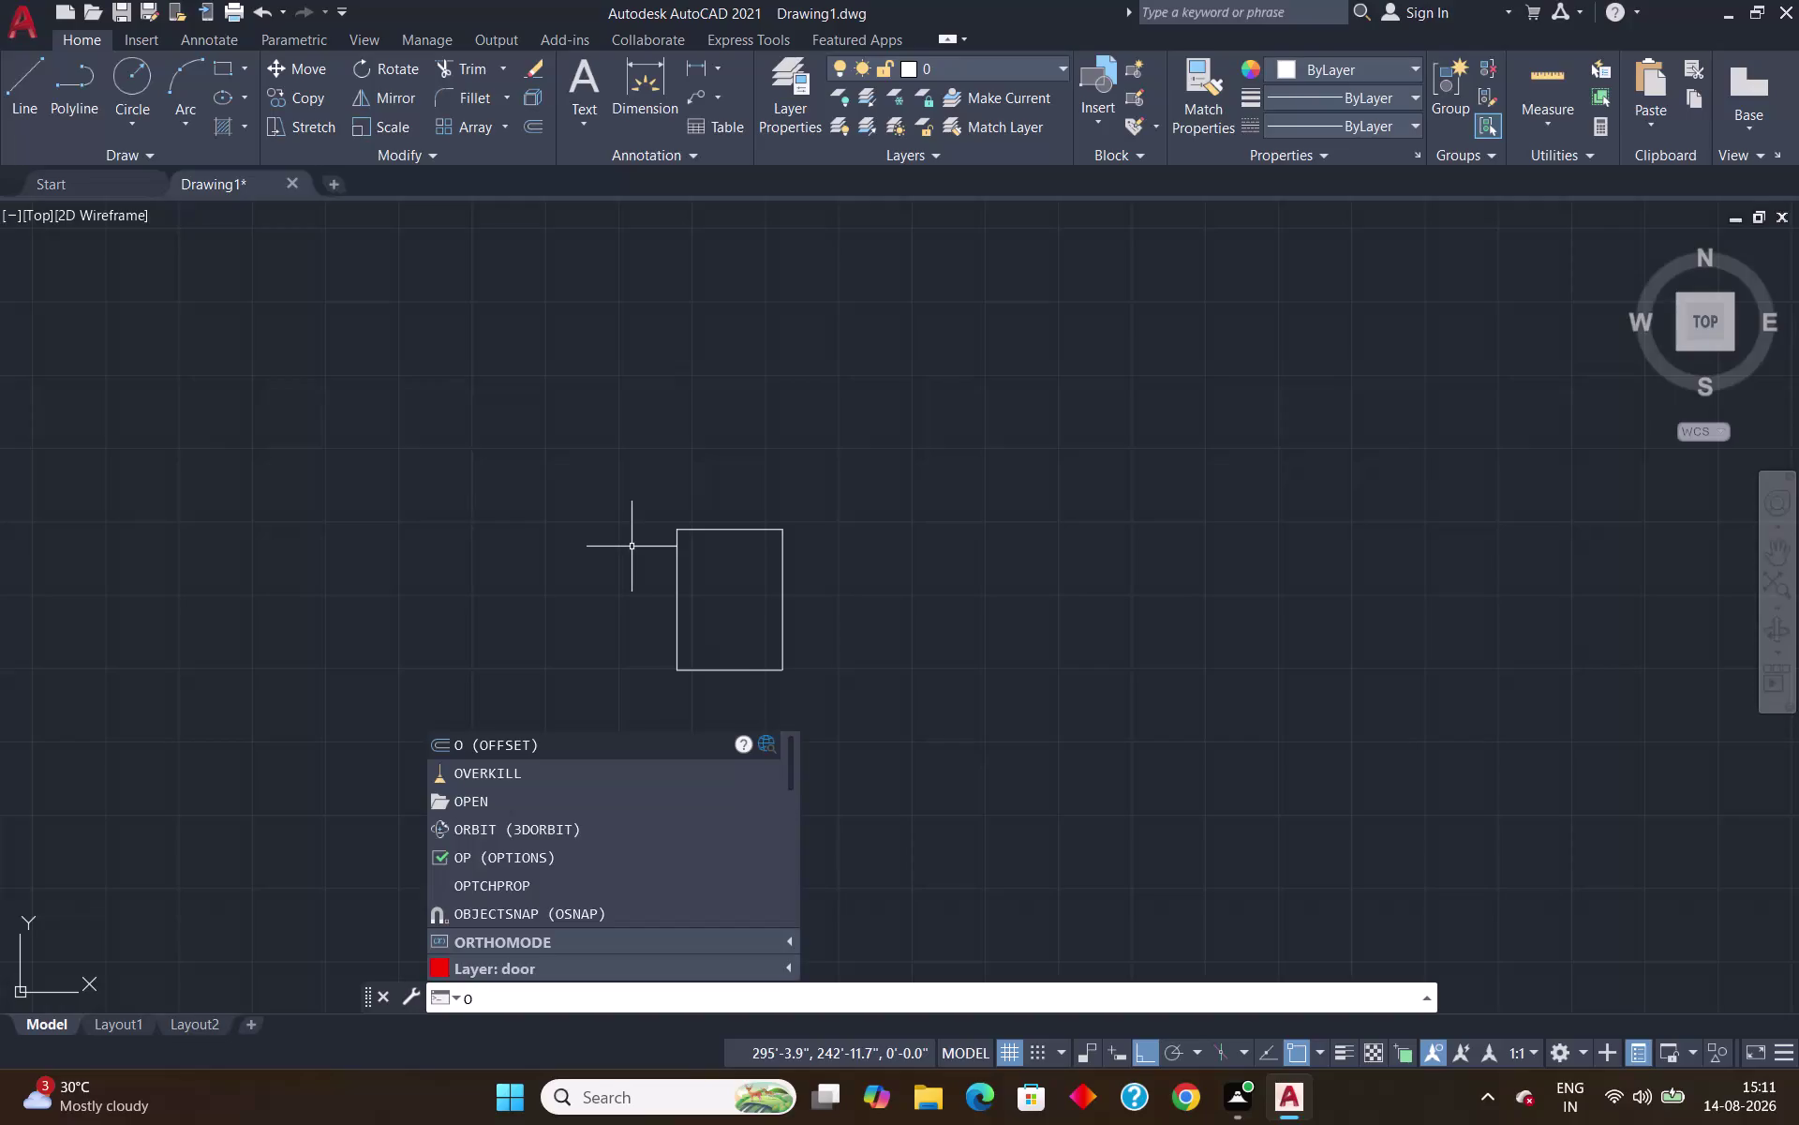
Offset the rectangle's left and top sides 9" inward.
key(Return)
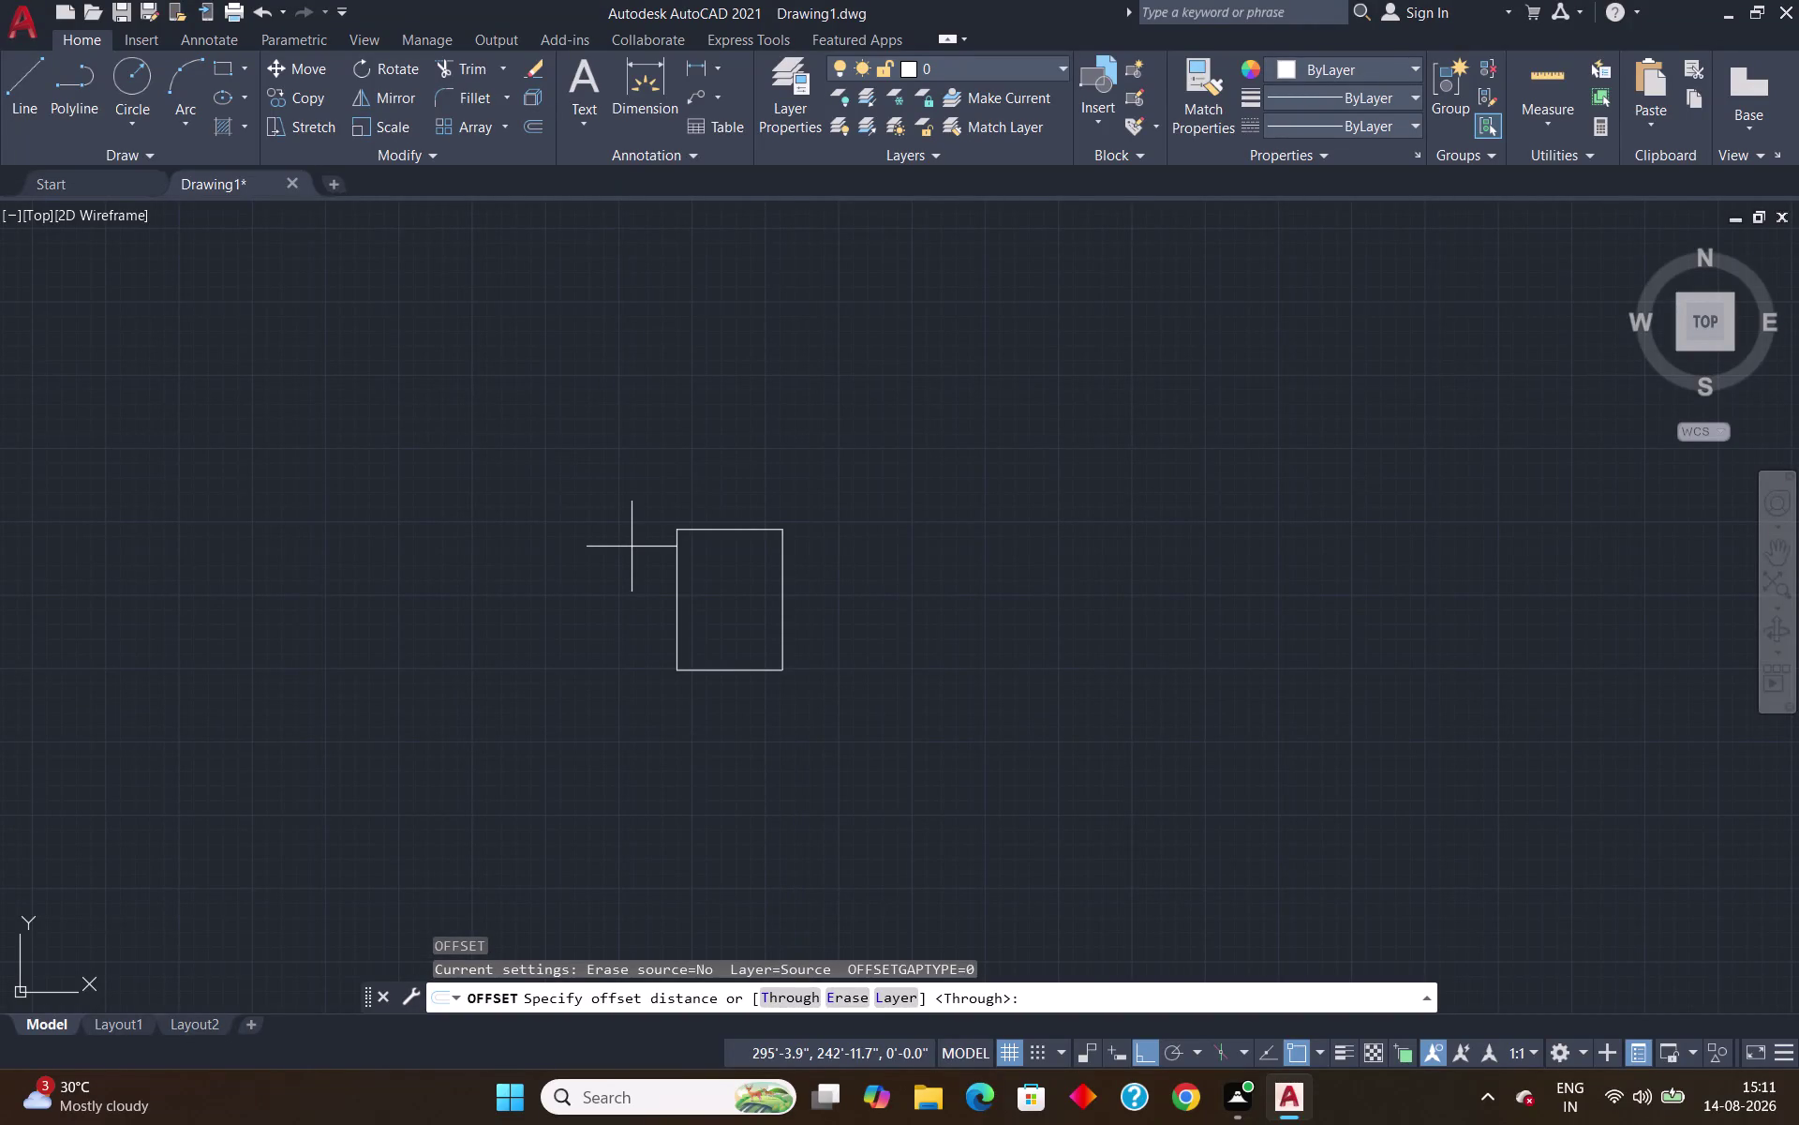
key(9)
key(shift+quotedbl)
key(Return)
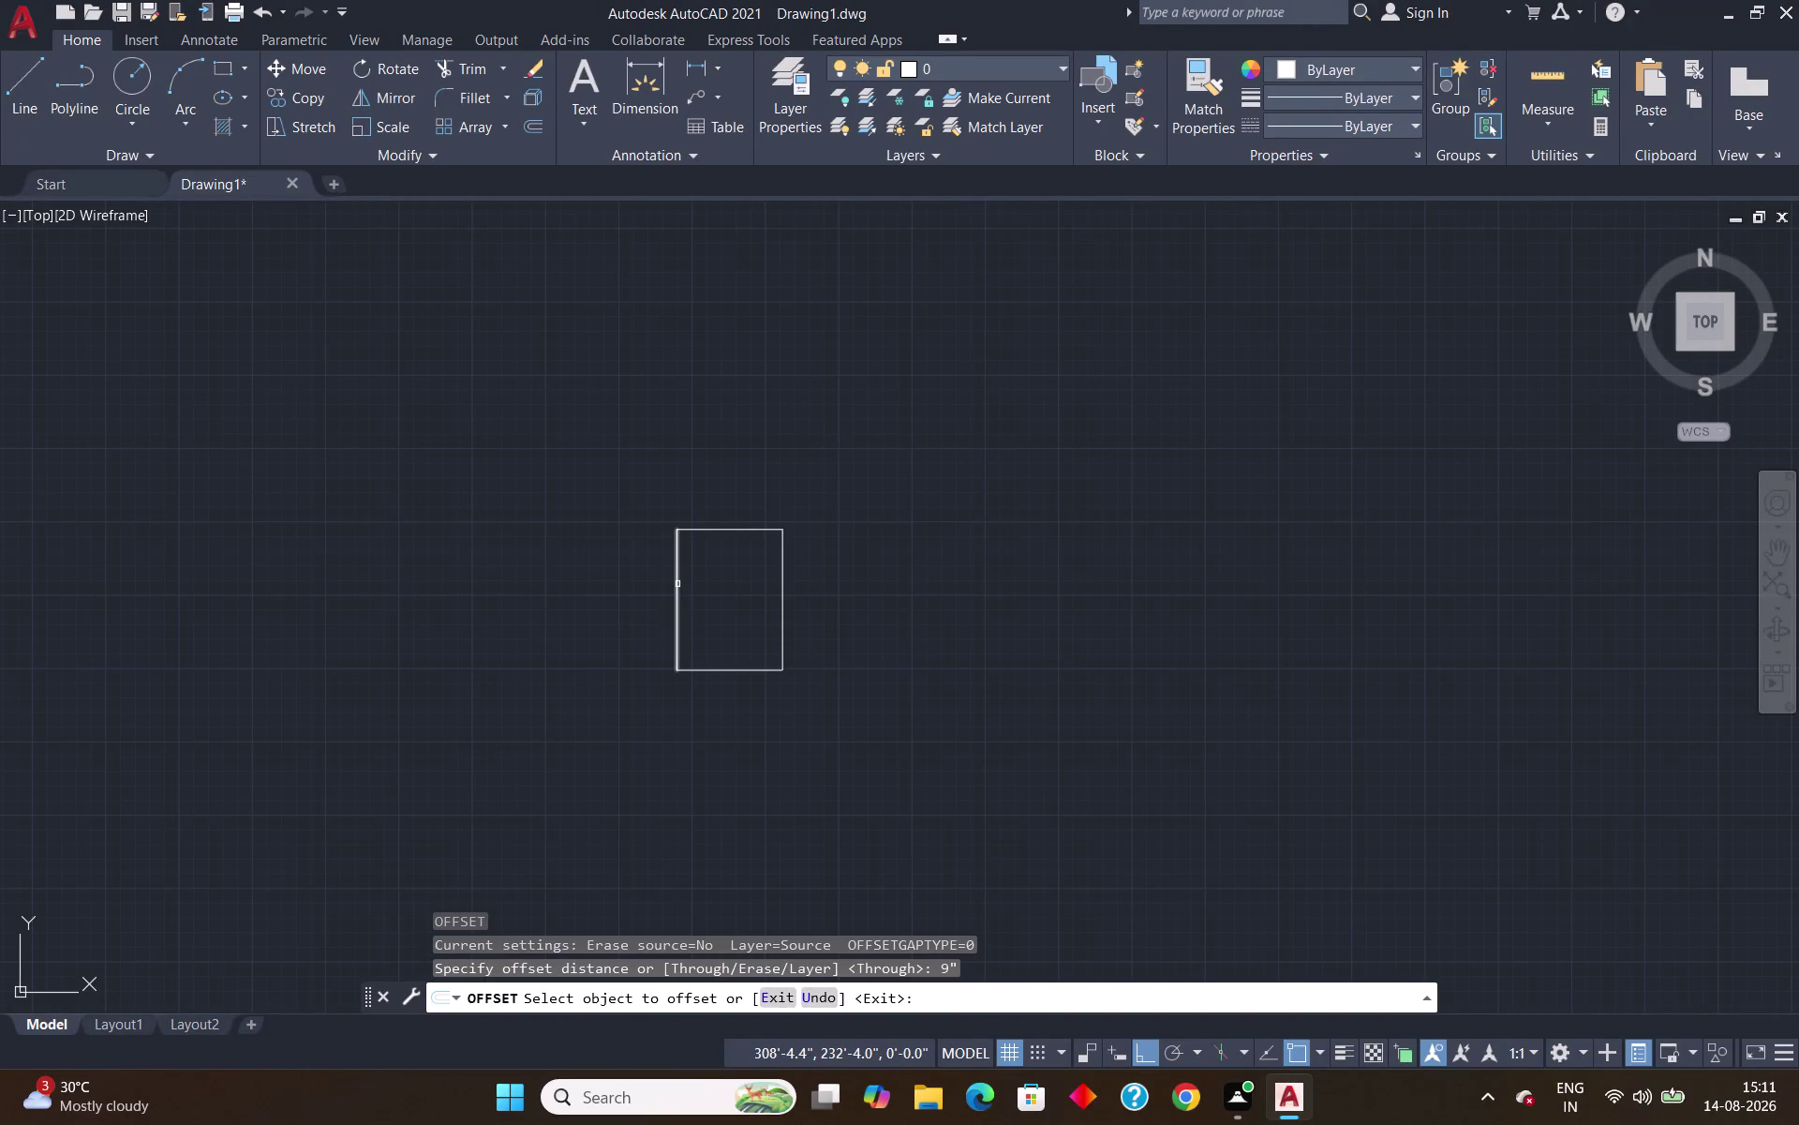
click(678, 584)
click(694, 590)
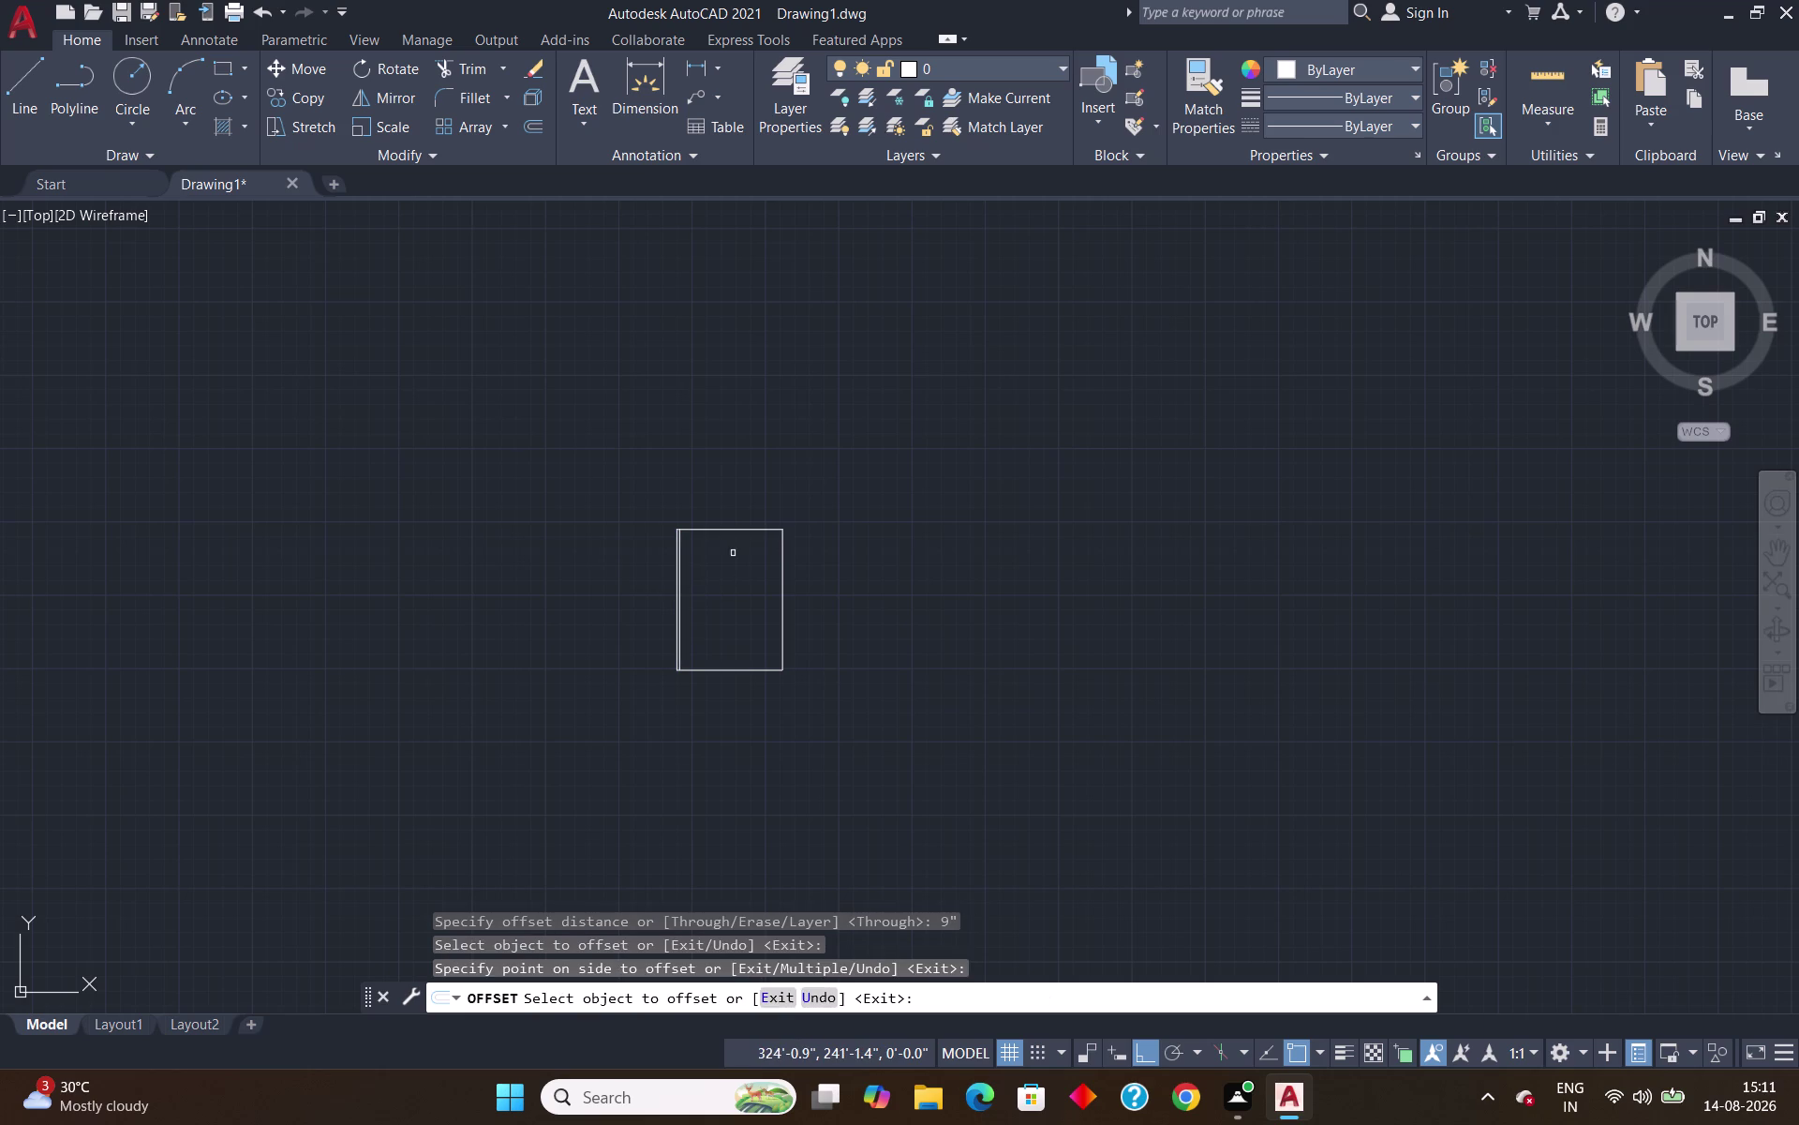
scroll(up, 3)
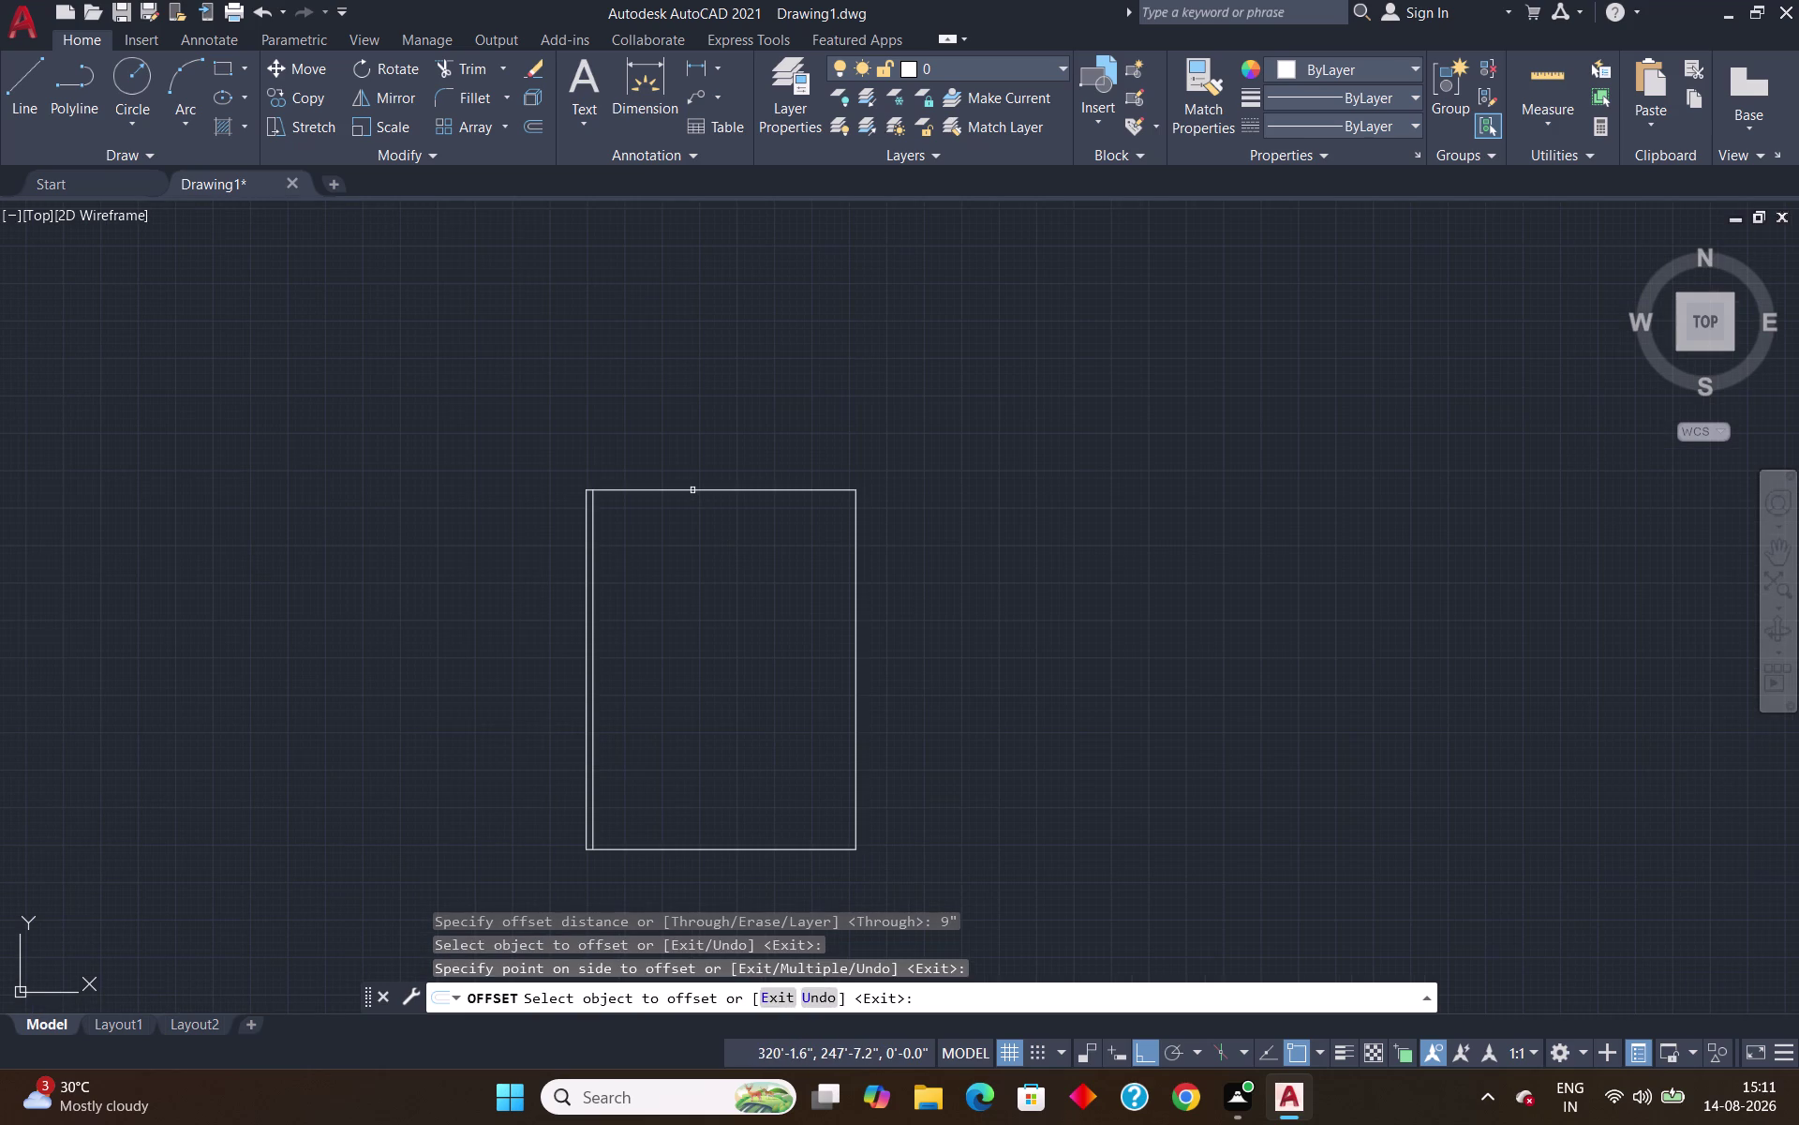
click(691, 489)
click(691, 502)
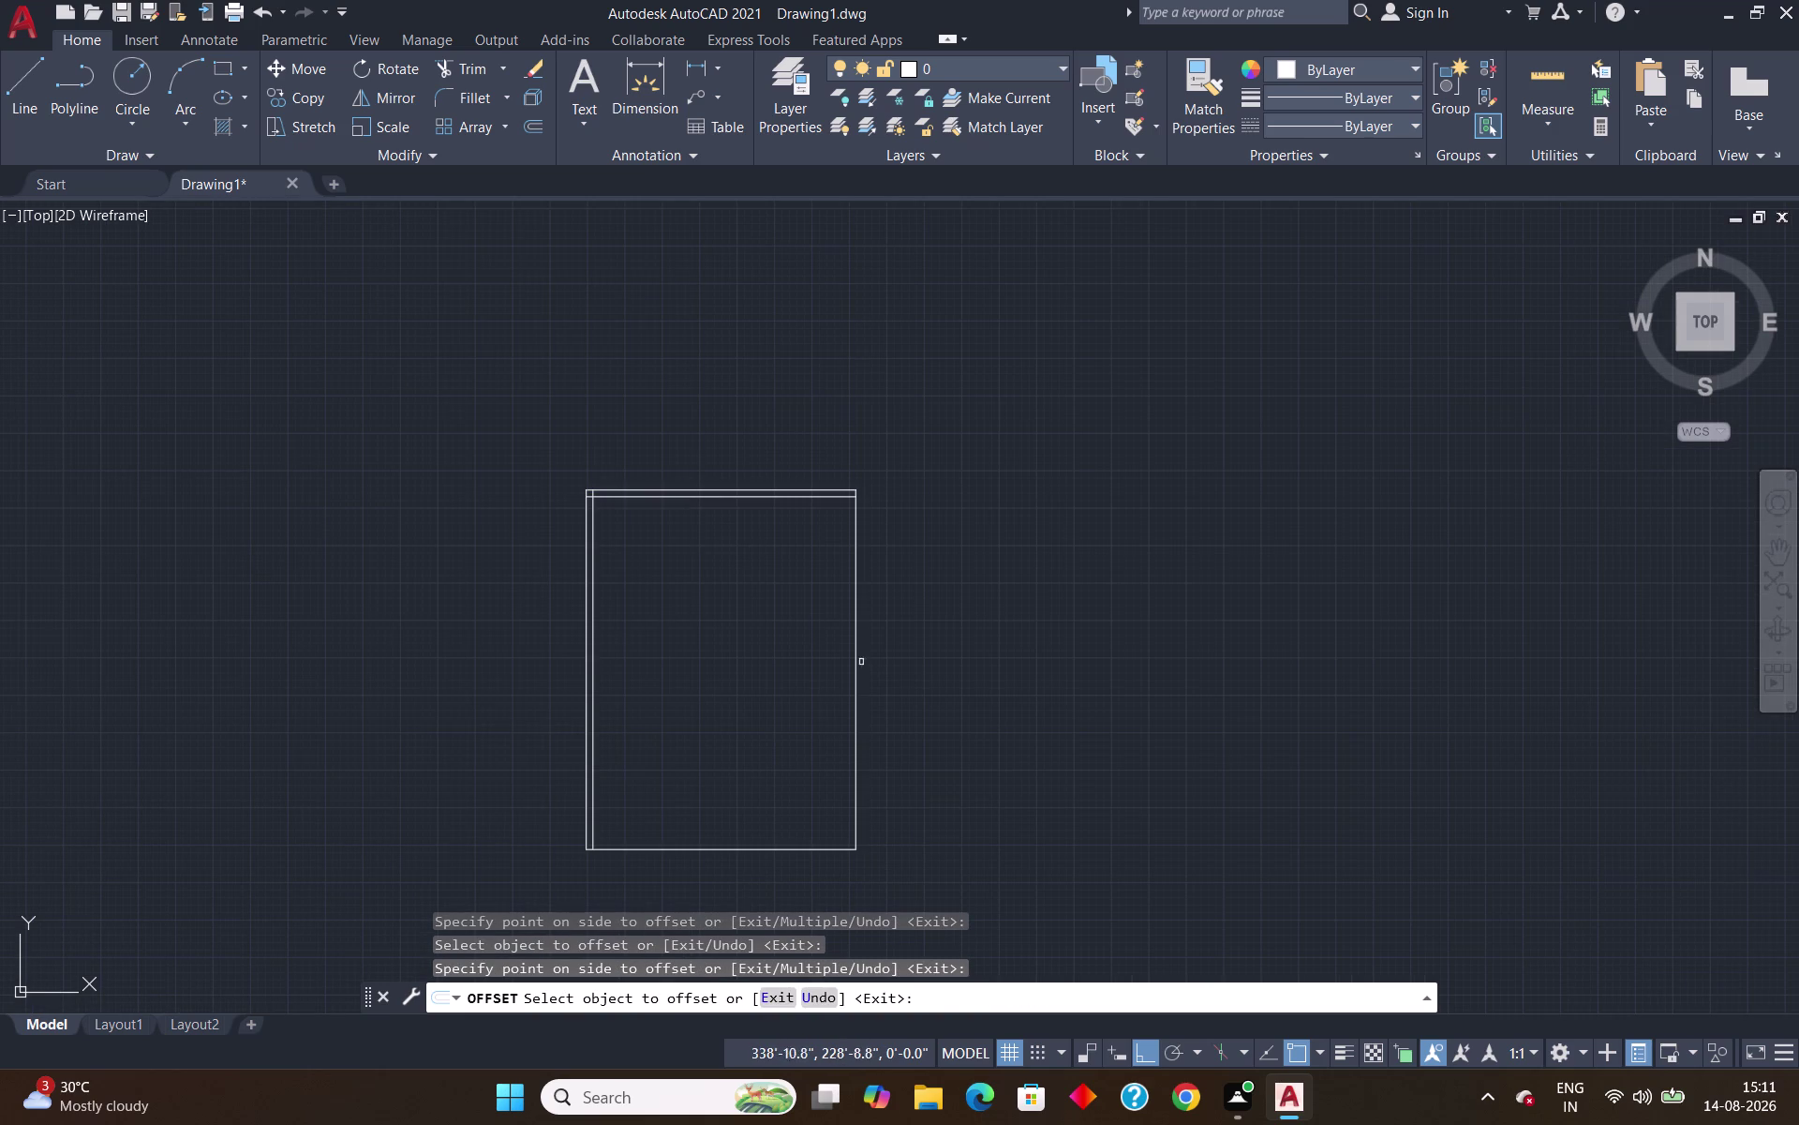
Offset the rectangle's right and bottom sides 9" inward as well.
click(855, 655)
click(811, 667)
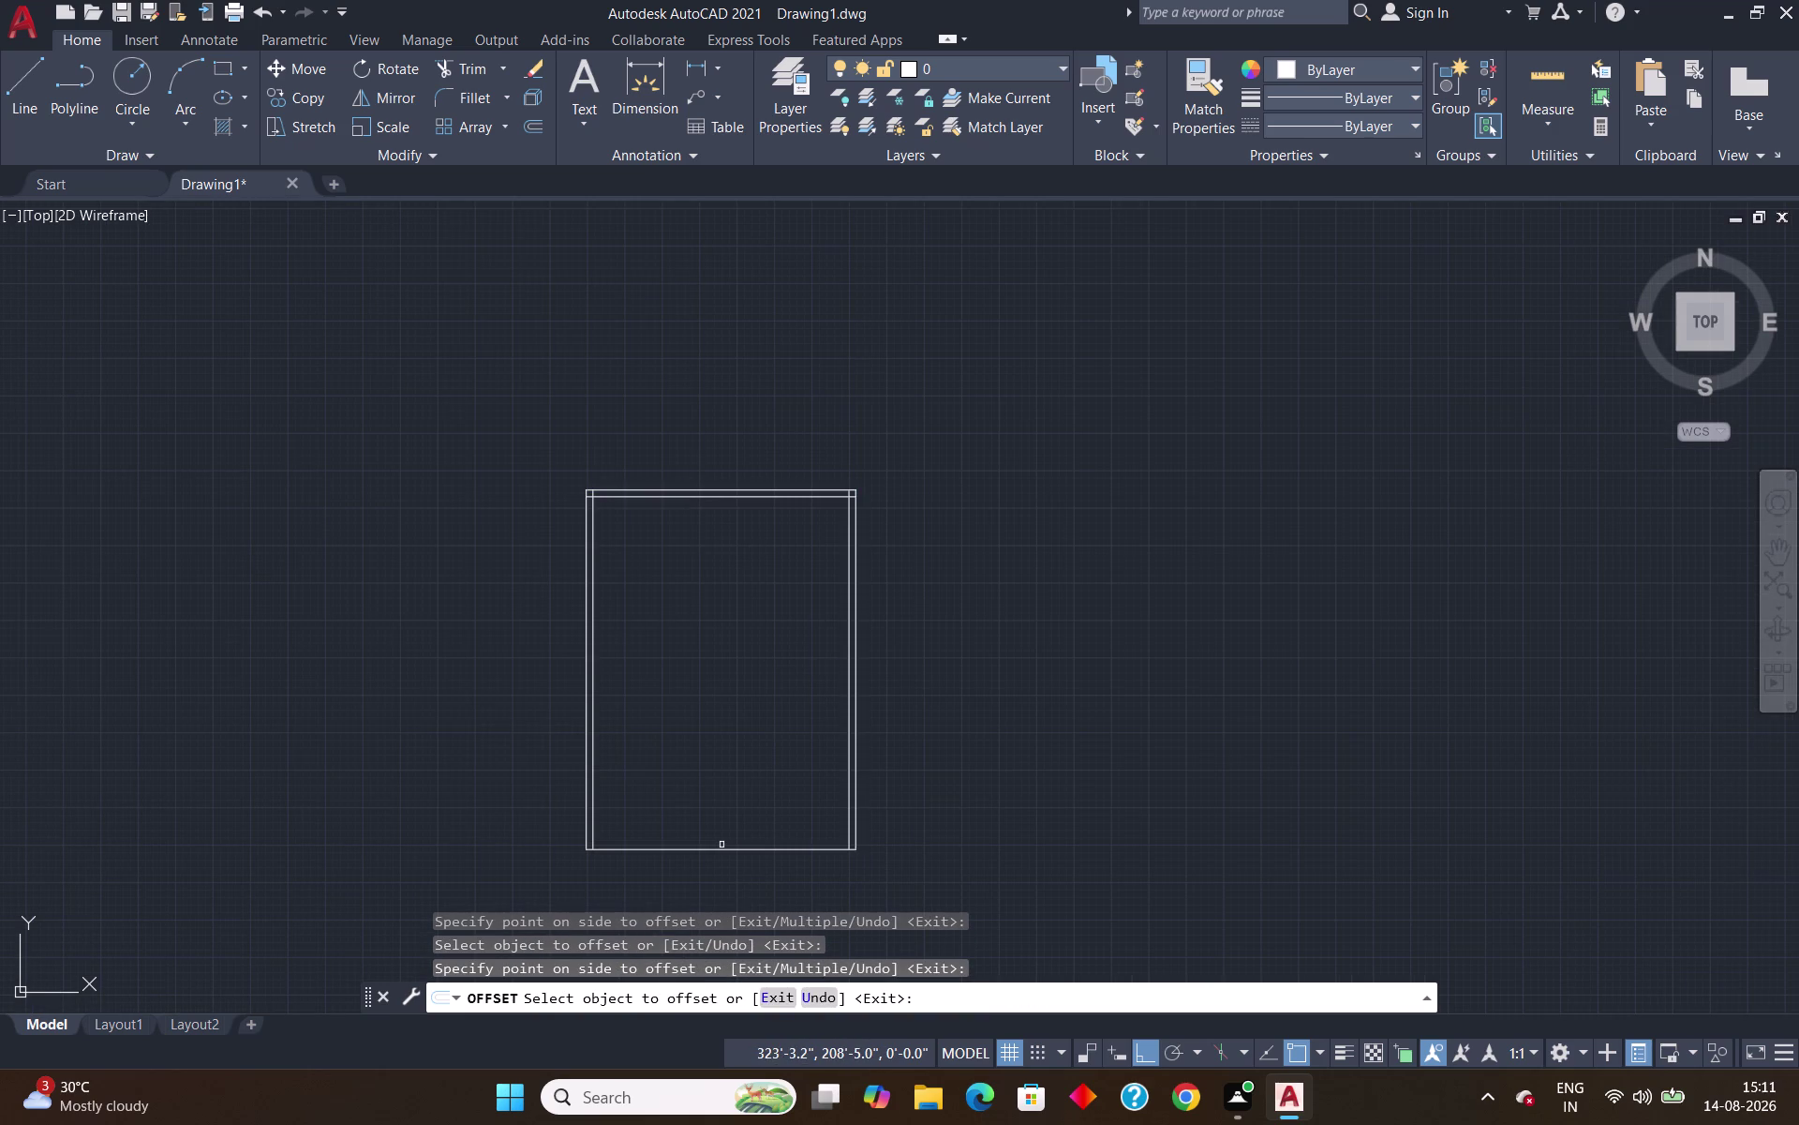
click(723, 849)
click(727, 802)
key(Escape)
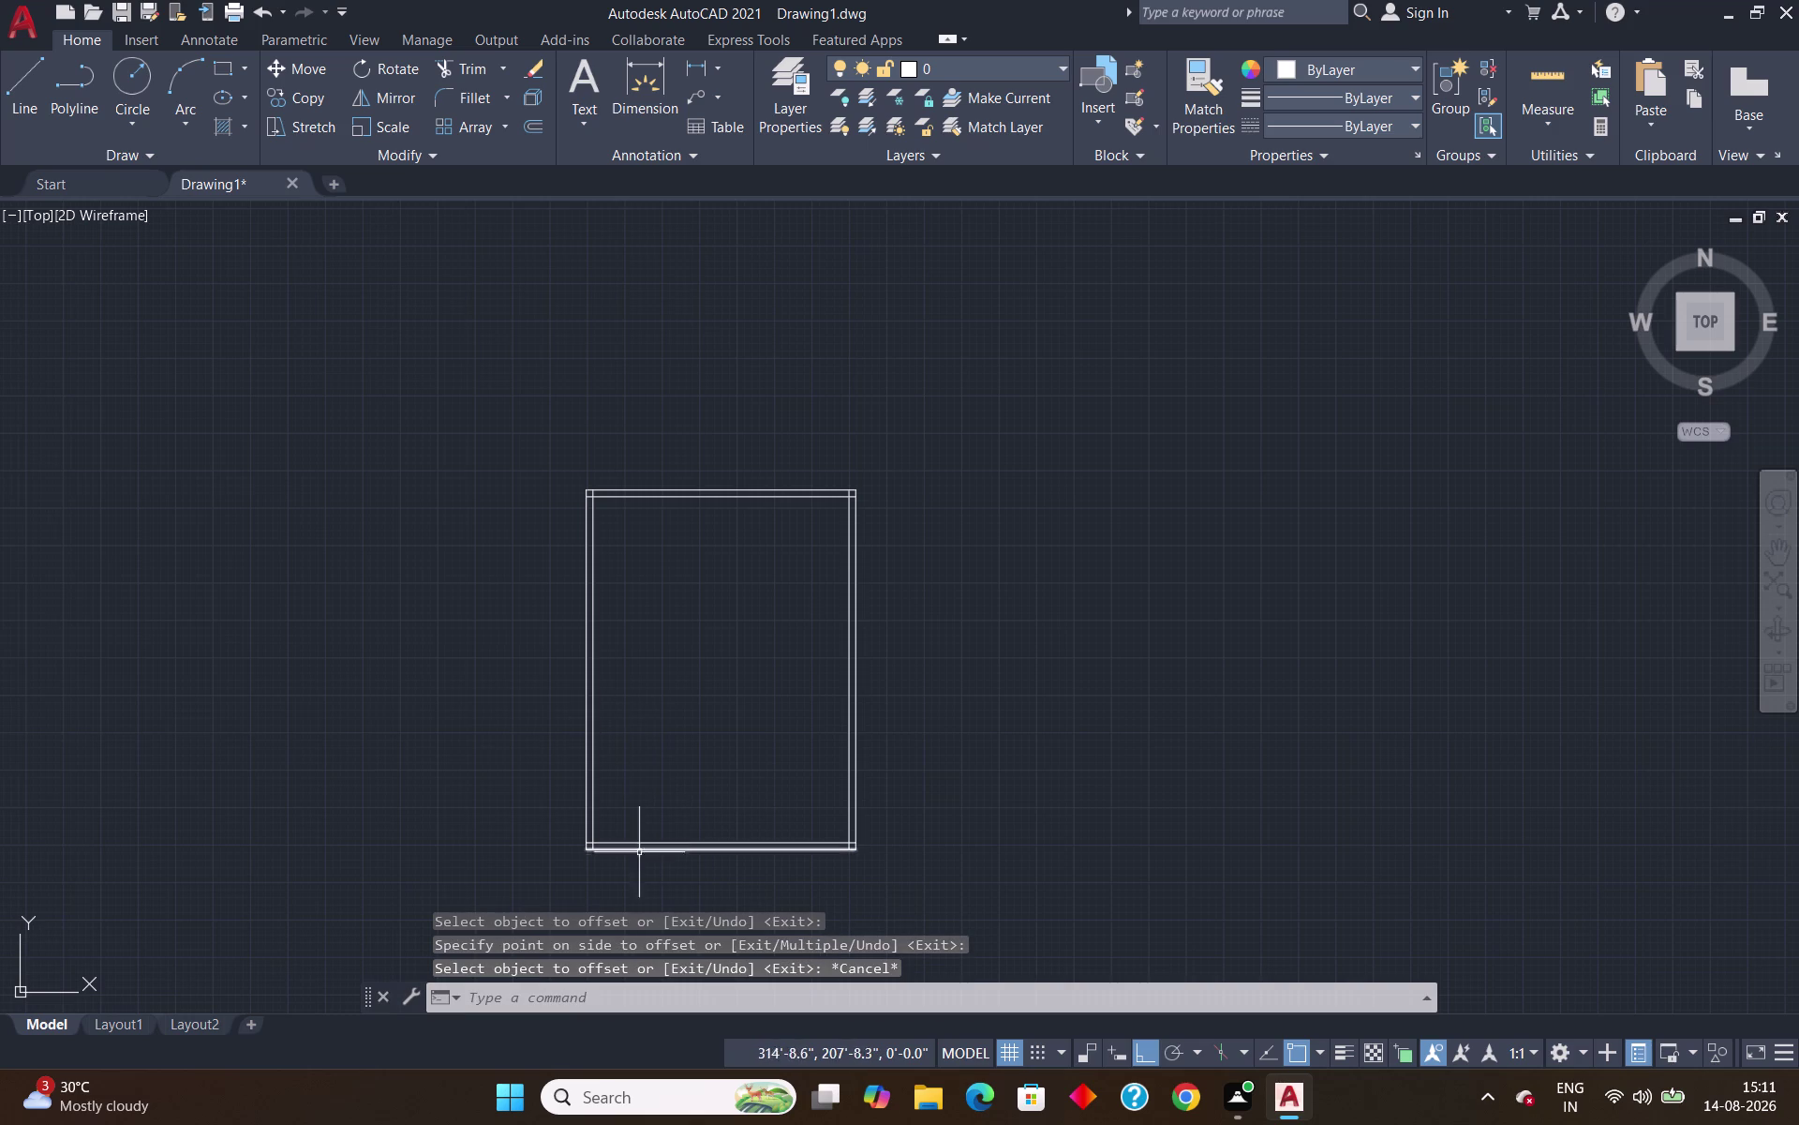
Trim the crossing inner line ends at the bottom-left and bottom-right corners.
scroll(up, 3)
text(tr)
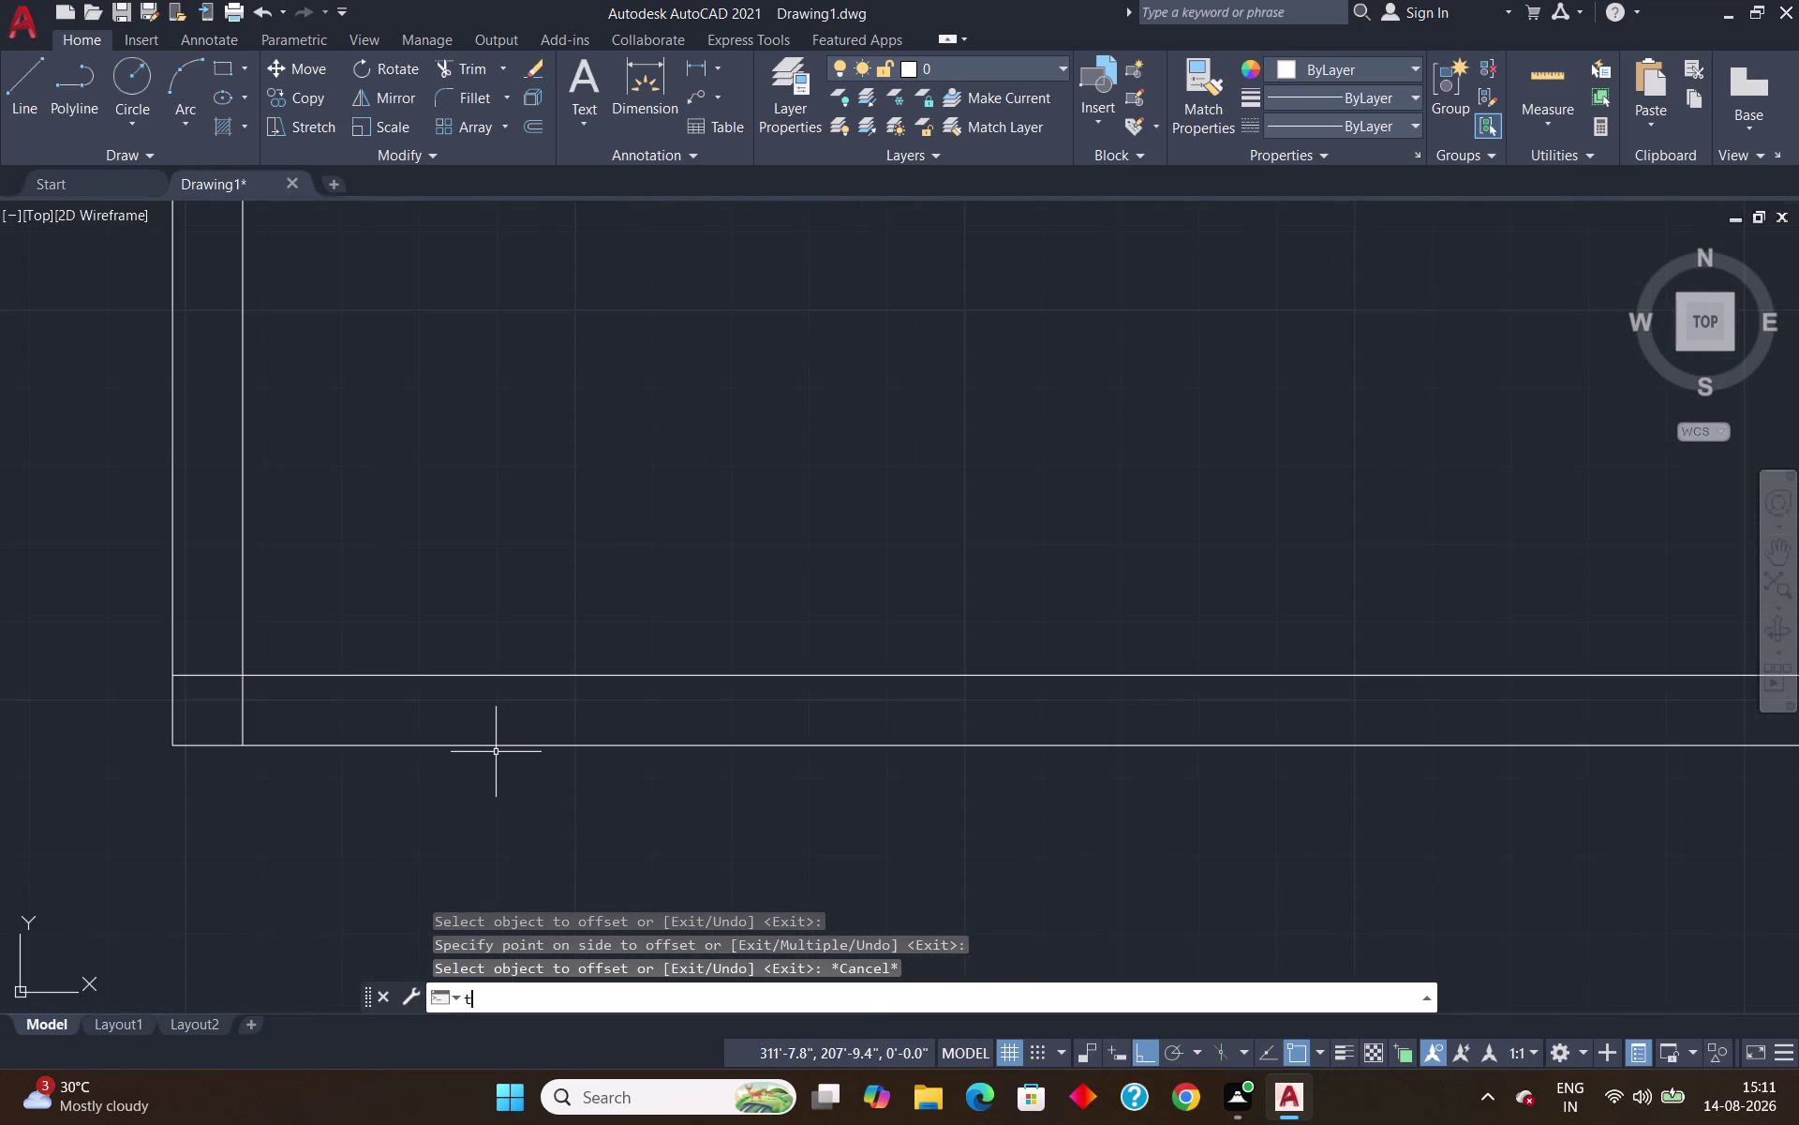
key(Return)
click(205, 673)
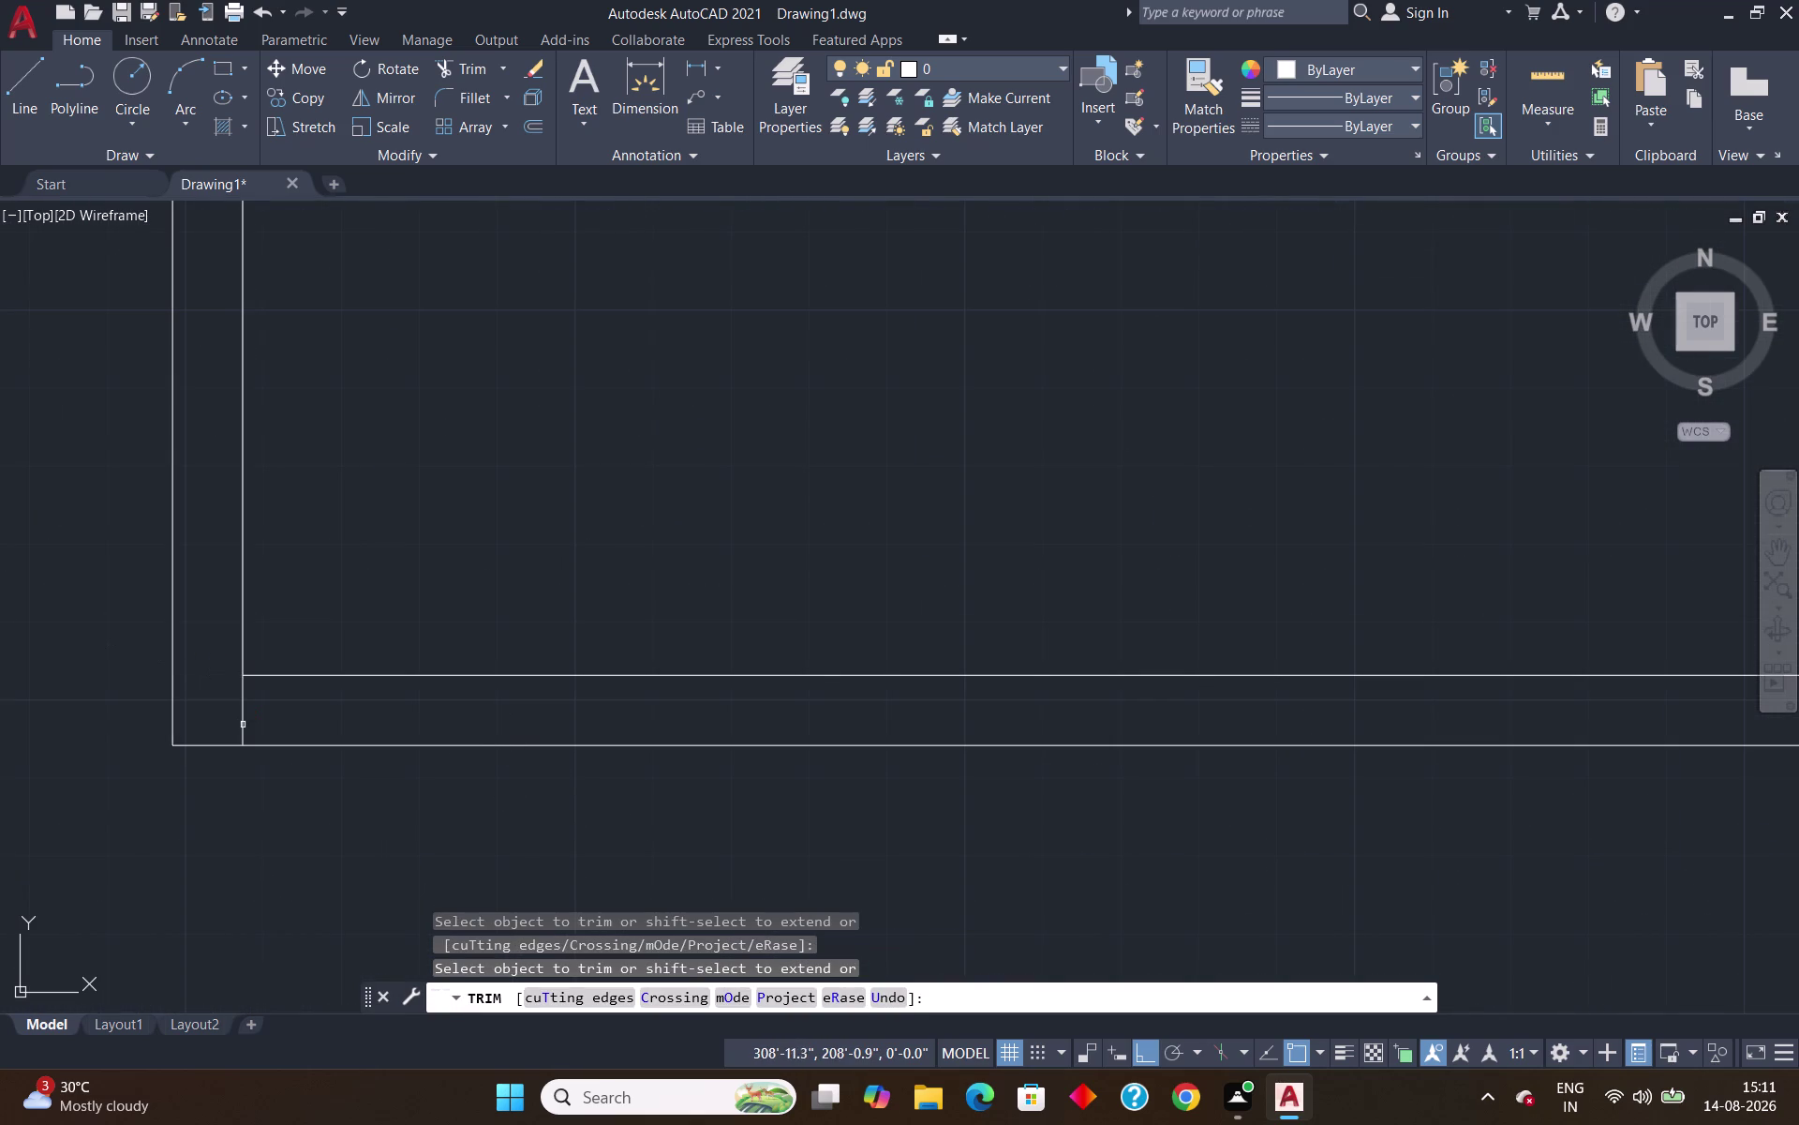
click(243, 724)
scroll(down, 3)
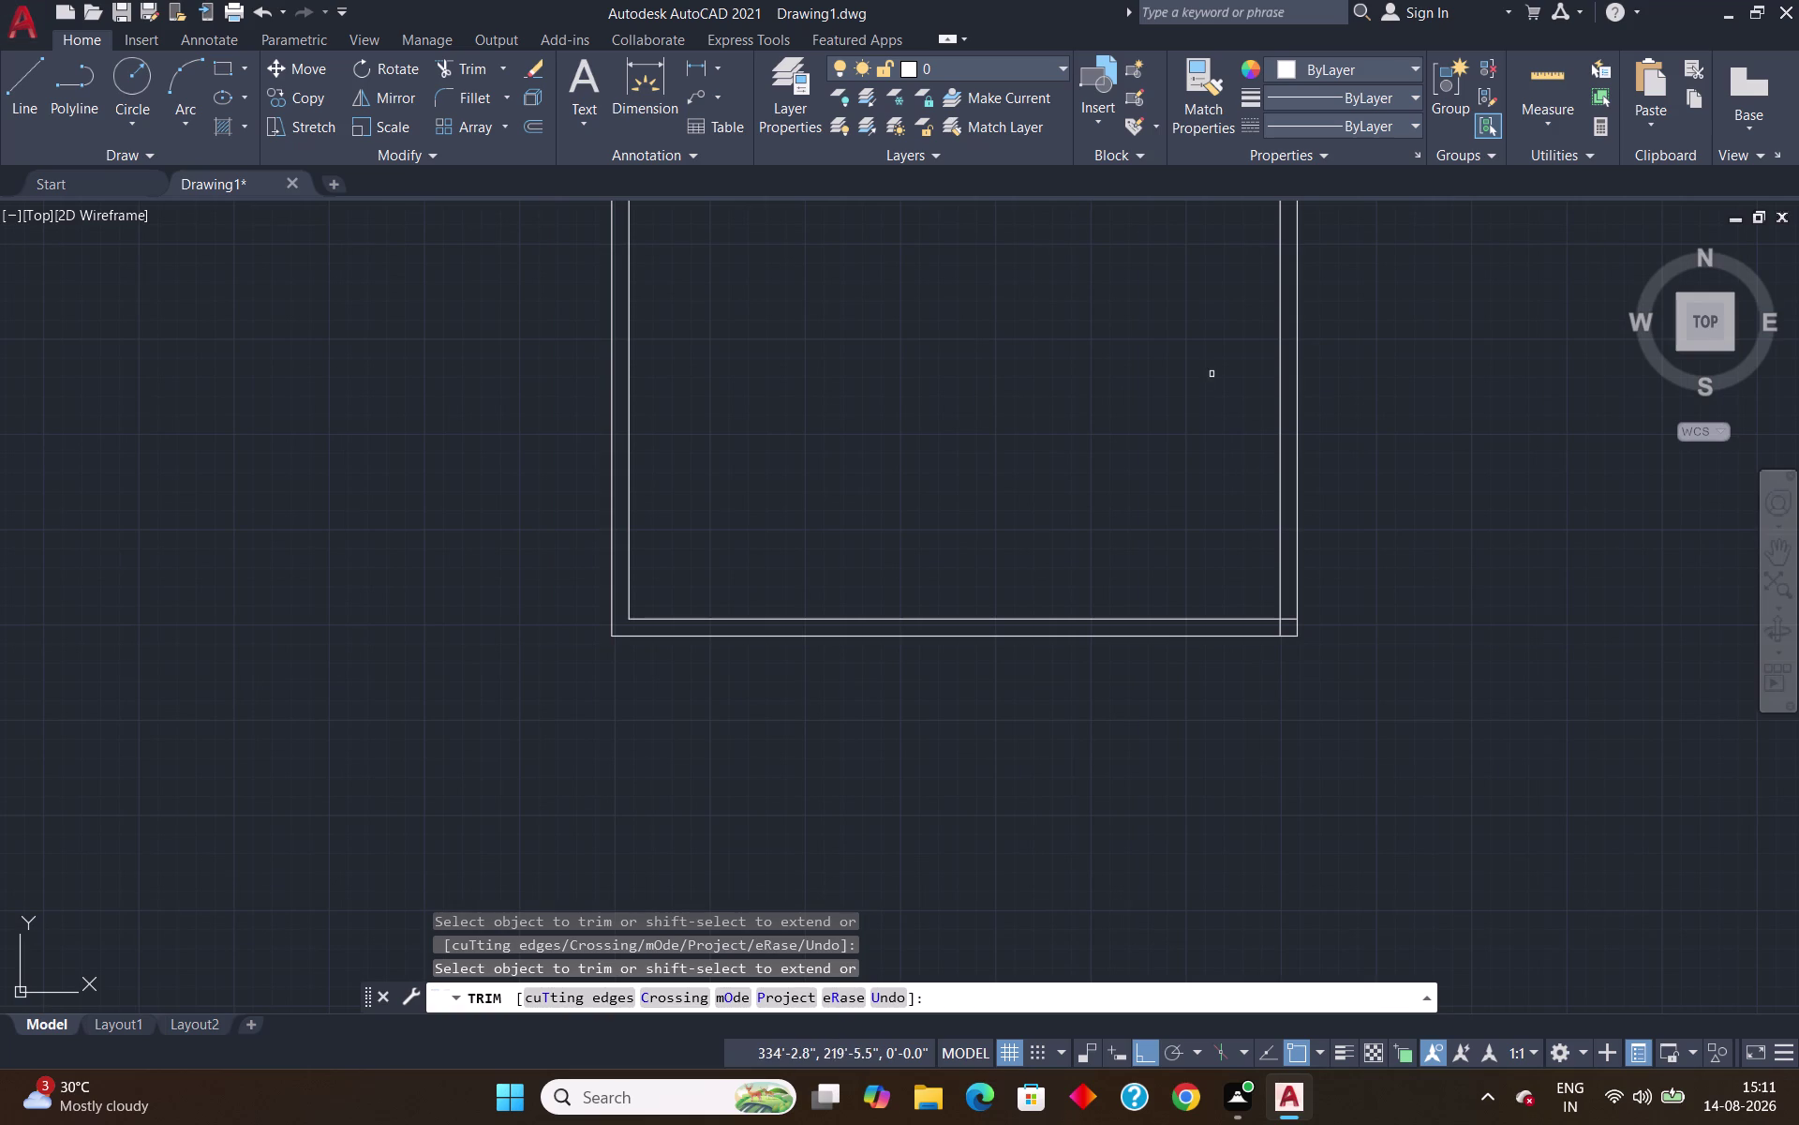
scroll(up, 3)
click(1263, 639)
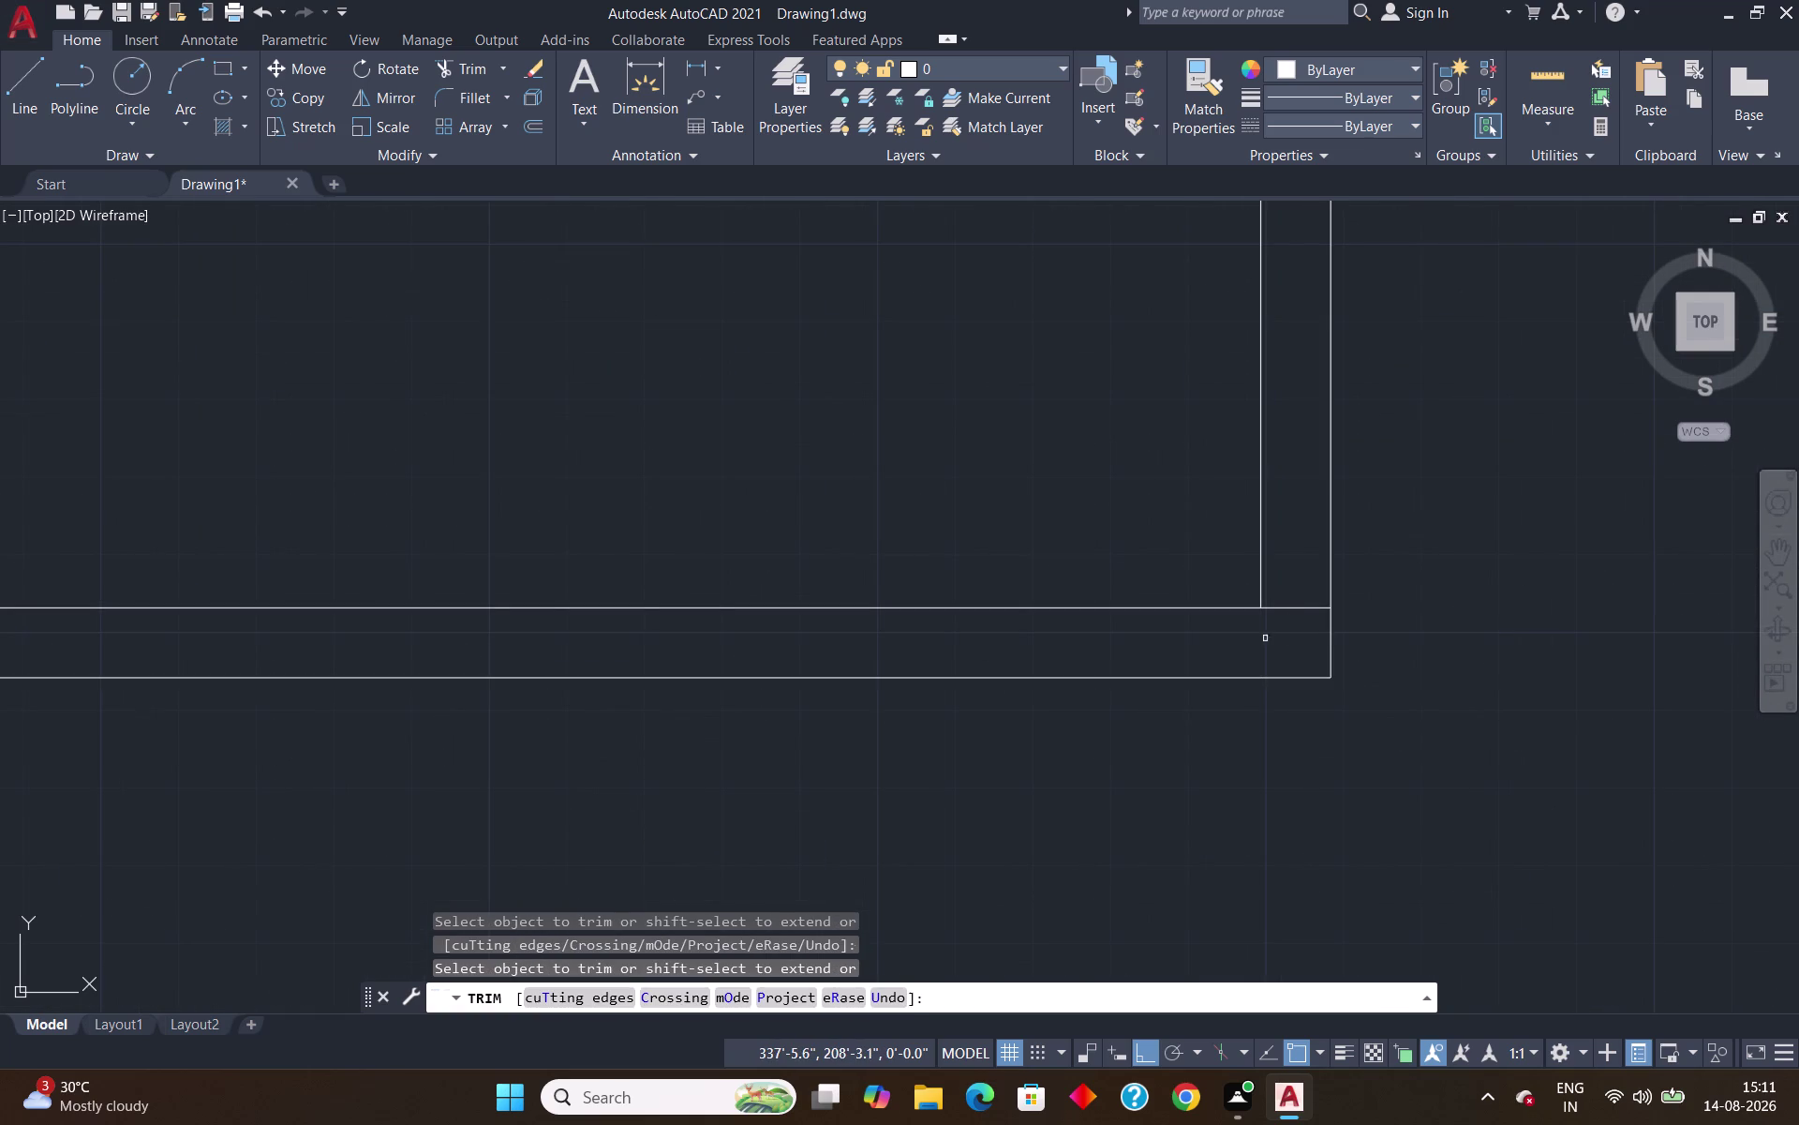
click(1290, 609)
Trim the top-left corner stubs and fence-trim the top-right corner stubs.
scroll(down, 3)
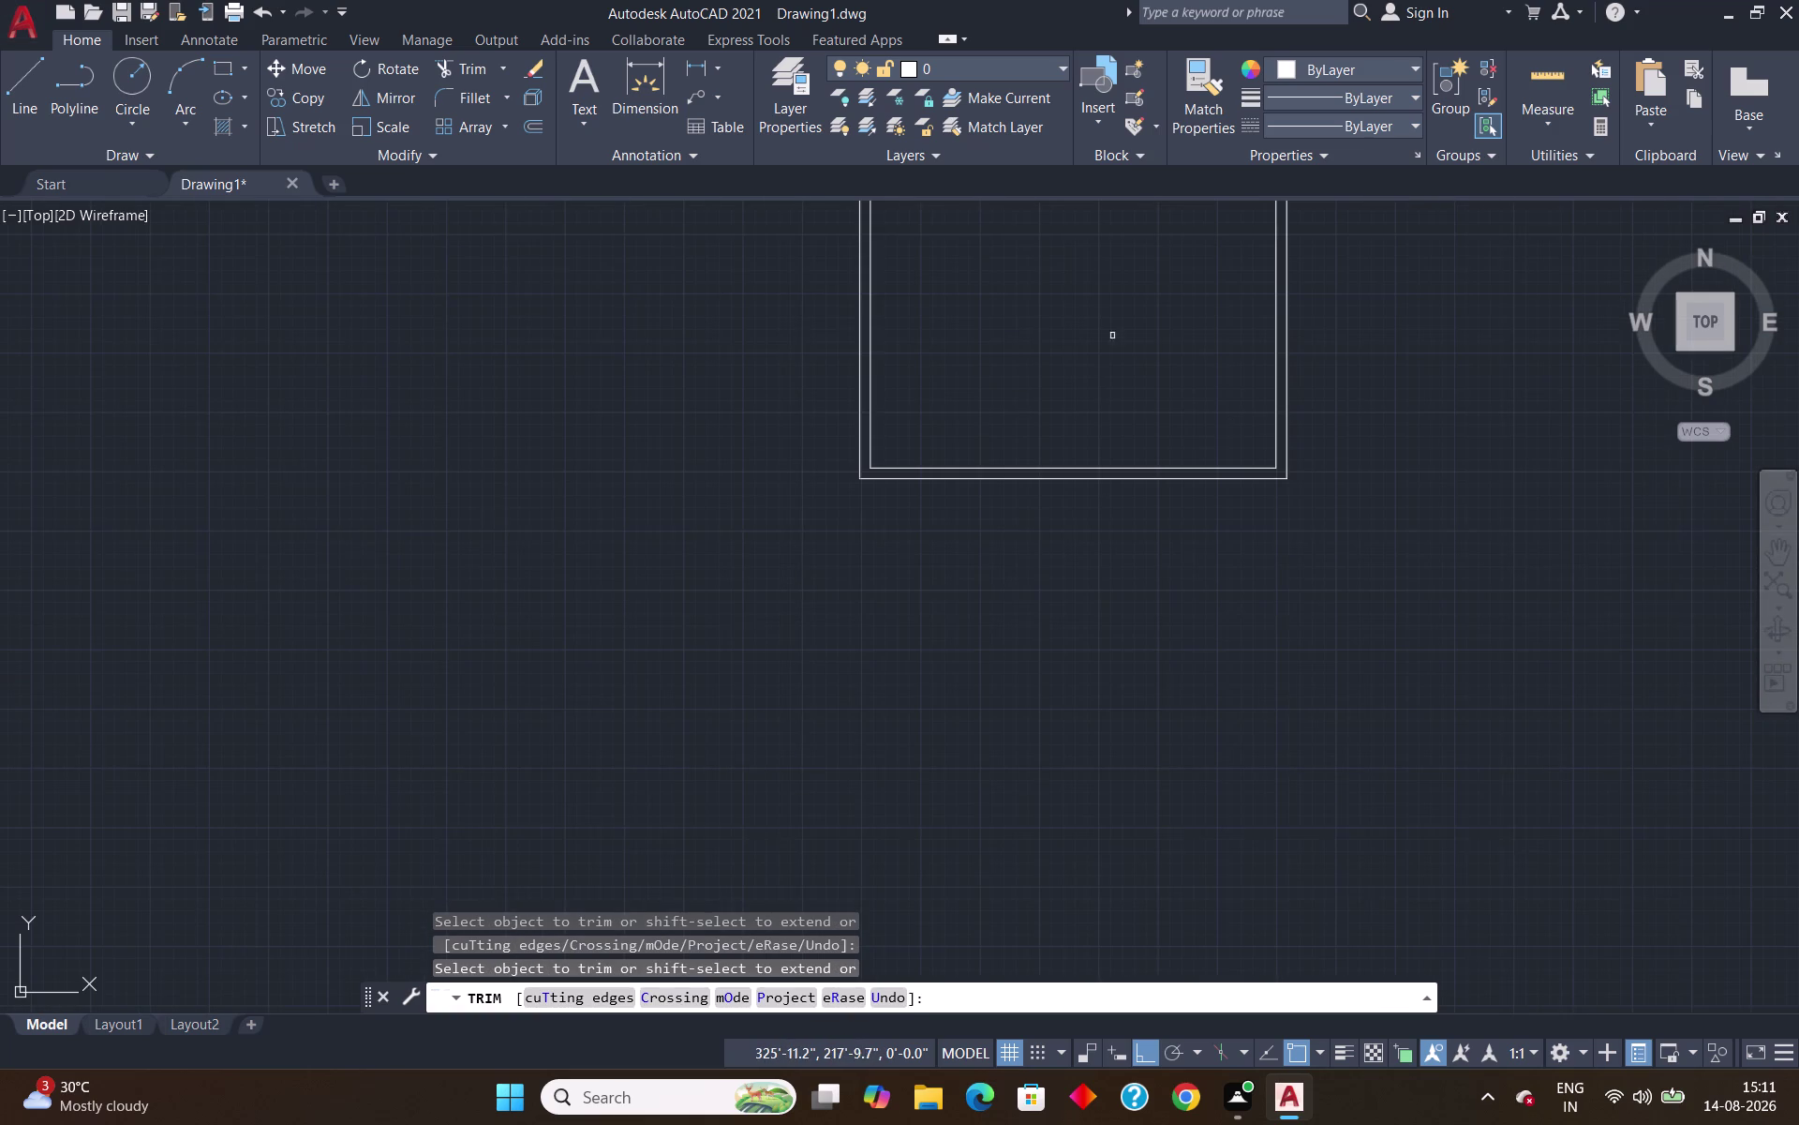
middle_drag(1111, 334, 1013, 887)
scroll(up, 3)
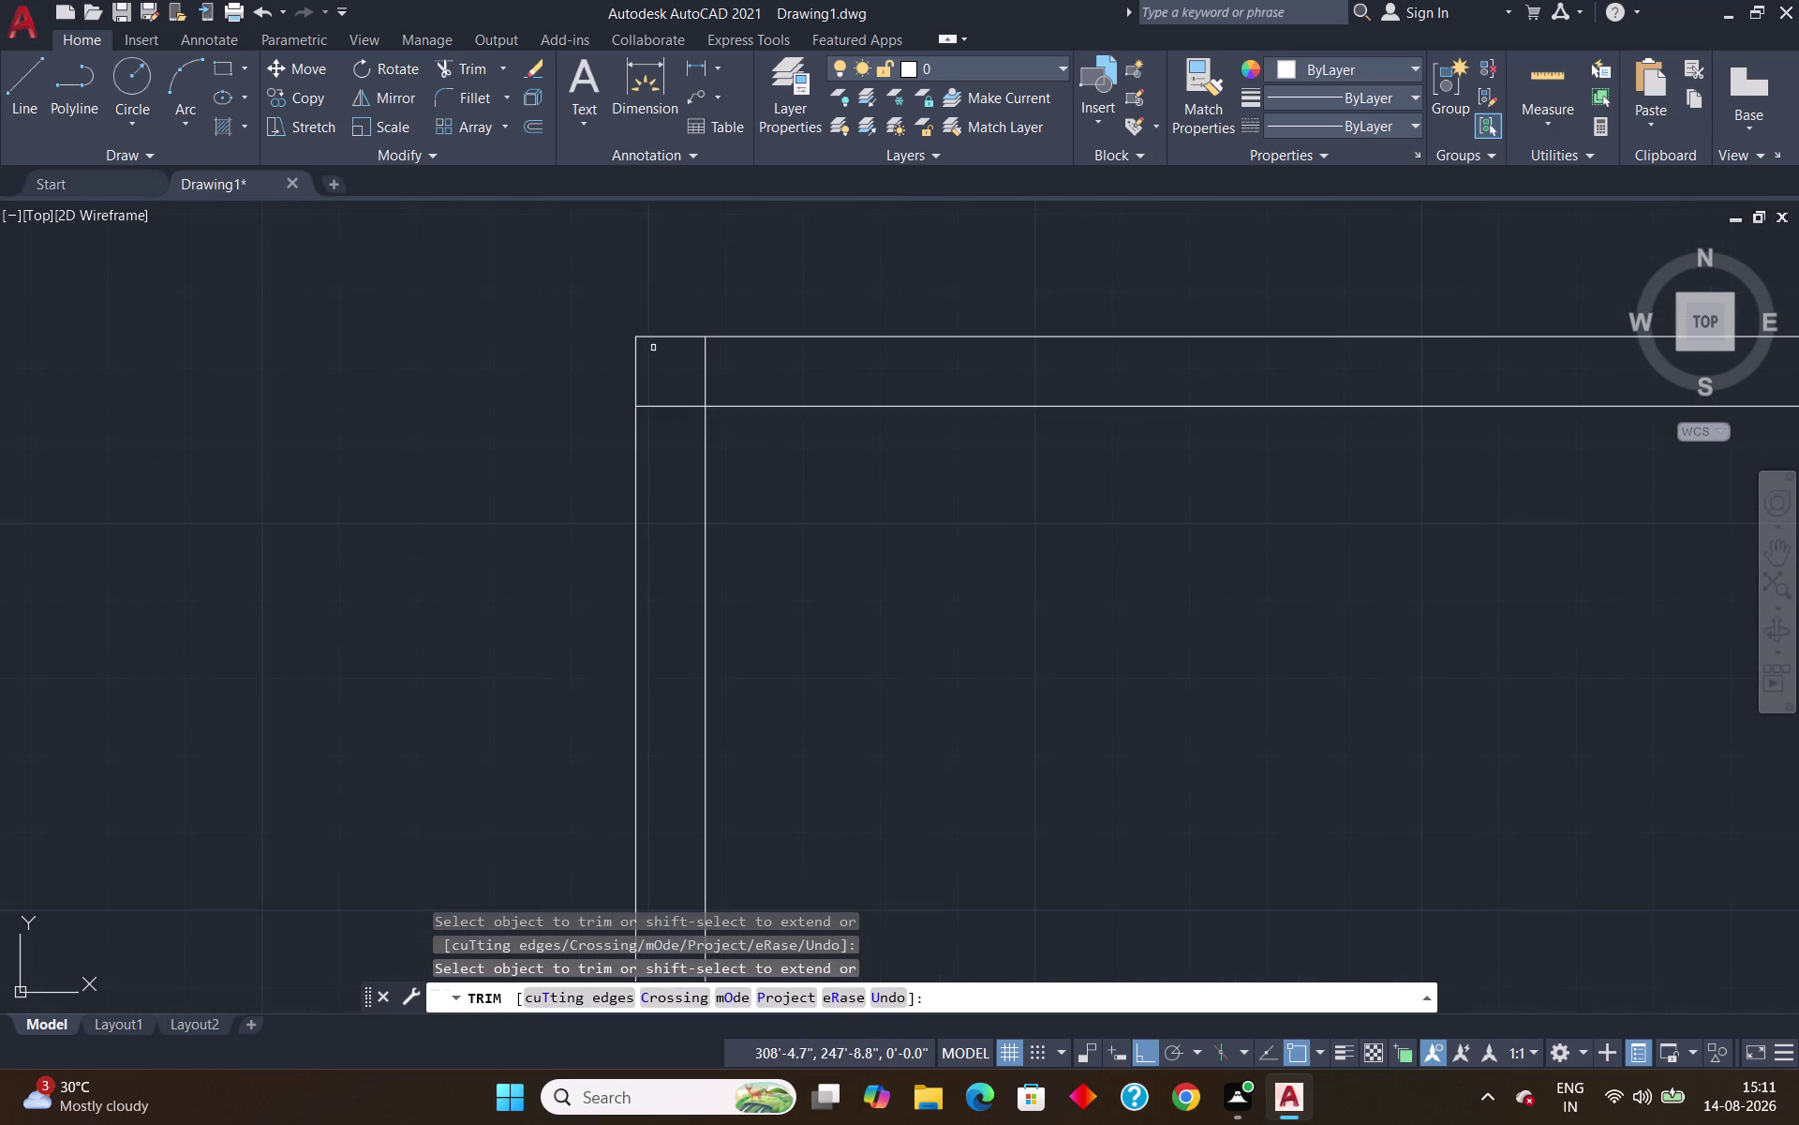
click(648, 408)
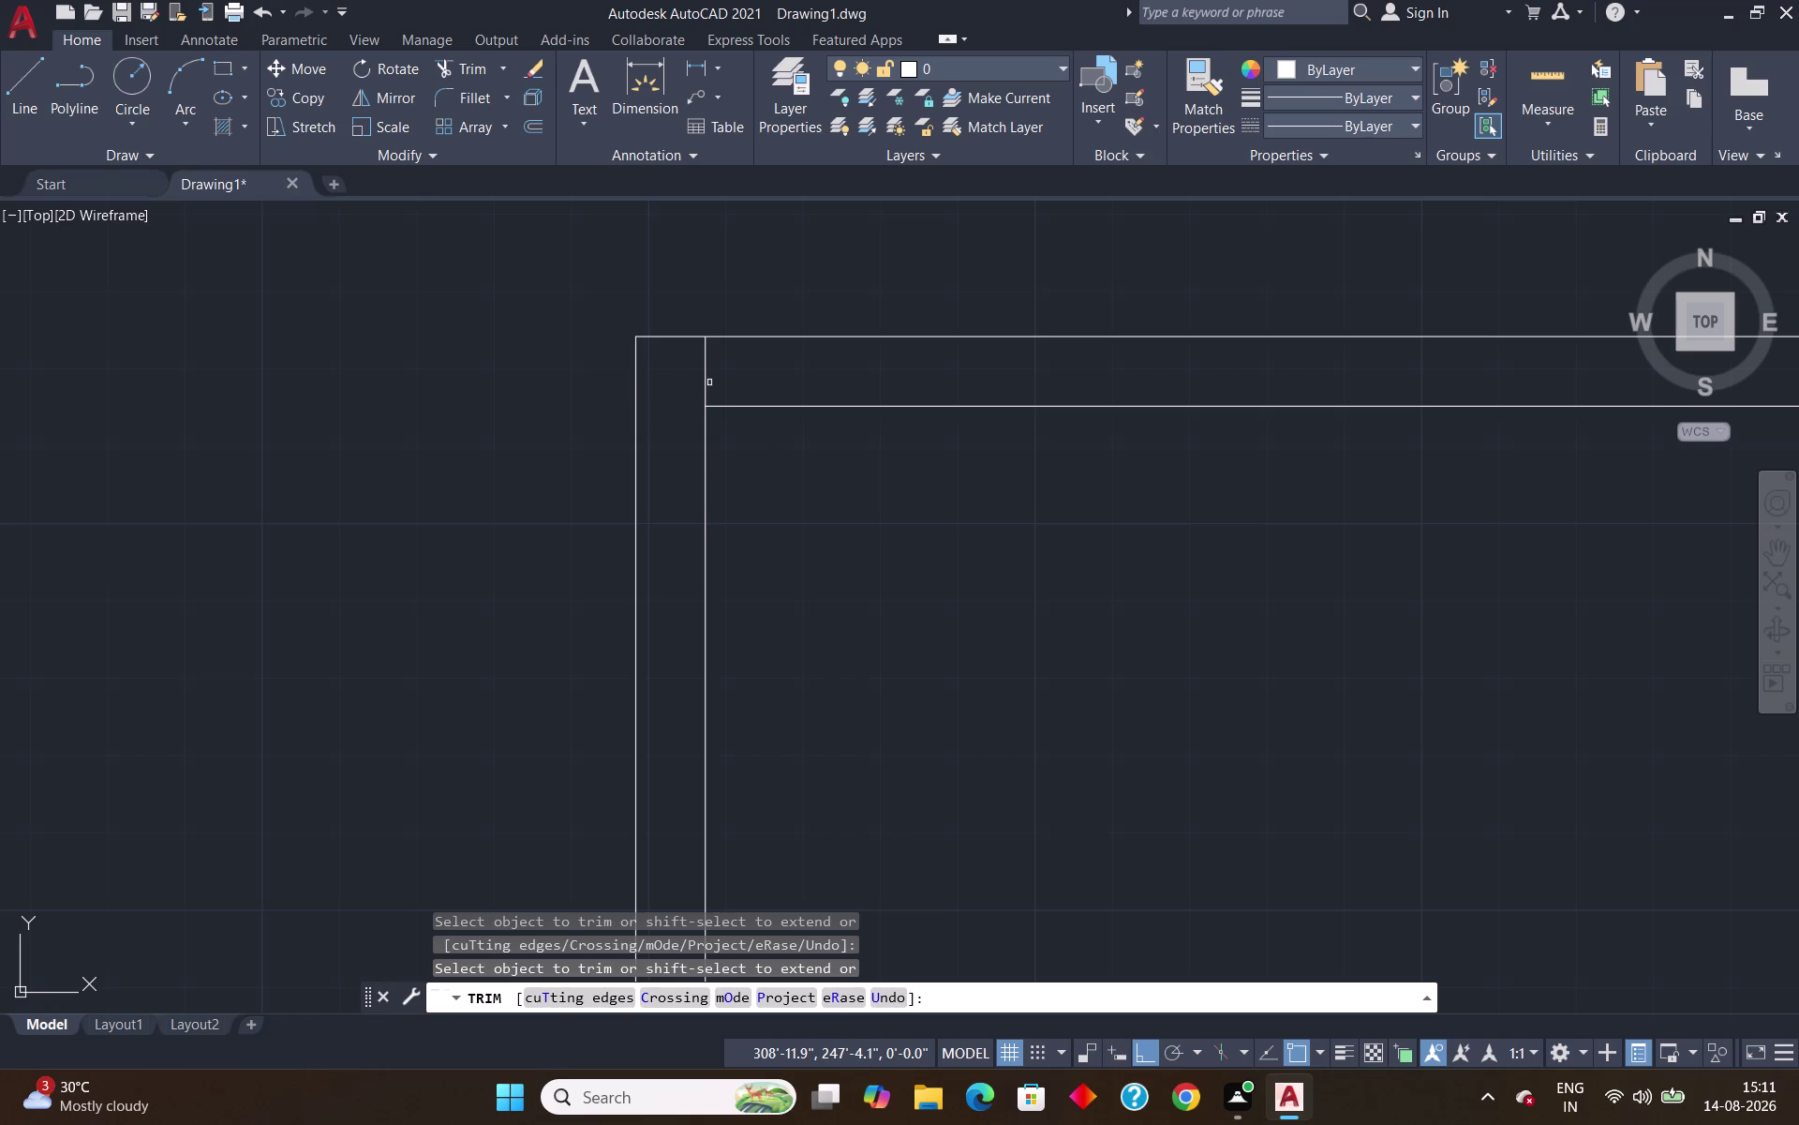
click(704, 381)
scroll(down, 3)
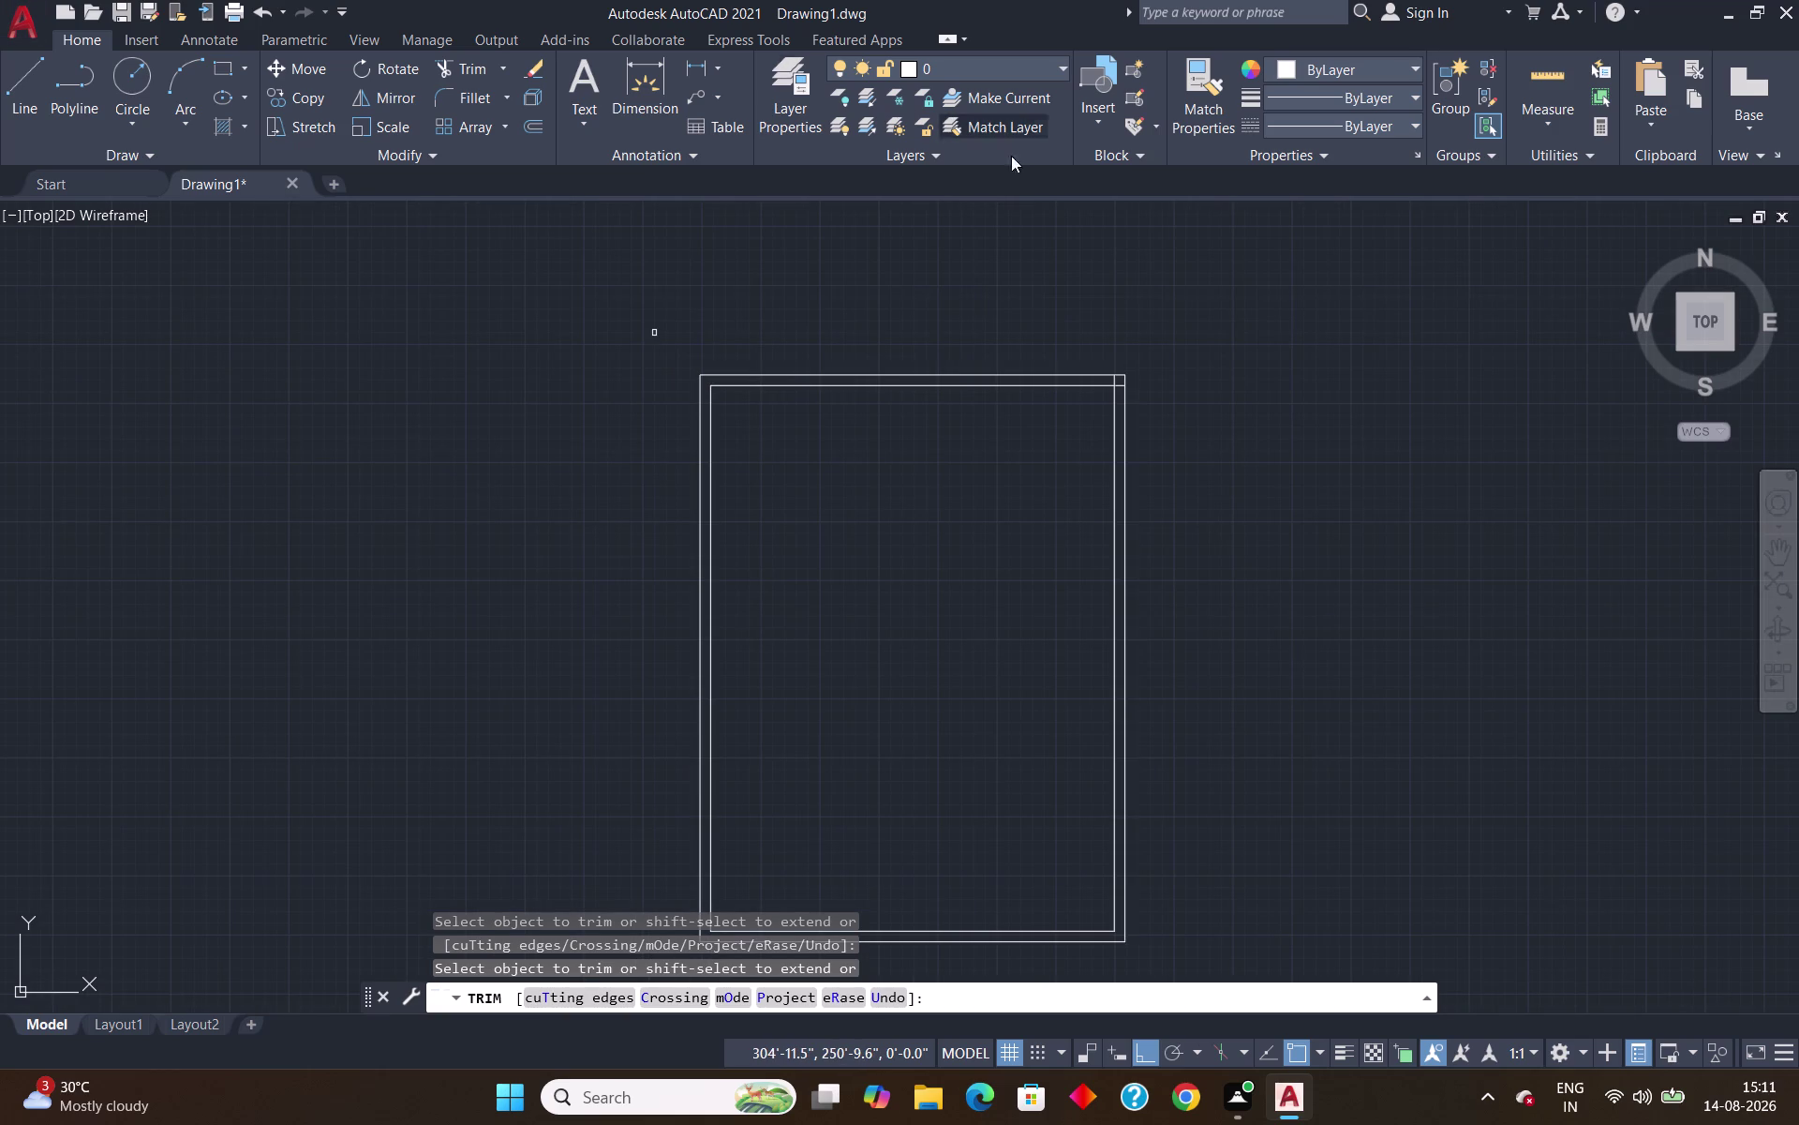
scroll(up, 3)
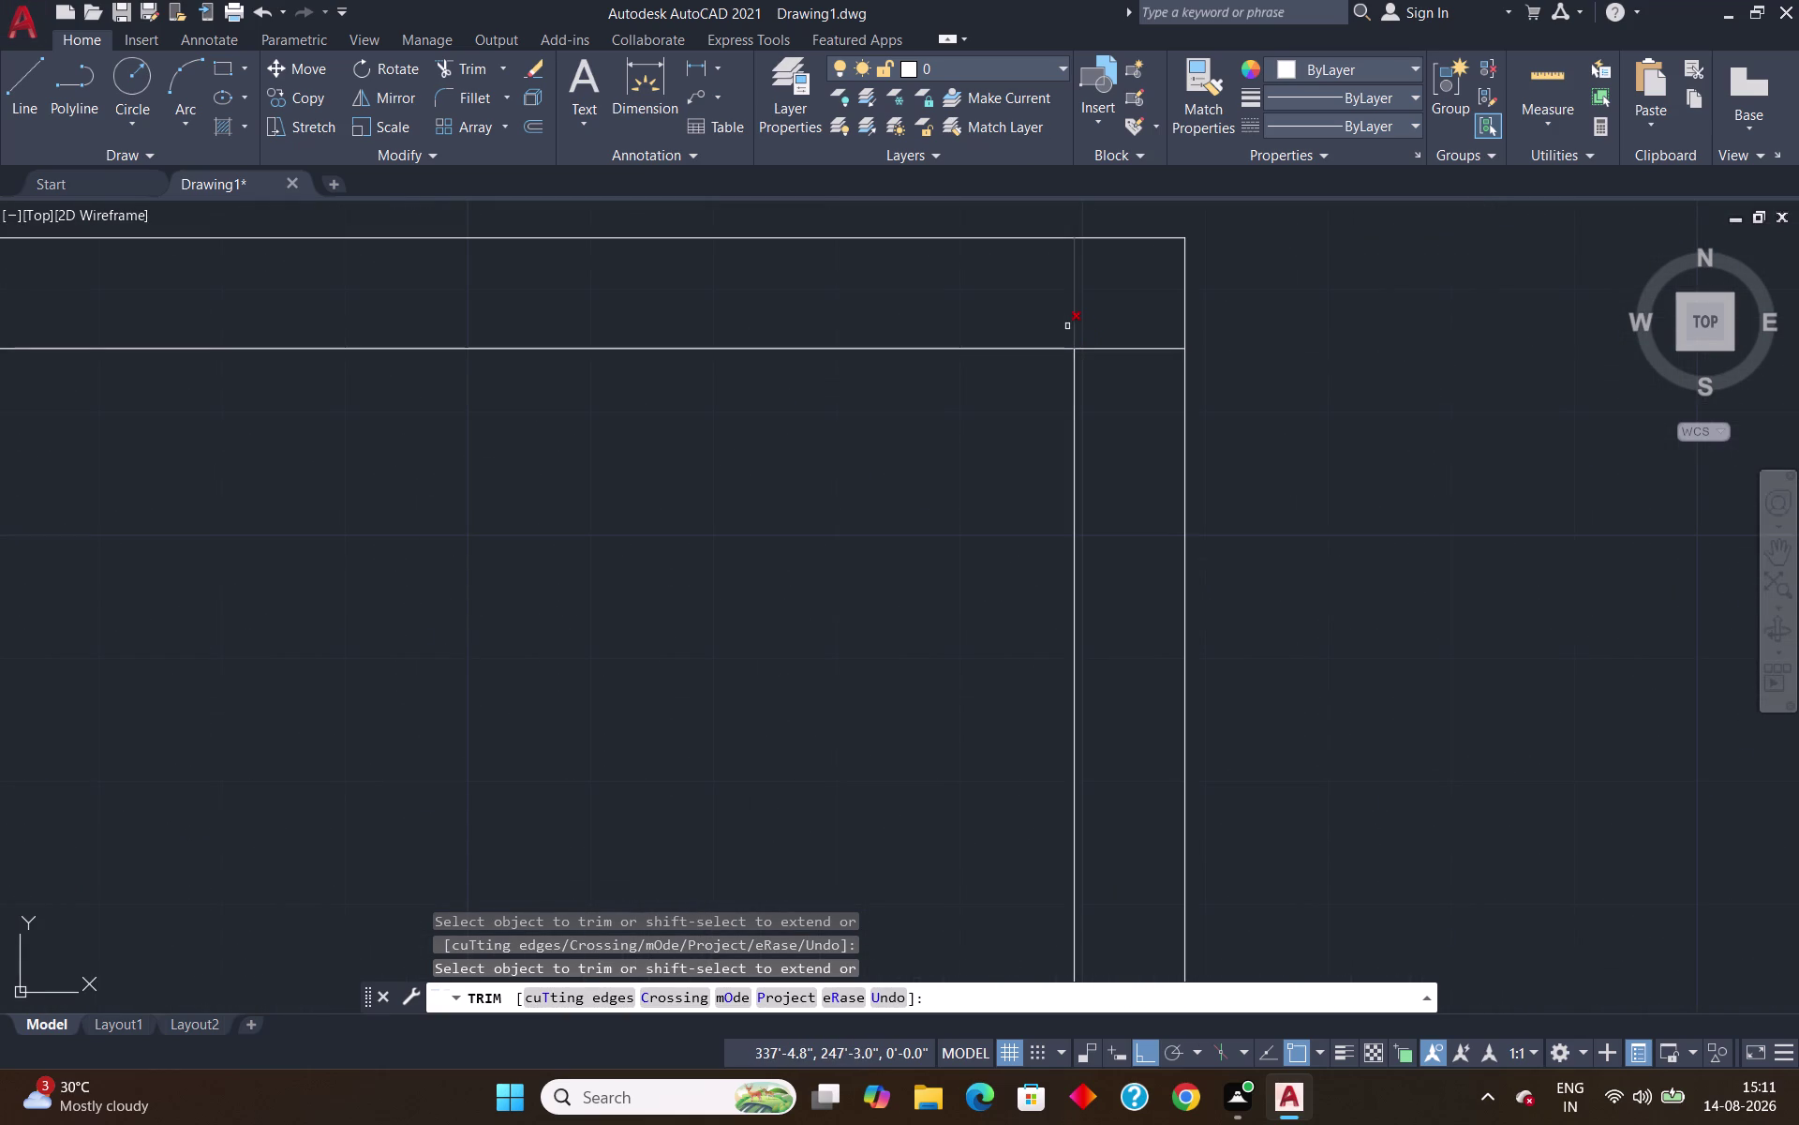
click(1067, 326)
click(1132, 358)
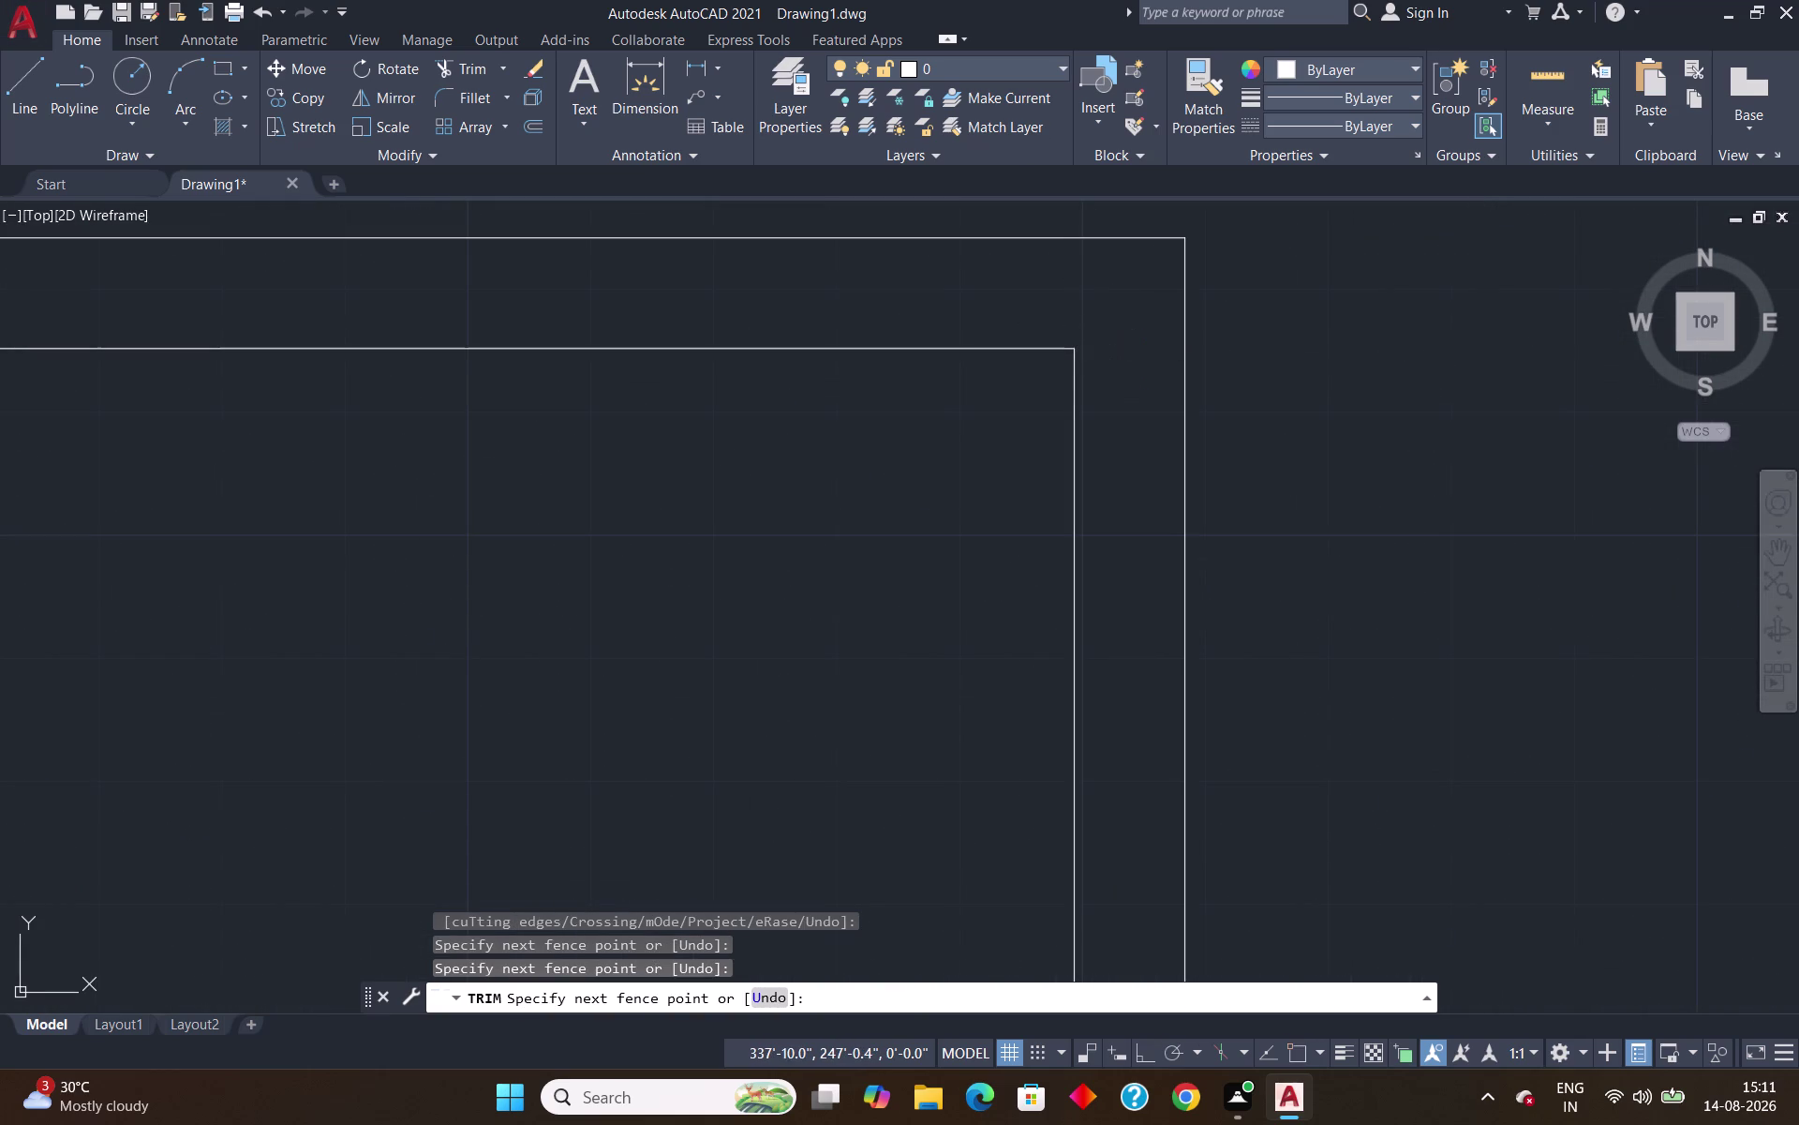
scroll(down, 3)
key(Escape)
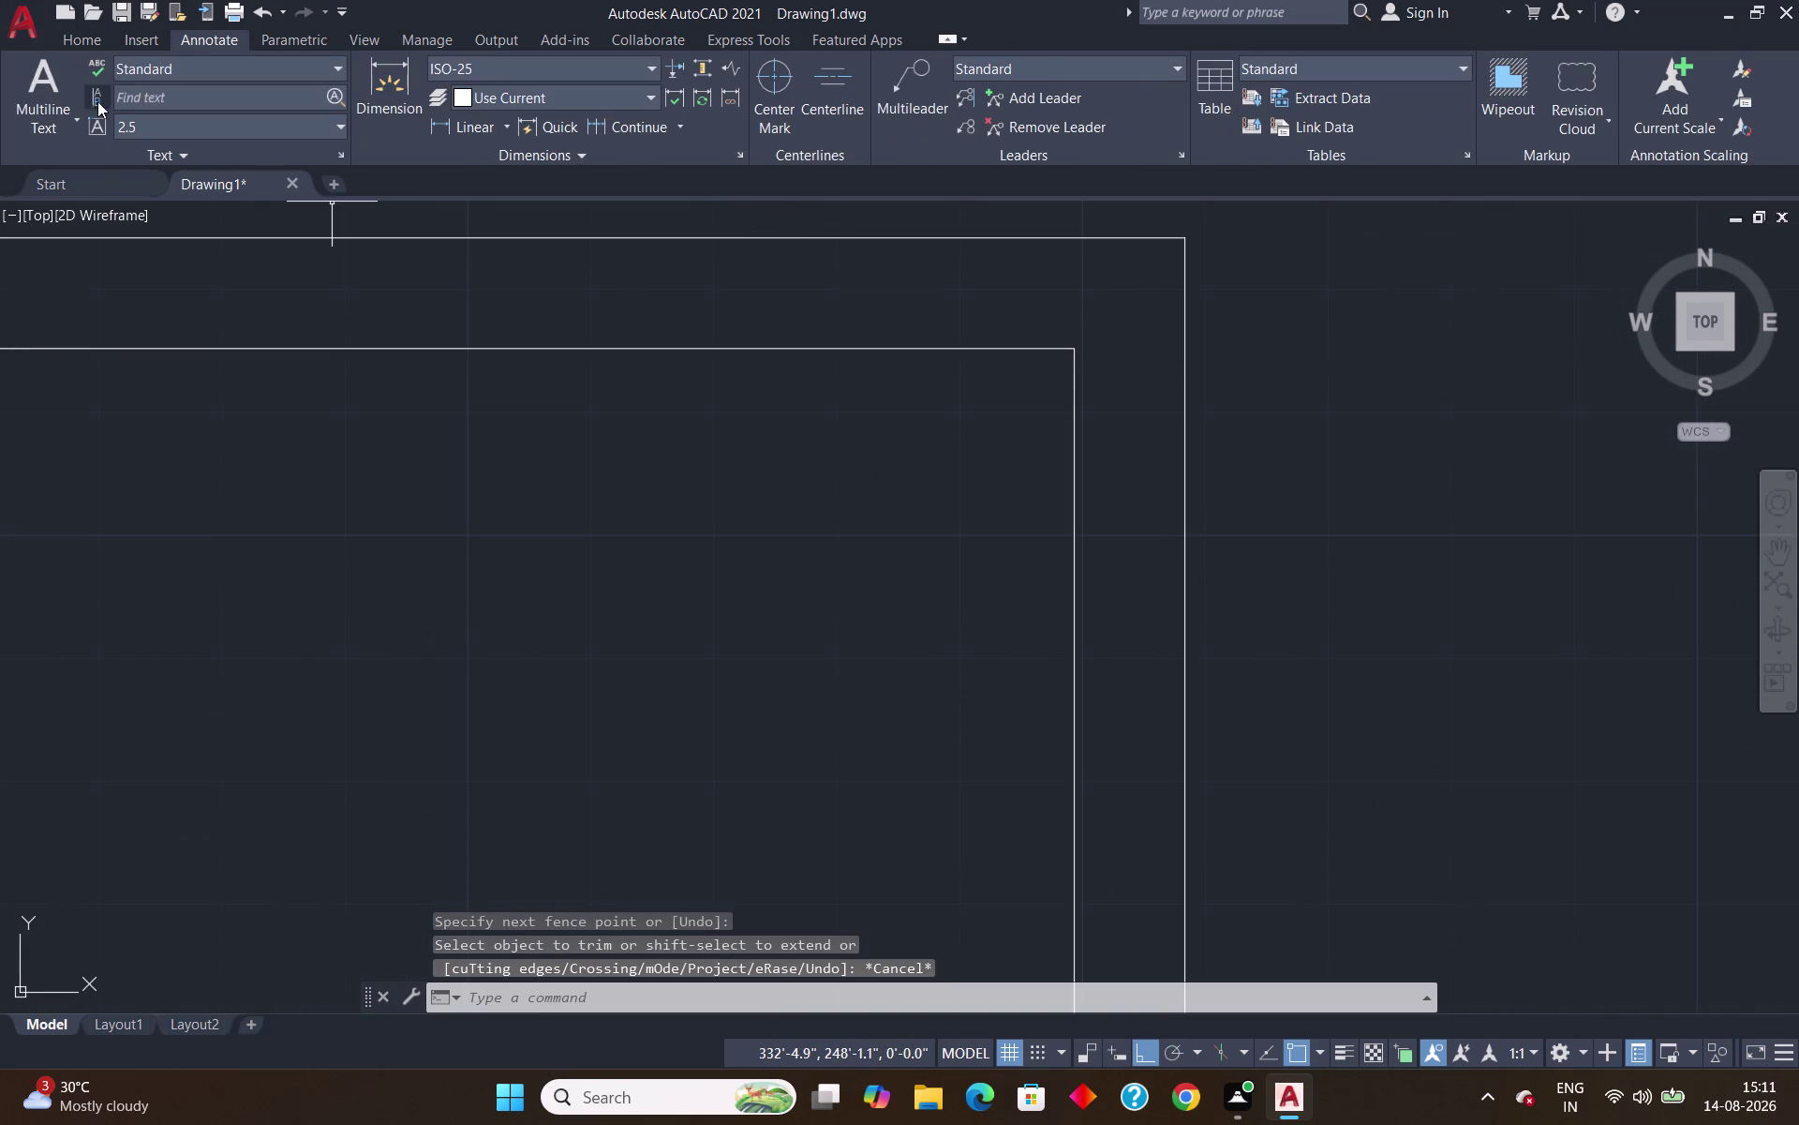
click(76, 34)
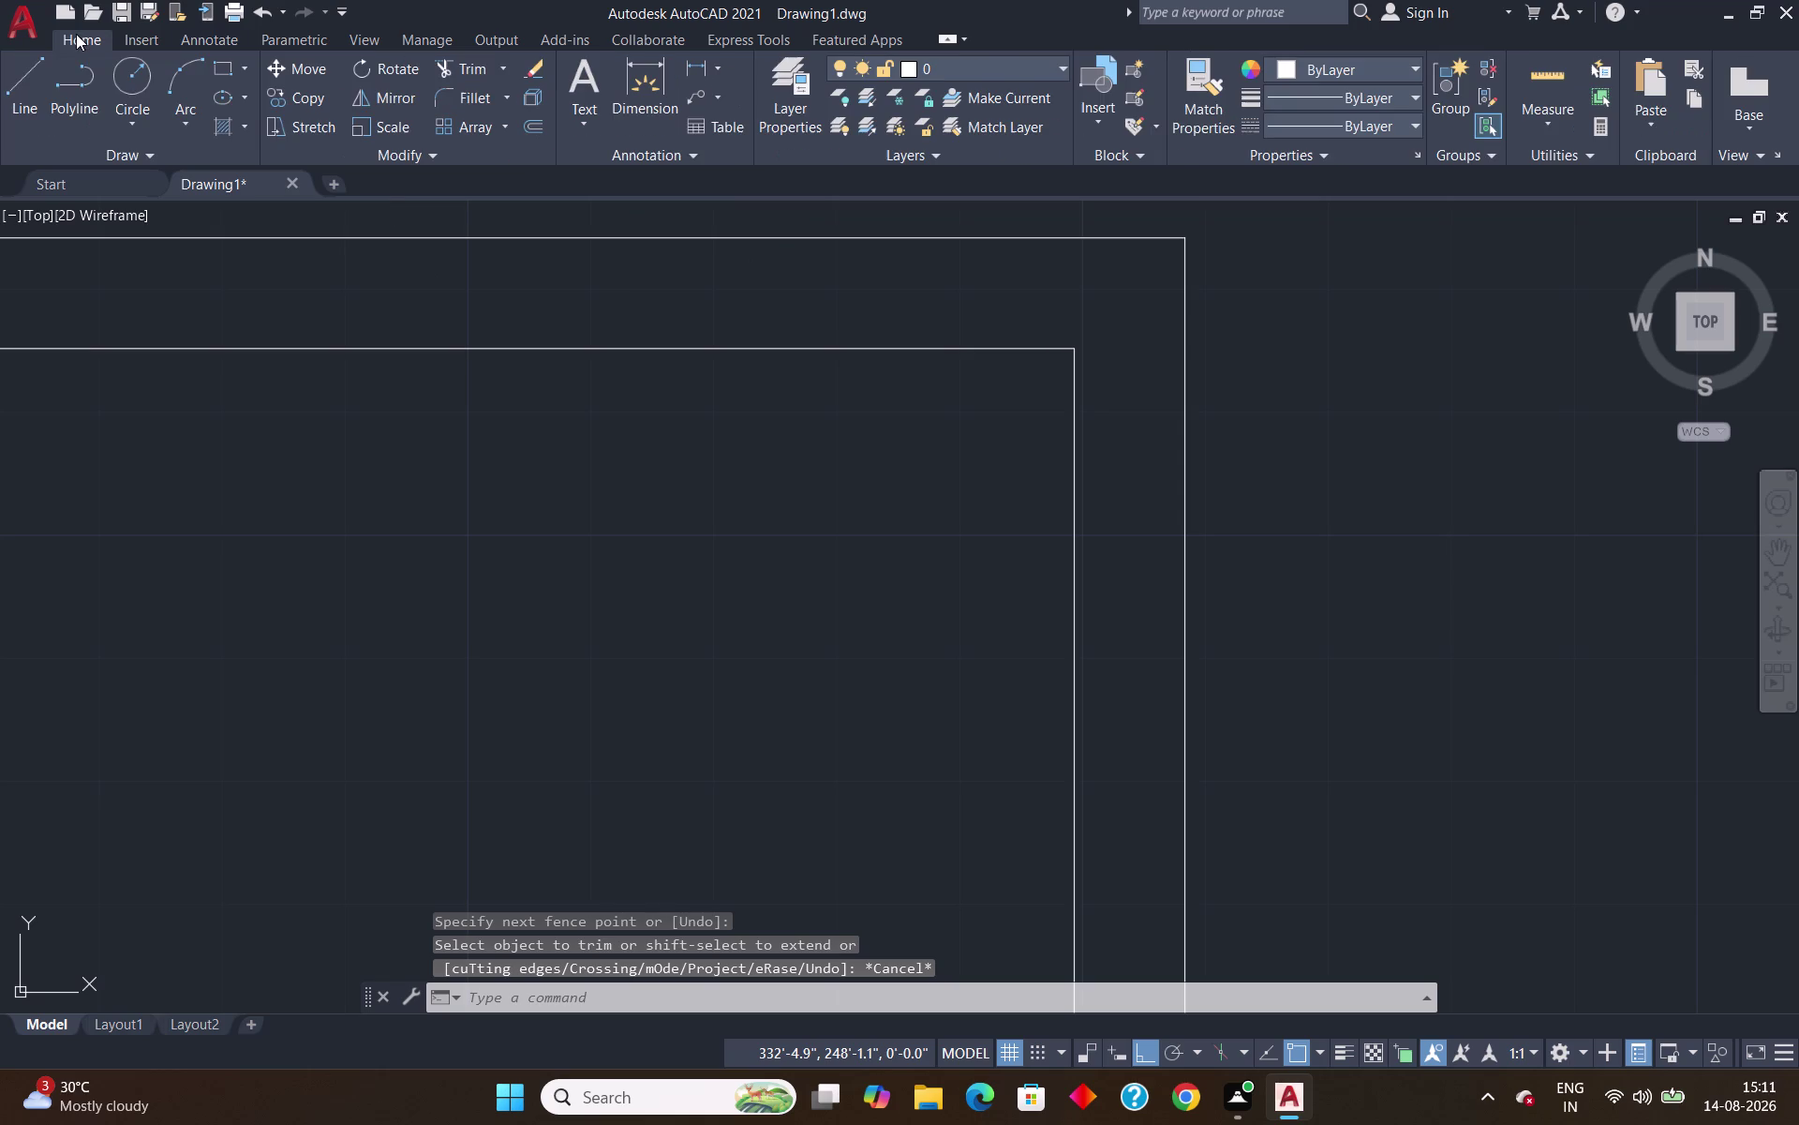
Pan and zoom to bring the whole floor plan into view.
scroll(down, 3)
scroll(down, 3)
scroll(down, 3)
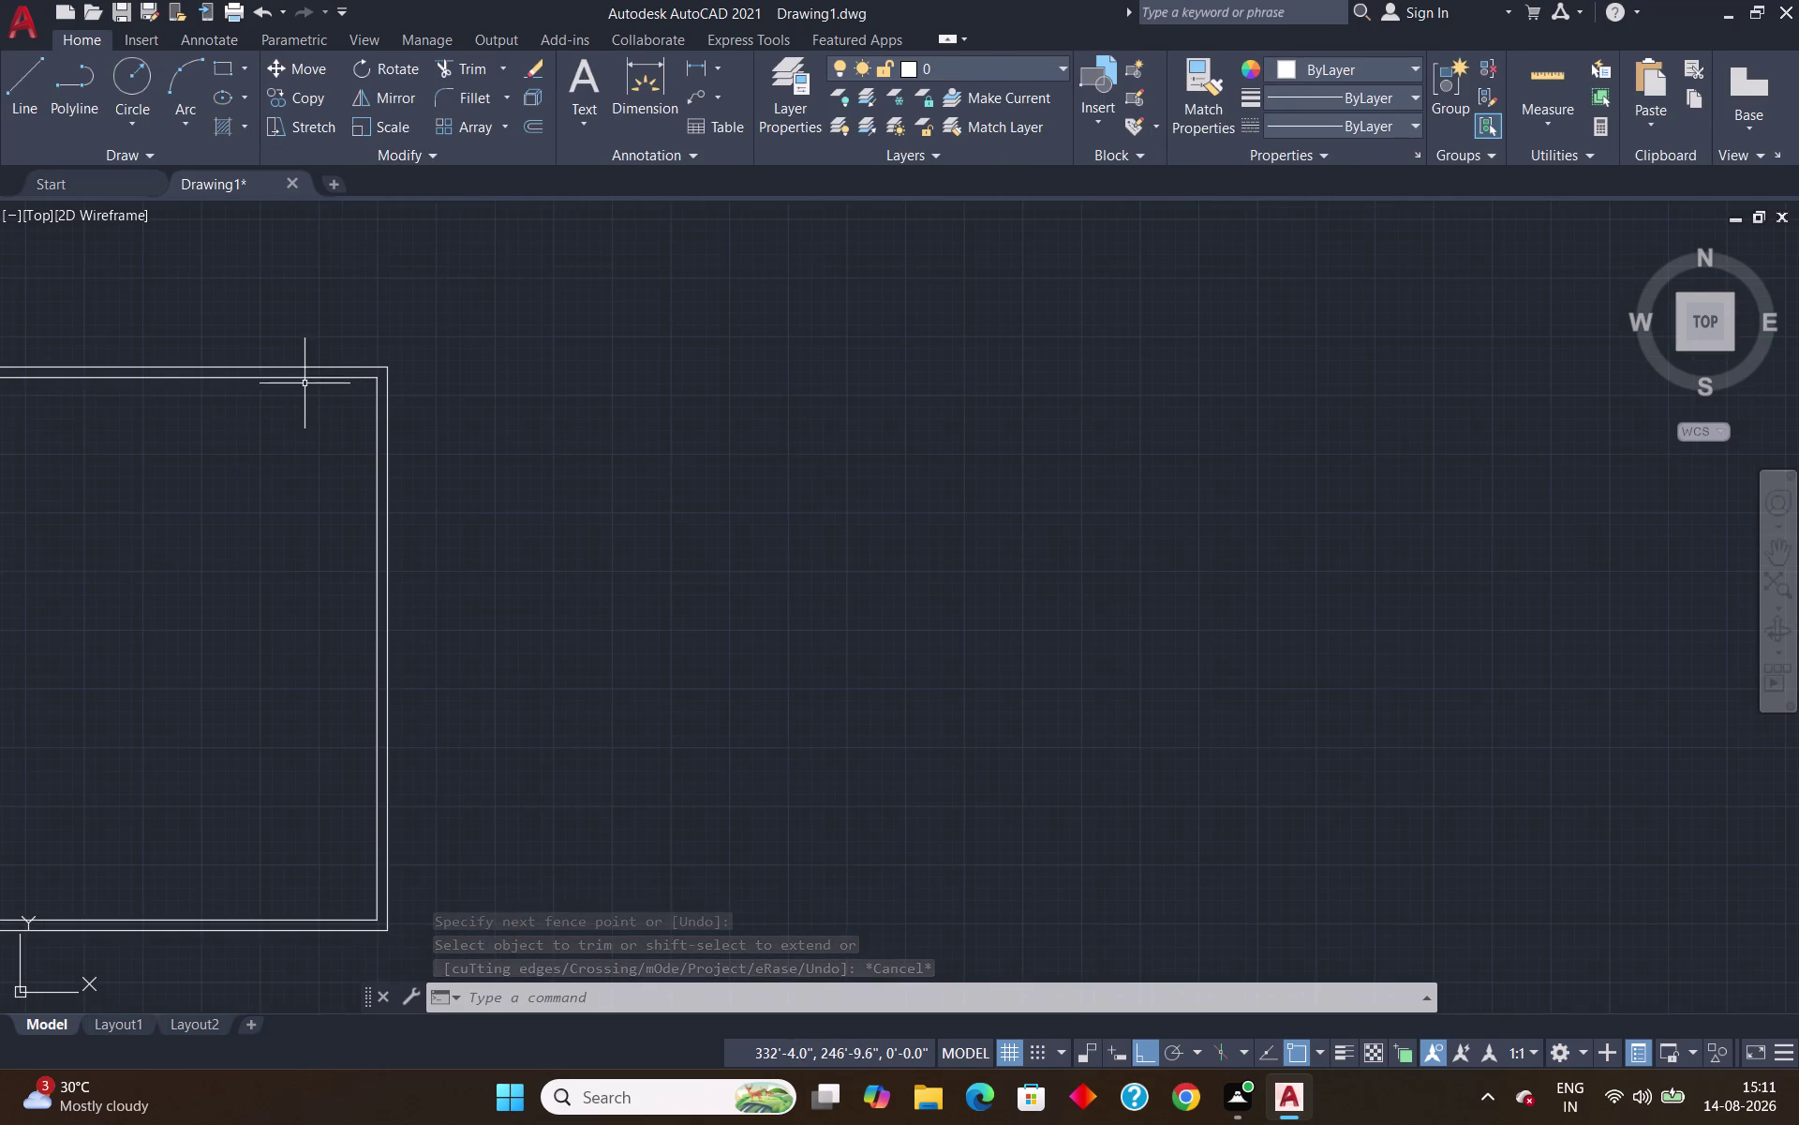
middle_drag(240, 462, 589, 287)
scroll(down, 3)
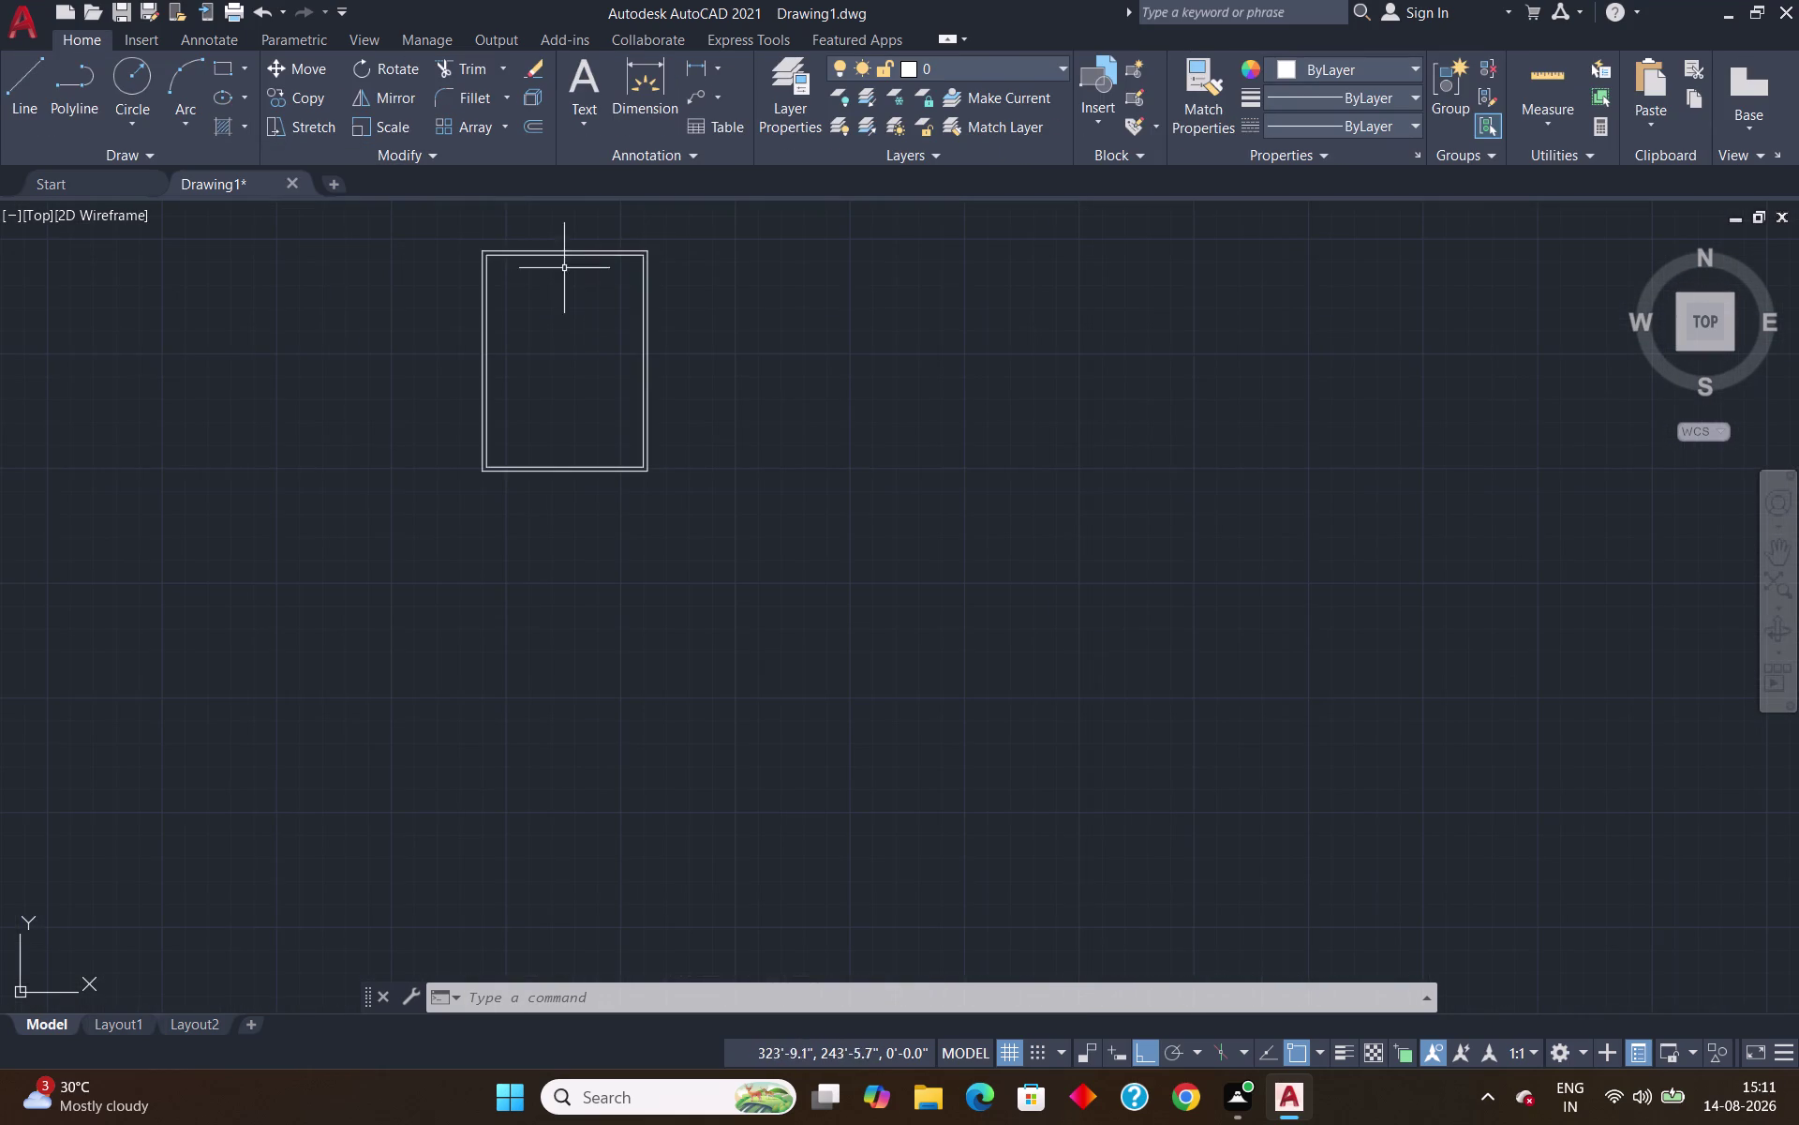
scroll(up, 3)
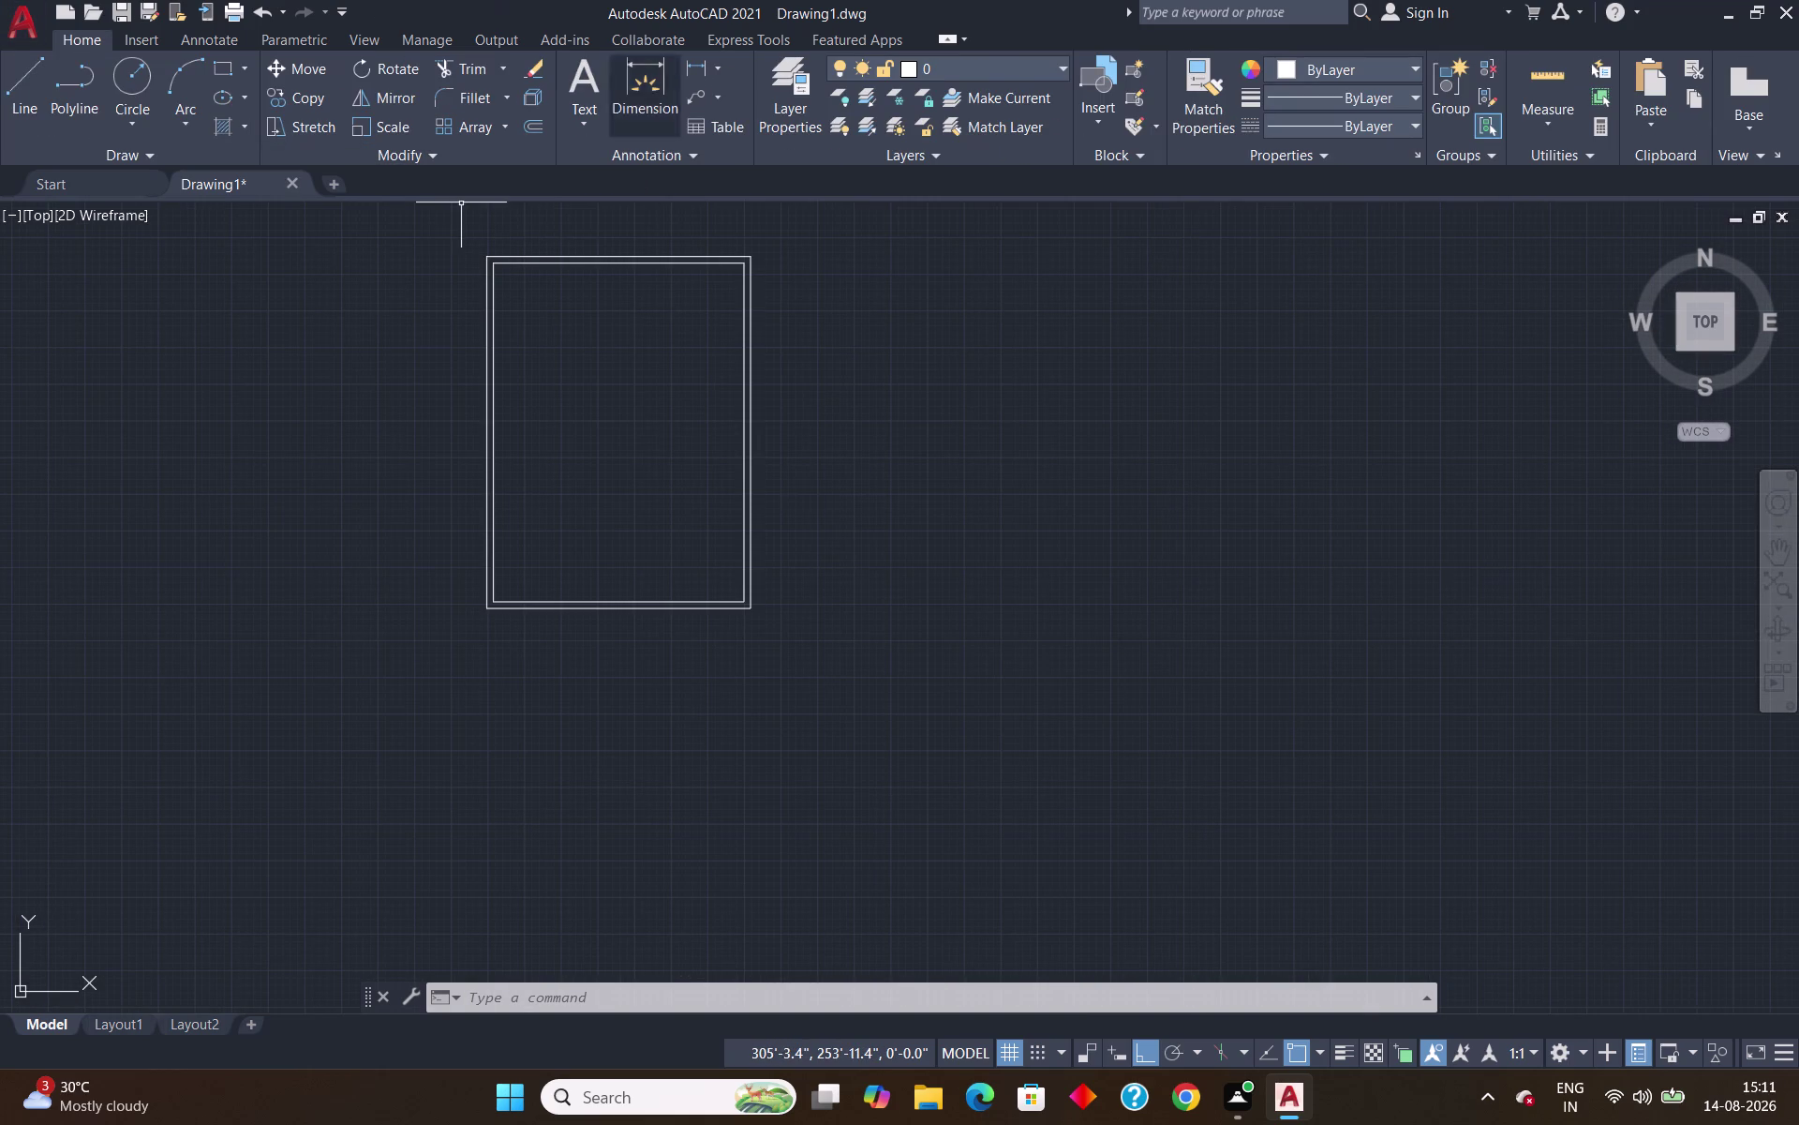
scroll(up, 3)
scroll(down, 3)
Offset the inner left wall line 3'6" to the right as a partition.
key(o)
key(Return)
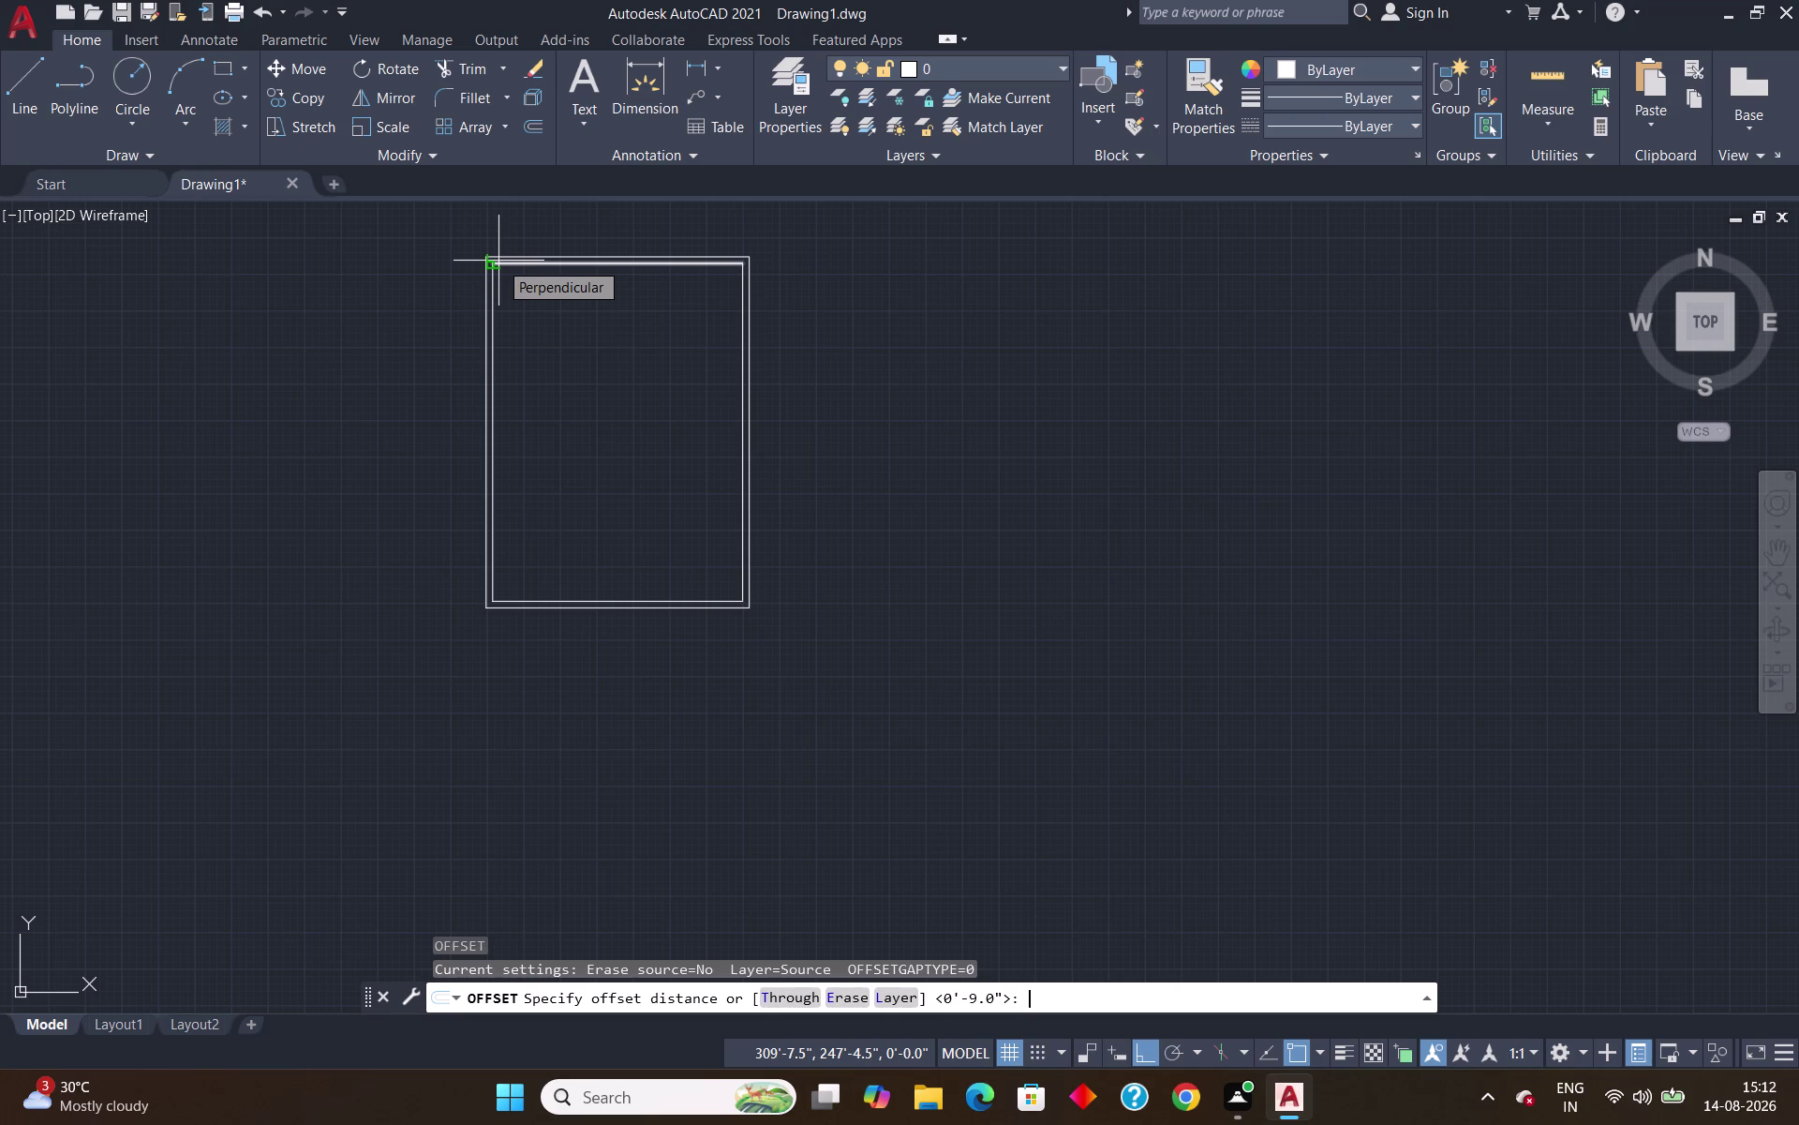
text(3')
text(6")
key(Return)
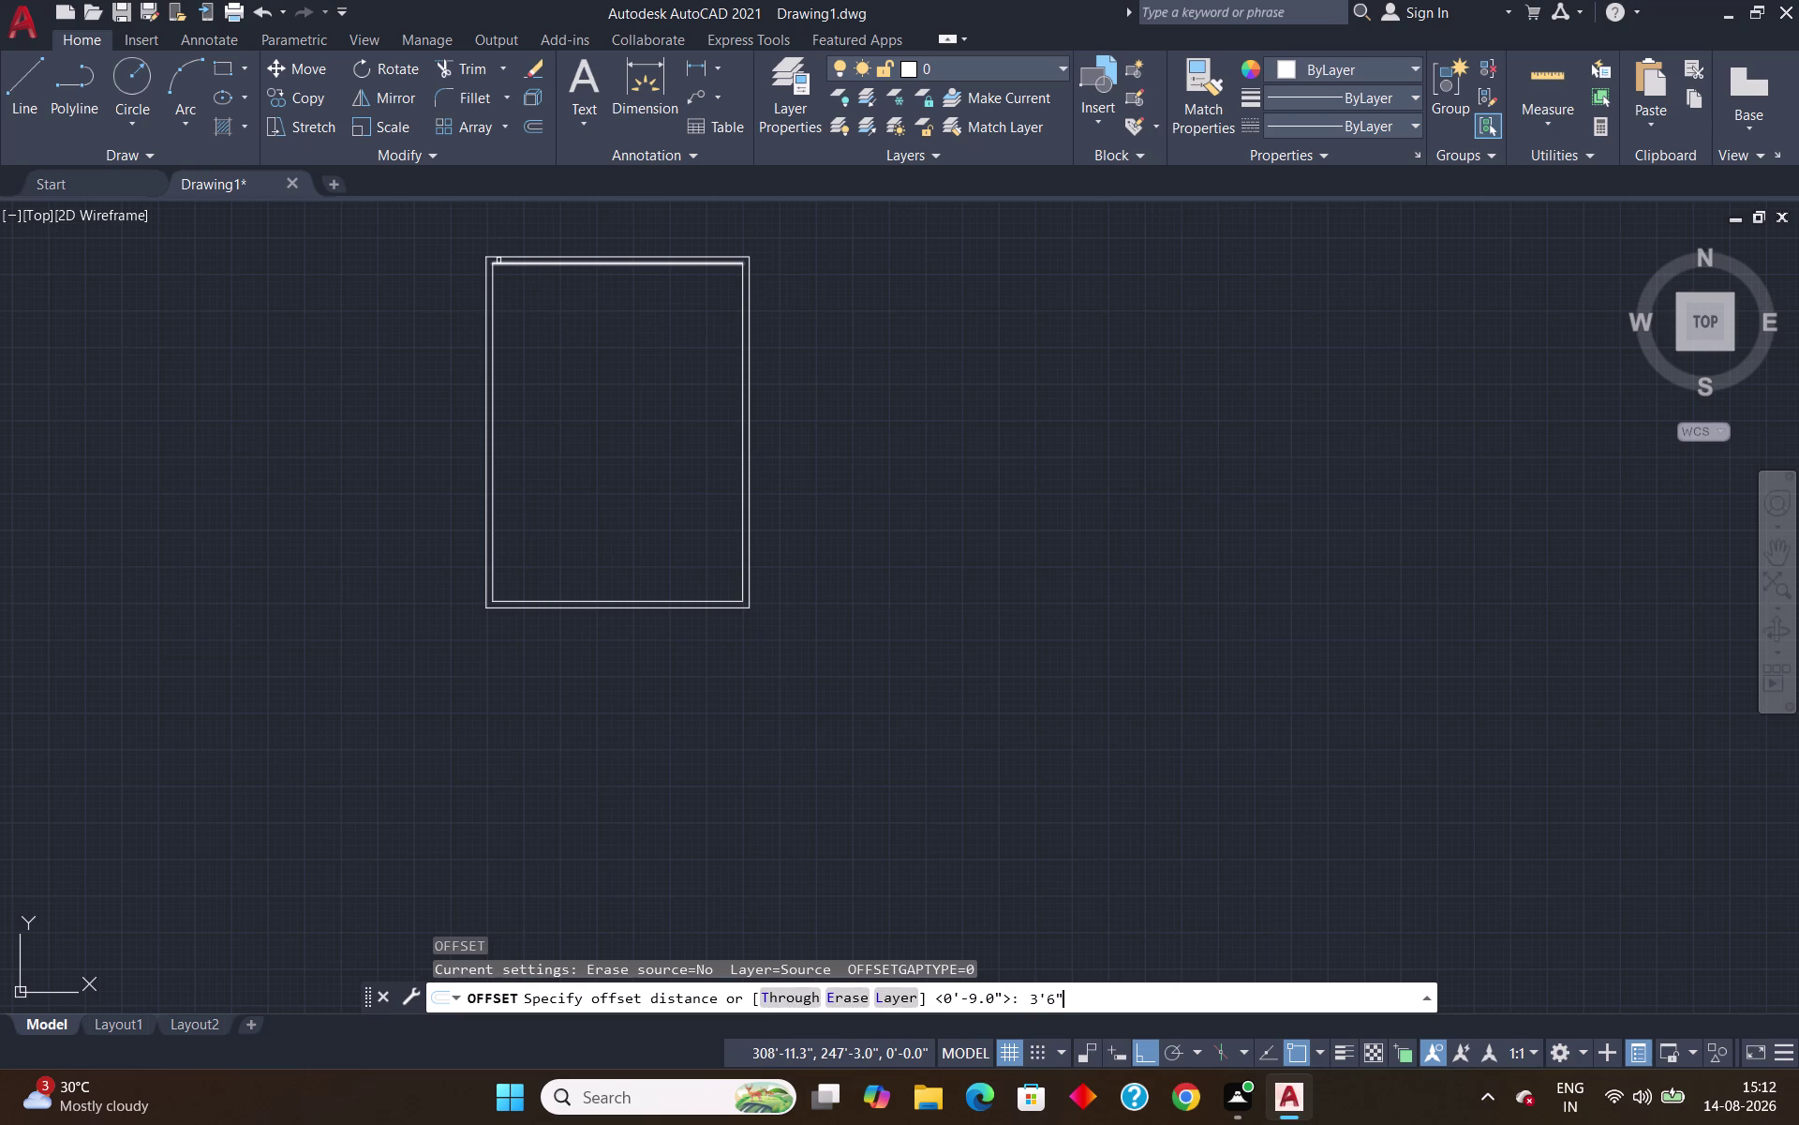
click(485, 350)
click(590, 377)
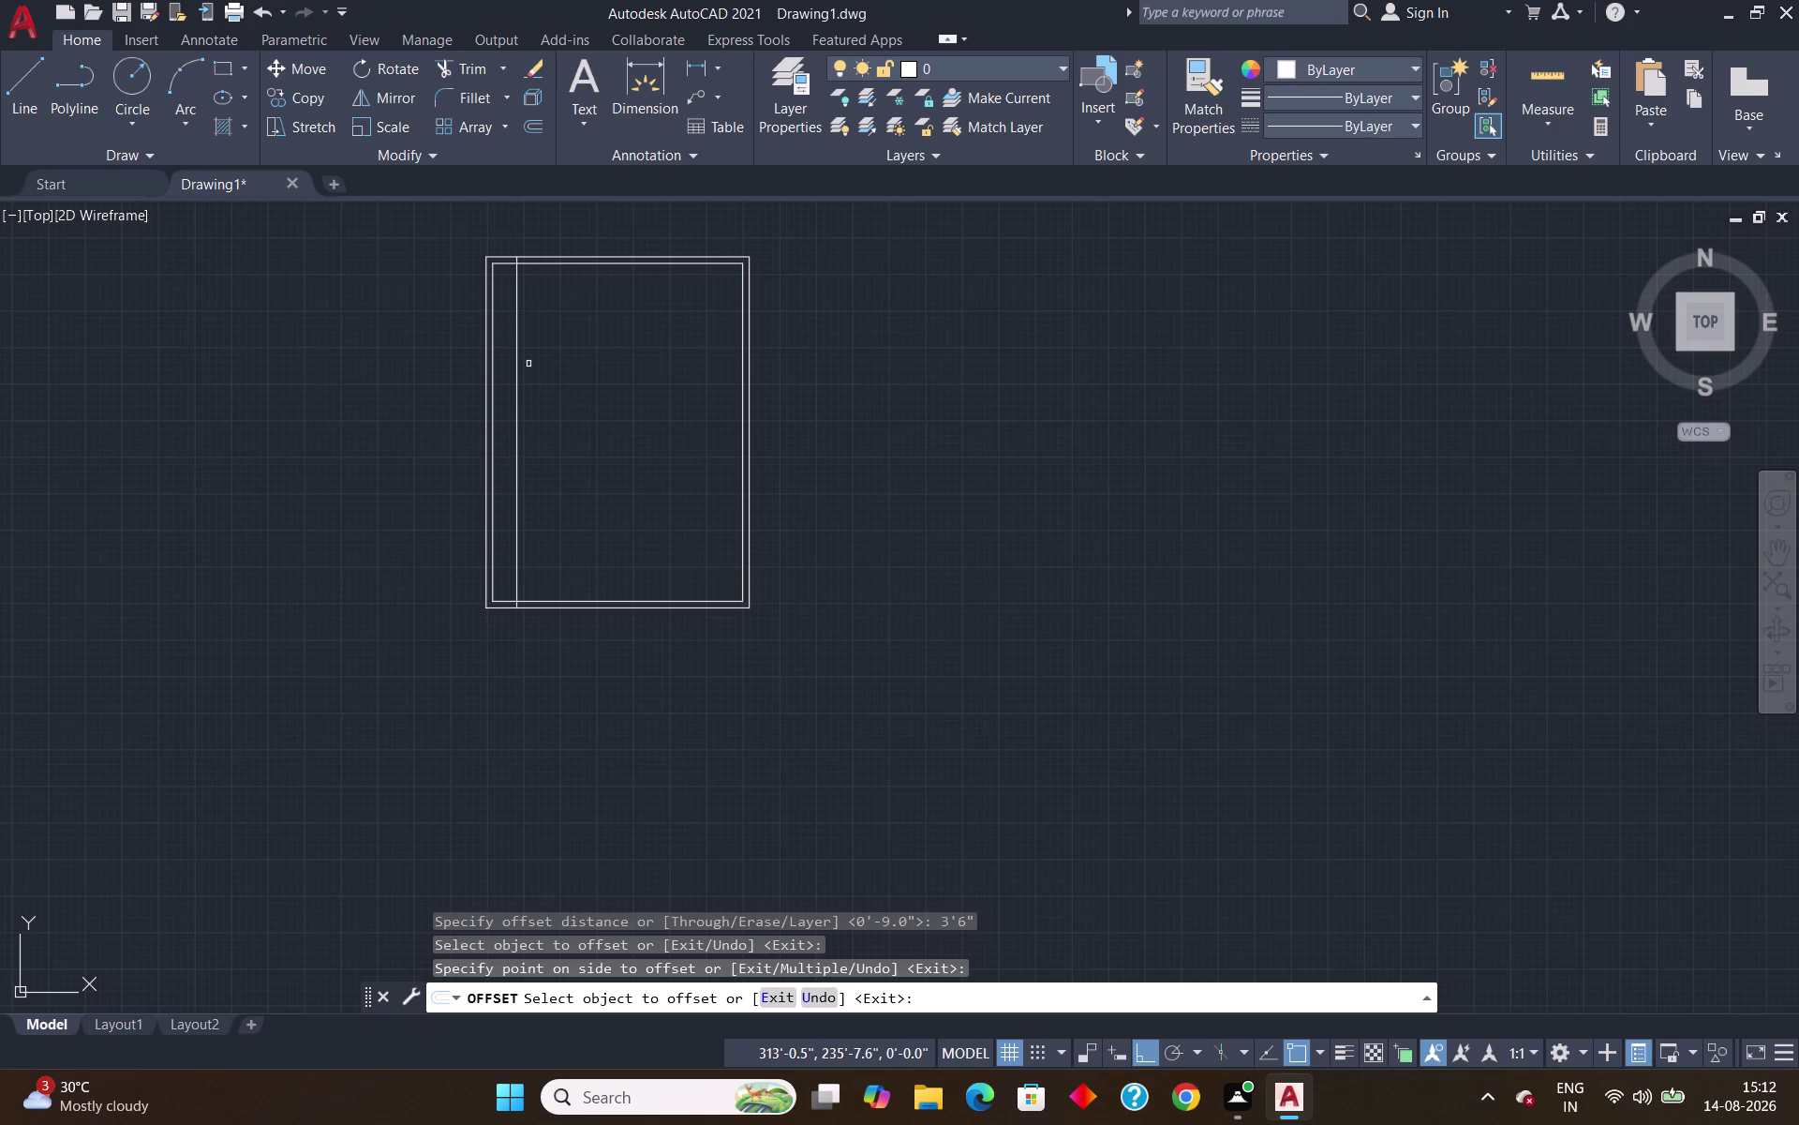
key(Escape)
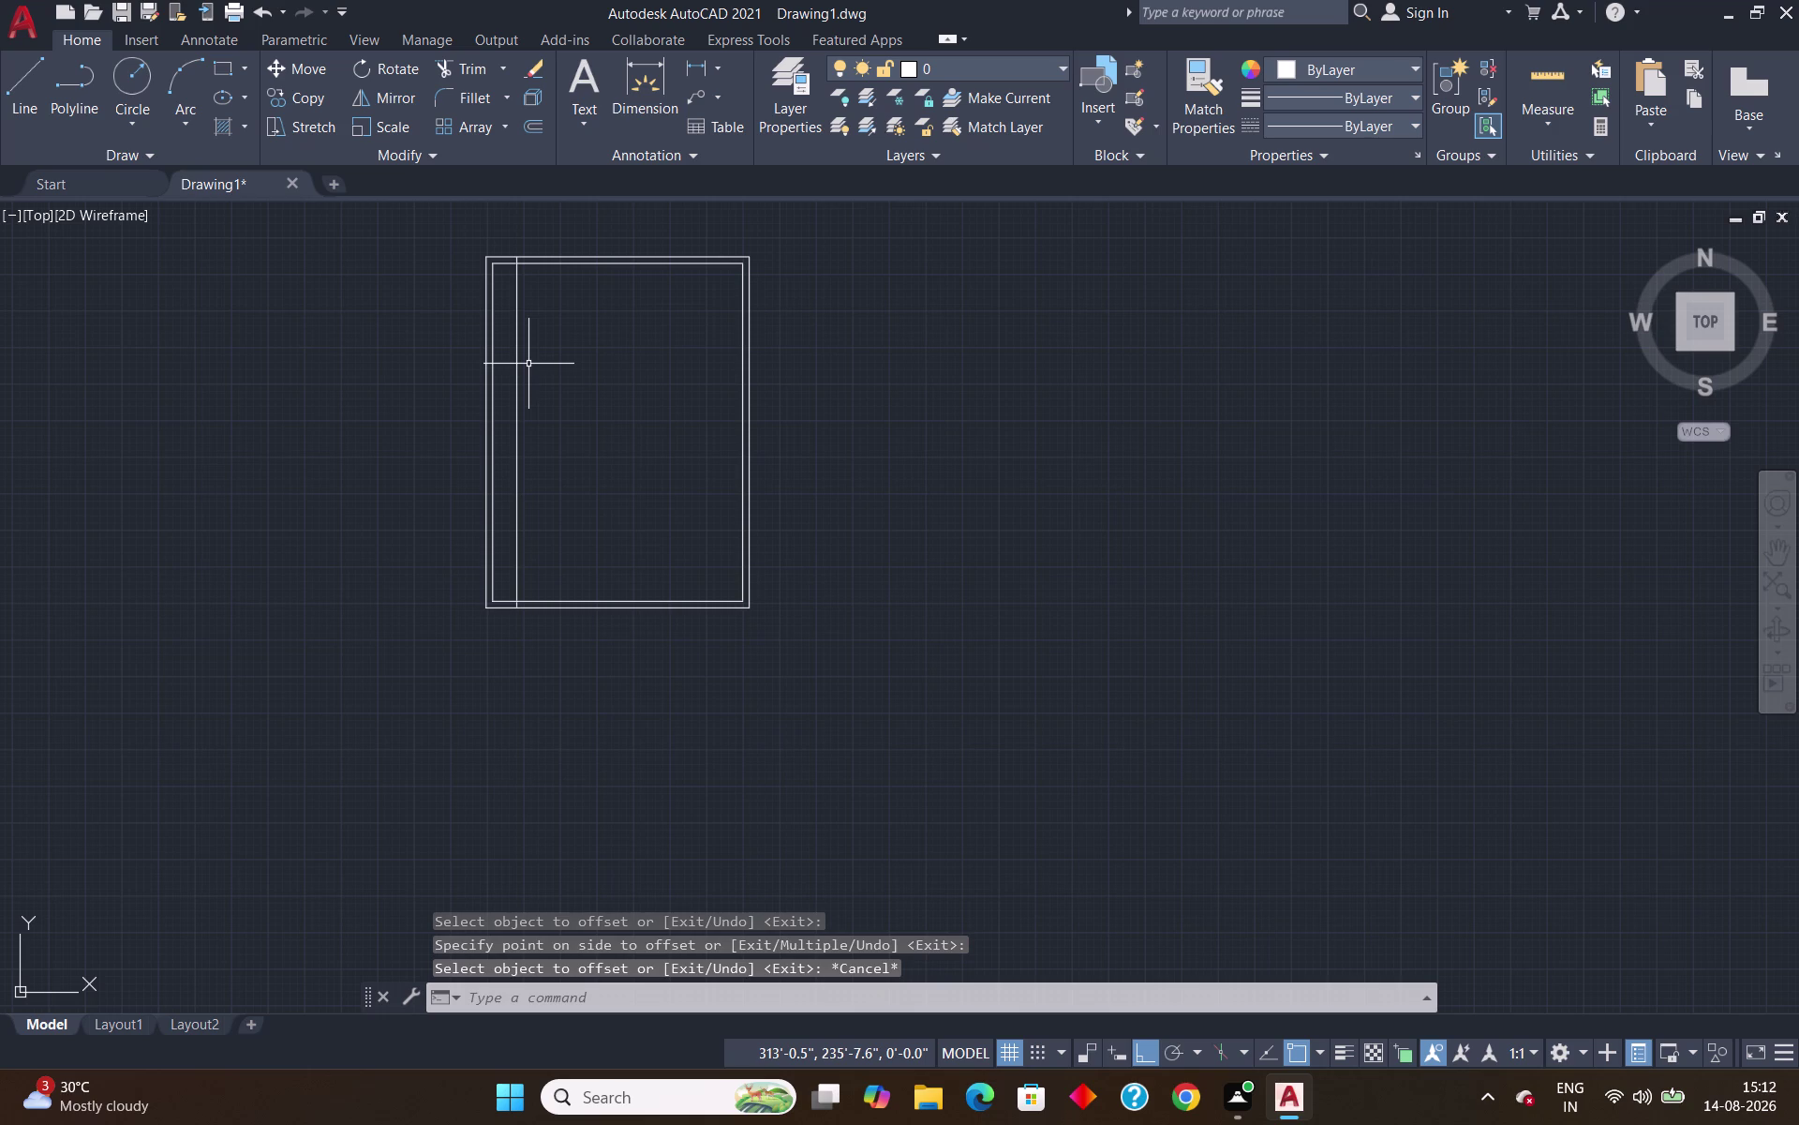
Offset a wall line 1'9" inward, creating a vertical line inside the right inner wall.
key(o)
key(Return)
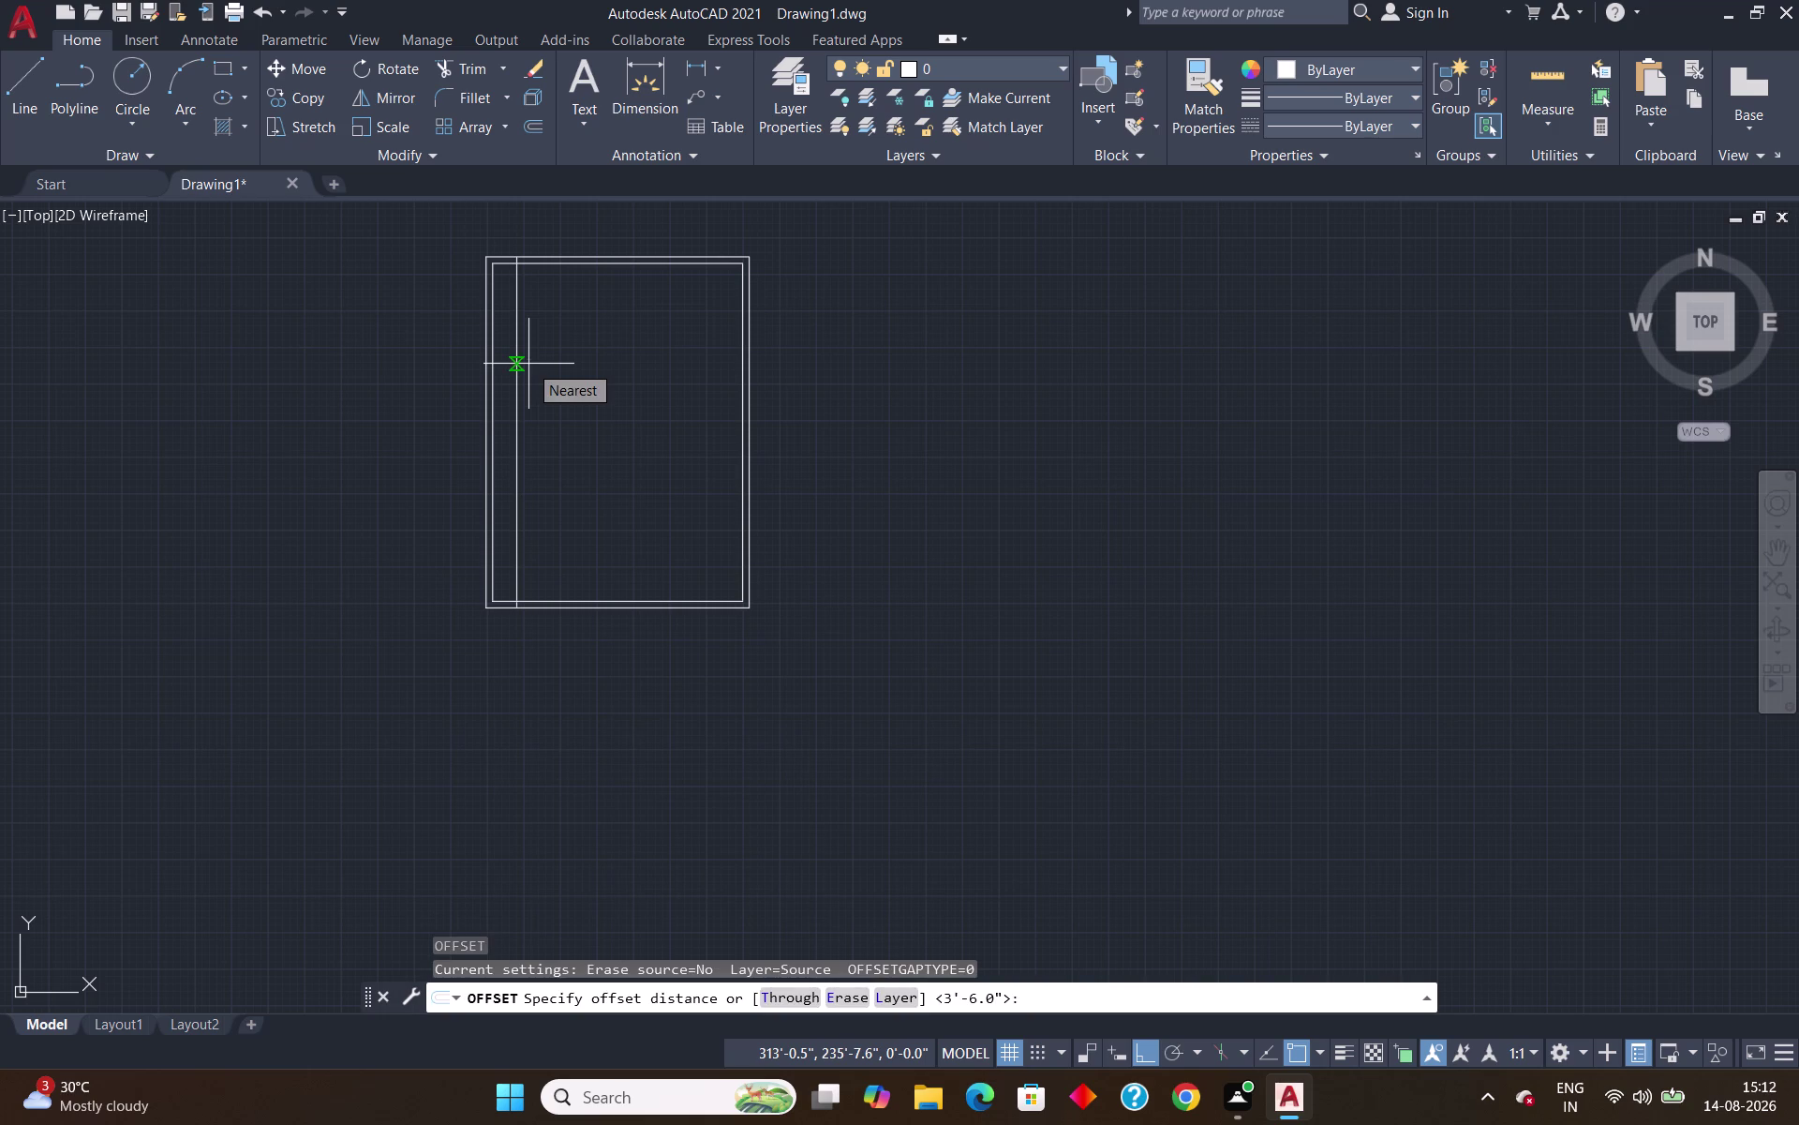
text(1')
text(9")
key(Return)
click(750, 412)
click(719, 417)
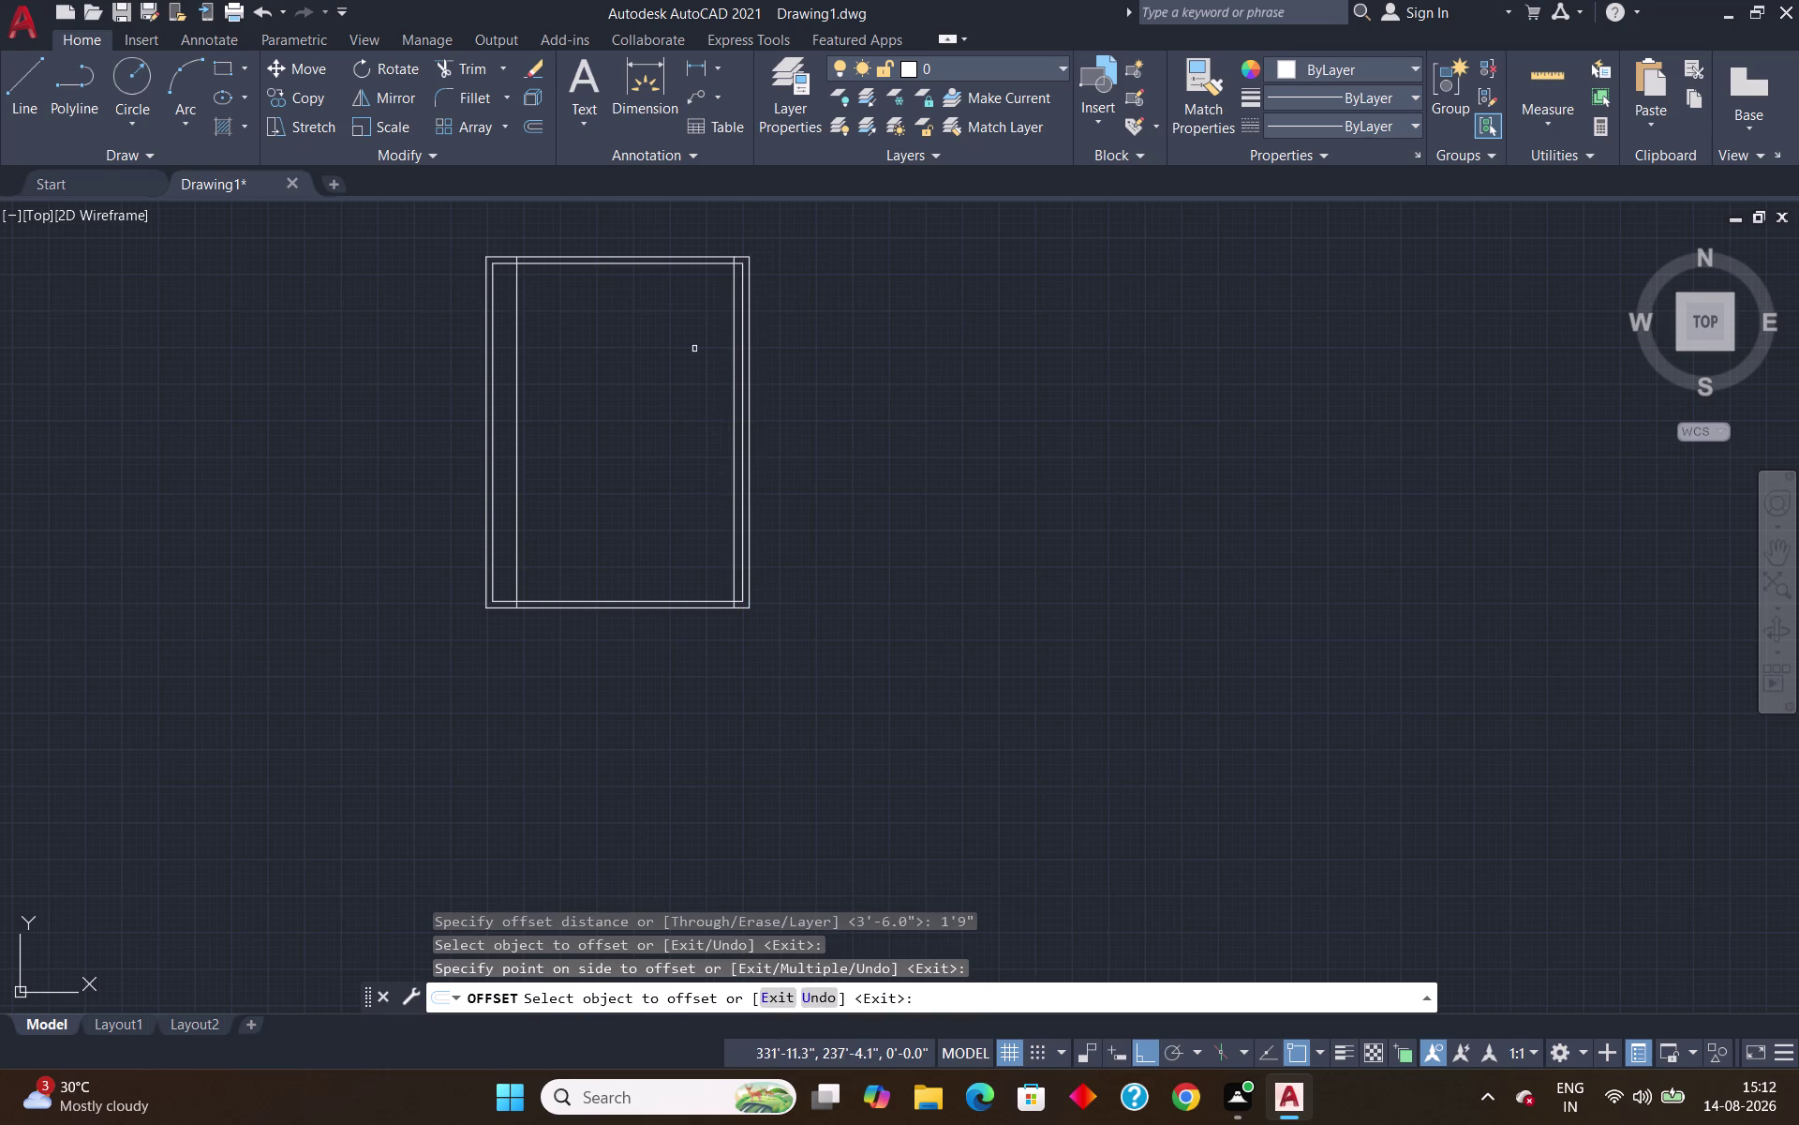
key(Escape)
Offset the top wall line 2'8" downward.
key(o)
key(Return)
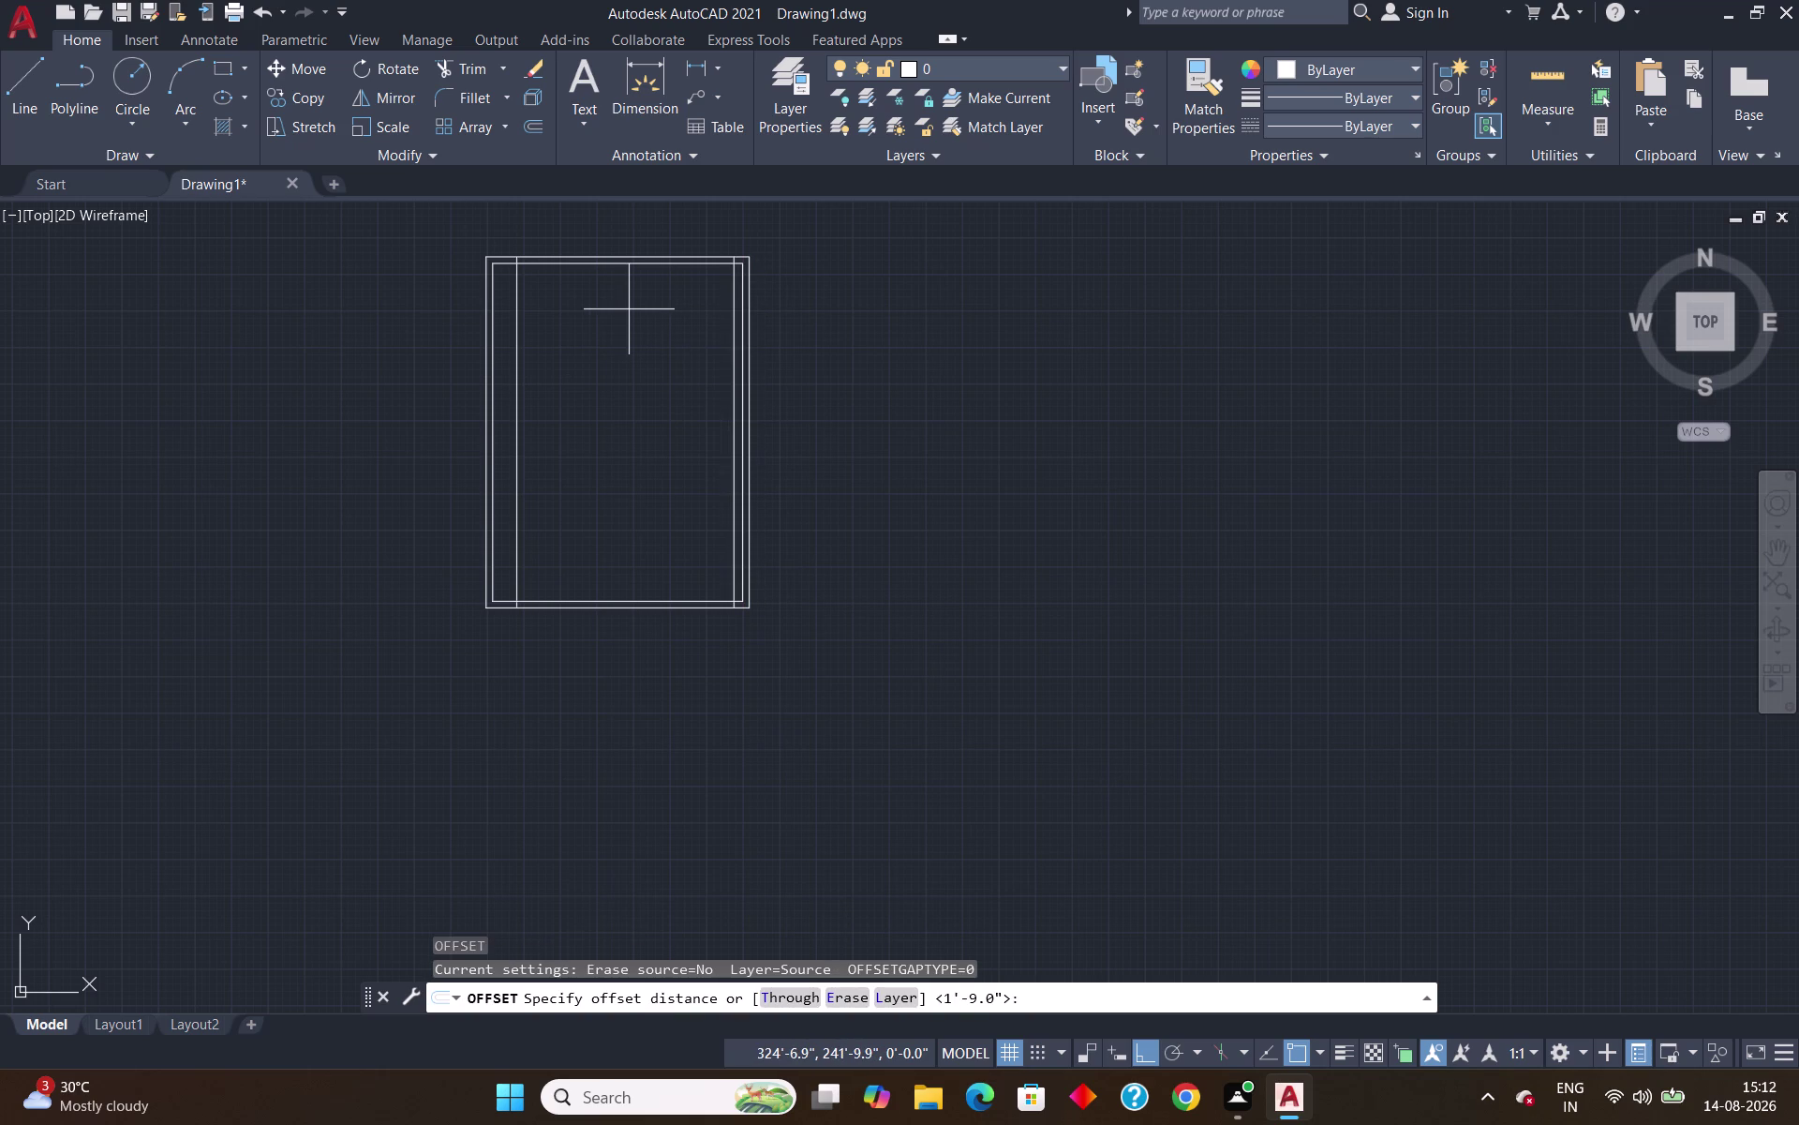
key(2)
text(')
text(8)
key(shift+quotedbl)
key(Return)
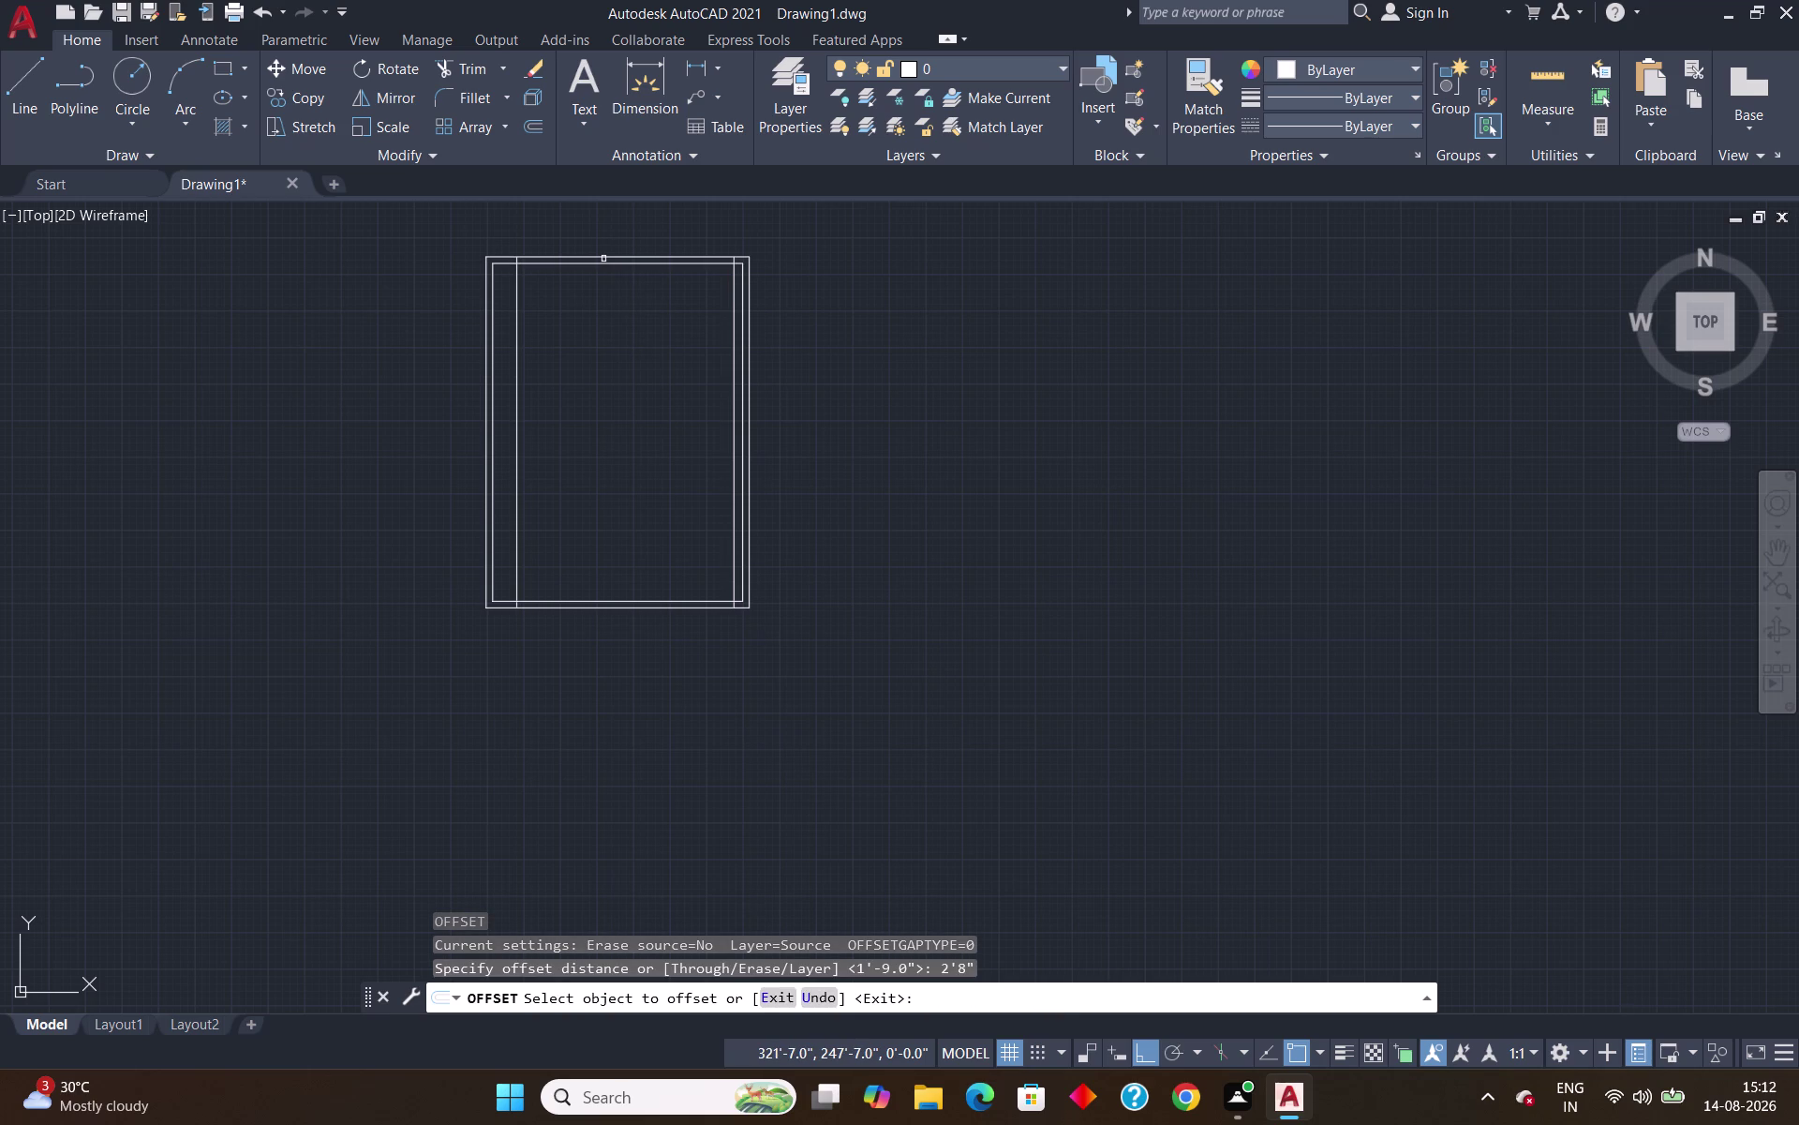
click(603, 255)
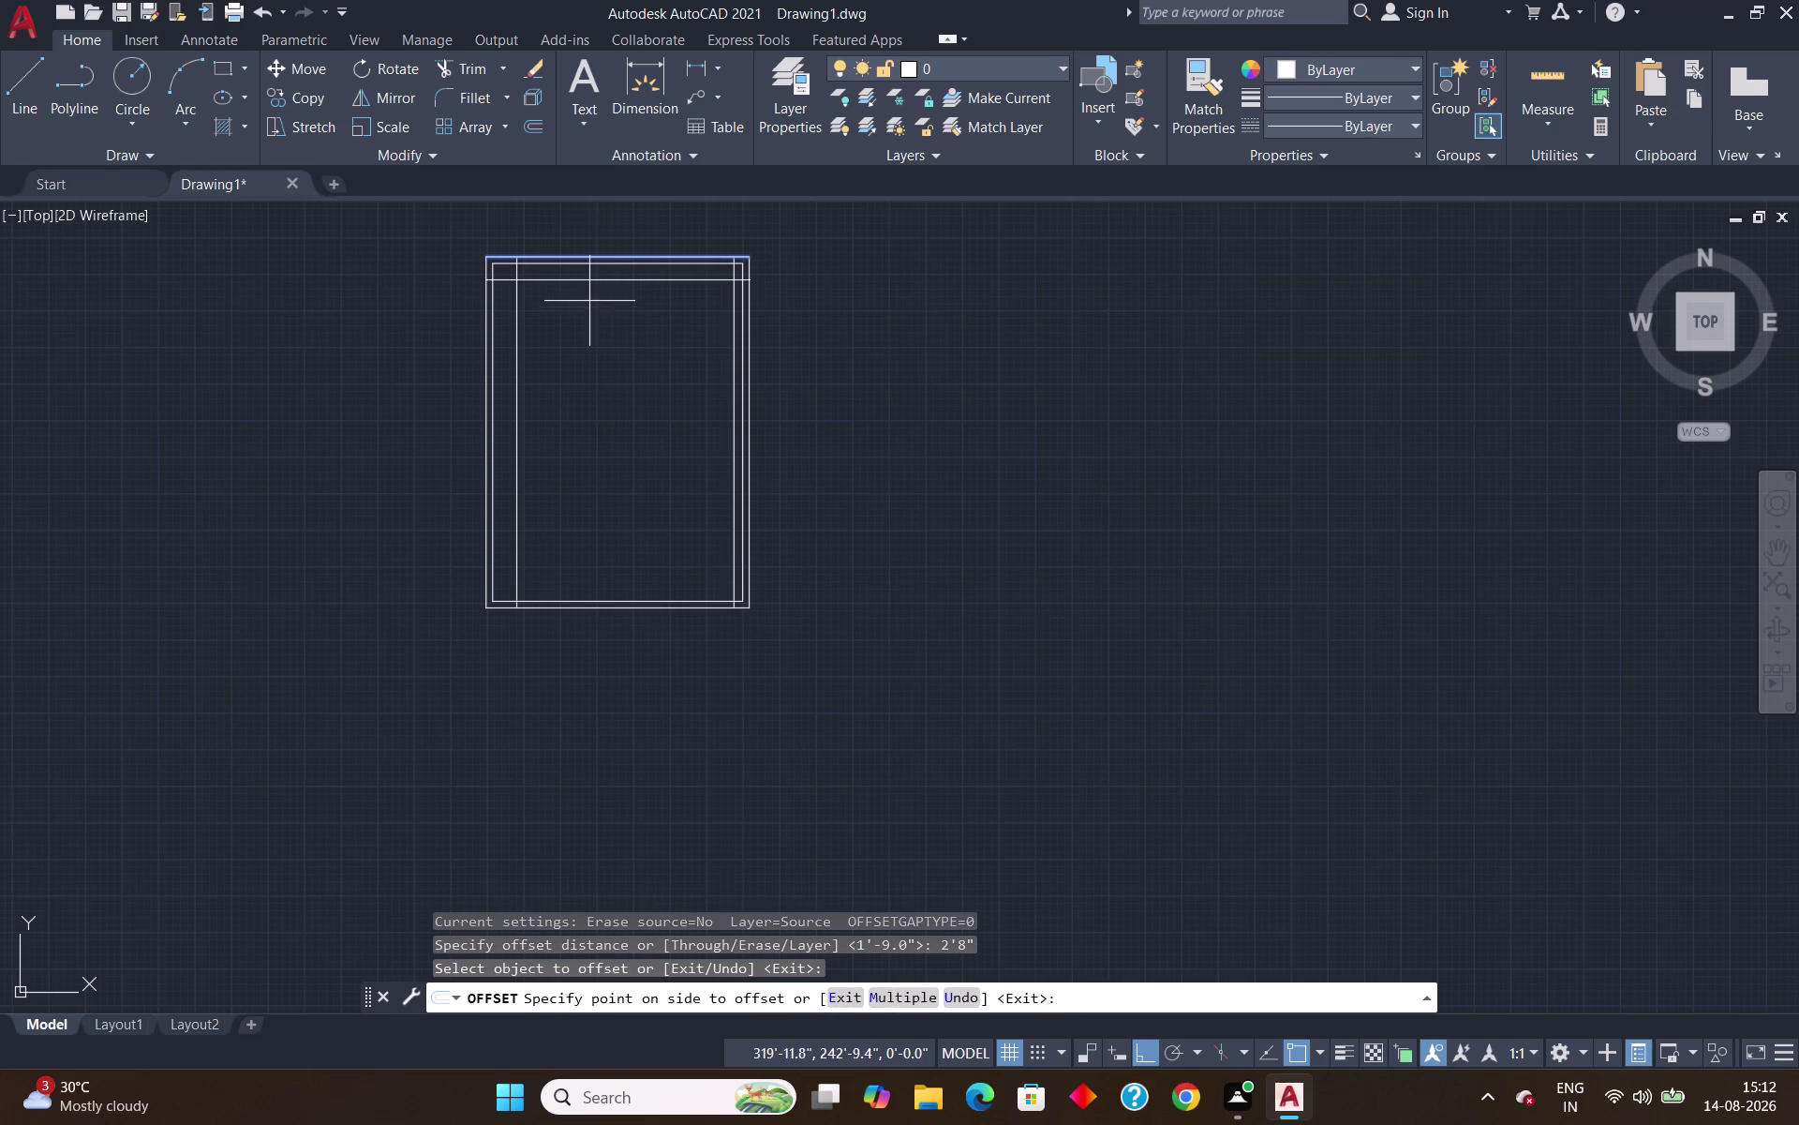
click(589, 305)
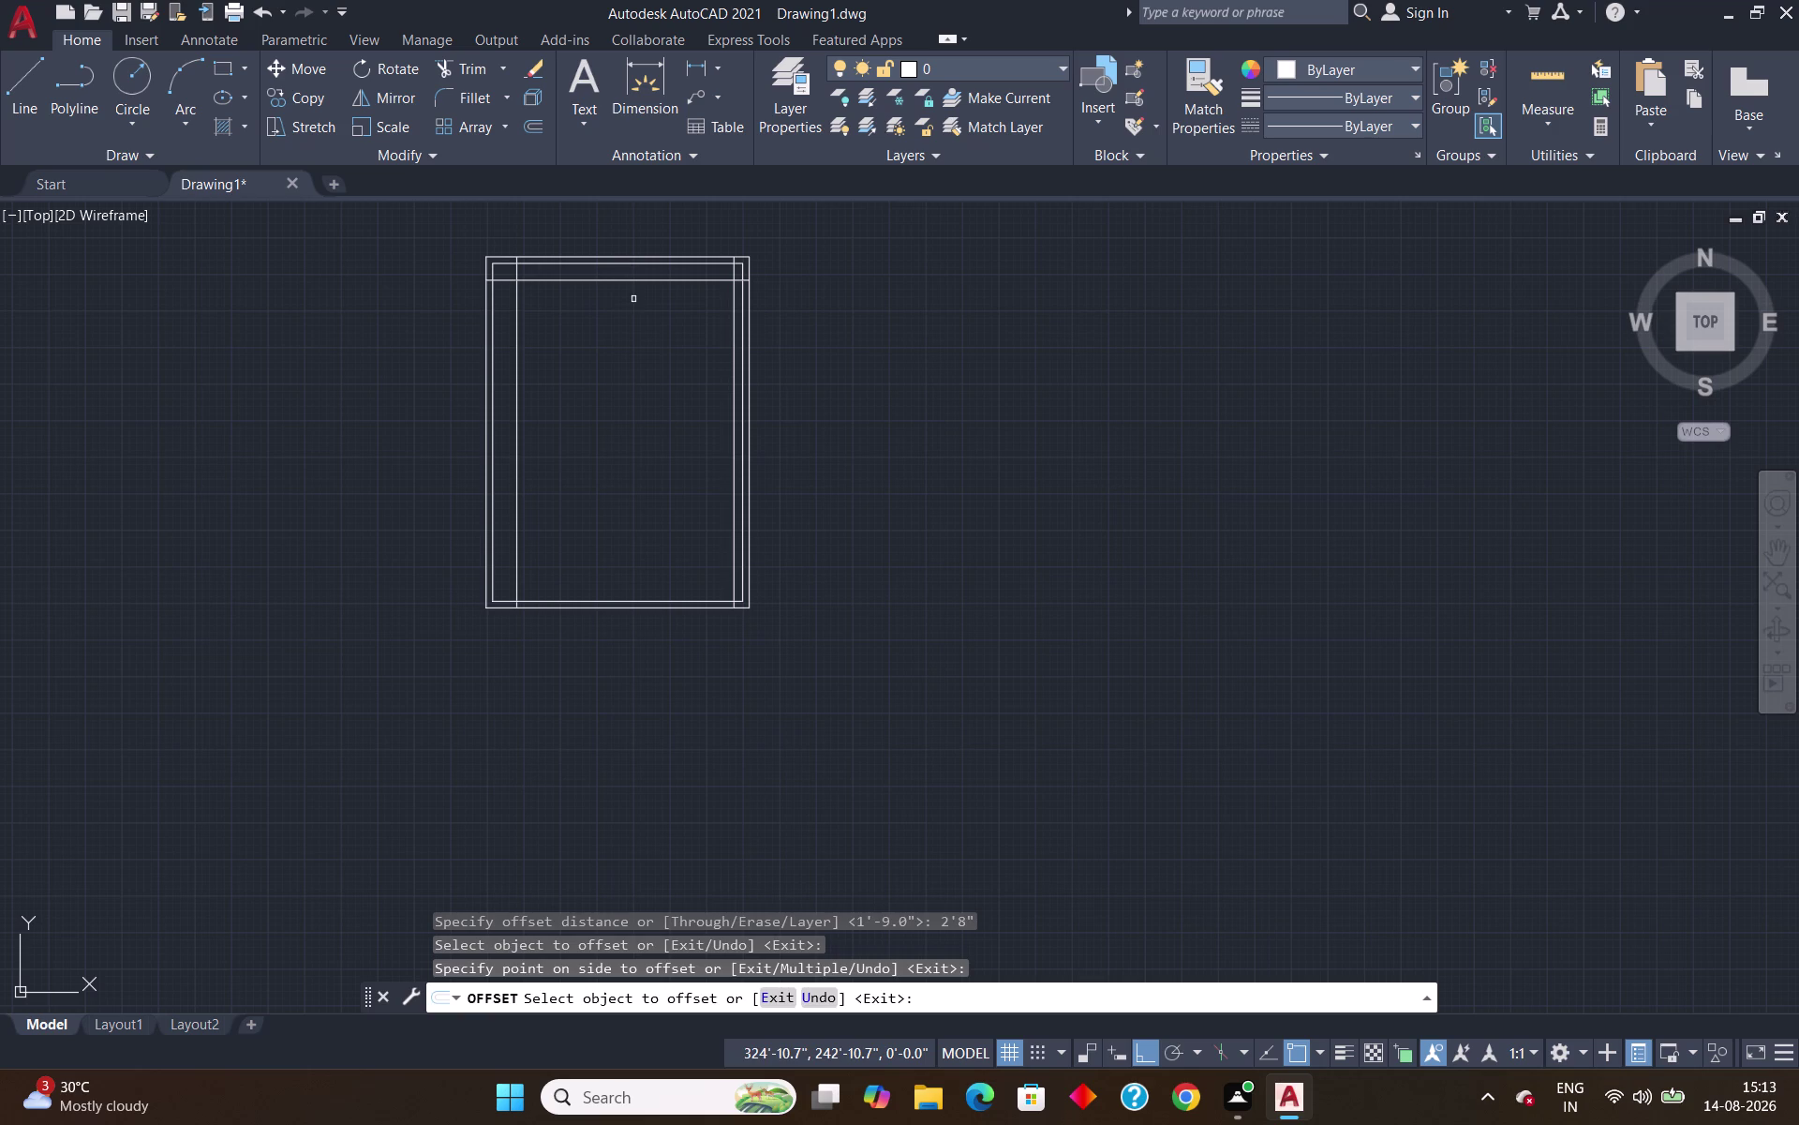
Trim two overhanging line ends at the first corner of the new lines.
key(Escape)
text(tr)
key(Return)
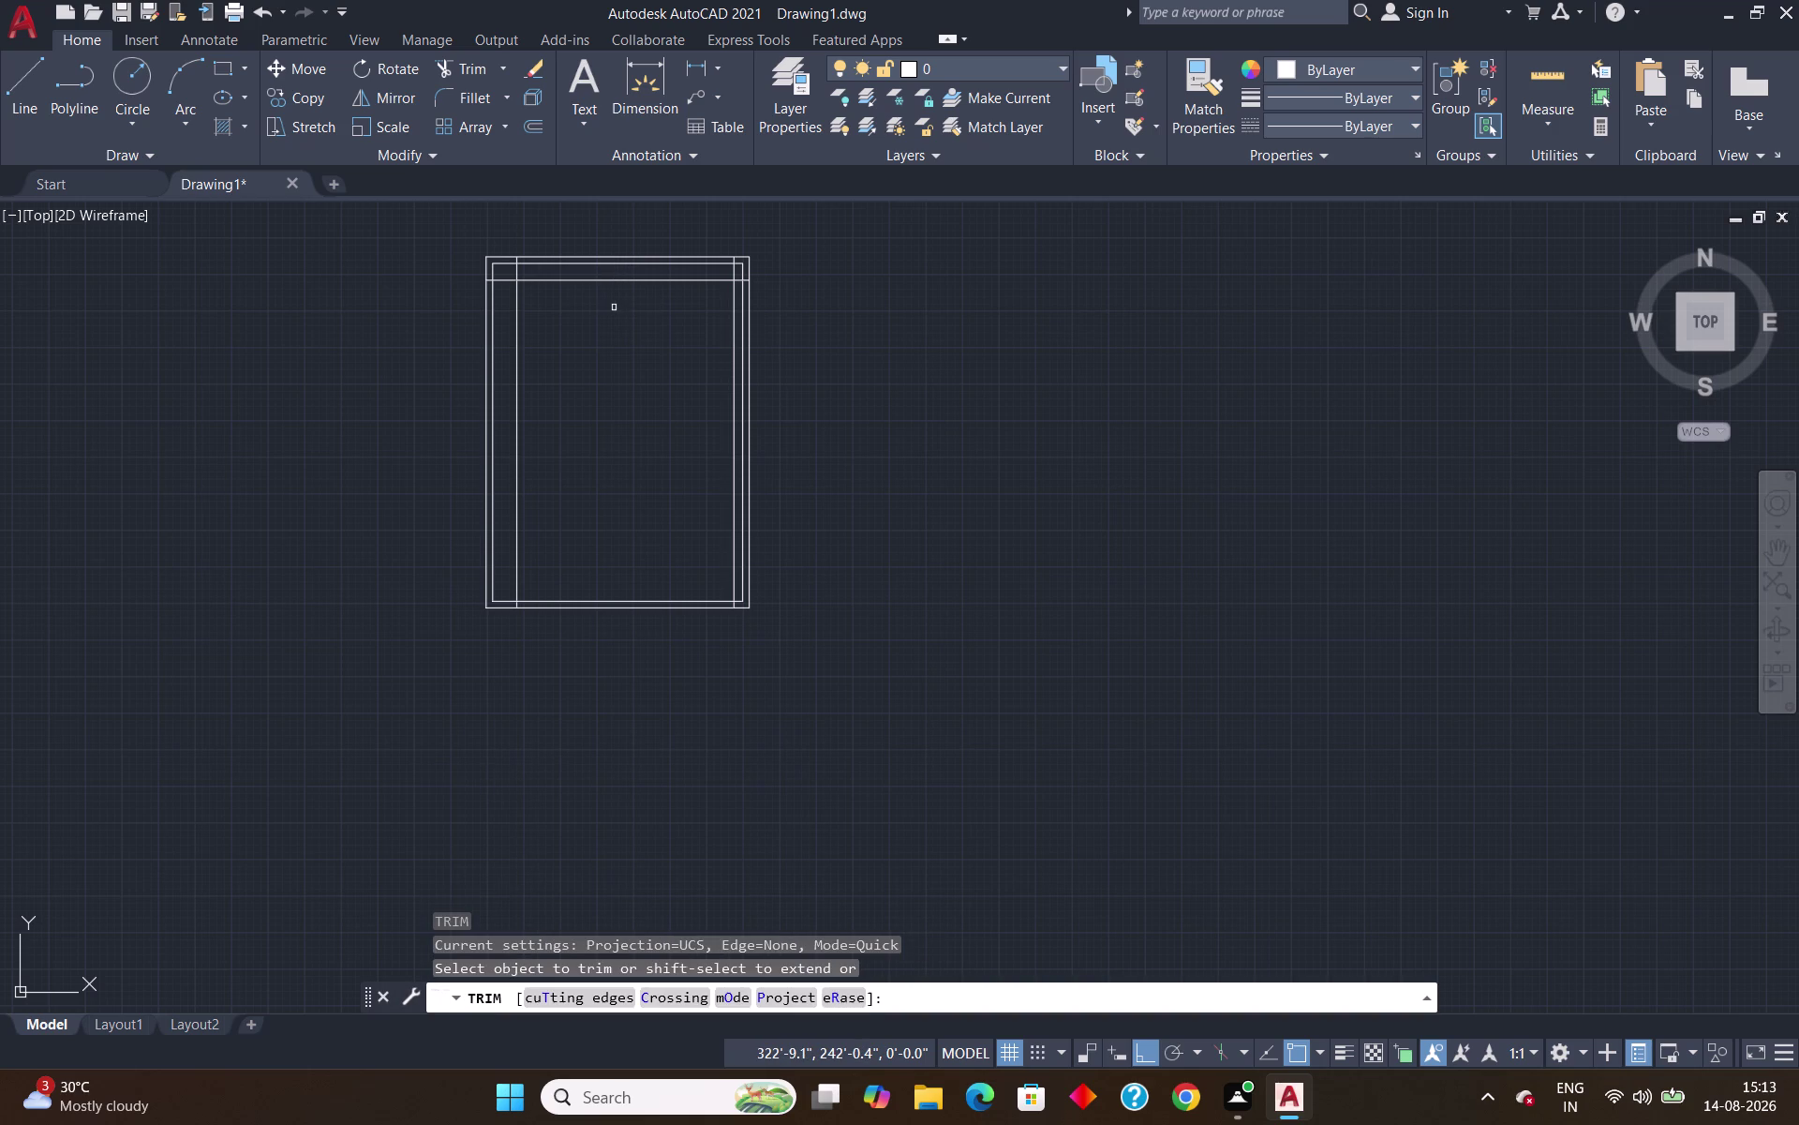
scroll(up, 3)
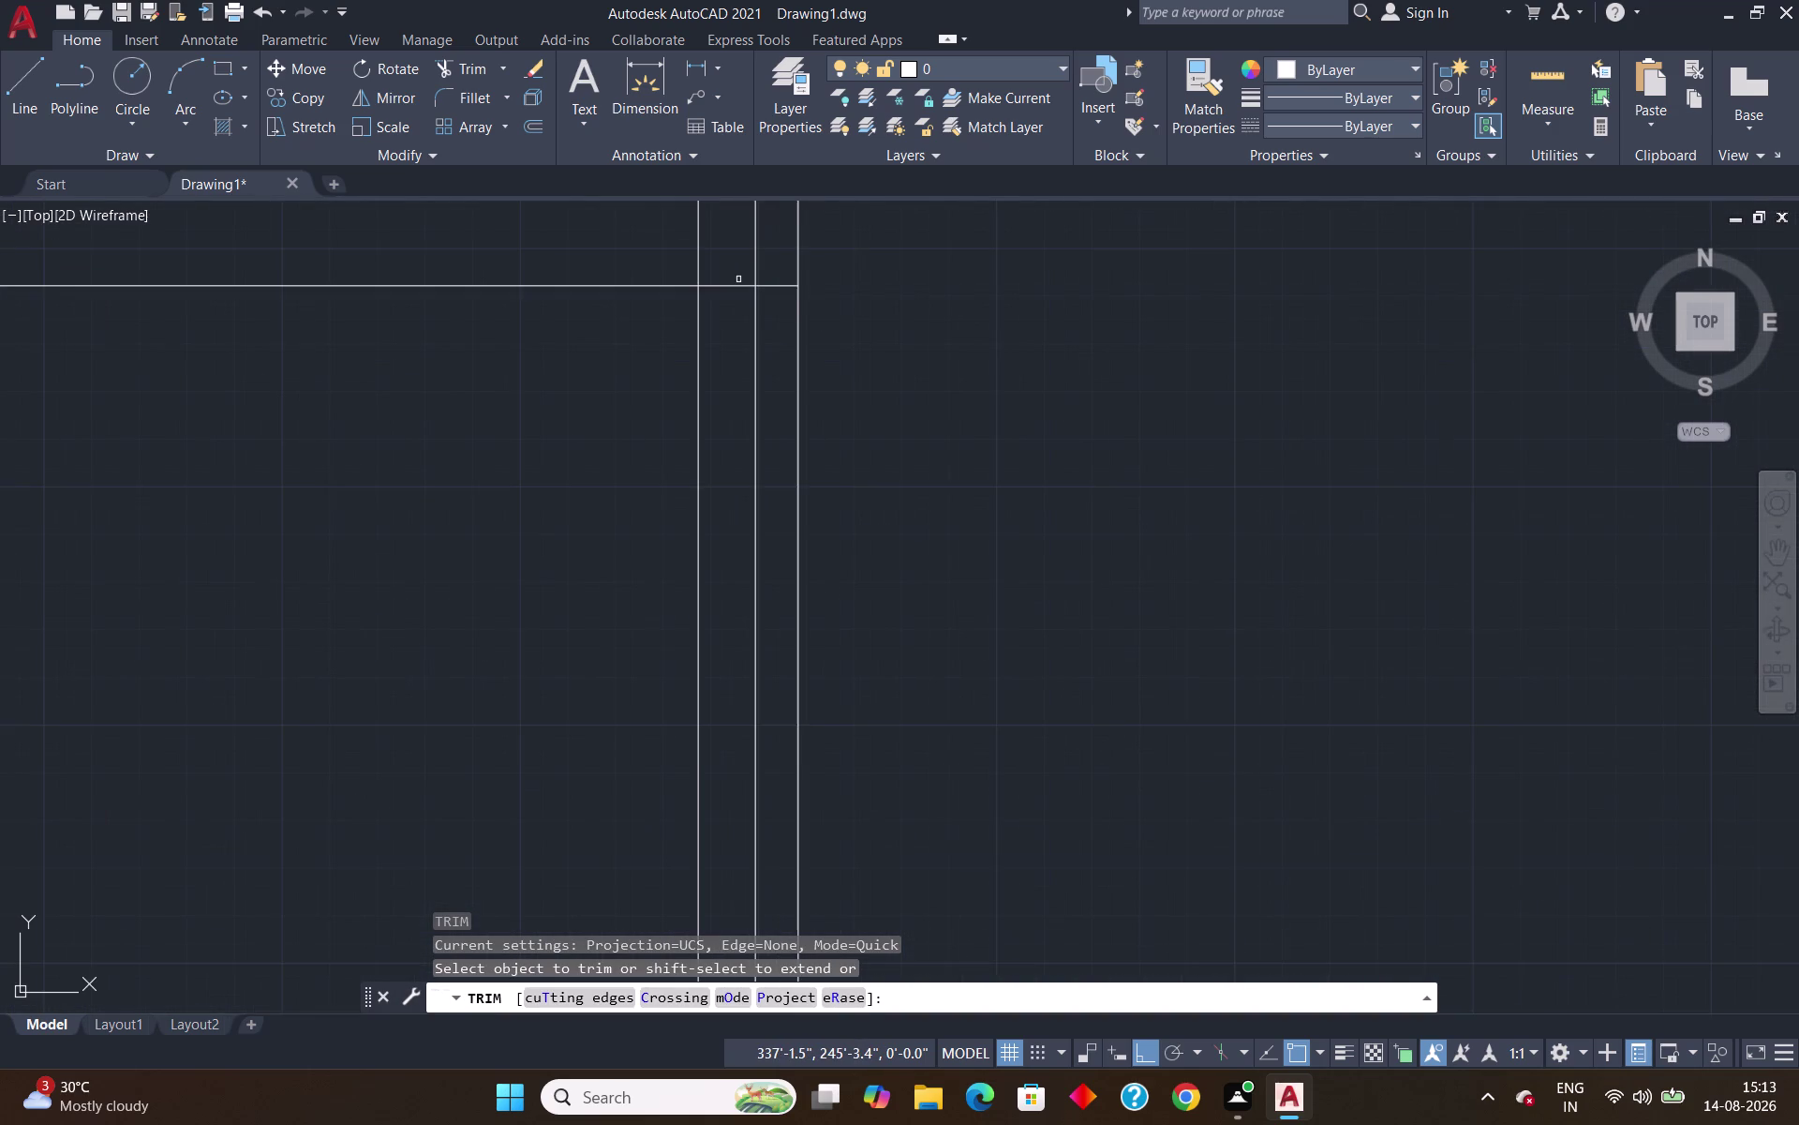
click(725, 288)
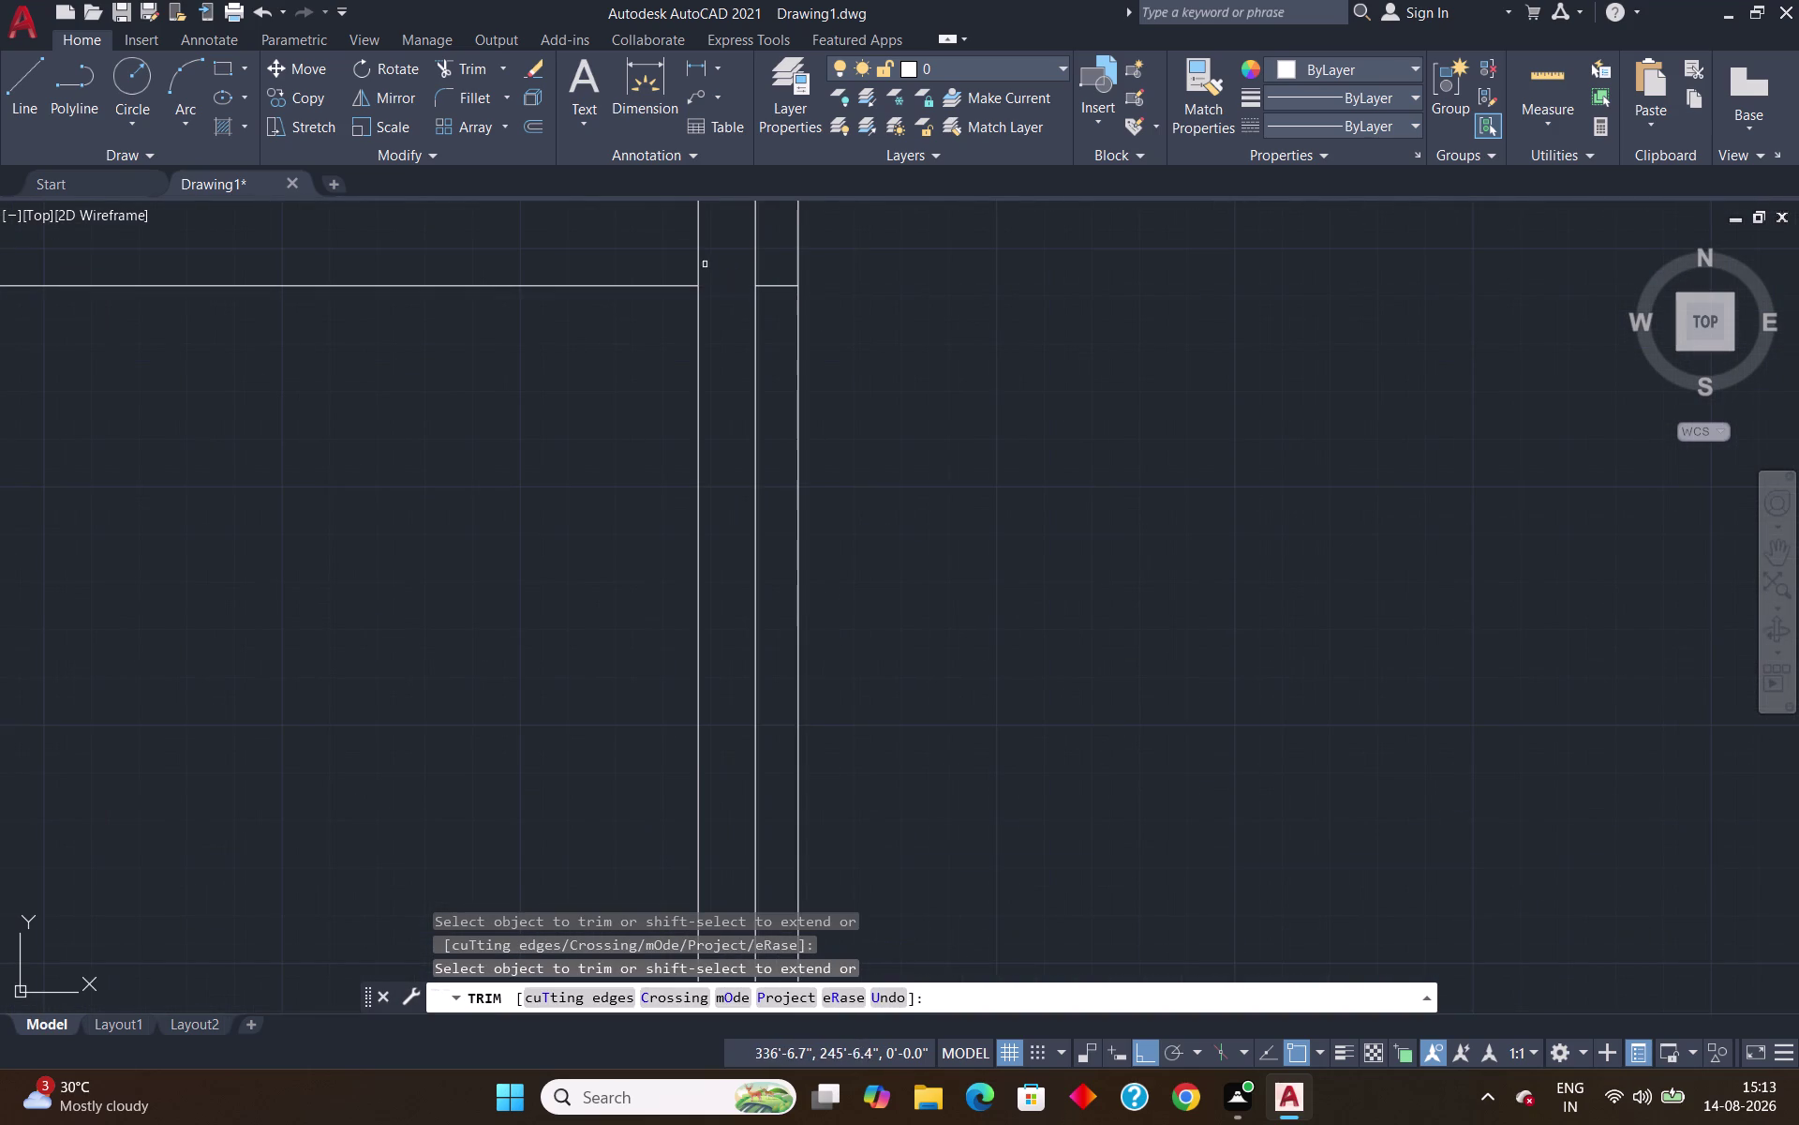
click(698, 259)
scroll(down, 3)
scroll(up, 3)
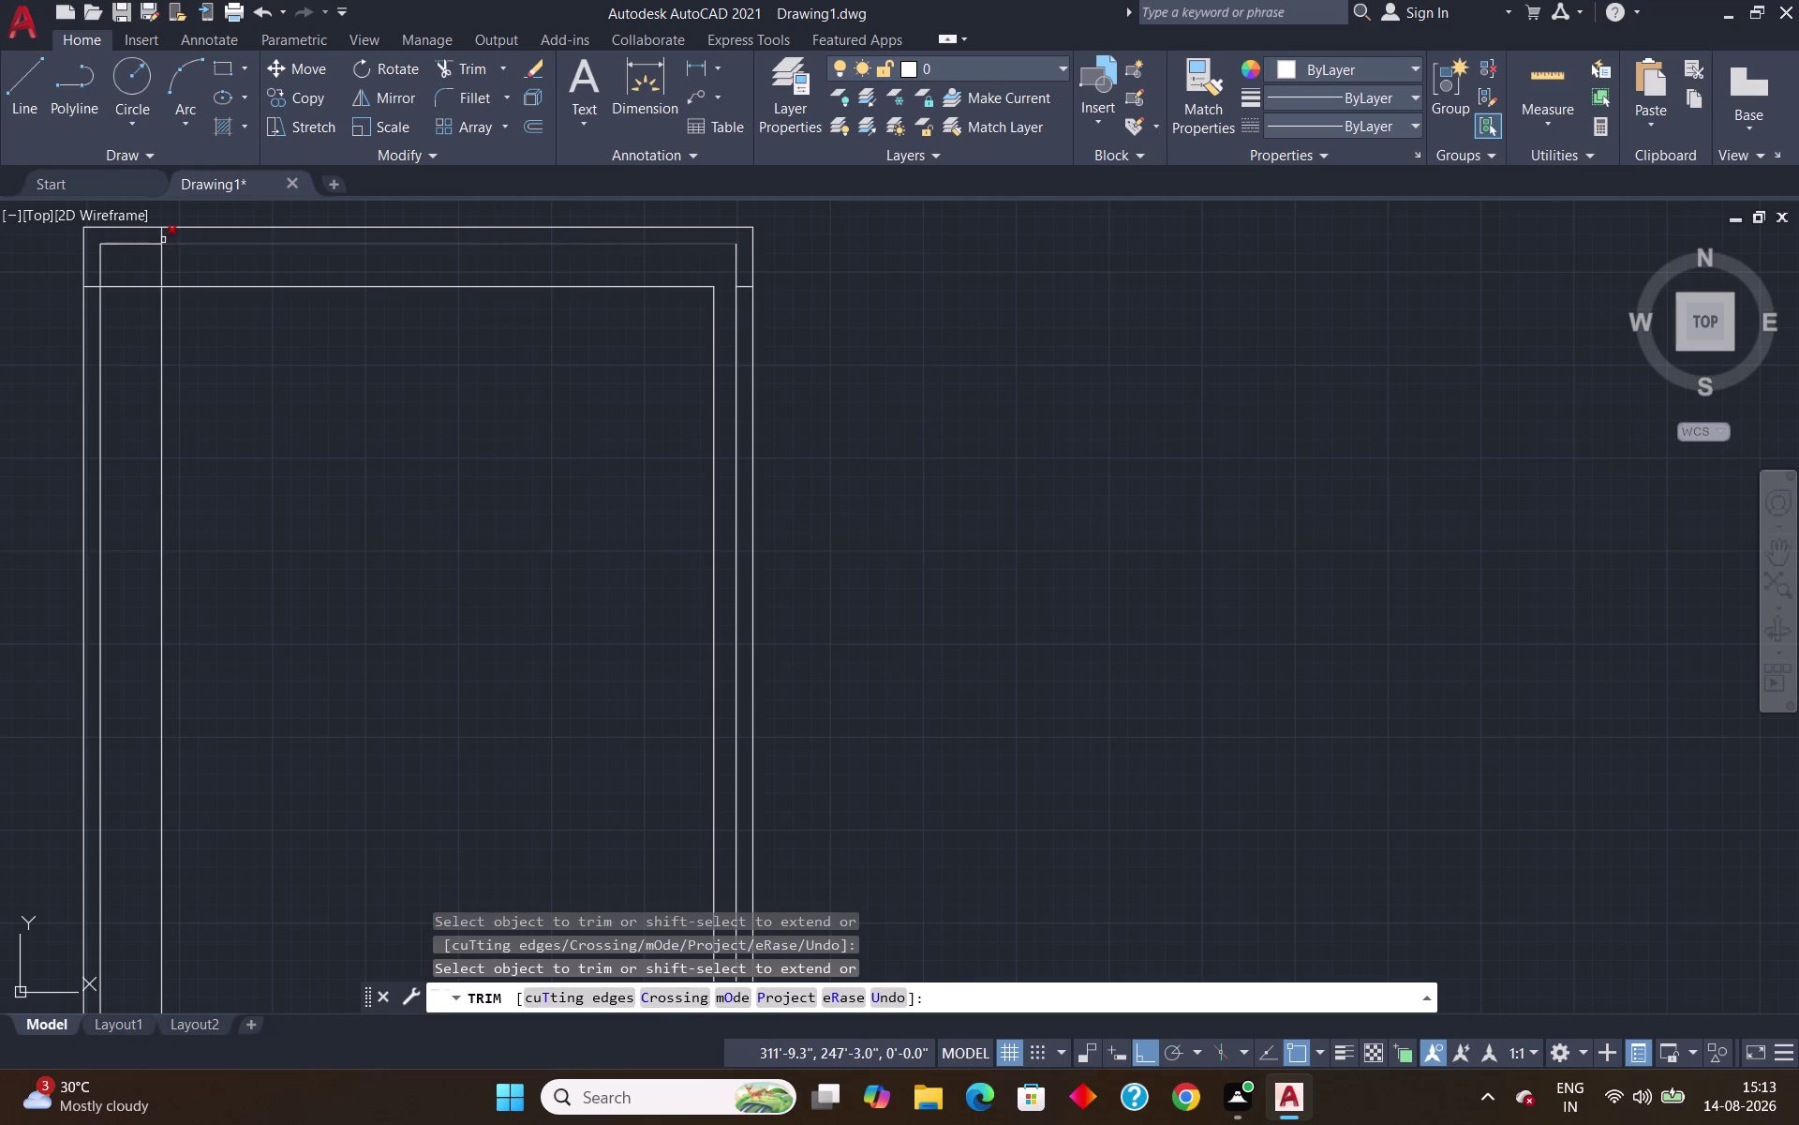
Trim the excess segments at the top-left corner, near the left wall, and top-right.
click(159, 234)
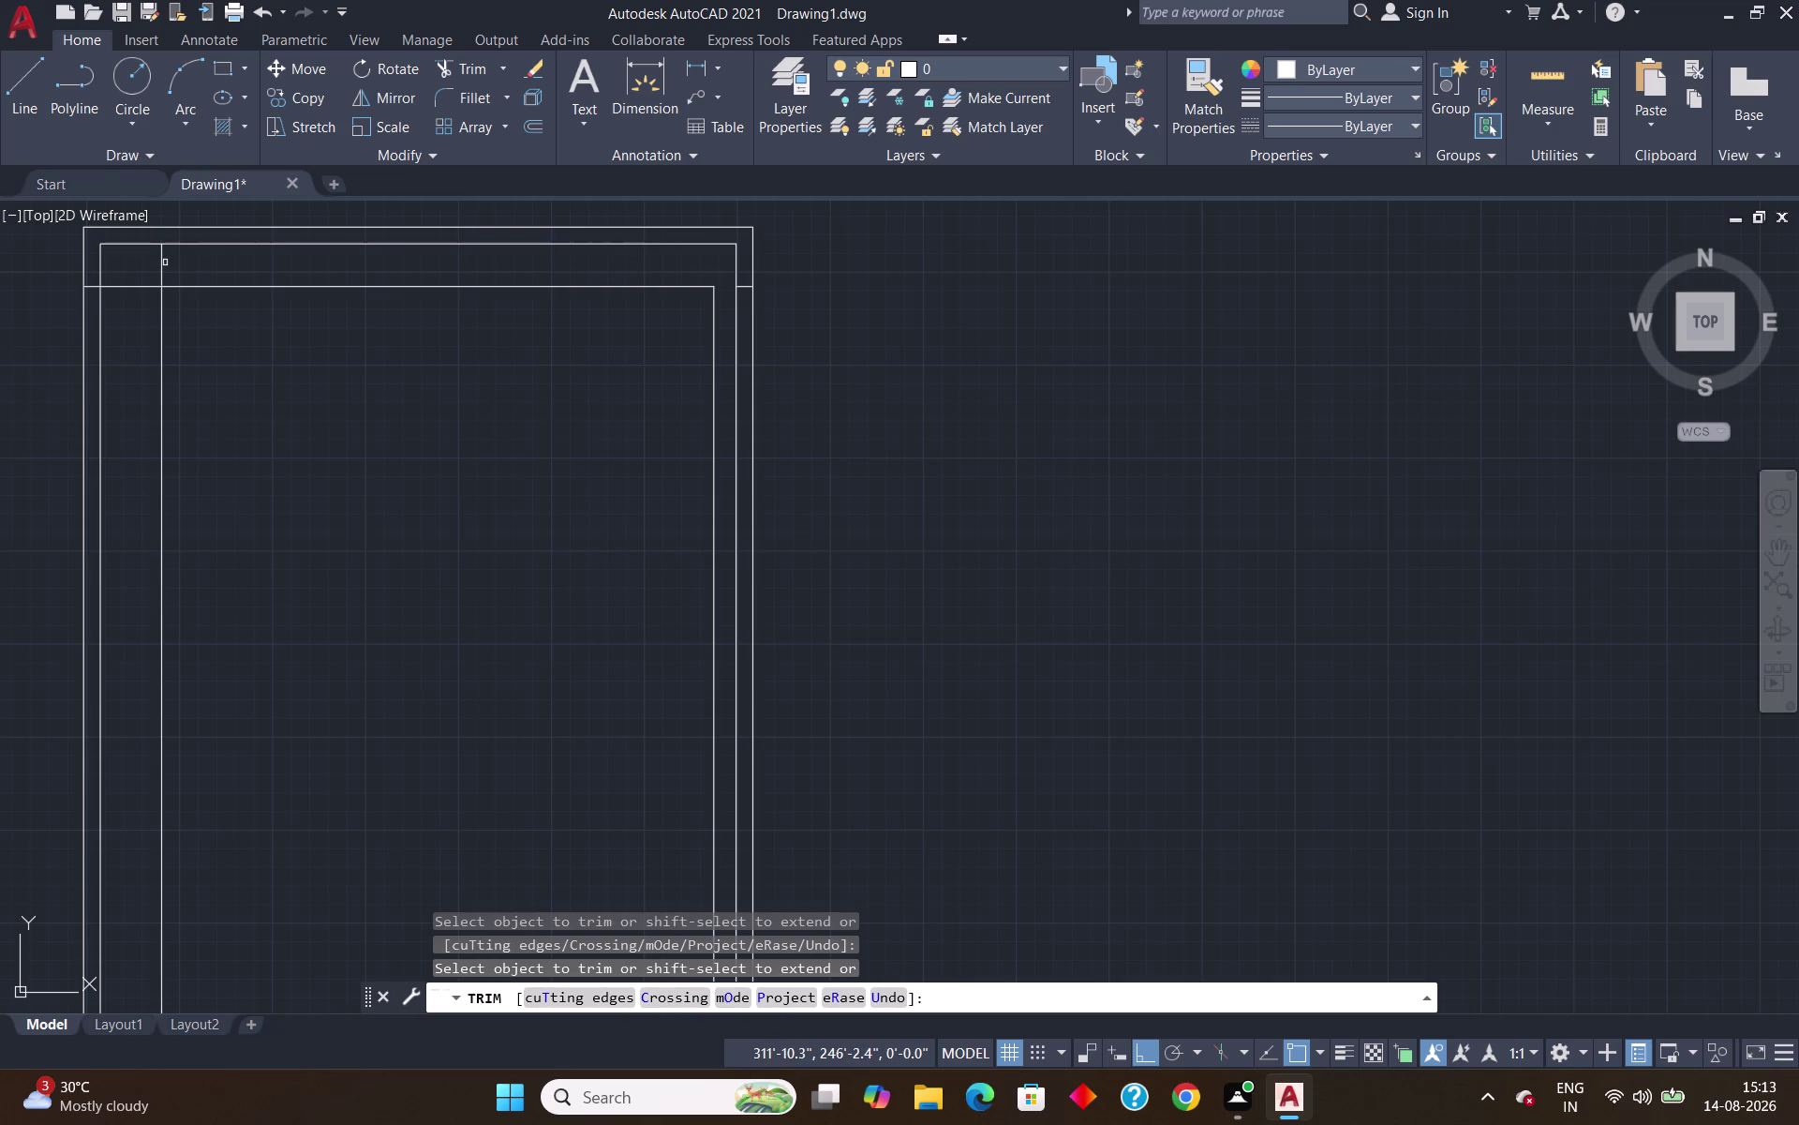
click(162, 262)
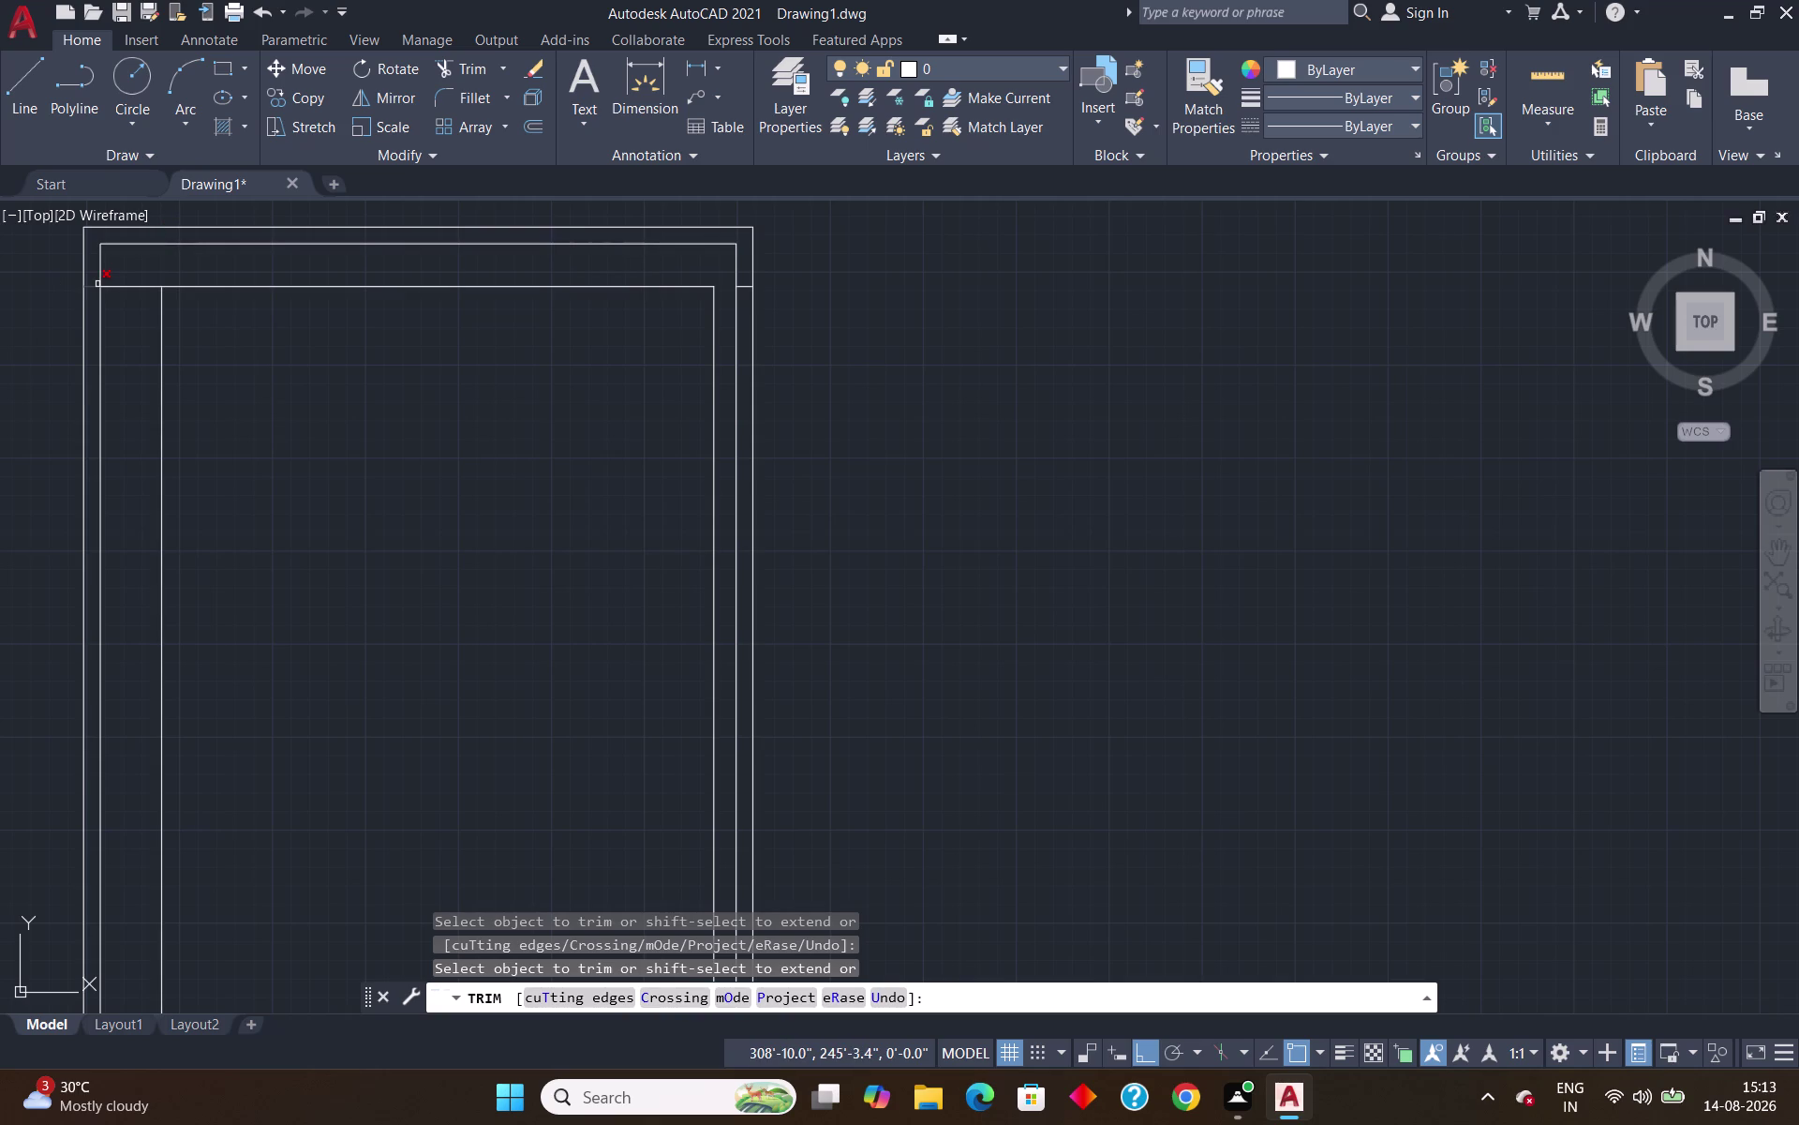
click(93, 286)
click(142, 287)
scroll(down, 3)
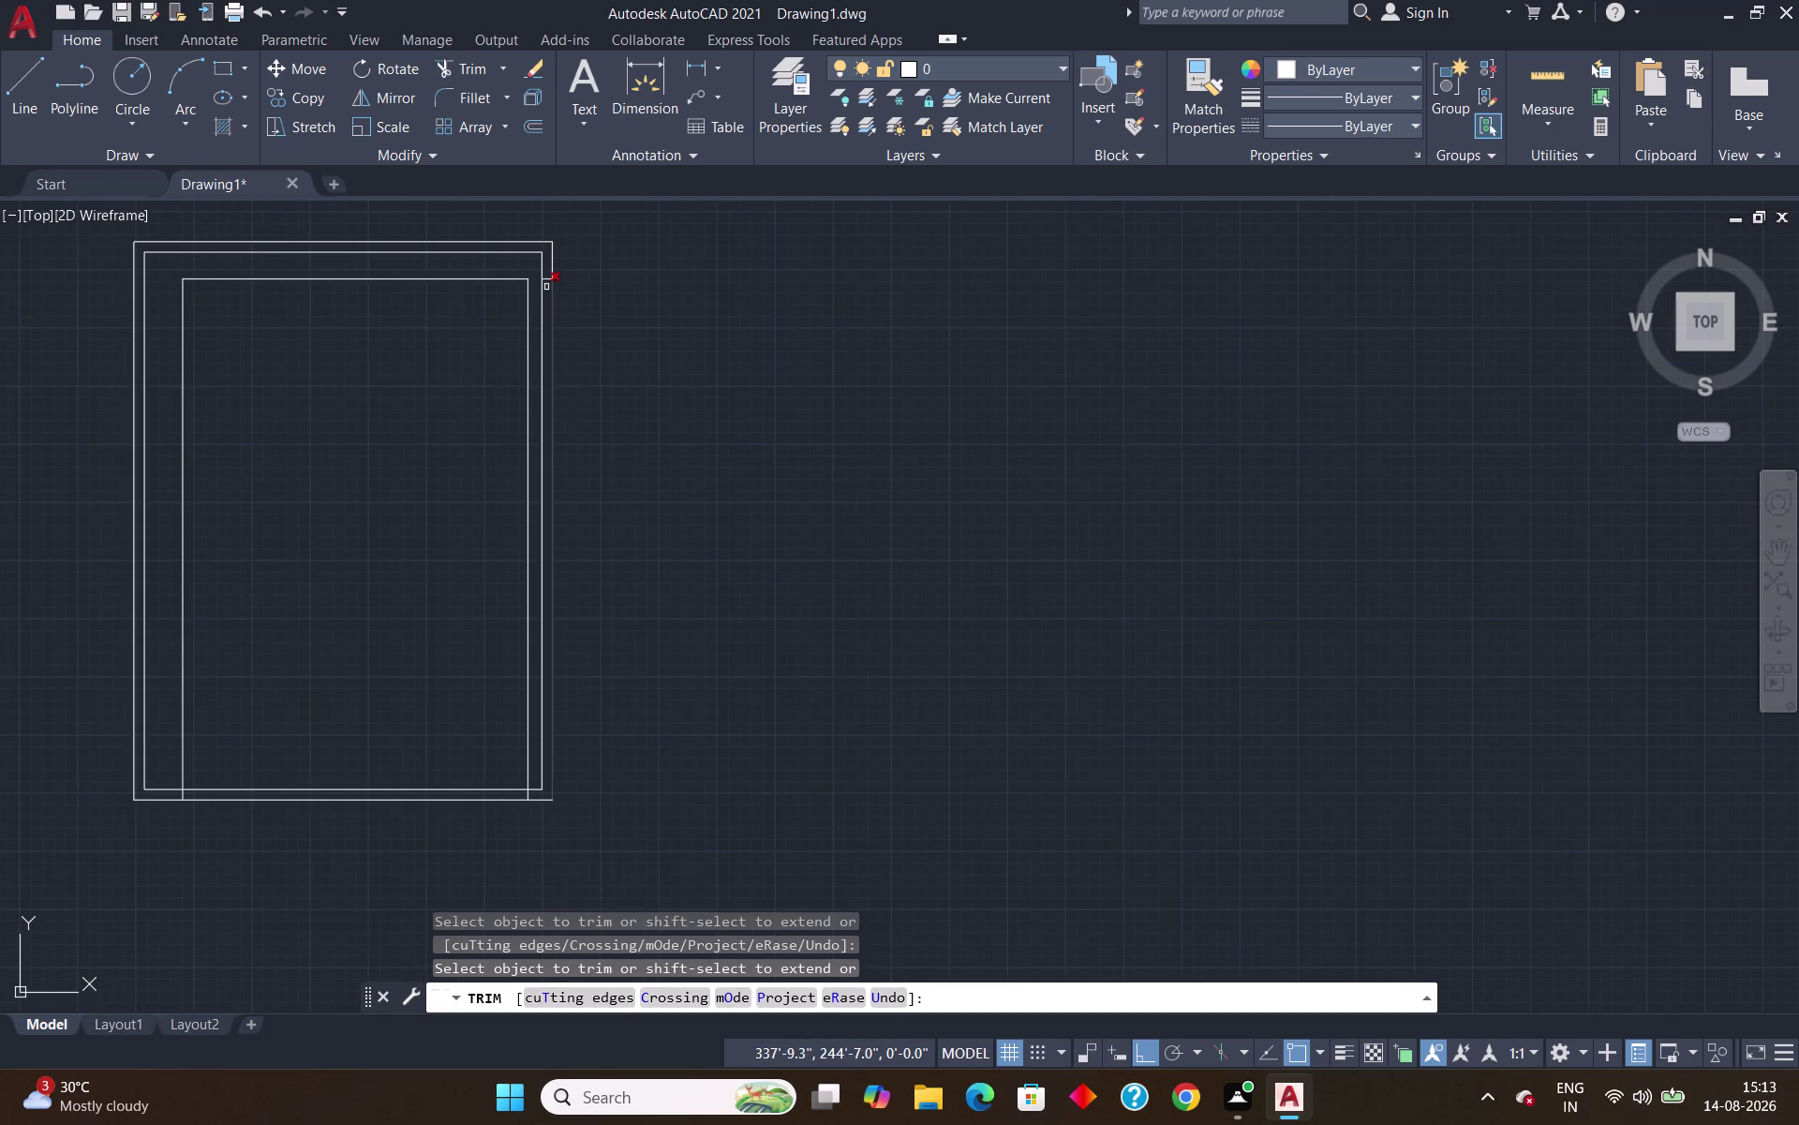
scroll(up, 3)
click(541, 269)
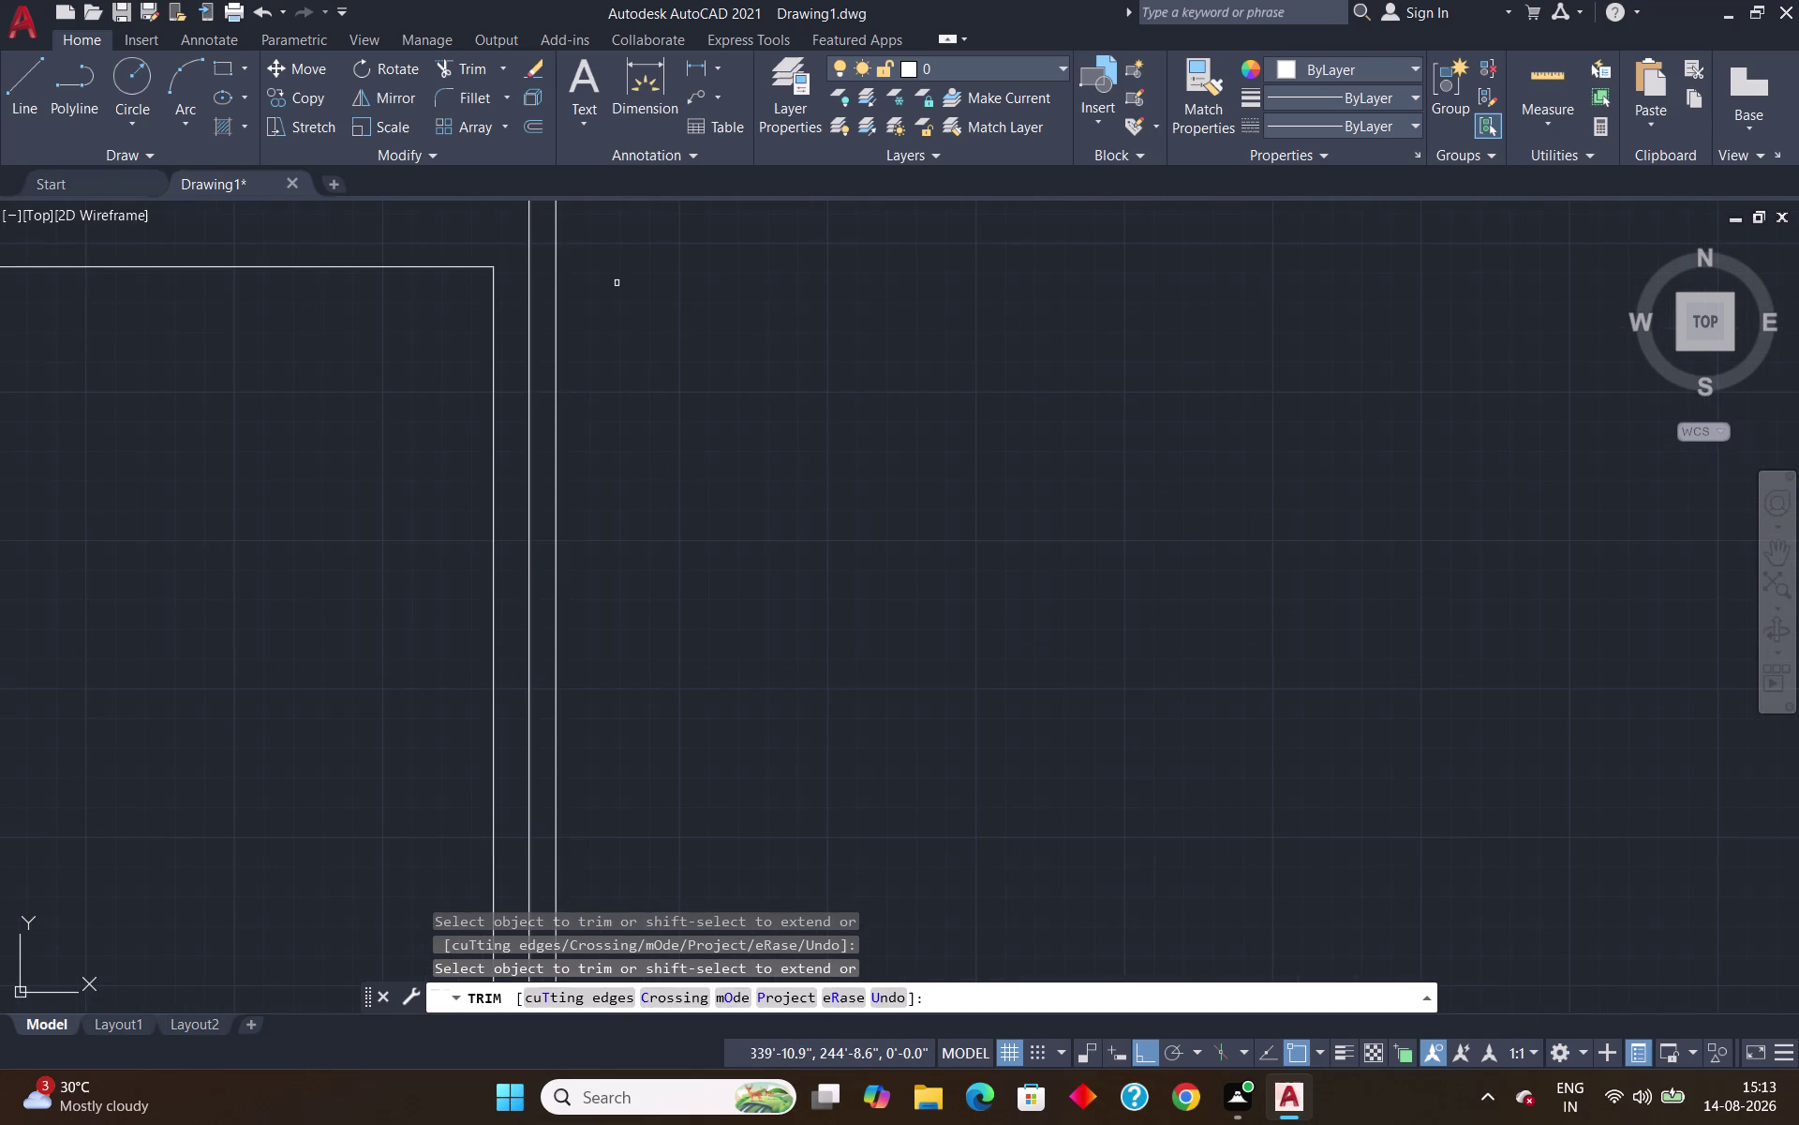
key(Escape)
scroll(down, 3)
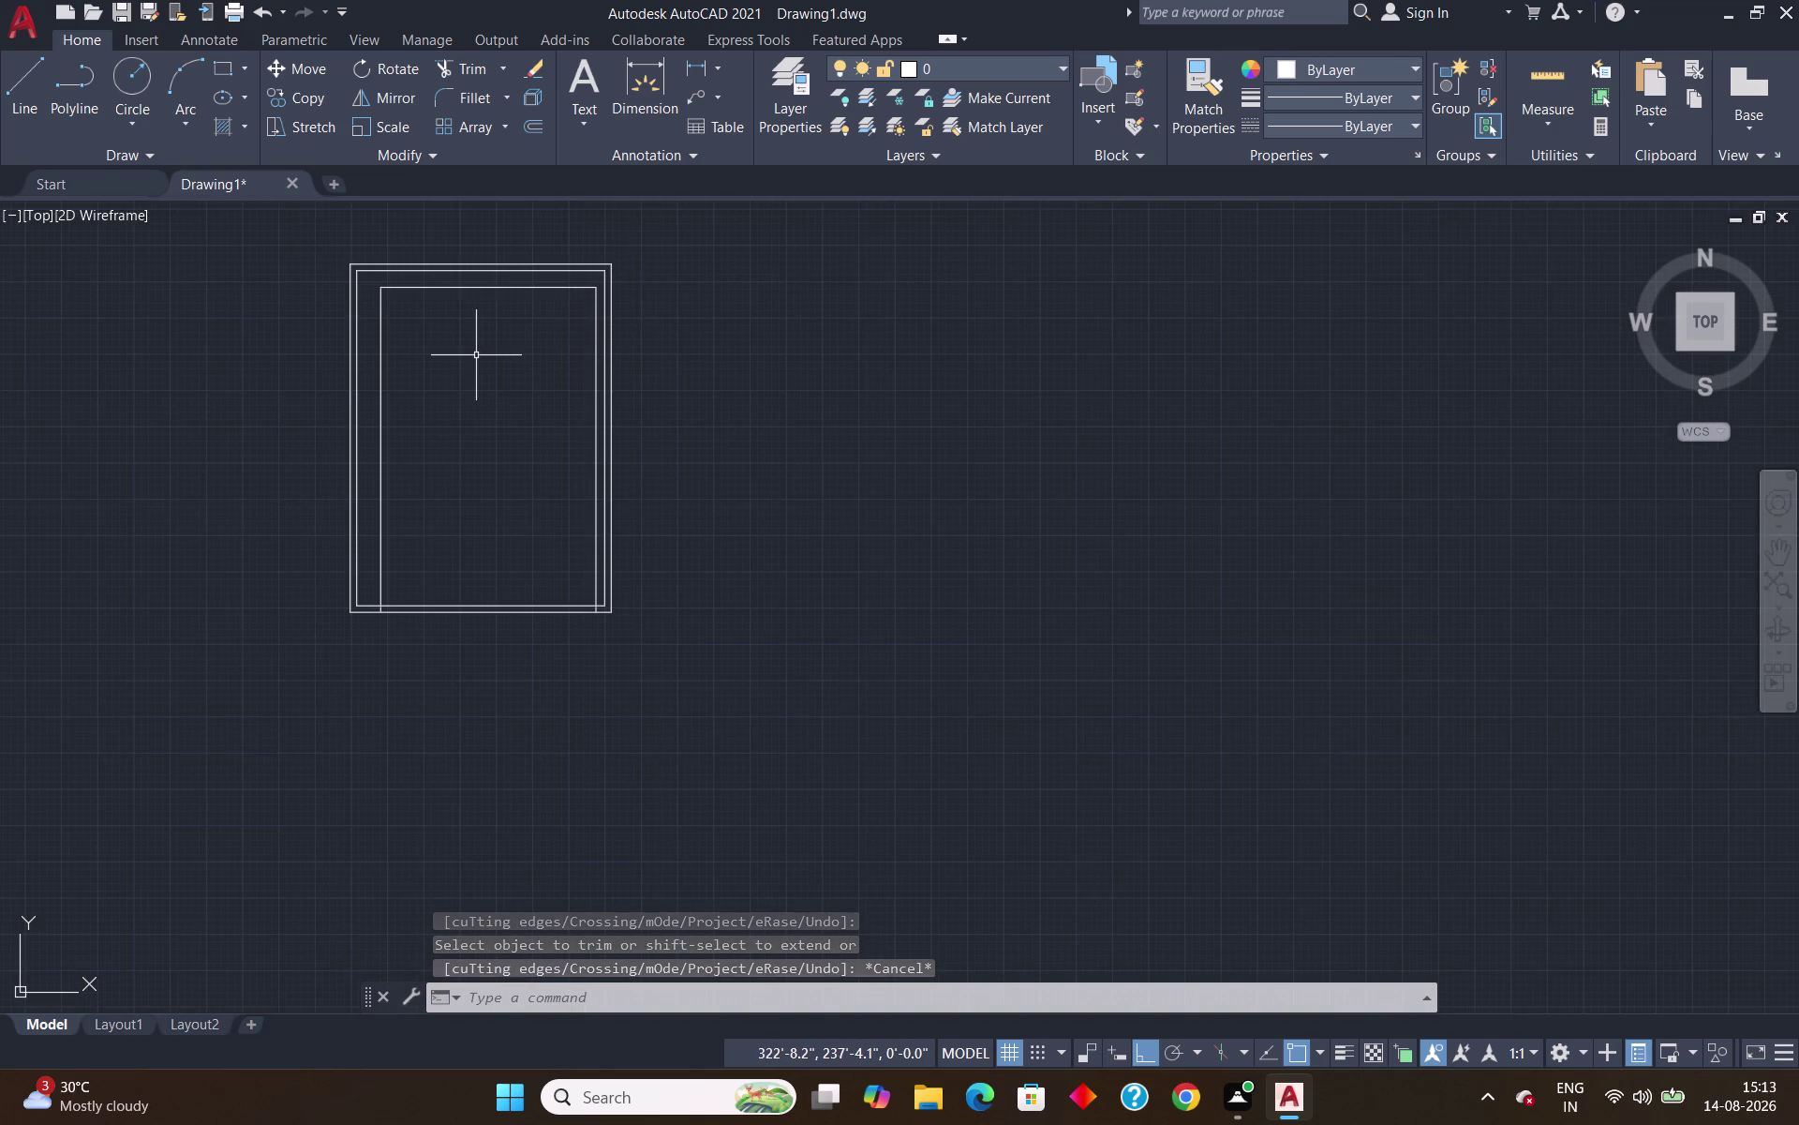
key(o)
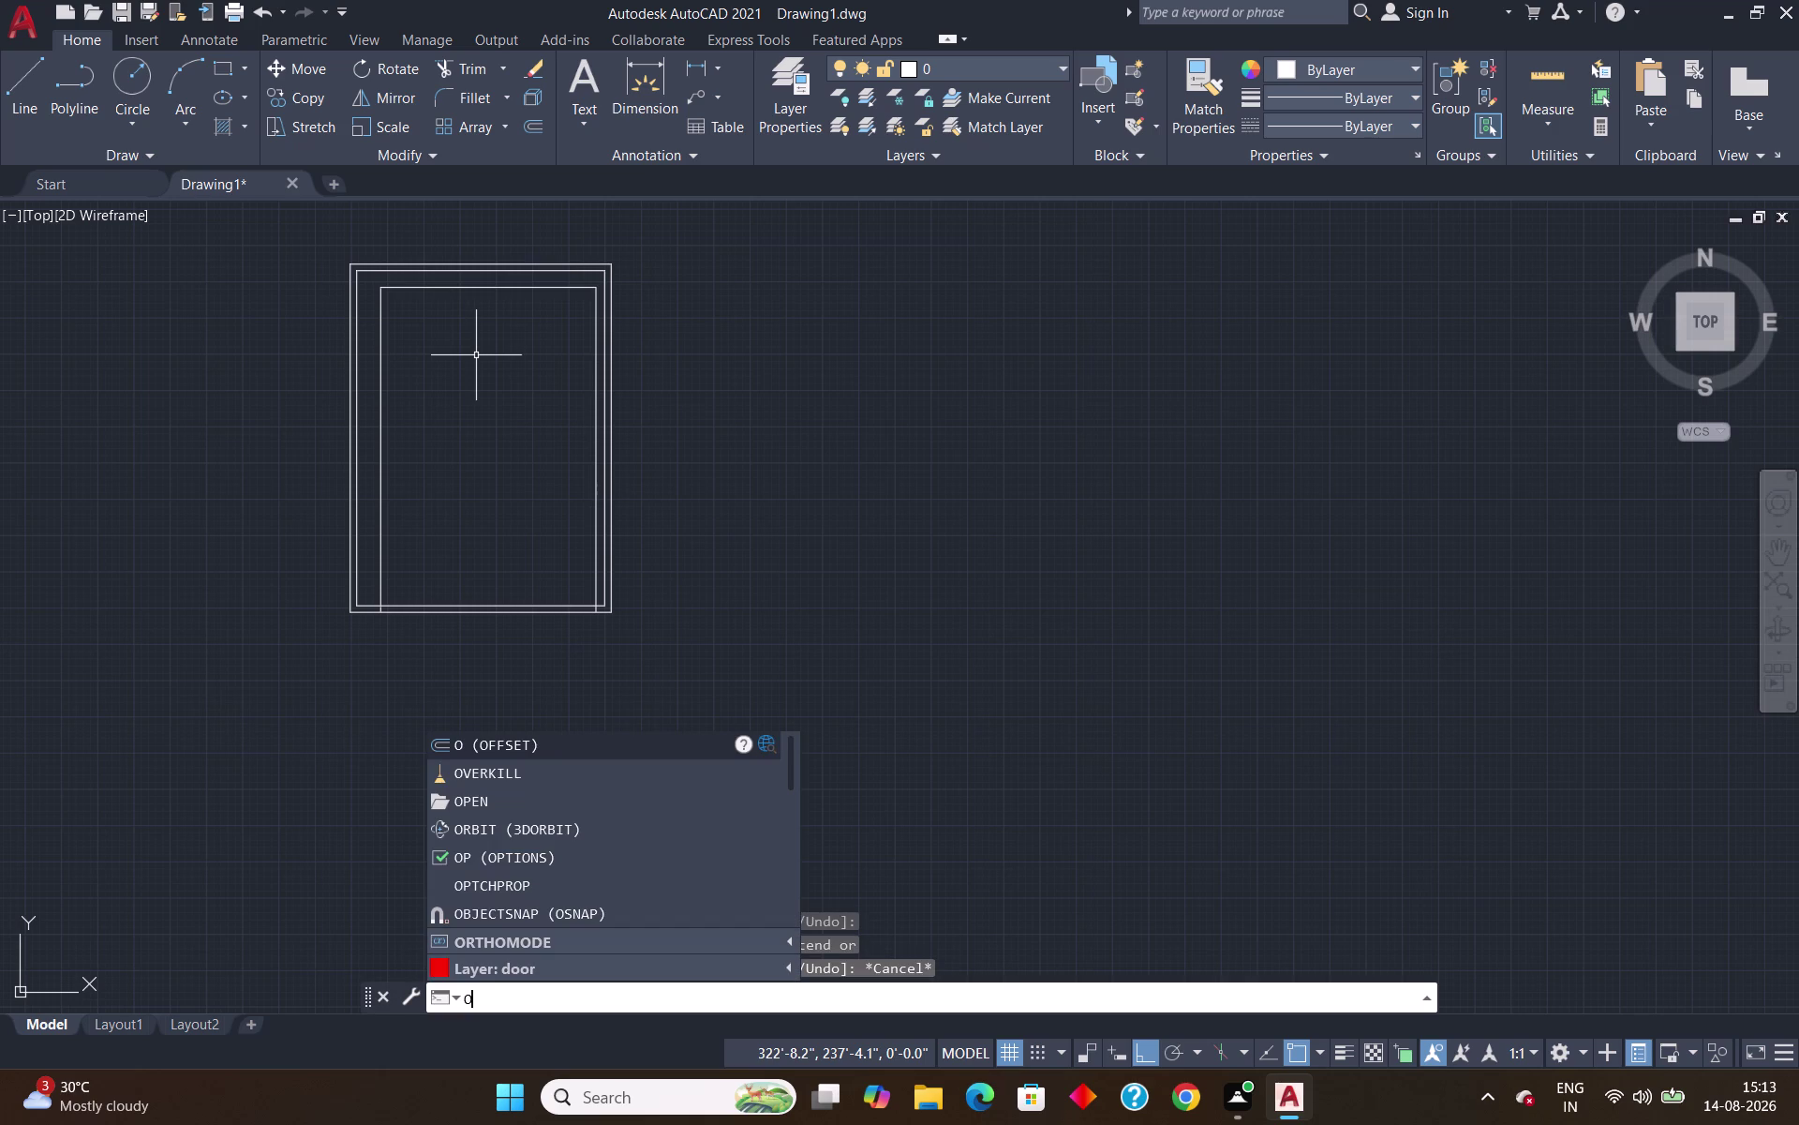
Offset the inner room's left line 9" inward.
key(Return)
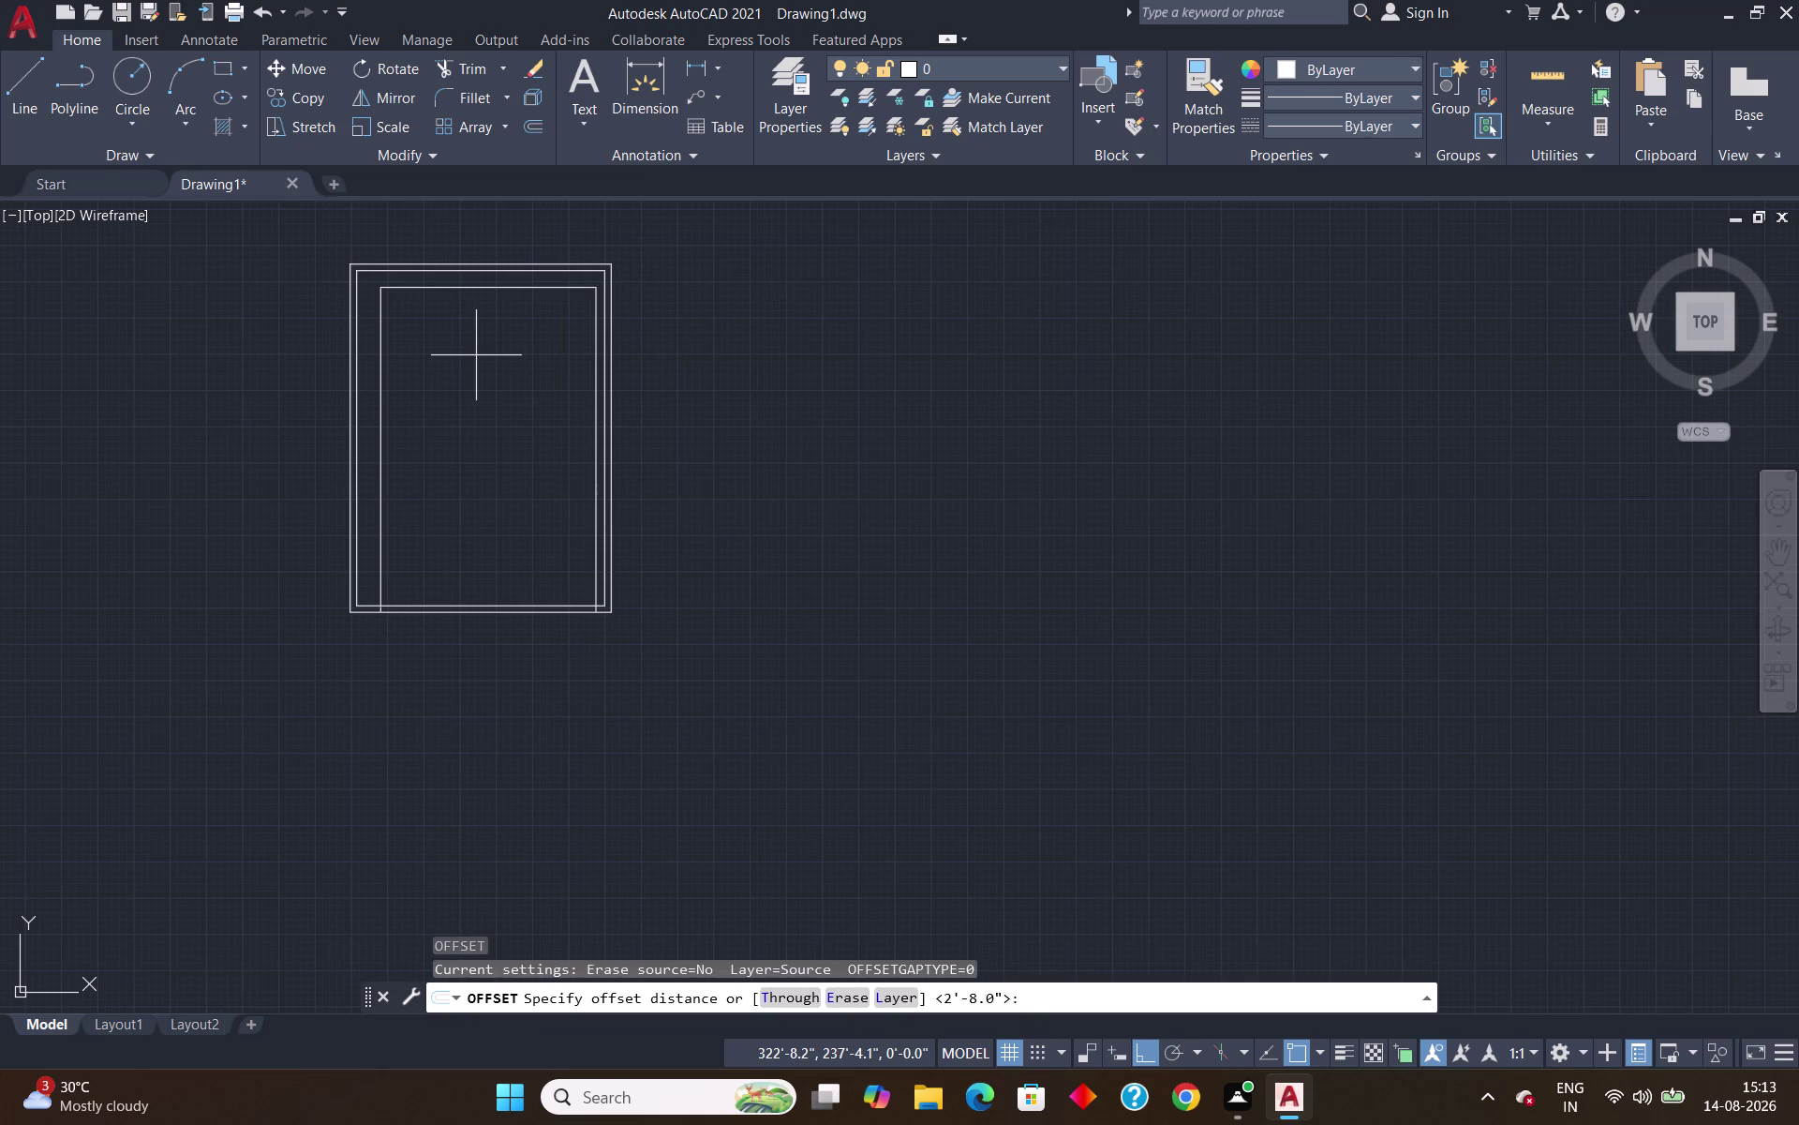
key(9)
key(shift+quotedbl)
key(Return)
key(Return)
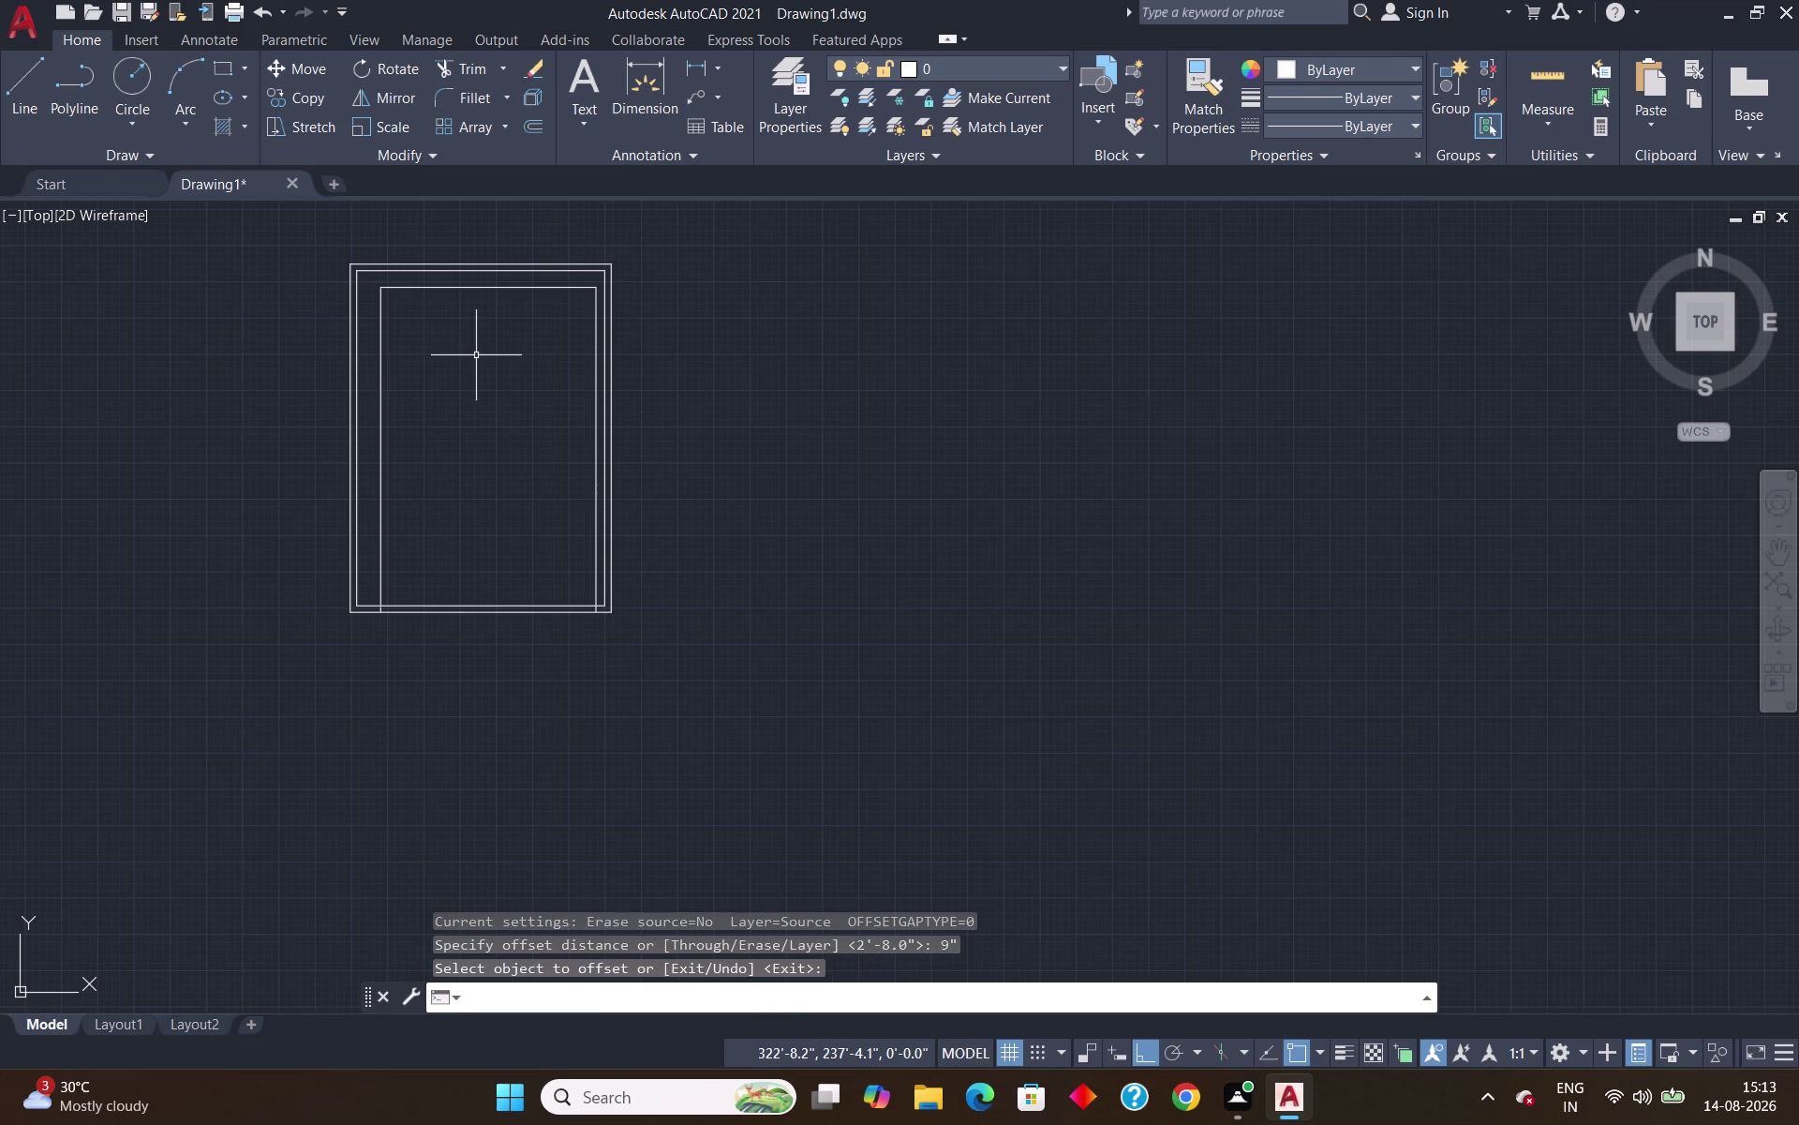
key(space)
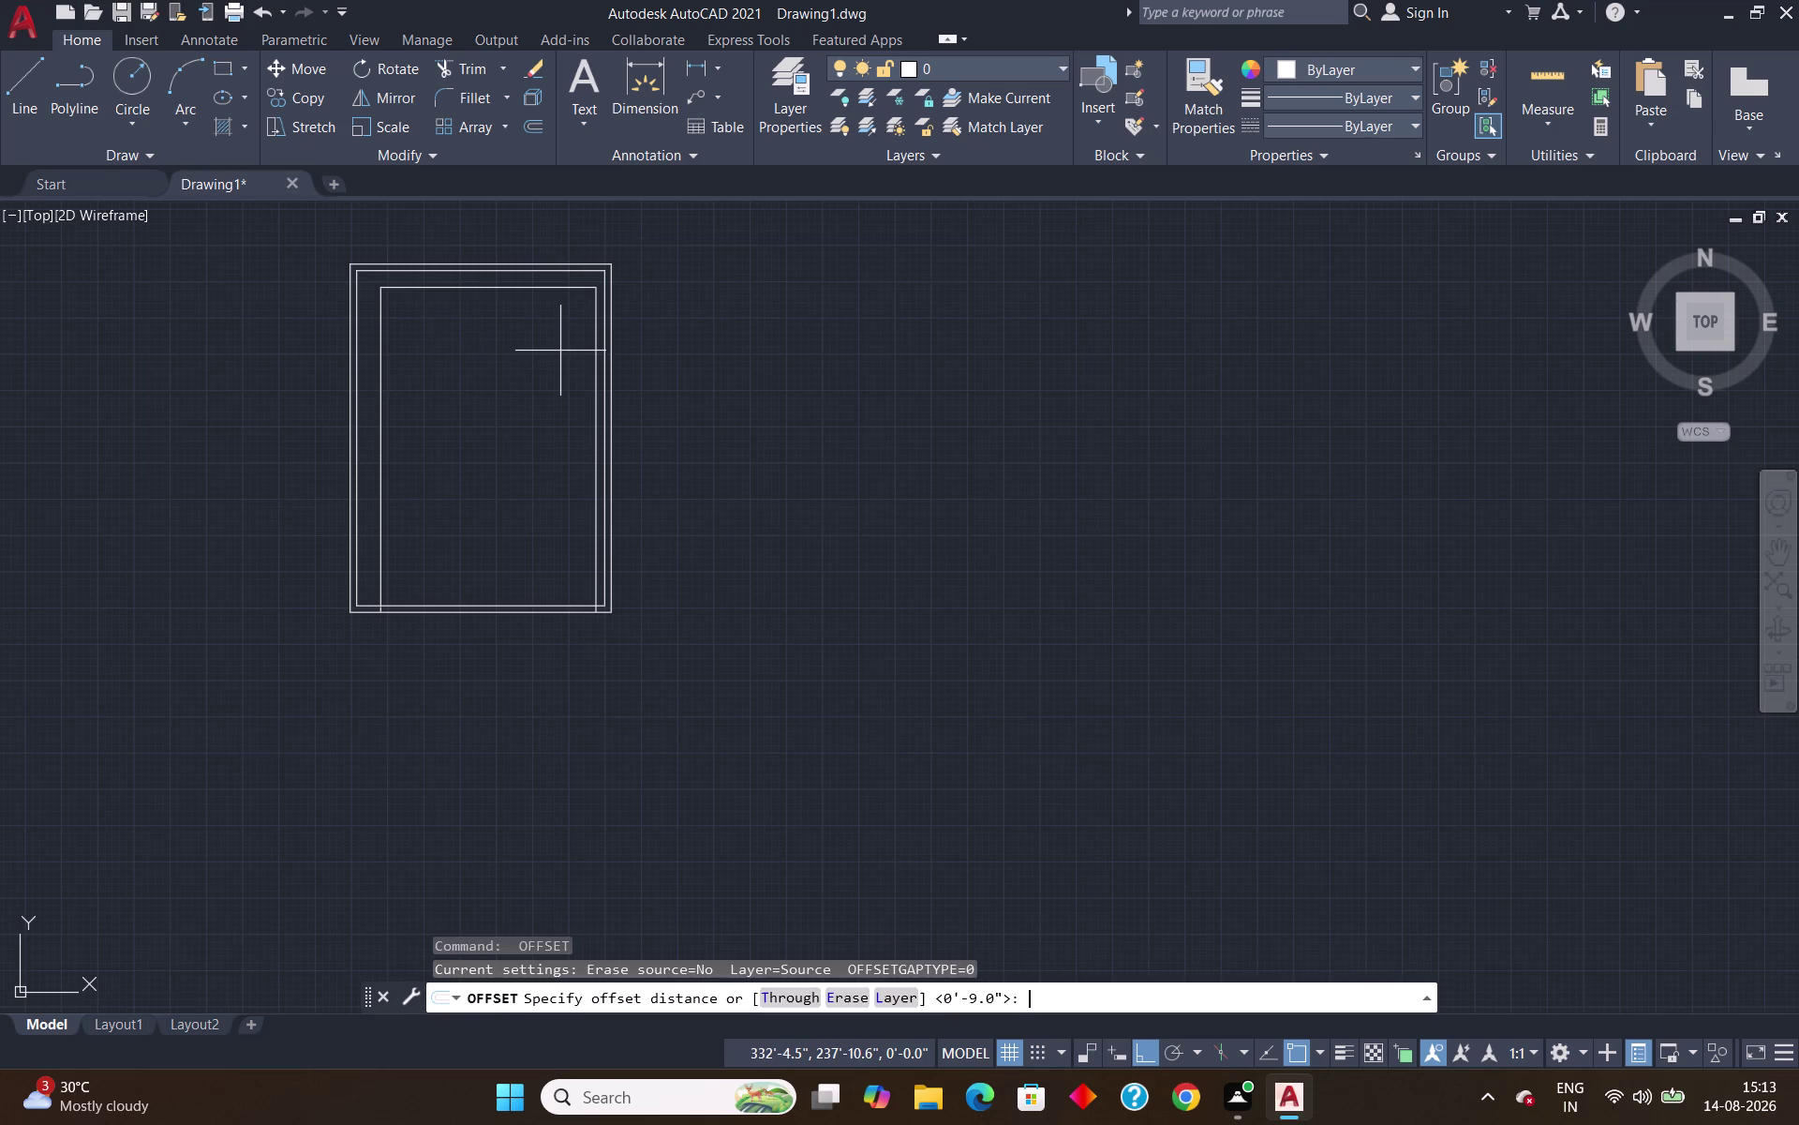
key(Return)
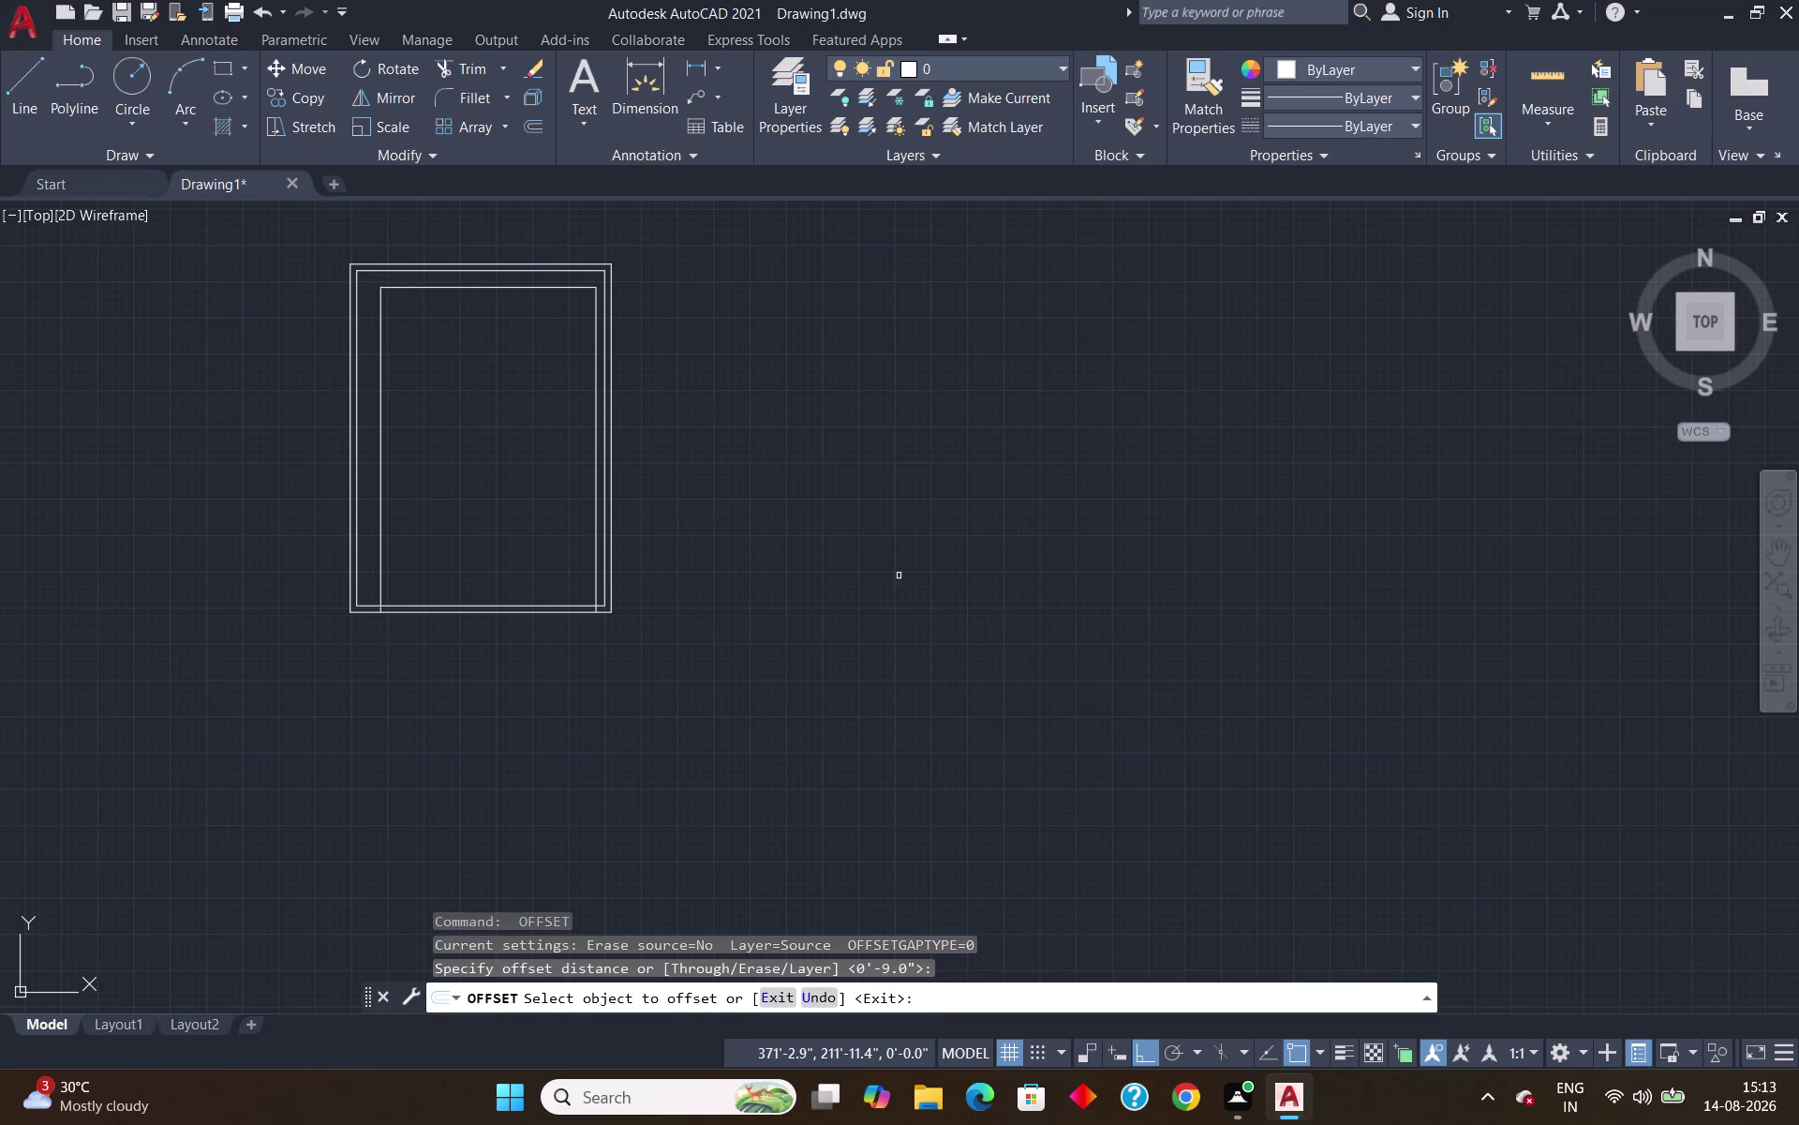
click(483, 288)
click(485, 306)
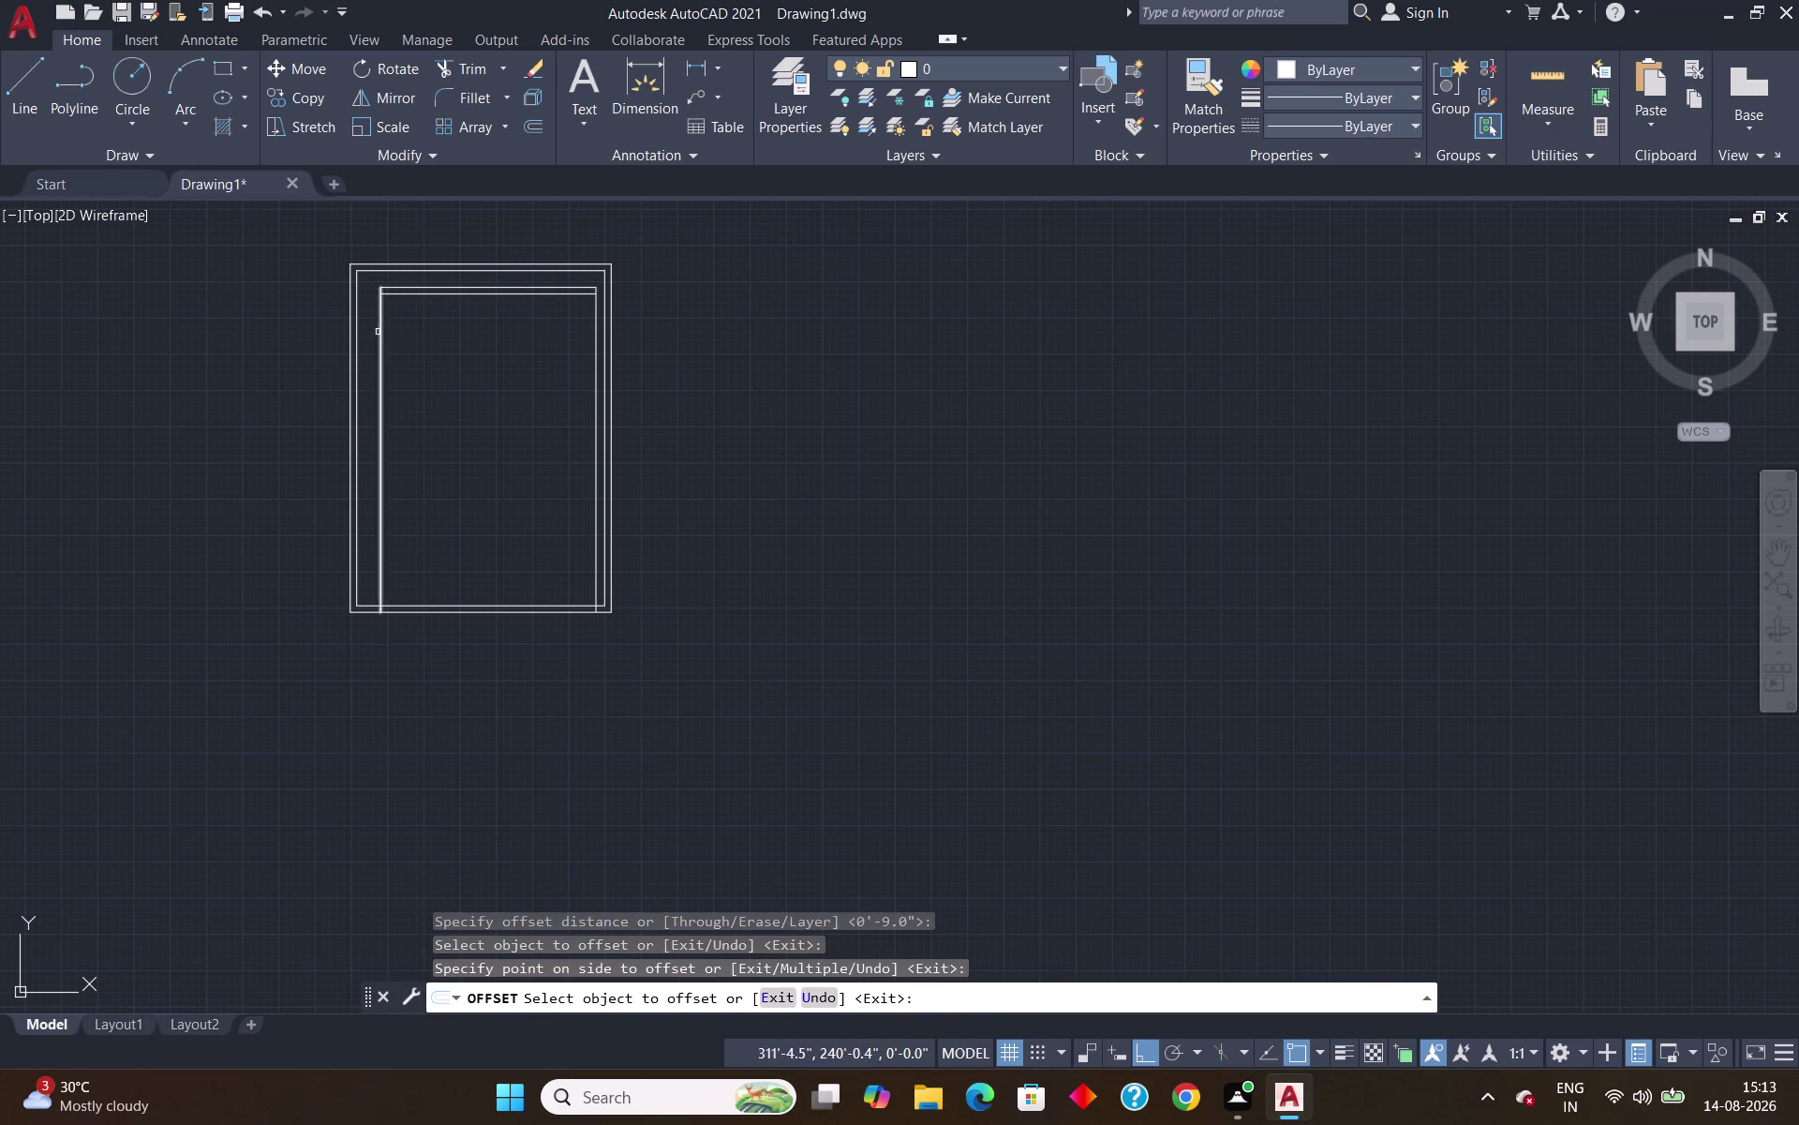
Offset the inner room's top and right lines 9" inward.
click(379, 341)
click(405, 343)
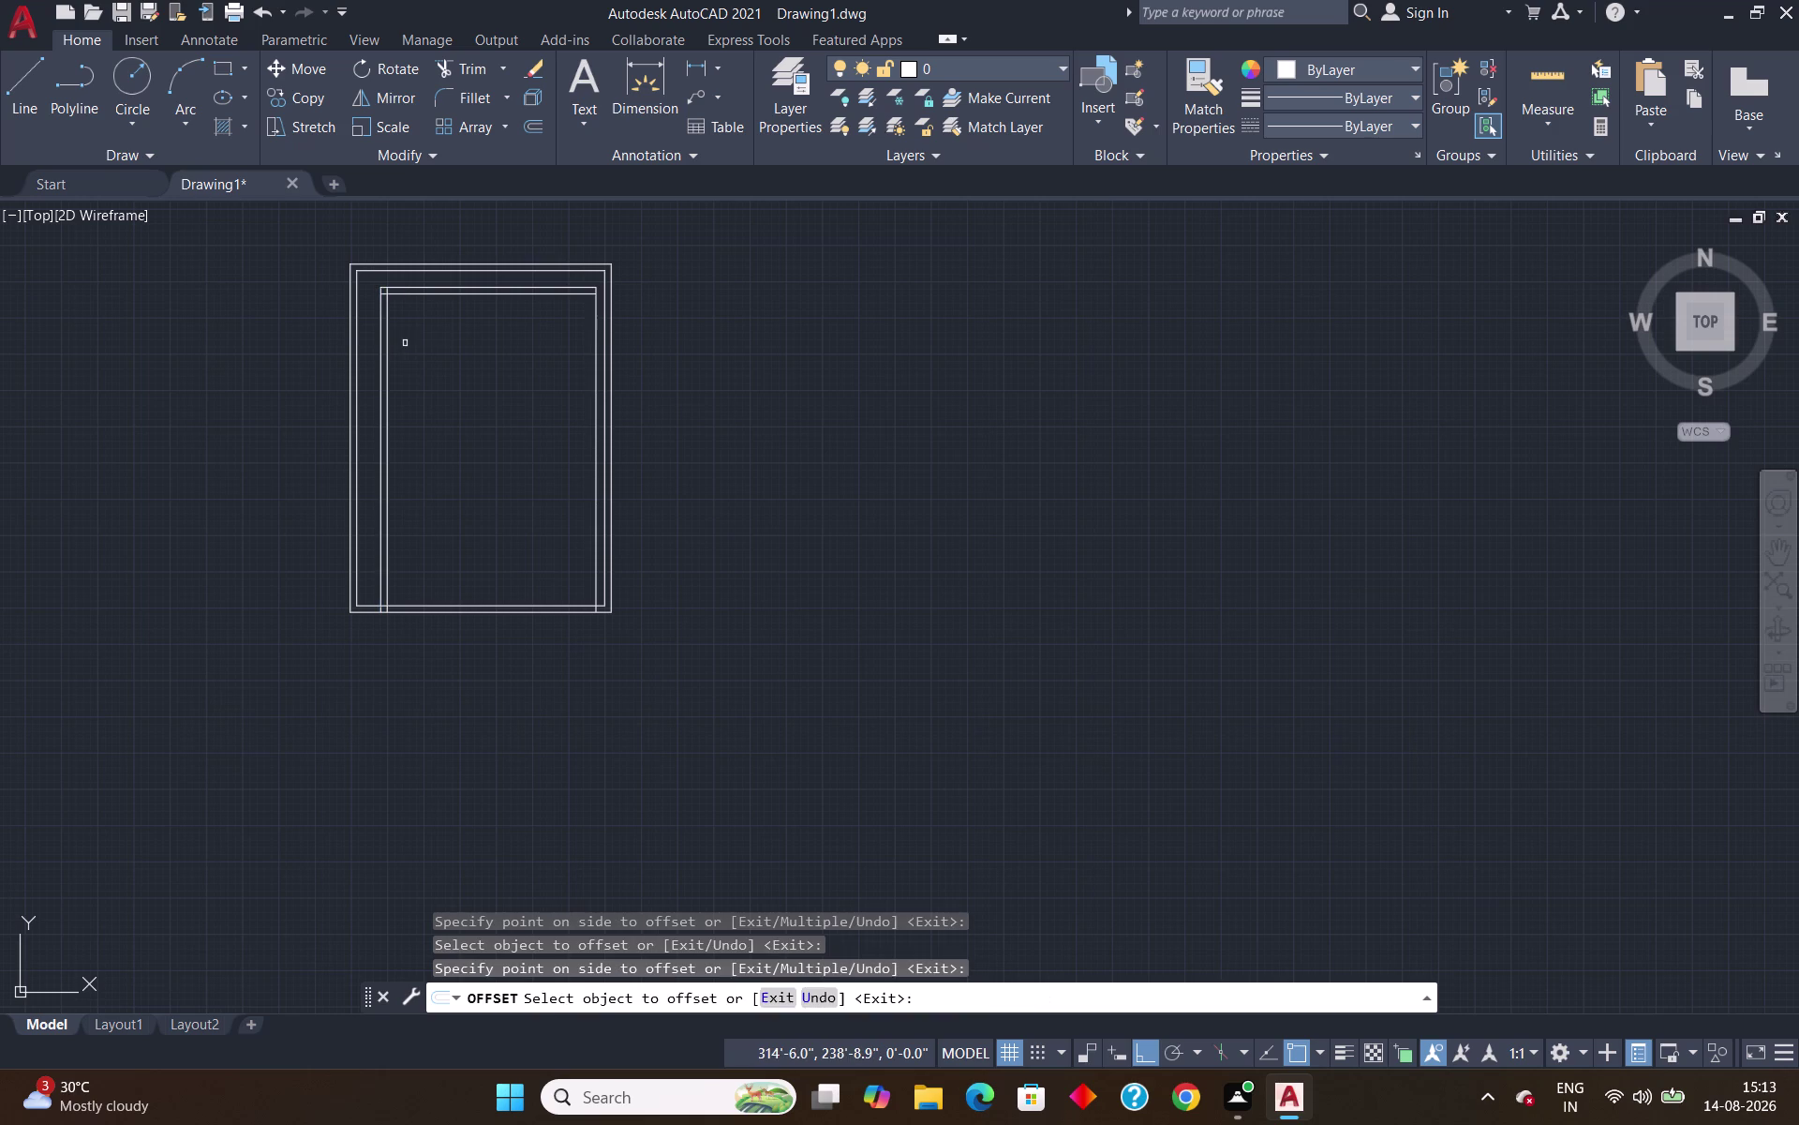
click(598, 400)
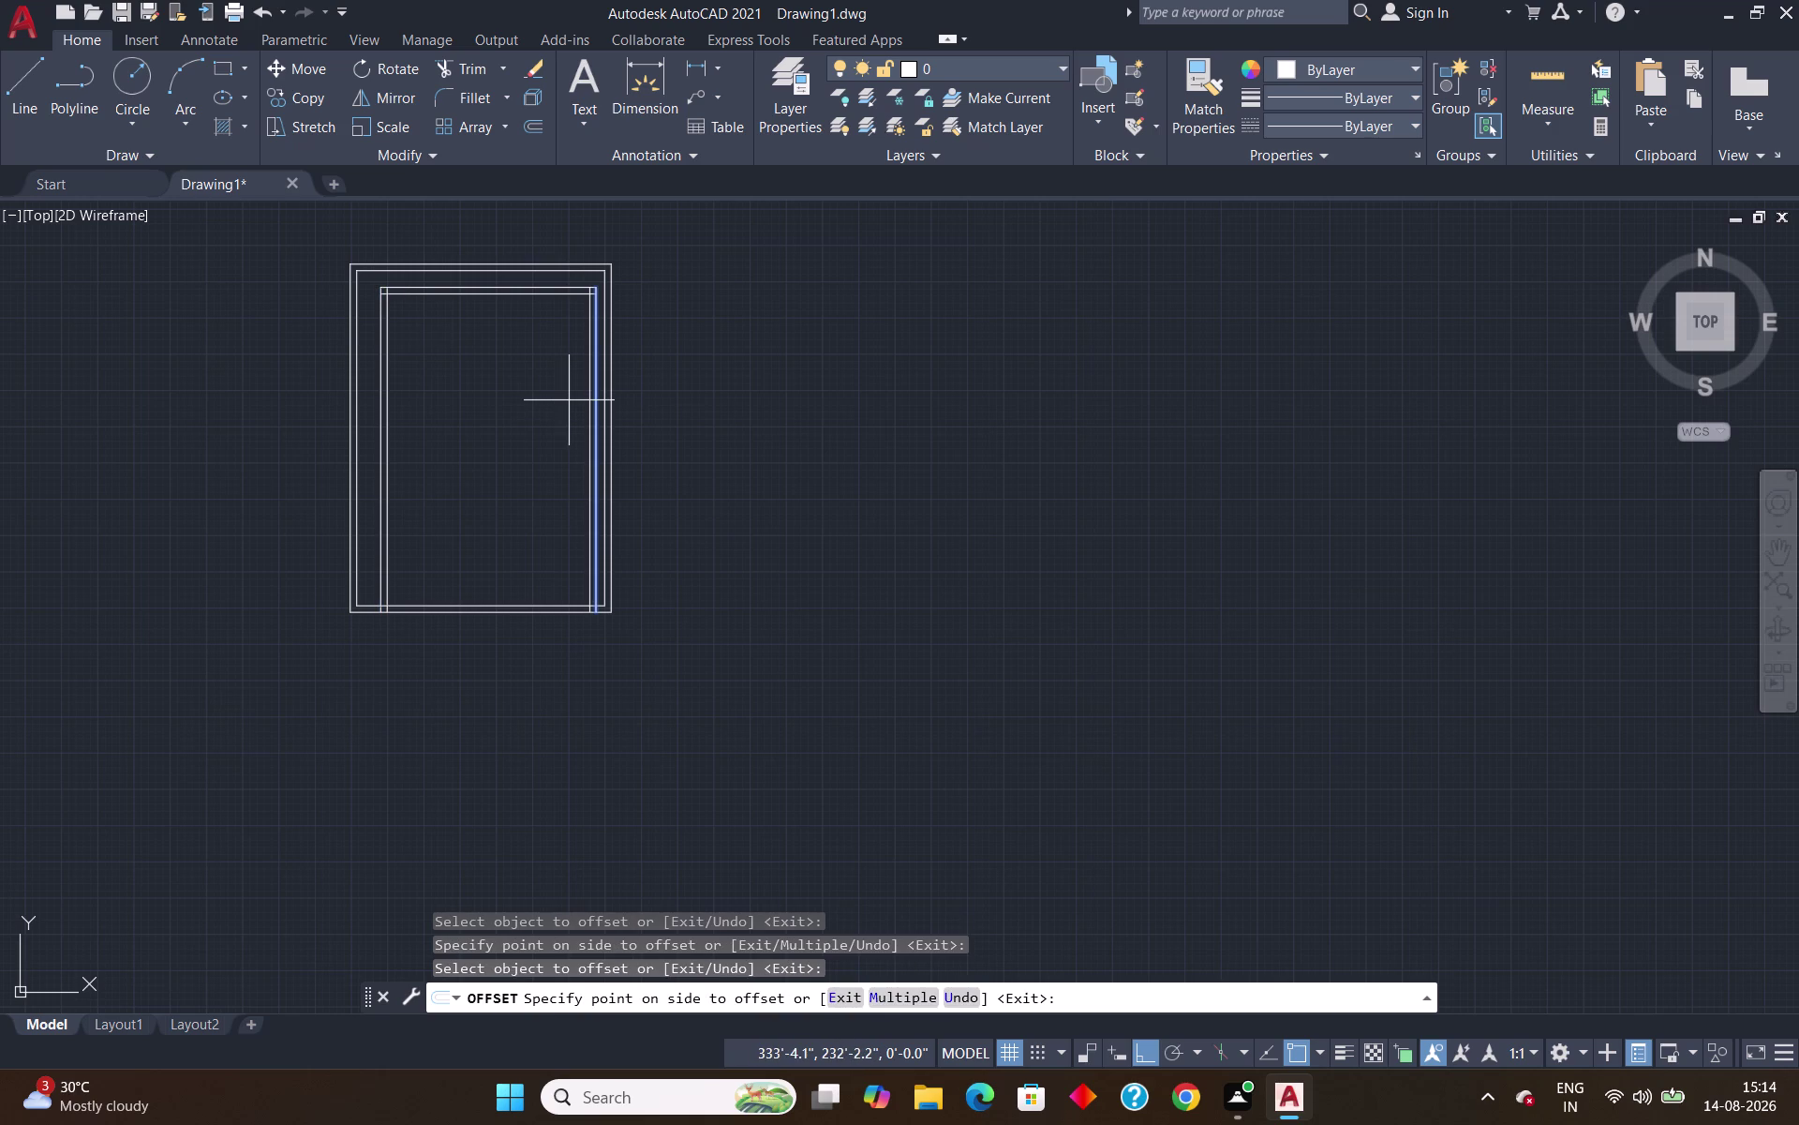
click(569, 400)
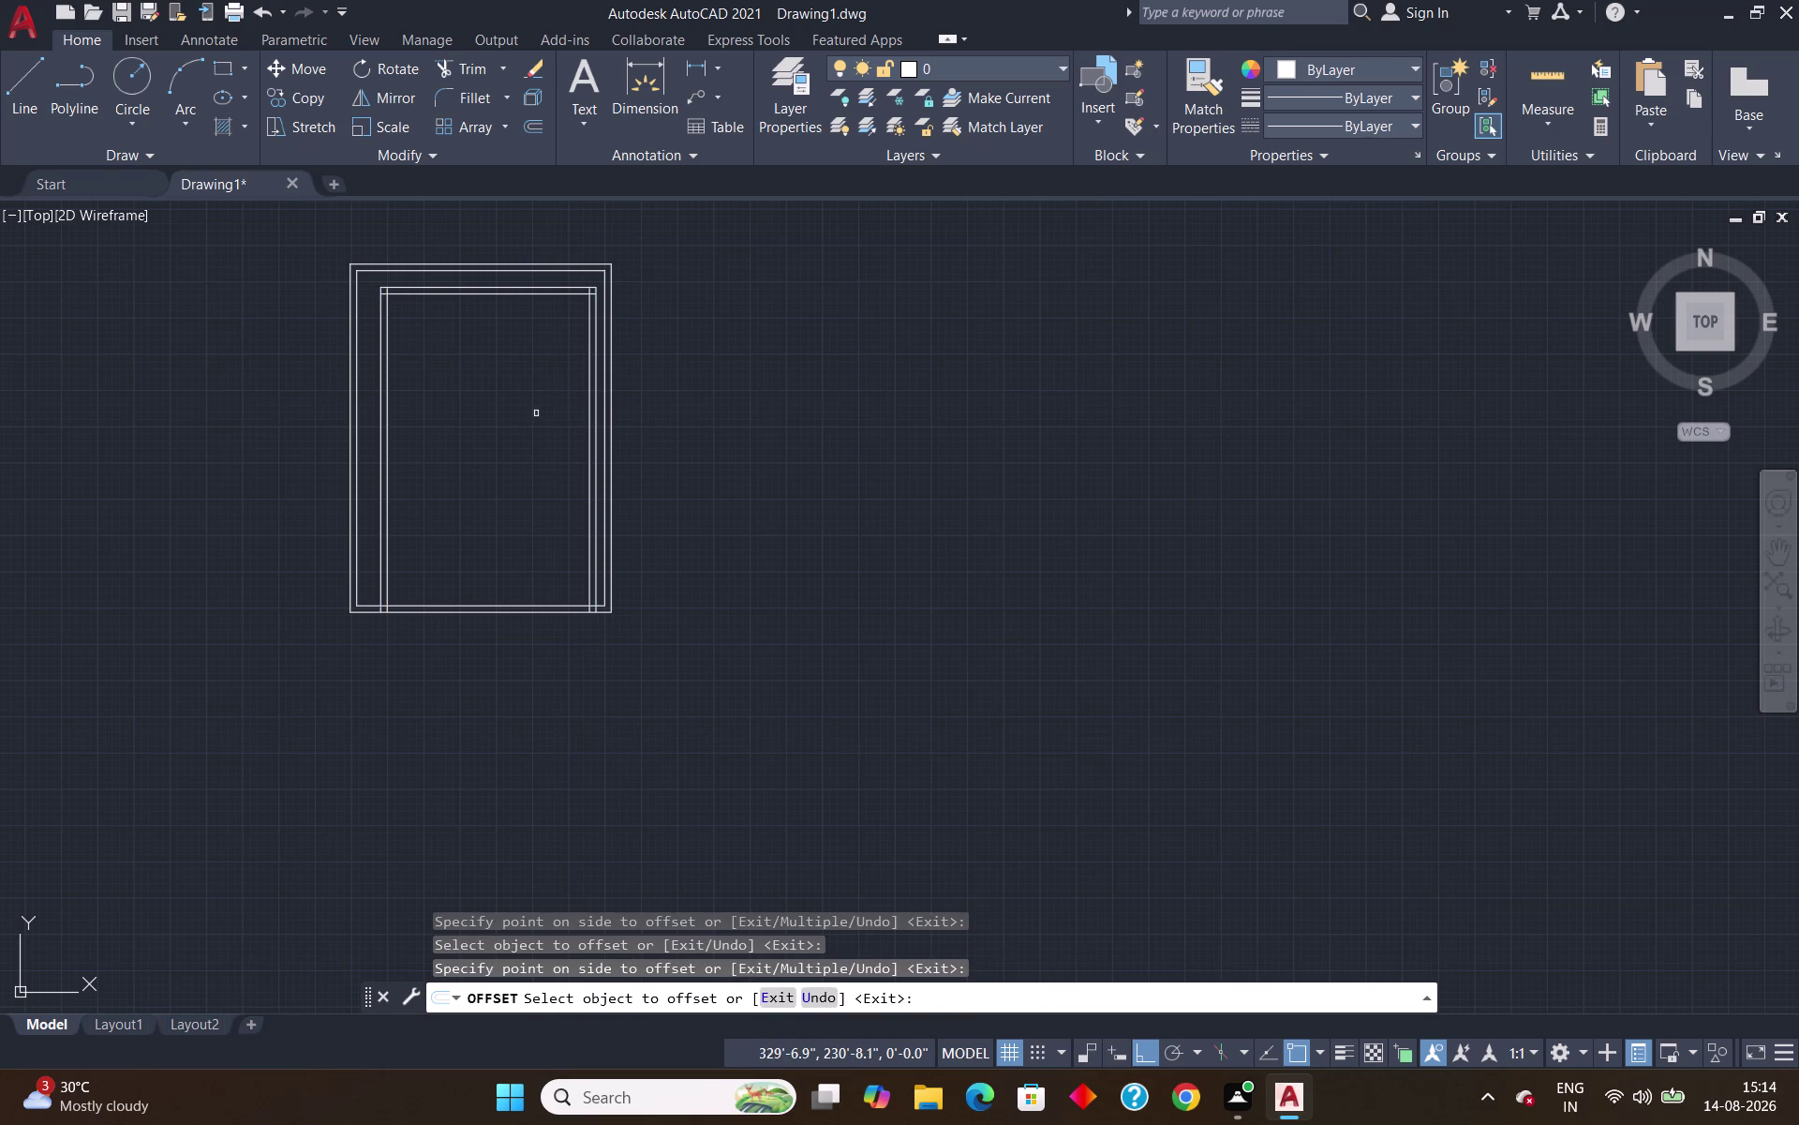
key(Escape)
scroll(up, 3)
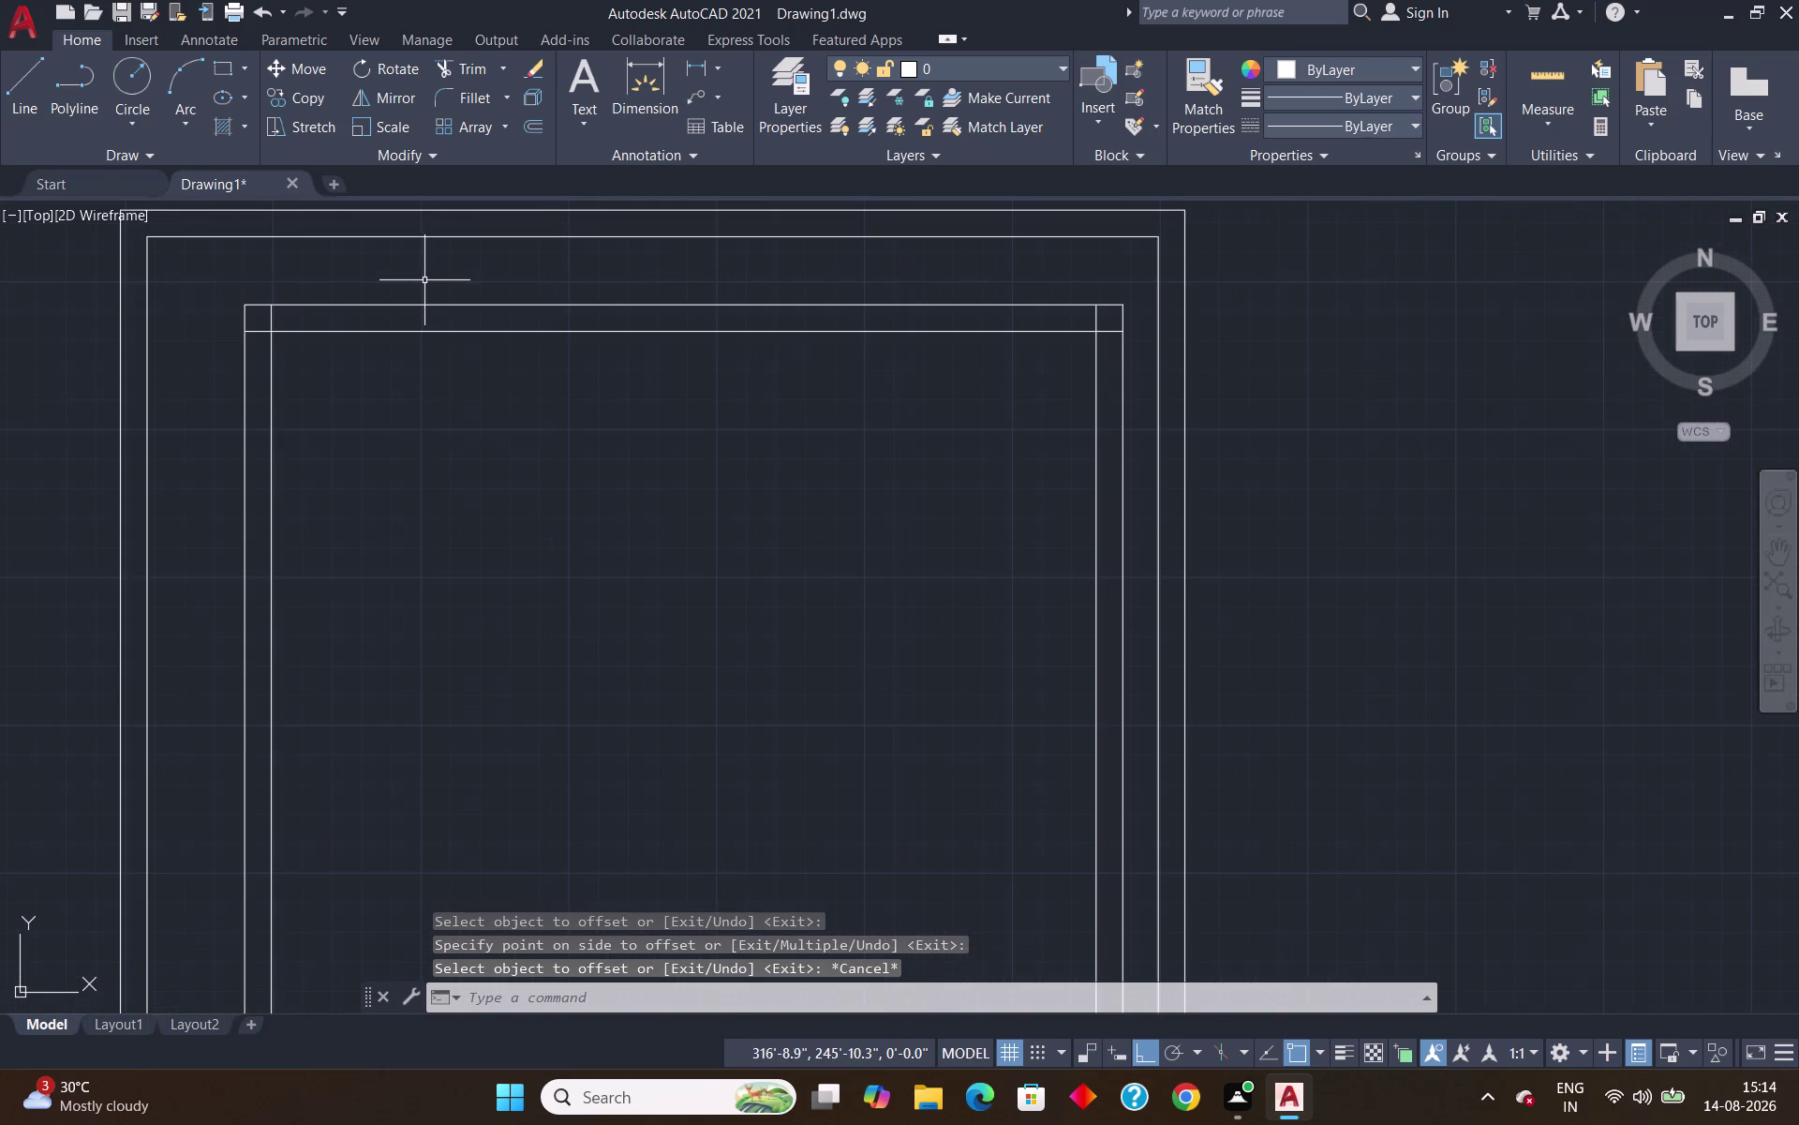
Trim the two overhanging line ends at the inner room's top-left corner.
text(tr)
key(Return)
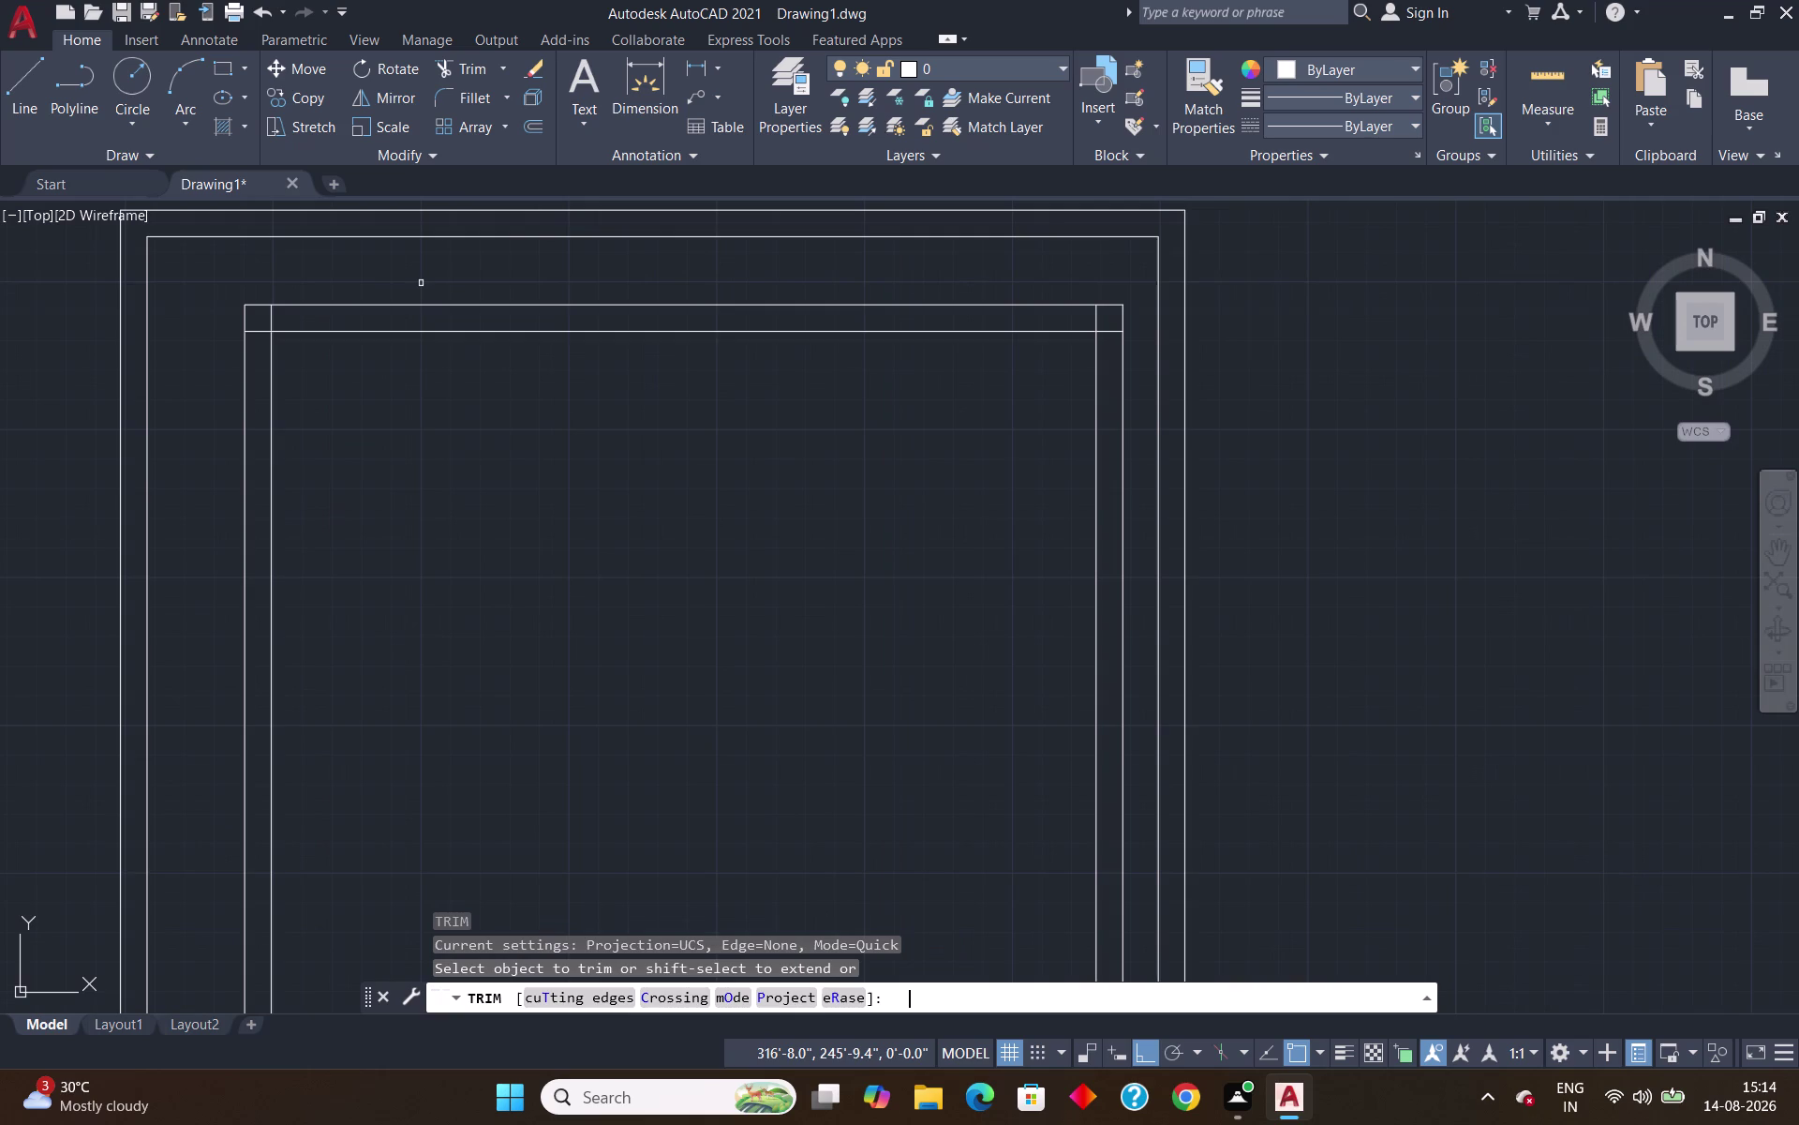
click(270, 324)
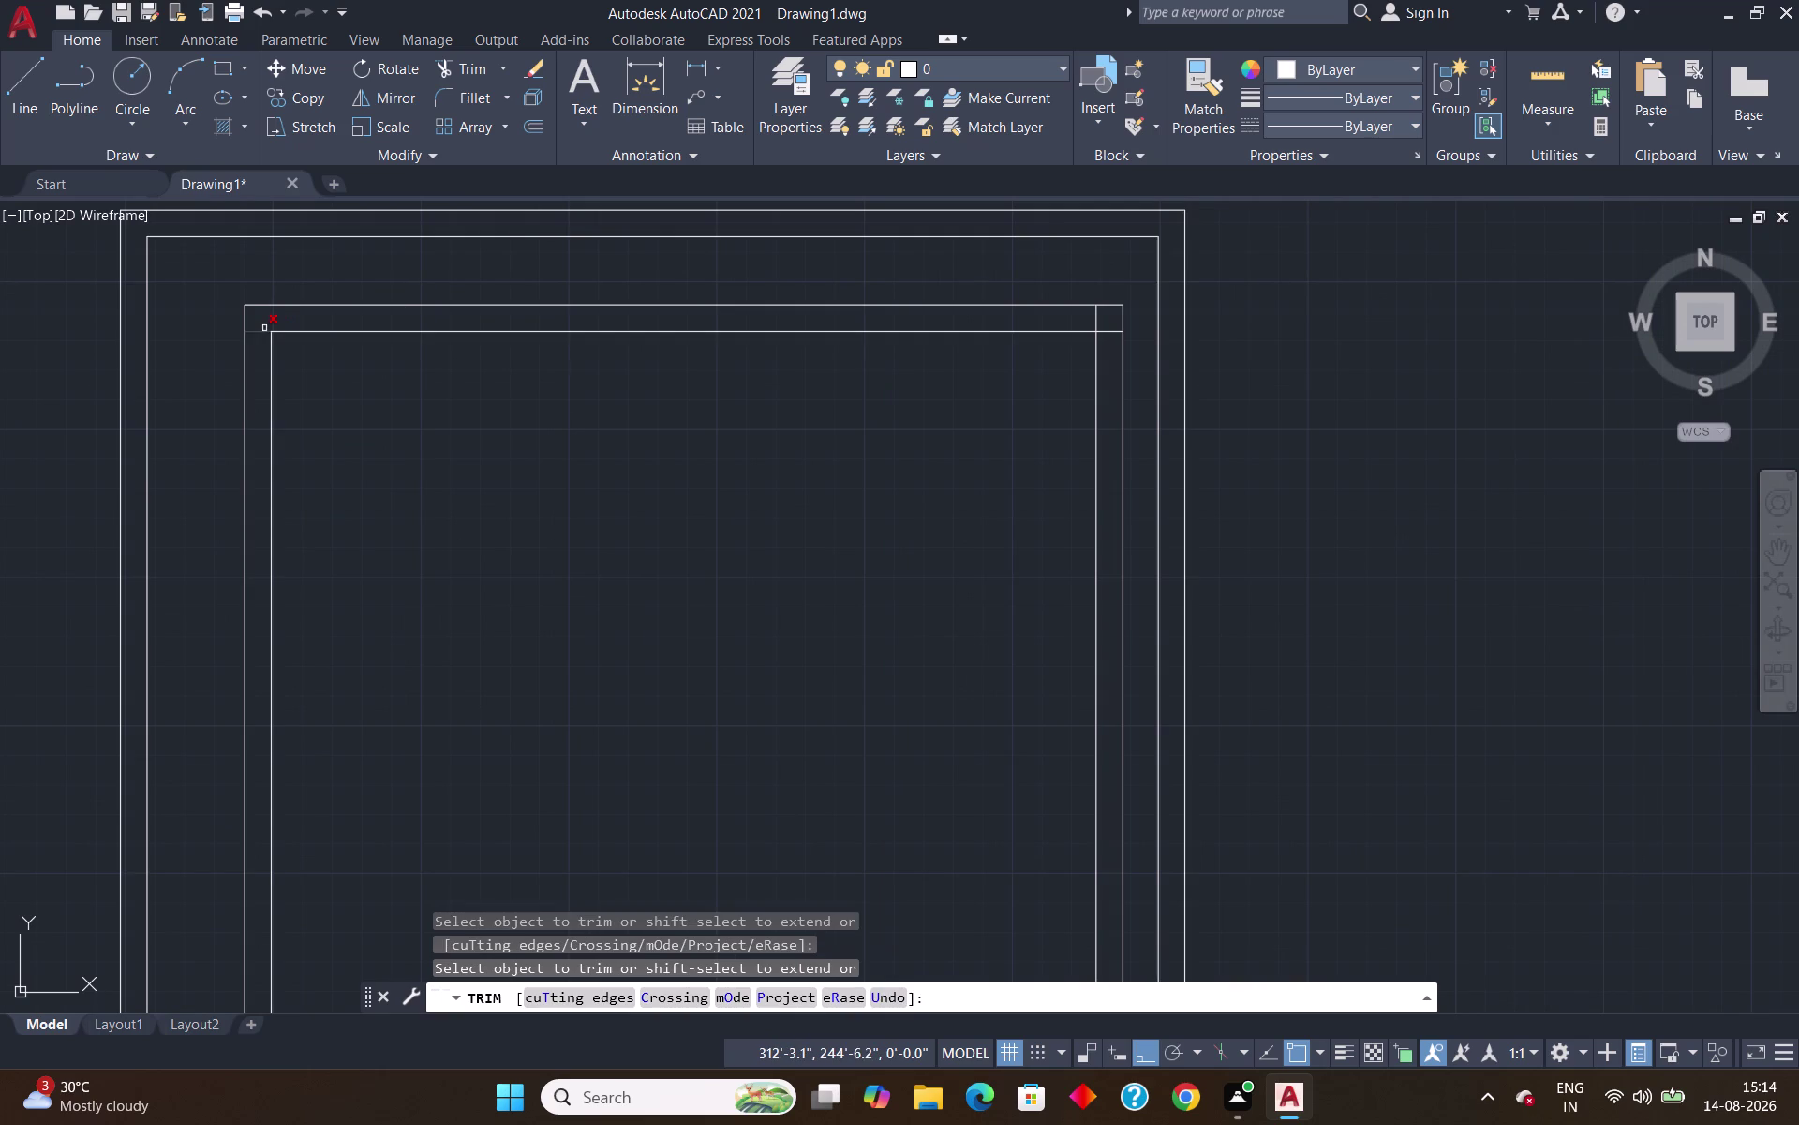
click(265, 330)
key(Escape)
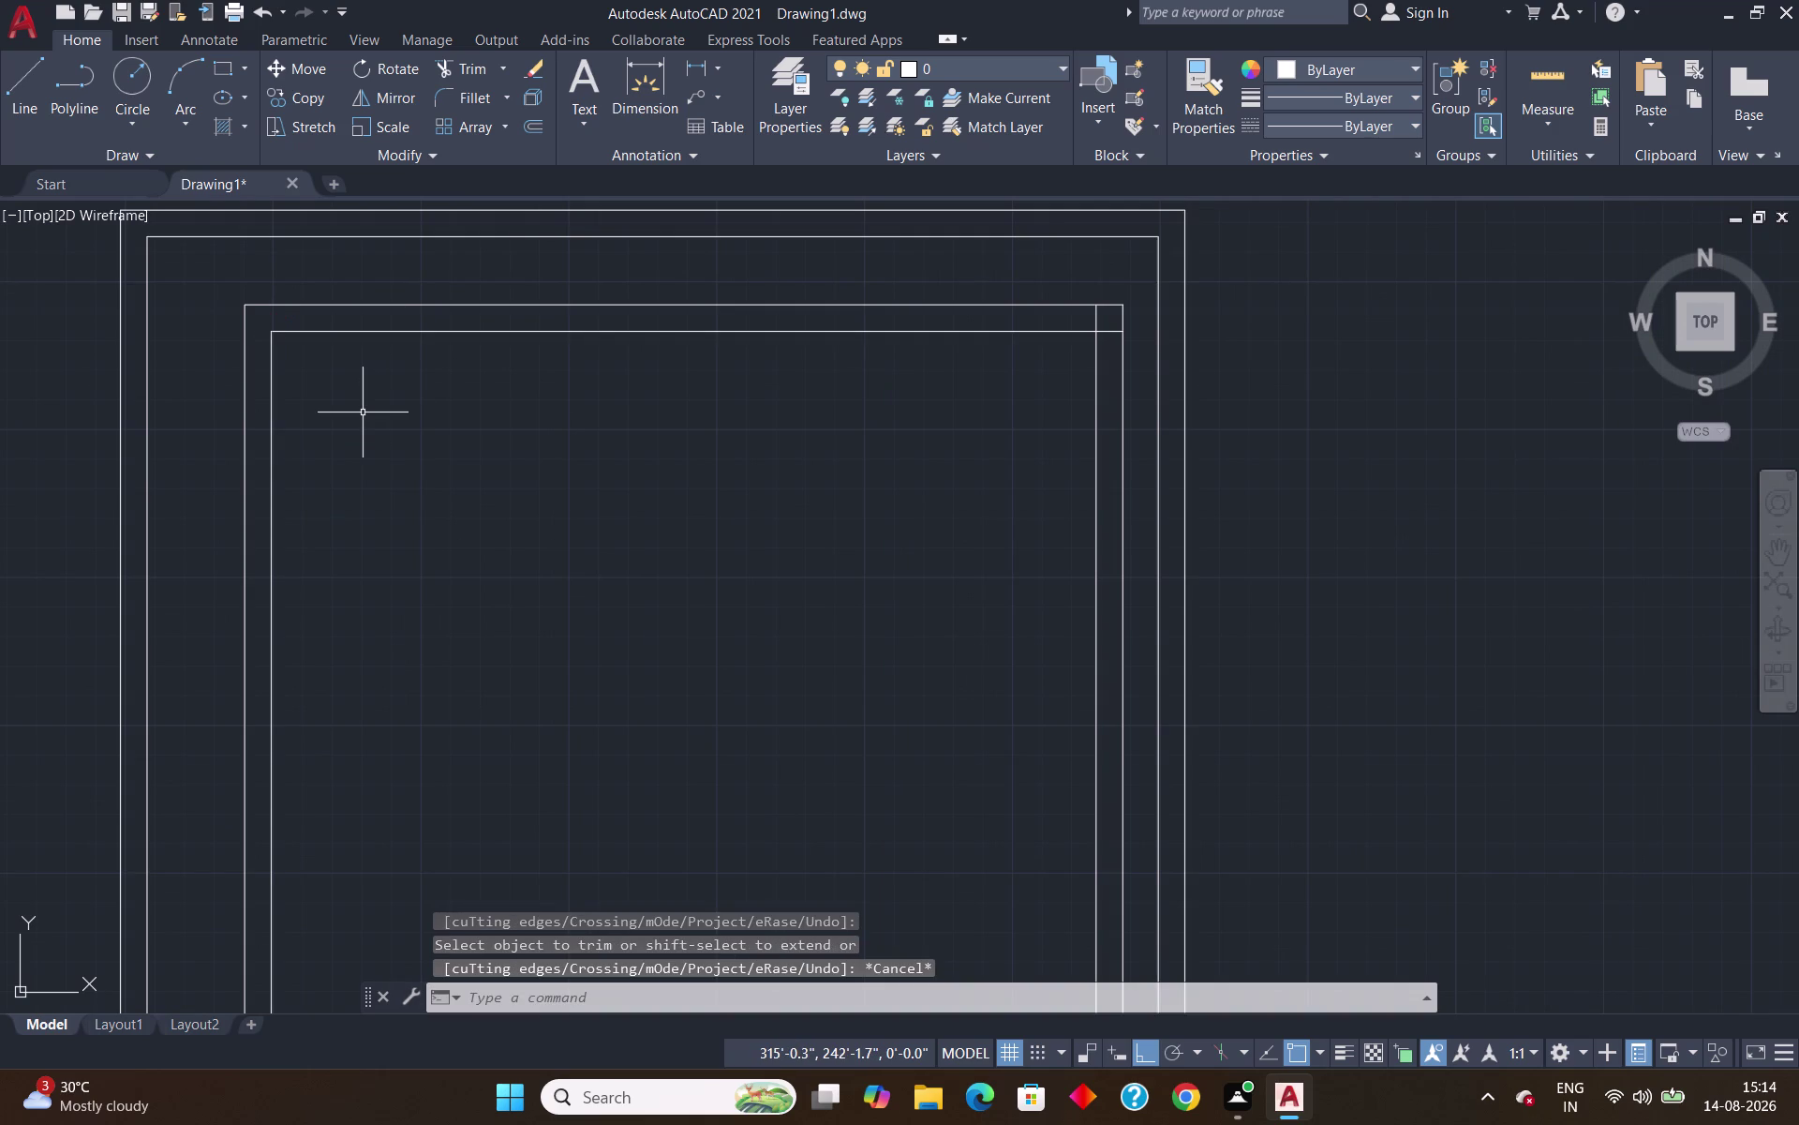
key(o)
key(Return)
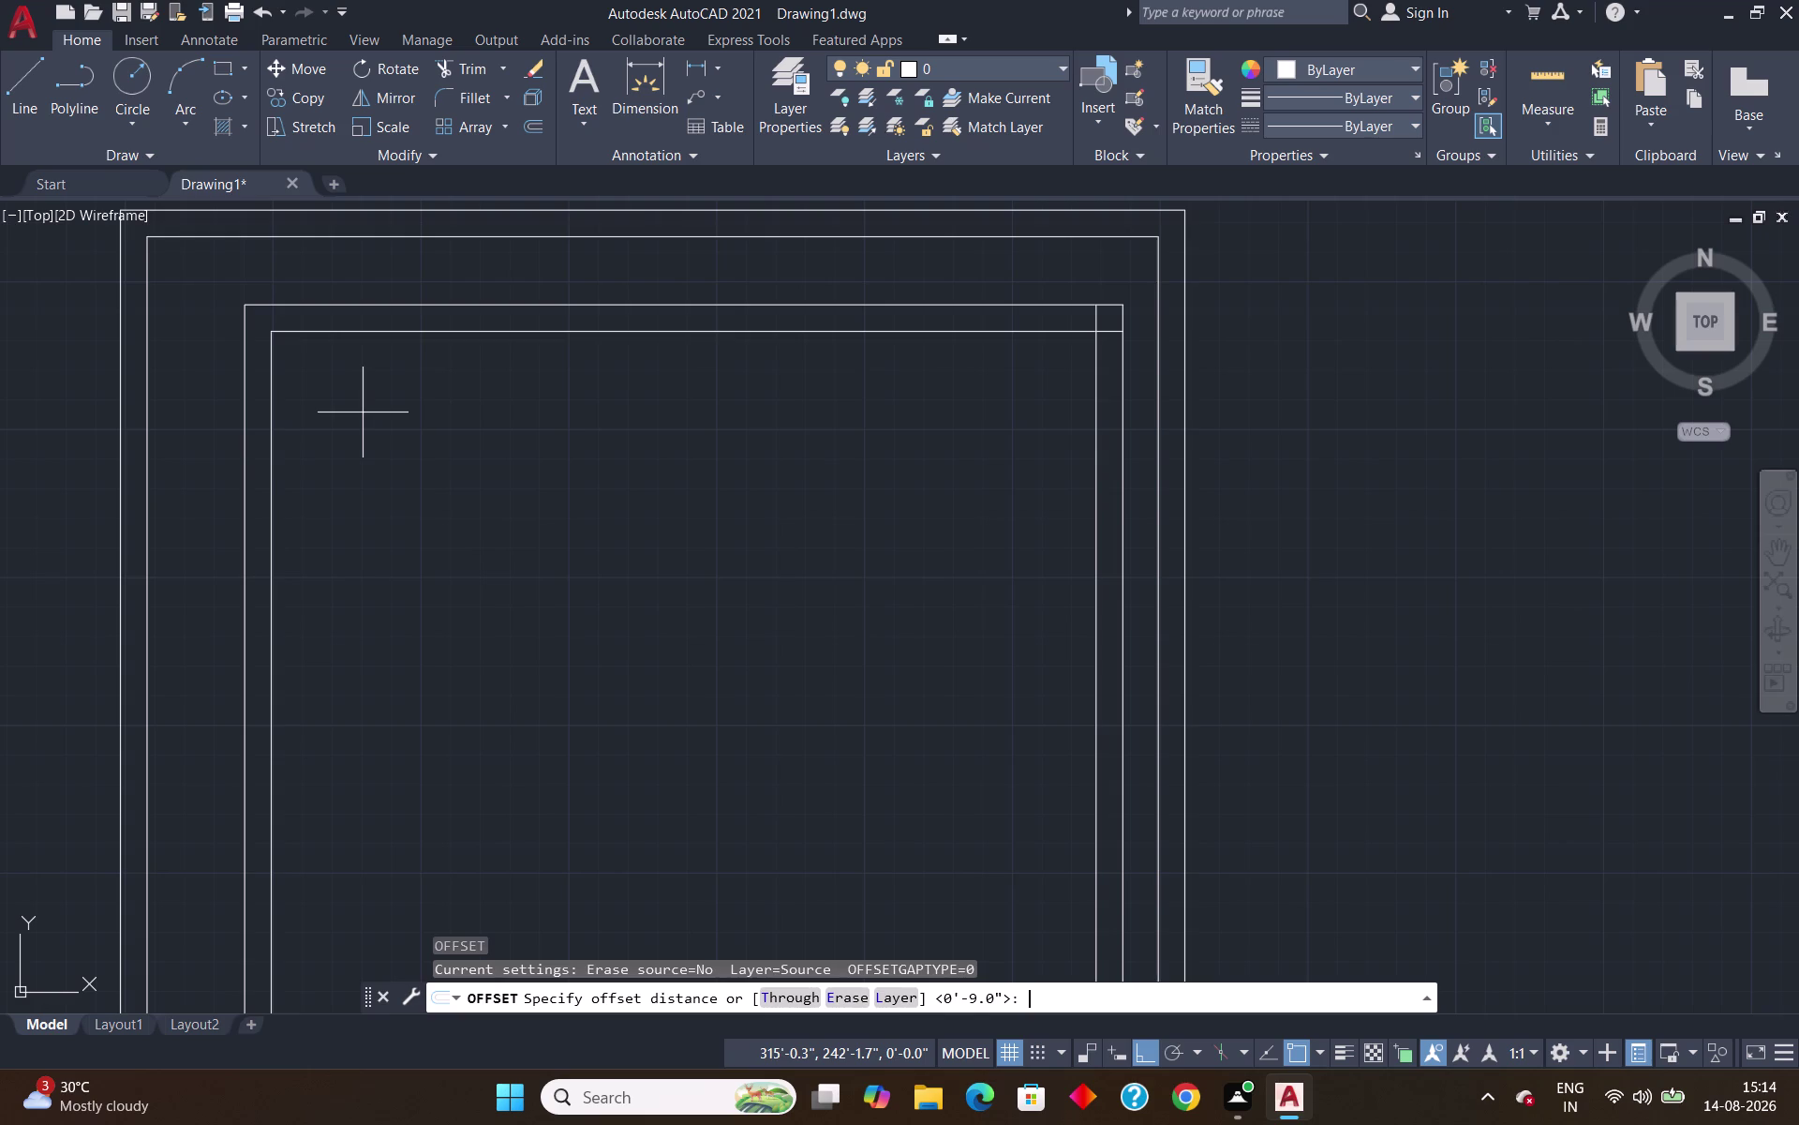
Offset the inner left wall line 10'6" to the right as a partition.
text(10)
key(apostrophe)
text(6")
key(Return)
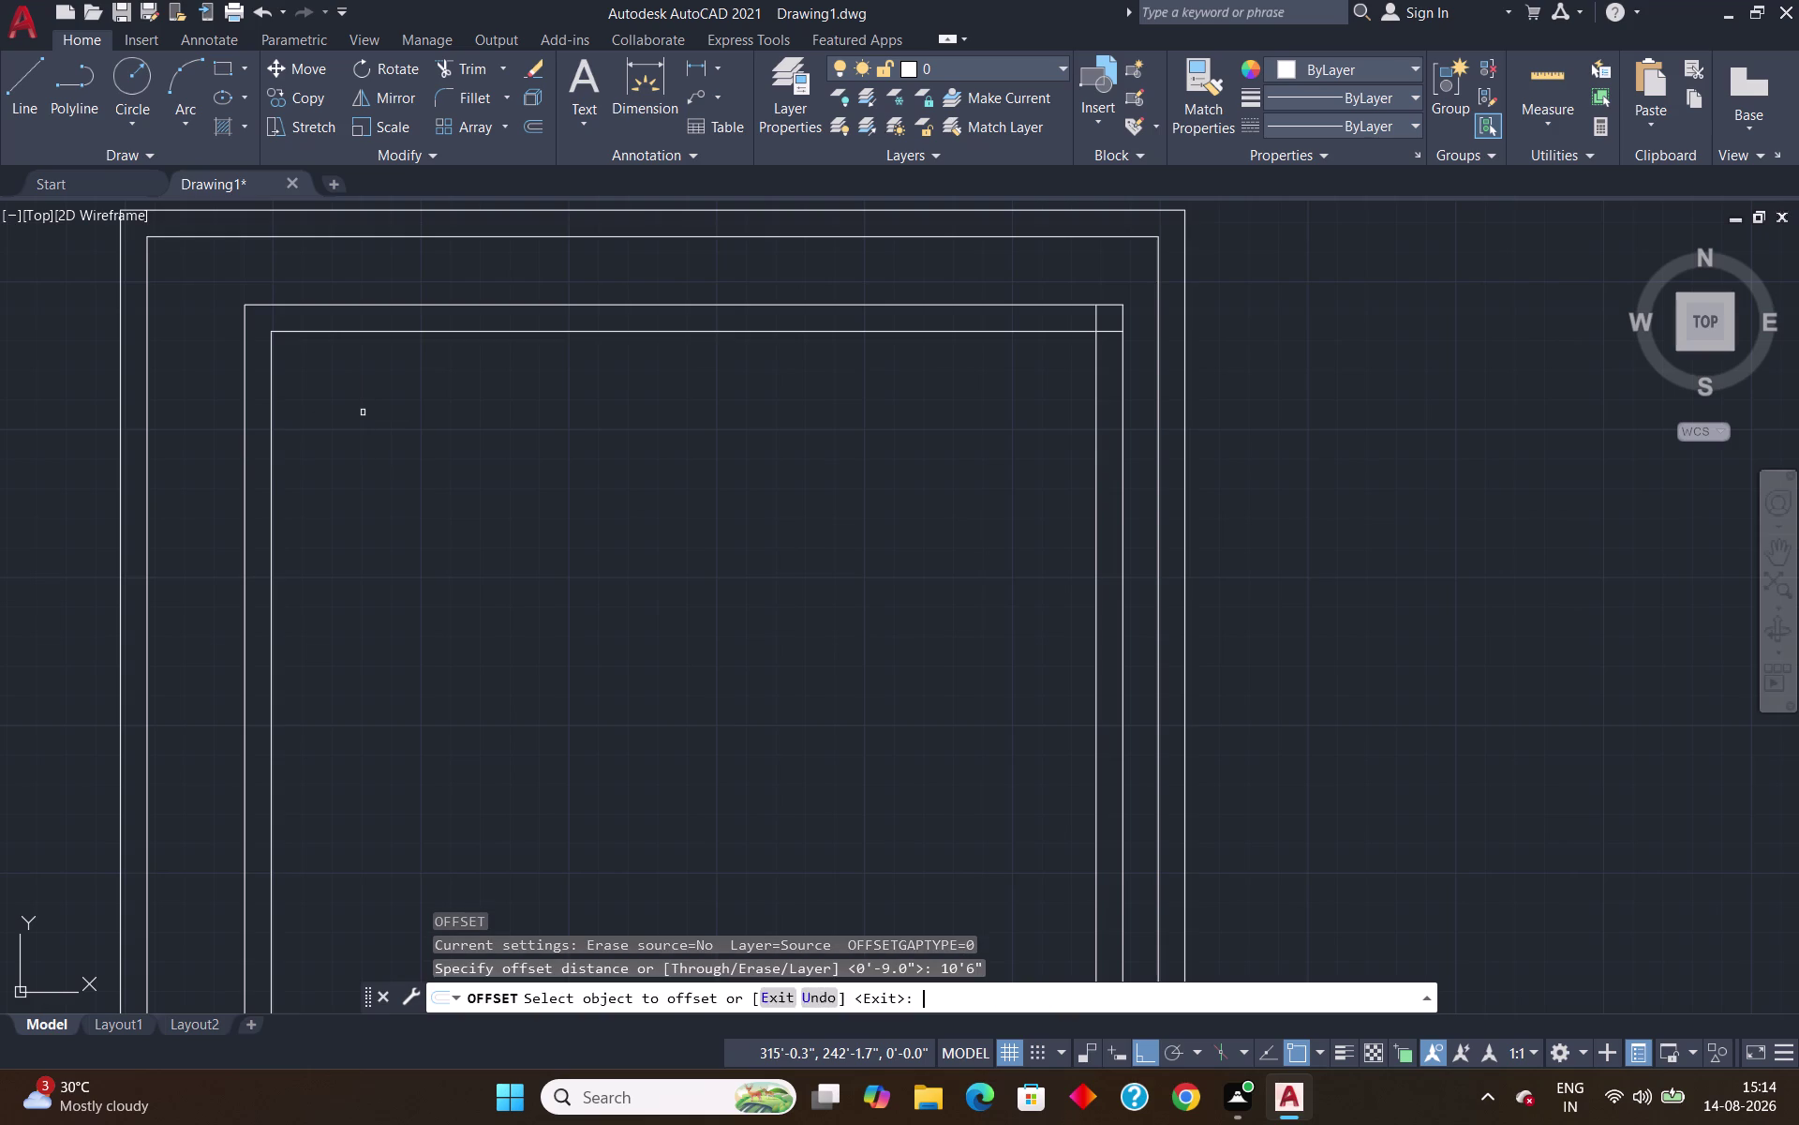
click(270, 445)
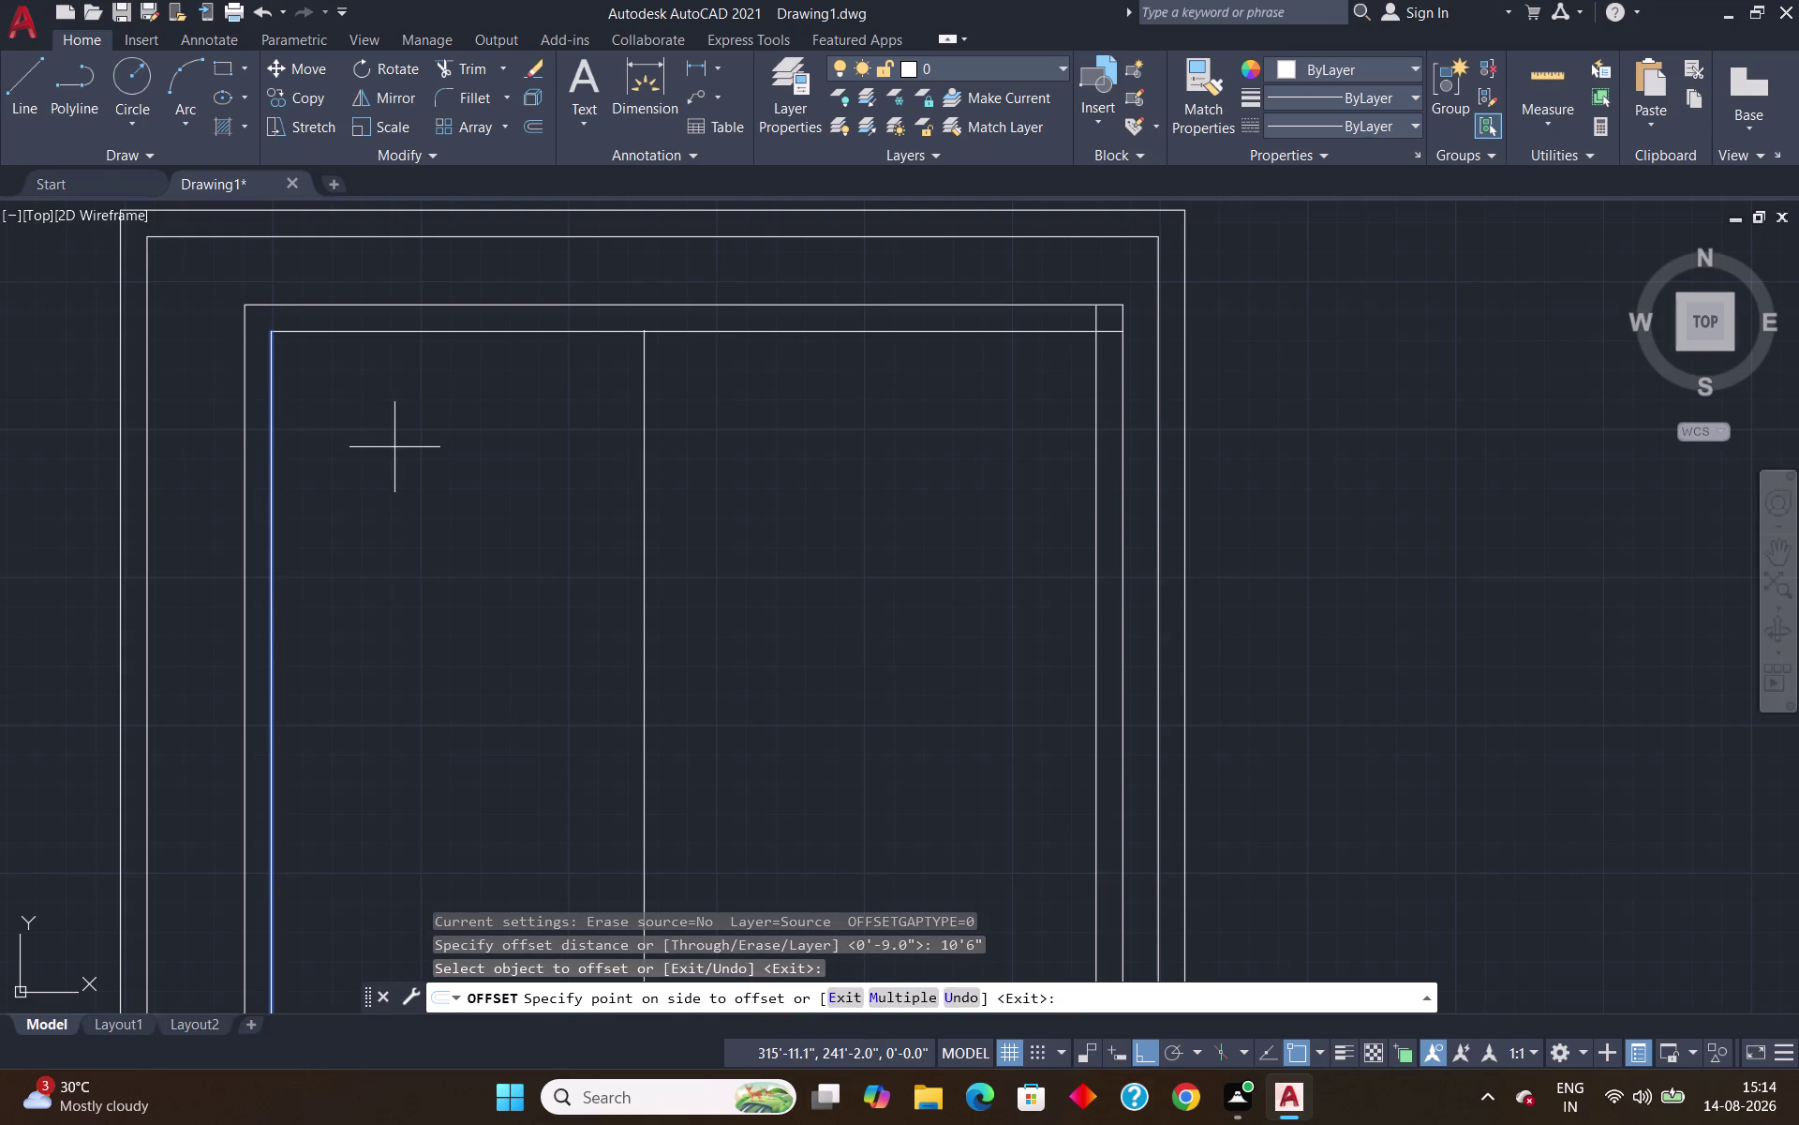
click(395, 447)
key(Escape)
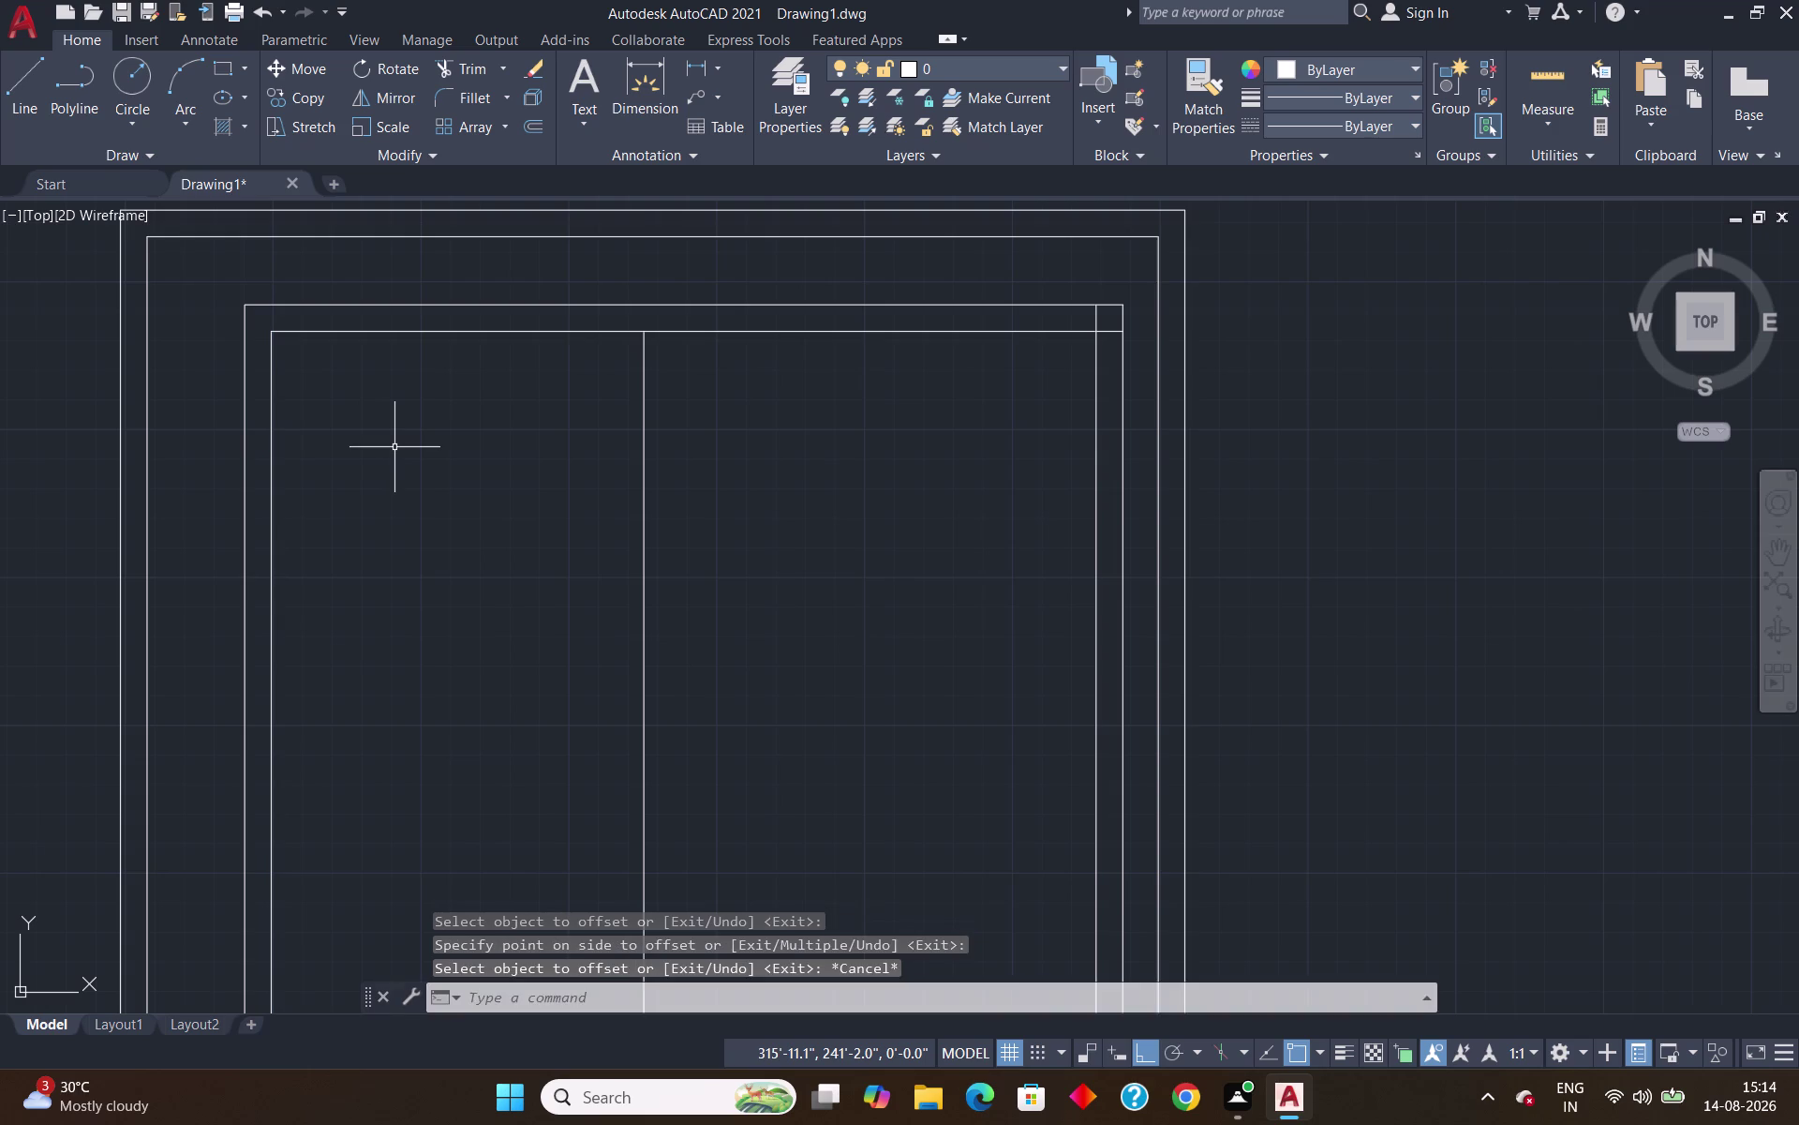
Offset the top inner wall 10' downward.
key(o)
key(Return)
text(10')
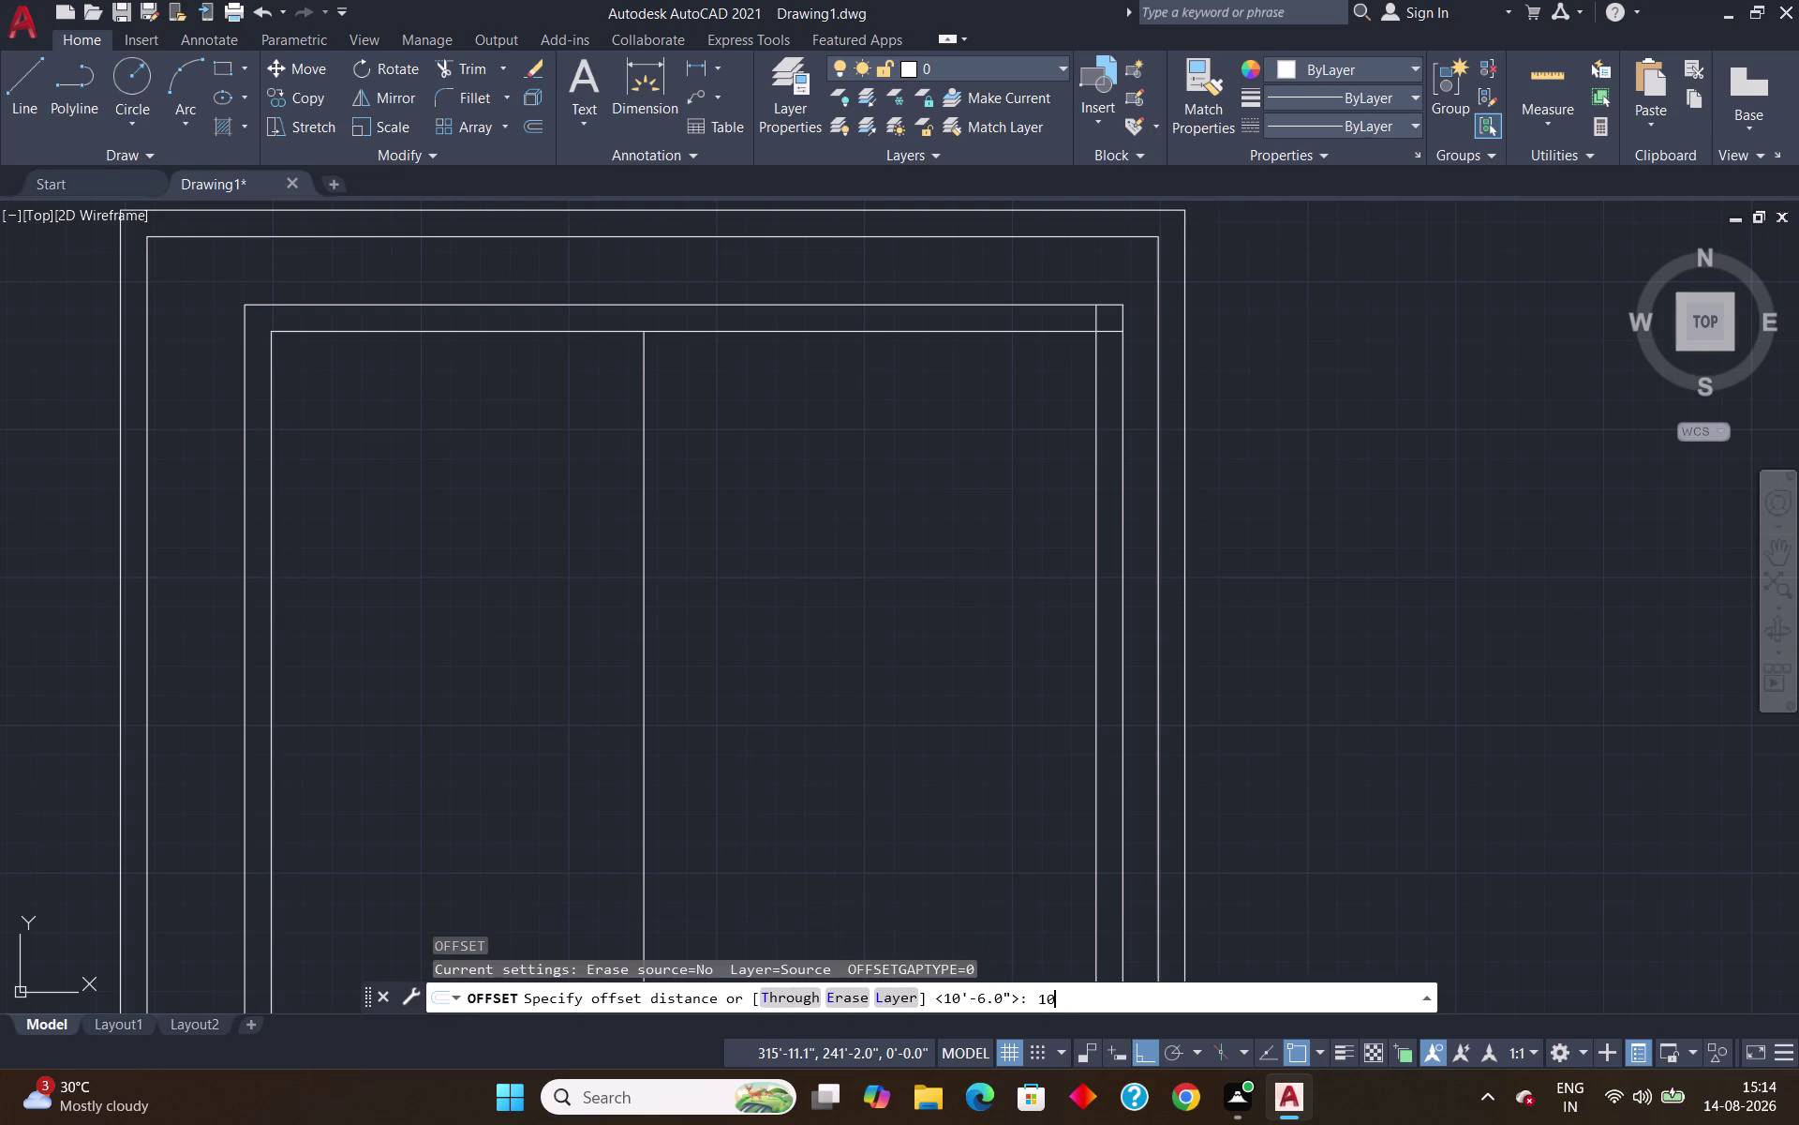
key(Return)
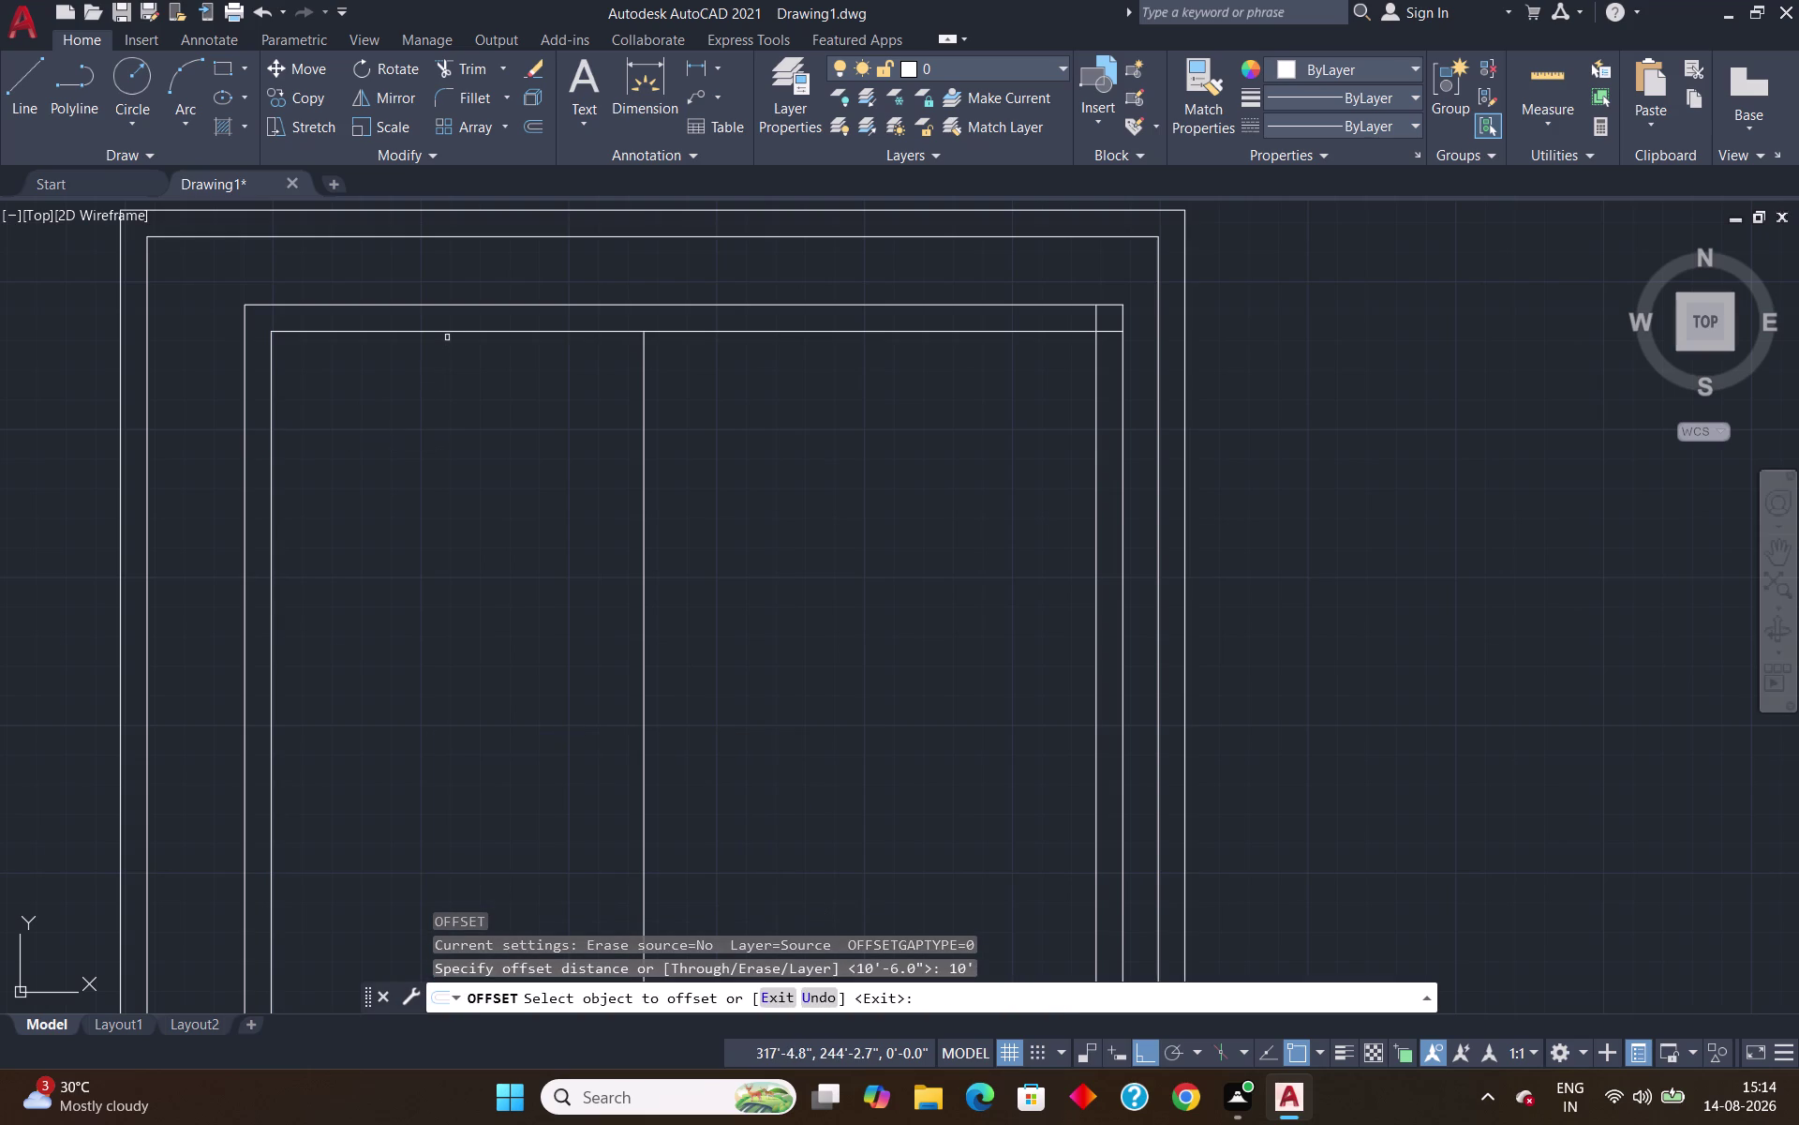
click(448, 332)
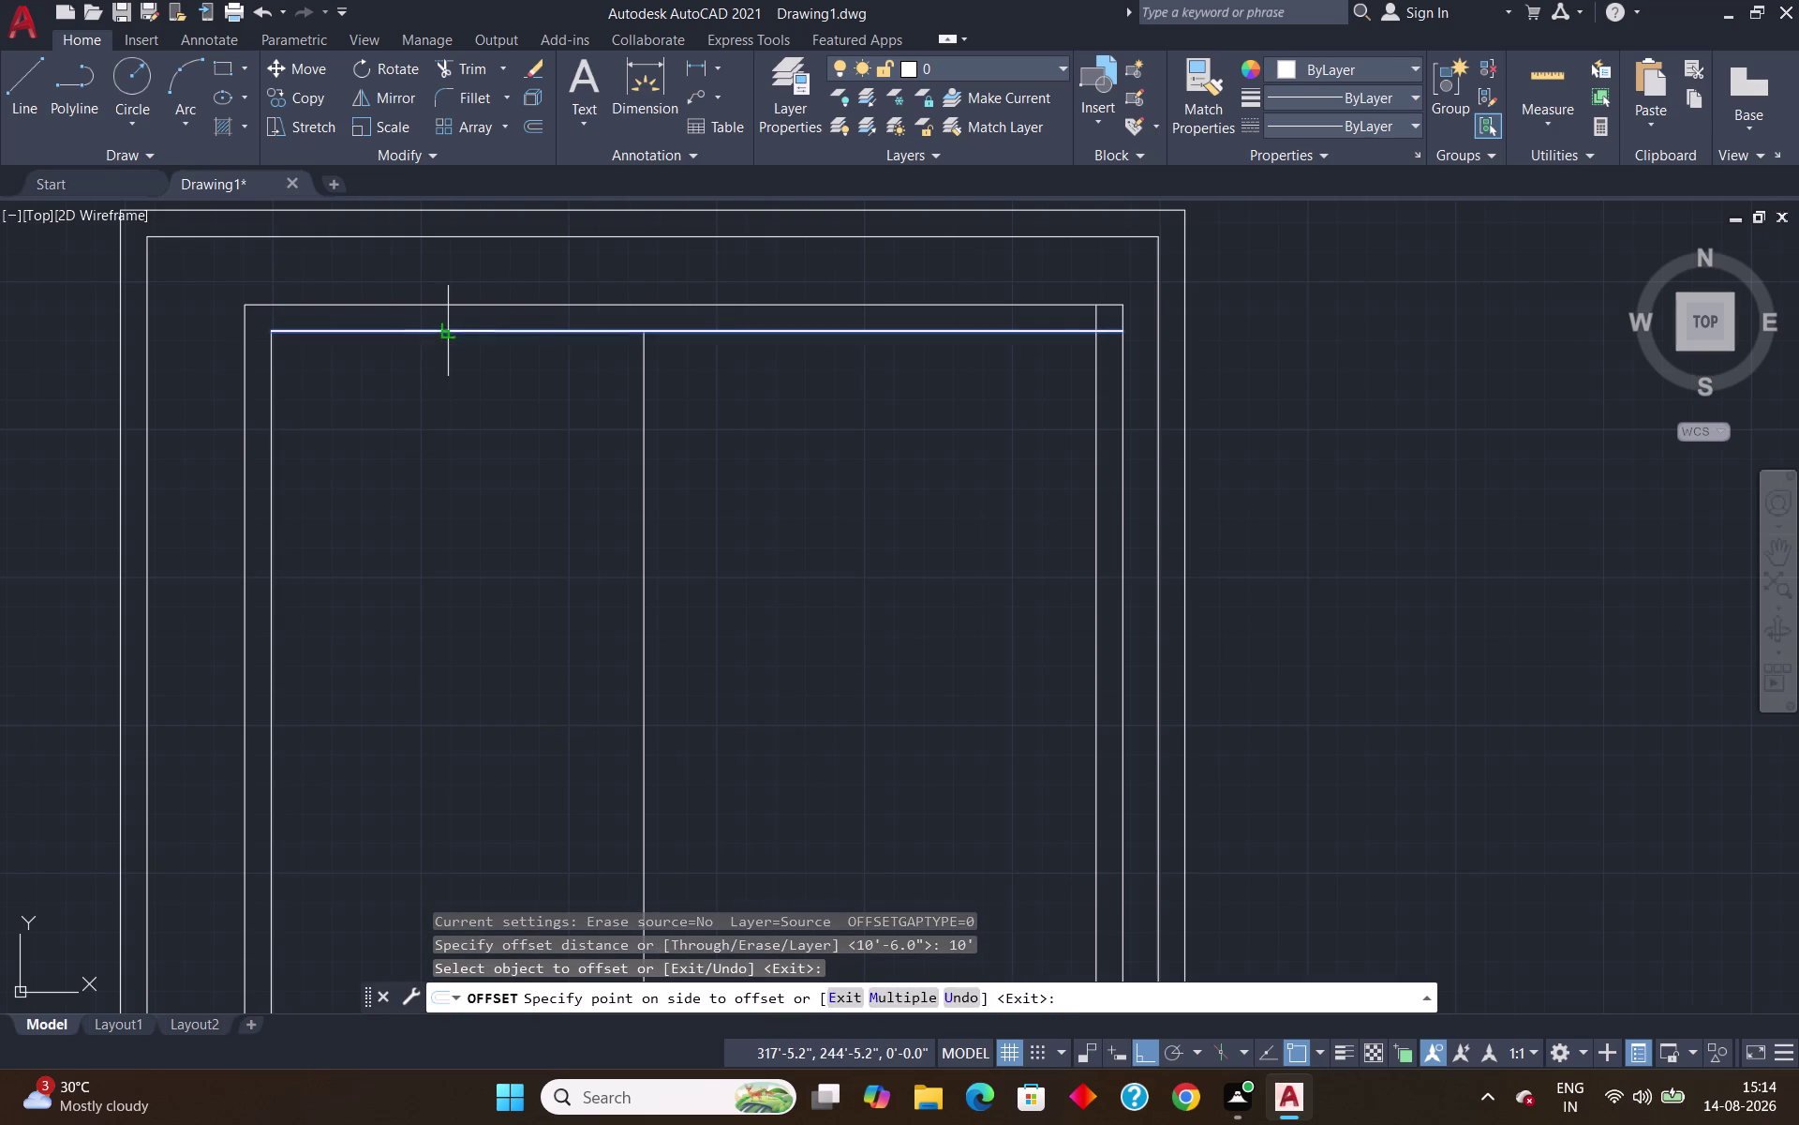
click(459, 469)
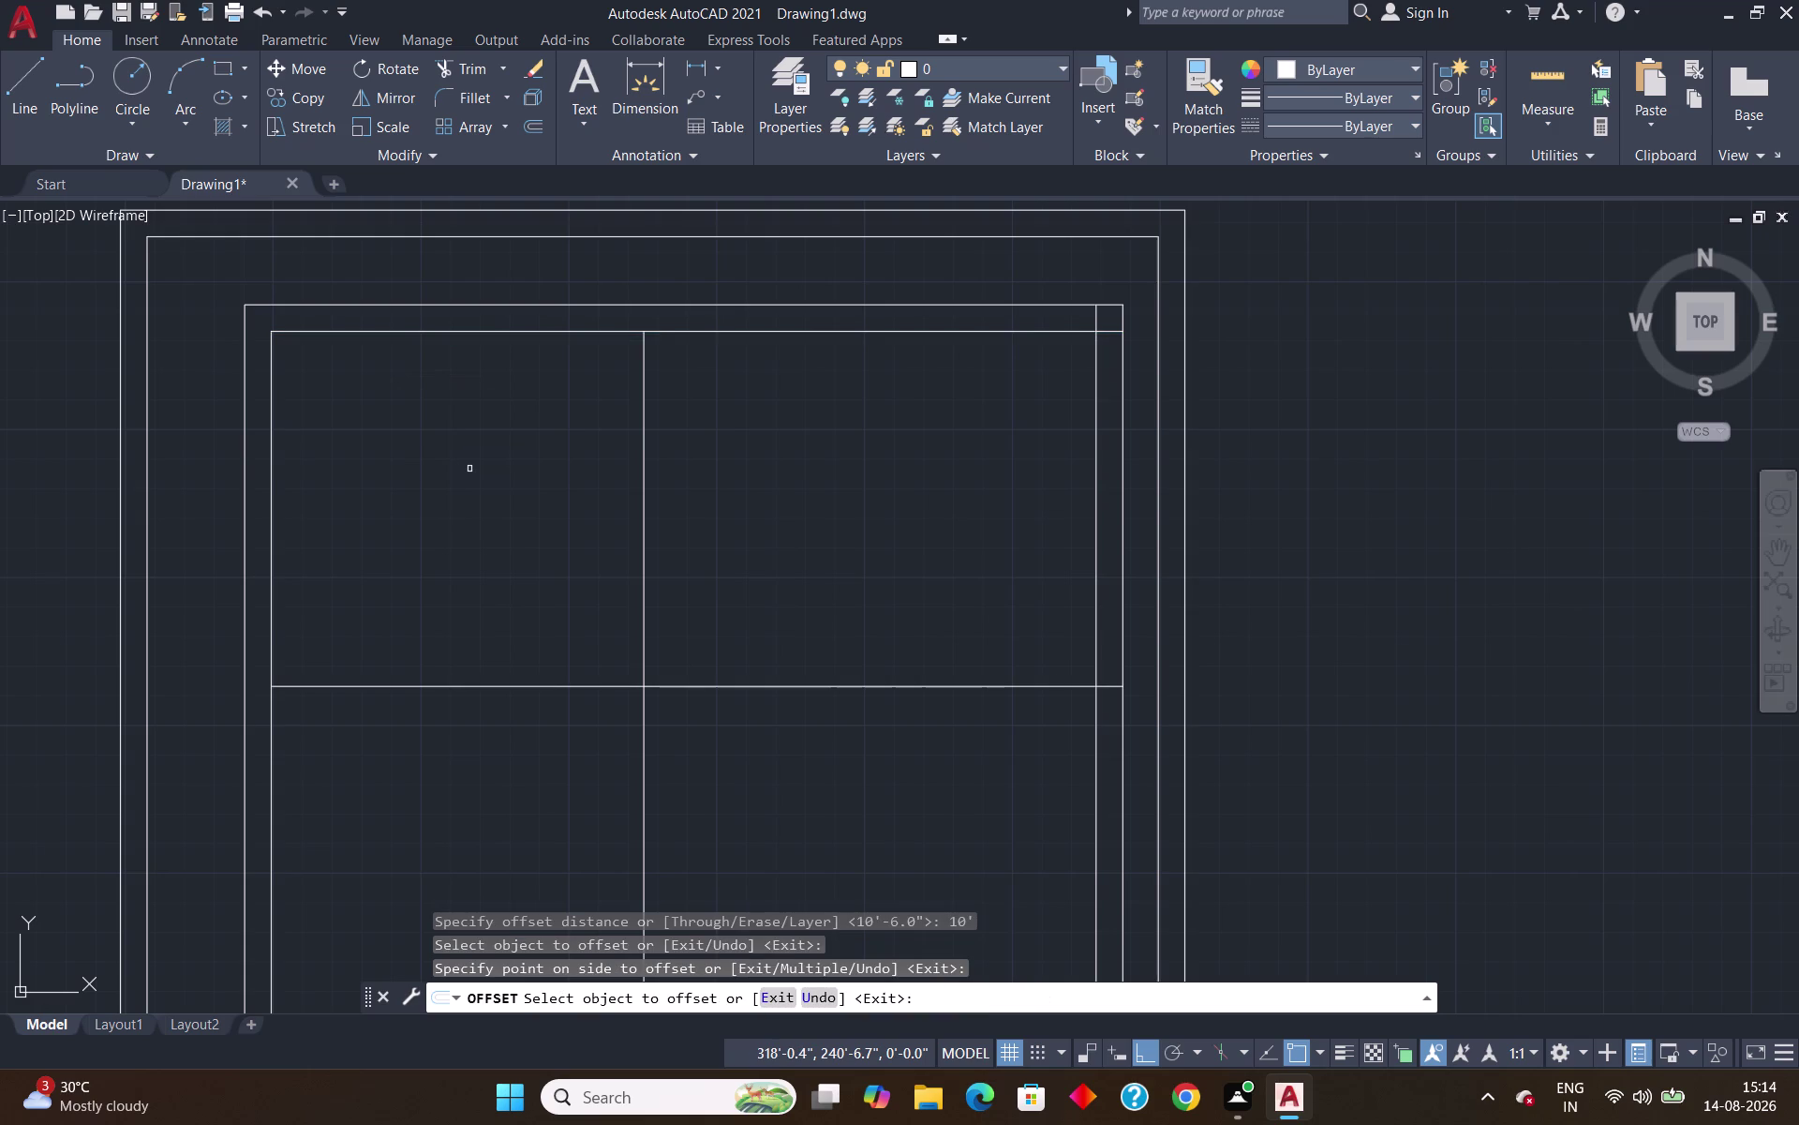
key(Escape)
Trim the new line and partition below it to enclose the top-left room.
text(tr)
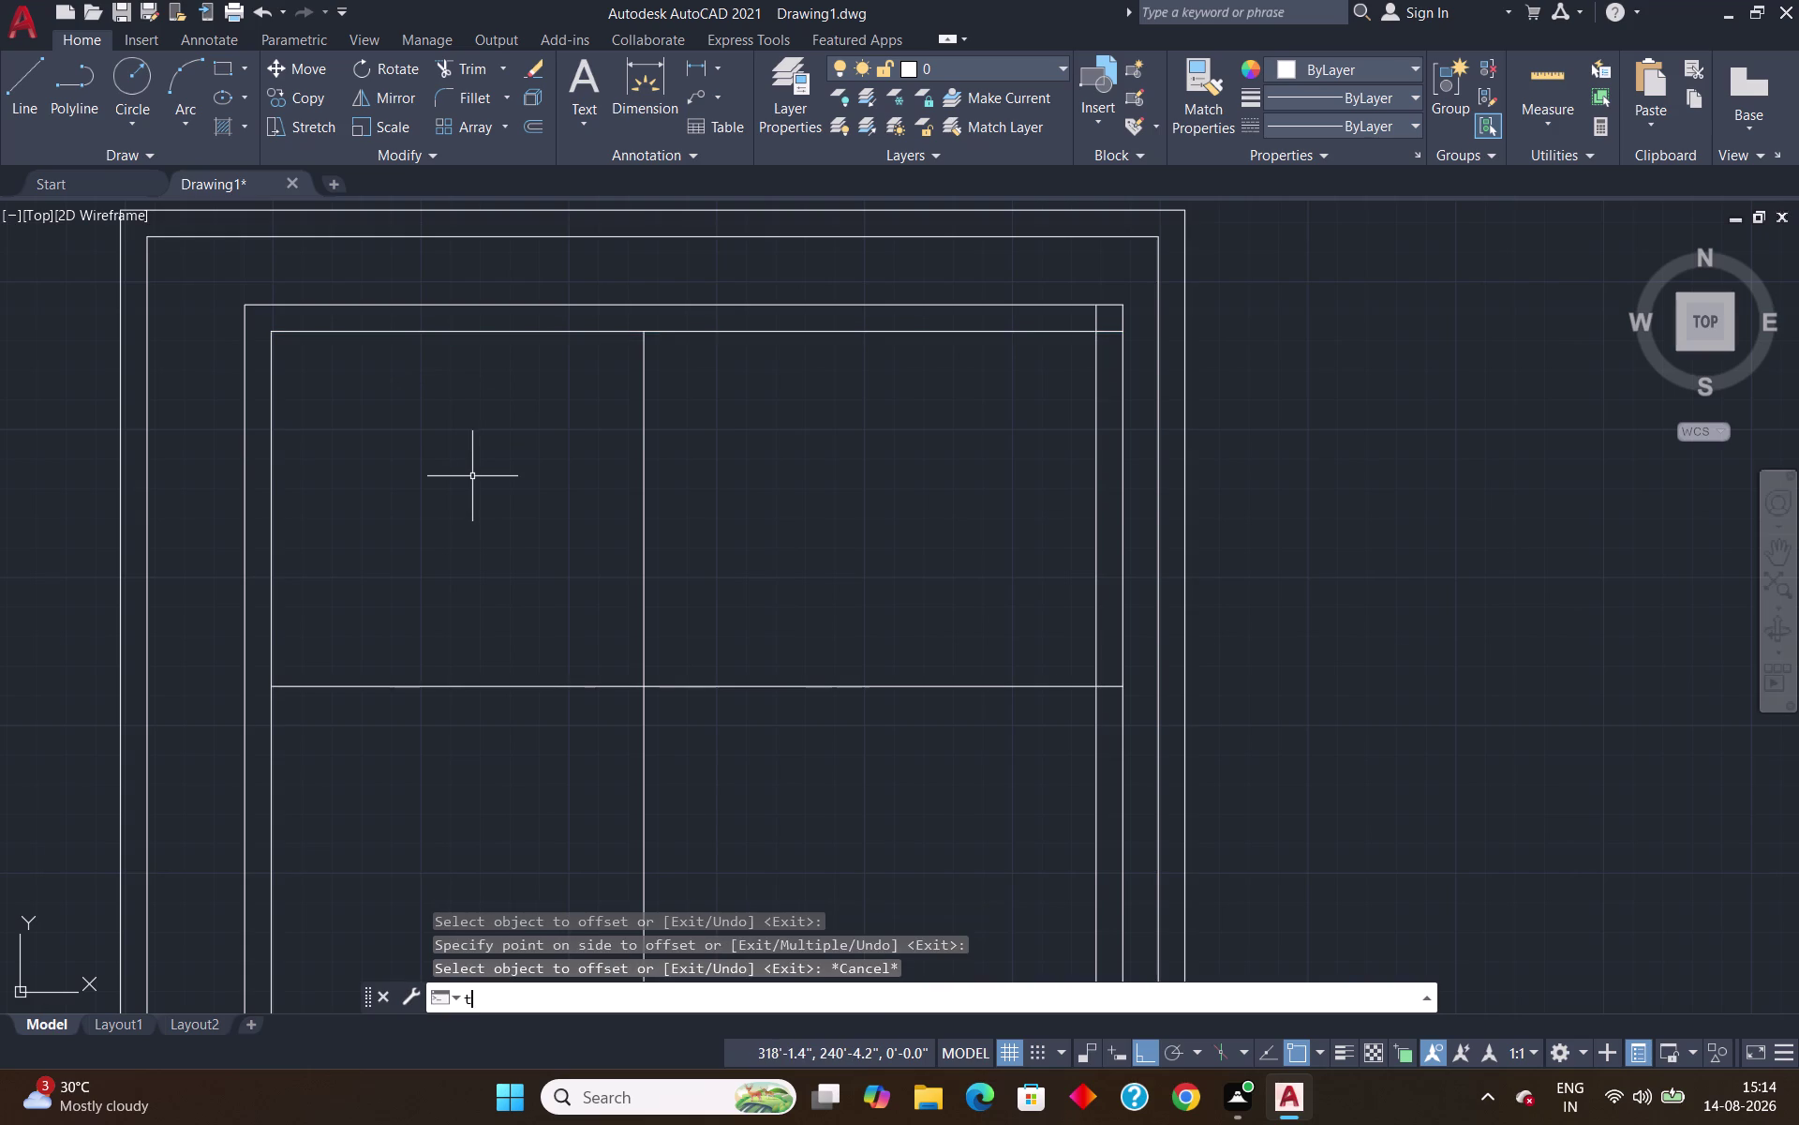
key(Return)
click(693, 687)
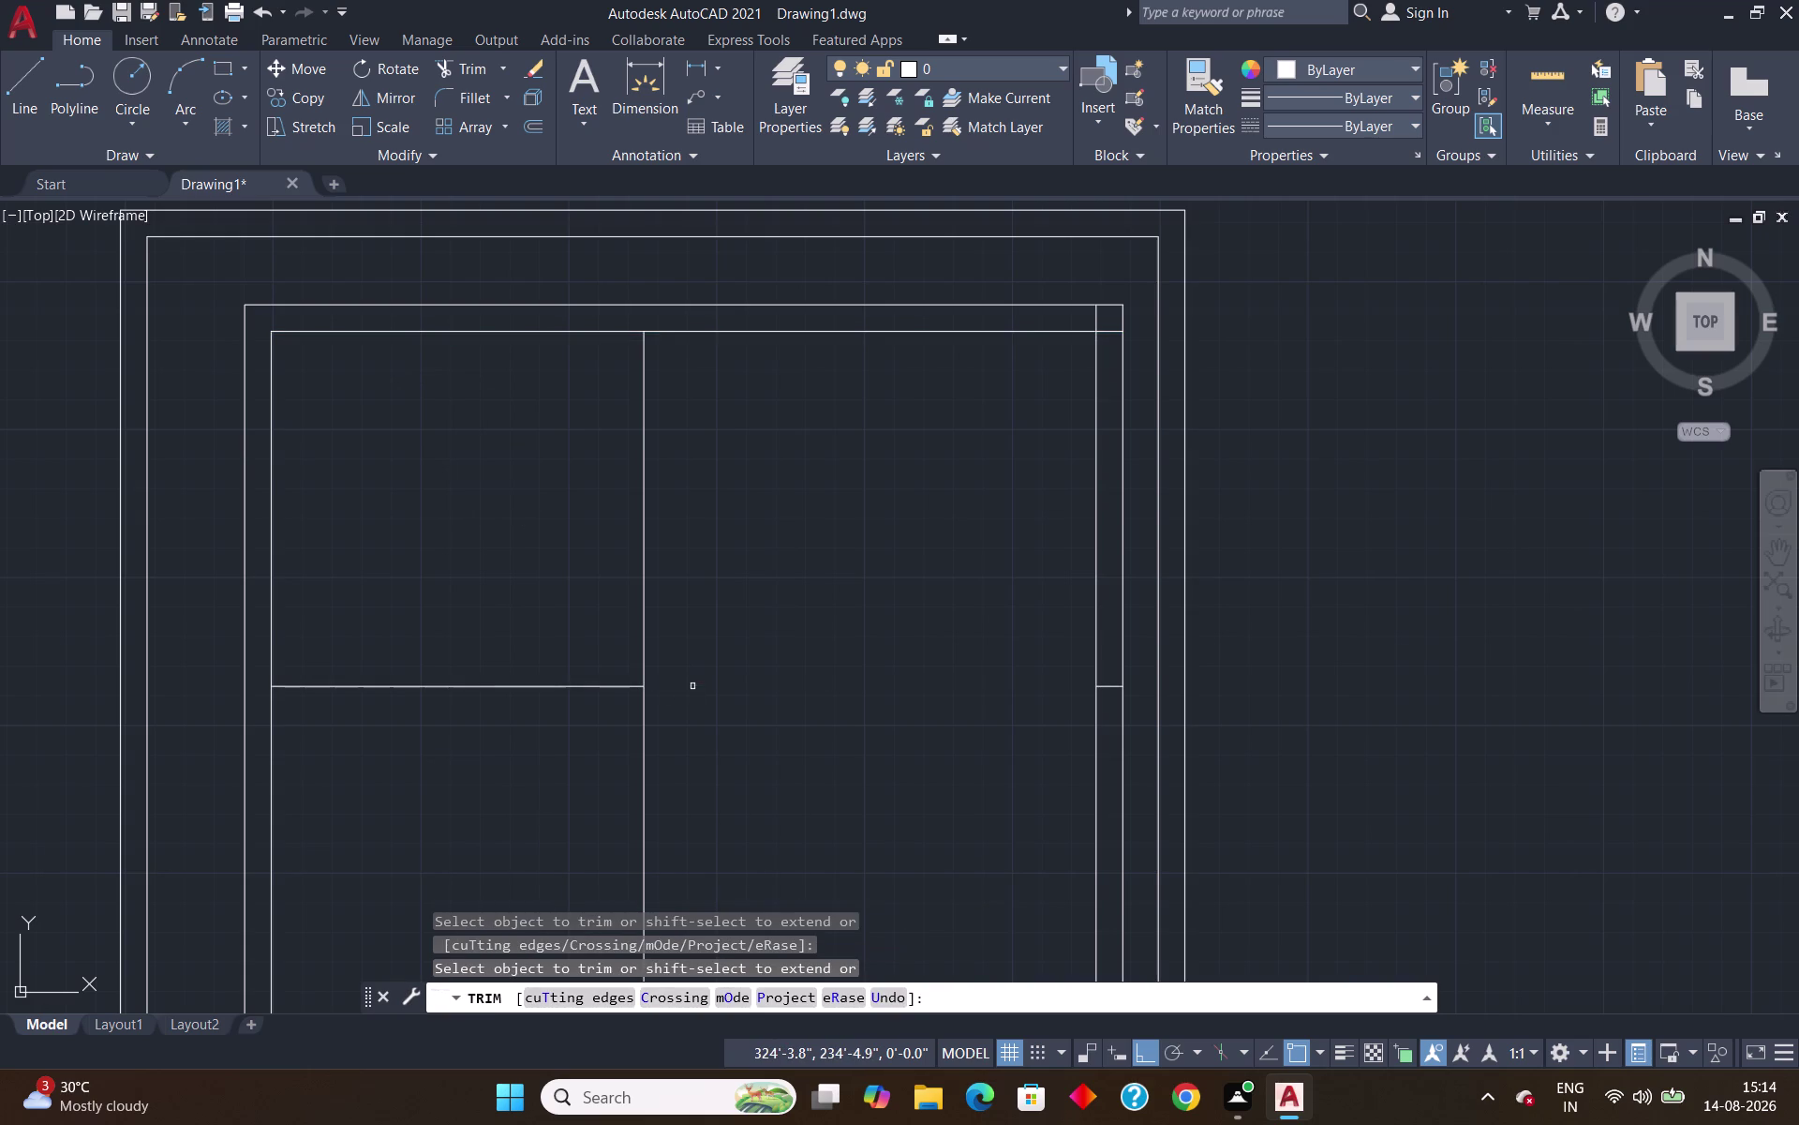
click(645, 731)
scroll(down, 3)
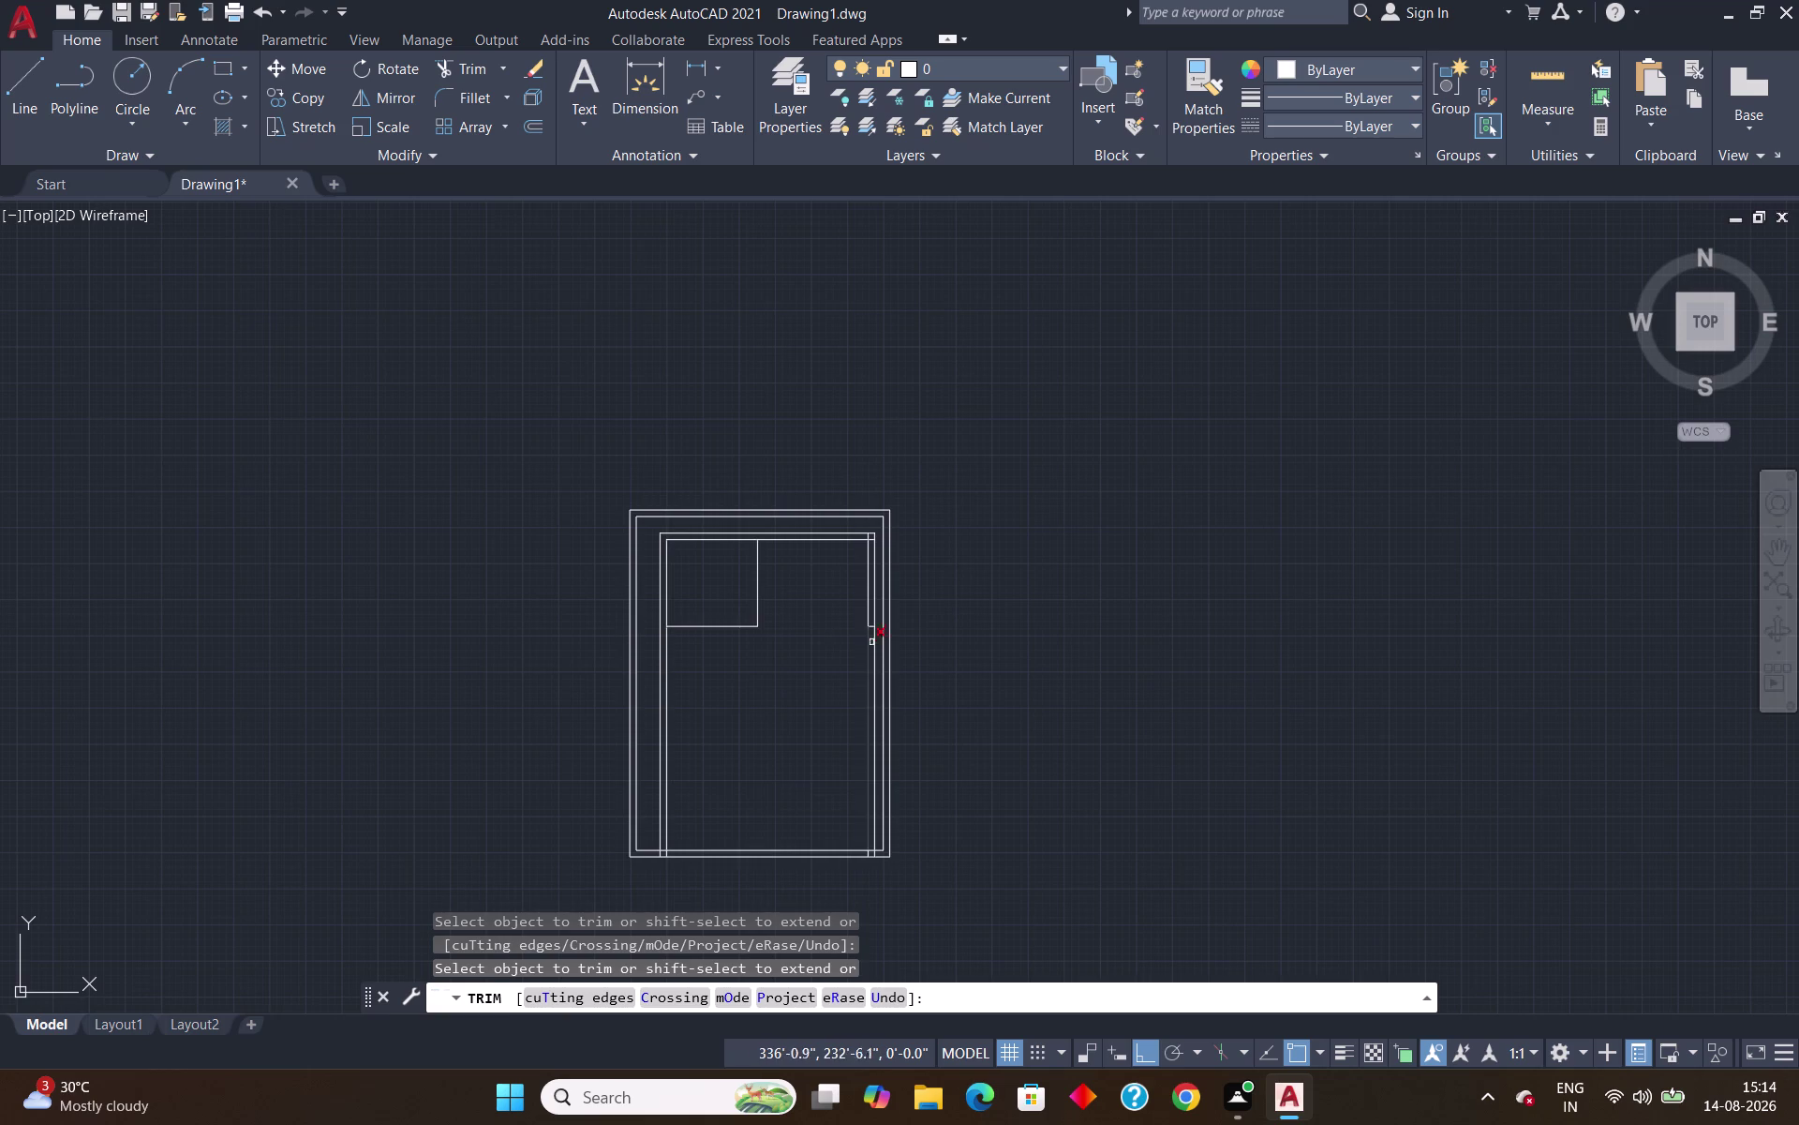
scroll(up, 3)
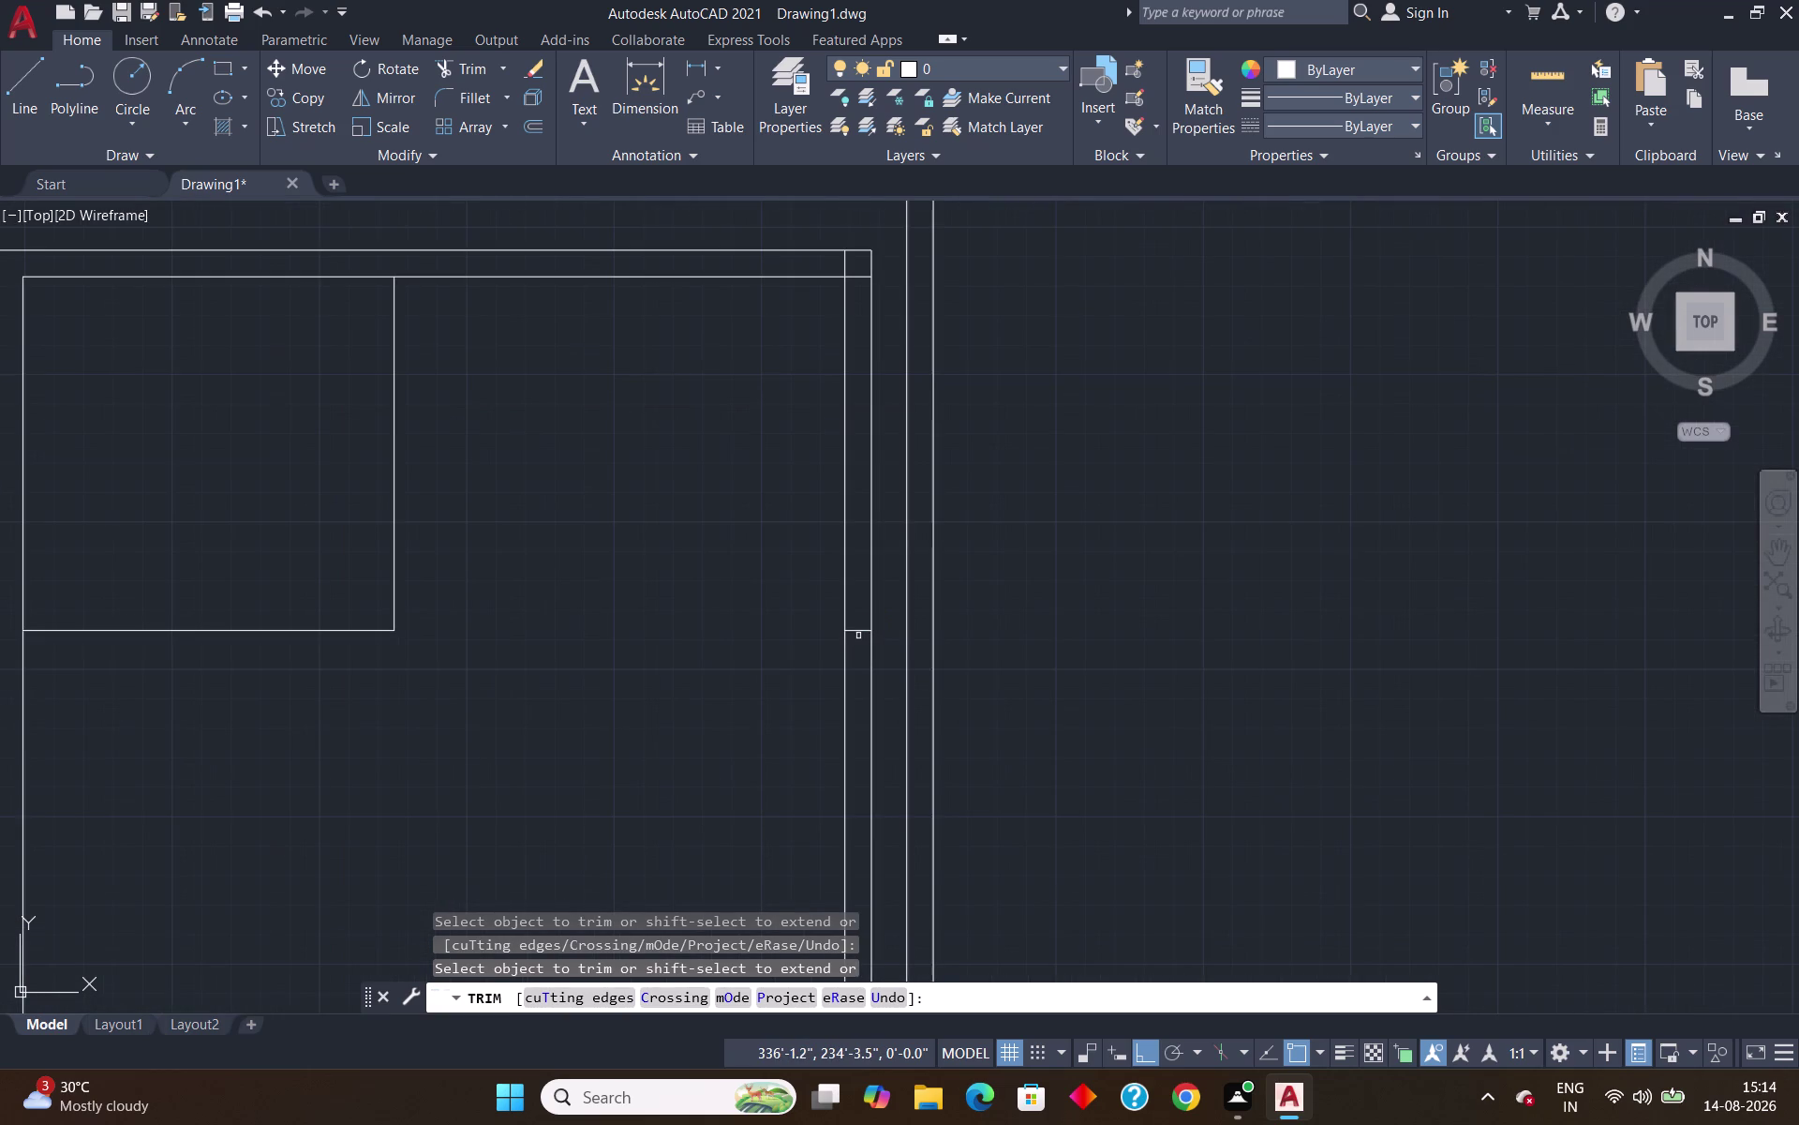
click(858, 632)
scroll(down, 3)
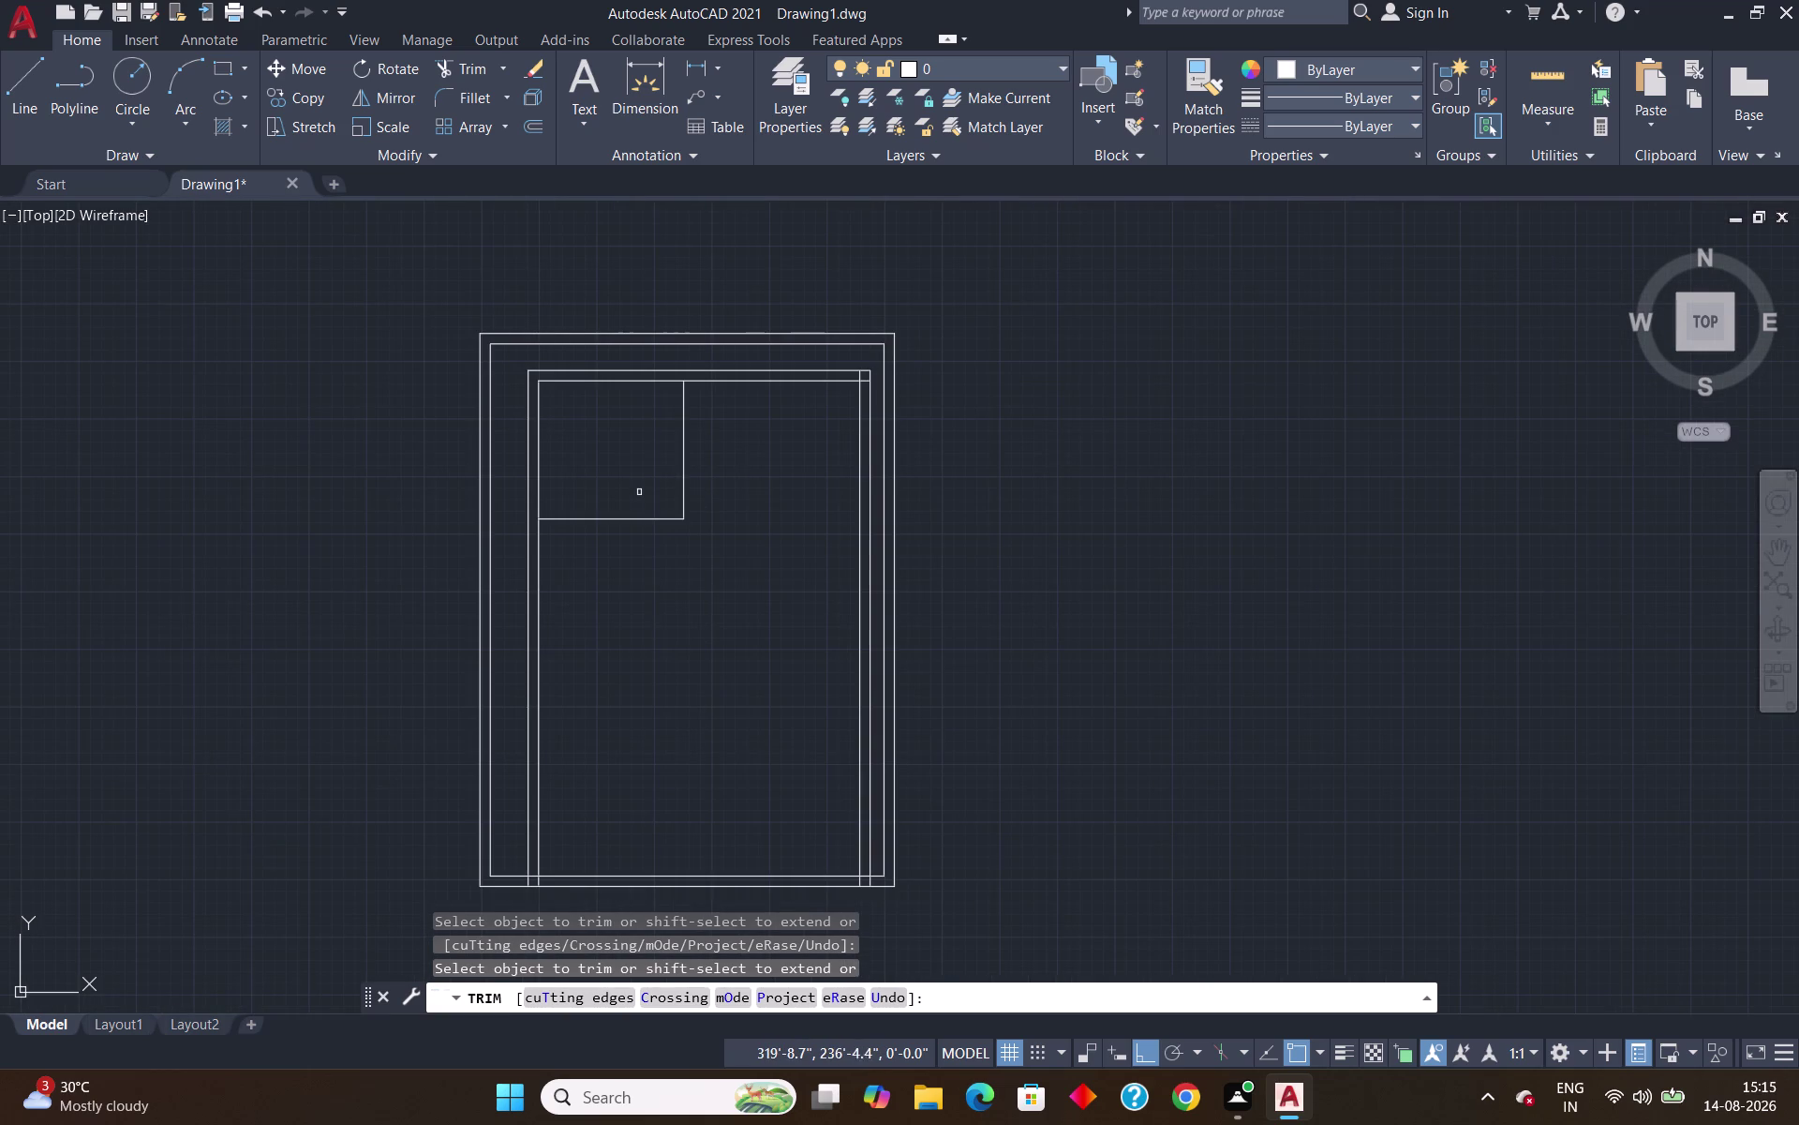
key(Escape)
key(o)
key(Return)
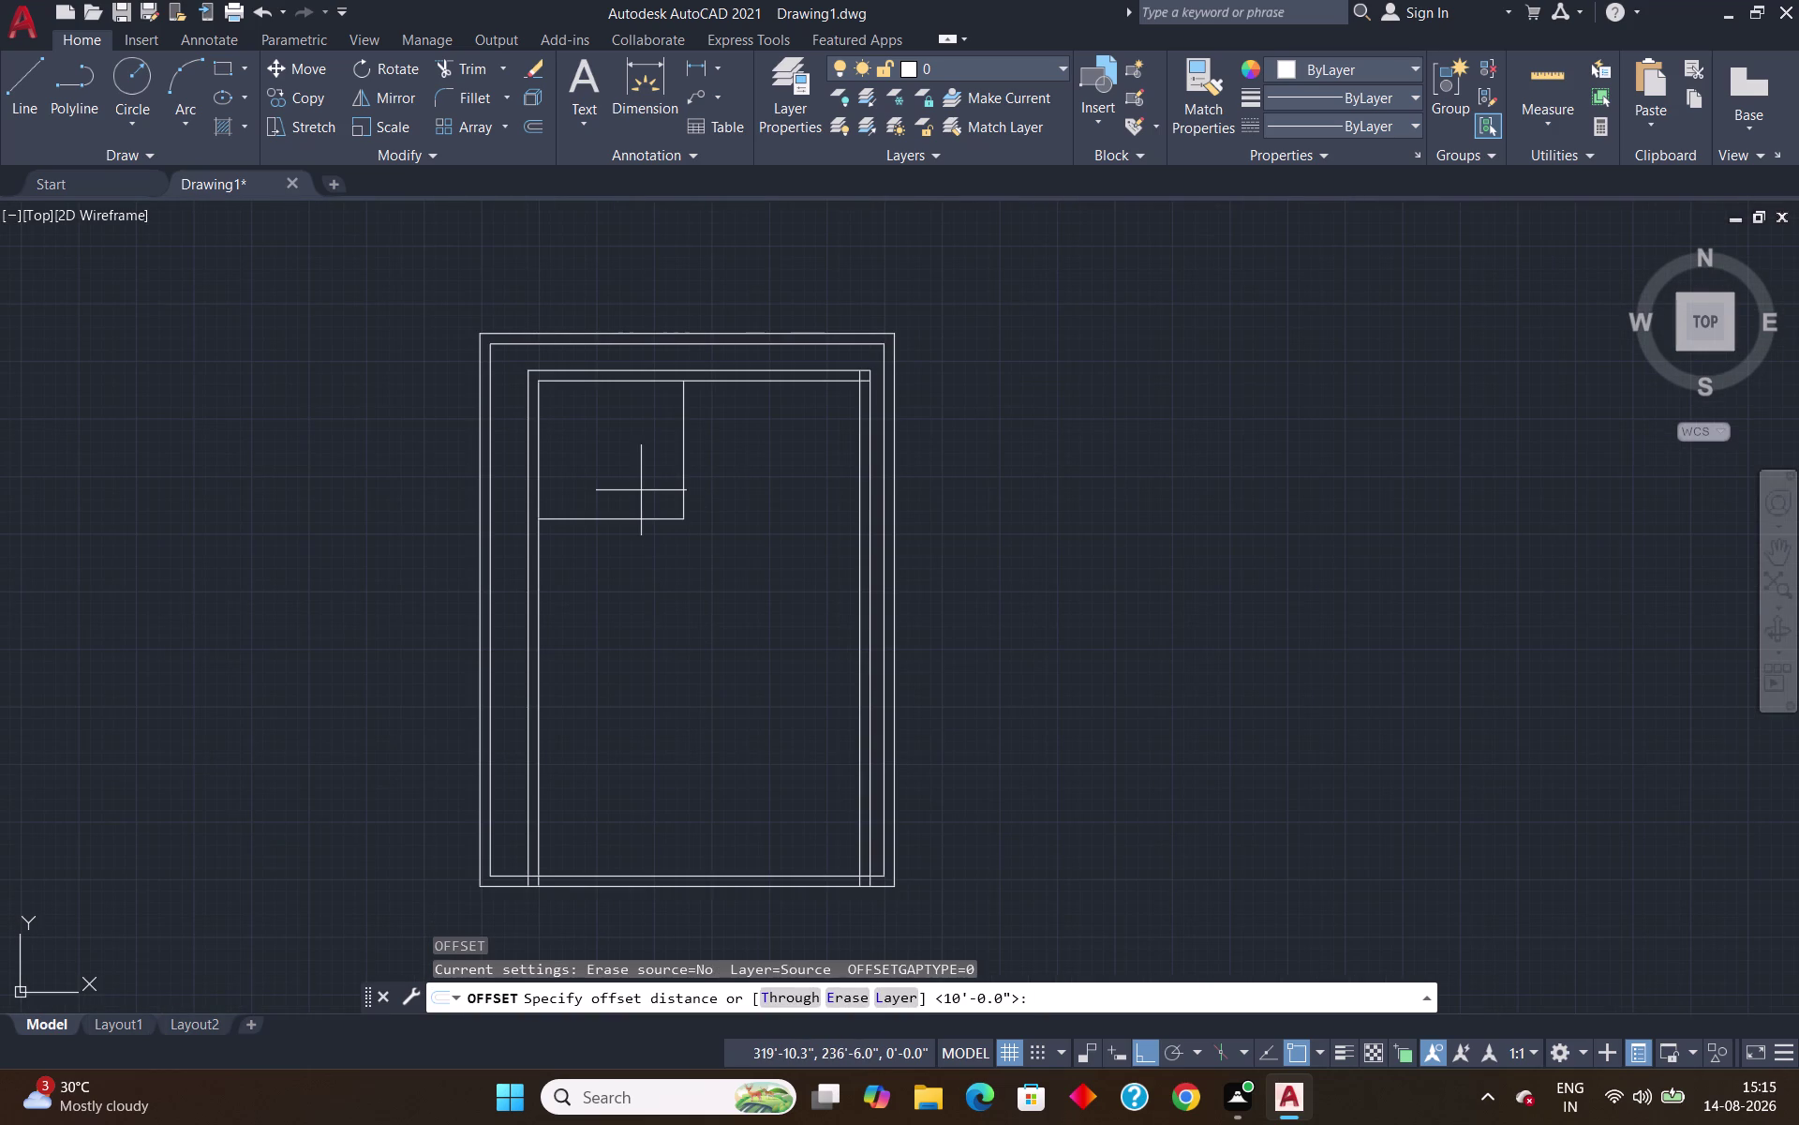
Offset the top-left room's right and bottom walls 5" outward to form double walls.
key(5)
key(shift+quotedbl)
key(Return)
click(683, 501)
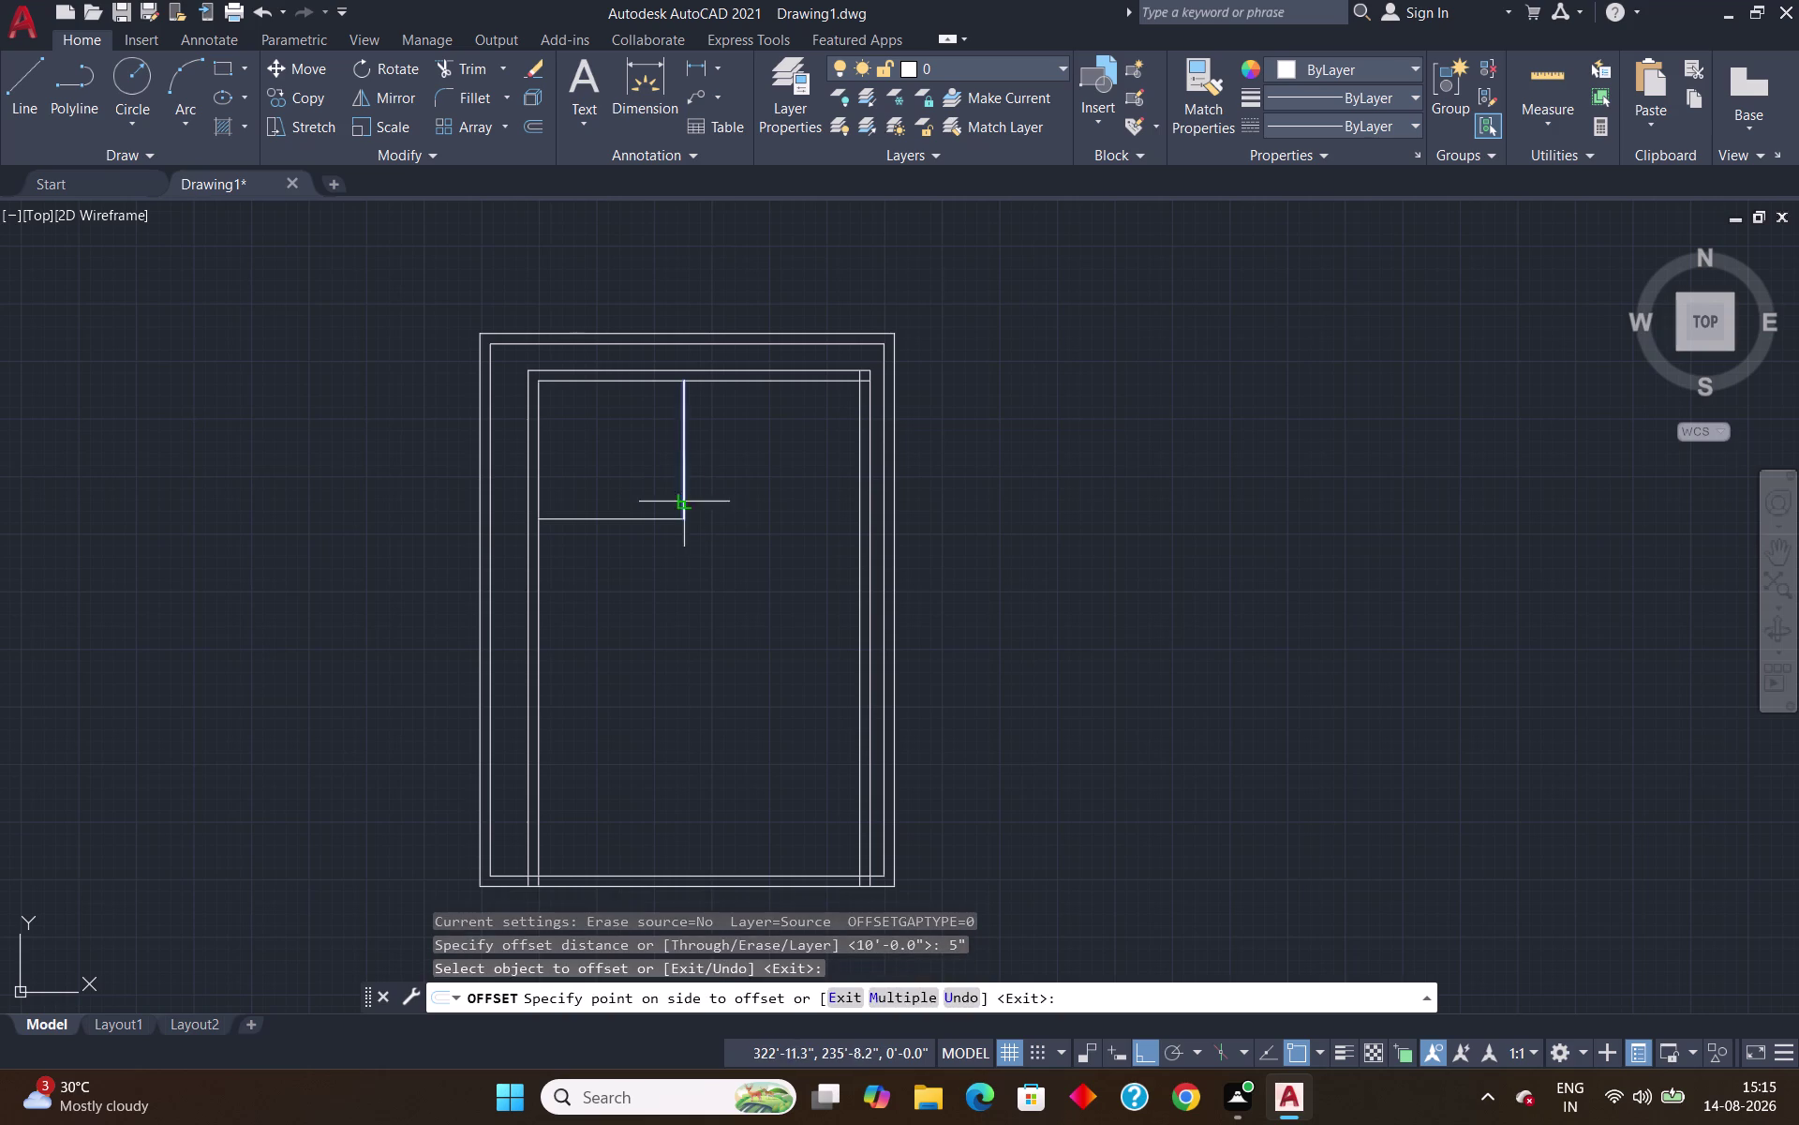
click(705, 508)
click(653, 515)
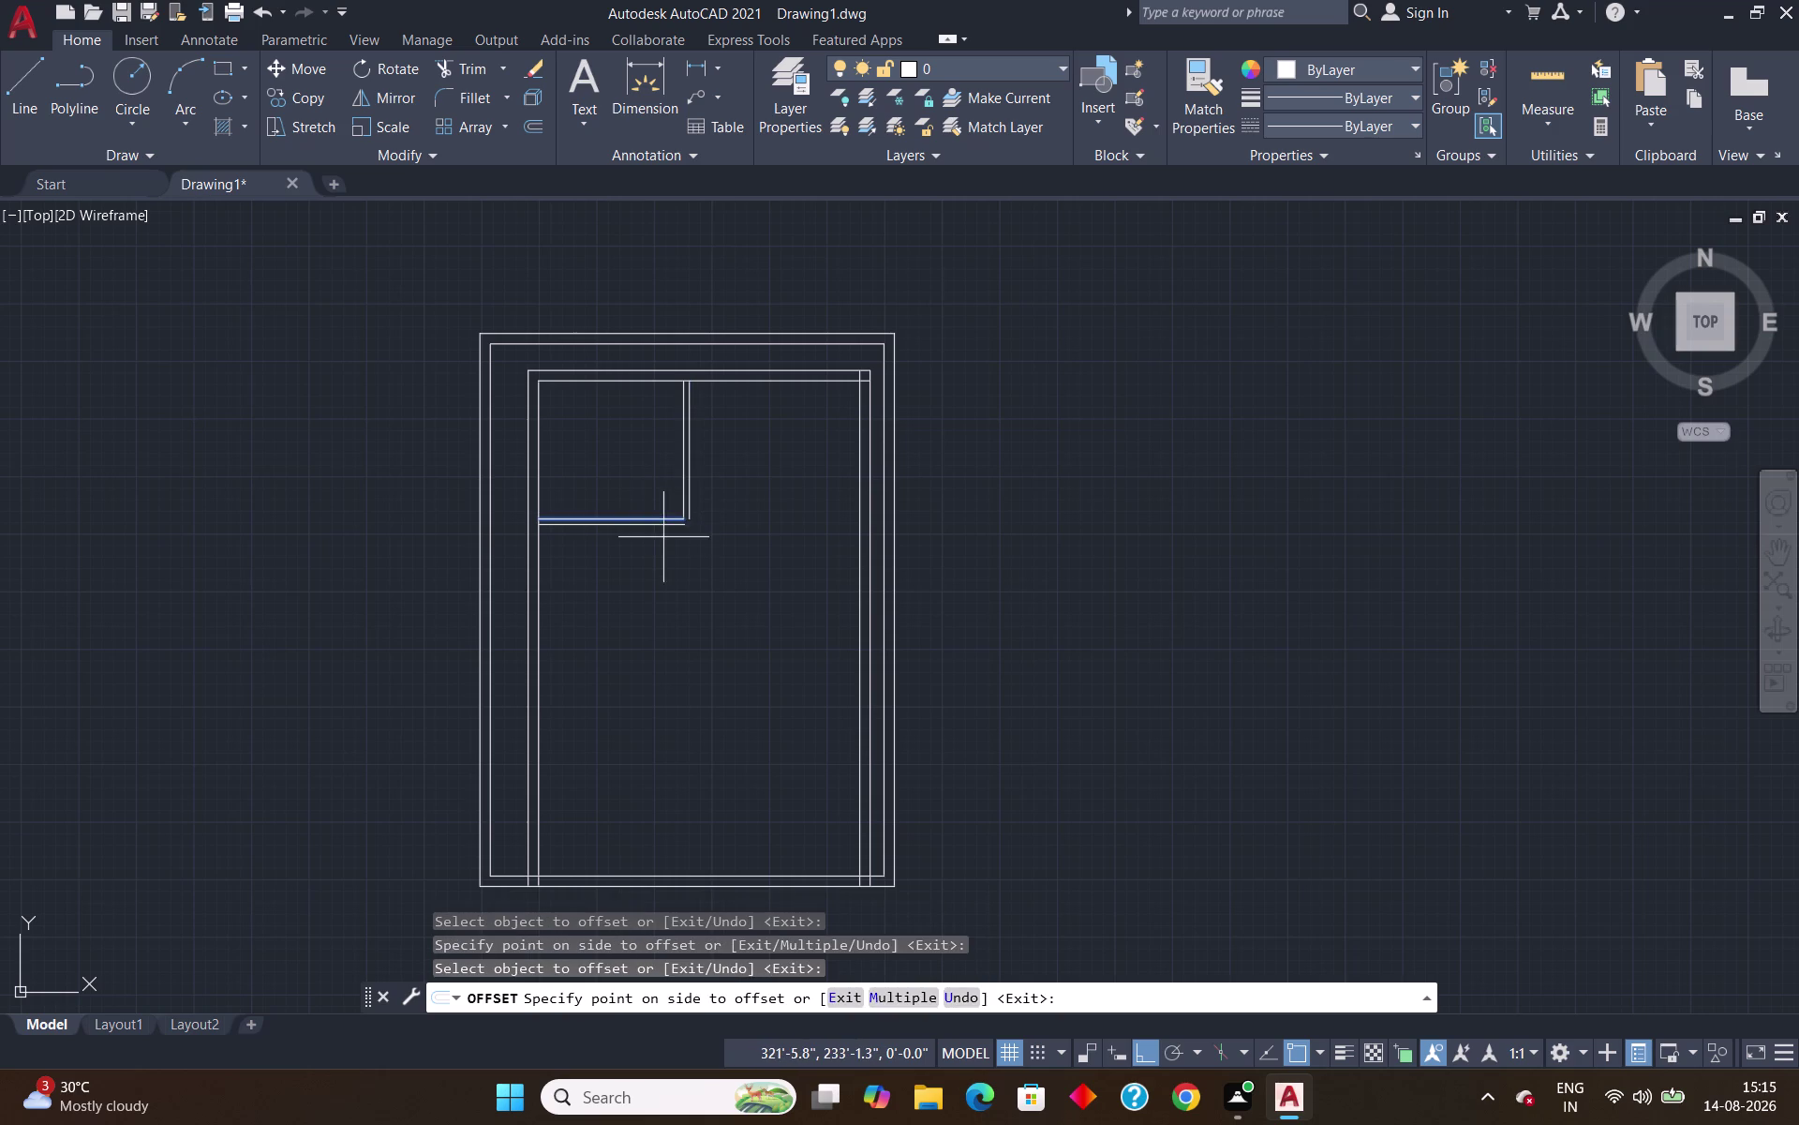
click(663, 537)
key(Escape)
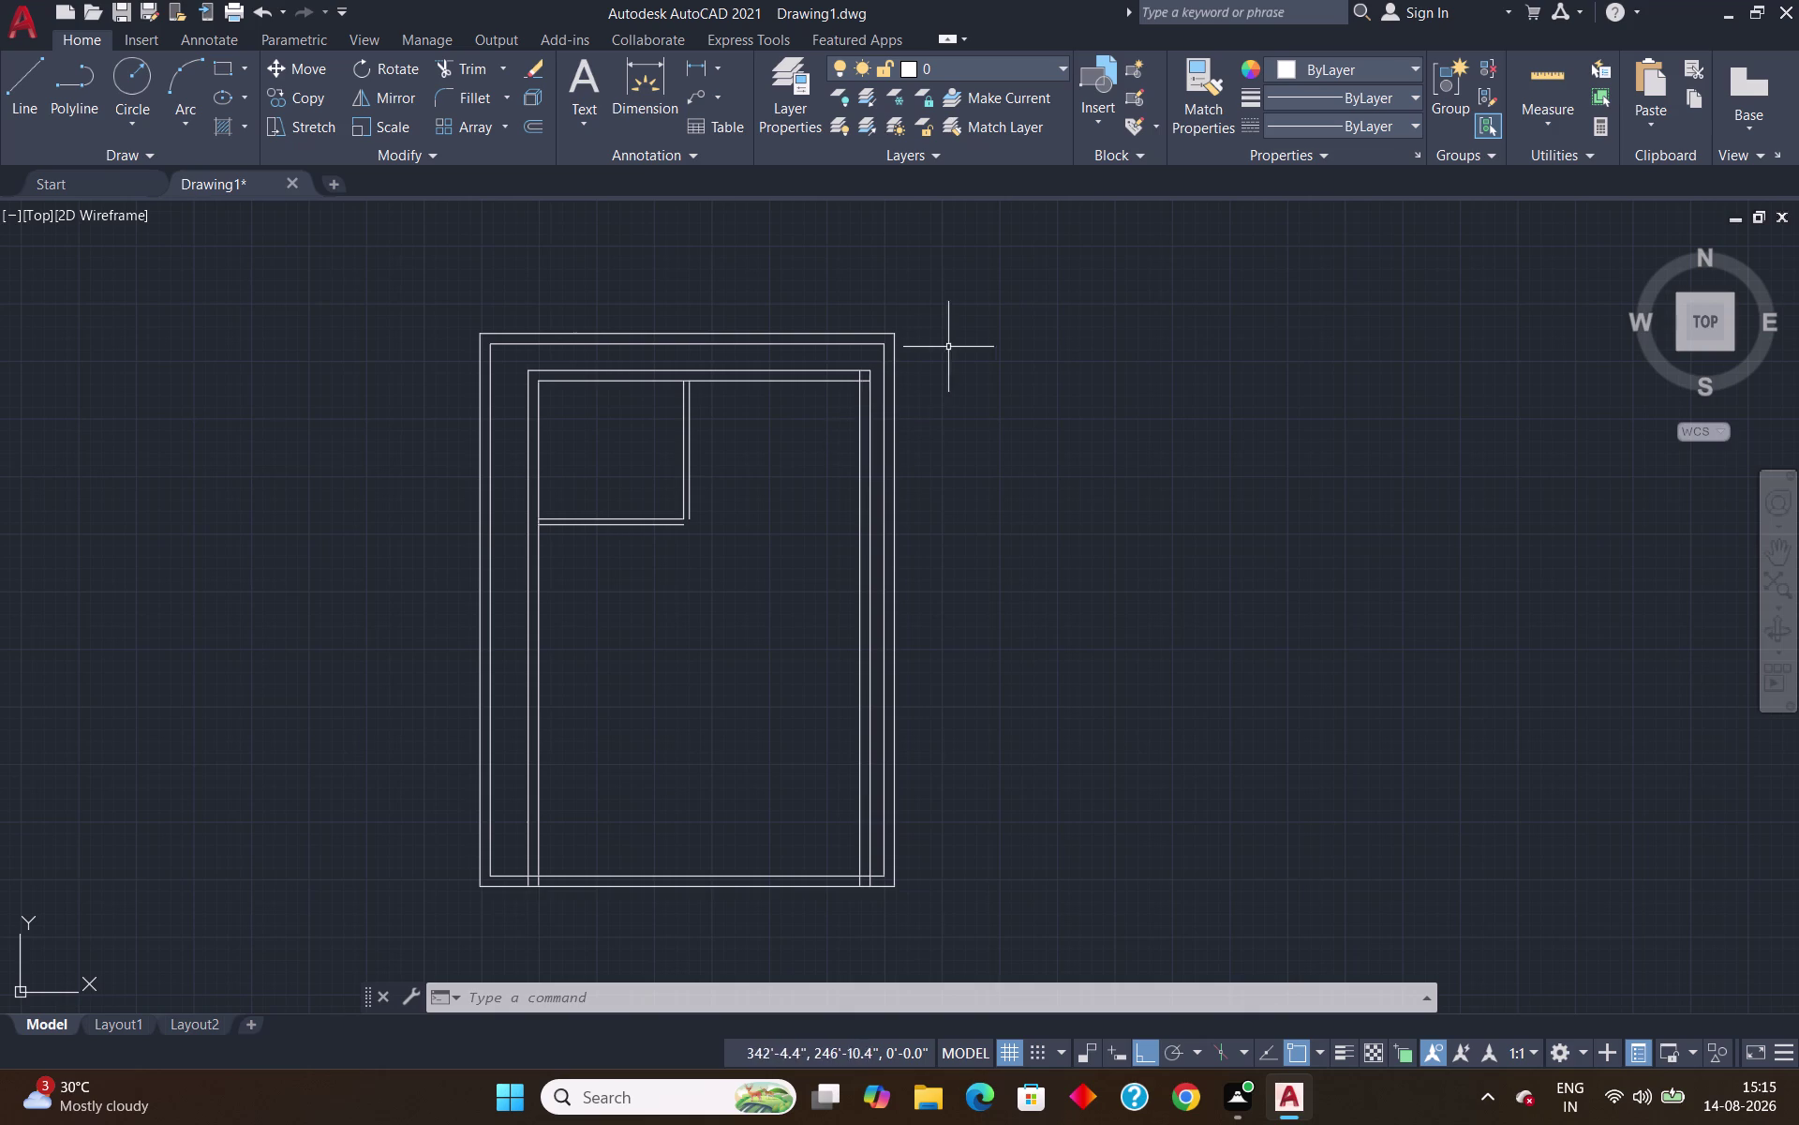
key(o)
key(Return)
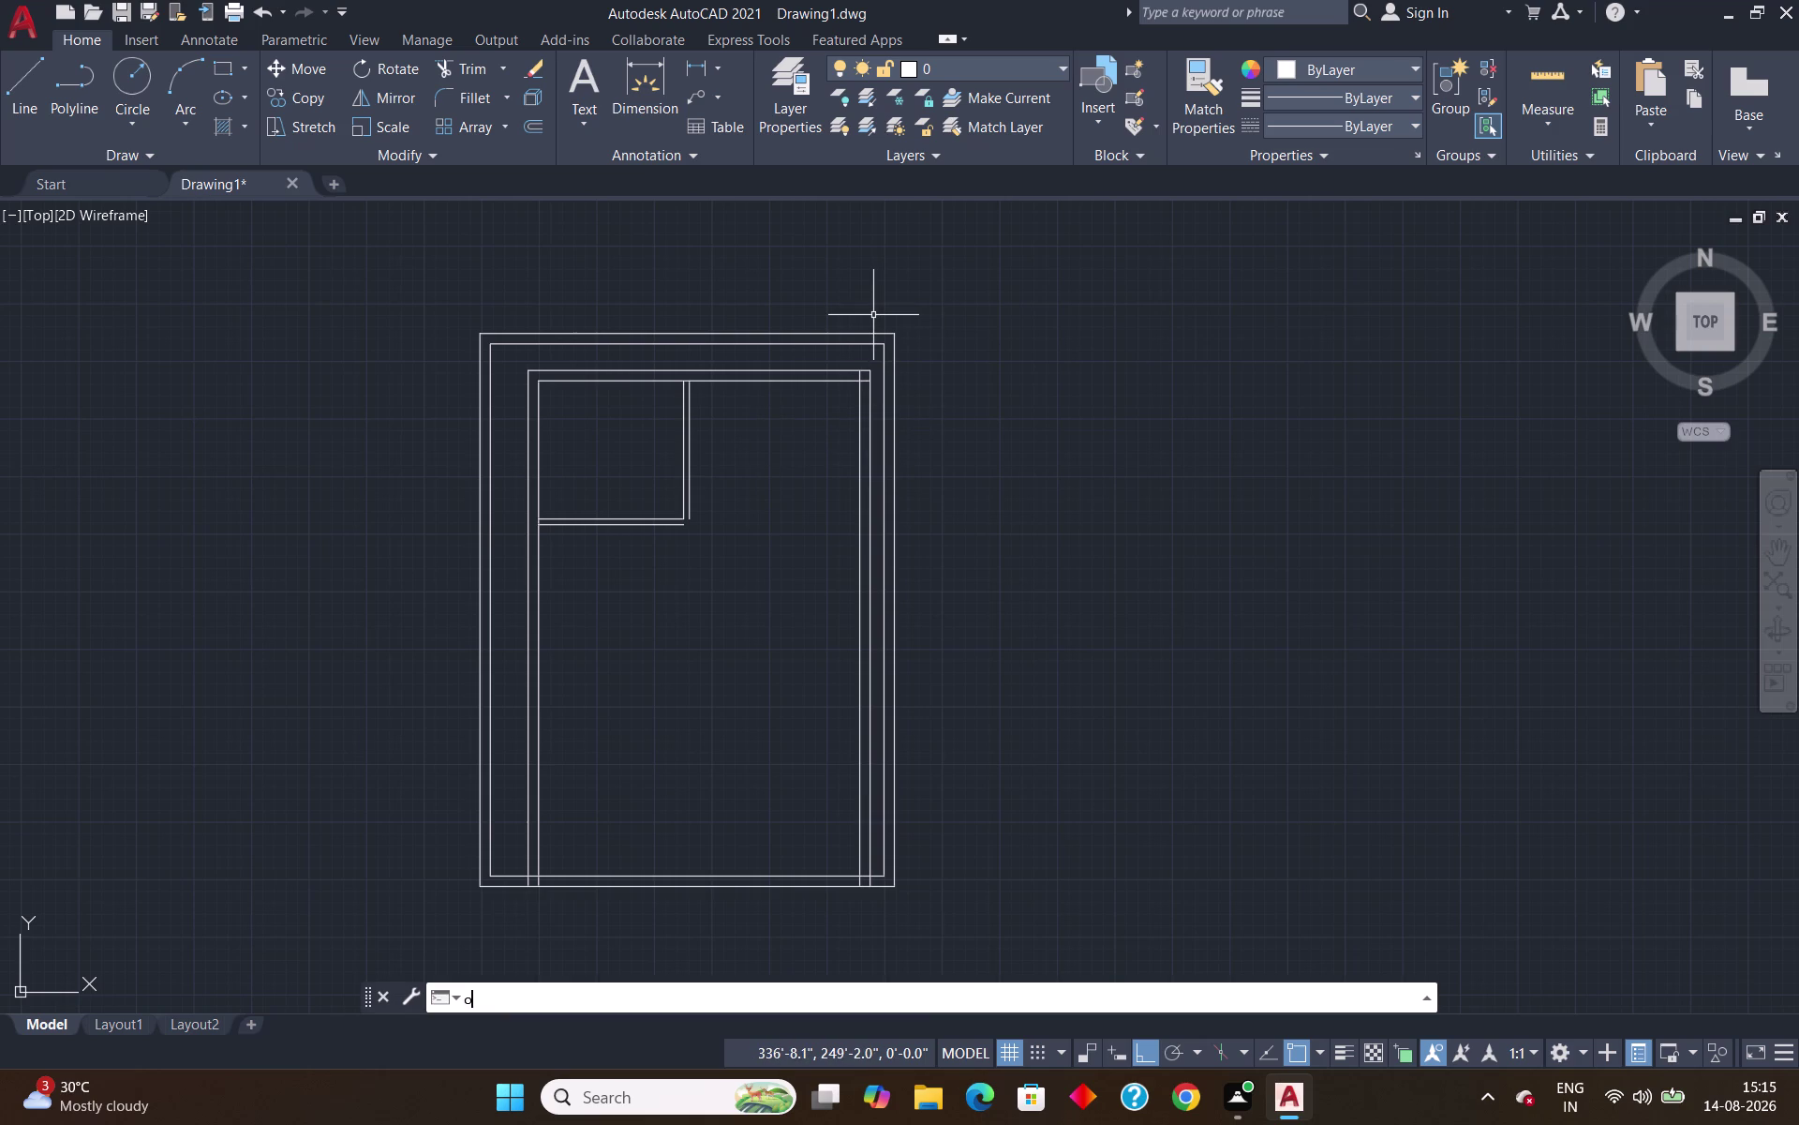
Offset the top inner wall 6' downward, after correcting a mistaken 6" distance.
text(6")
key(Return)
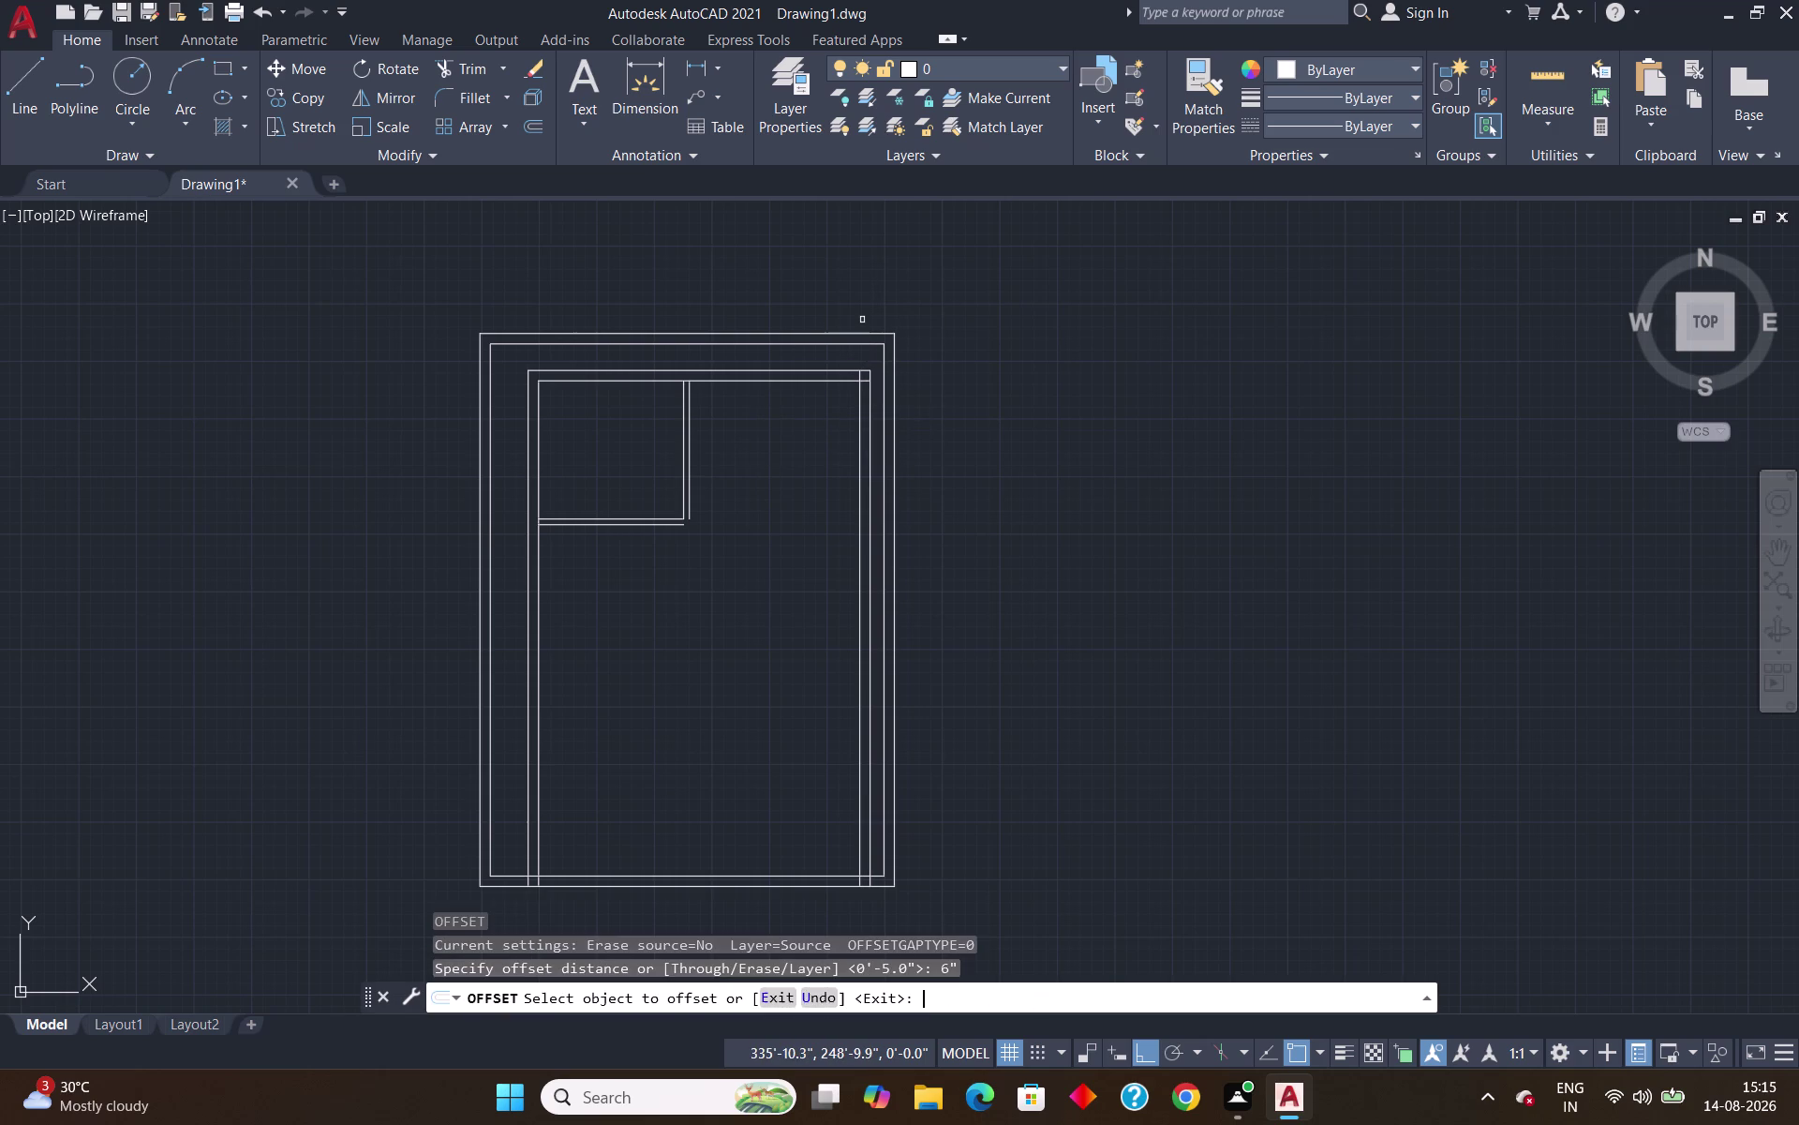
click(767, 378)
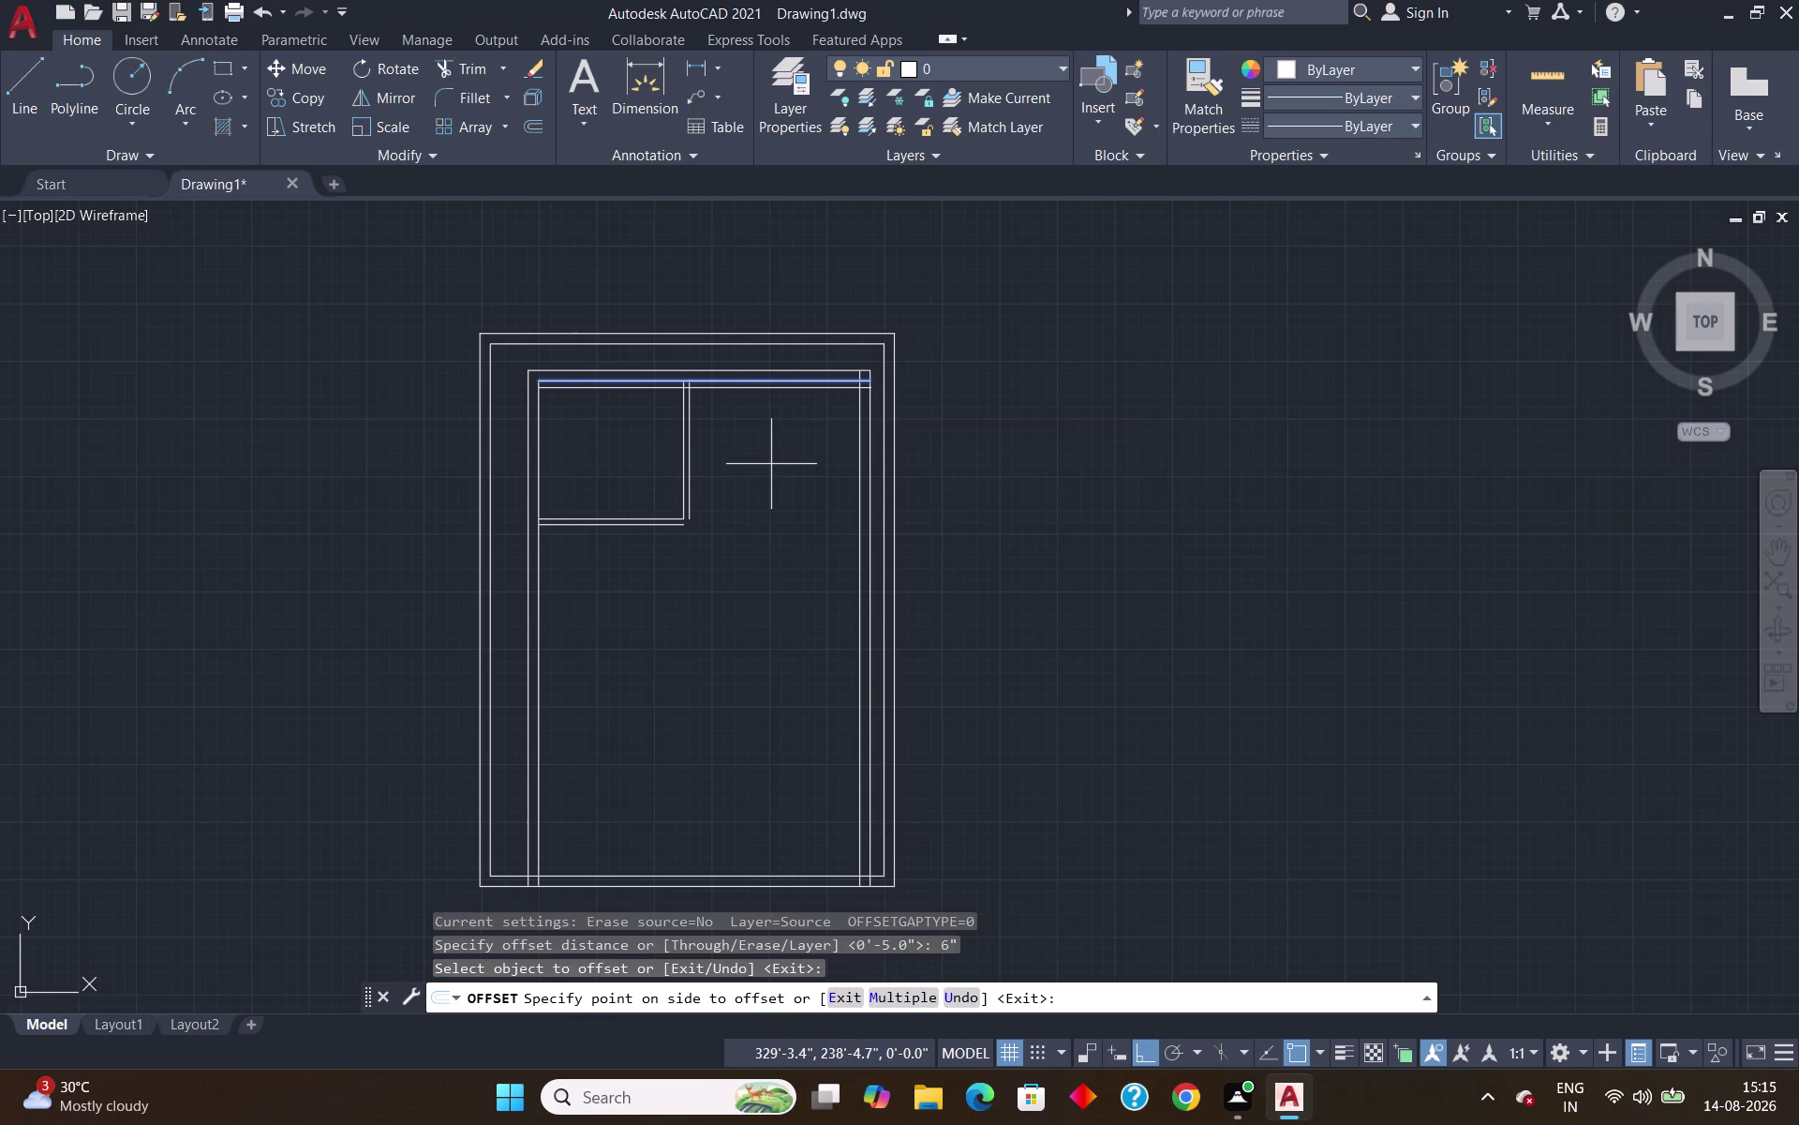
key(Escape)
key(o)
key(Return)
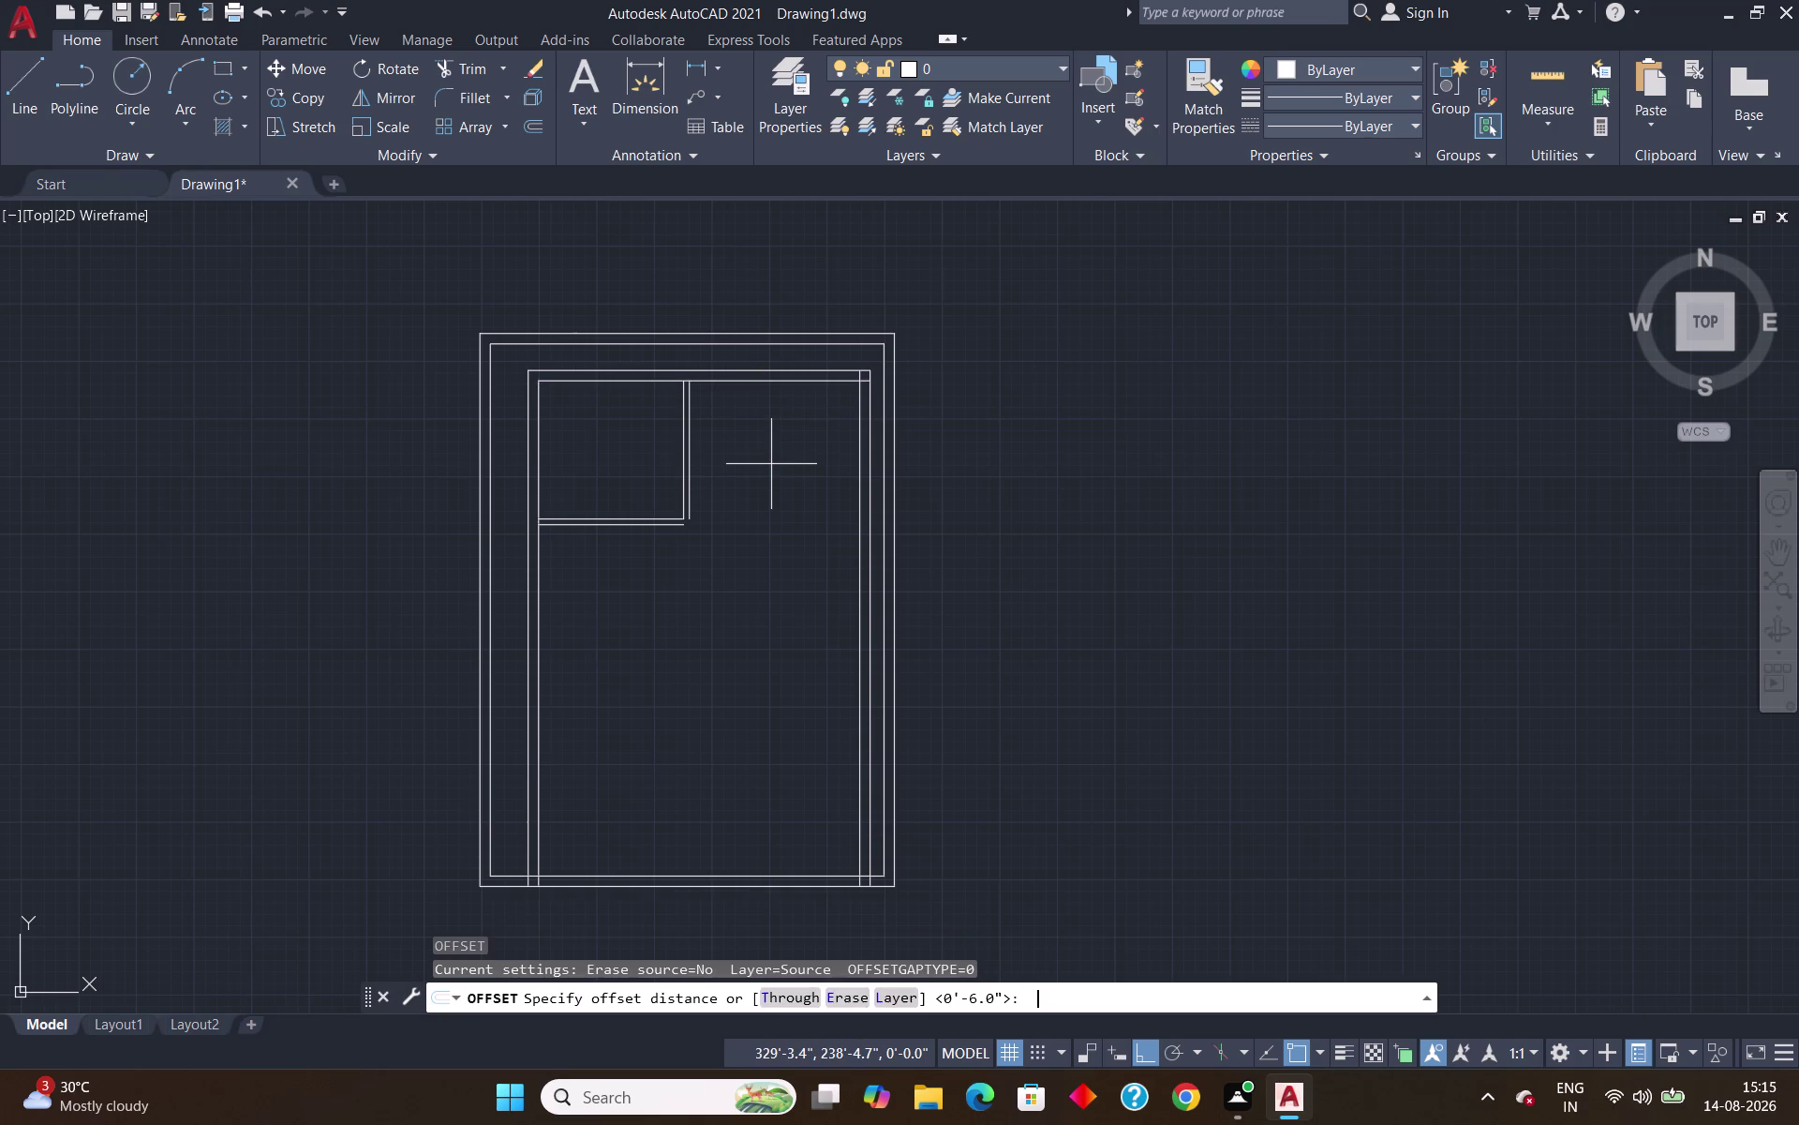
text(6')
key(Return)
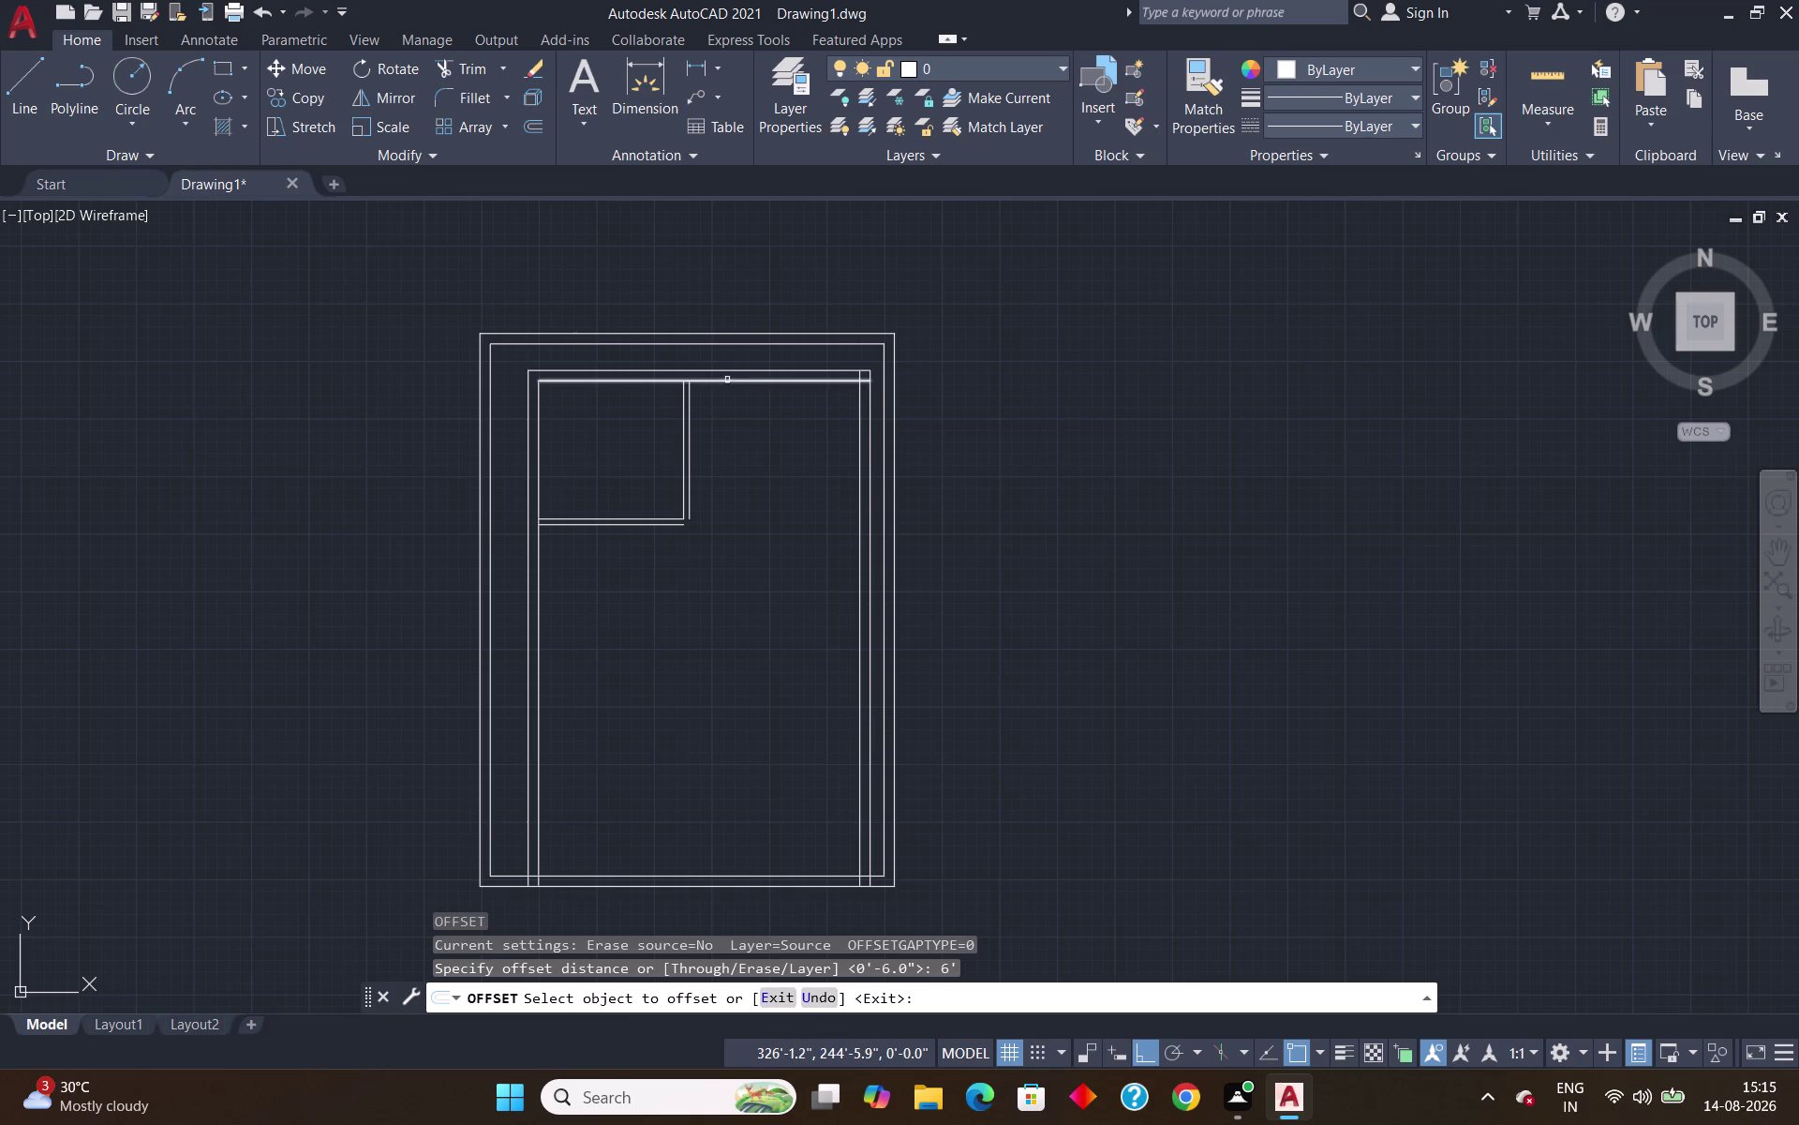
click(727, 380)
click(737, 457)
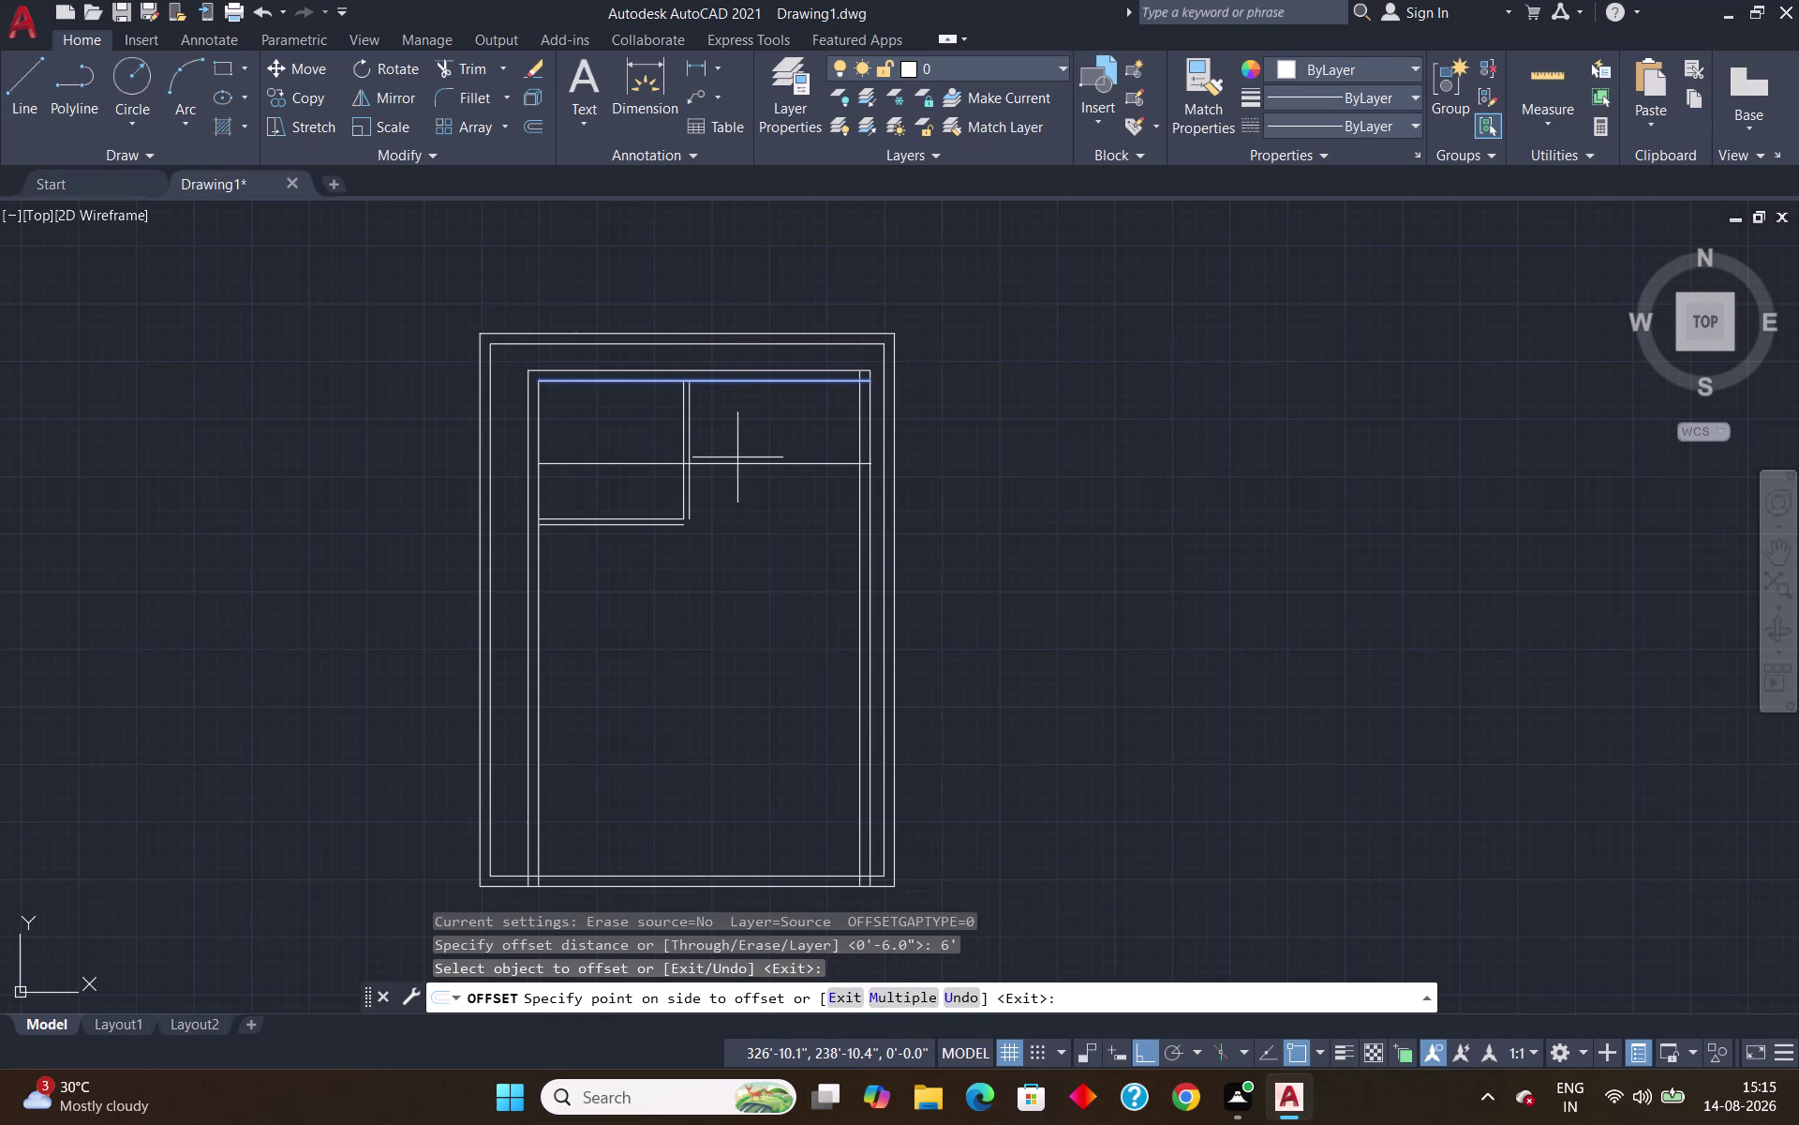
key(Escape)
Trim the new line back to the walls and measure the 12'-4" by 6' room.
text(tr)
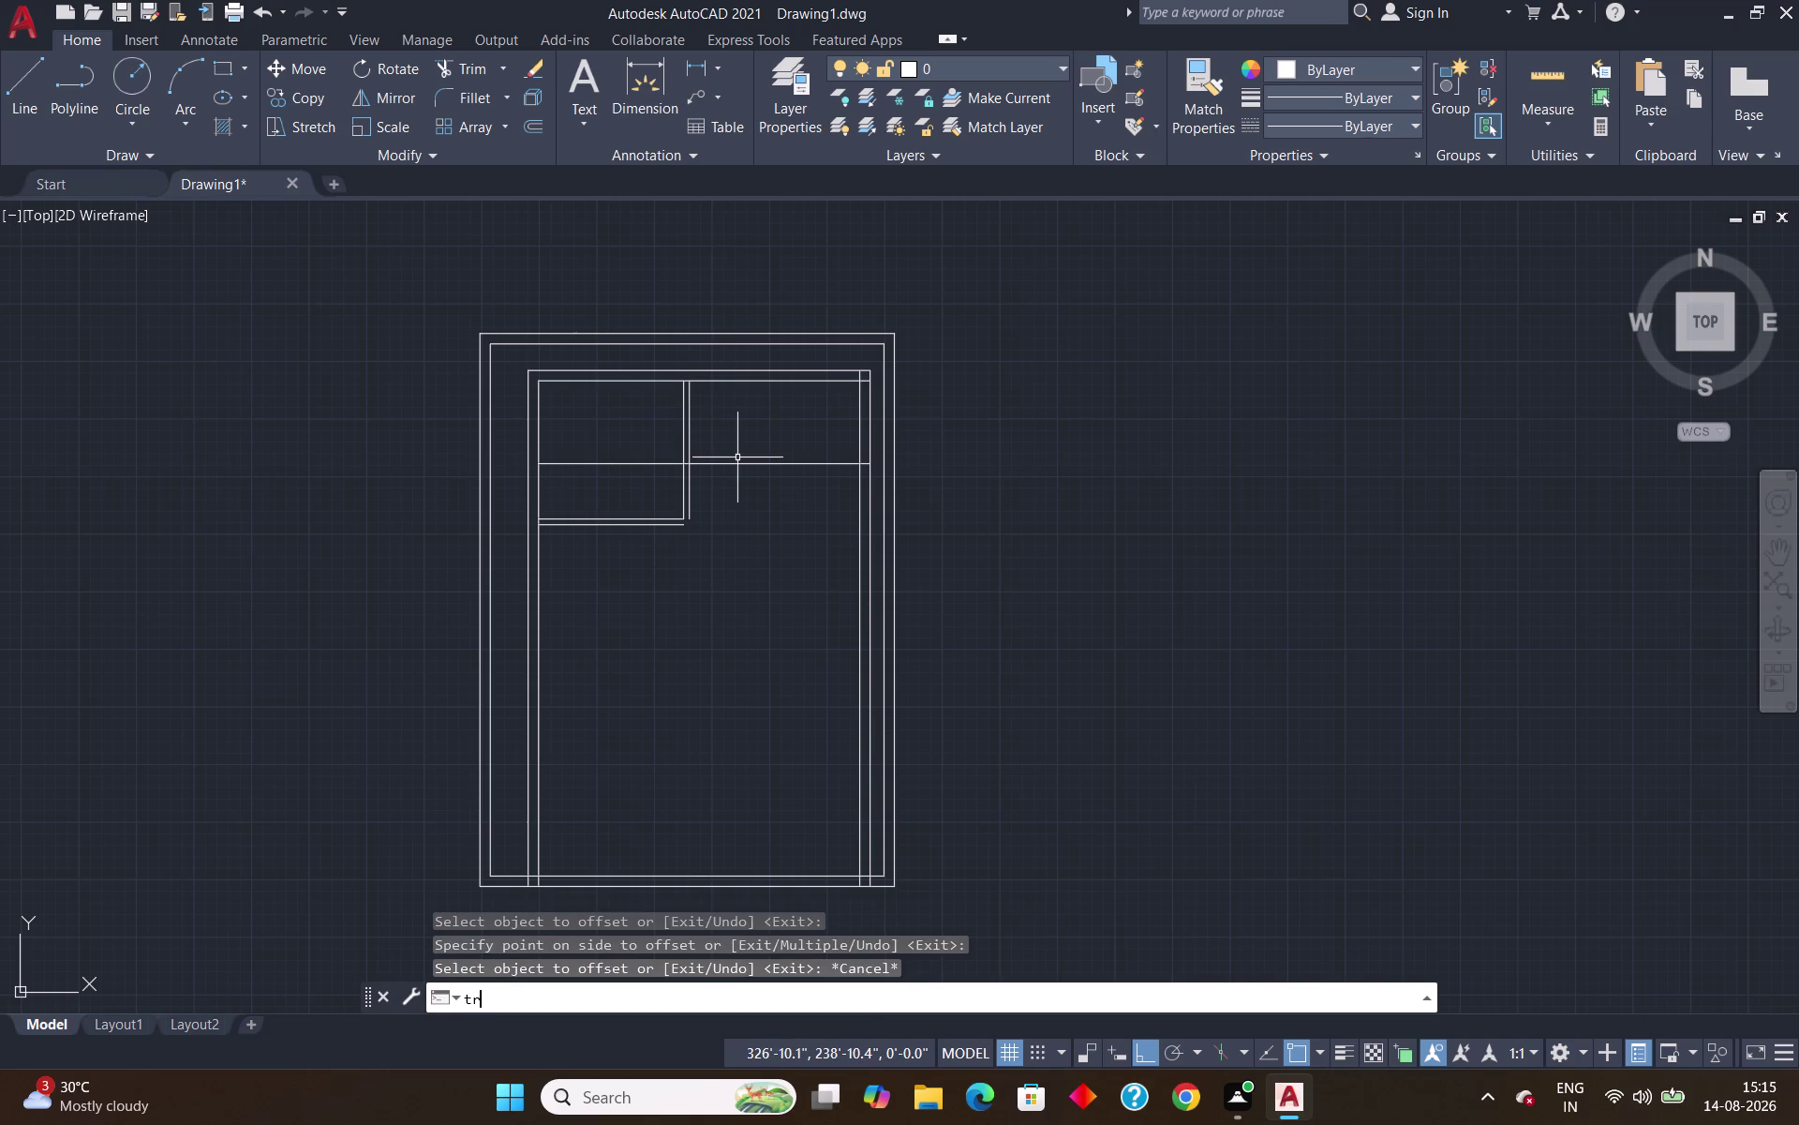
key(Return)
click(639, 460)
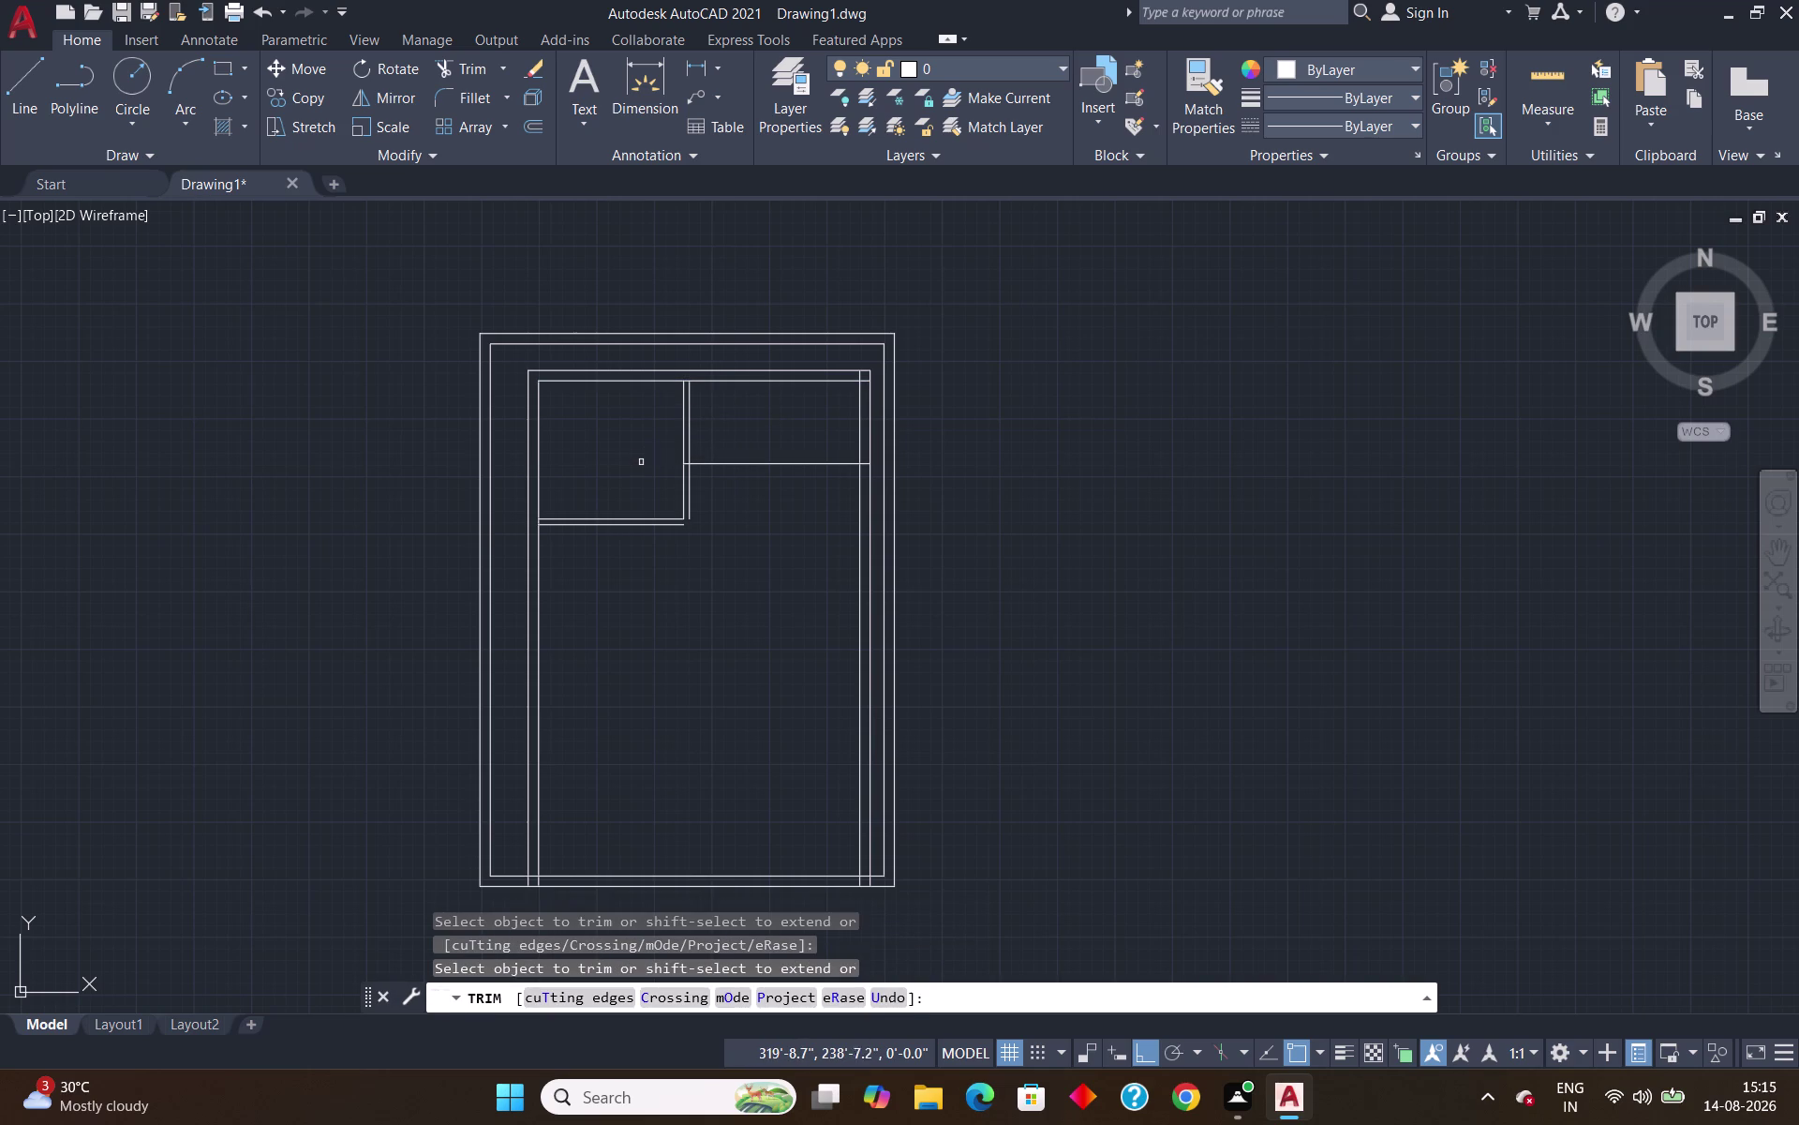
scroll(up, 3)
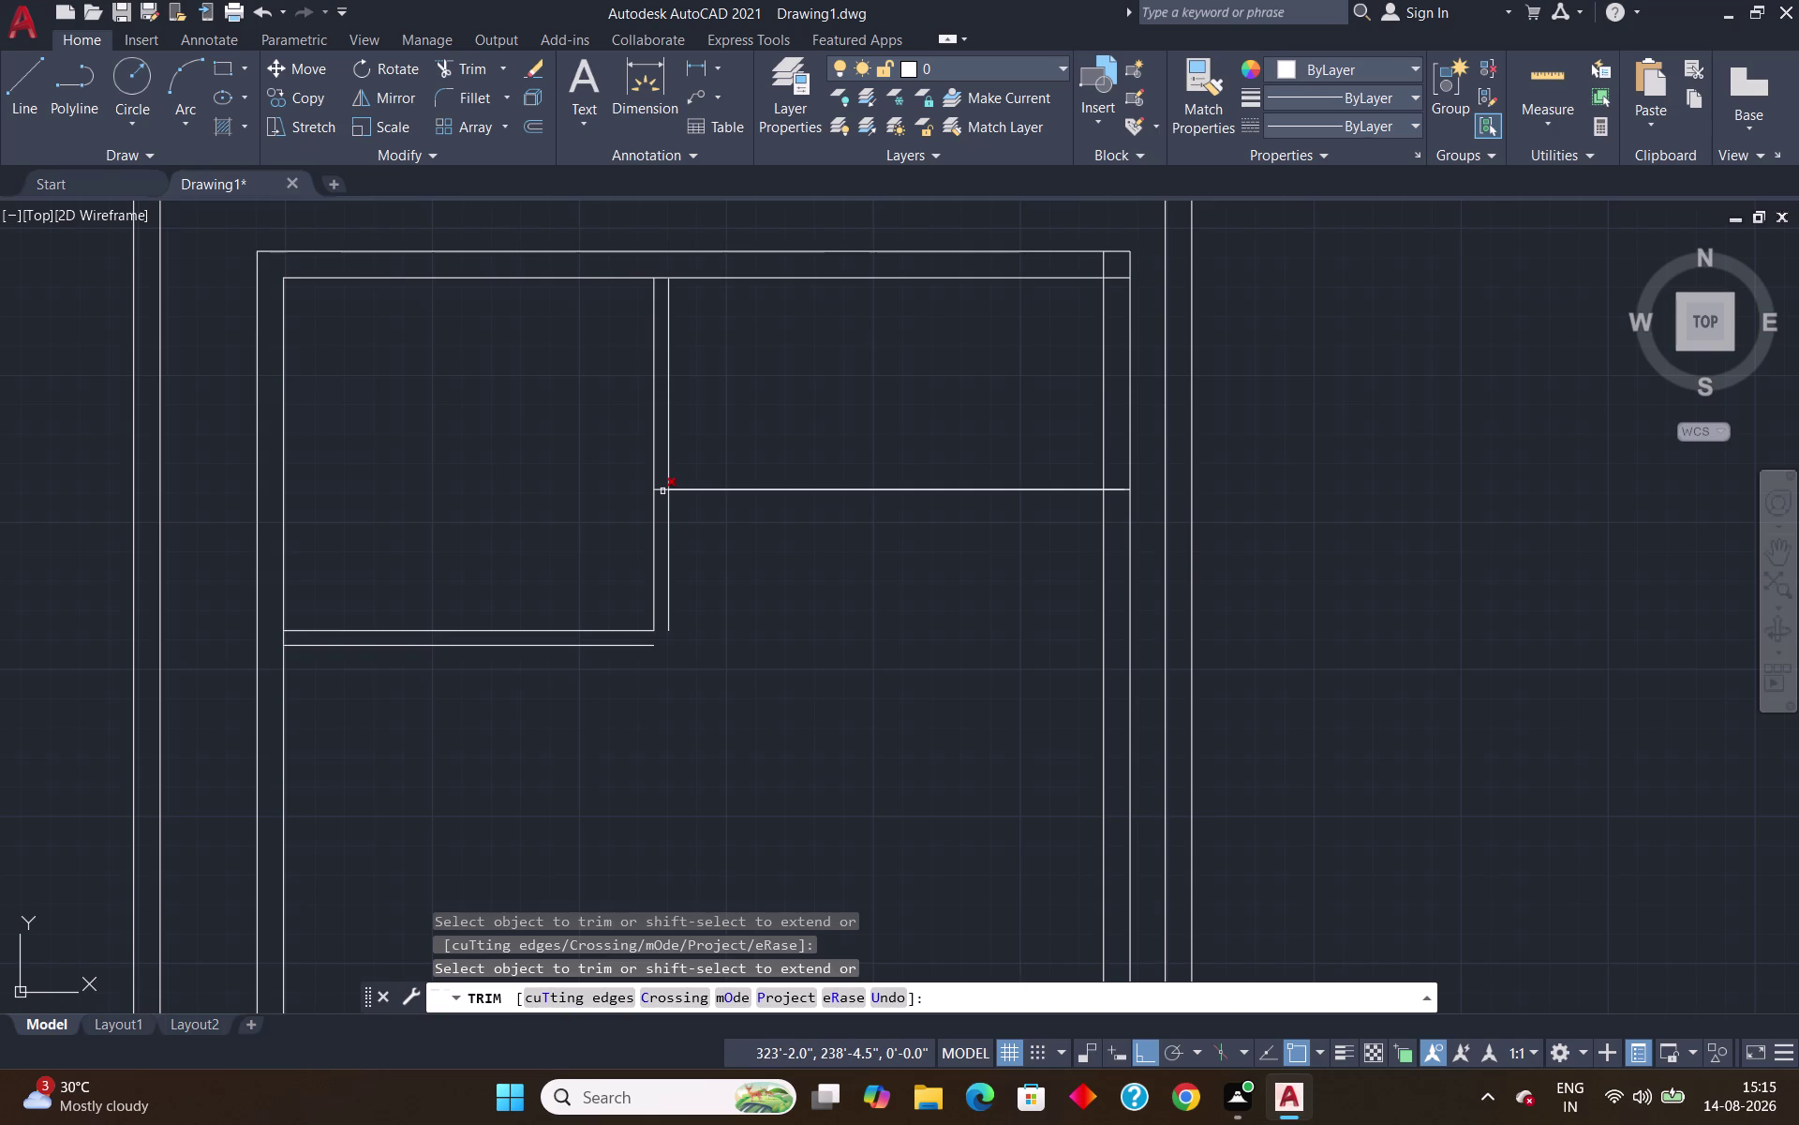
click(663, 491)
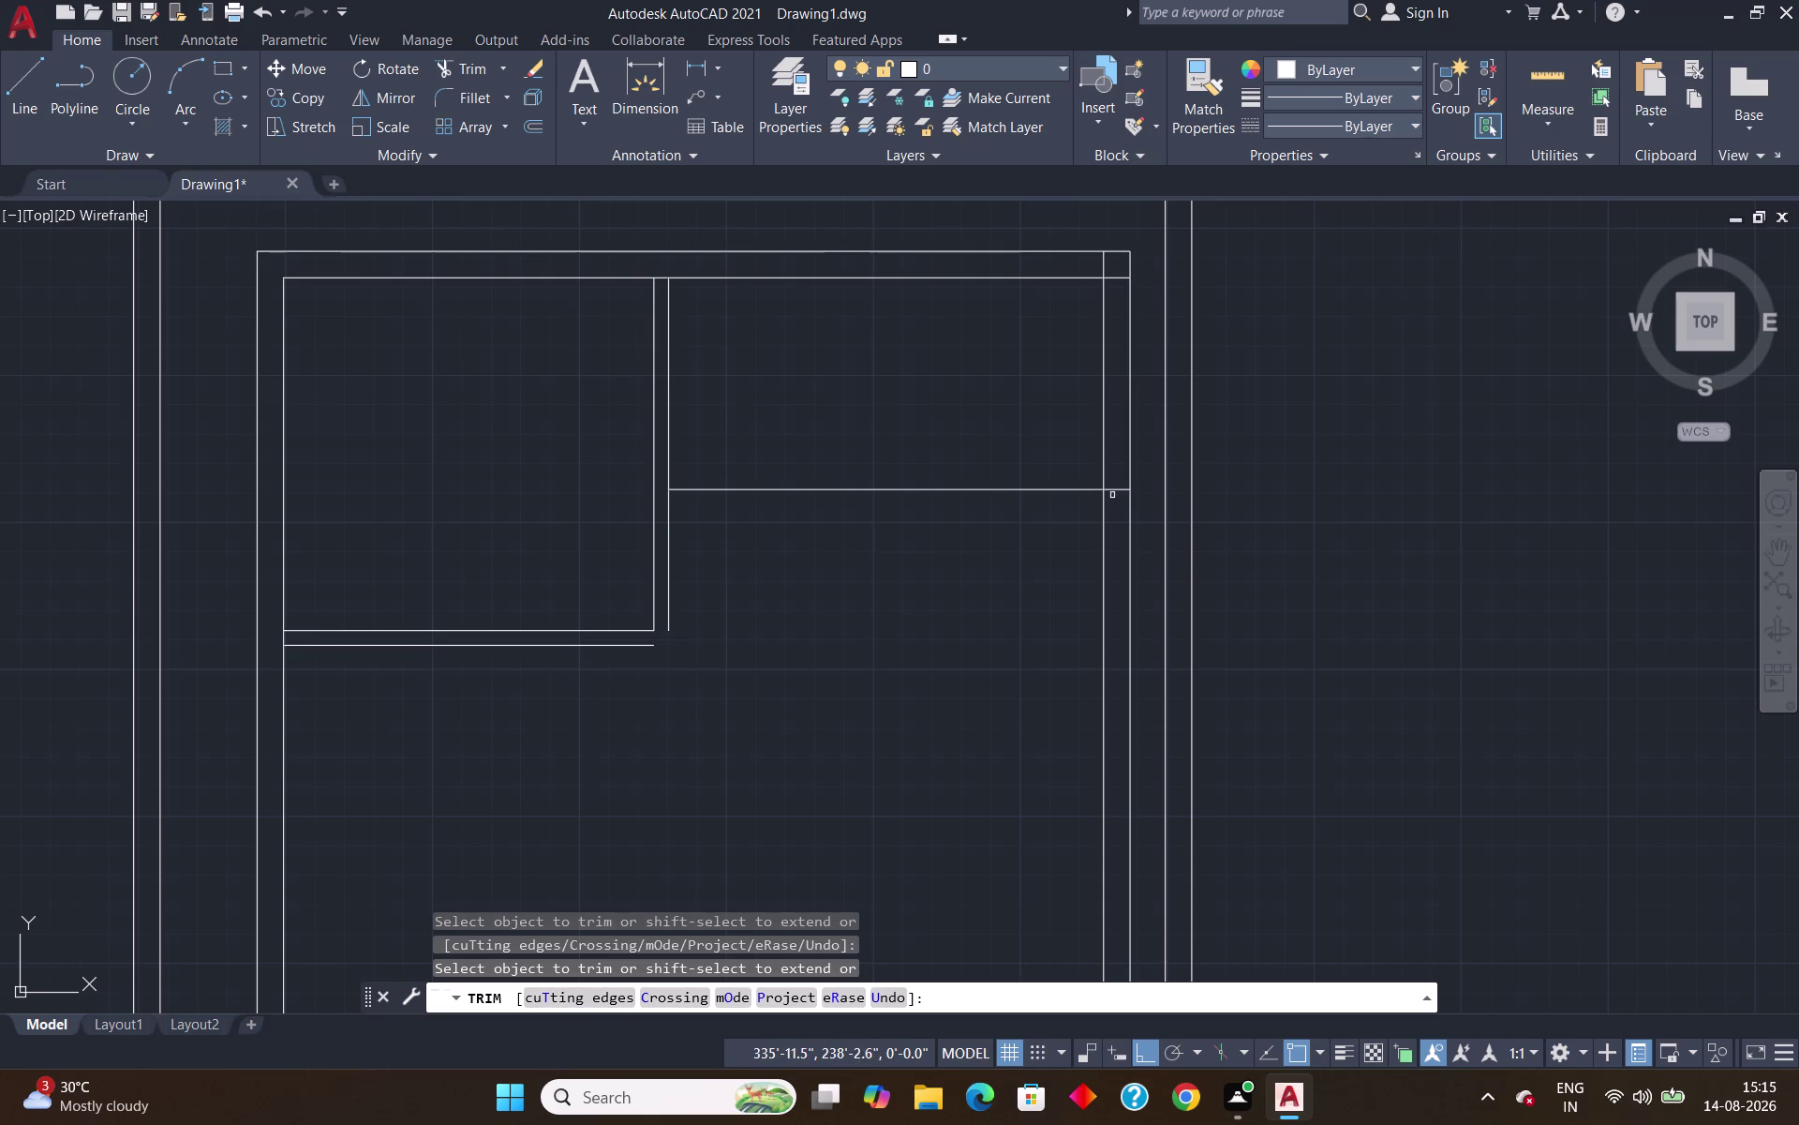
click(1109, 489)
key(Escape)
click(1553, 71)
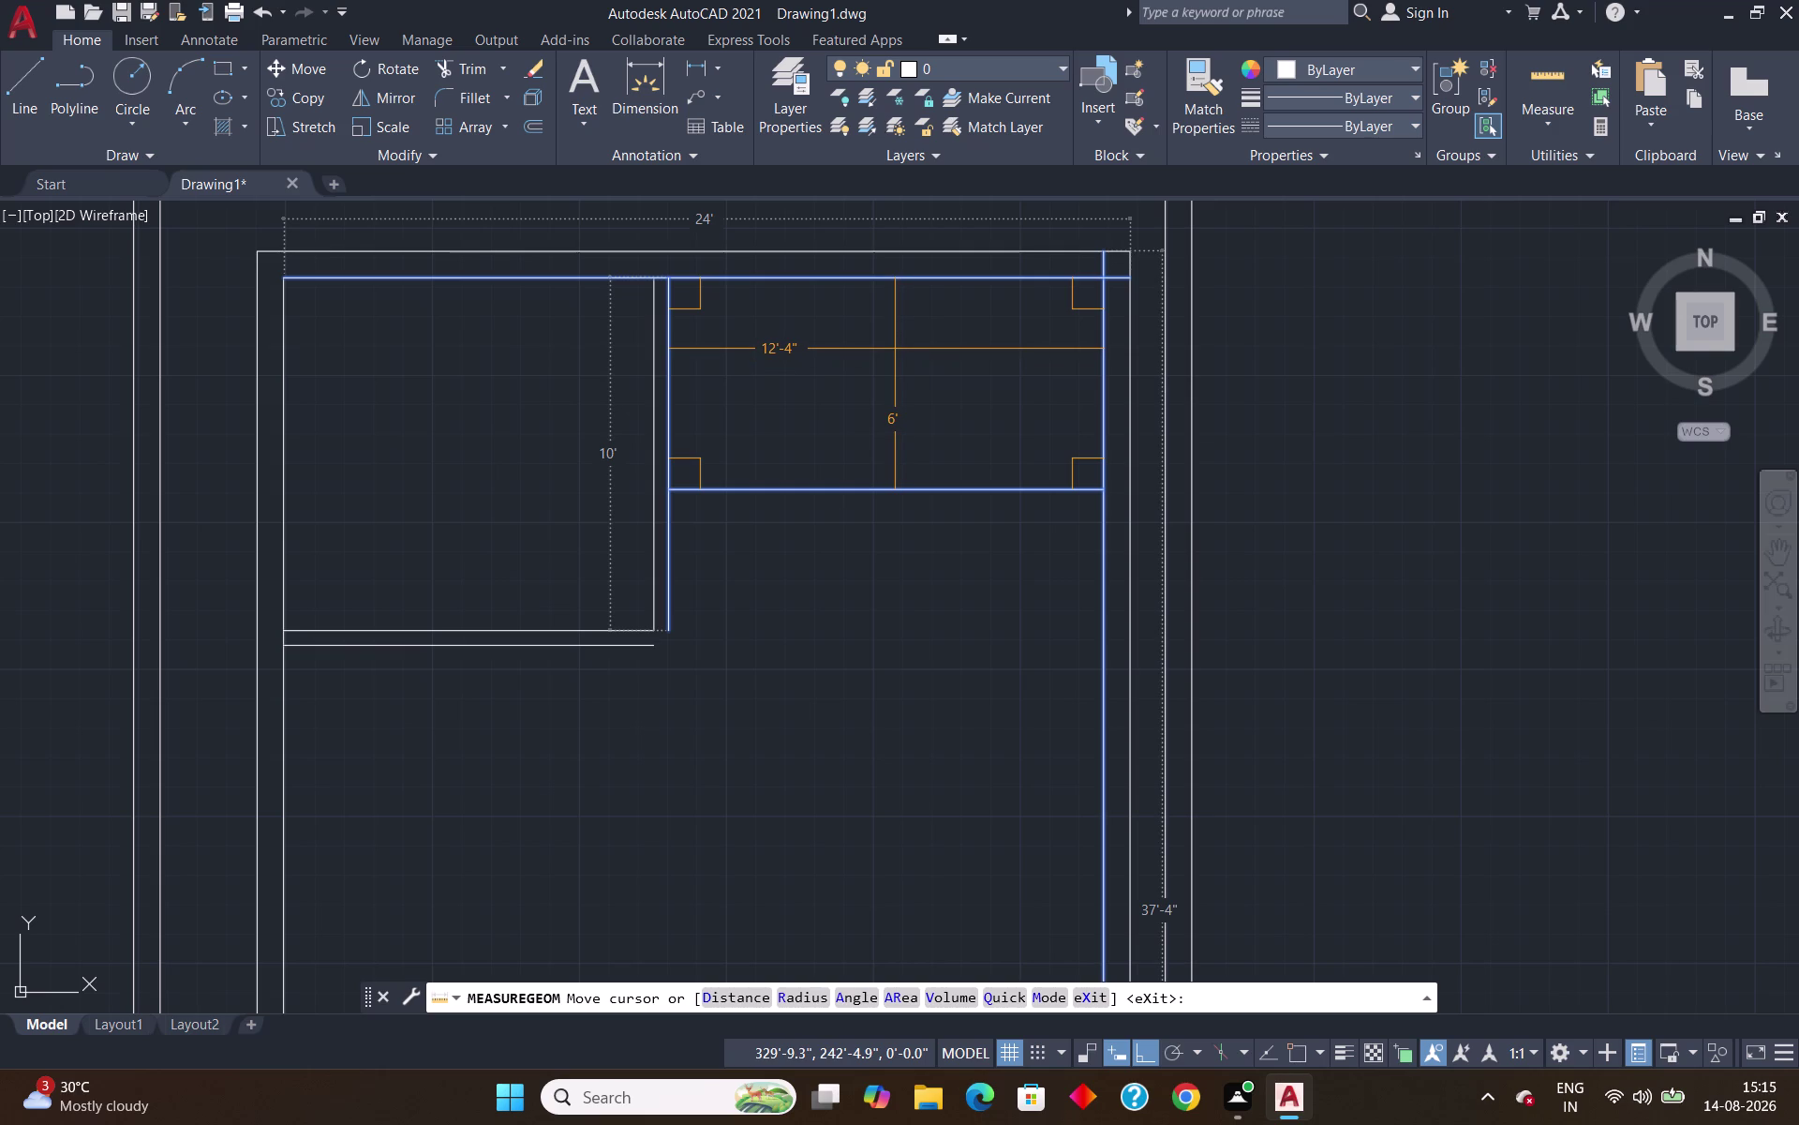
Offset the 6'-deep room's bottom line 5" downward to make its double wall.
key(Escape)
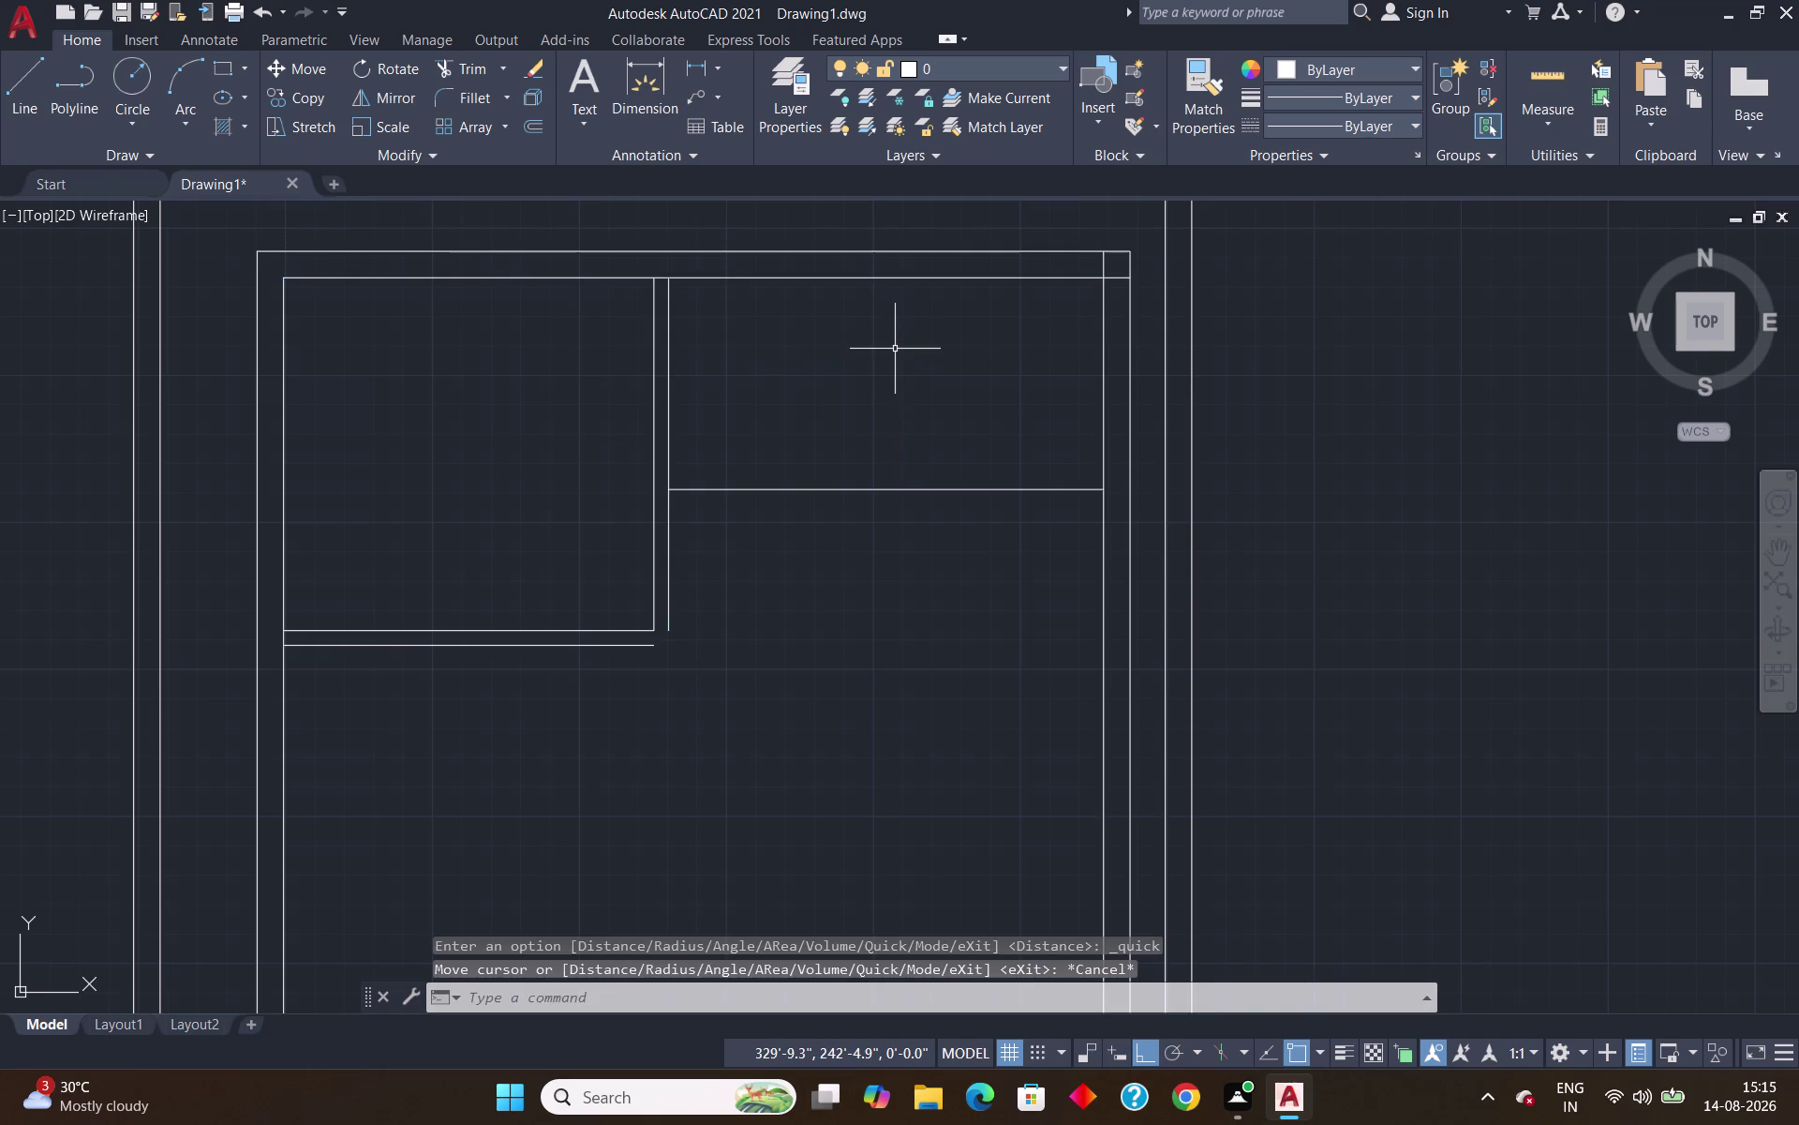
key(o)
key(Return)
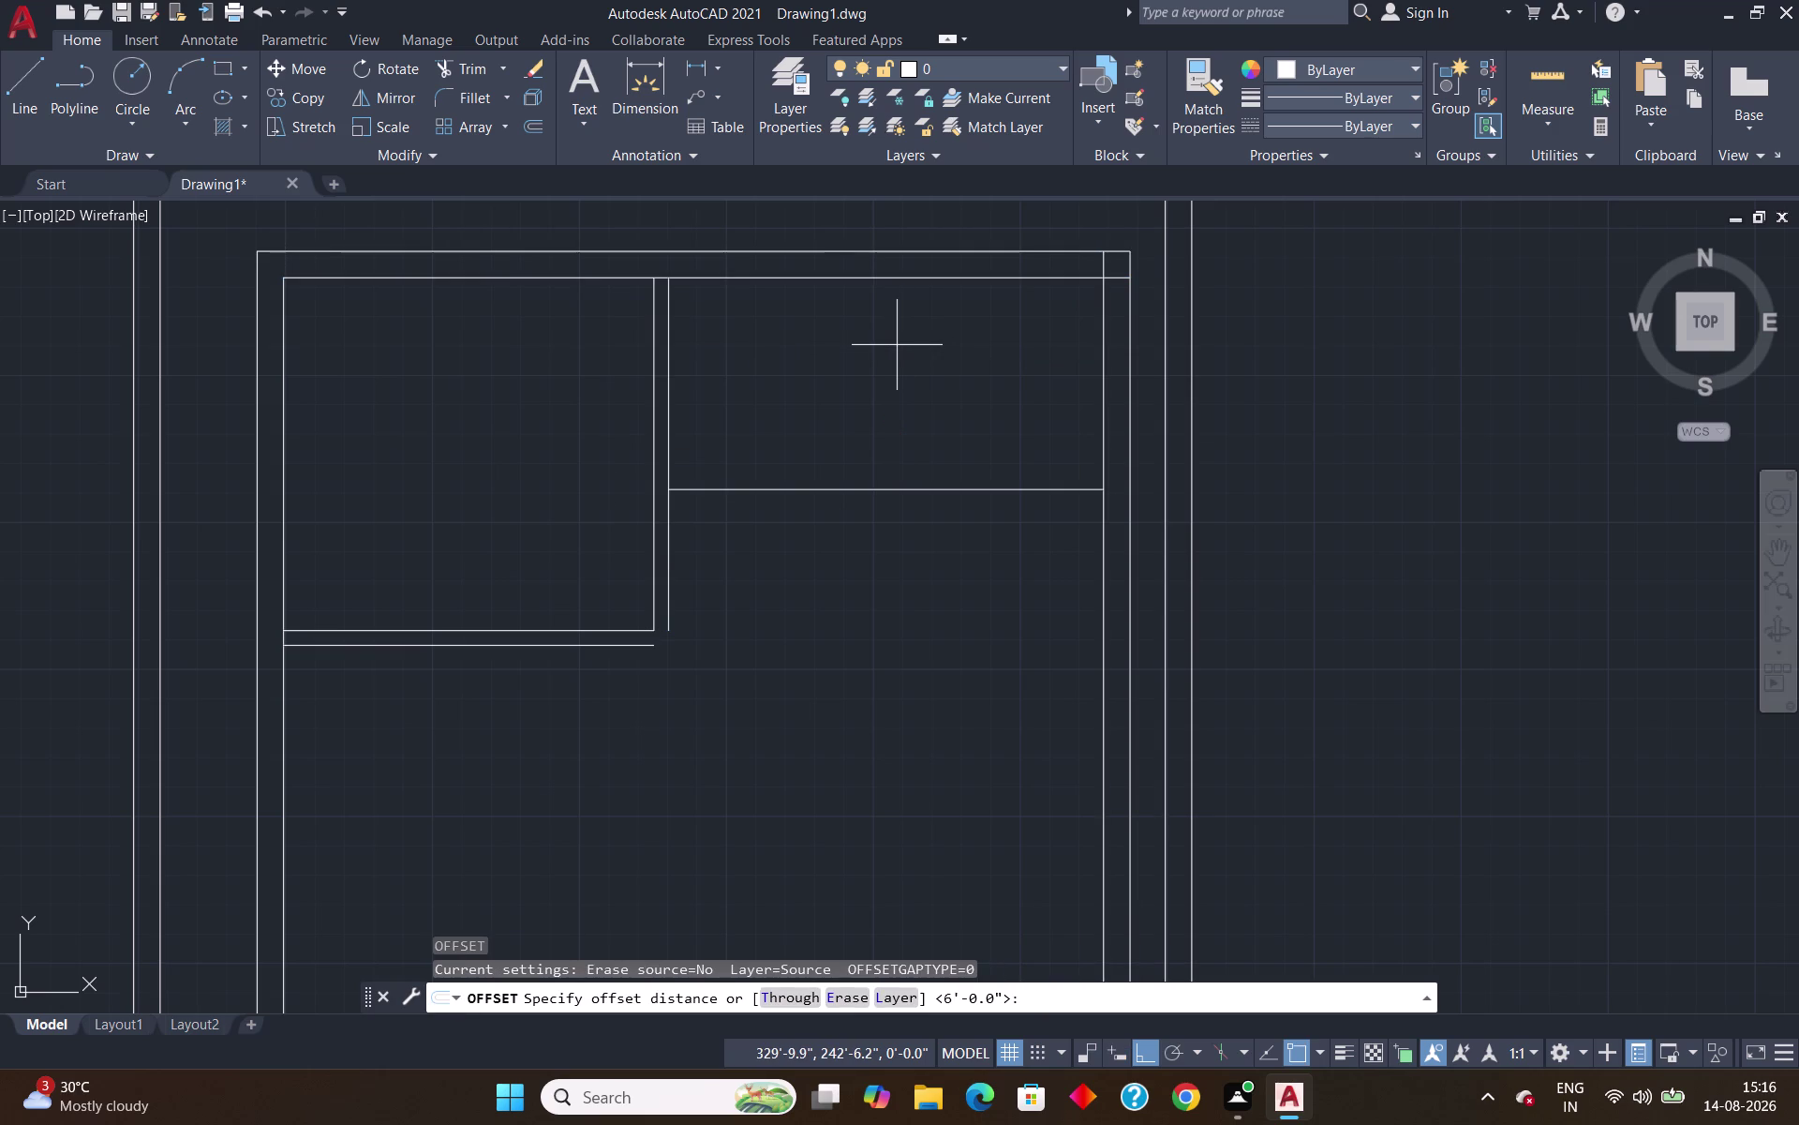
key(5)
key(shift+quotedbl)
key(Return)
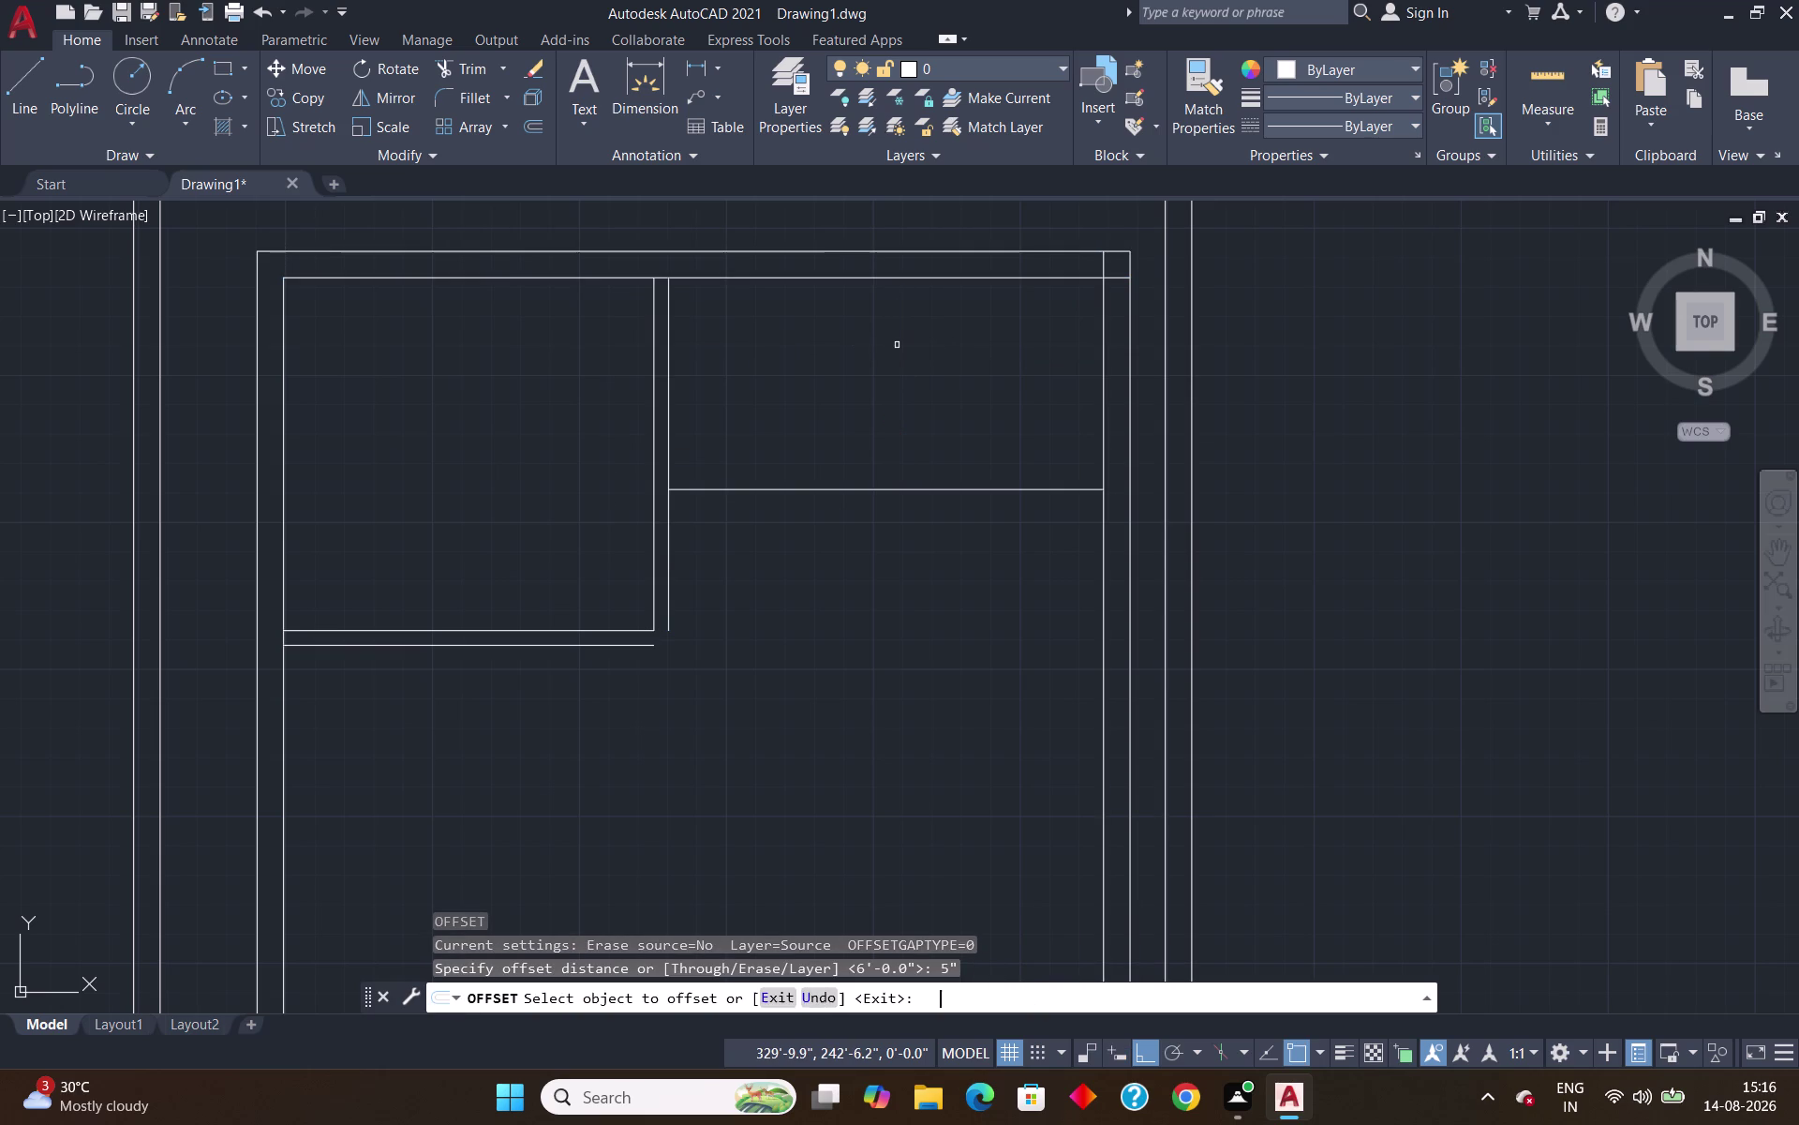
click(842, 486)
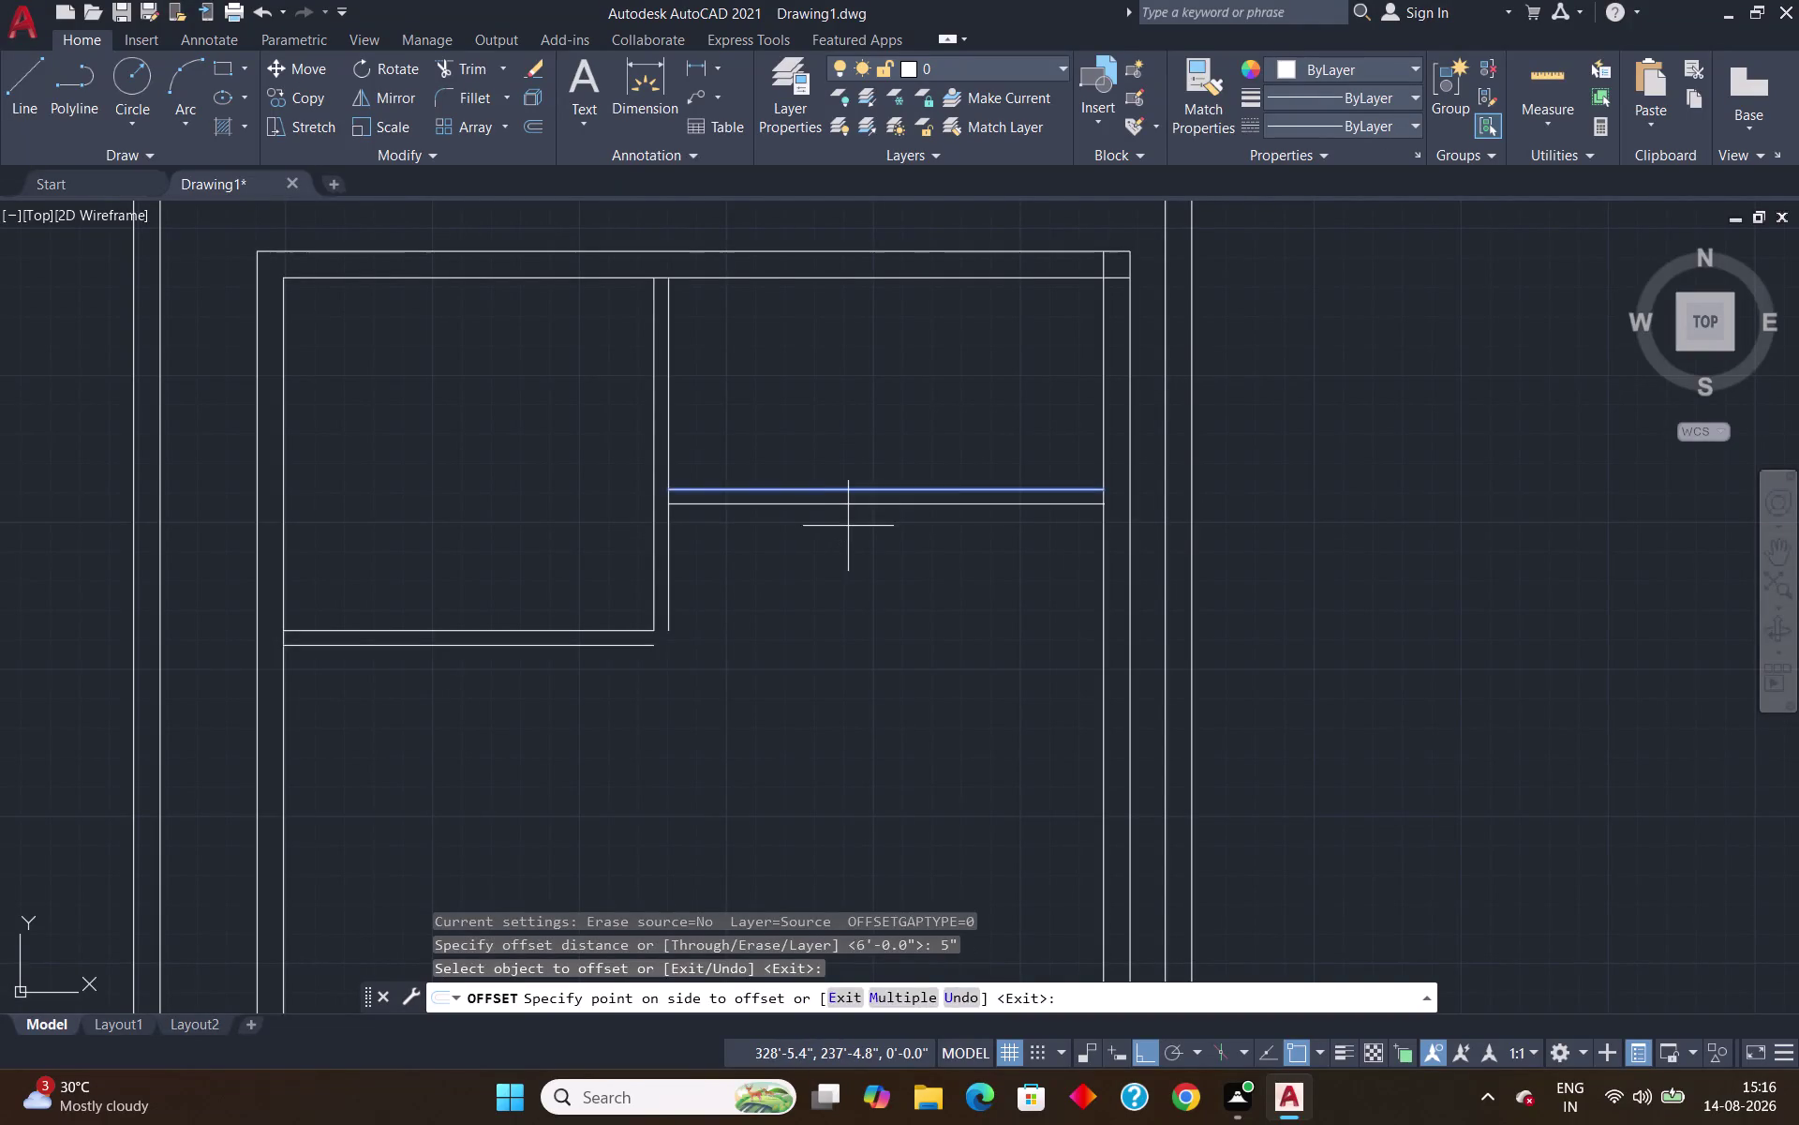
click(848, 525)
key(Escape)
key(f)
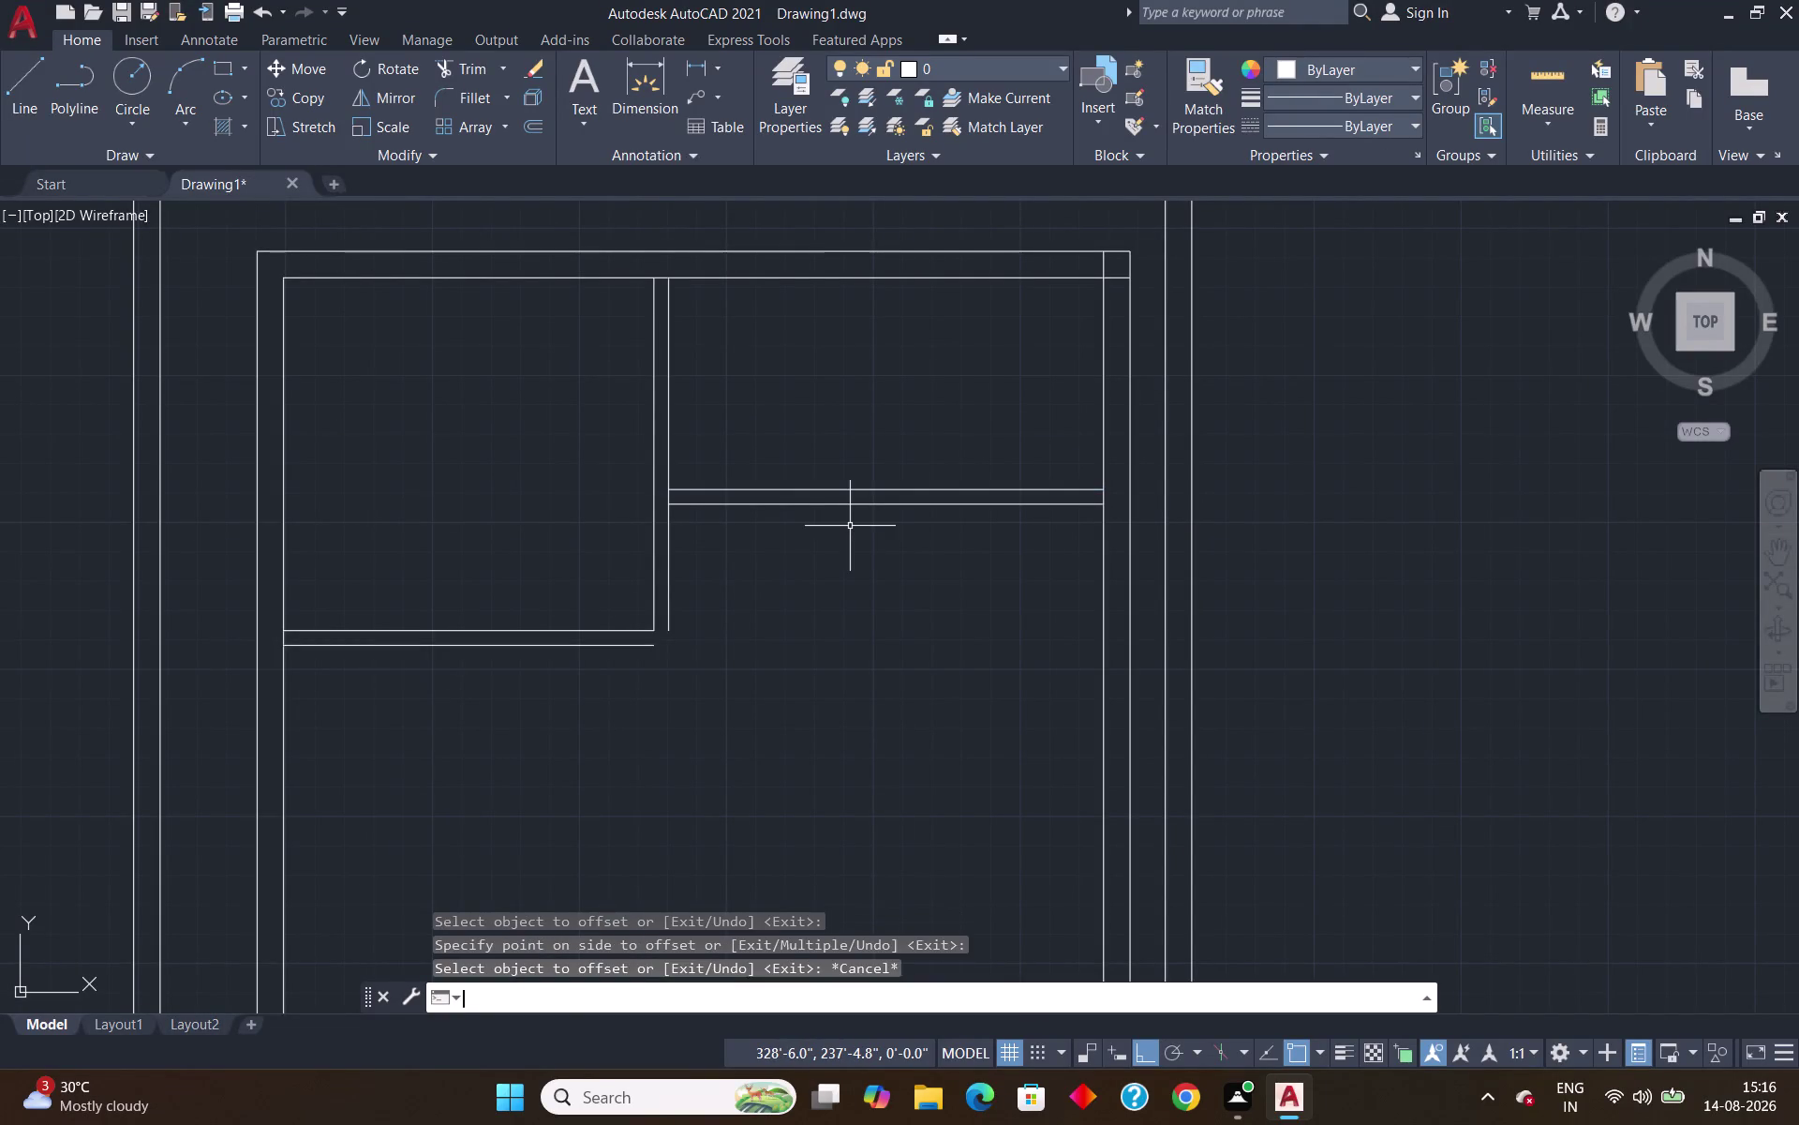
key(Return)
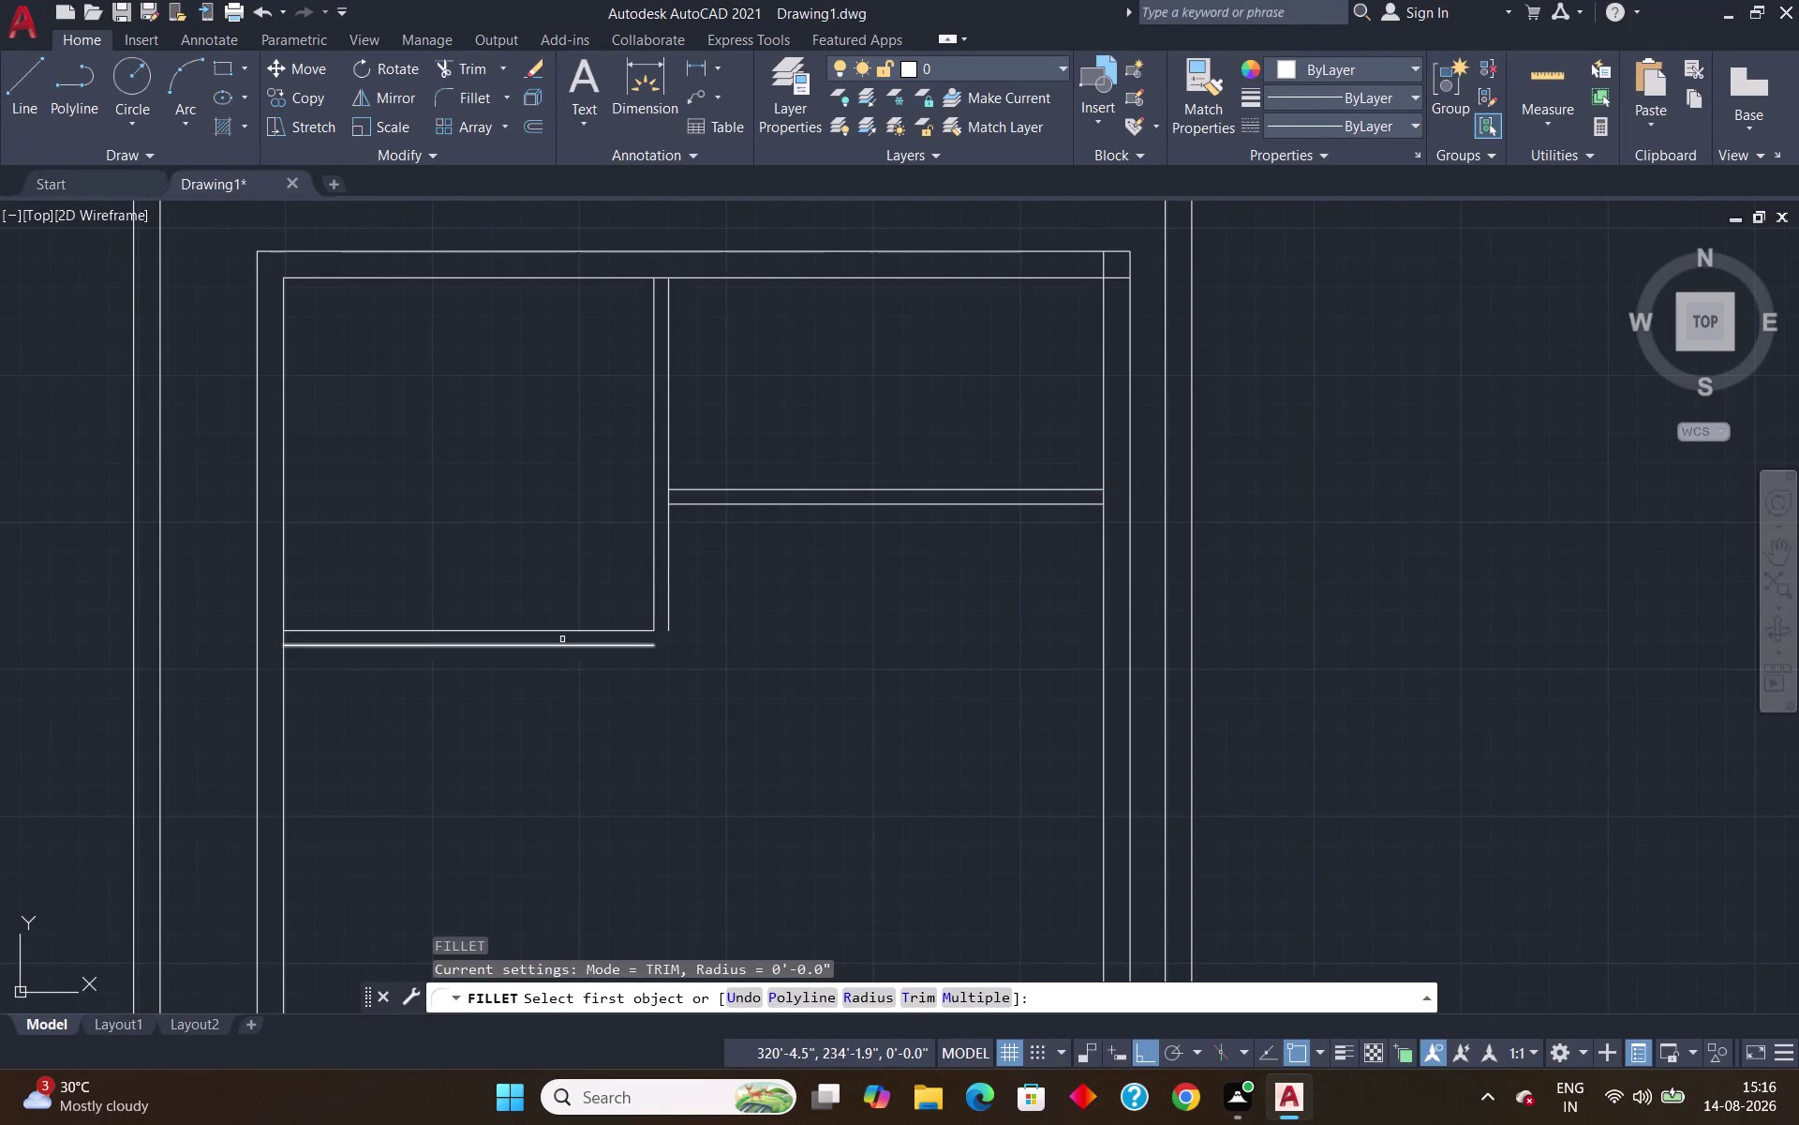
Fillet the top-left room's outer bottom and right wall lines into a sharp corner.
click(572, 647)
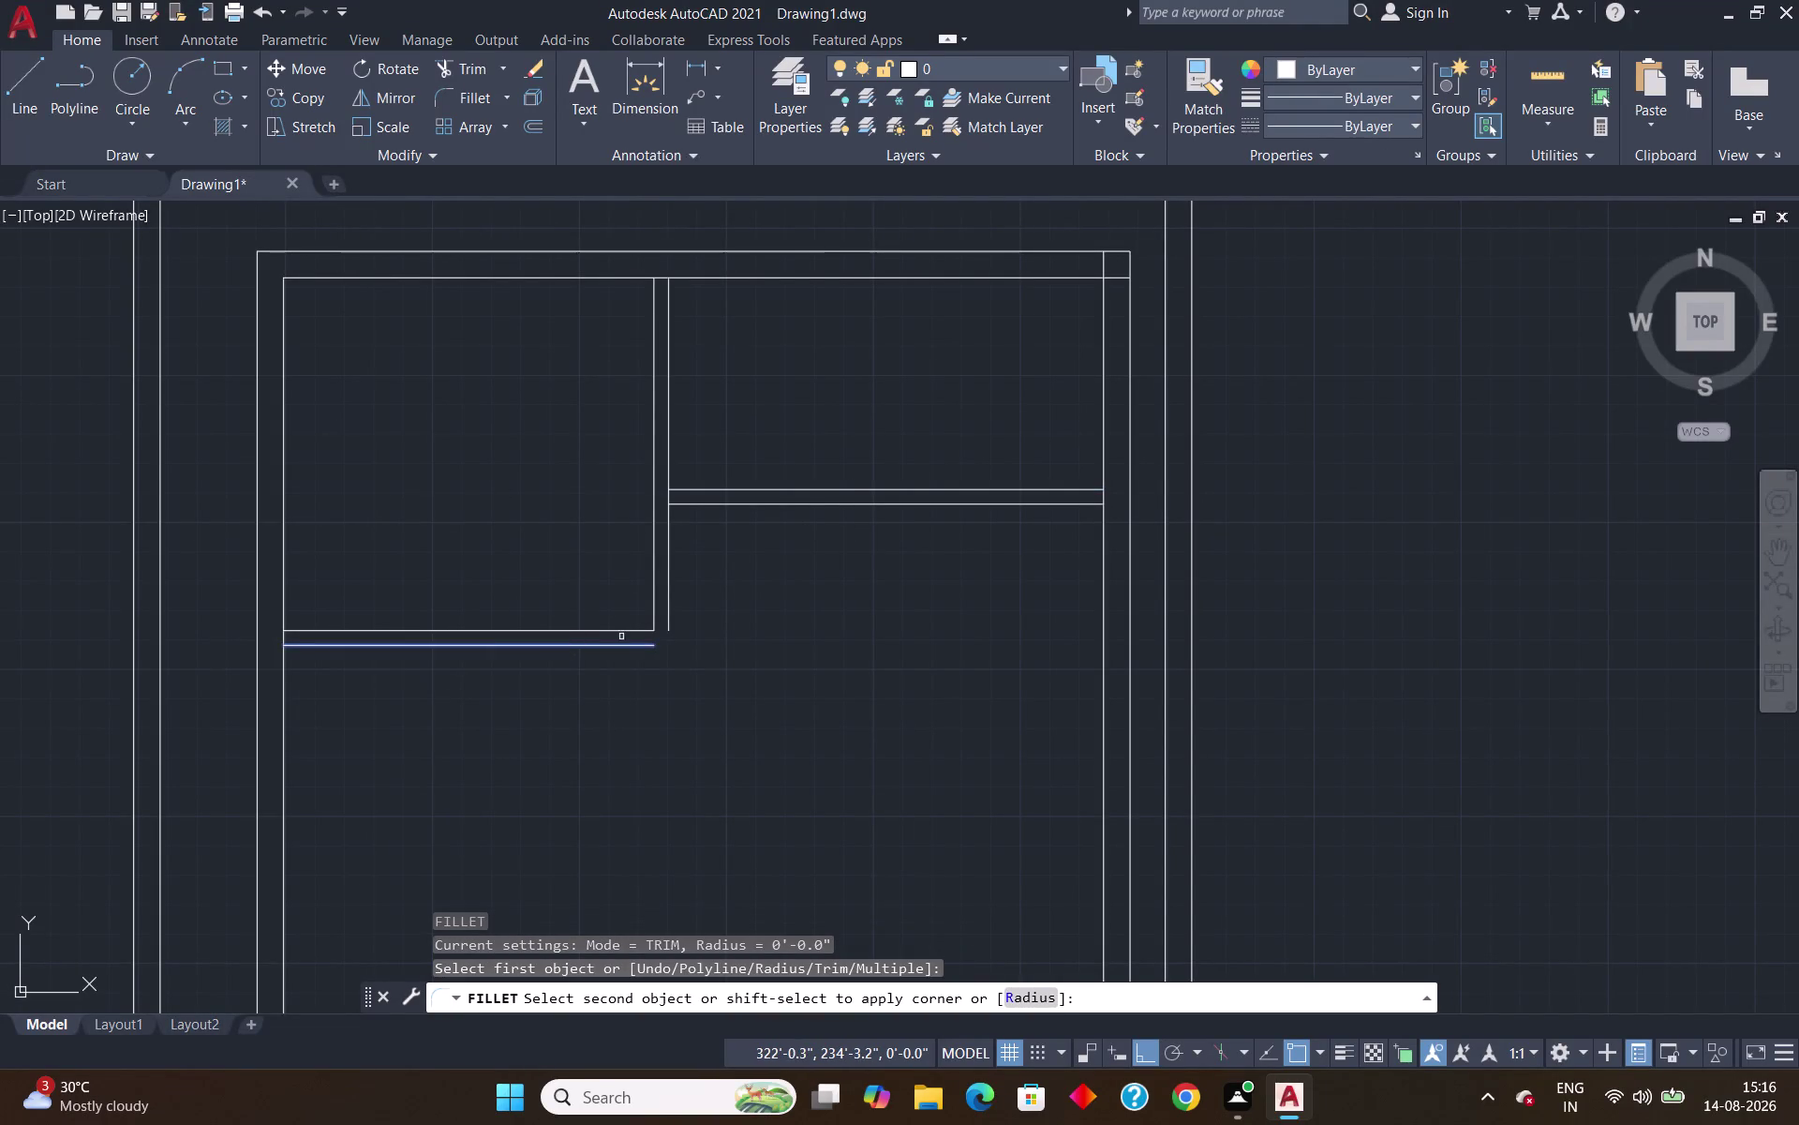
click(674, 607)
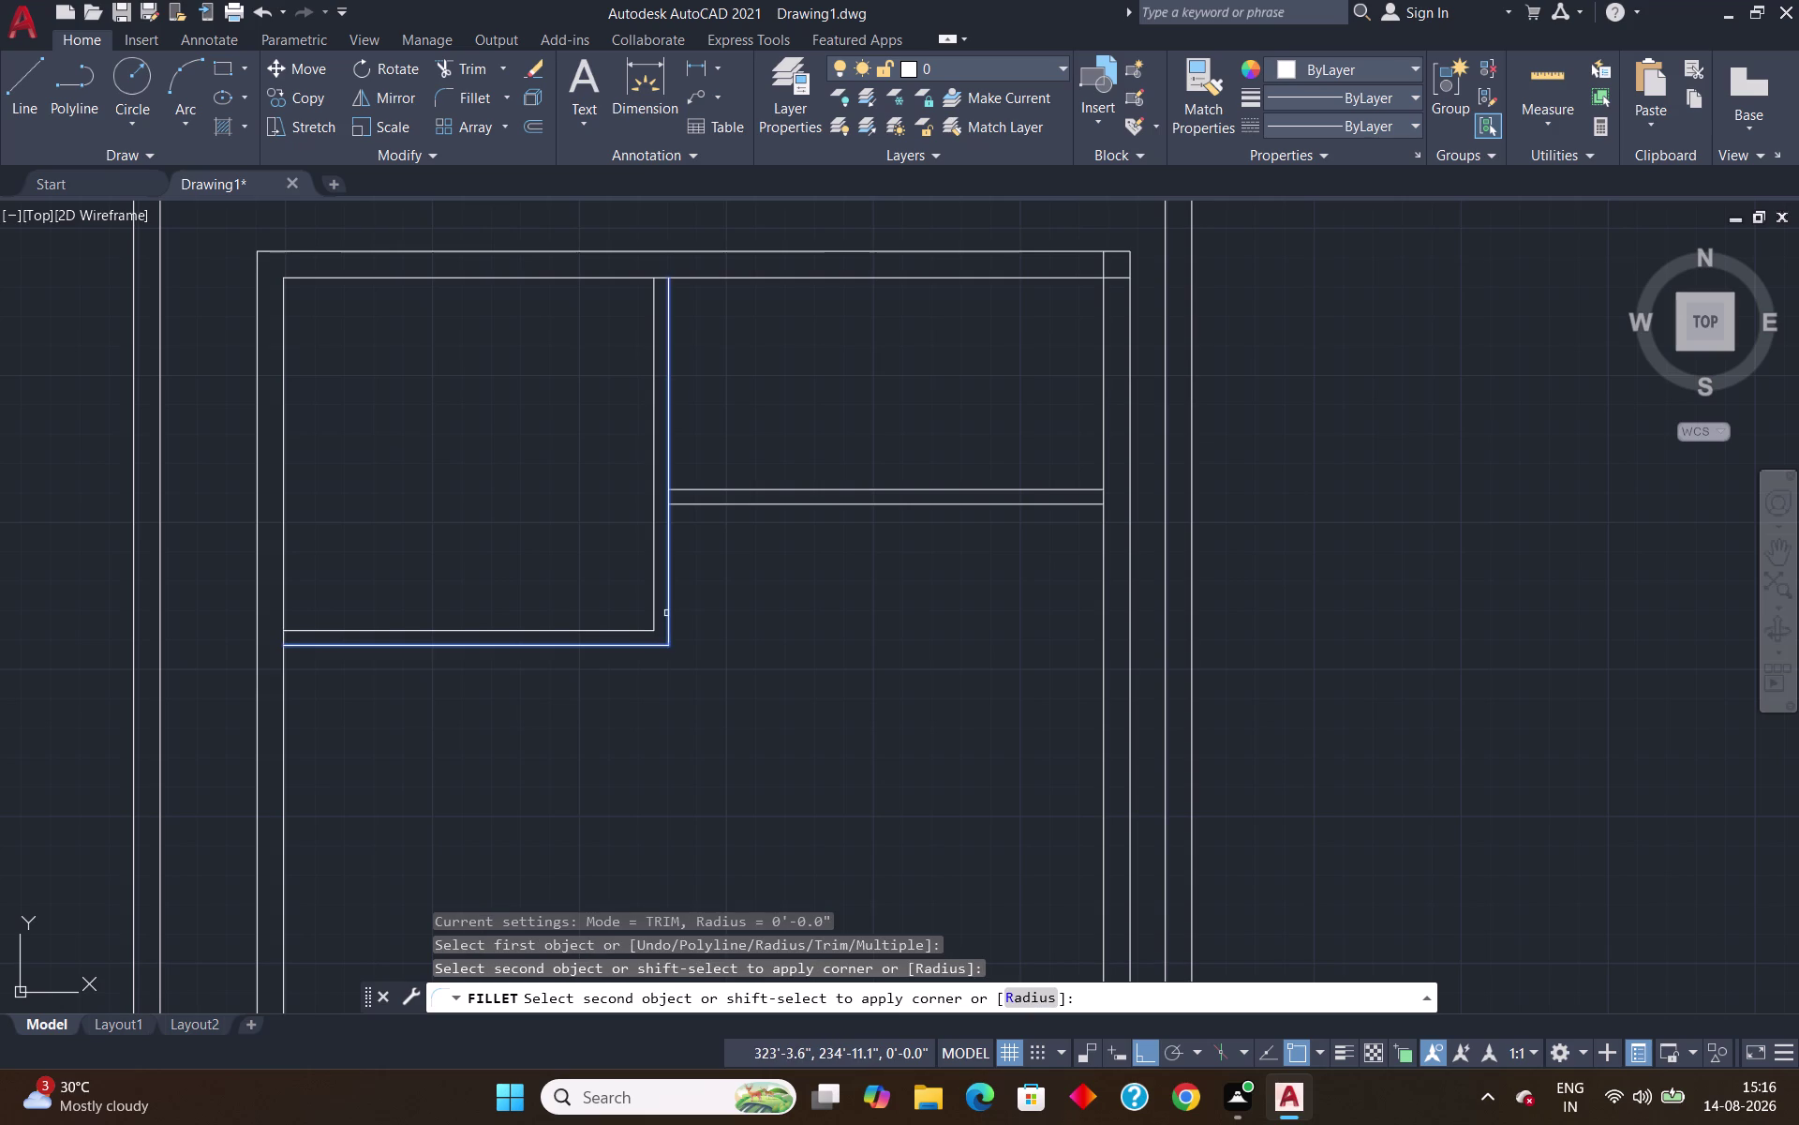
click(667, 613)
key(Escape)
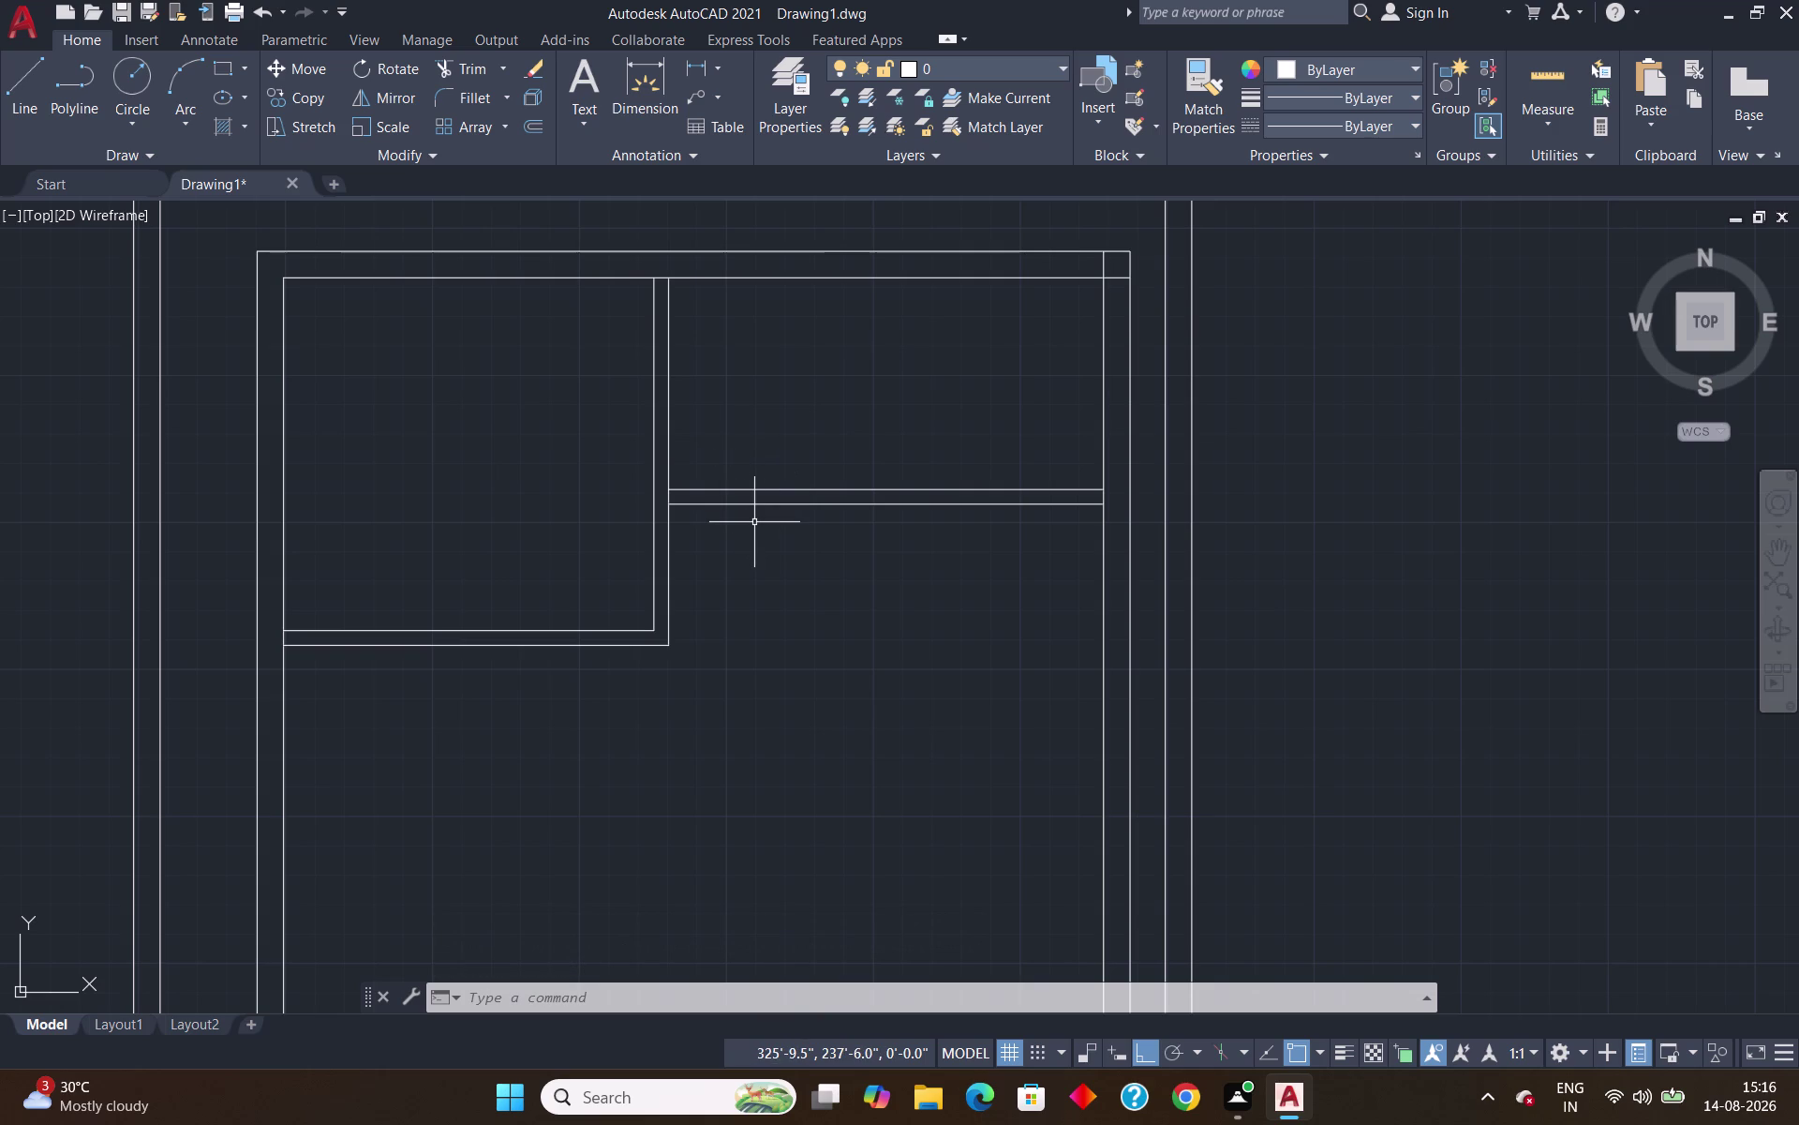
scroll(down, 3)
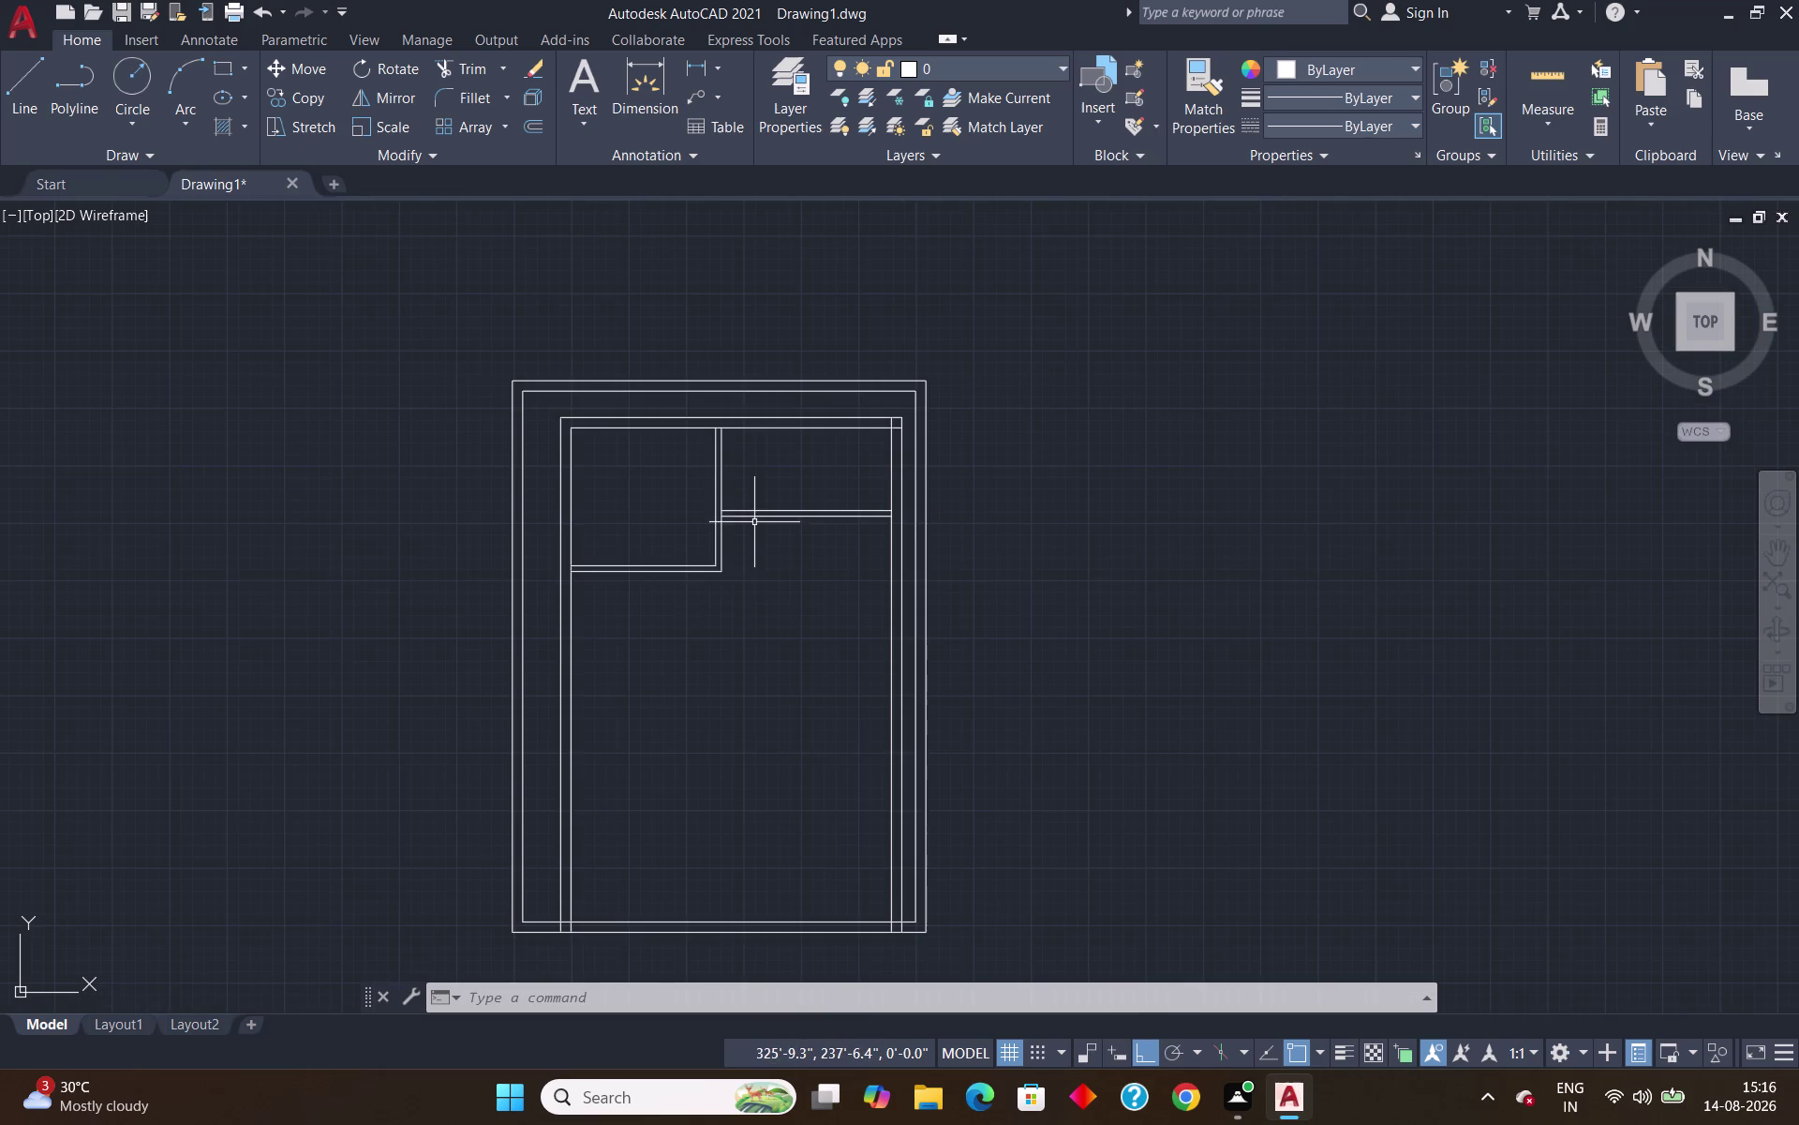
middle_drag(725, 639, 710, 513)
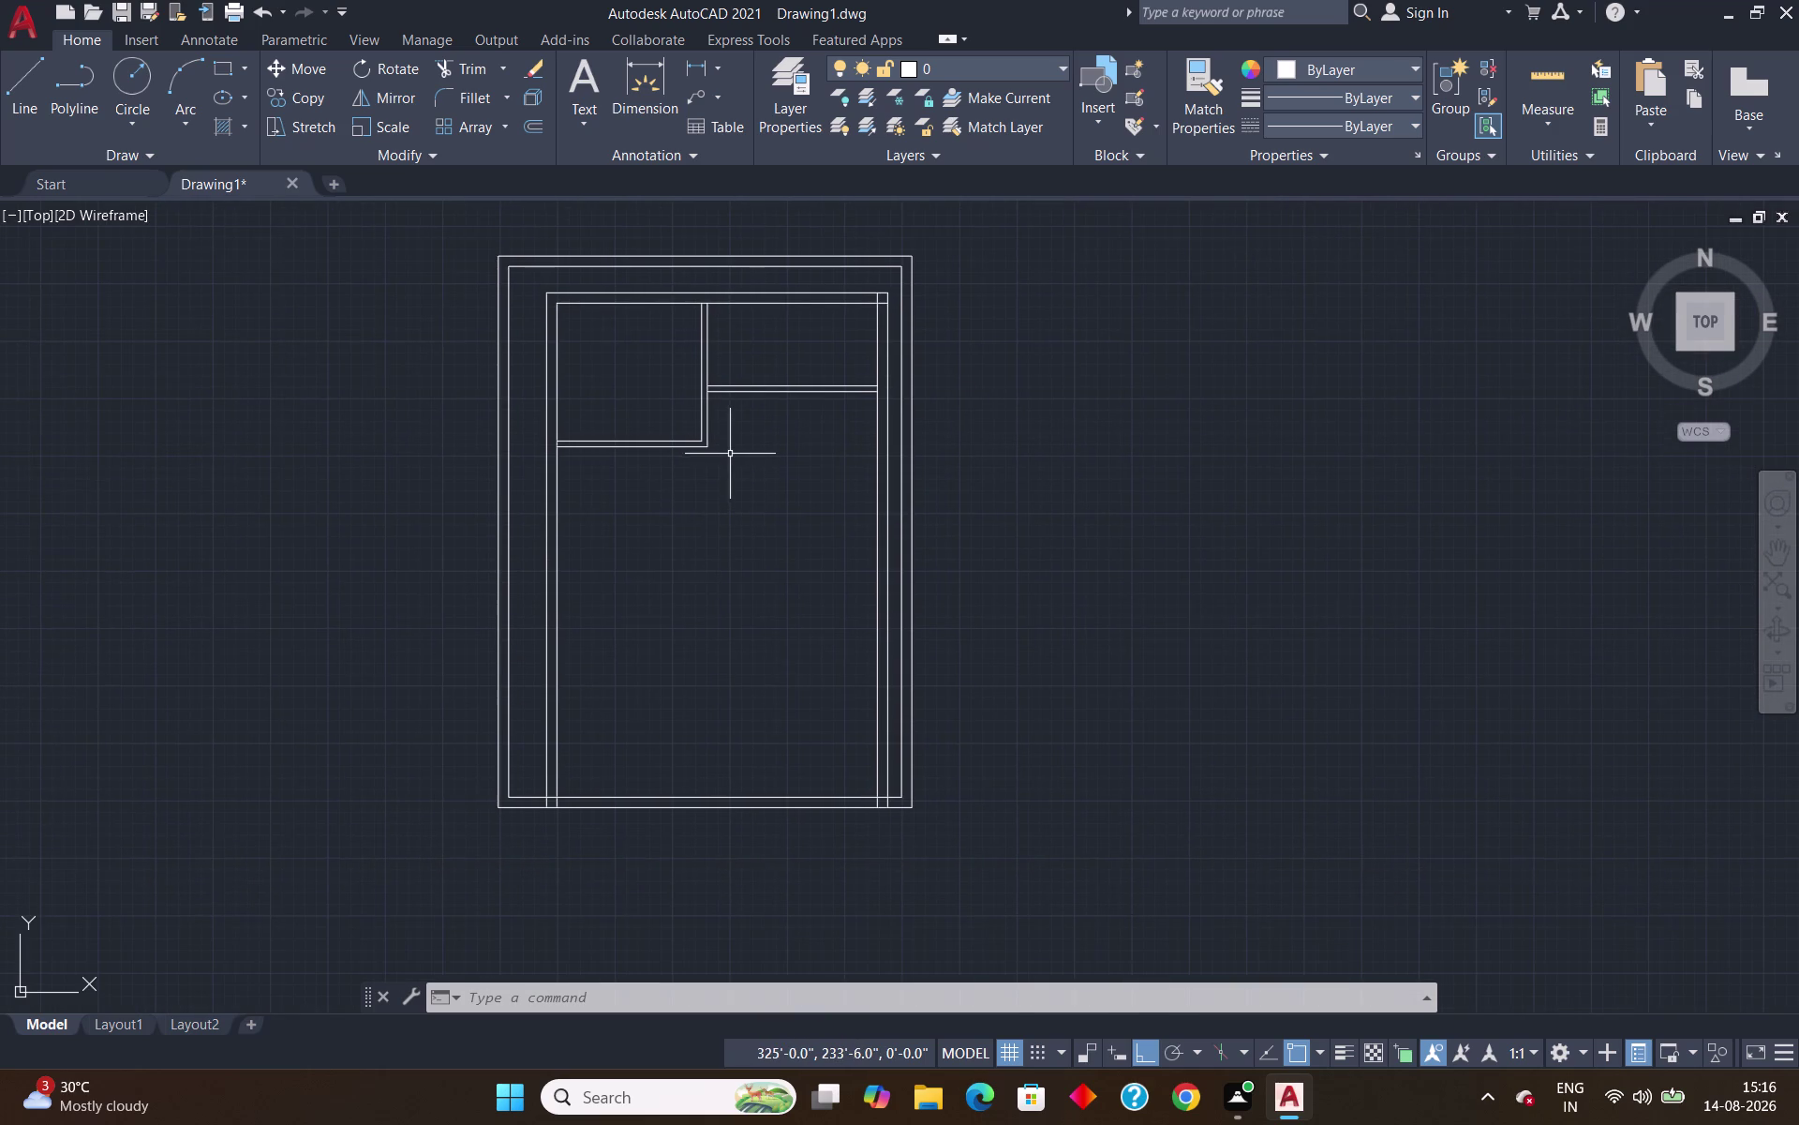
scroll(up, 3)
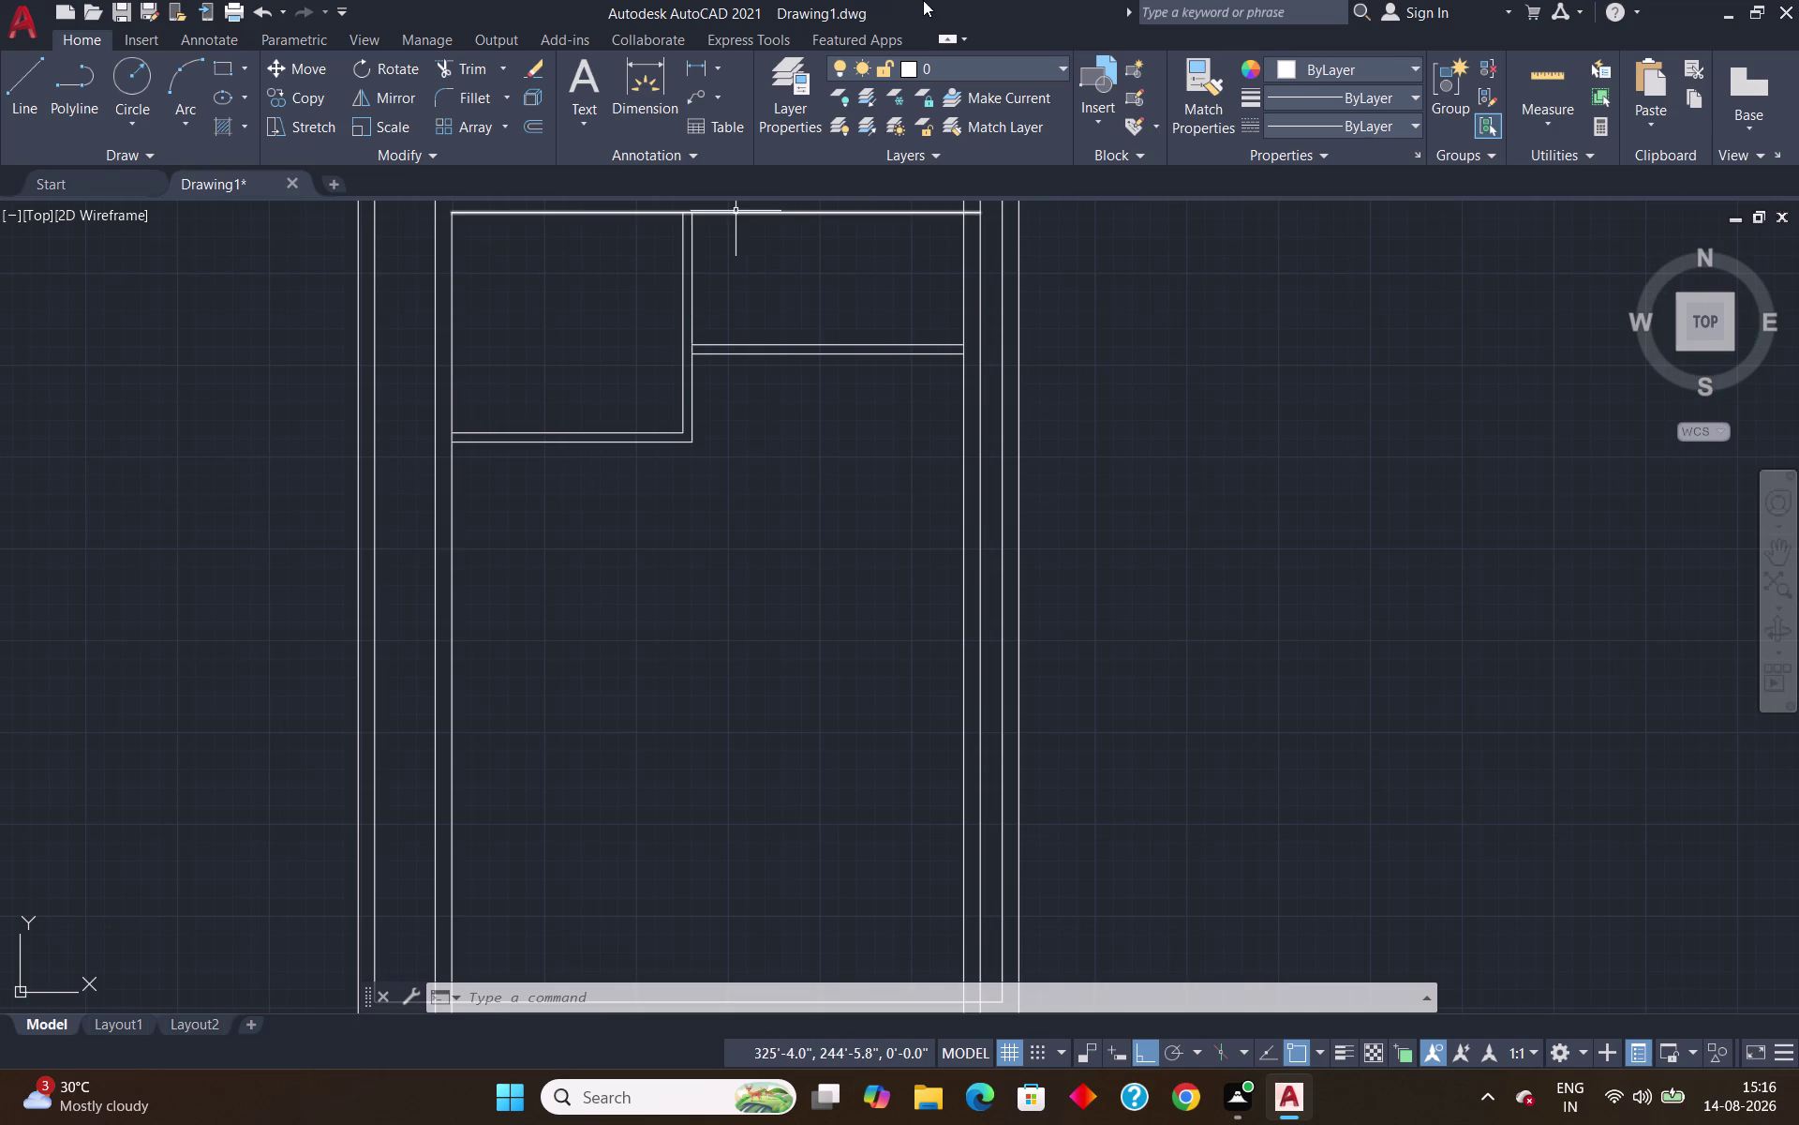
scroll(down, 3)
scroll(up, 3)
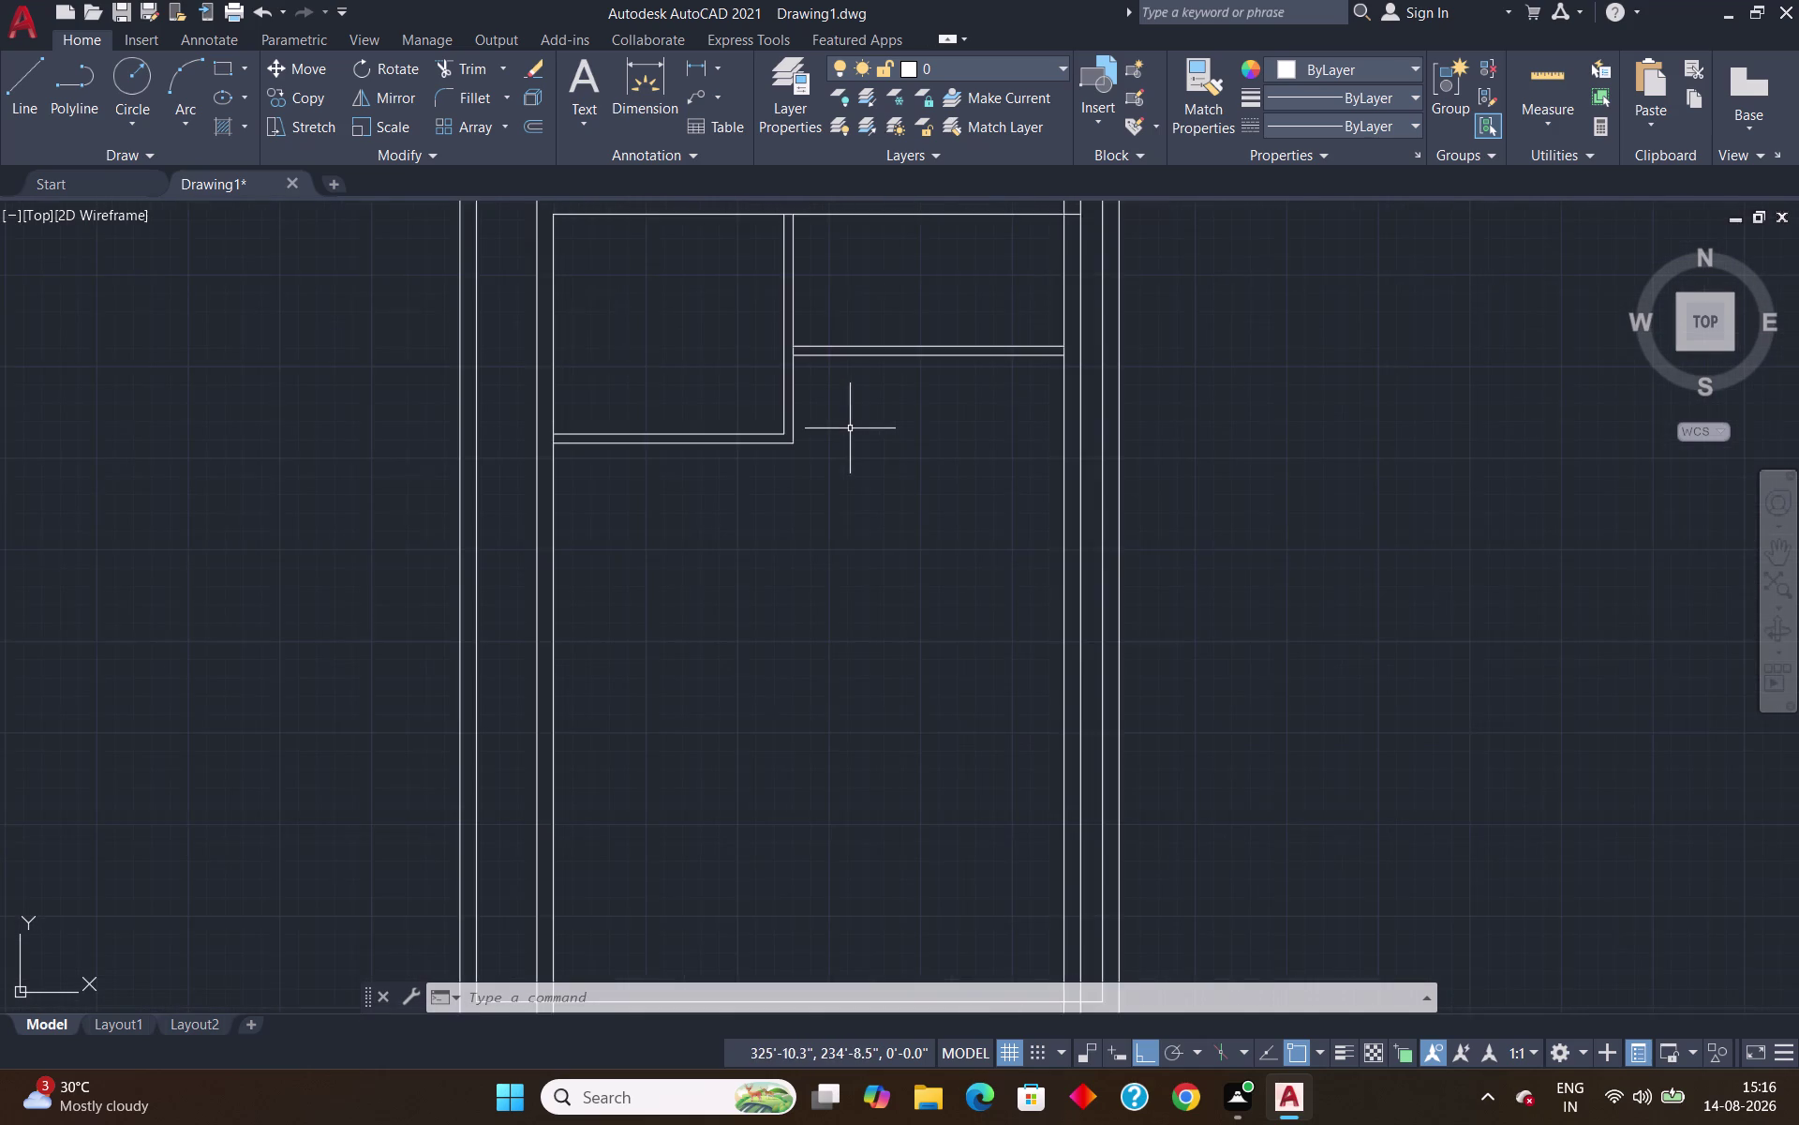
scroll(down, 3)
scroll(down, 3)
scroll(up, 3)
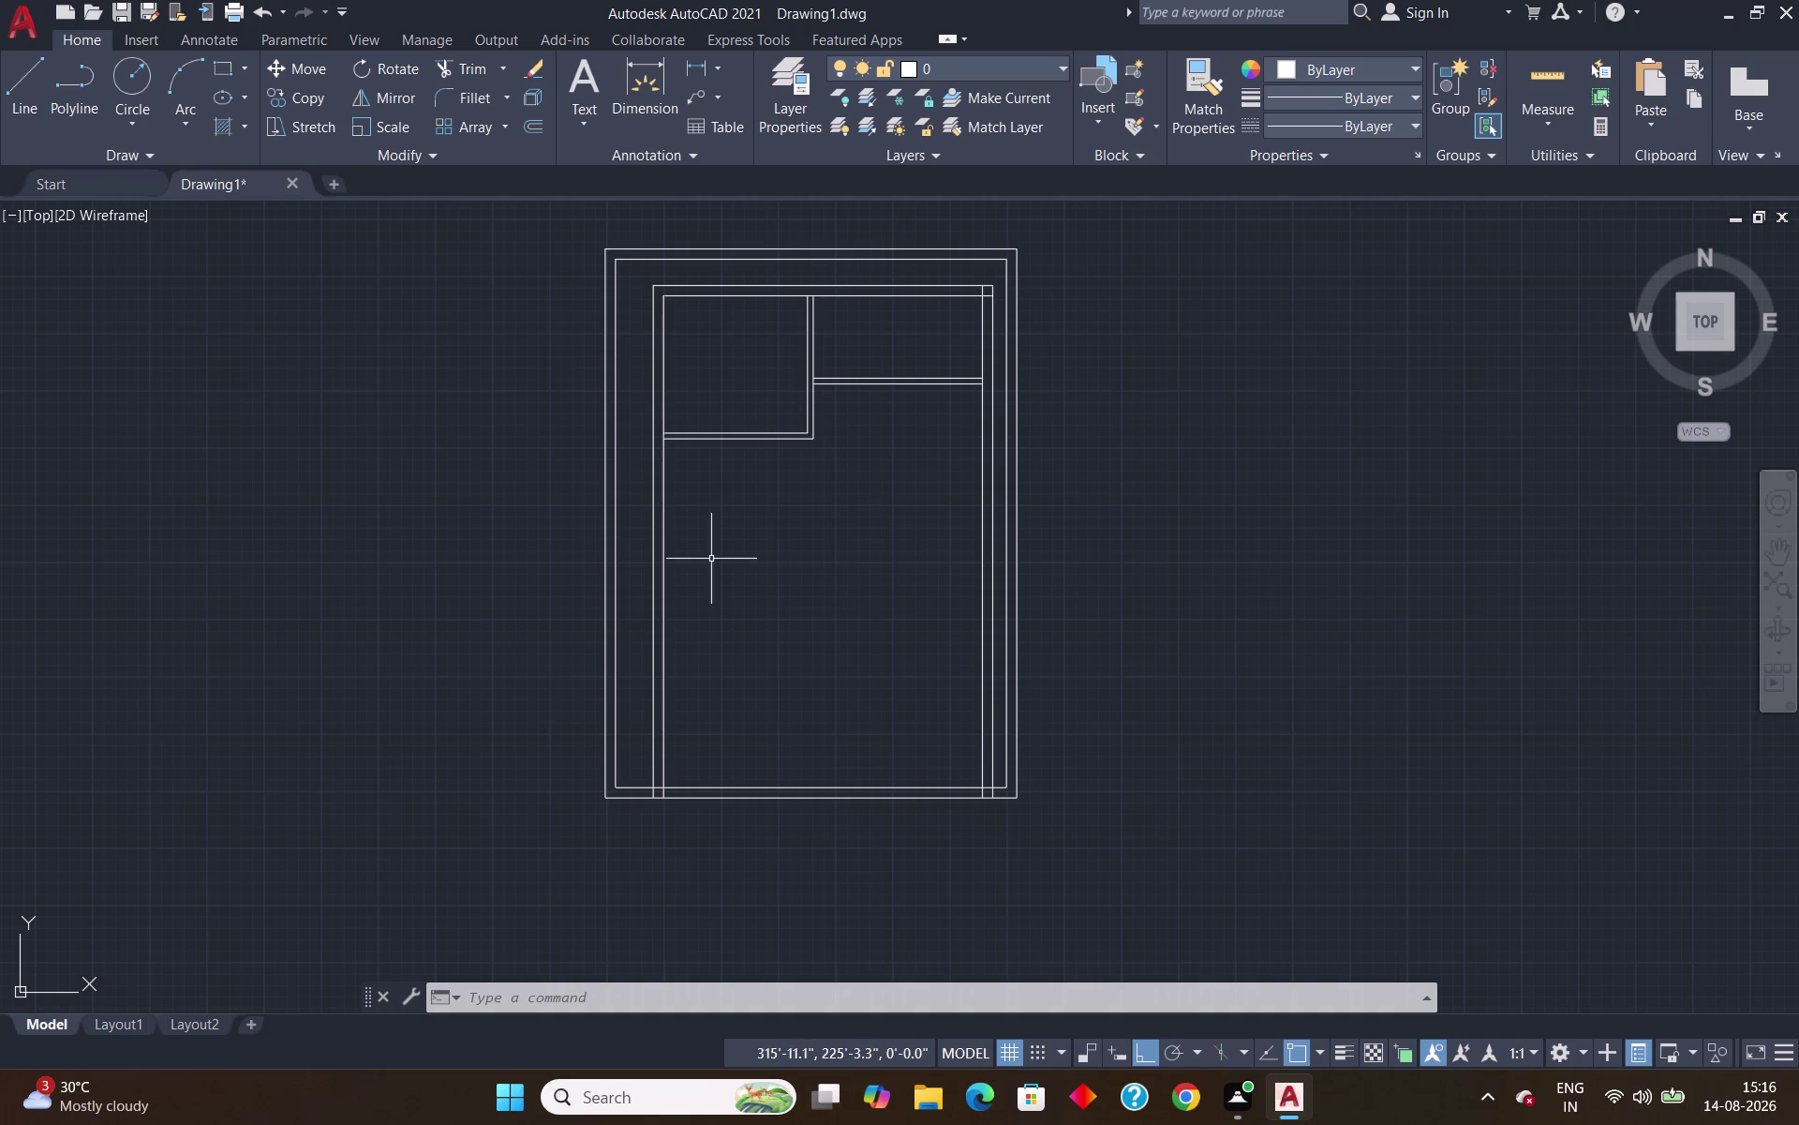
Attempt extending the room's corner wall lines with EX, then cancel and undo.
text(e)
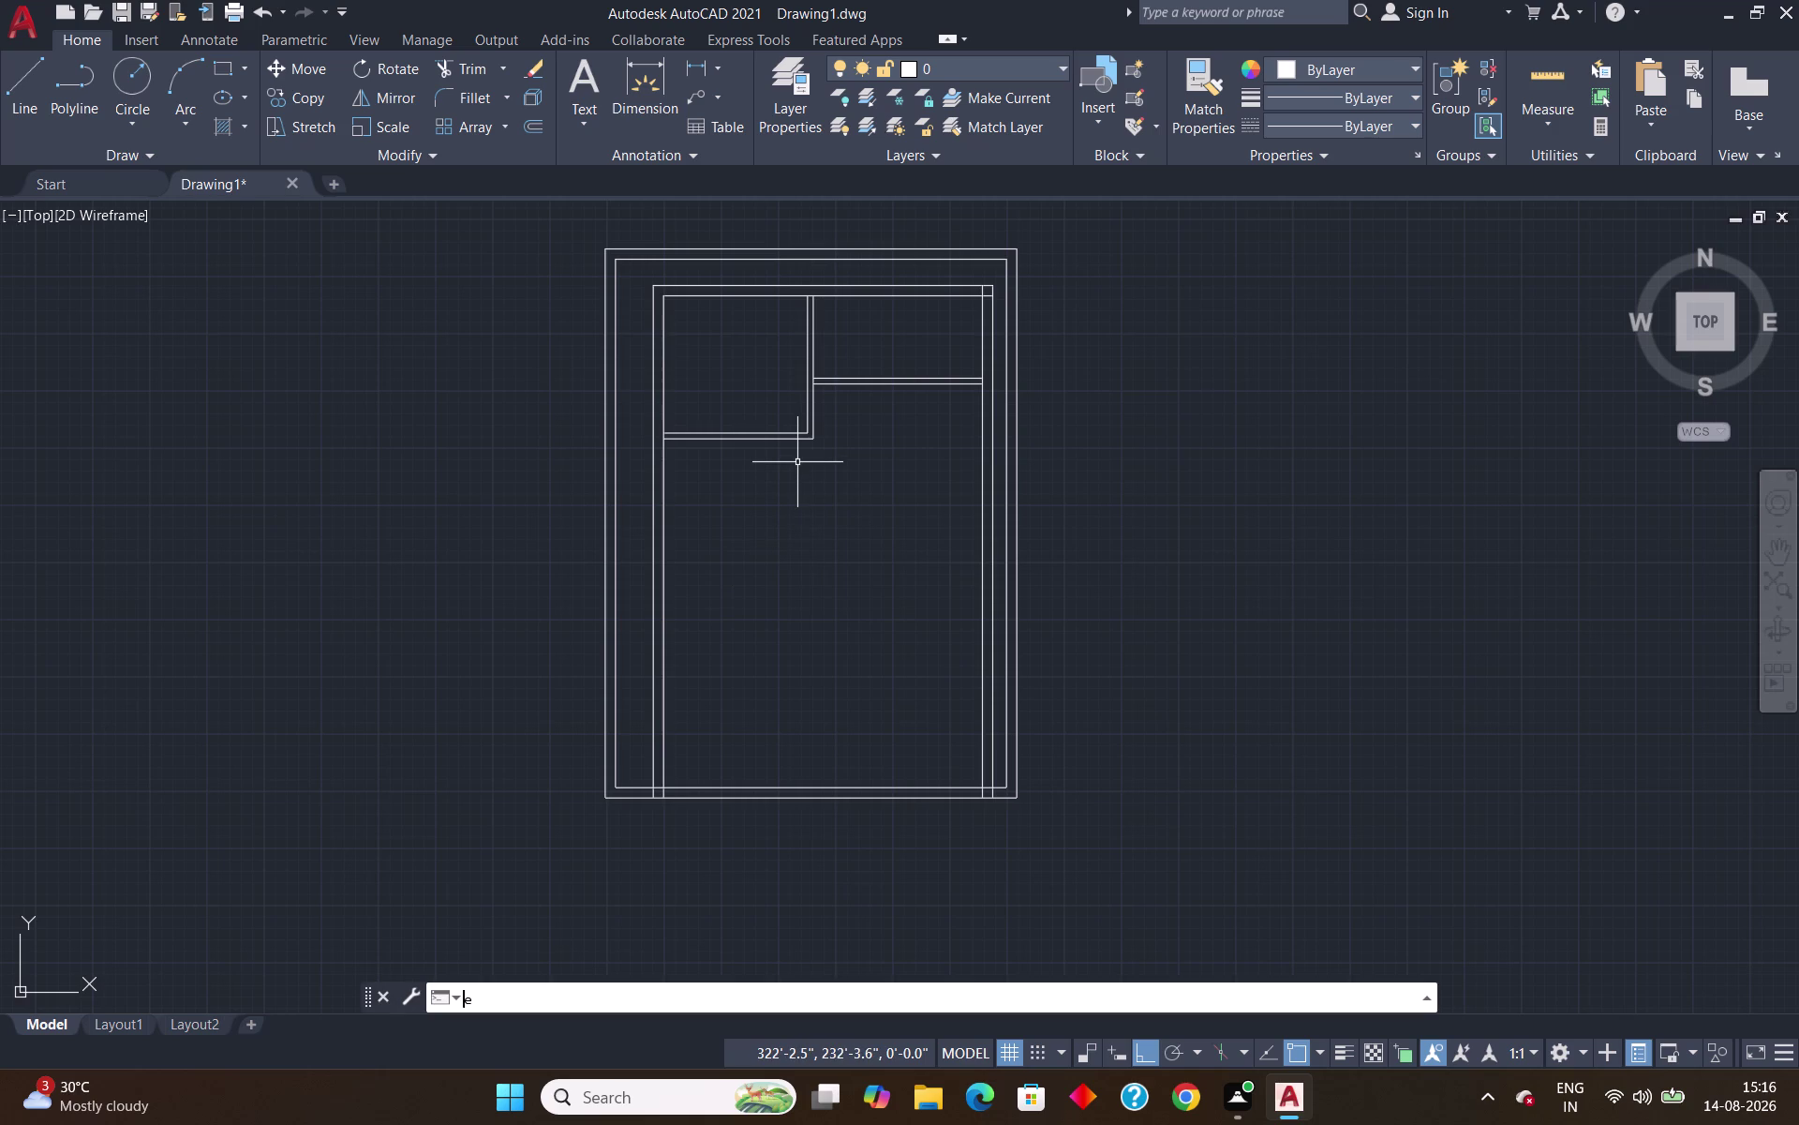
text(x)
key(Return)
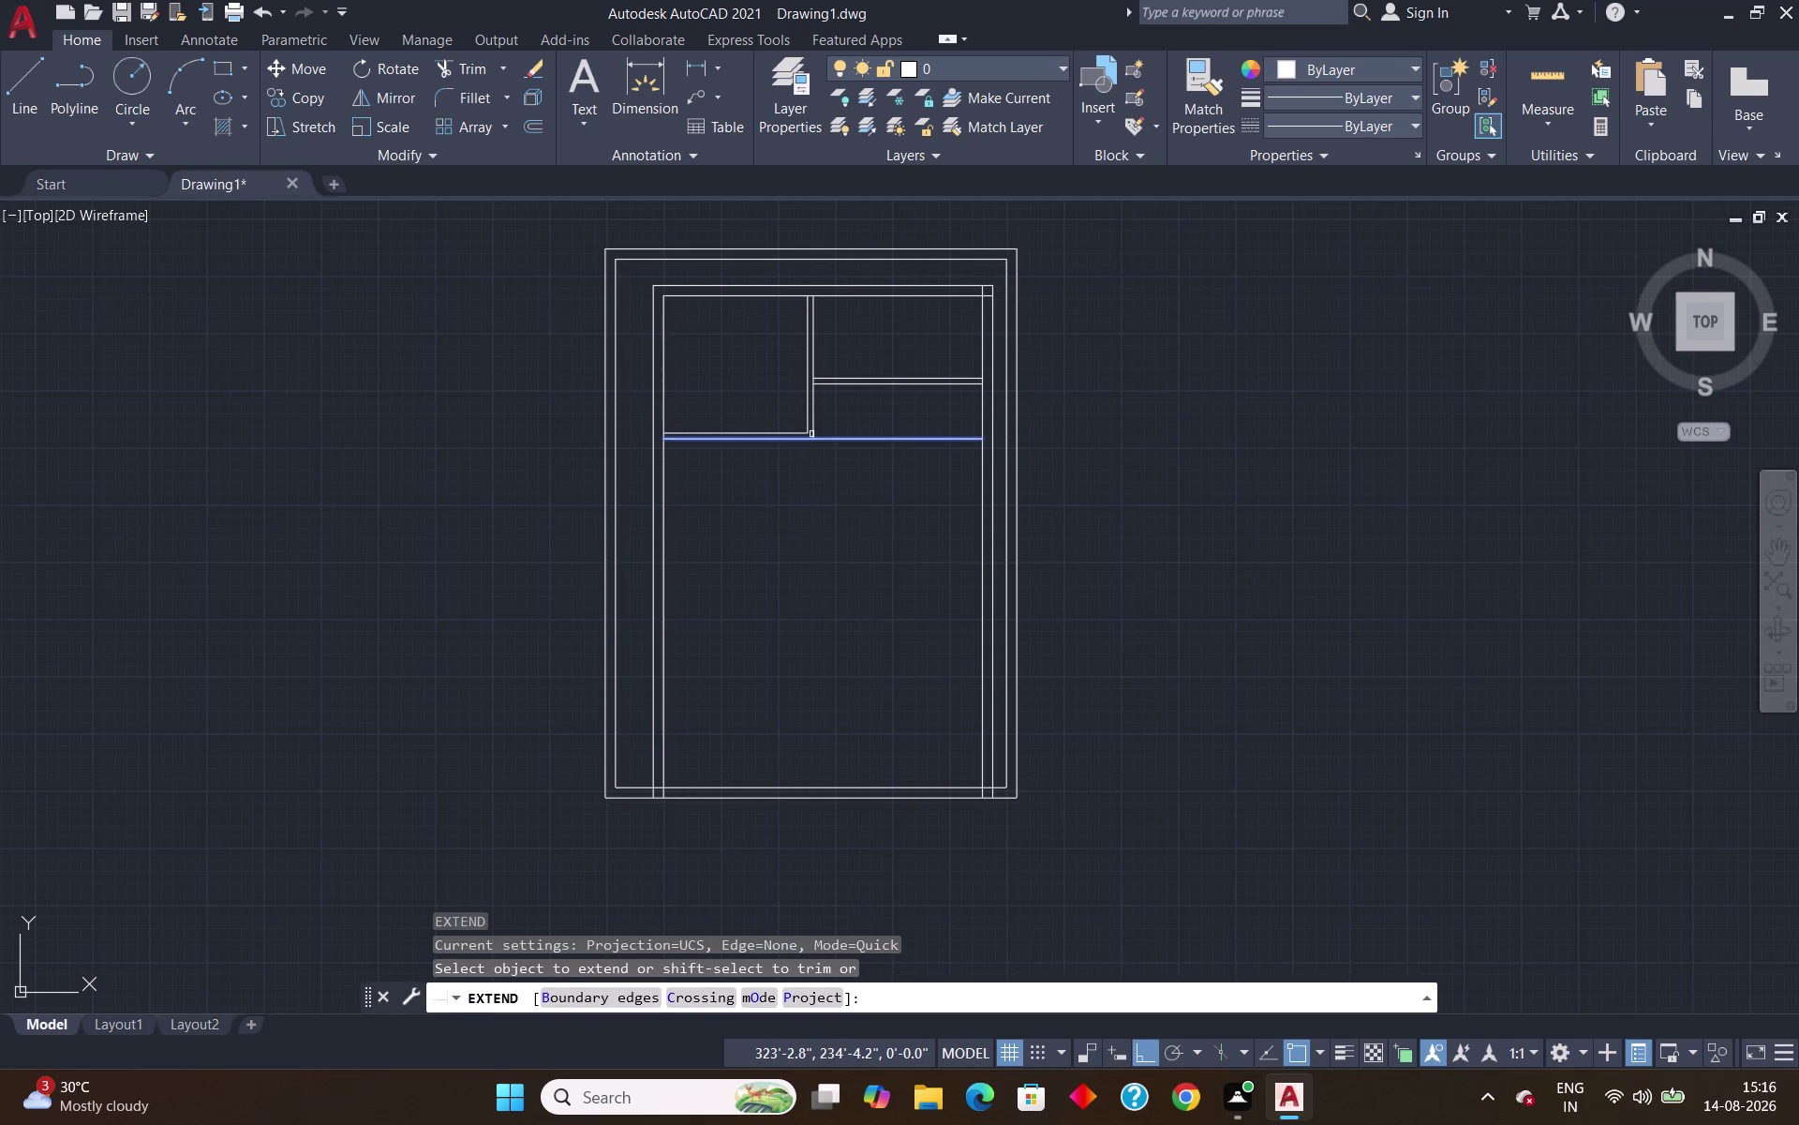
scroll(up, 3)
scroll(up, 3)
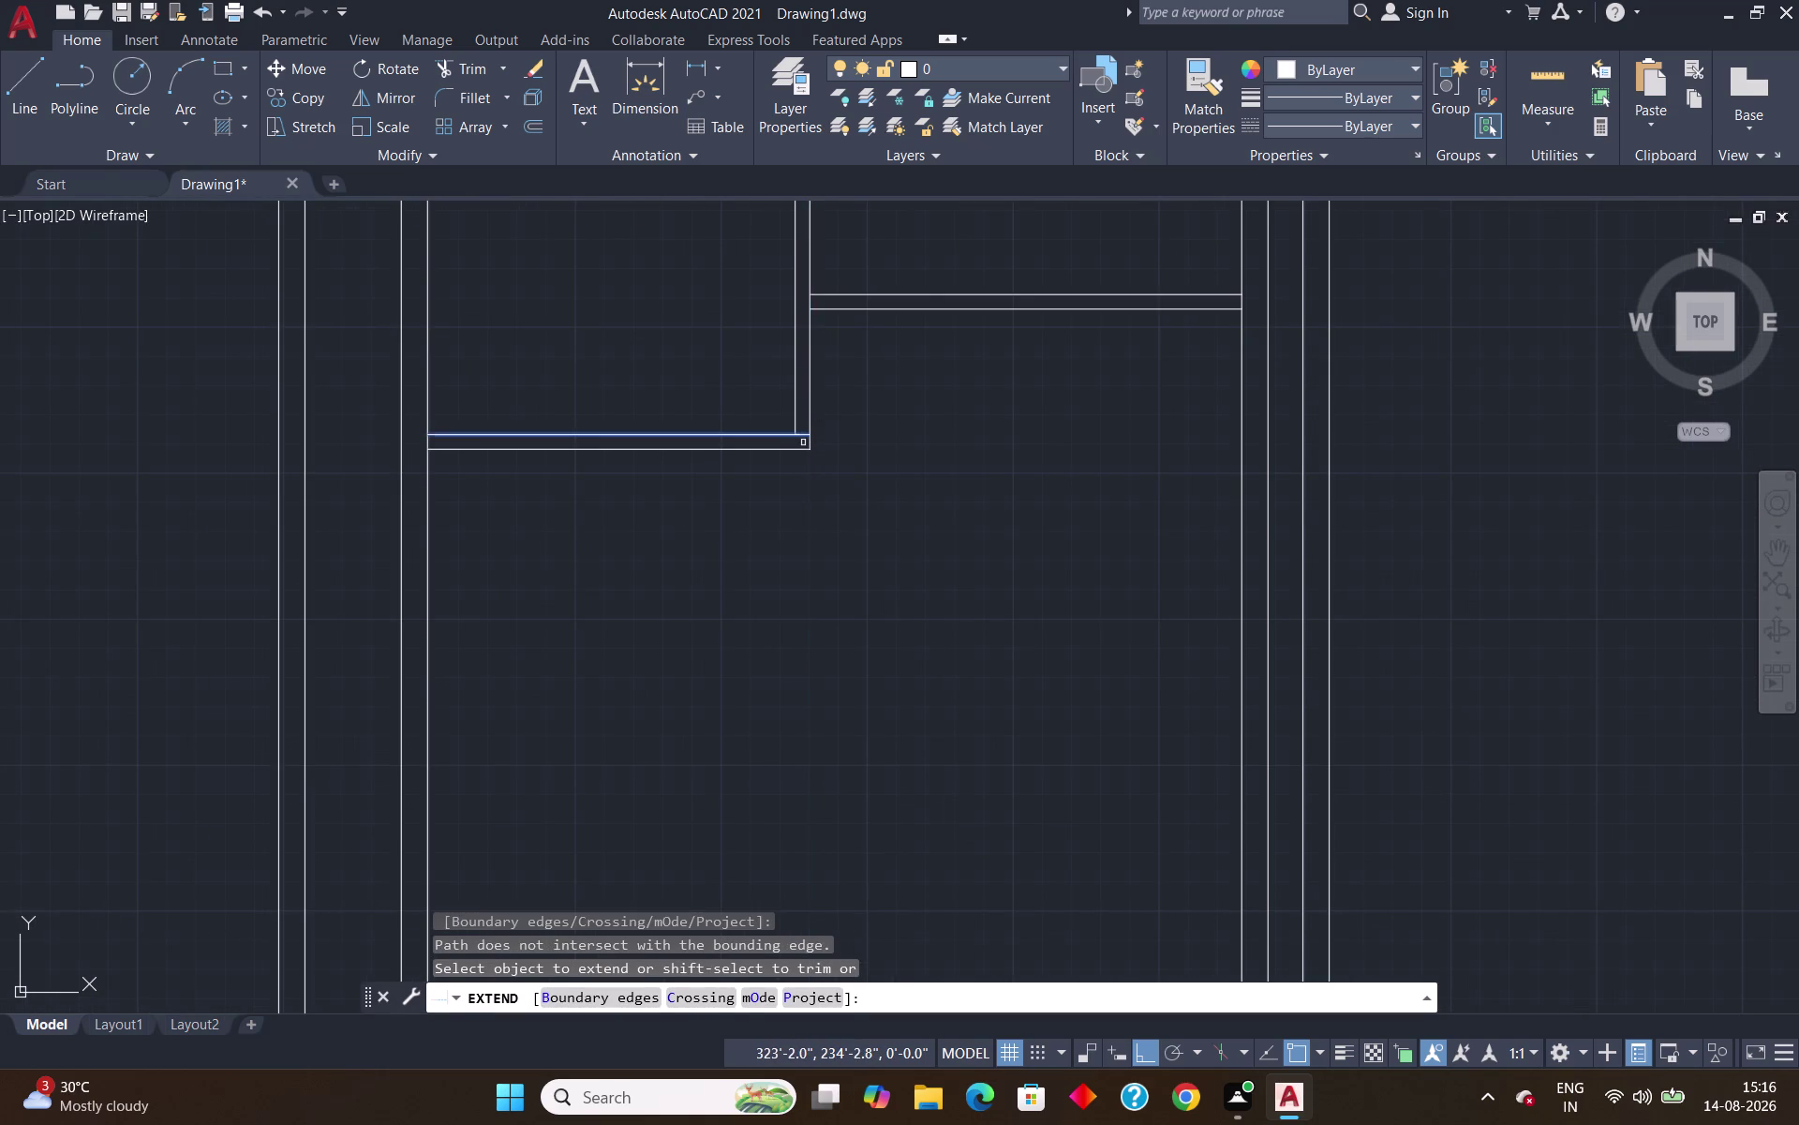
click(795, 419)
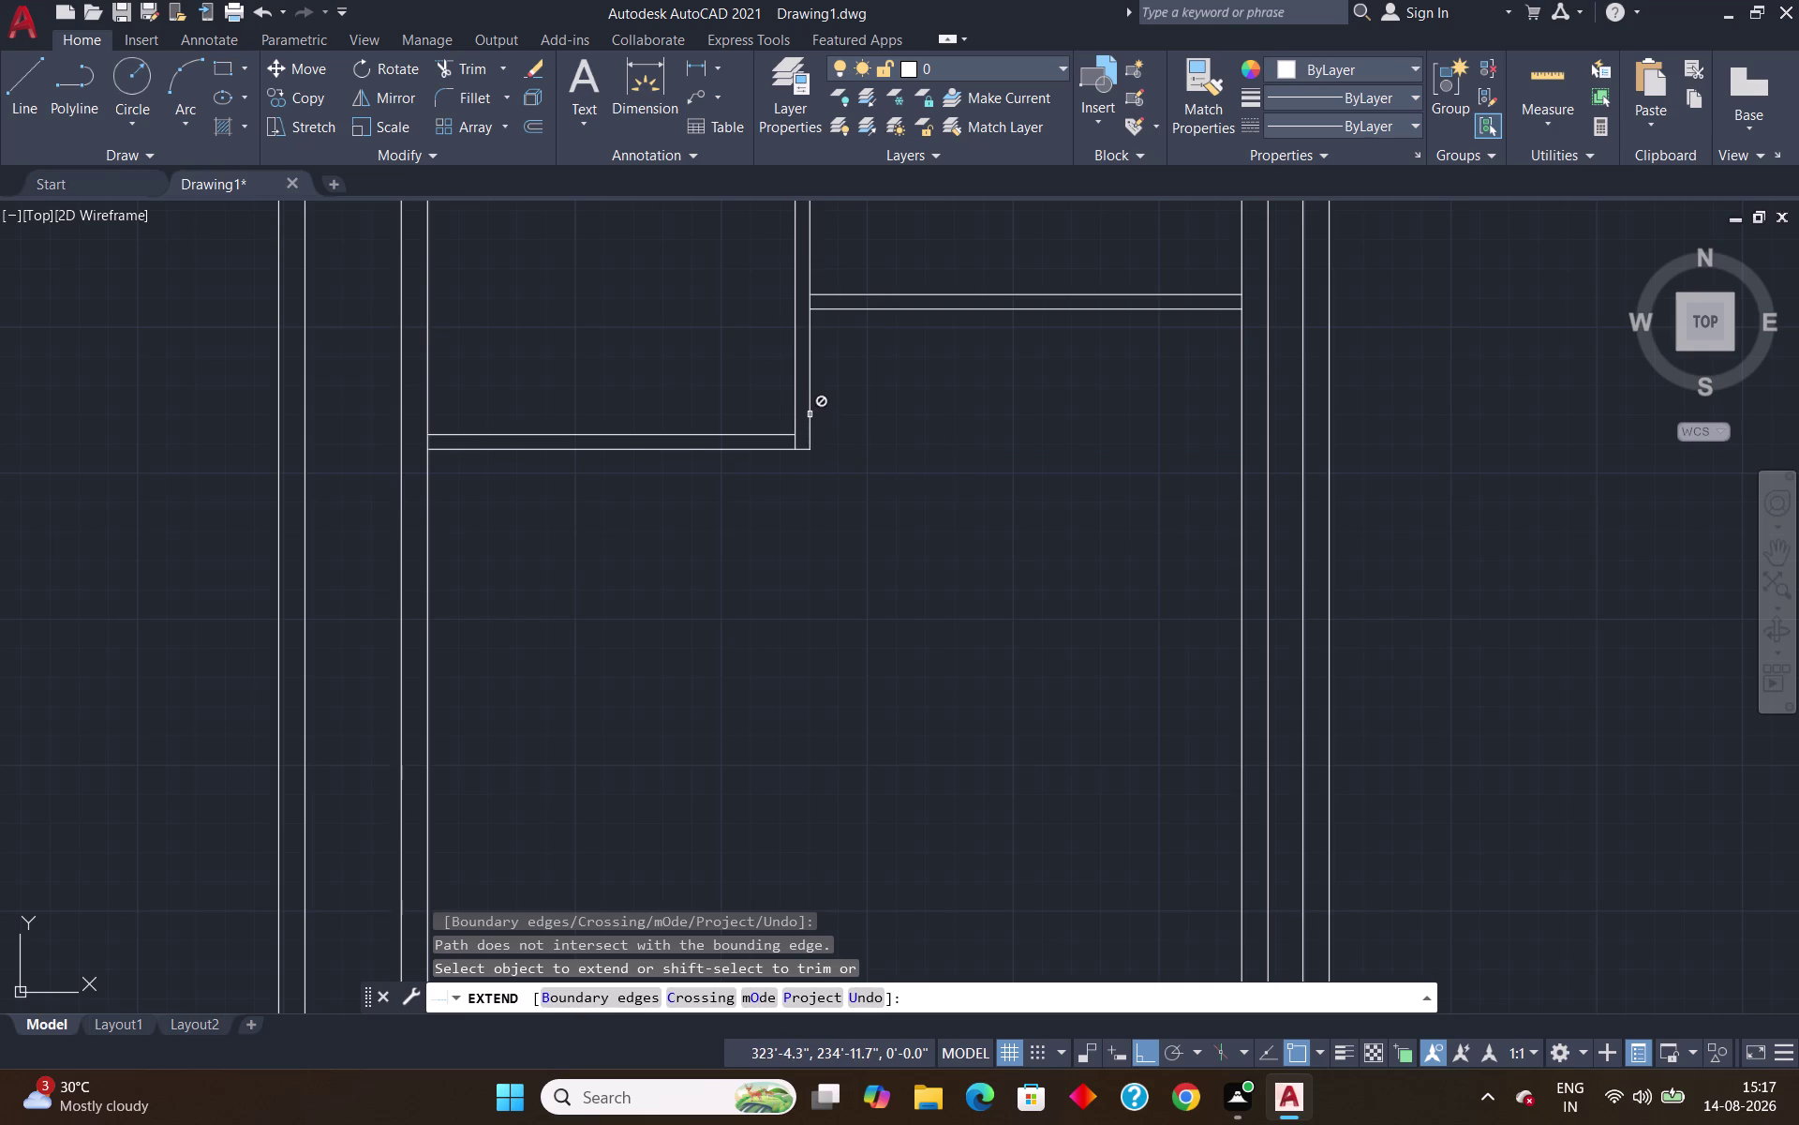
drag(810, 414, 810, 454)
key(Escape)
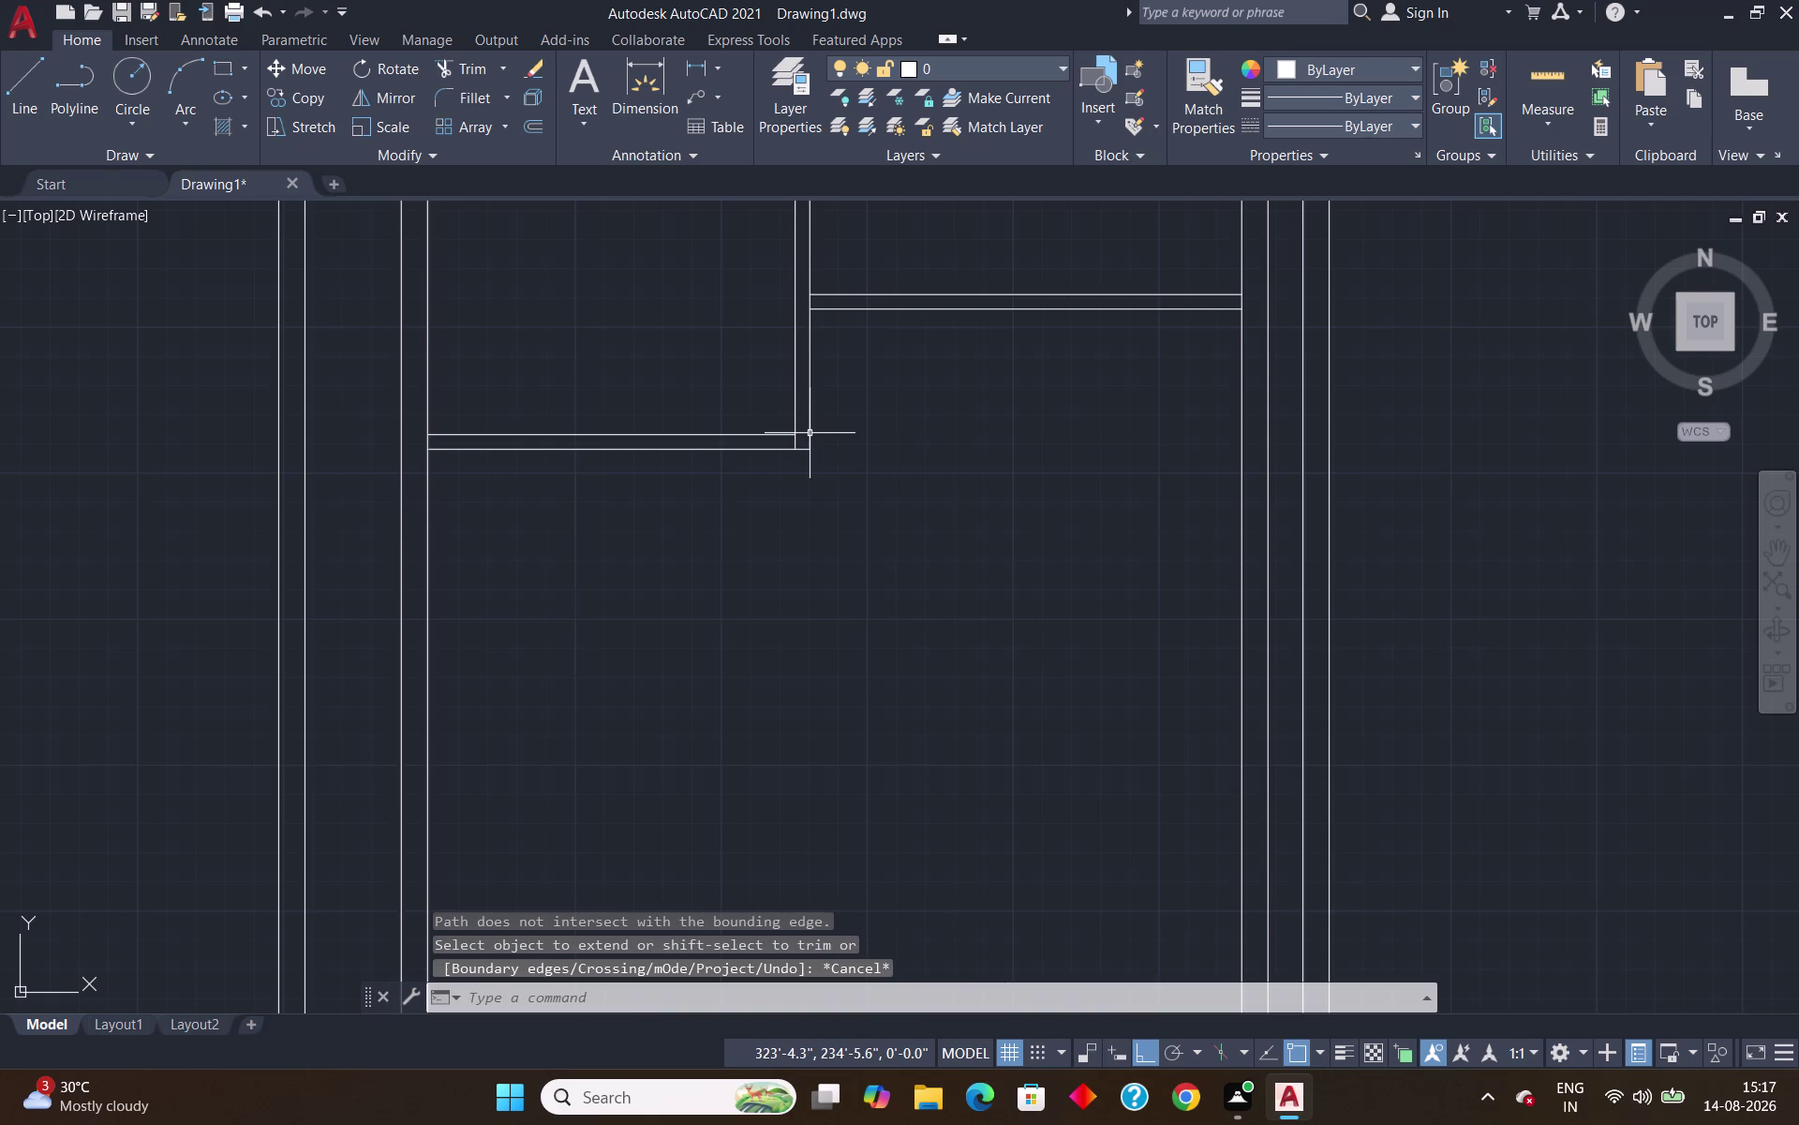
key(ctrl+z)
Extend the room's two side wall lines down to the bottom wall.
scroll(up, 3)
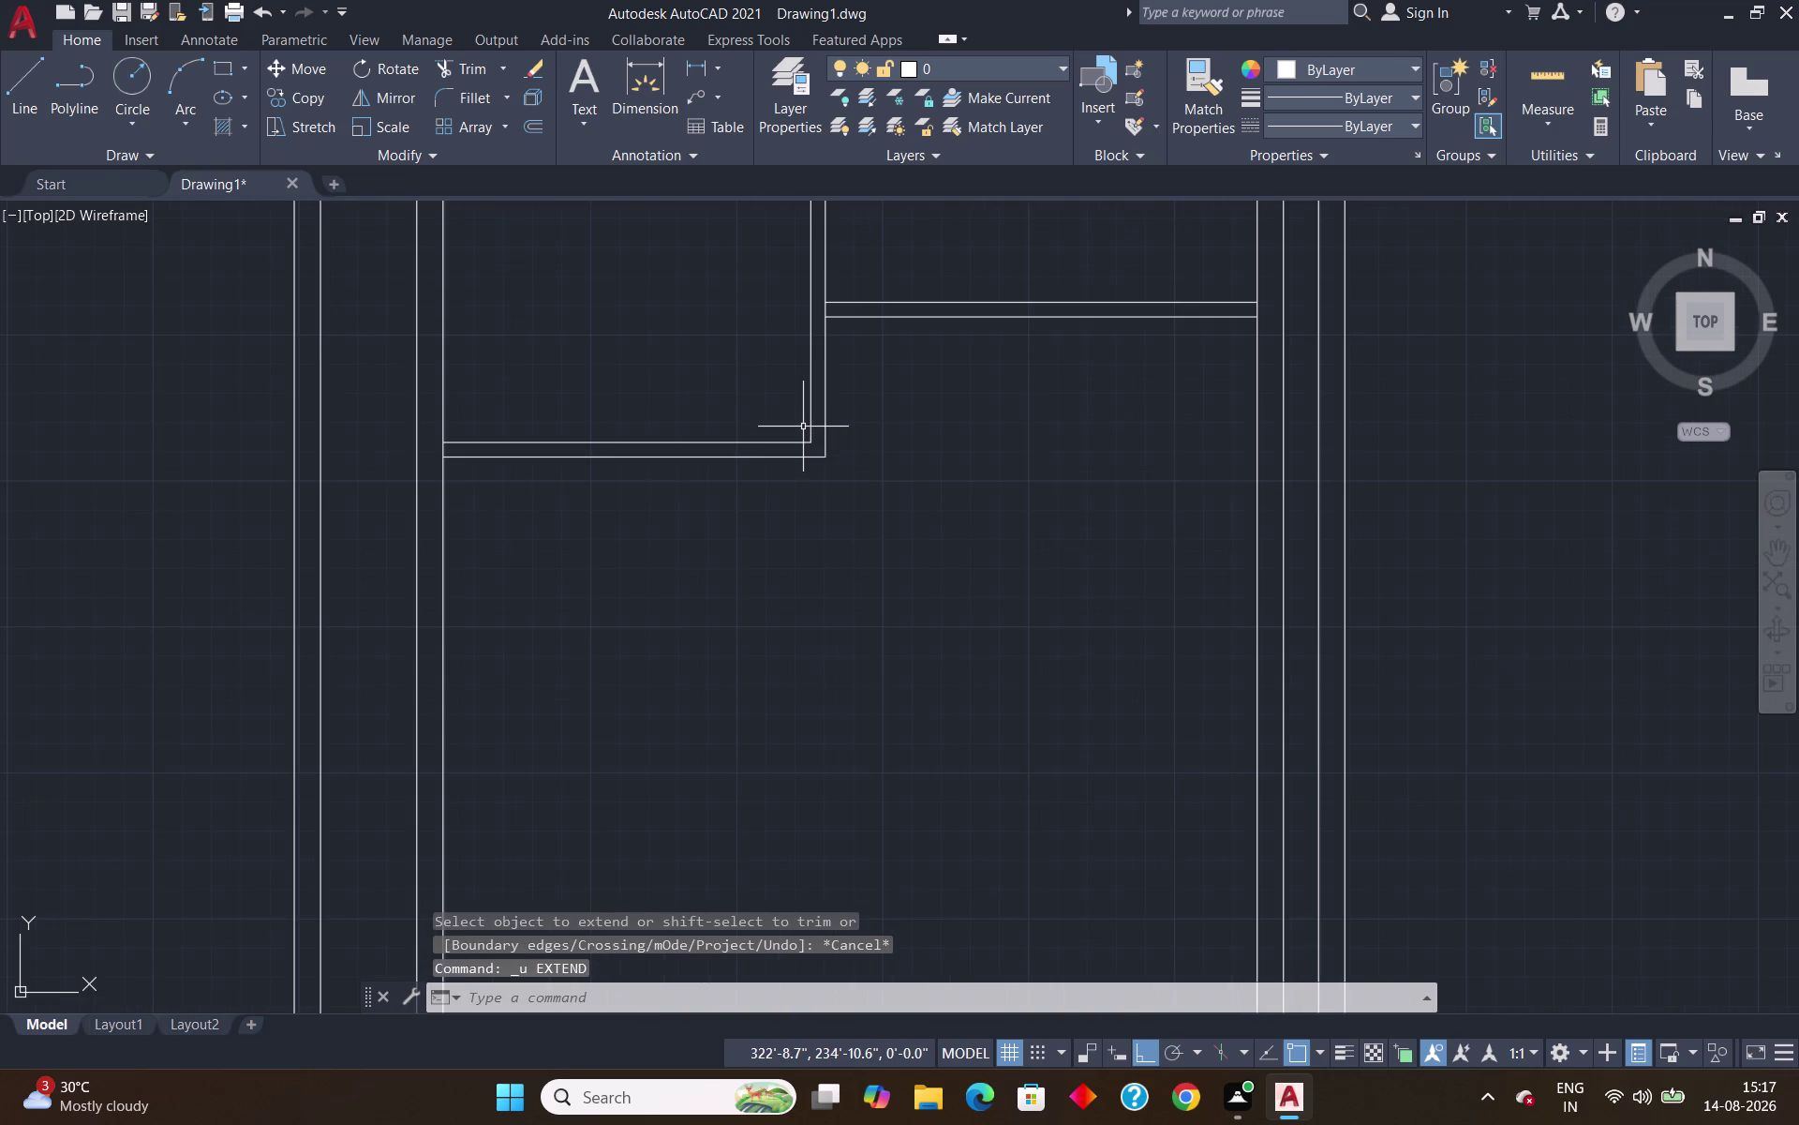
text(ex)
key(Return)
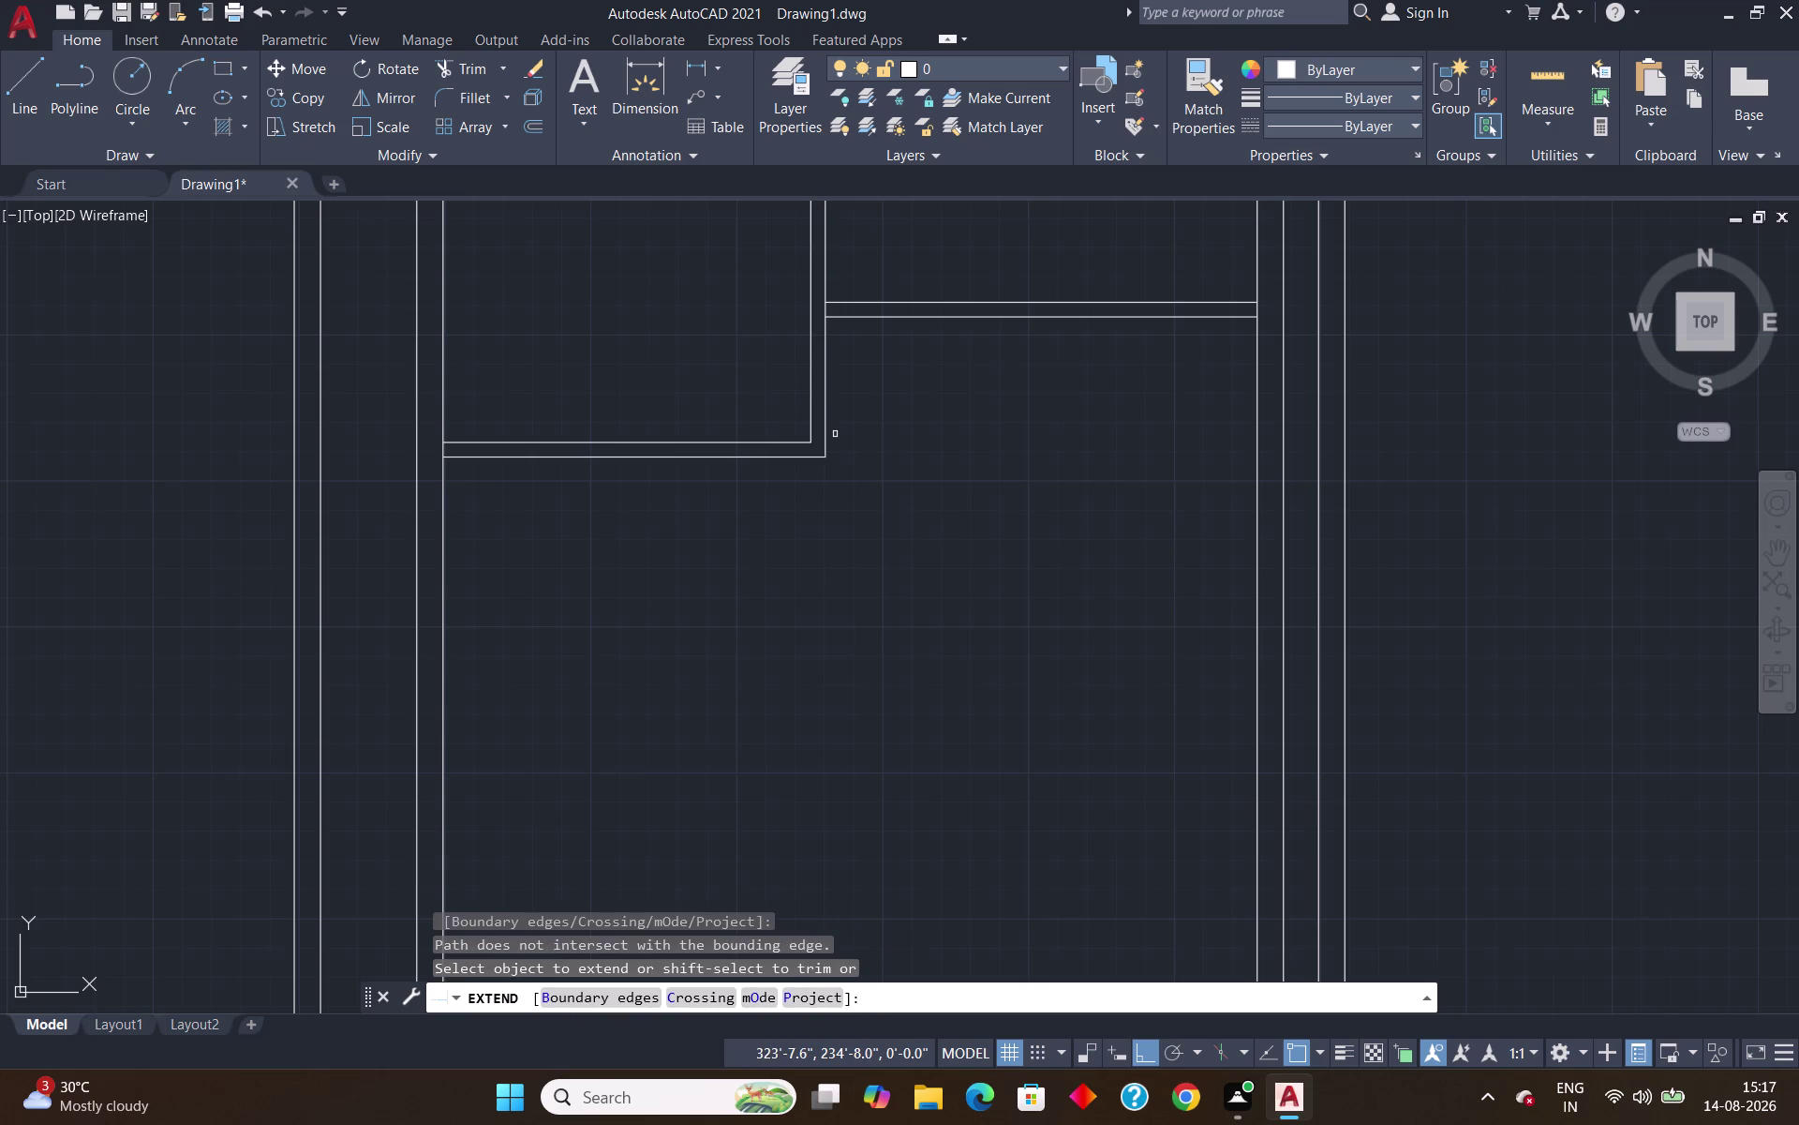
drag(825, 413, 826, 457)
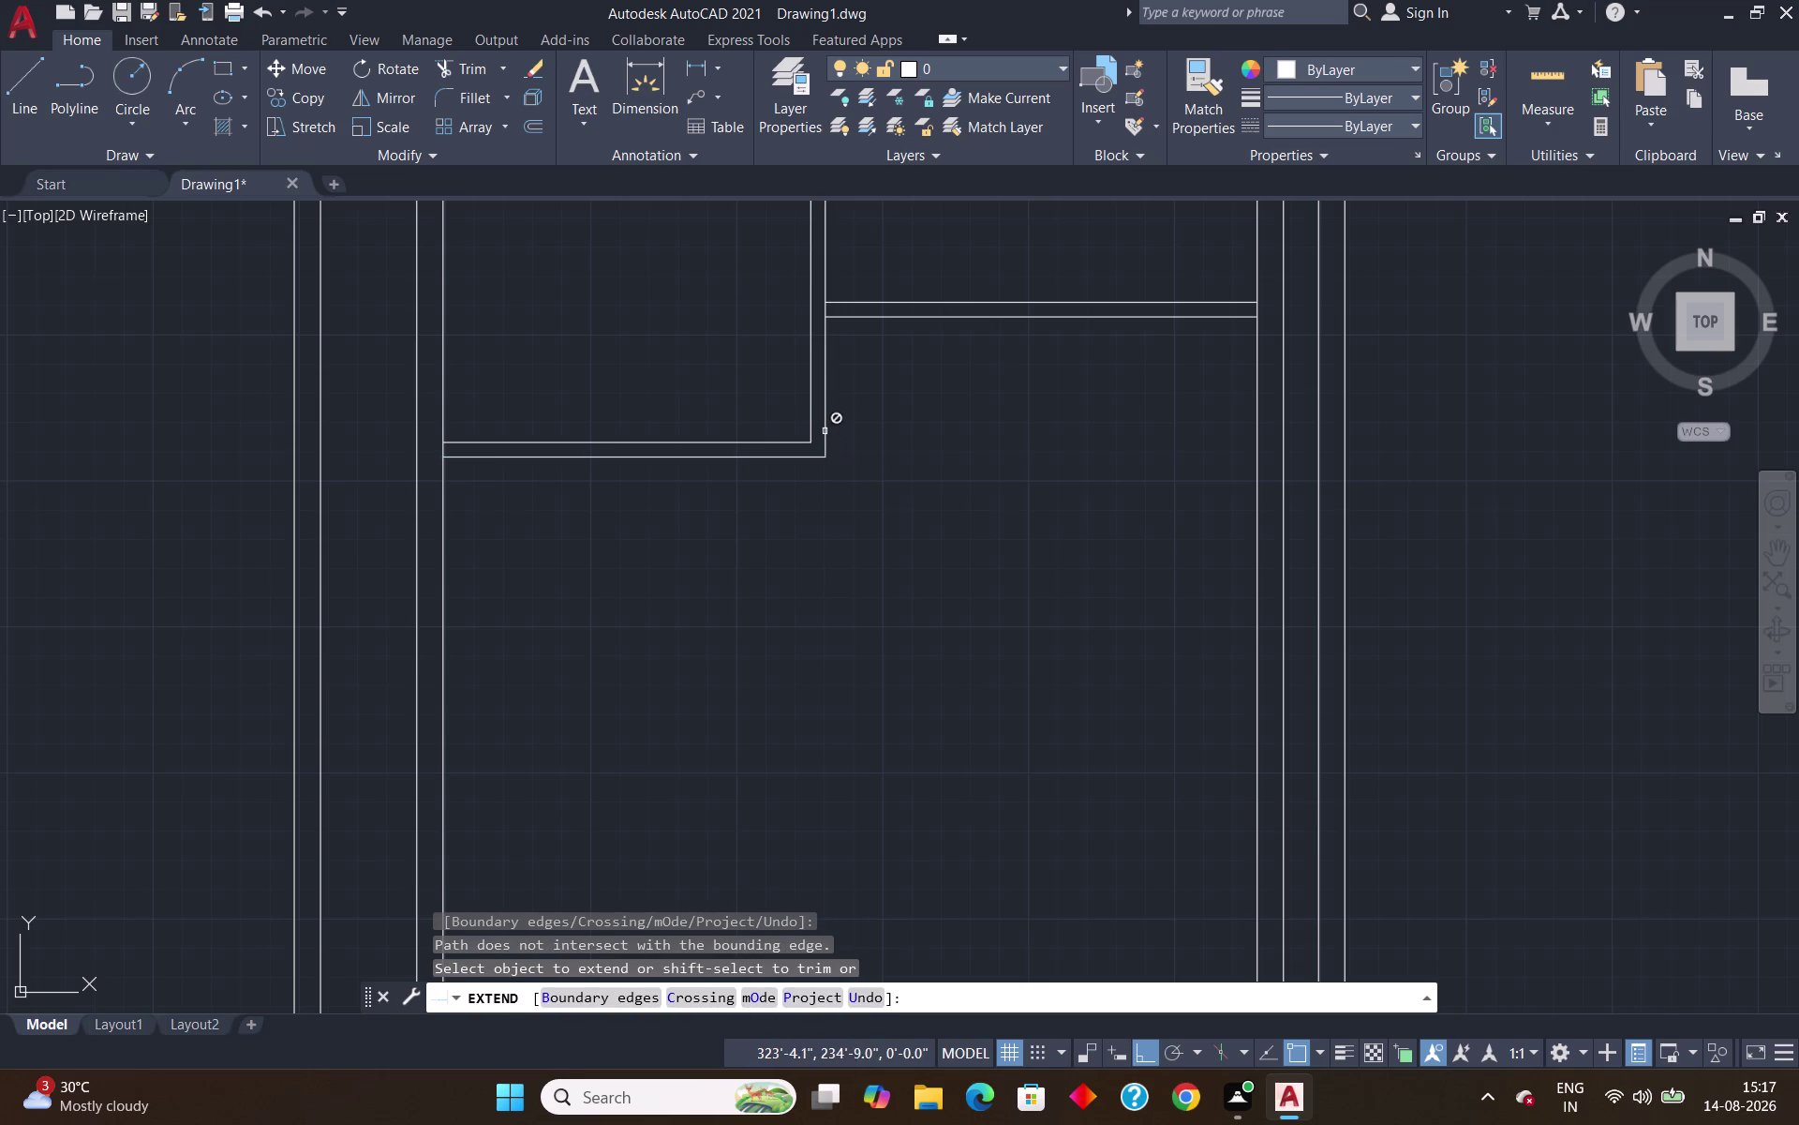
scroll(down, 3)
click(831, 397)
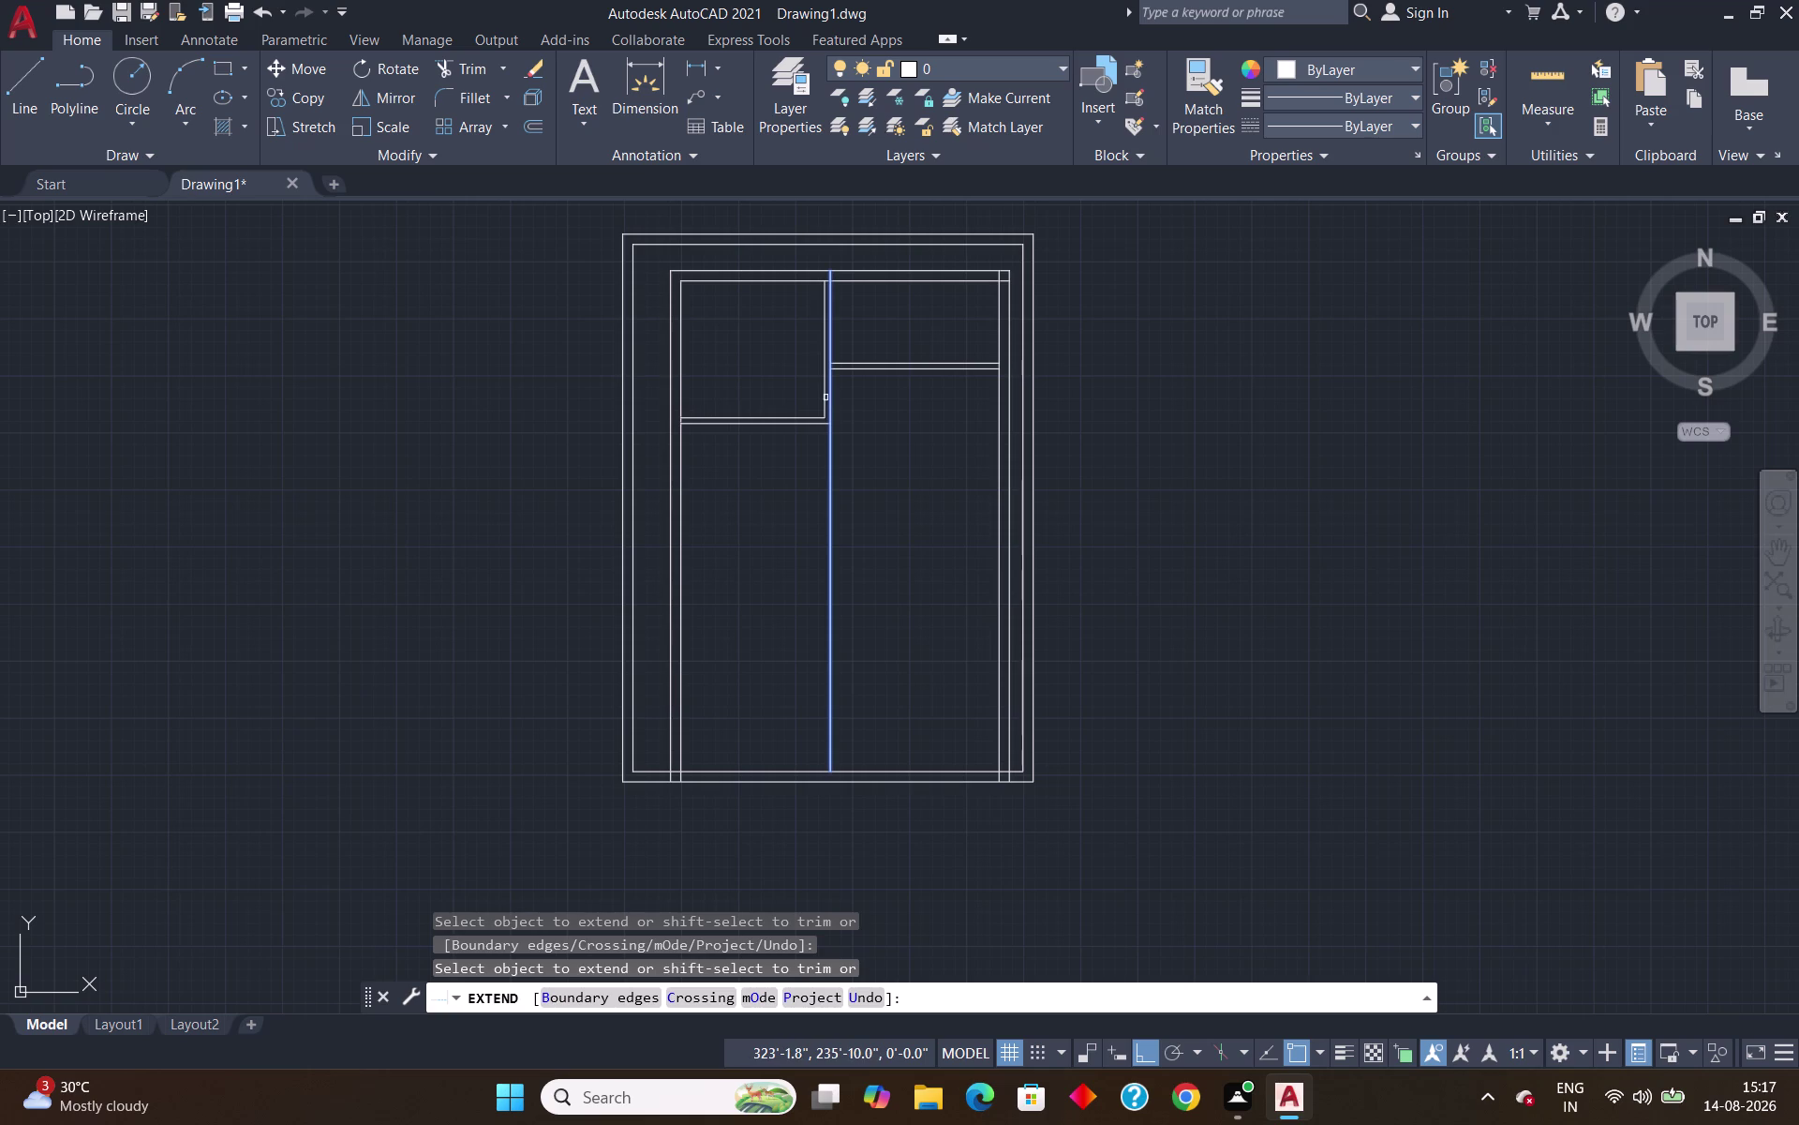
click(824, 398)
scroll(up, 3)
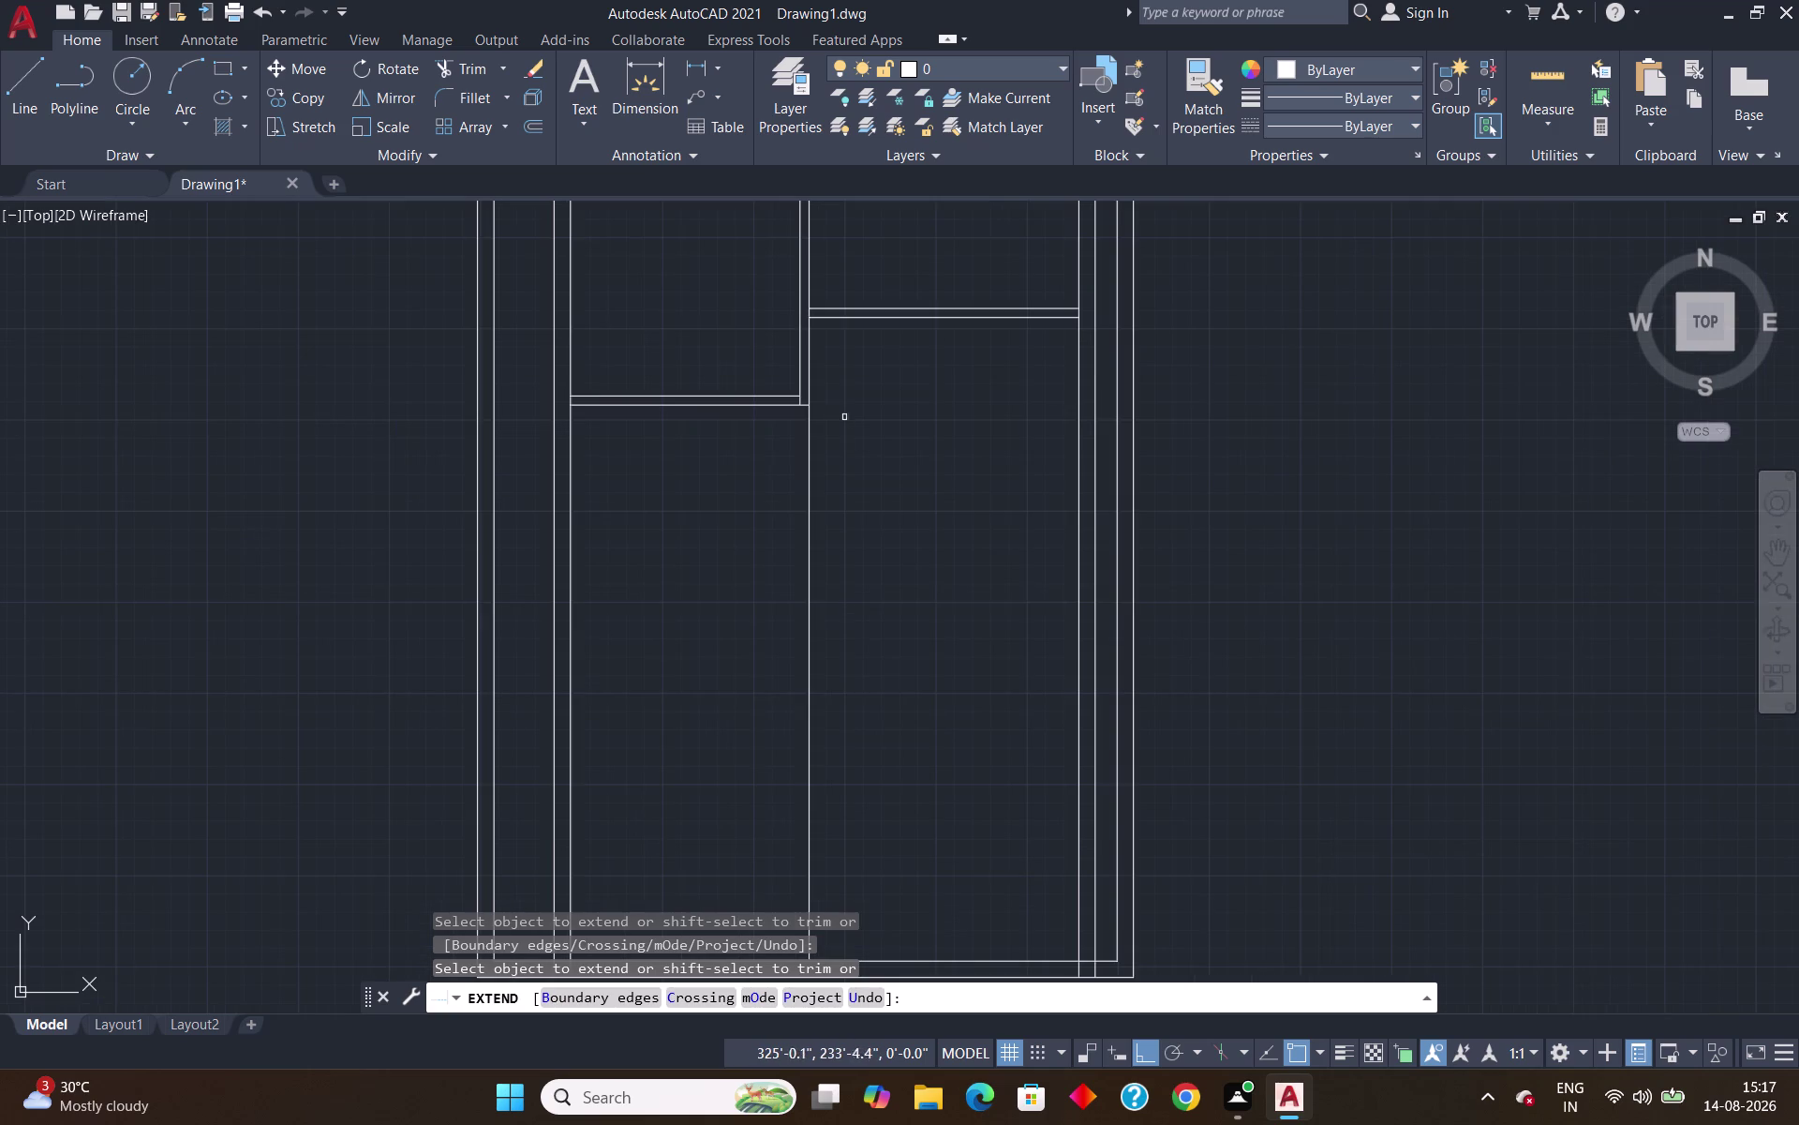
click(801, 387)
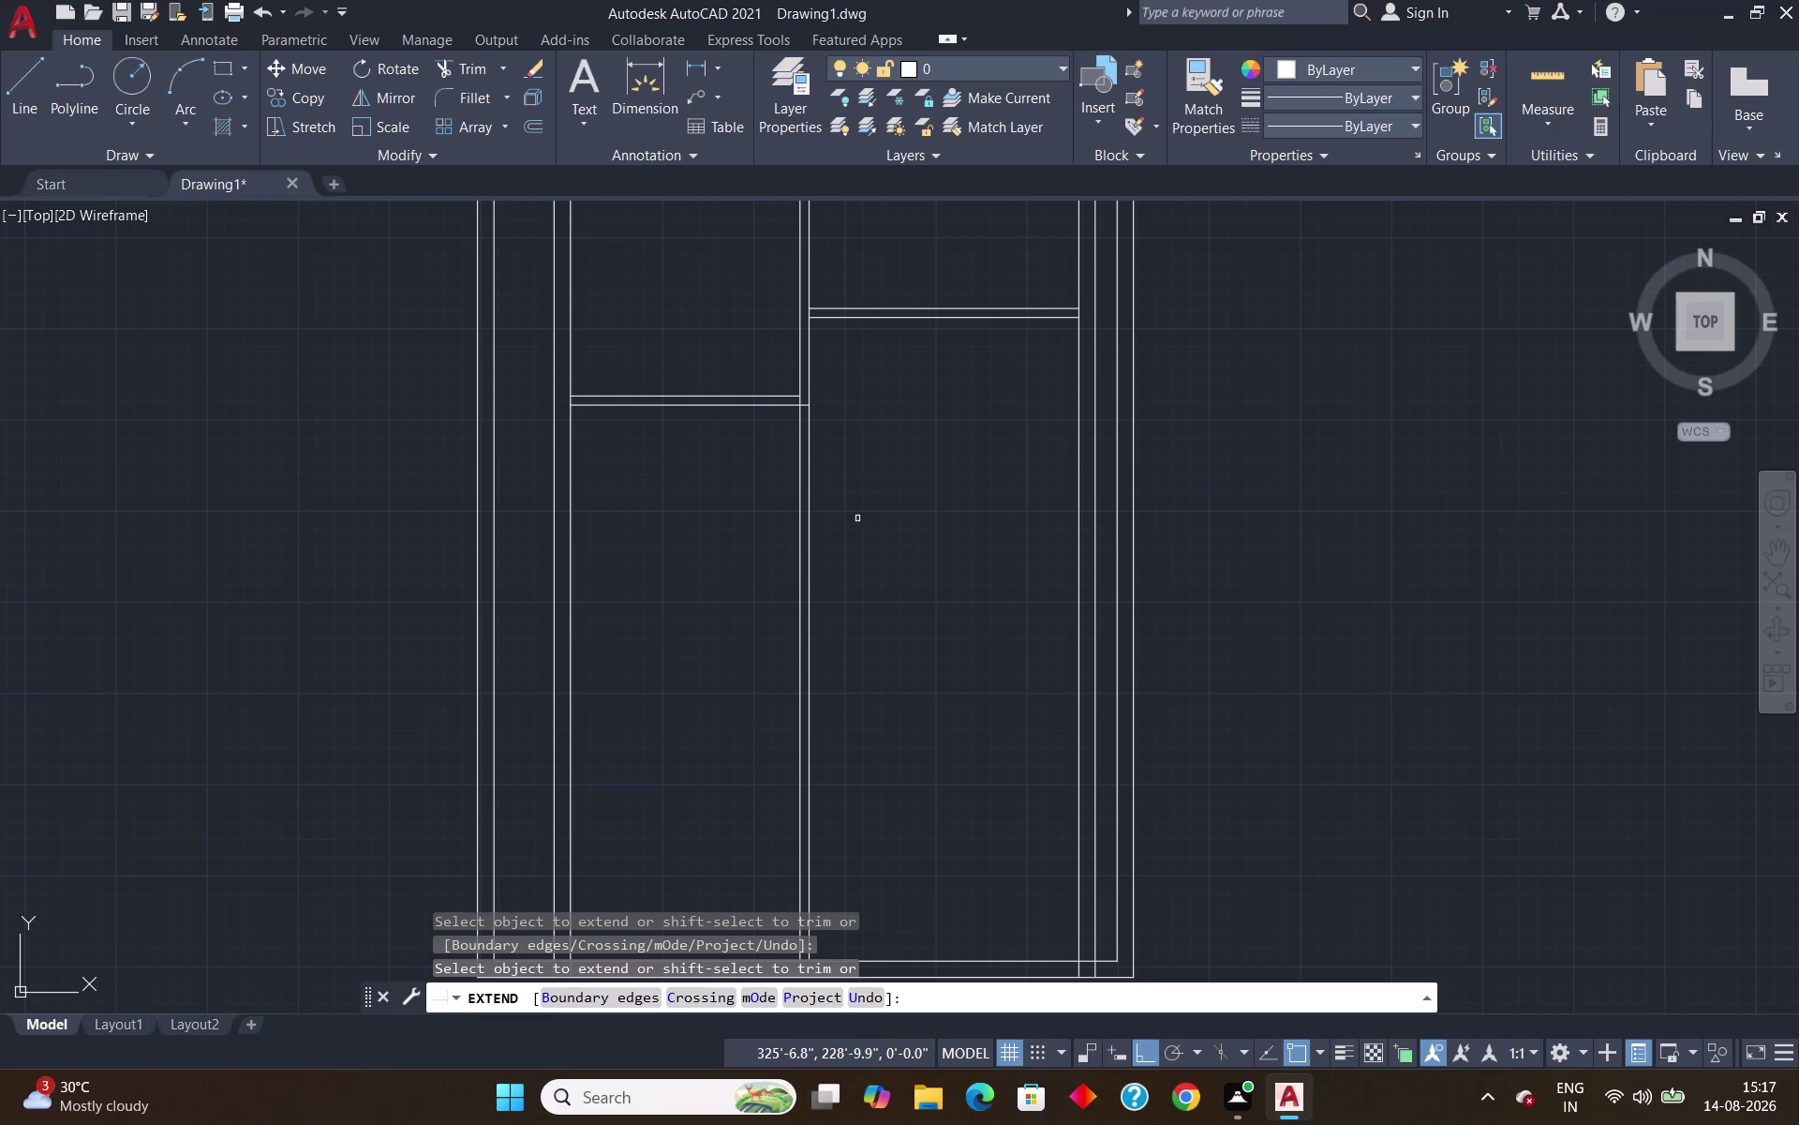
scroll(down, 3)
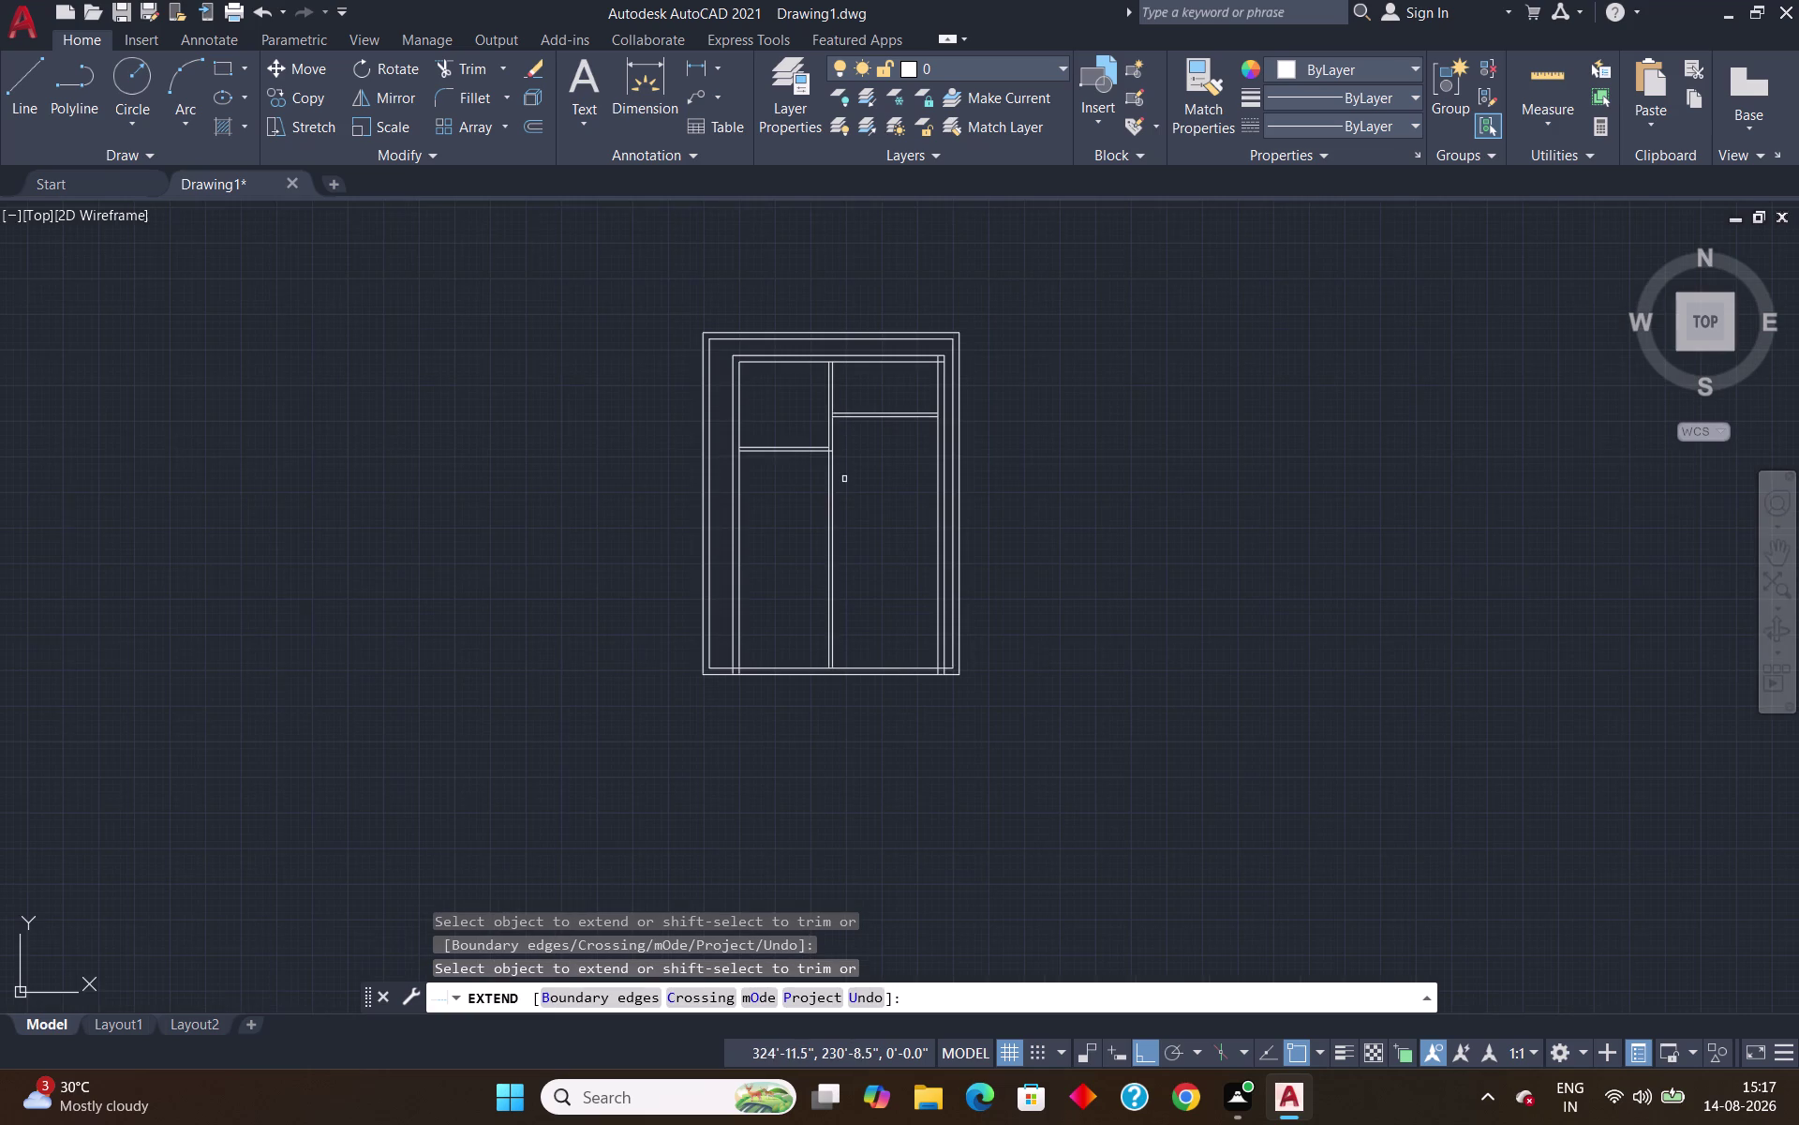
key(Escape)
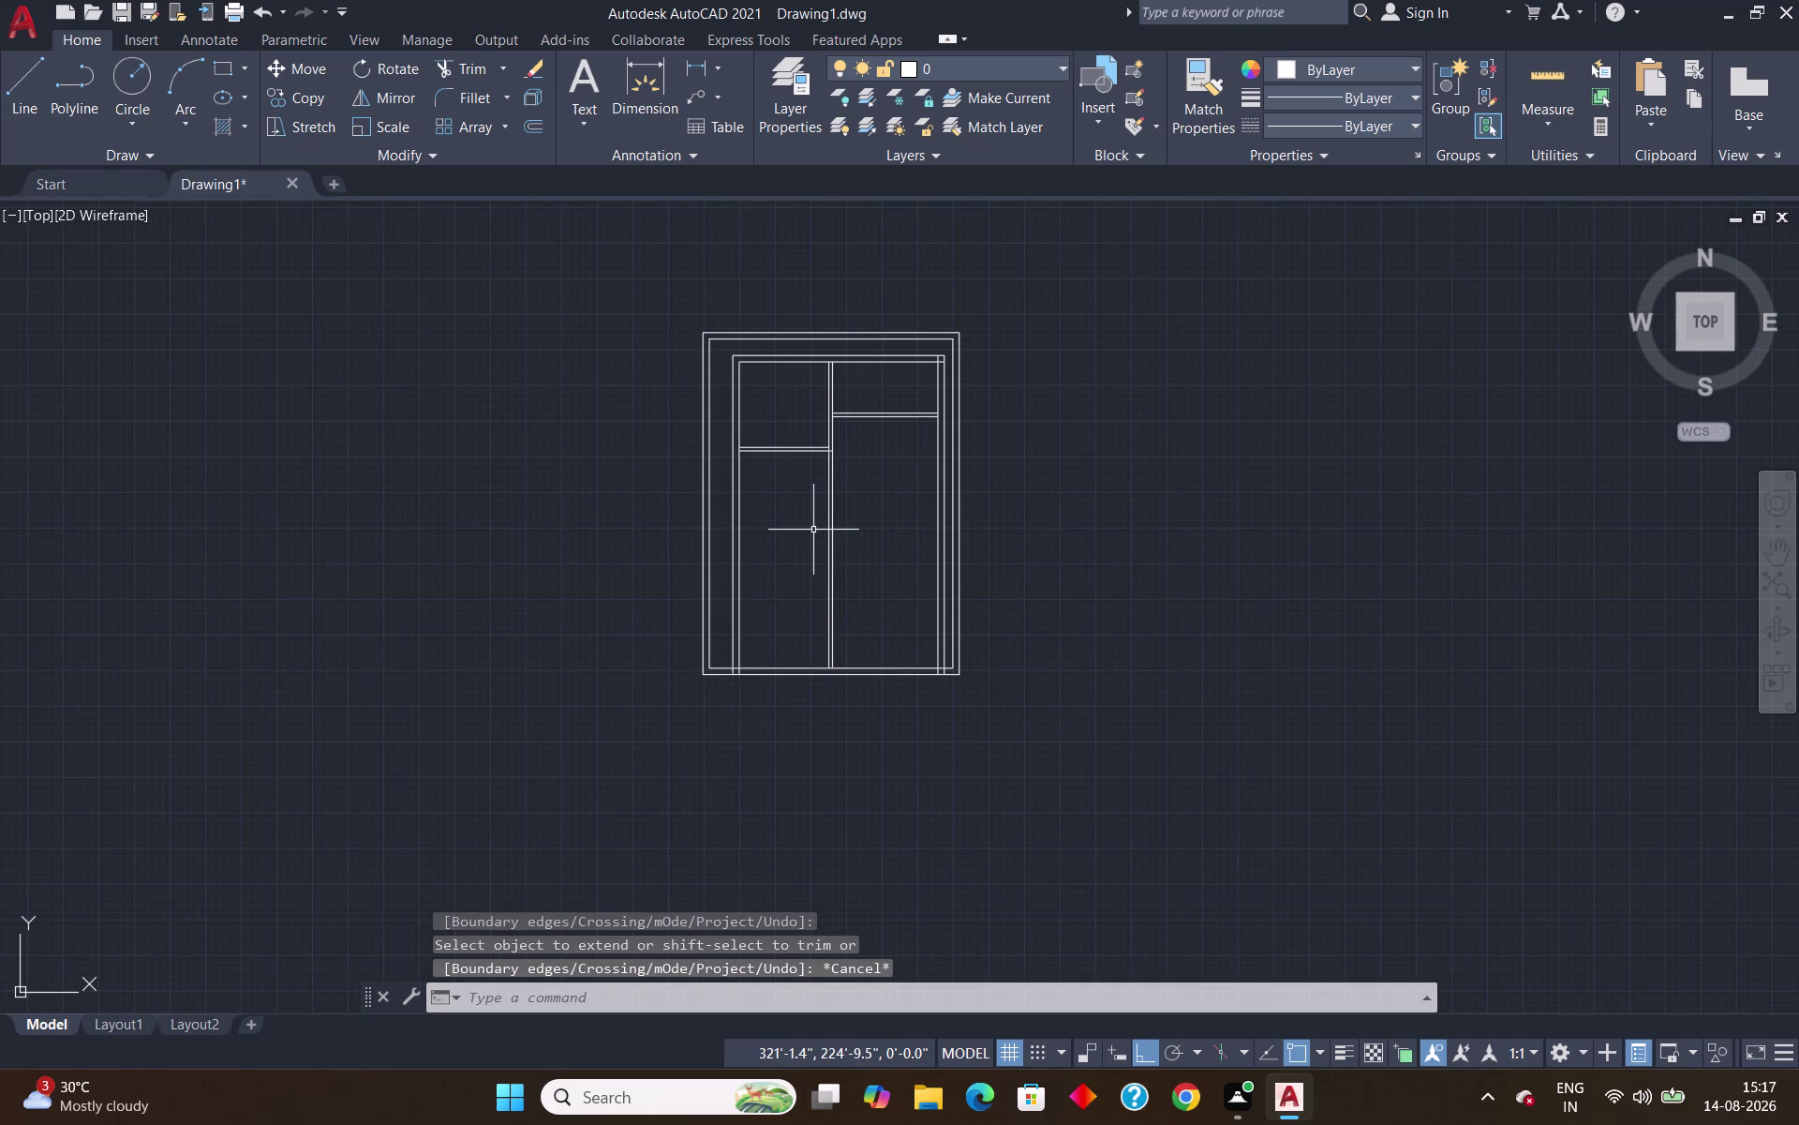
key(o)
key(Return)
Offset the top-left room's lower wall line 13' downward.
text(1)
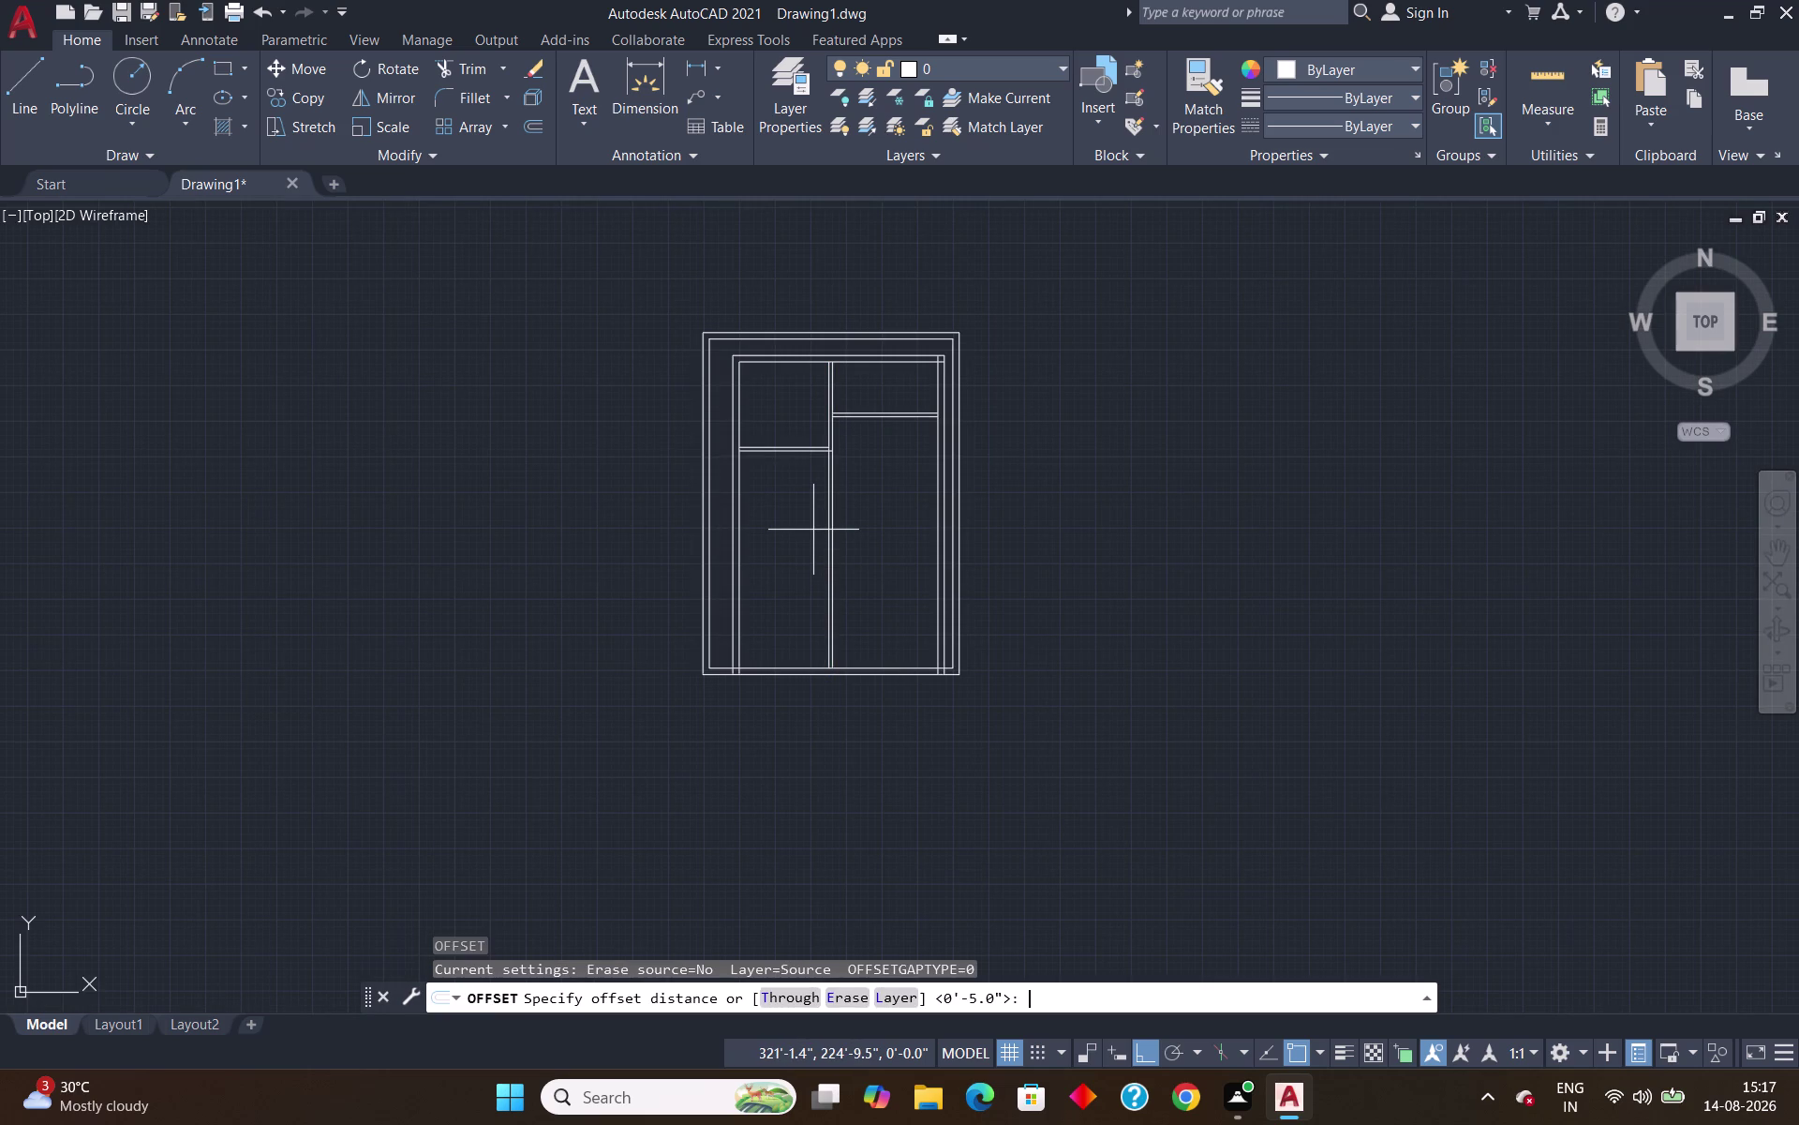
text(3)
key(apostrophe)
key(Return)
scroll(up, 3)
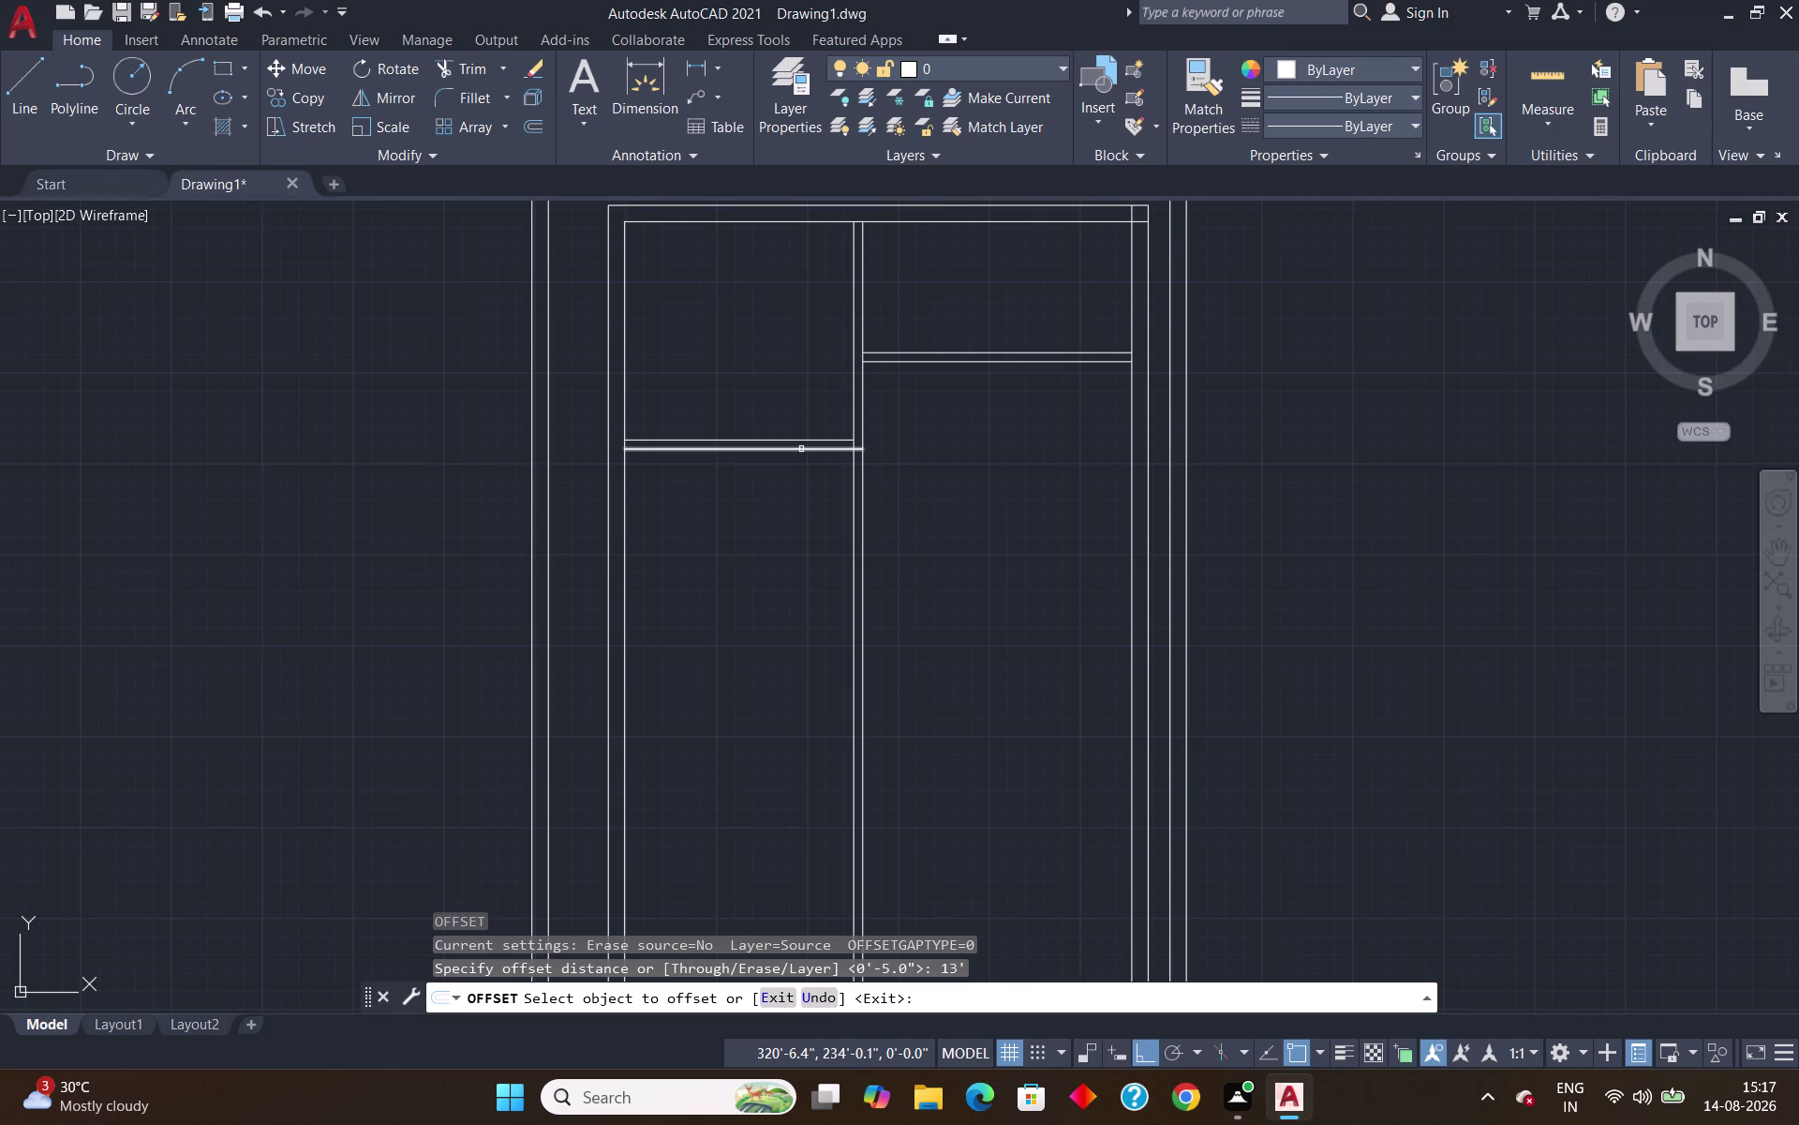
click(801, 449)
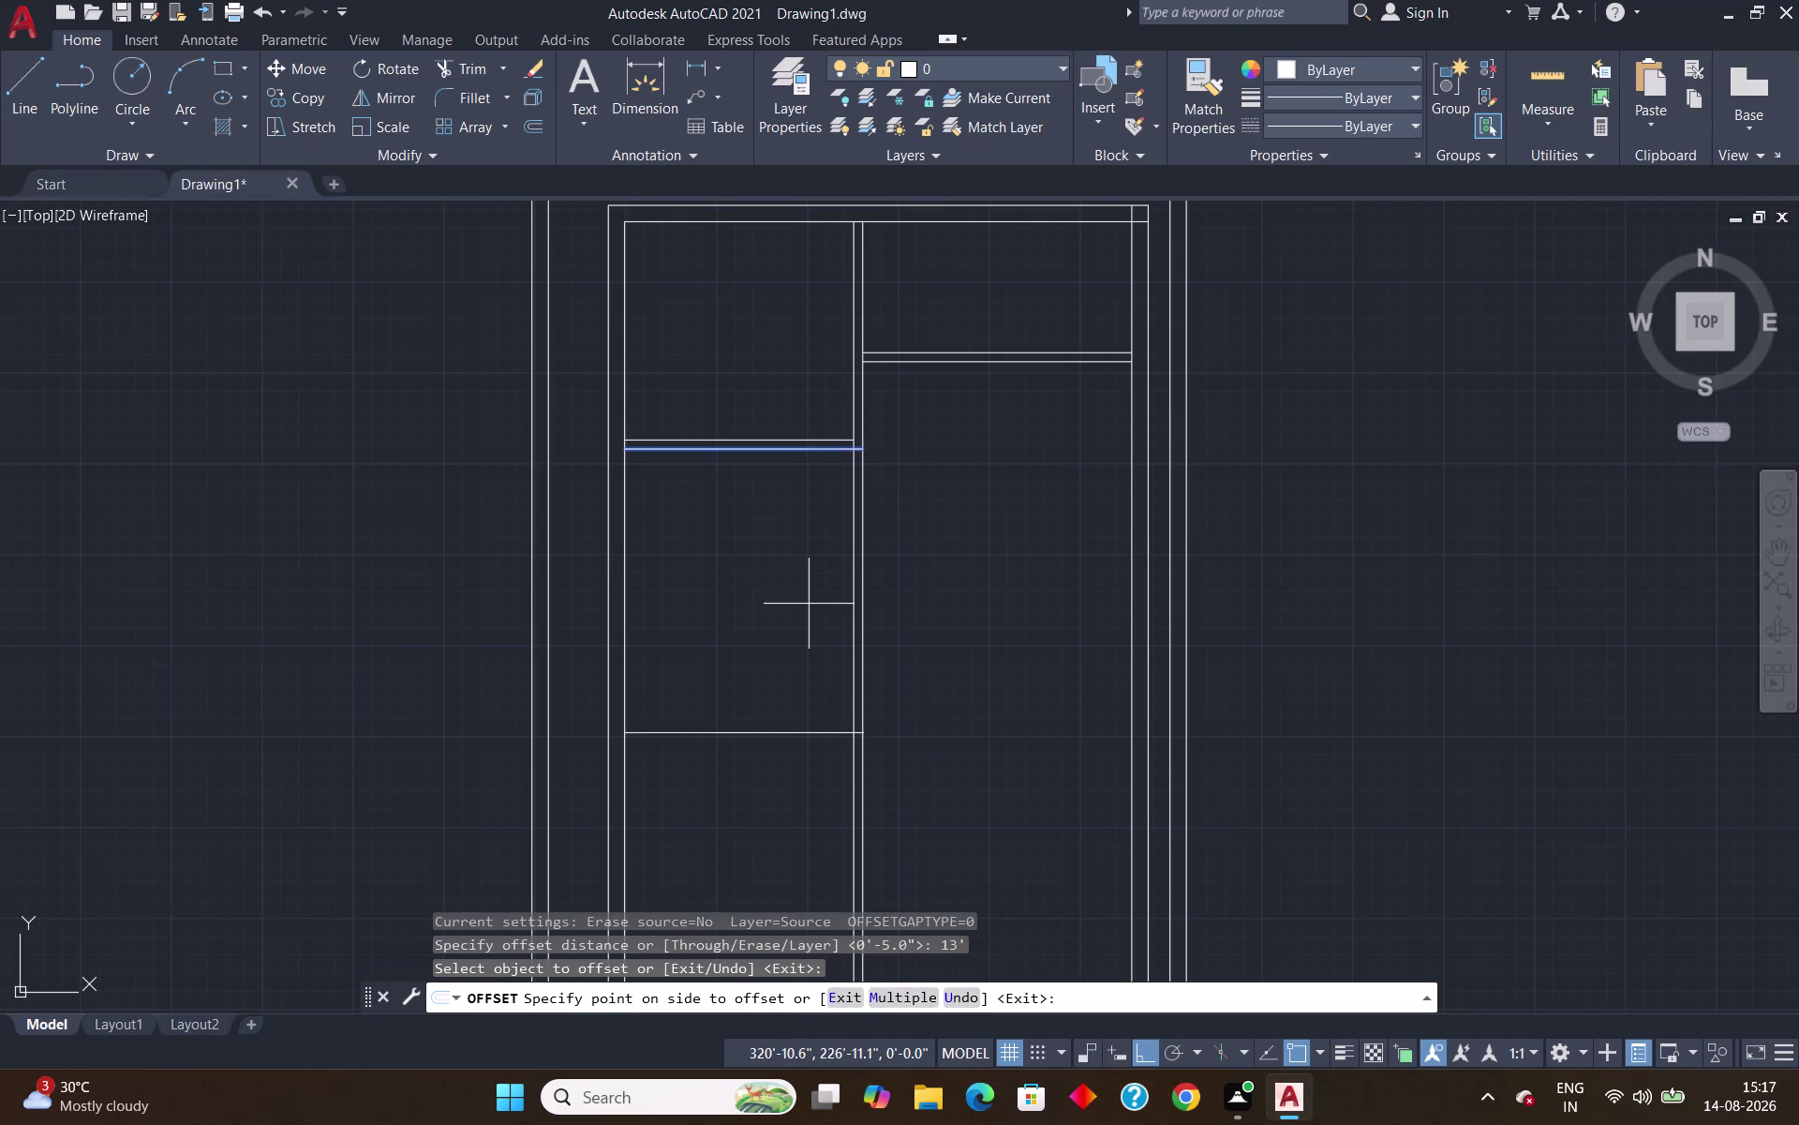
click(809, 604)
key(Escape)
Offset the new 13' line 5" downward to give the cross wall thickness.
key(o)
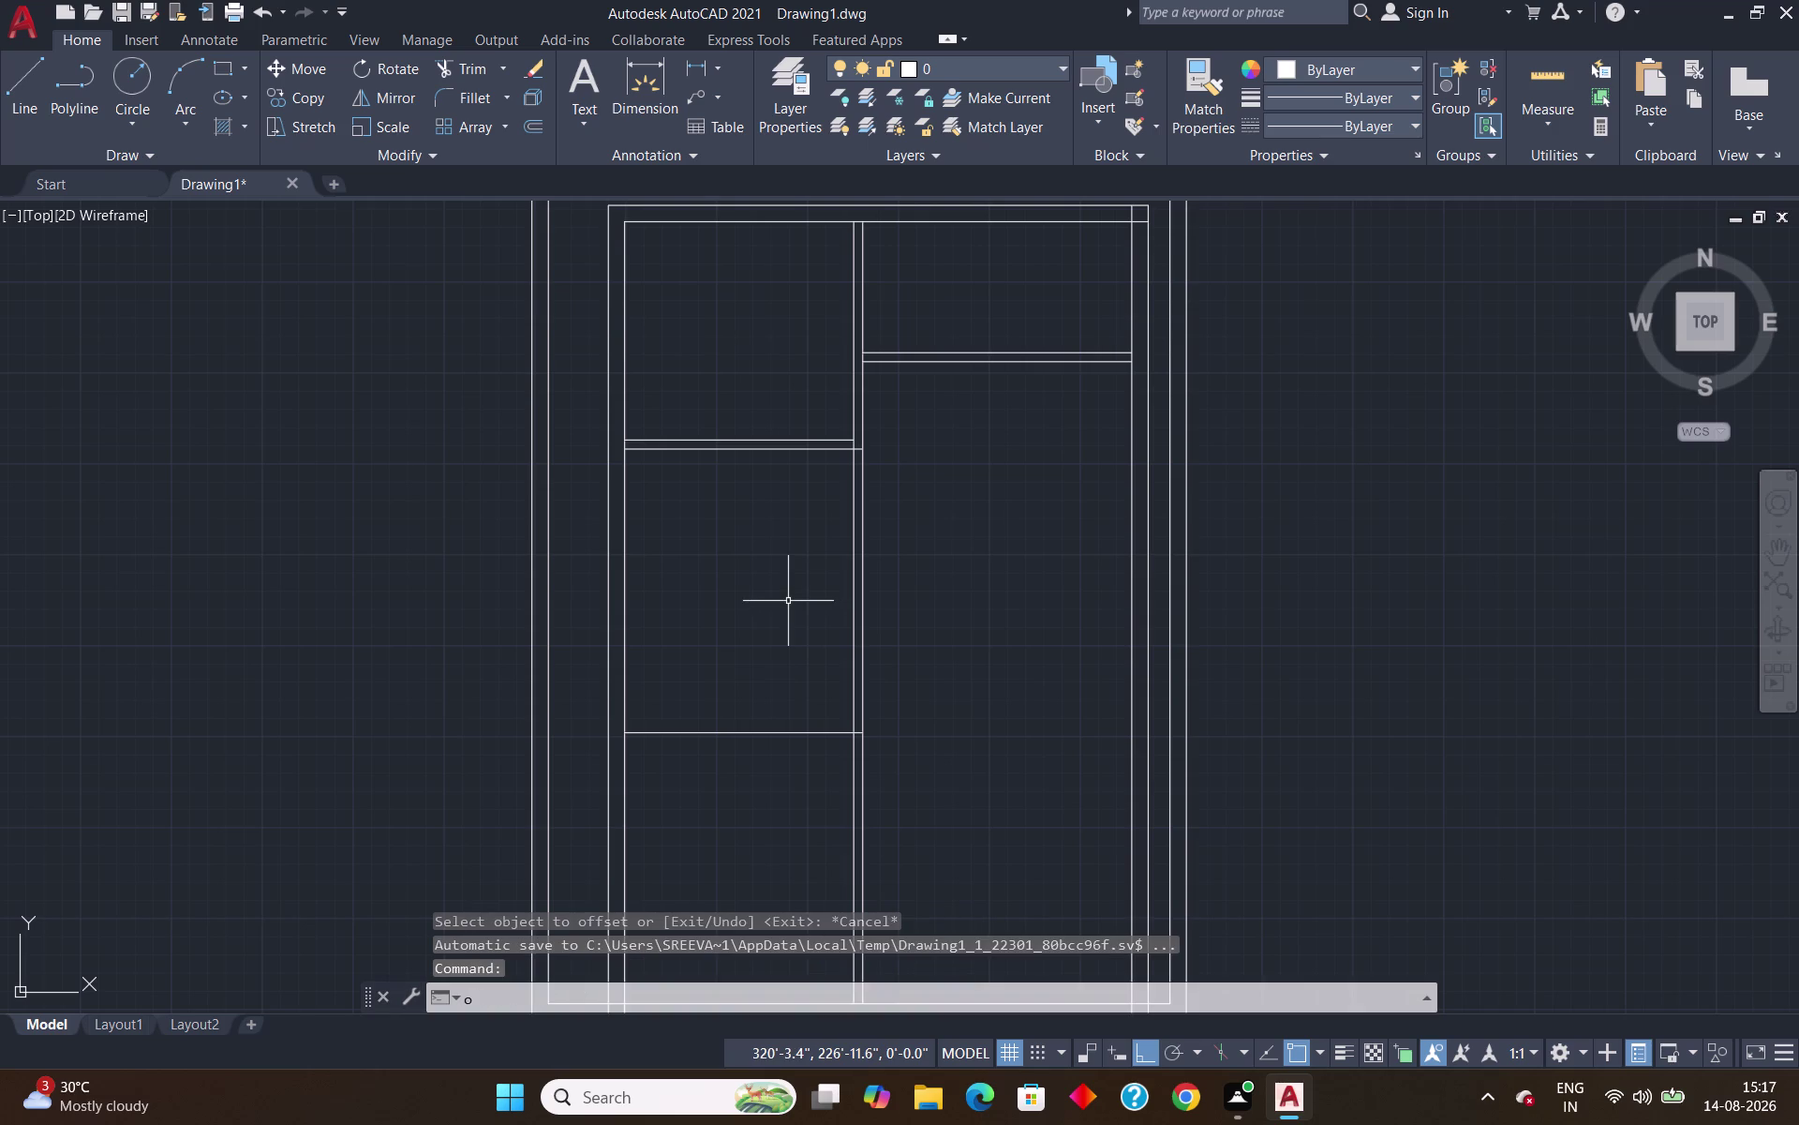
key(Return)
text(5")
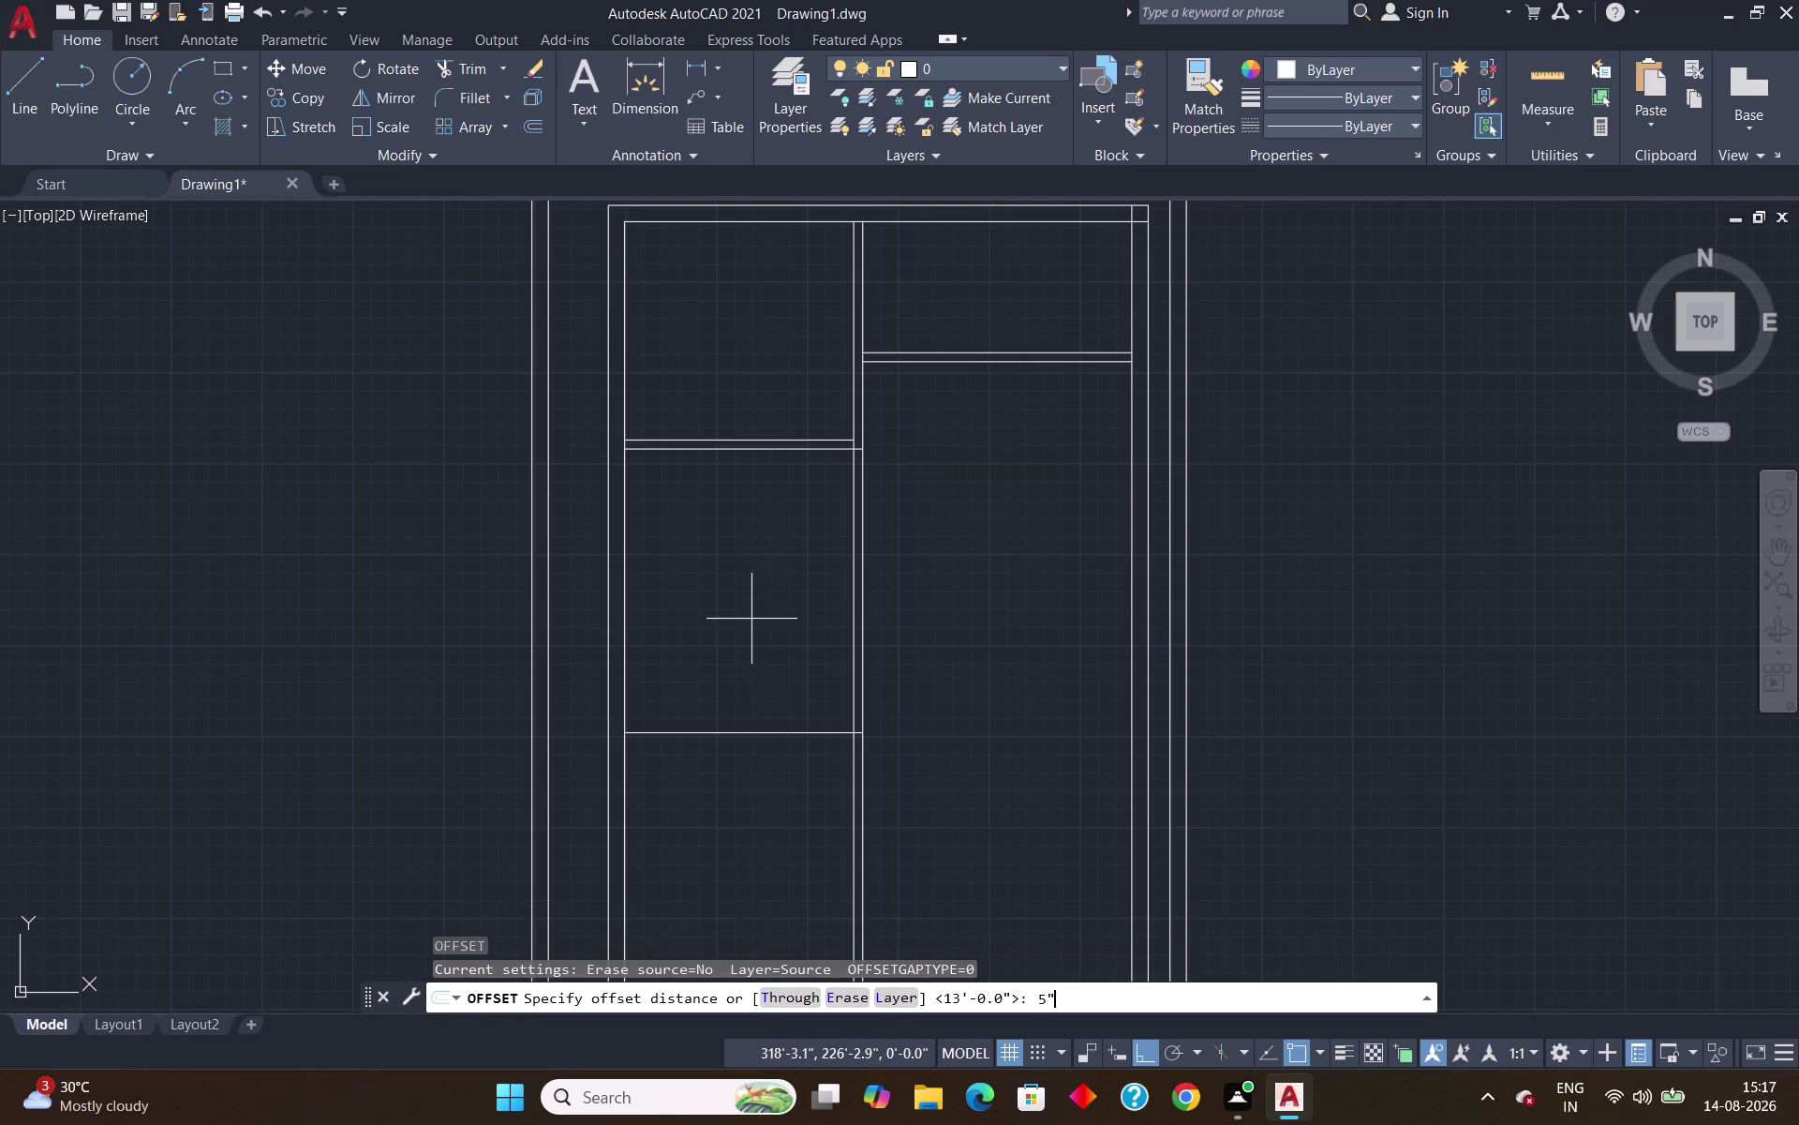
key(Return)
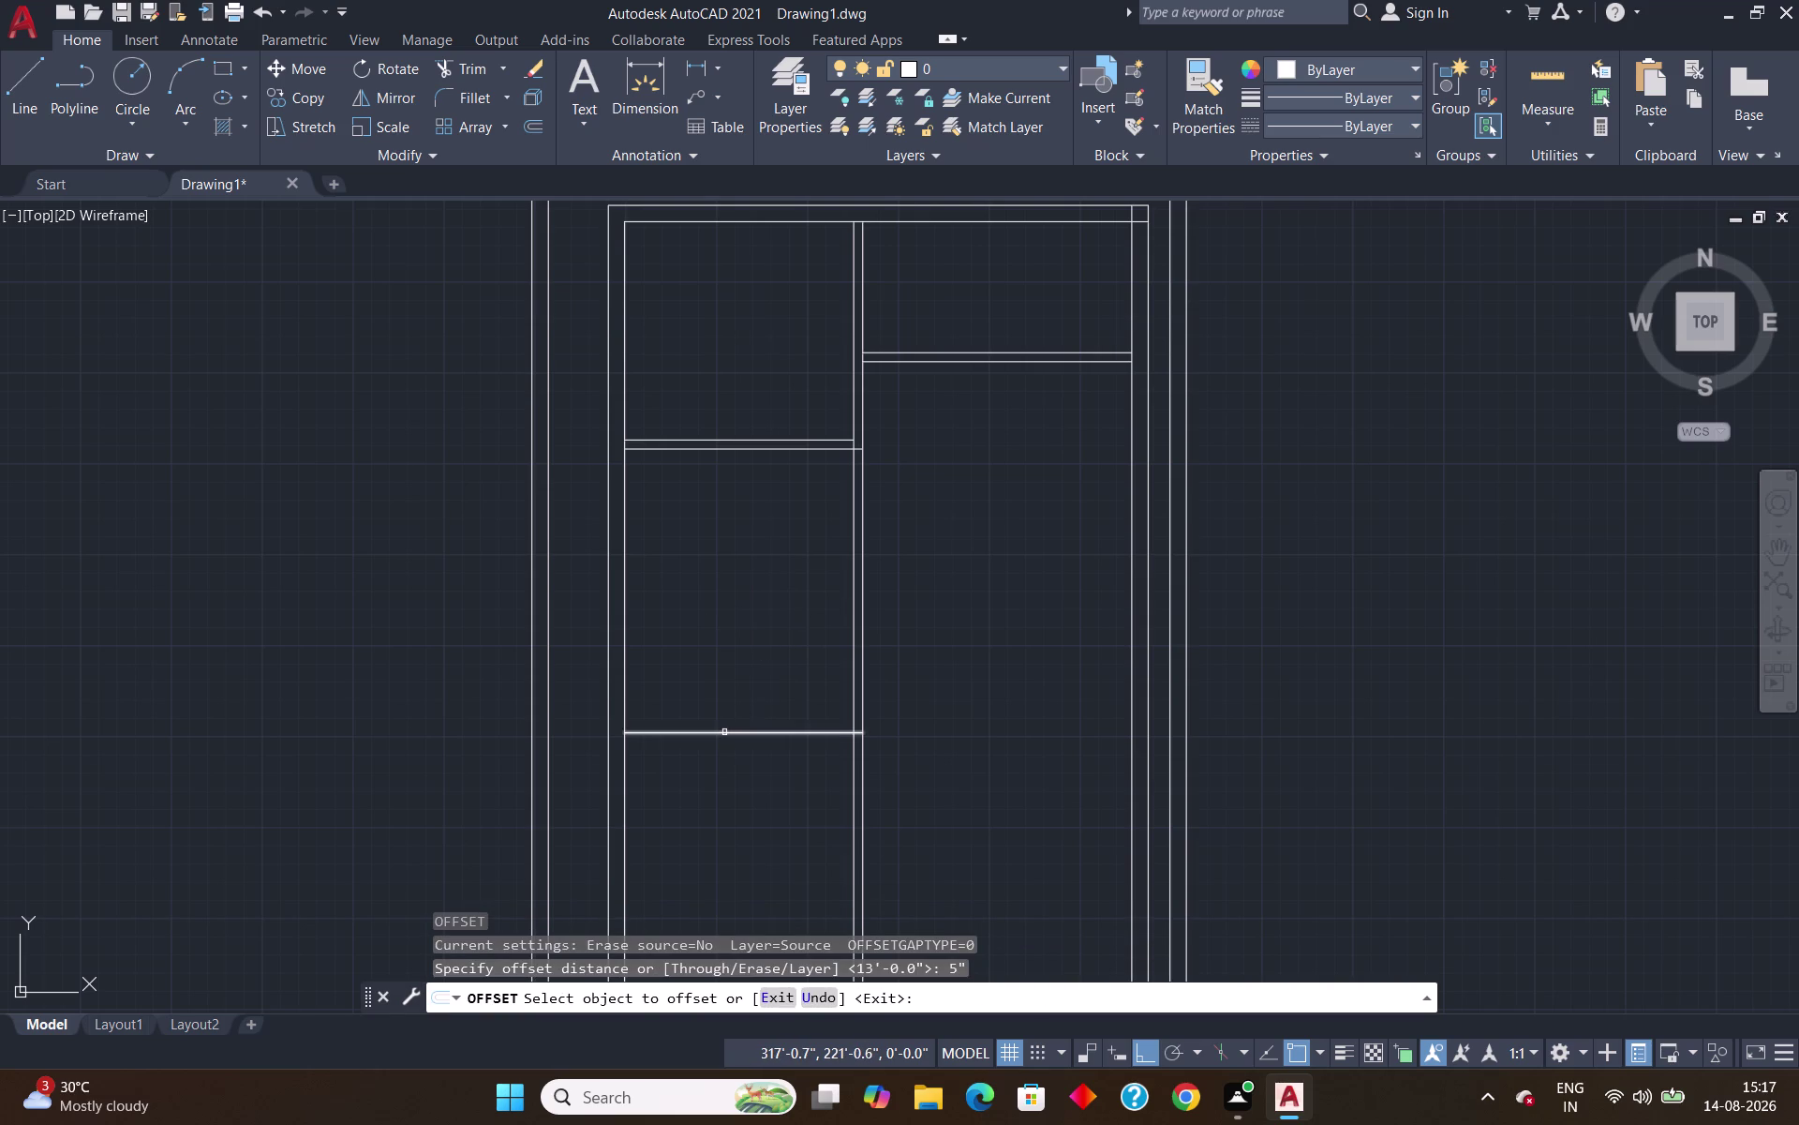
click(724, 732)
click(753, 782)
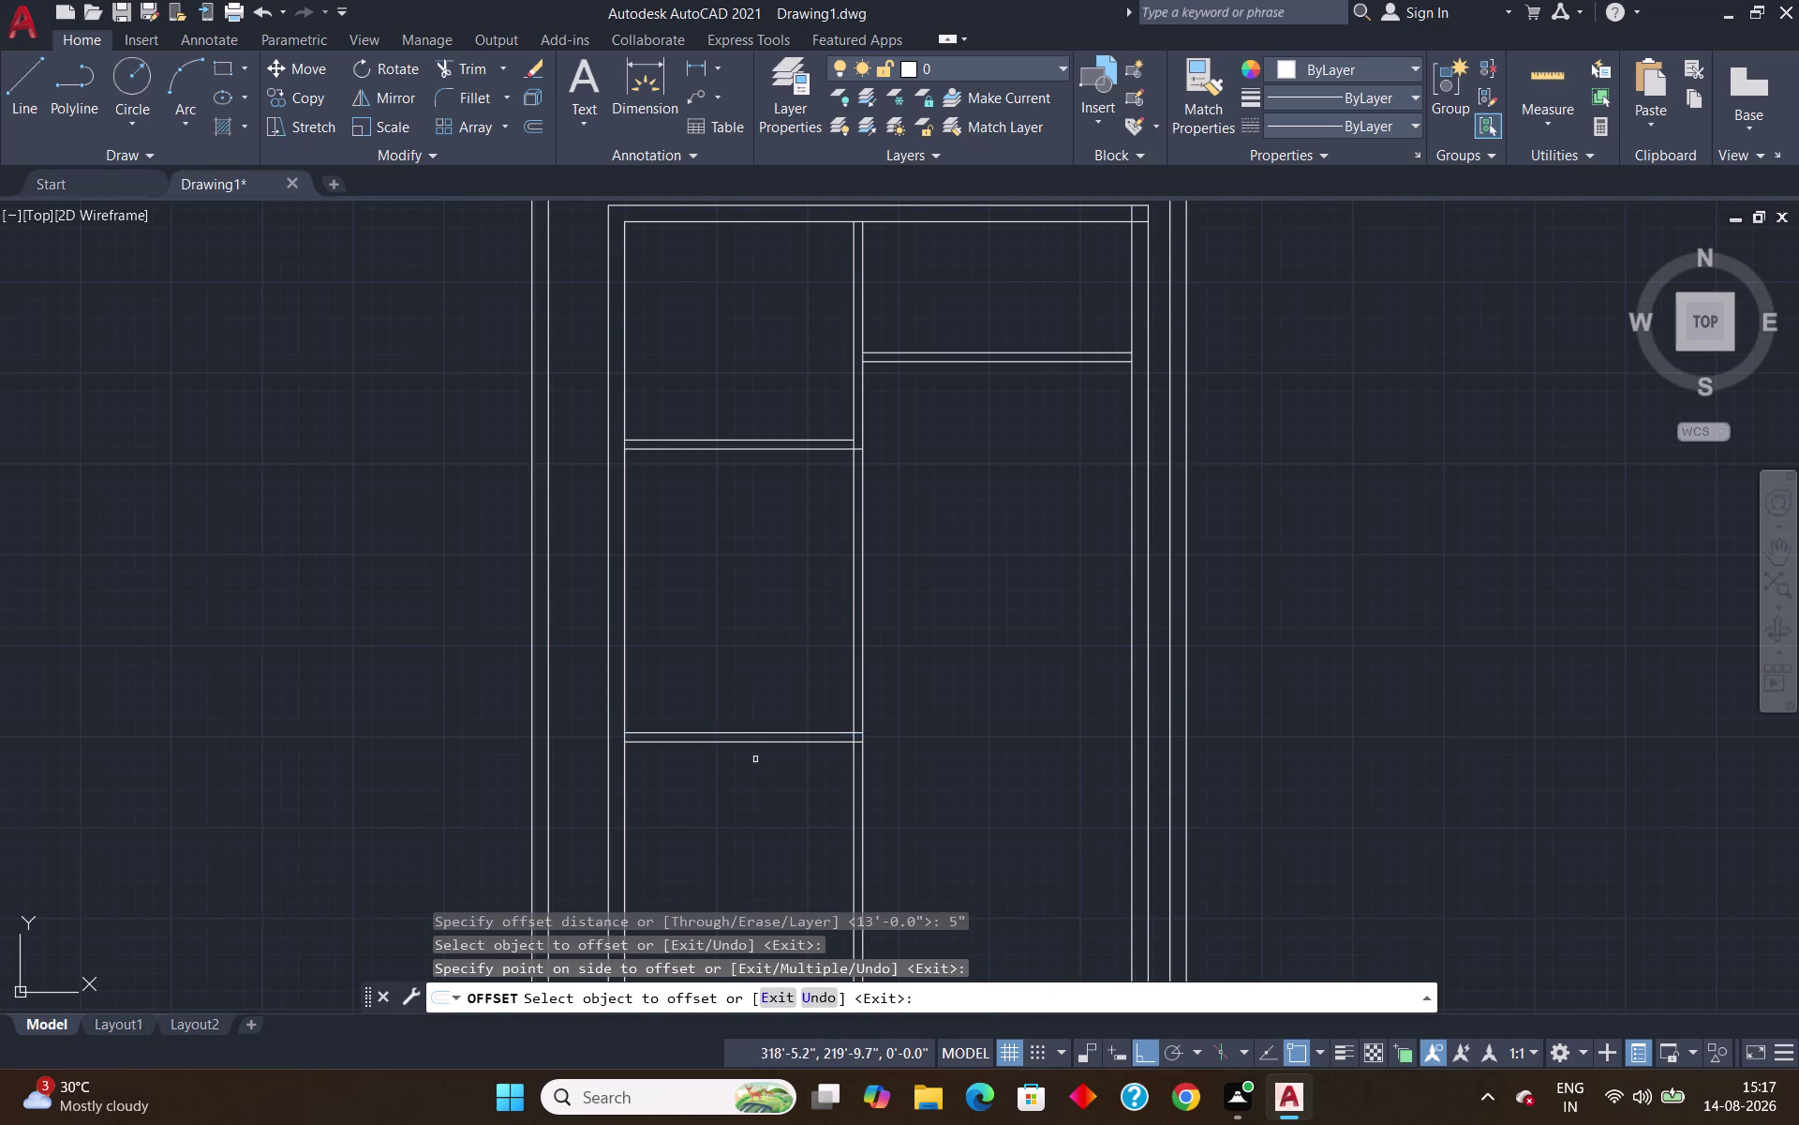
key(Escape)
key(t)
key(r)
key(Return)
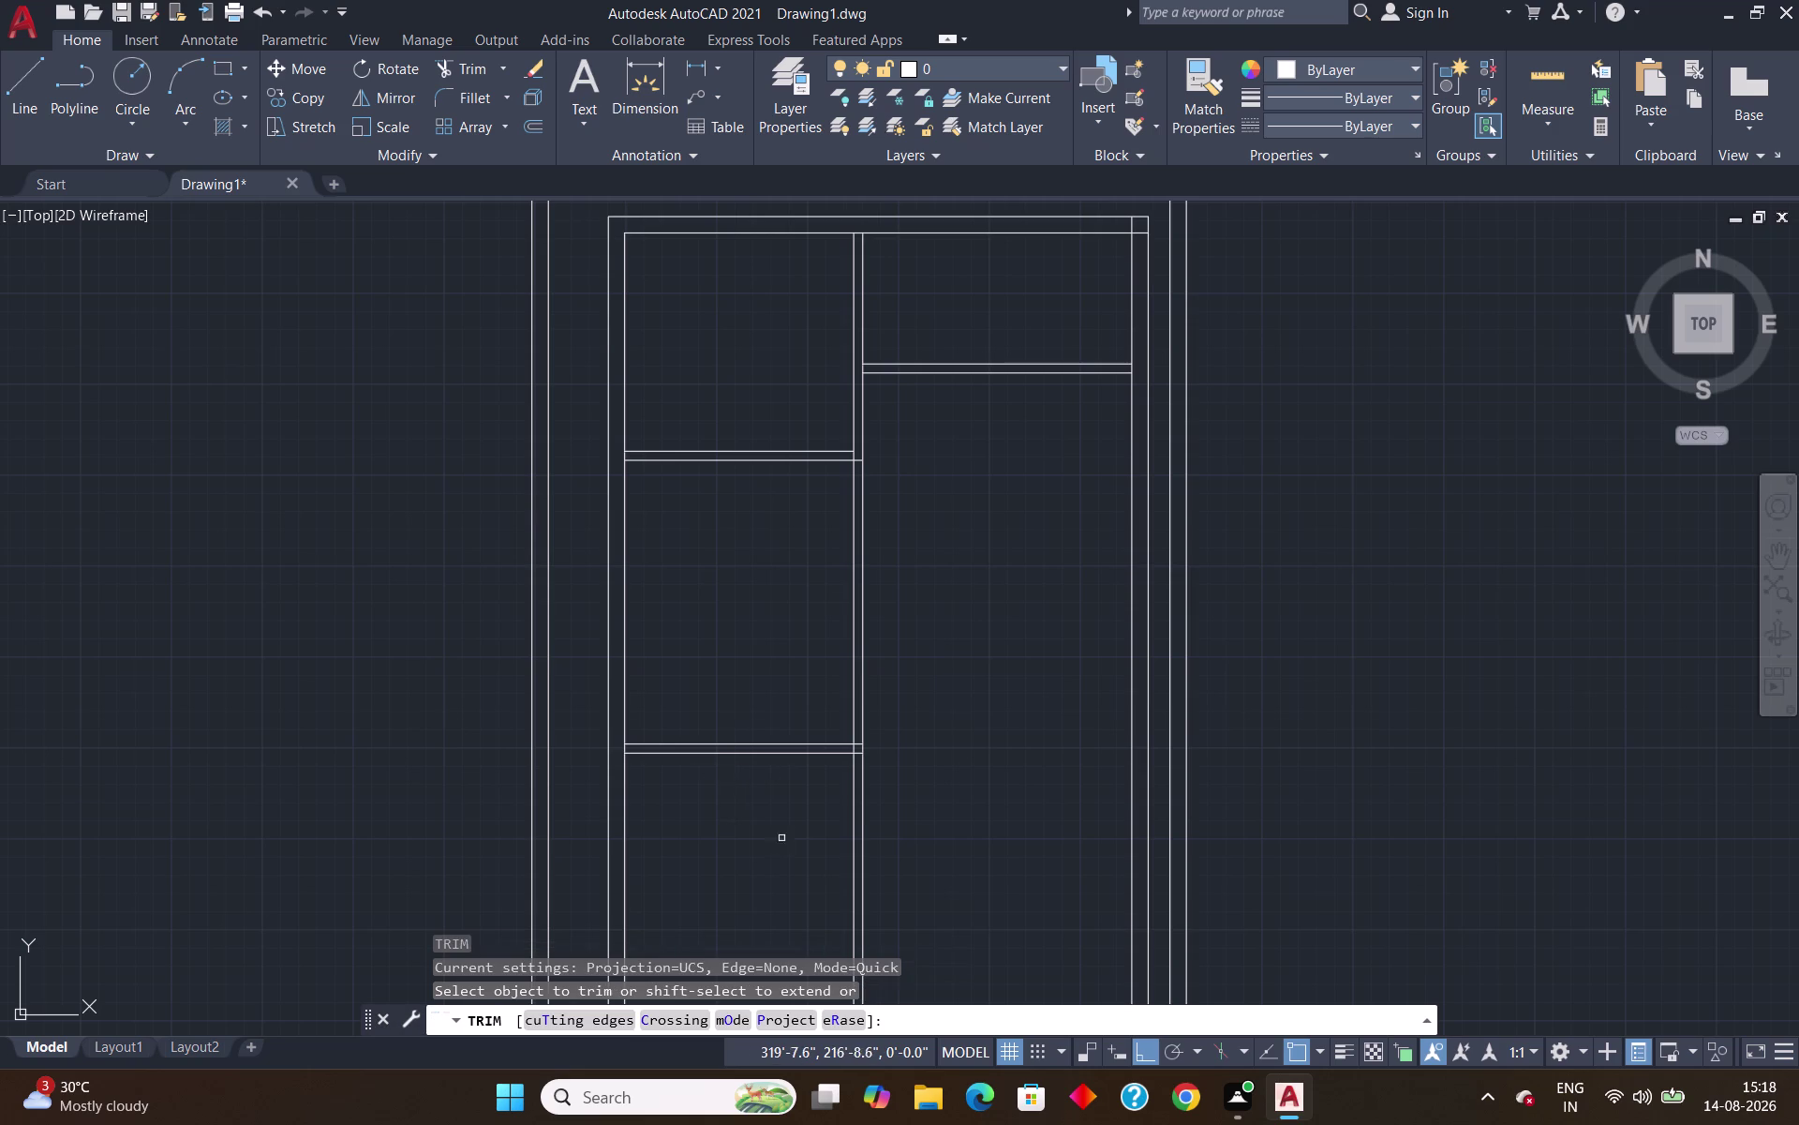
Trim an unwanted wall segment and extend the room's side wall to the bottom line.
scroll(down, 3)
click(720, 855)
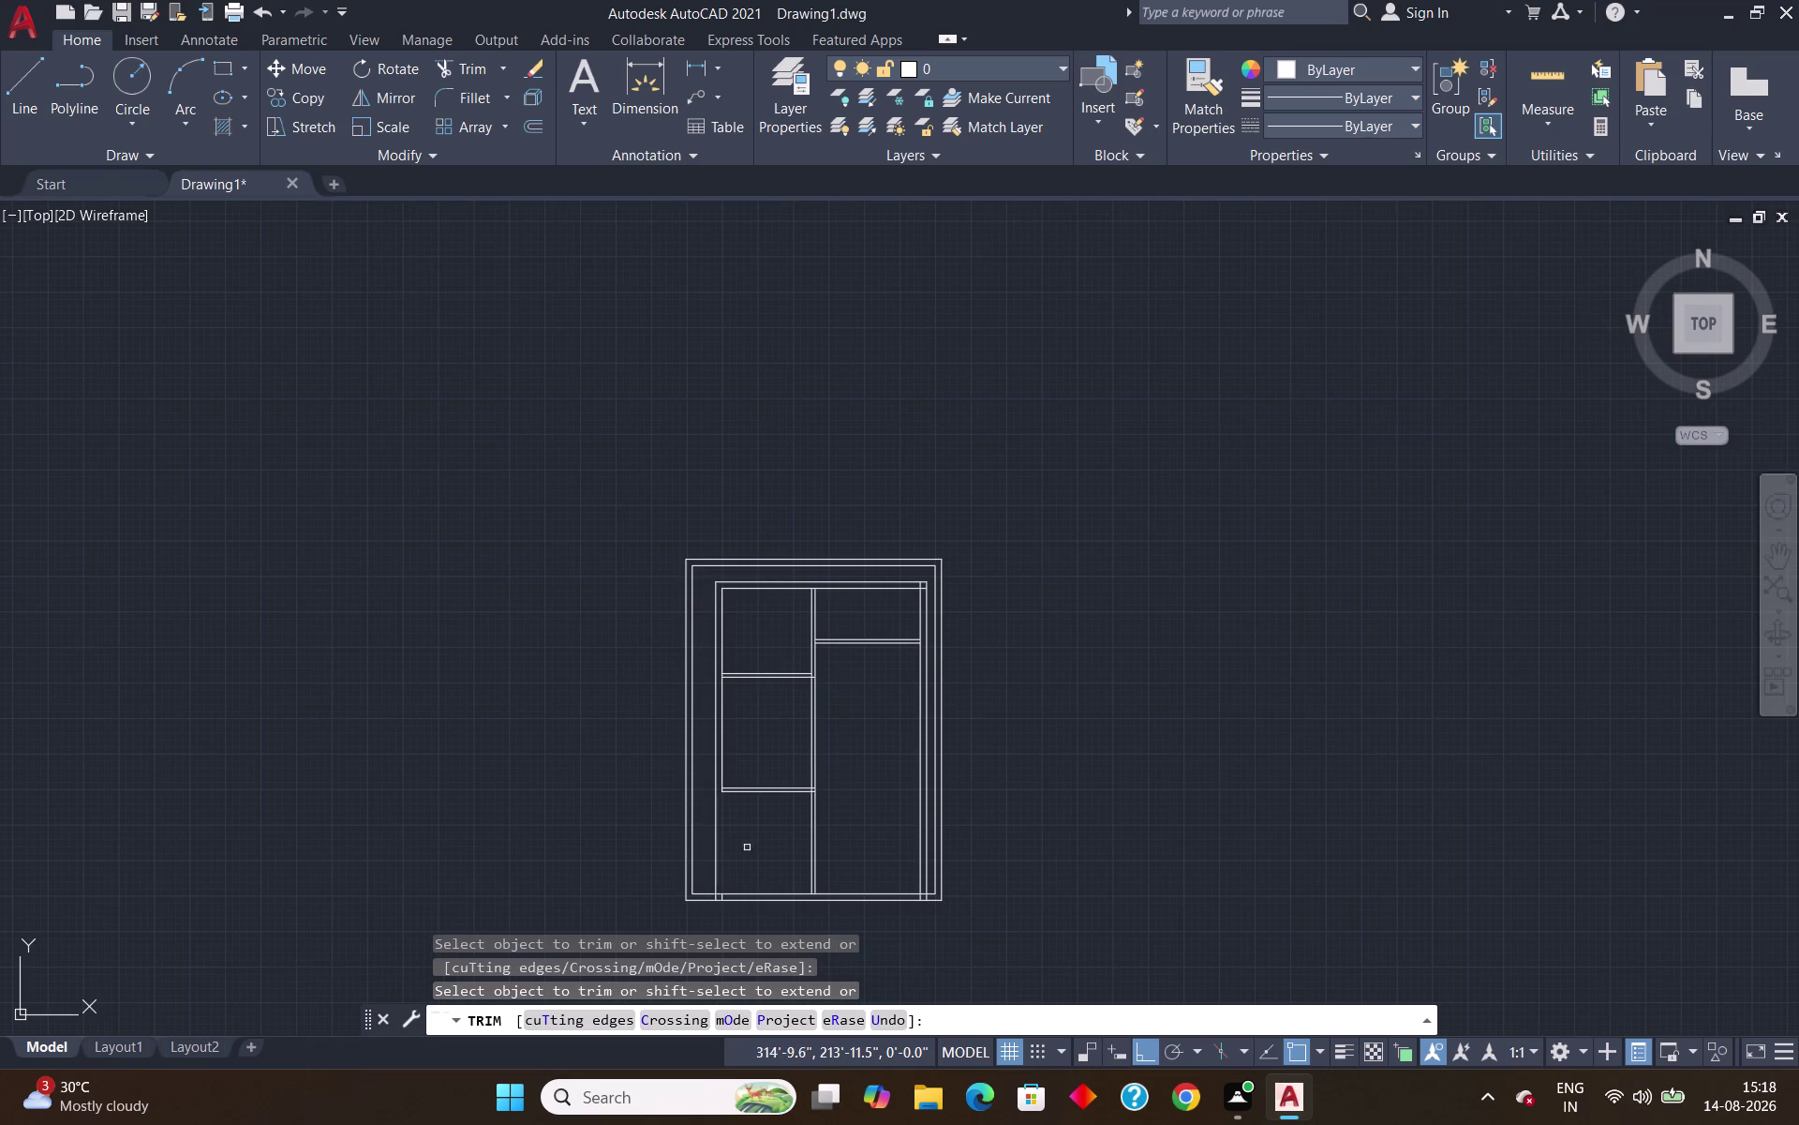
key(Escape)
key(e)
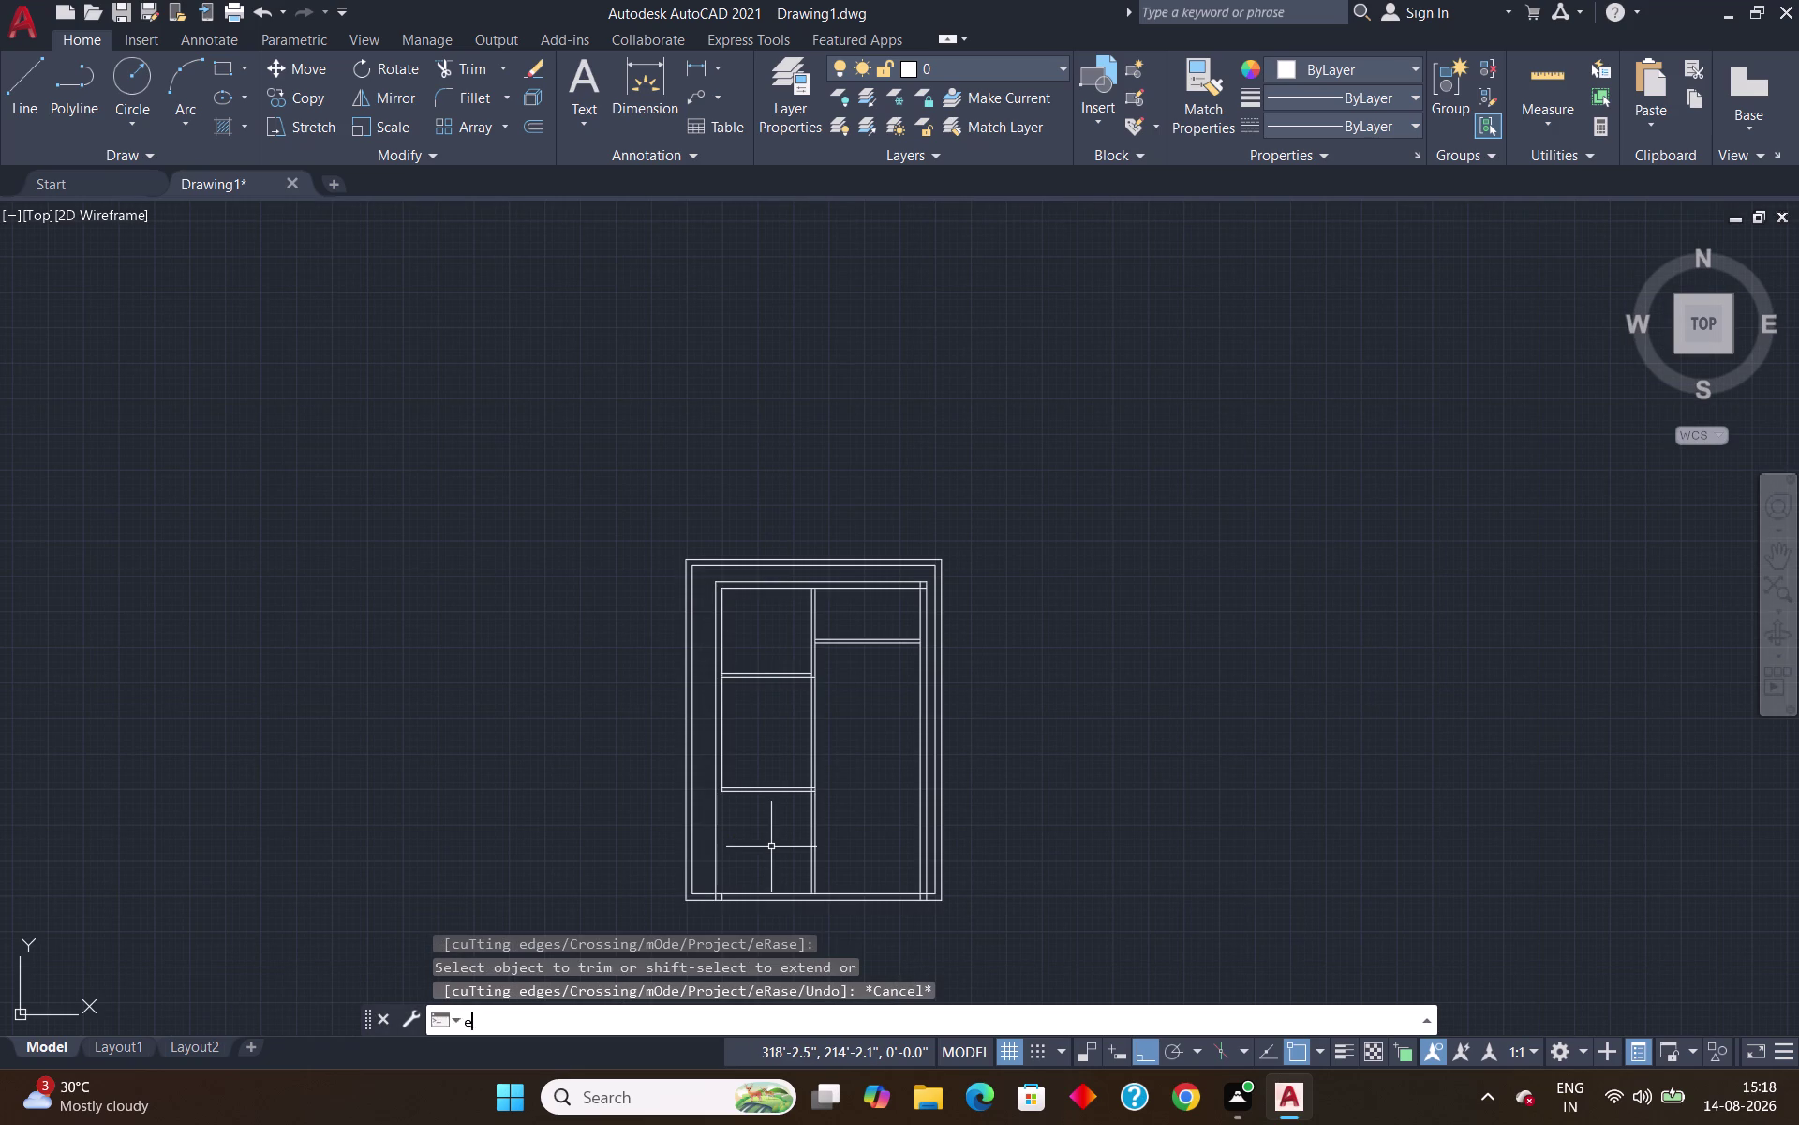
key(x)
key(Return)
scroll(up, 3)
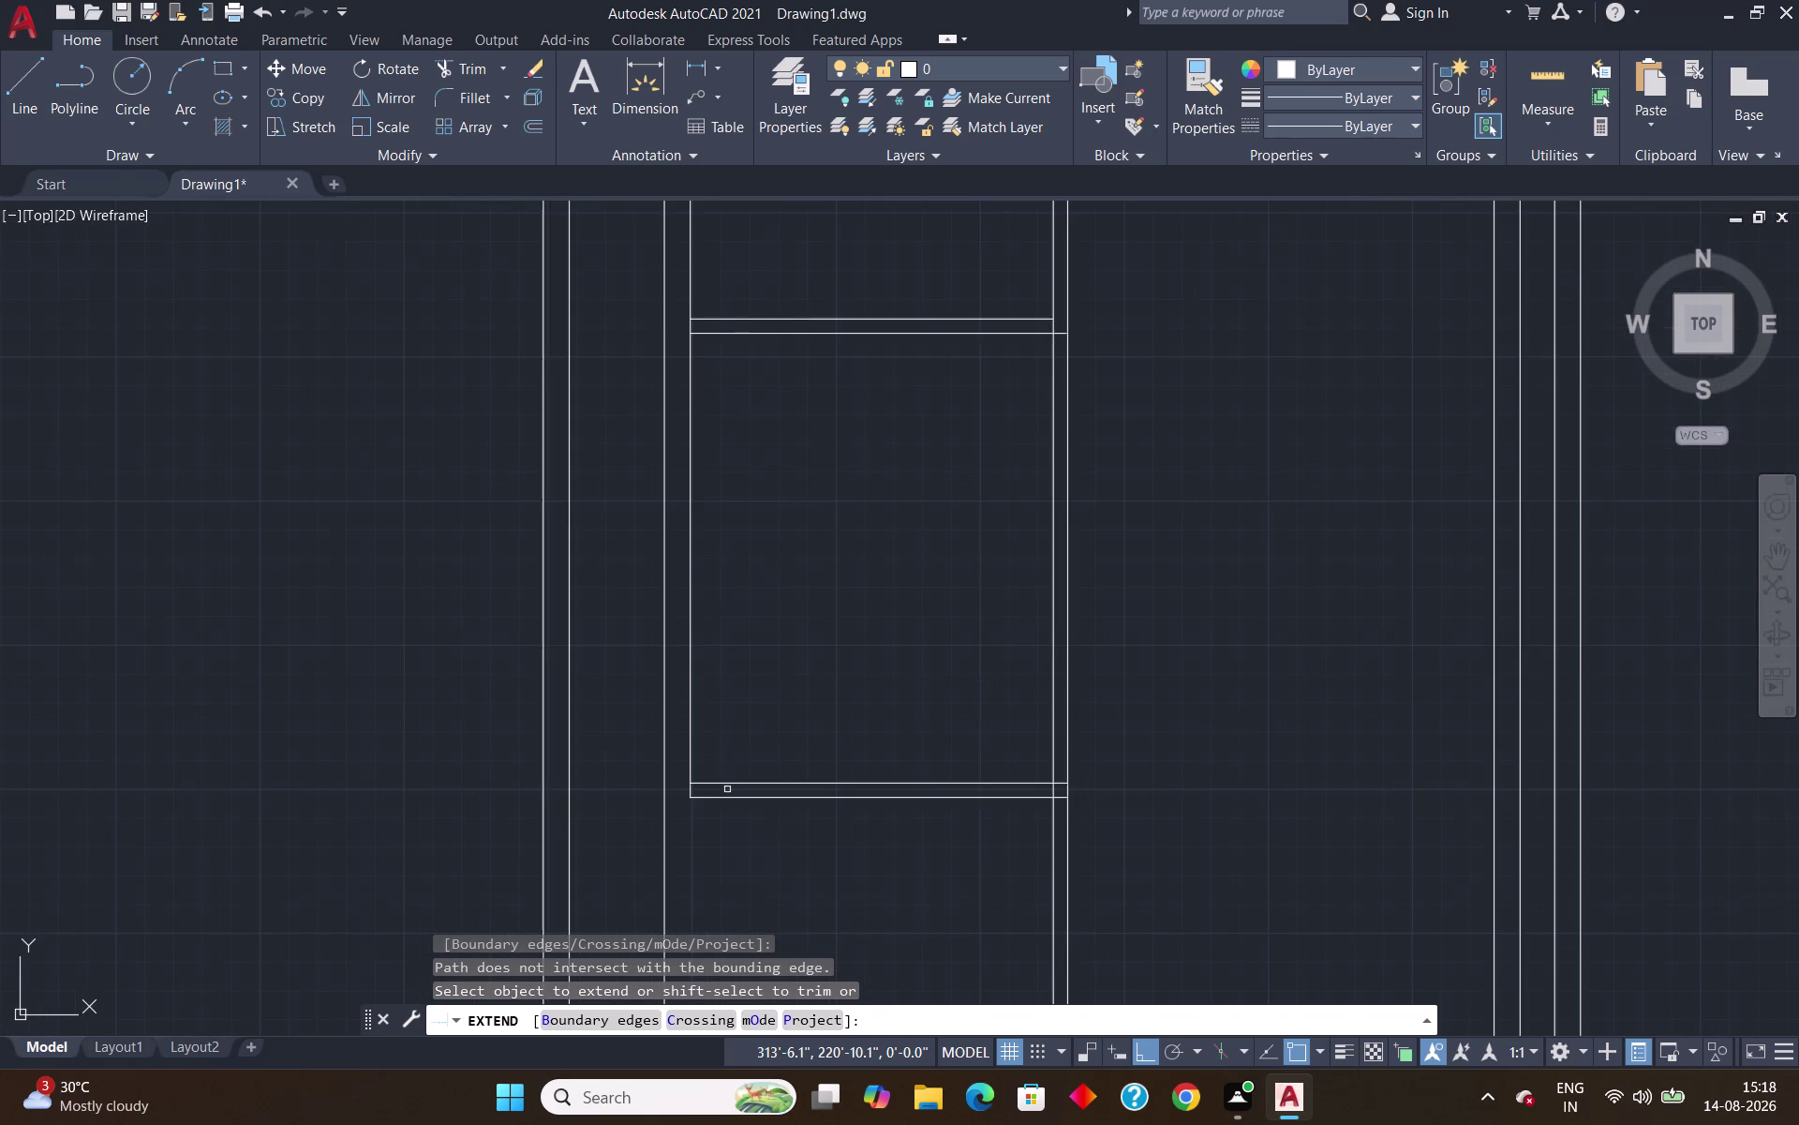
click(726, 799)
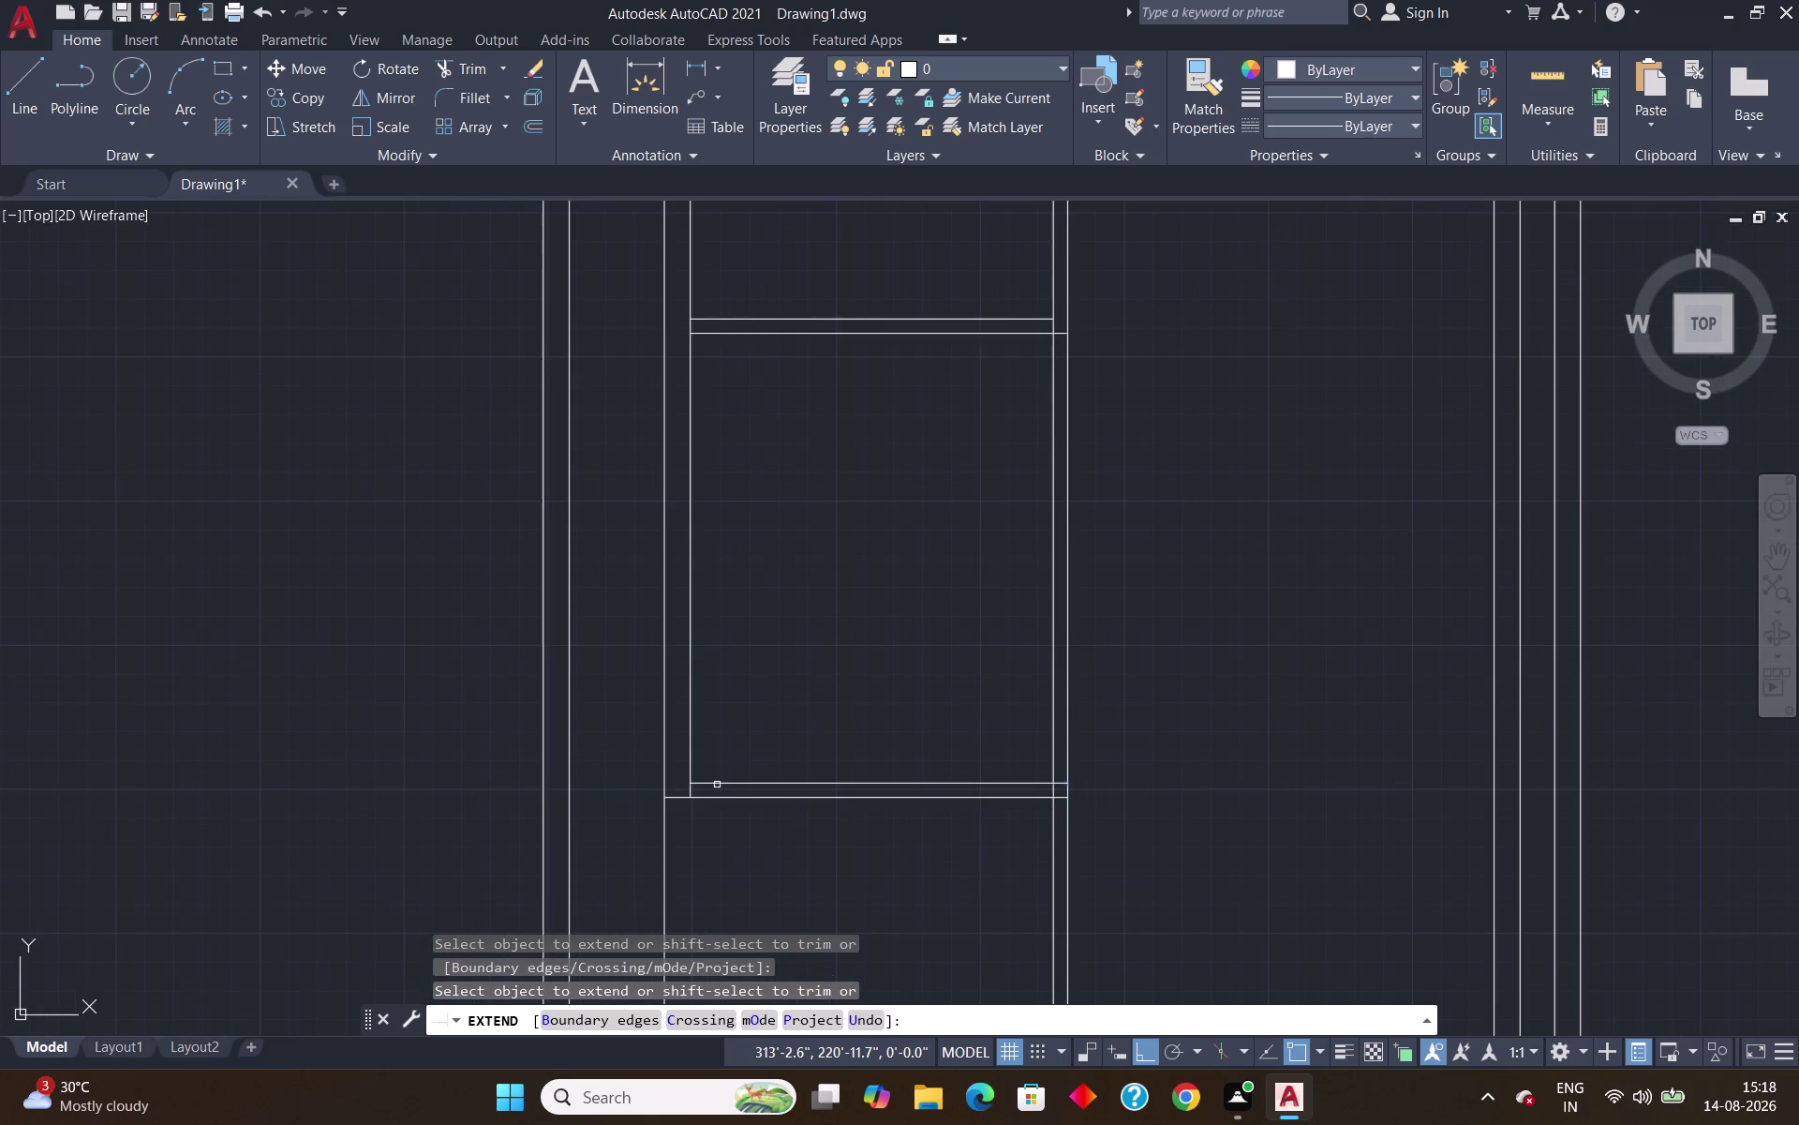
click(717, 783)
key(Escape)
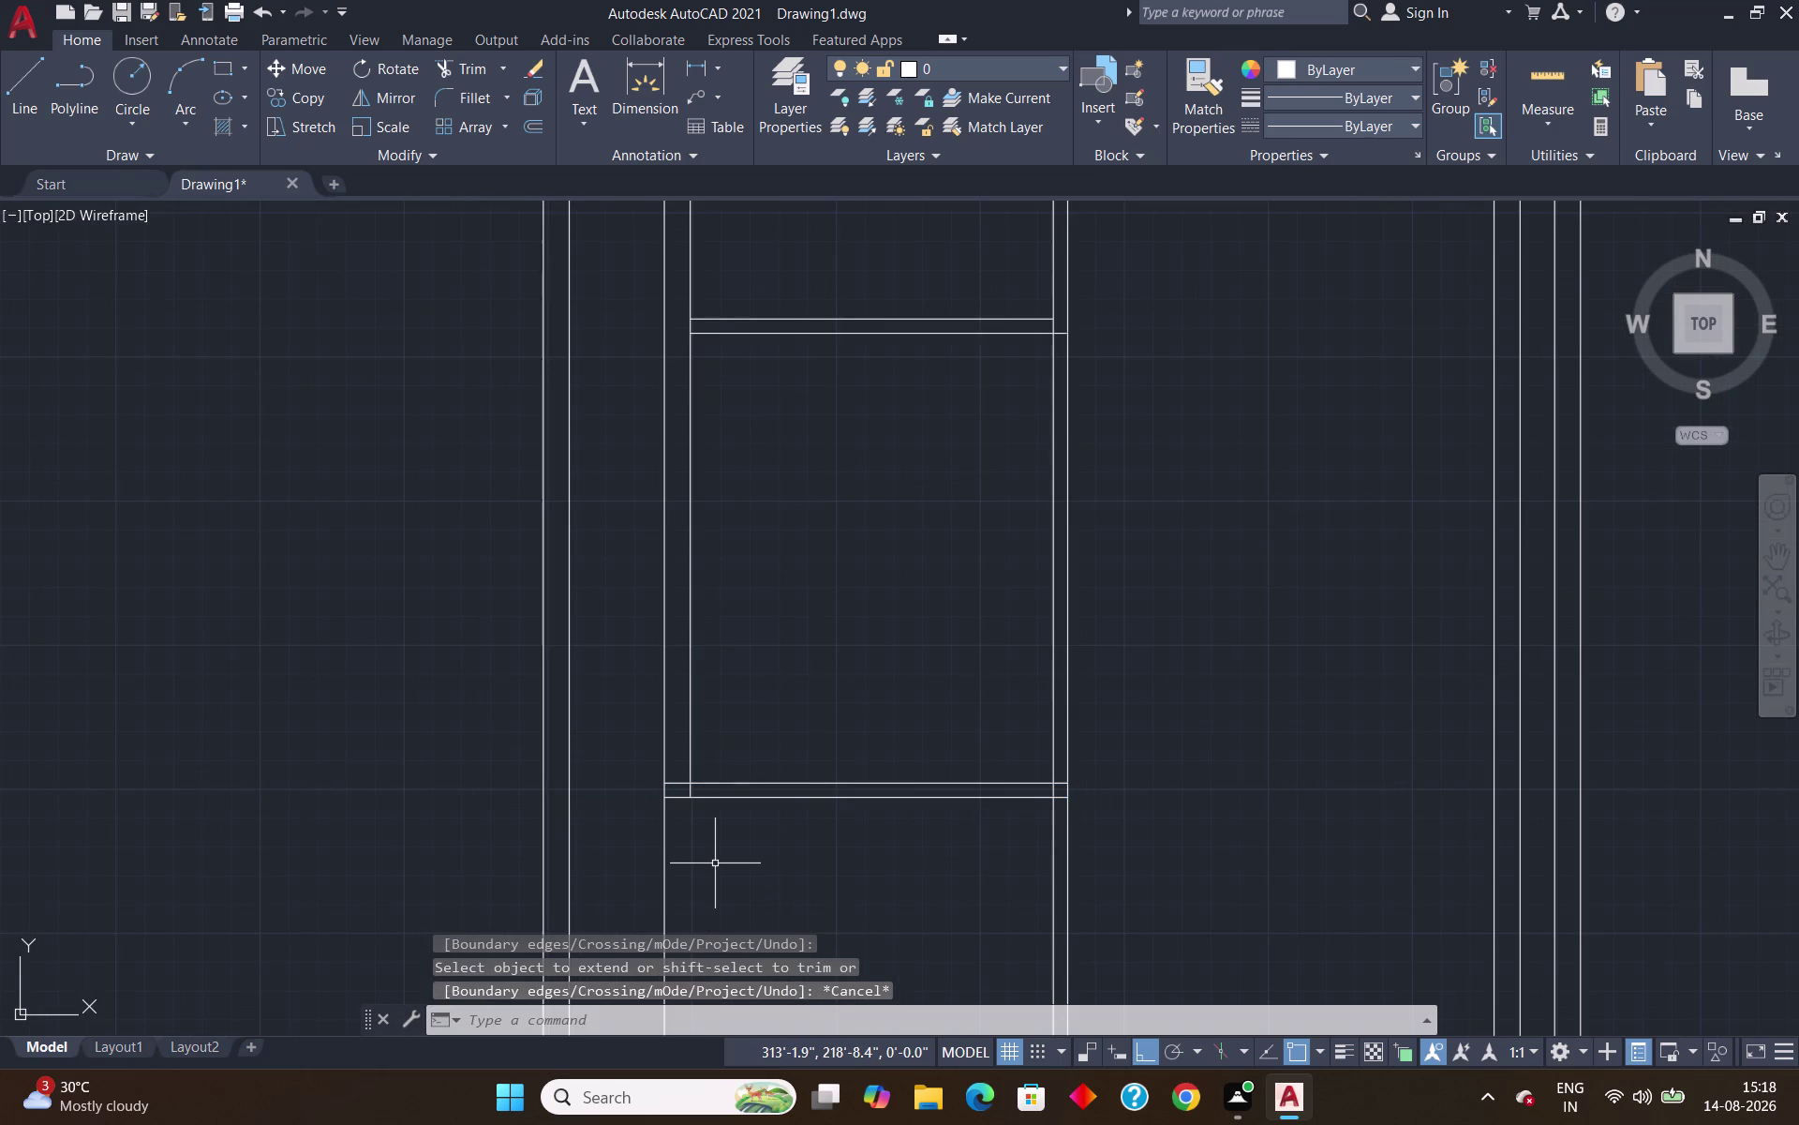
Trim the overhanging wall line end and zoom out to show the whole plan.
key(t)
key(r)
key(Return)
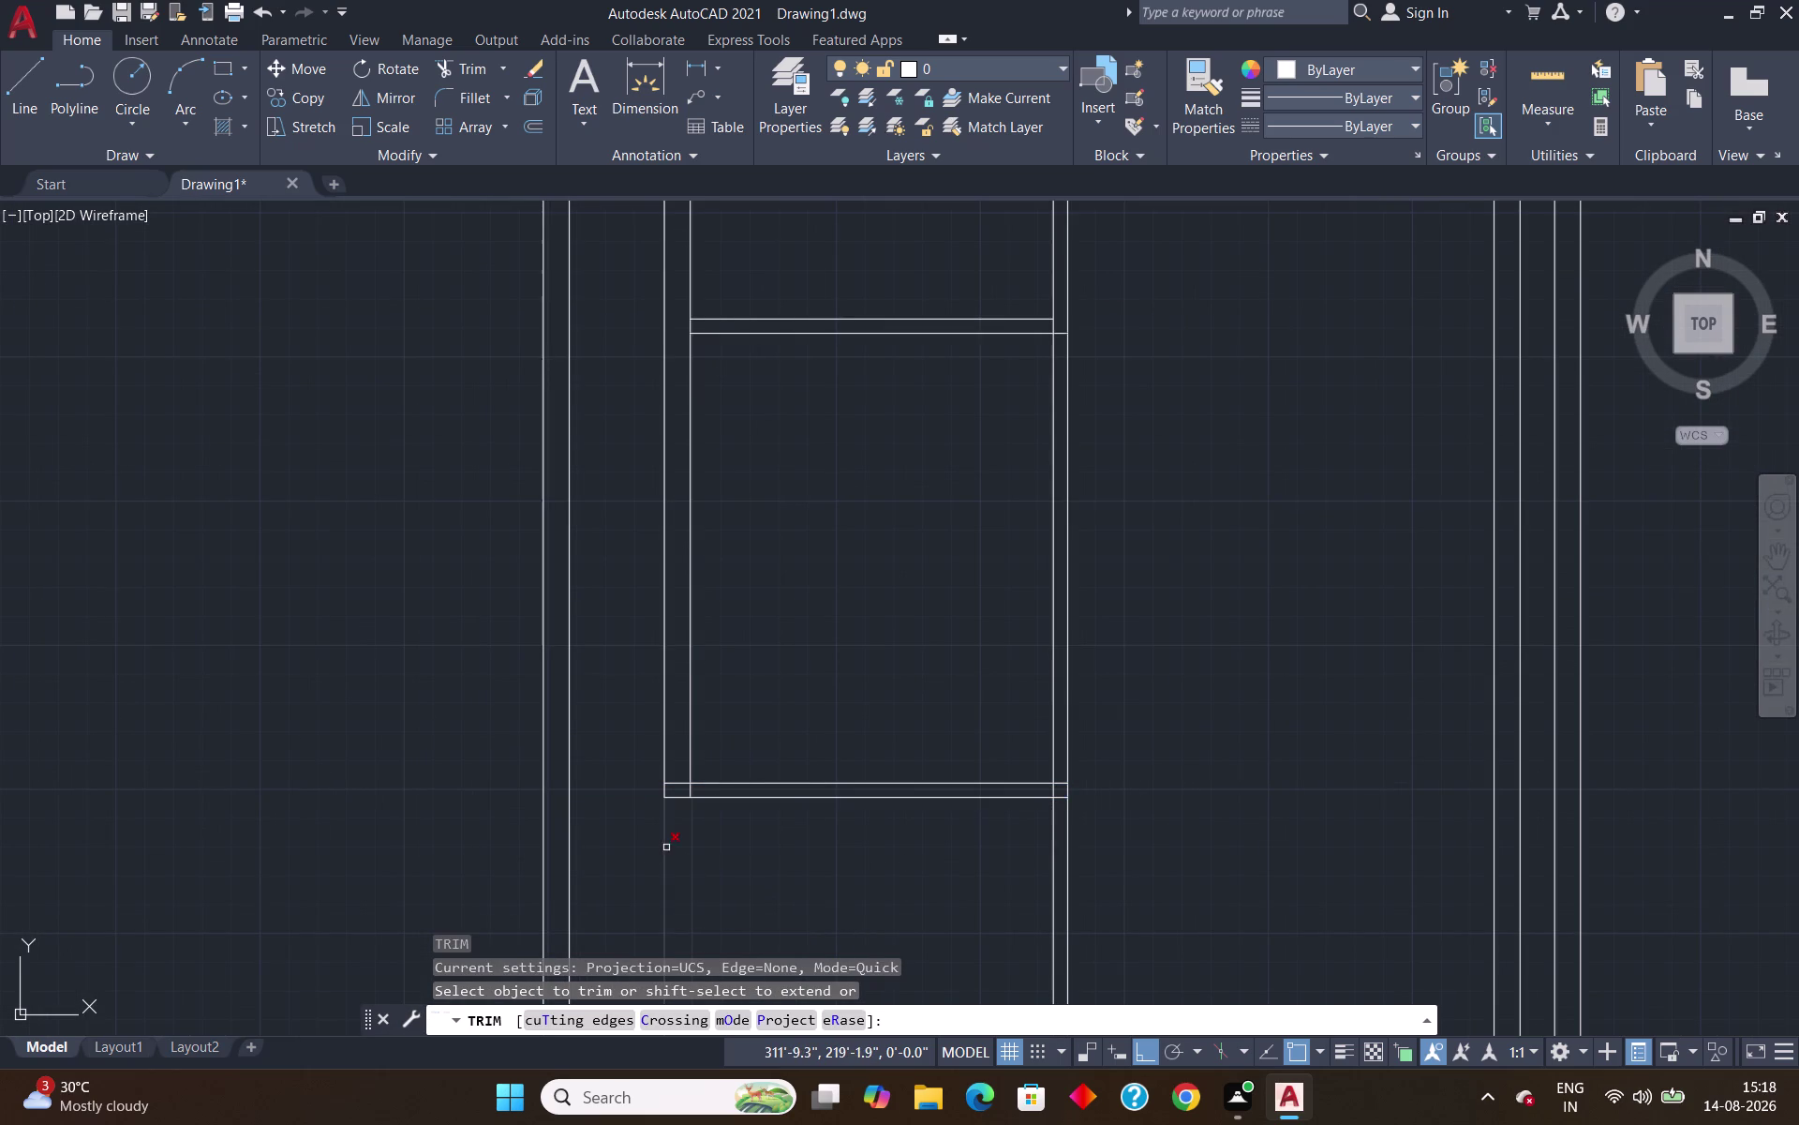
click(662, 840)
scroll(down, 3)
middle_drag(805, 882, 814, 785)
scroll(up, 3)
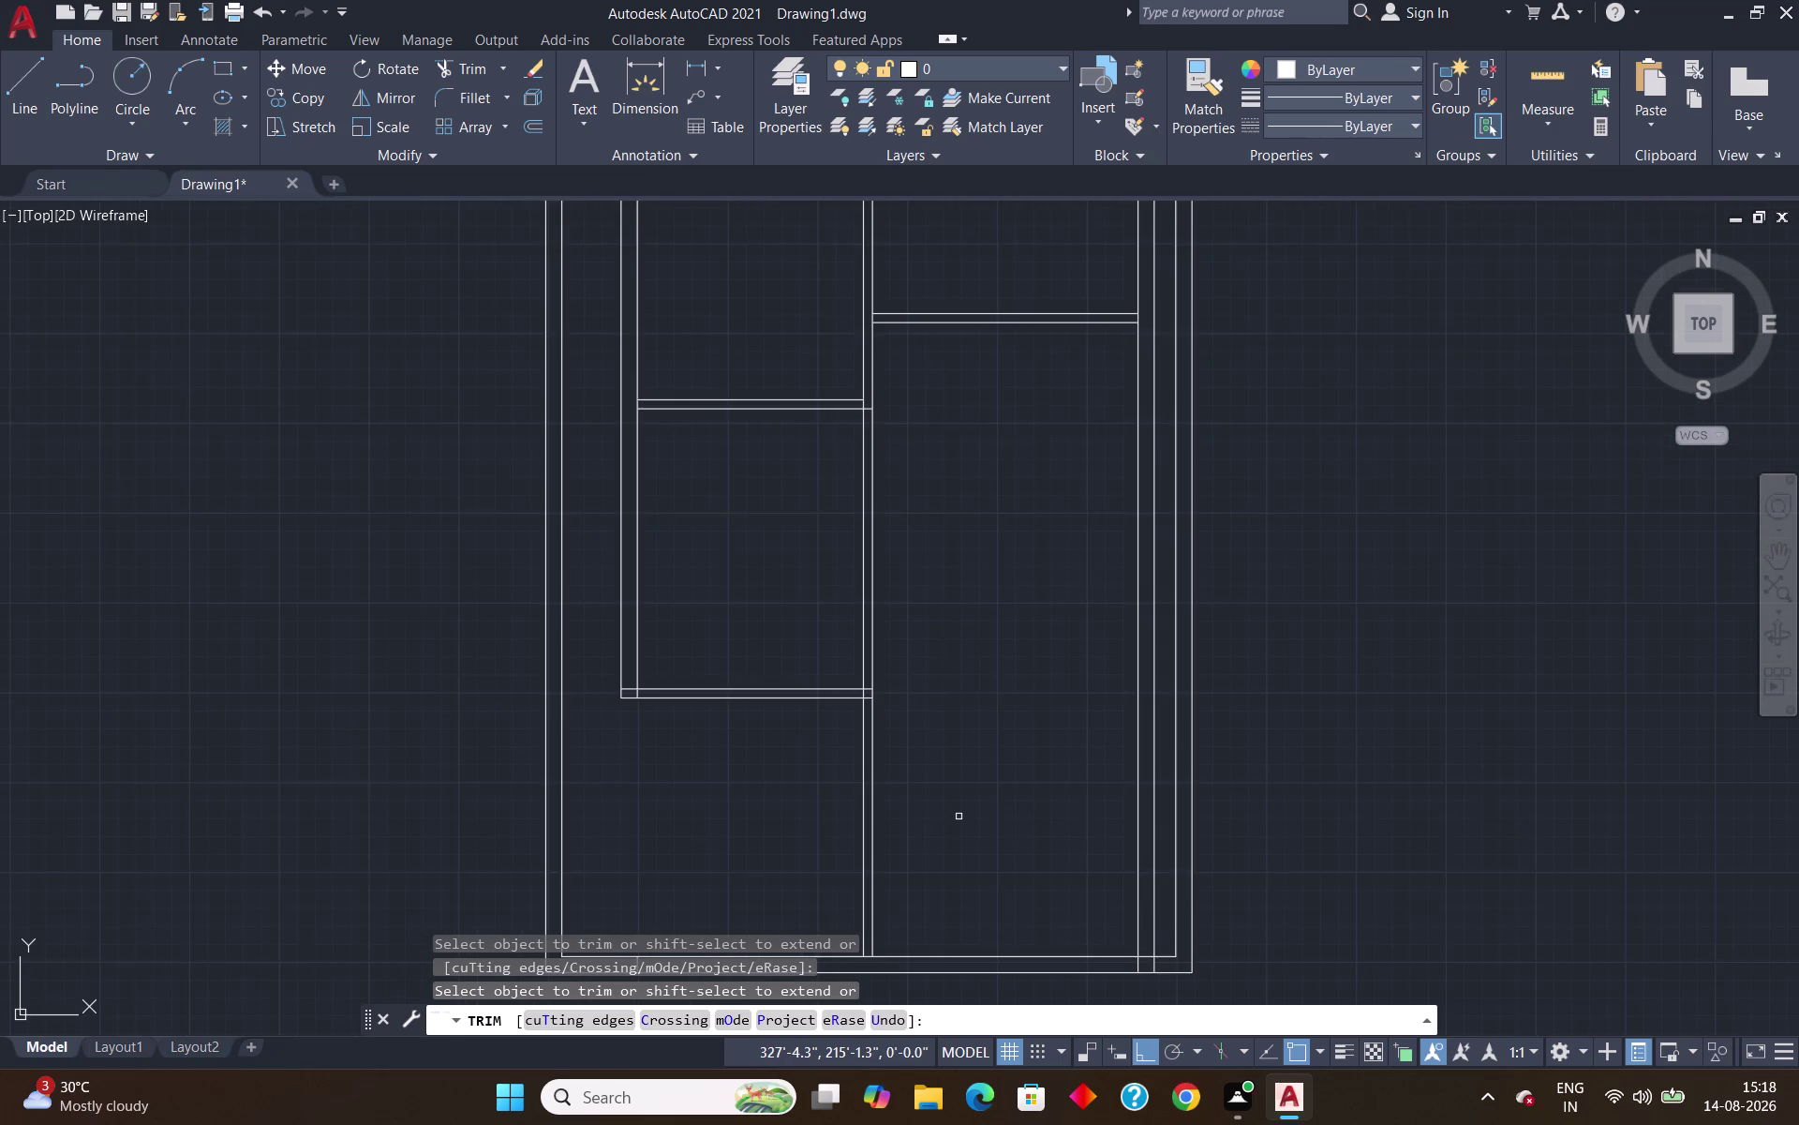
scroll(down, 3)
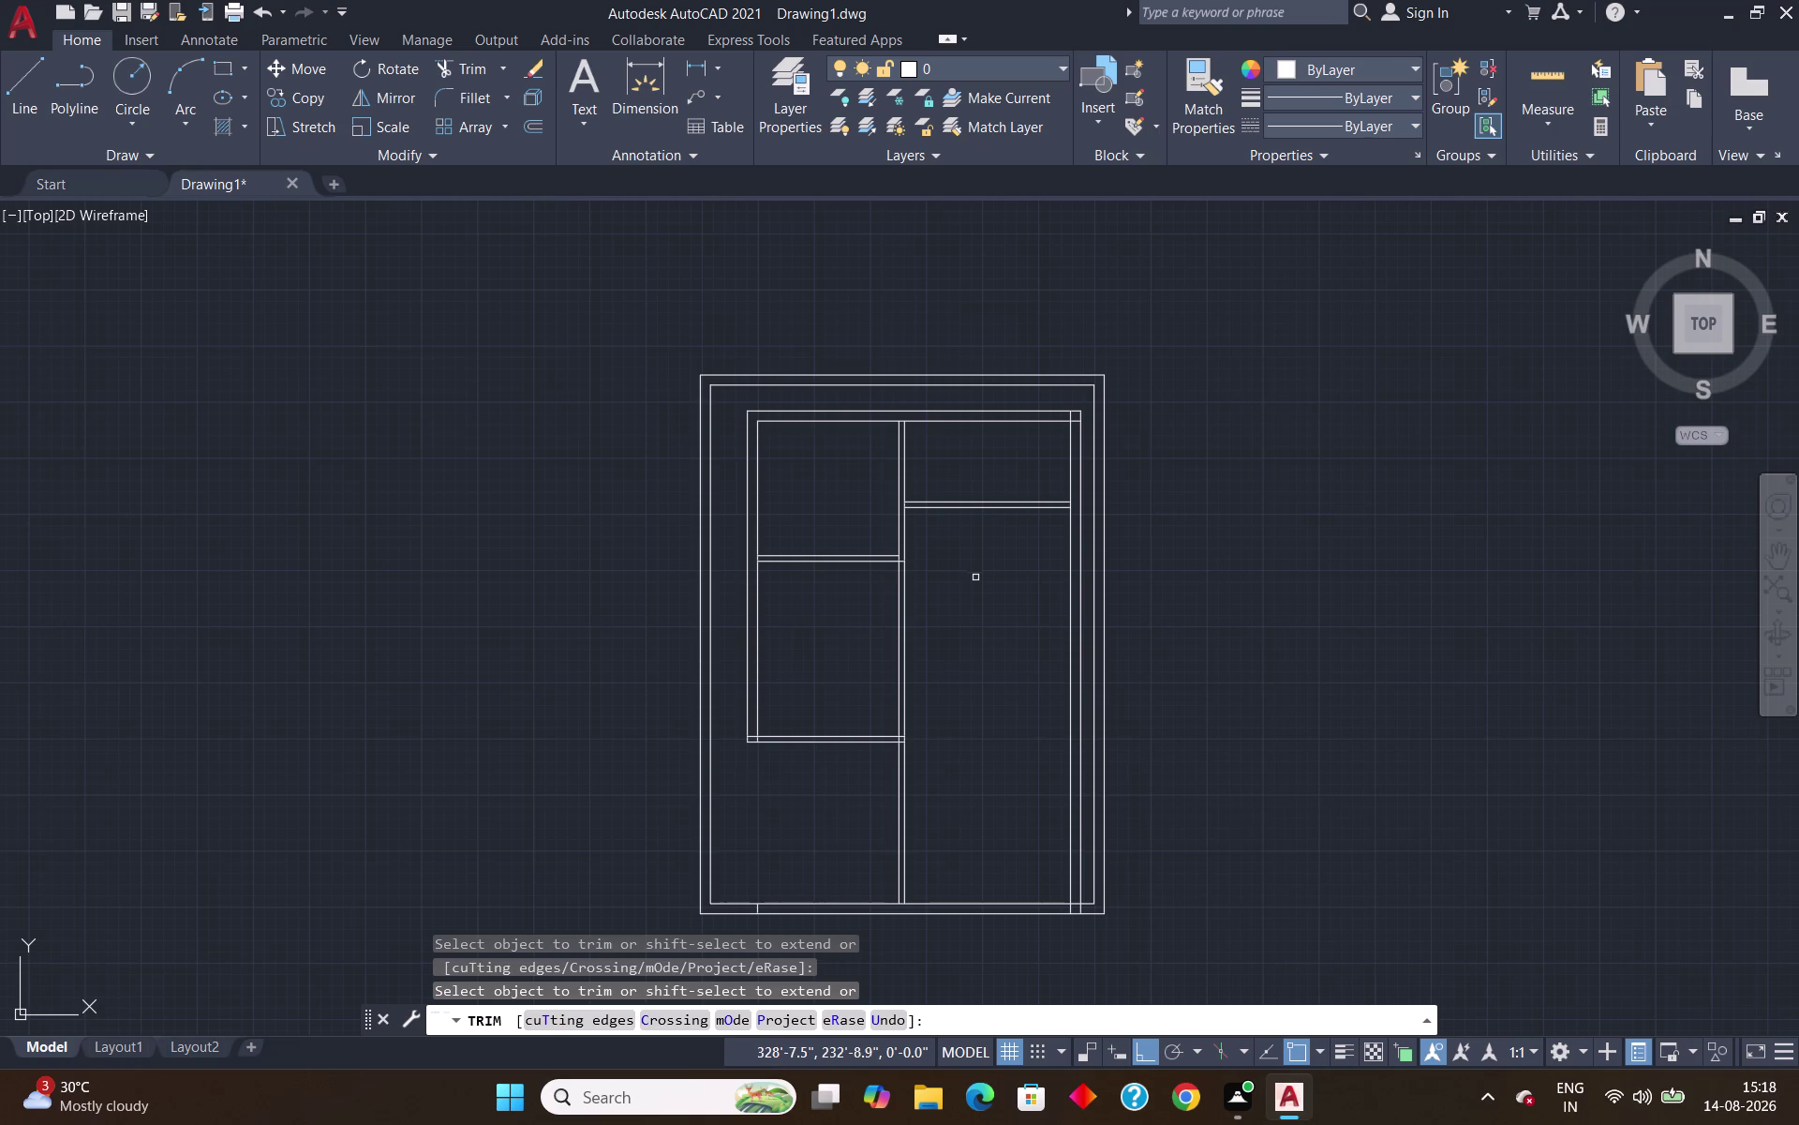
key(Escape)
key(o)
key(Return)
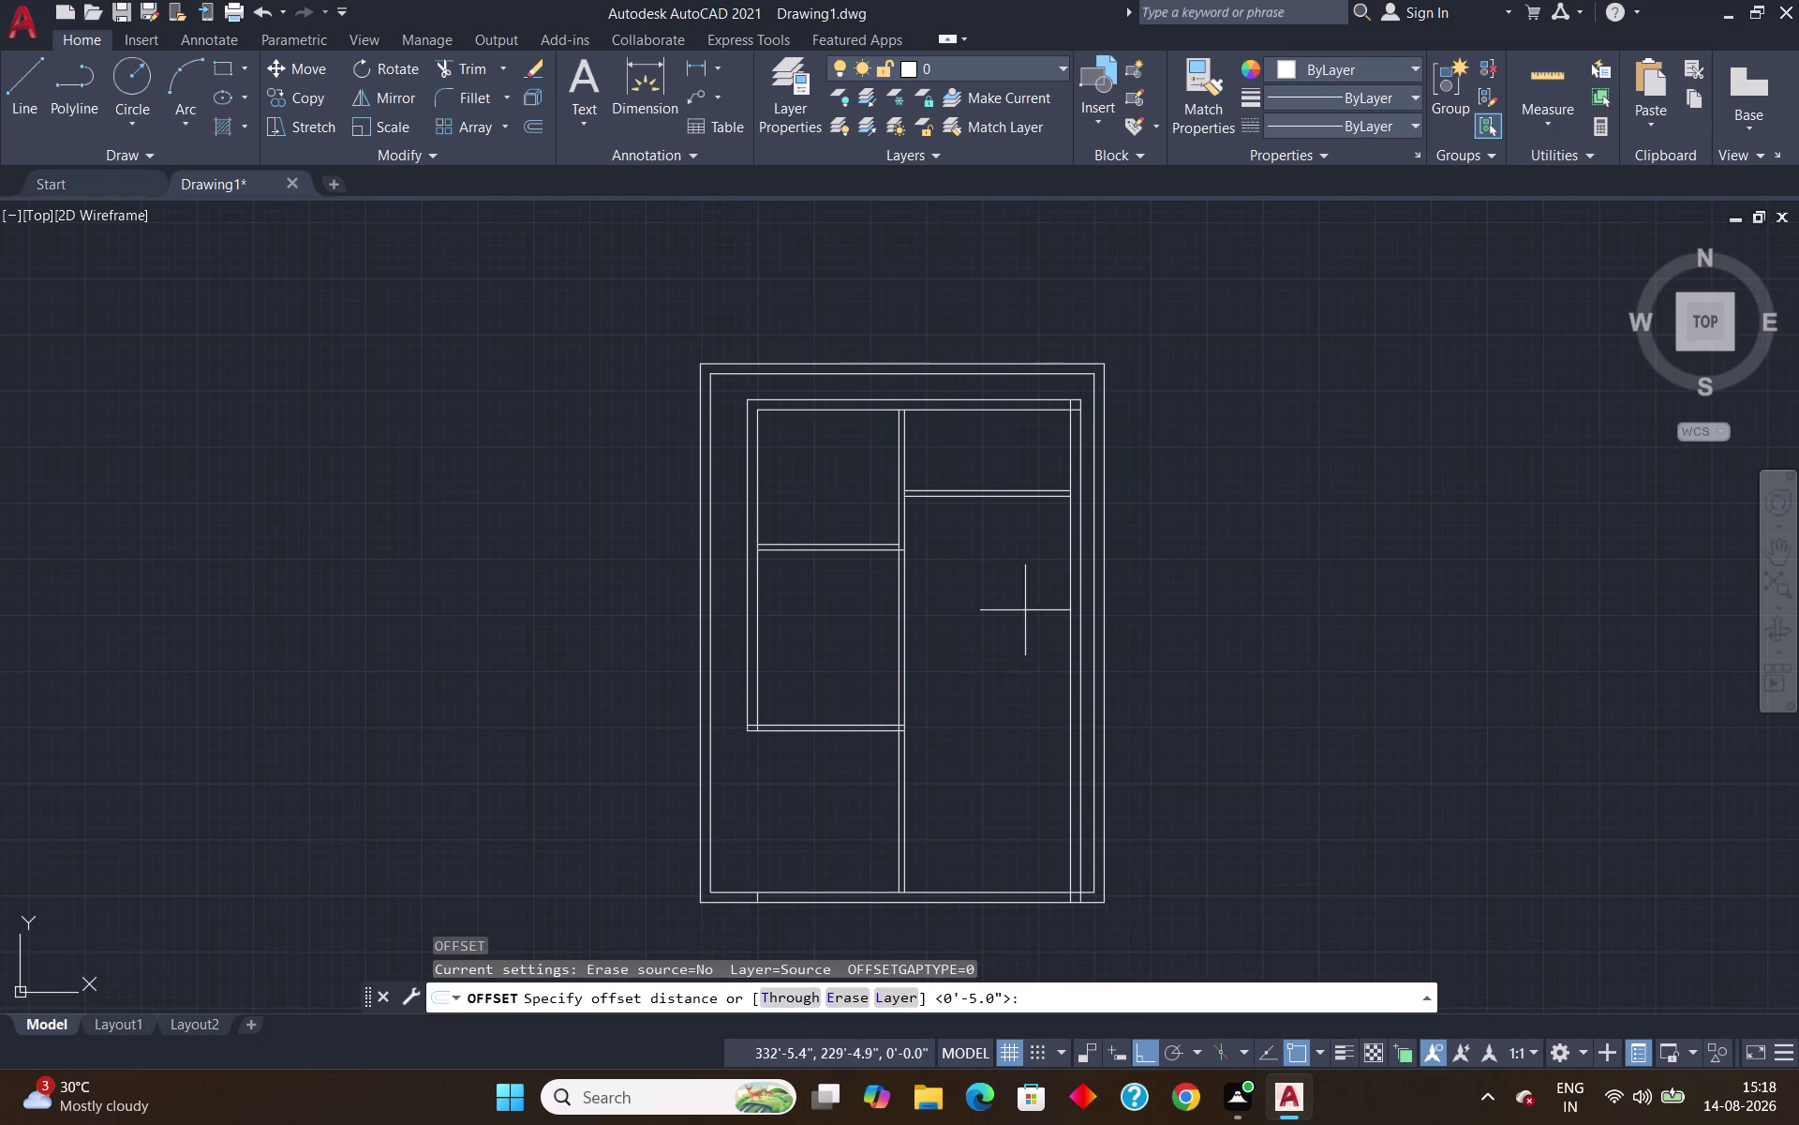
Offset the right room's cross wall line 9 feet downward.
scroll(up, 3)
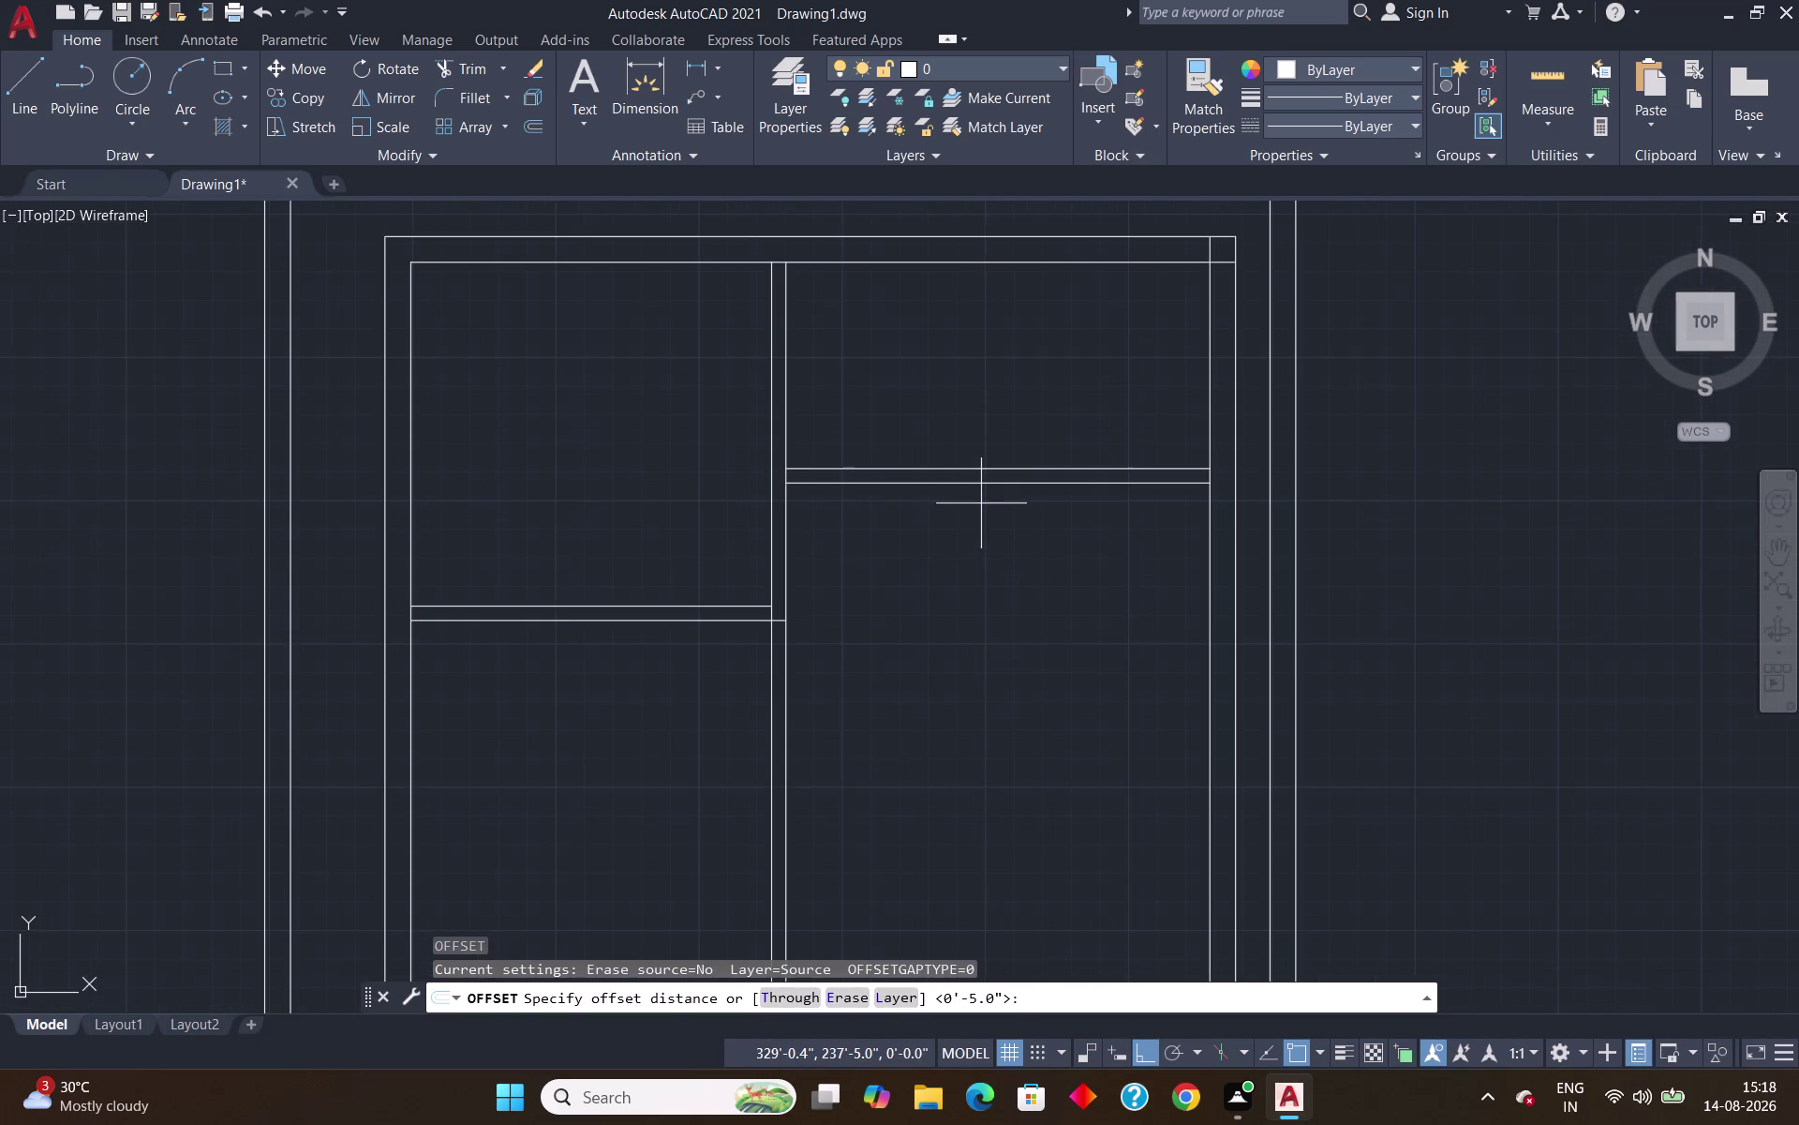
text(9)
text(")
key(Return)
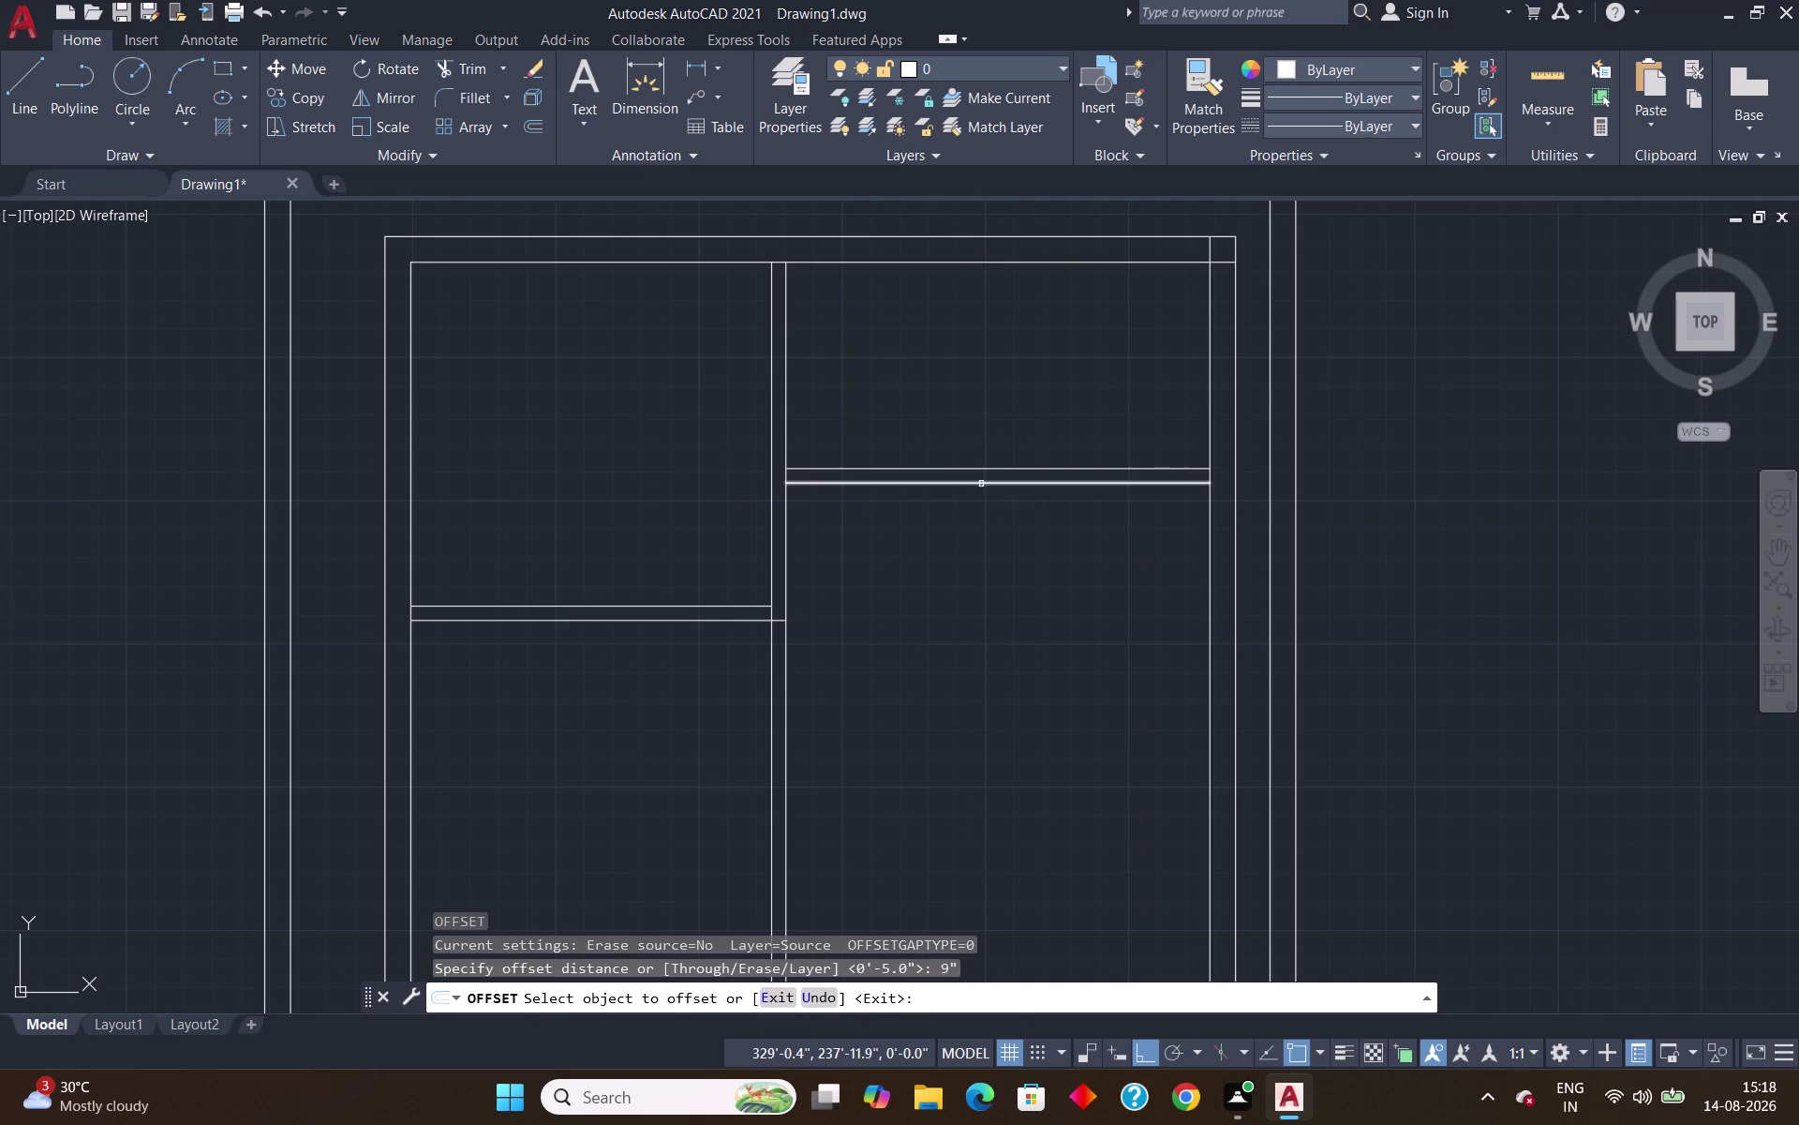
click(981, 483)
key(Escape)
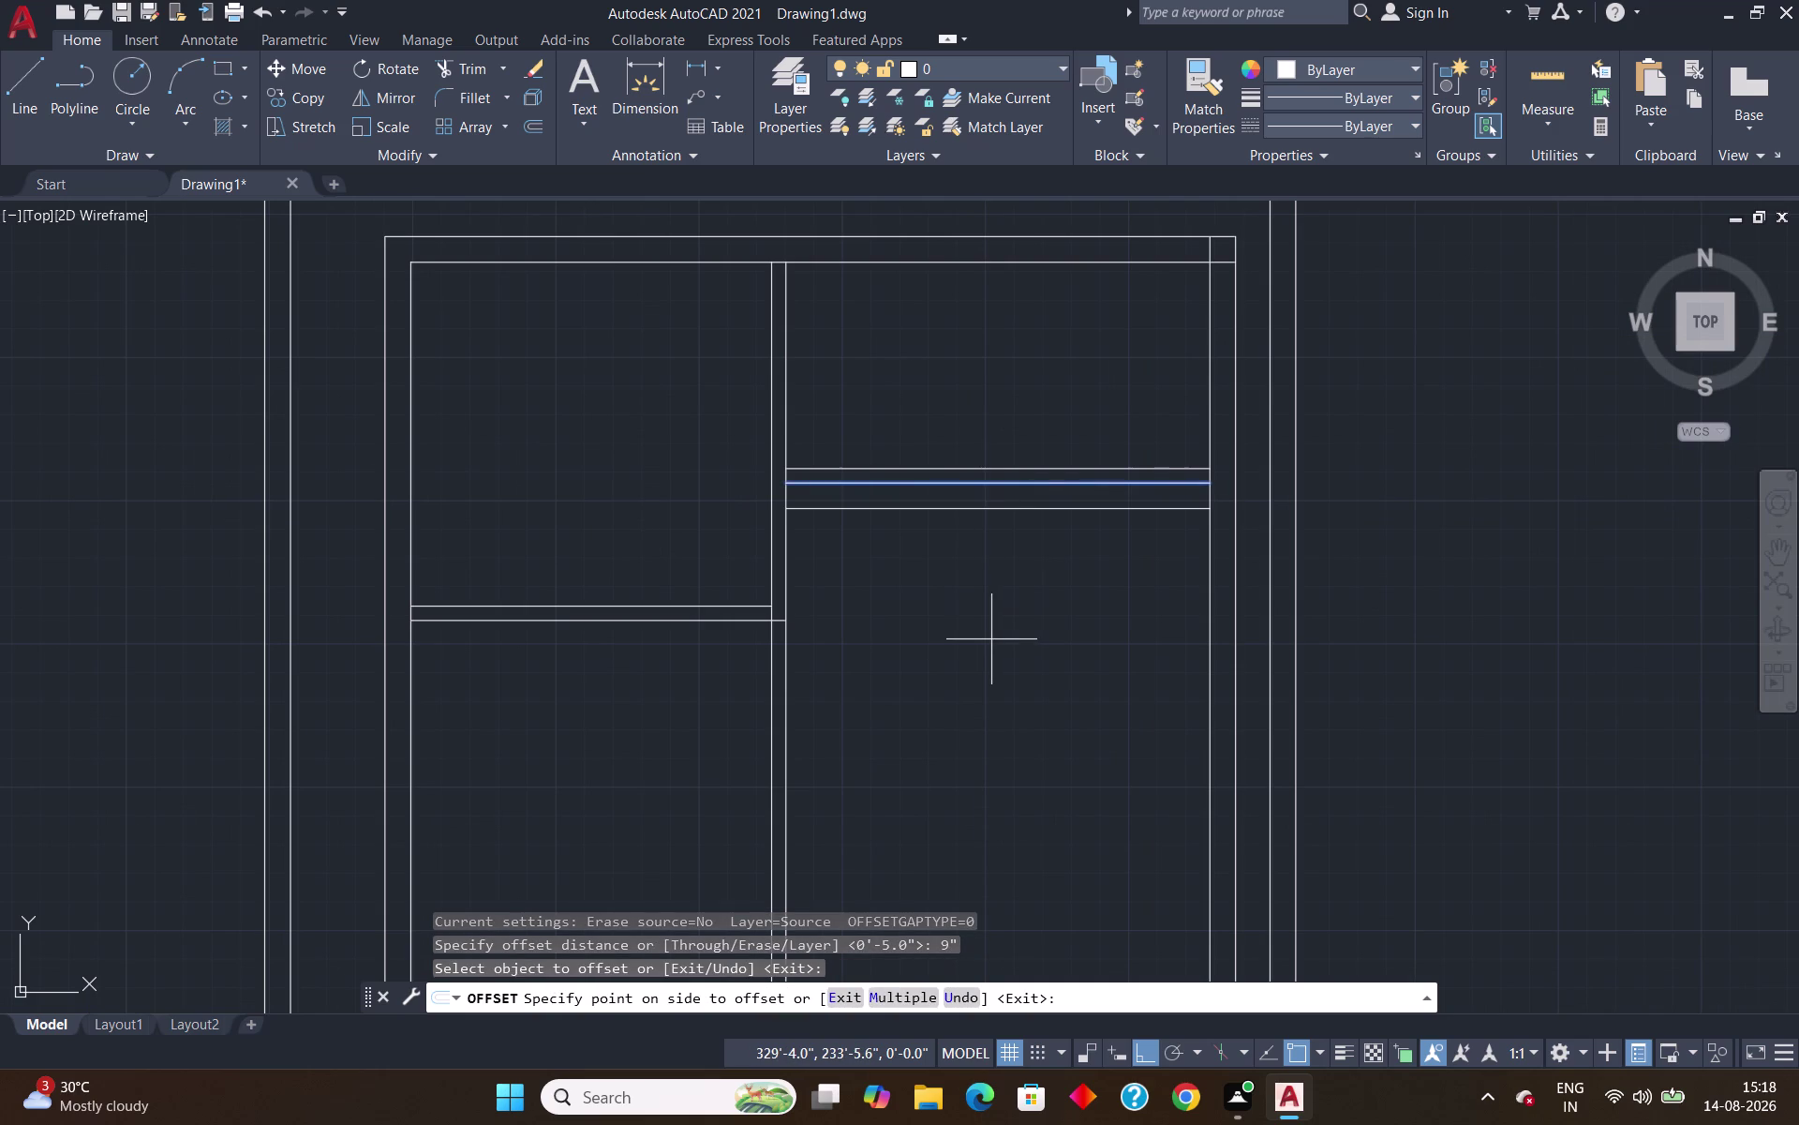
key(o)
key(Return)
text(9)
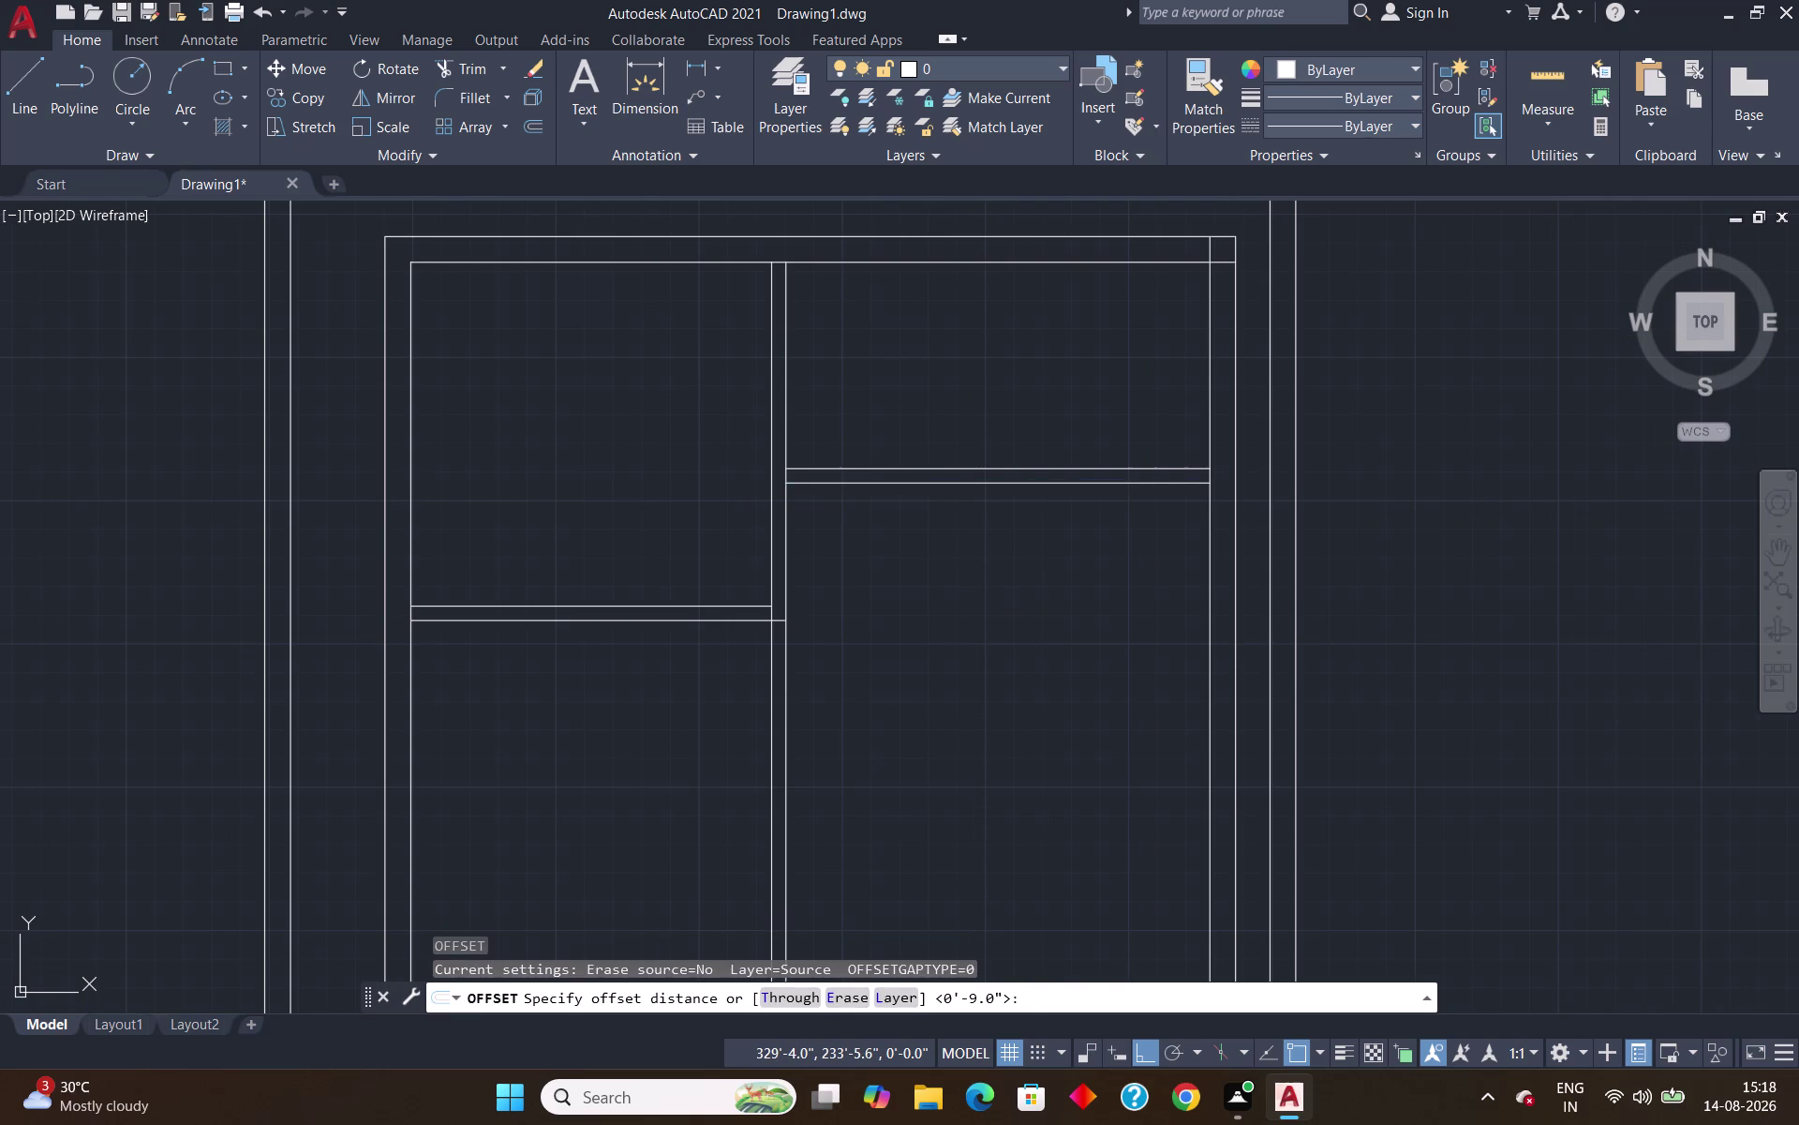
text(')
key(Return)
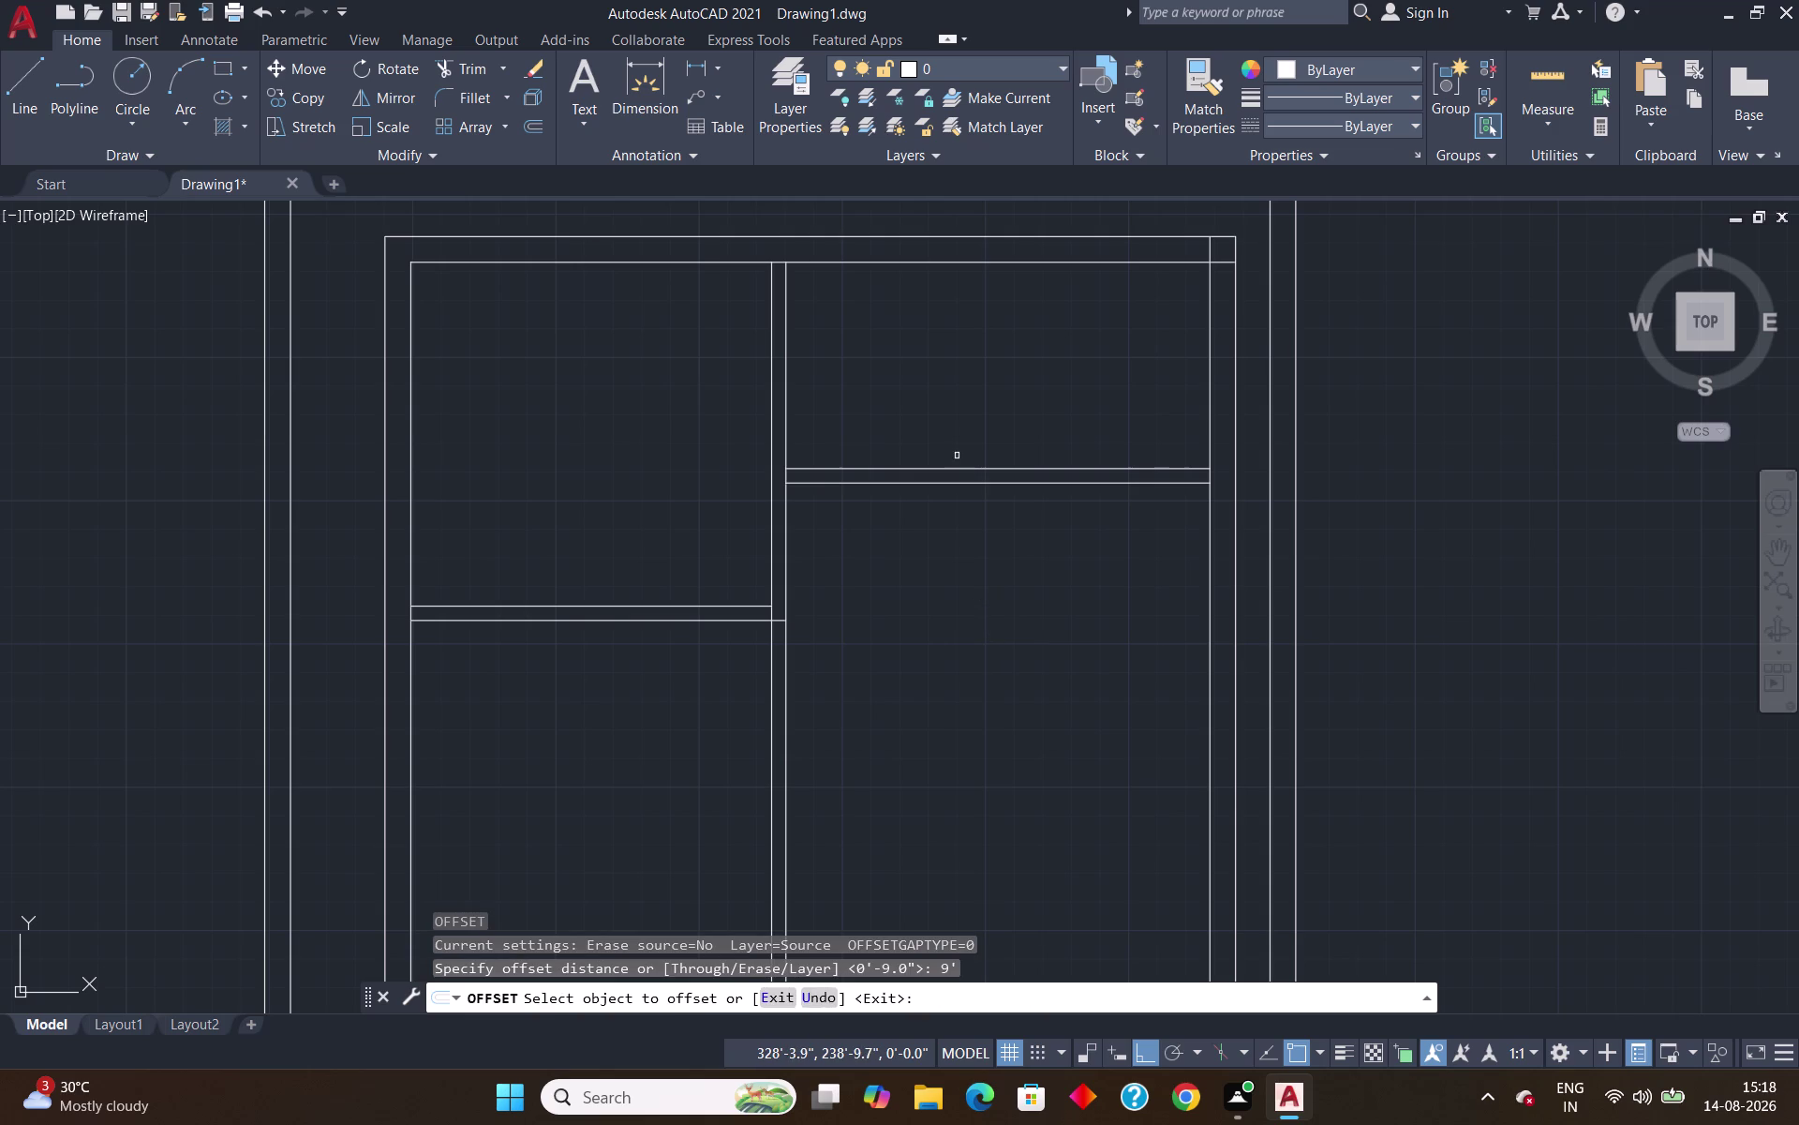
click(967, 482)
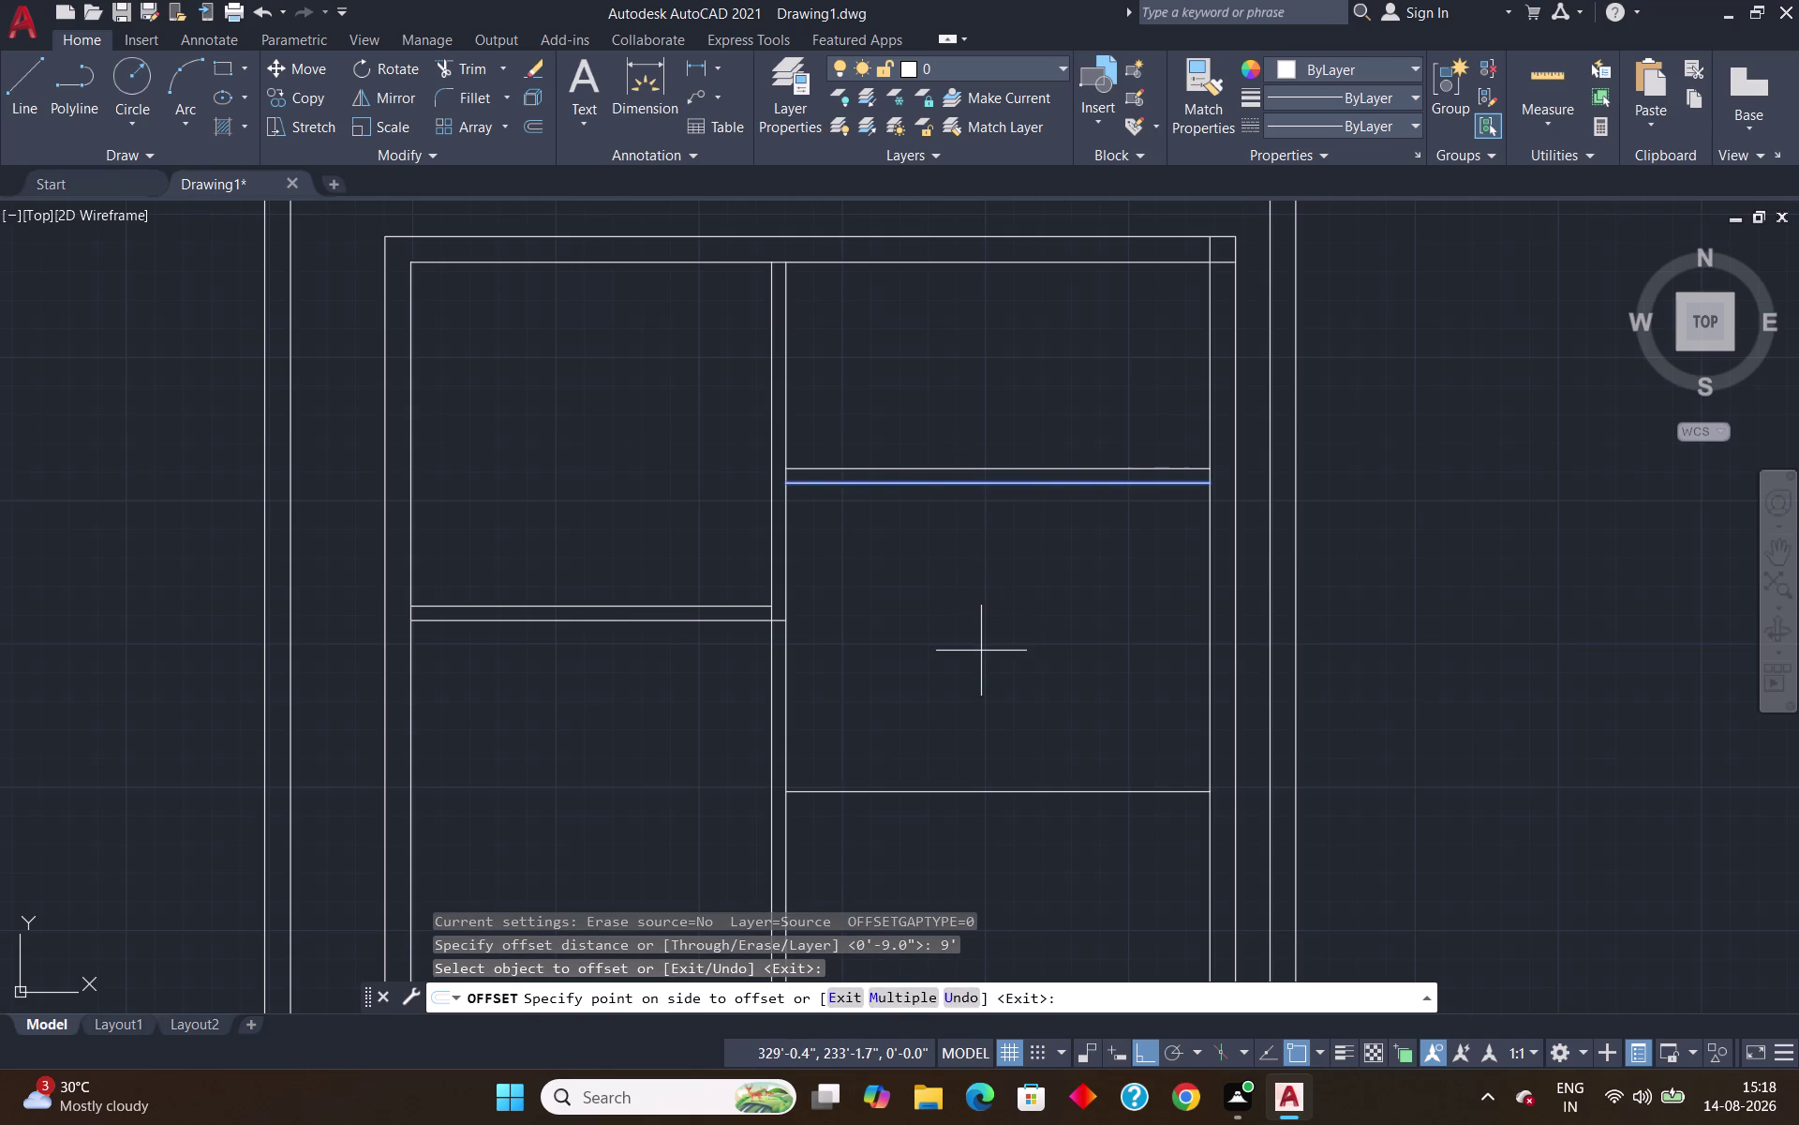
click(981, 650)
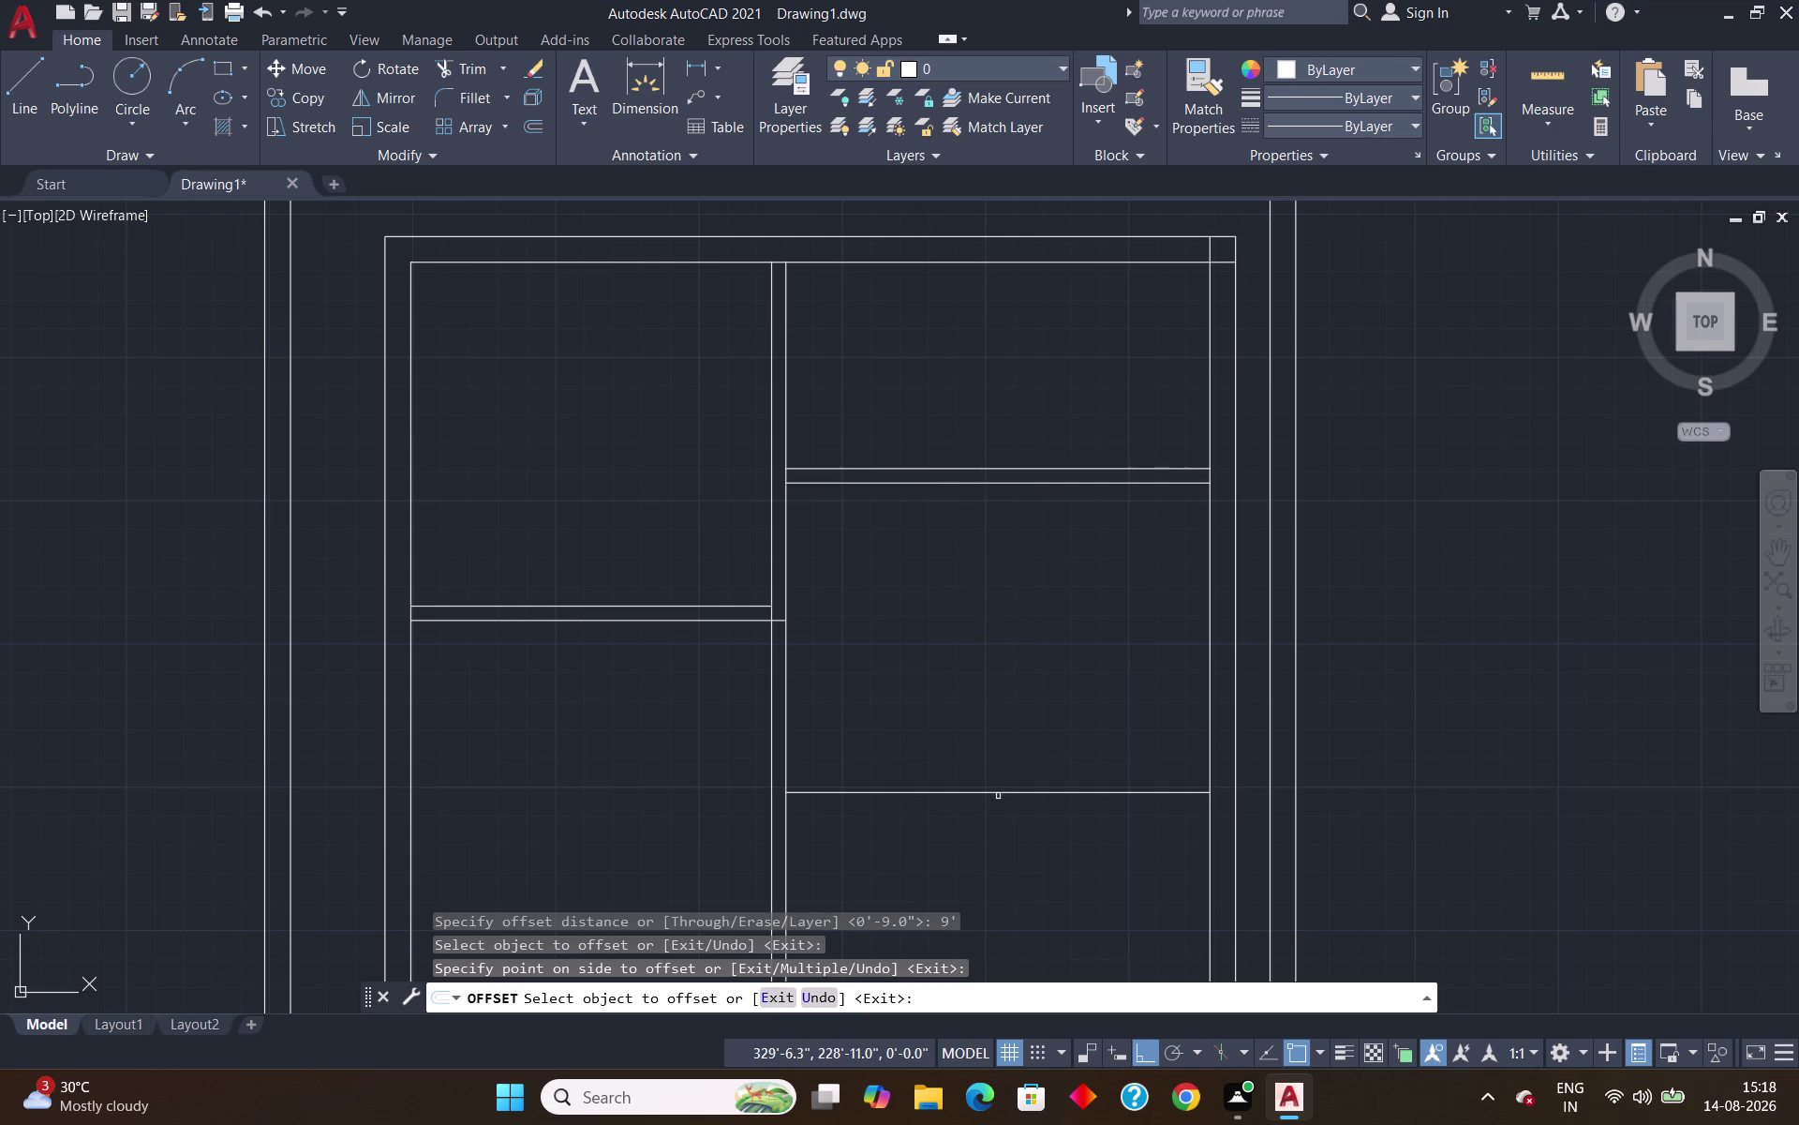
Double the new lower line with a 5-inch copy just below it.
key(o)
key(Return)
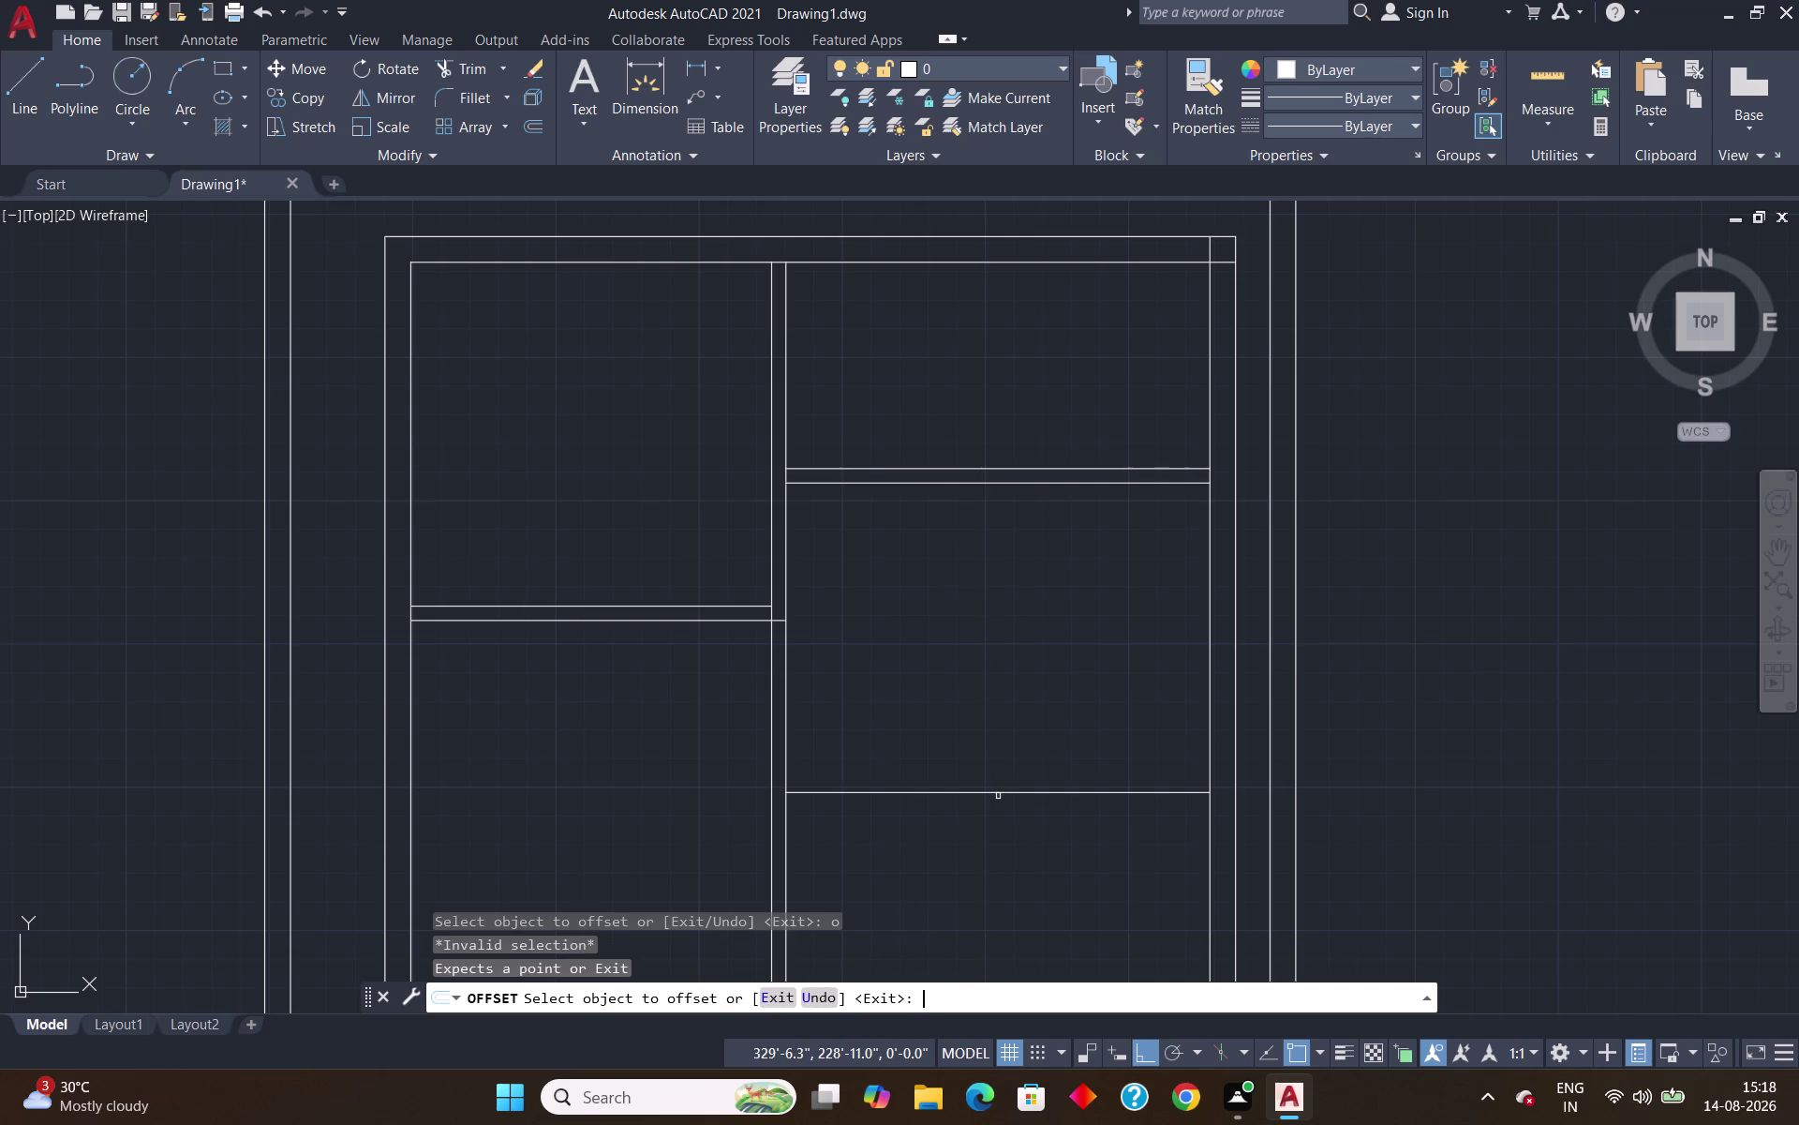
key(5)
key(shift+quotedbl)
key(Return)
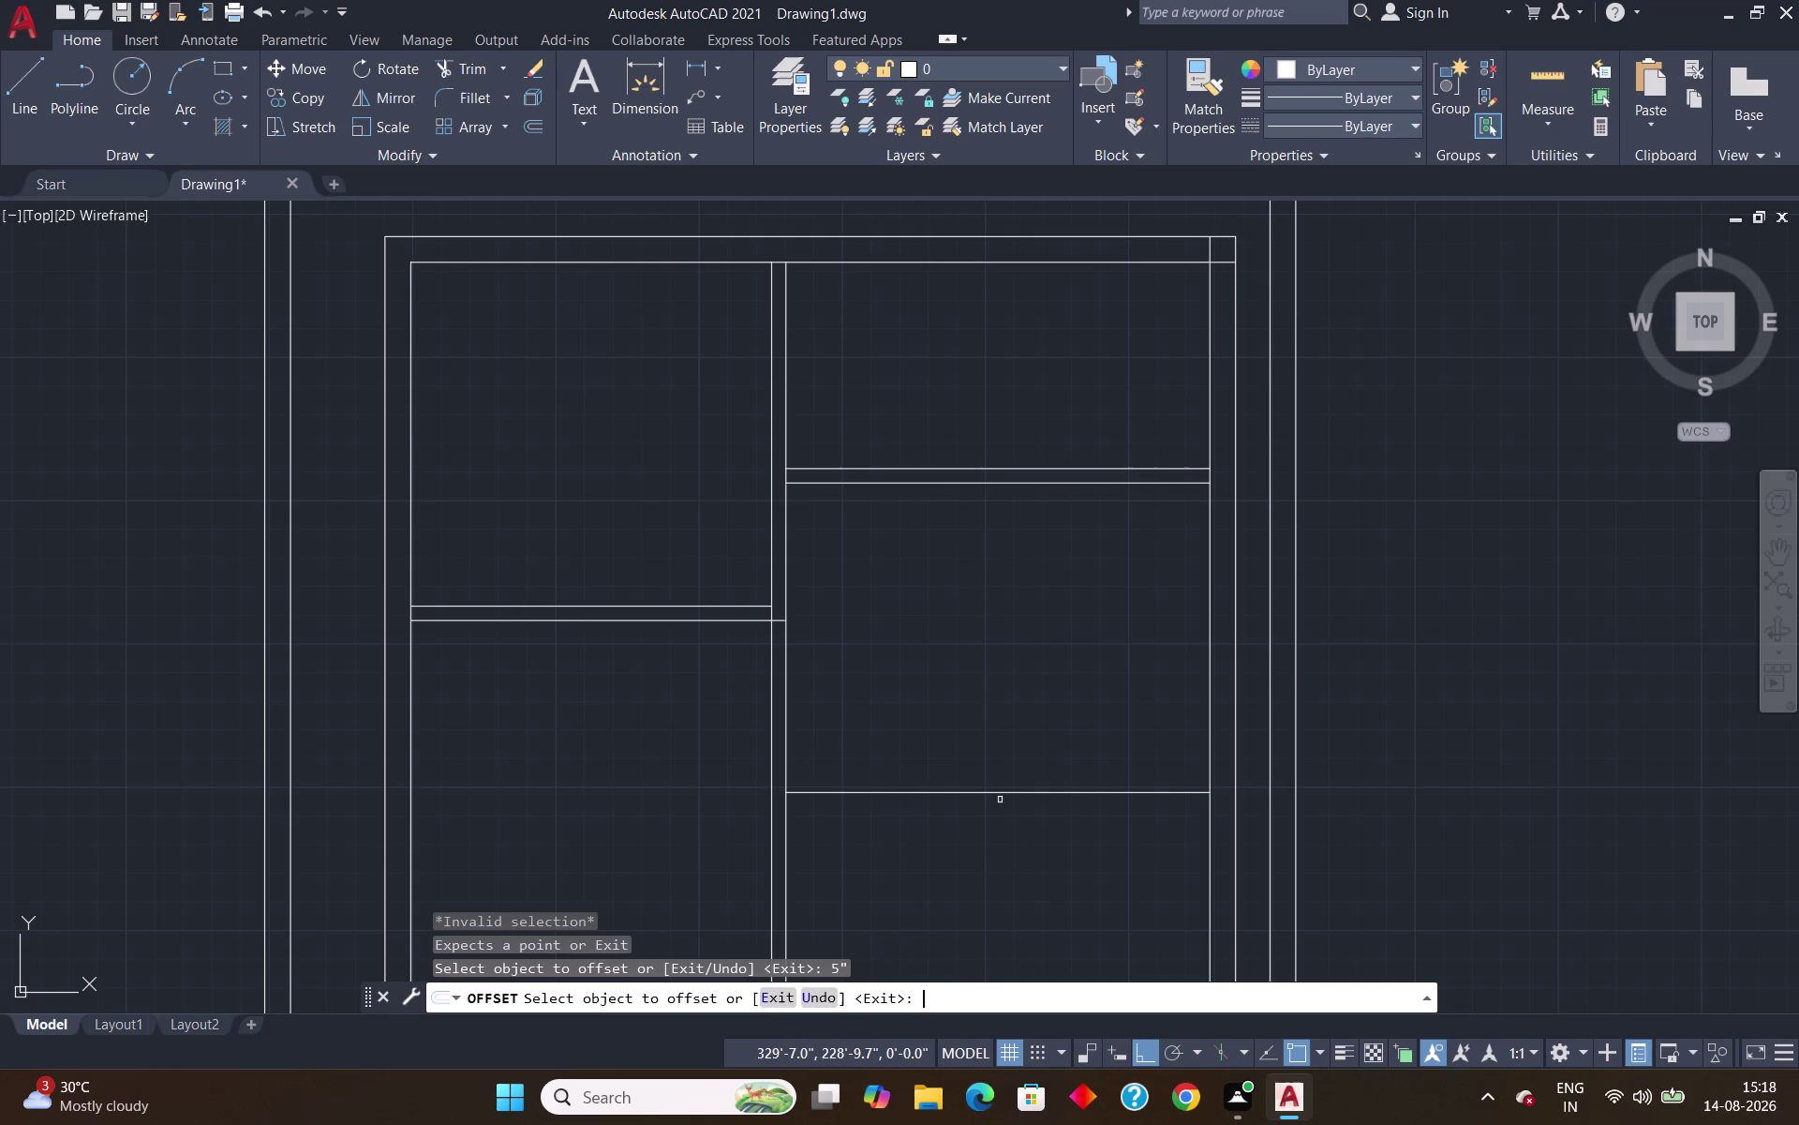
click(1004, 794)
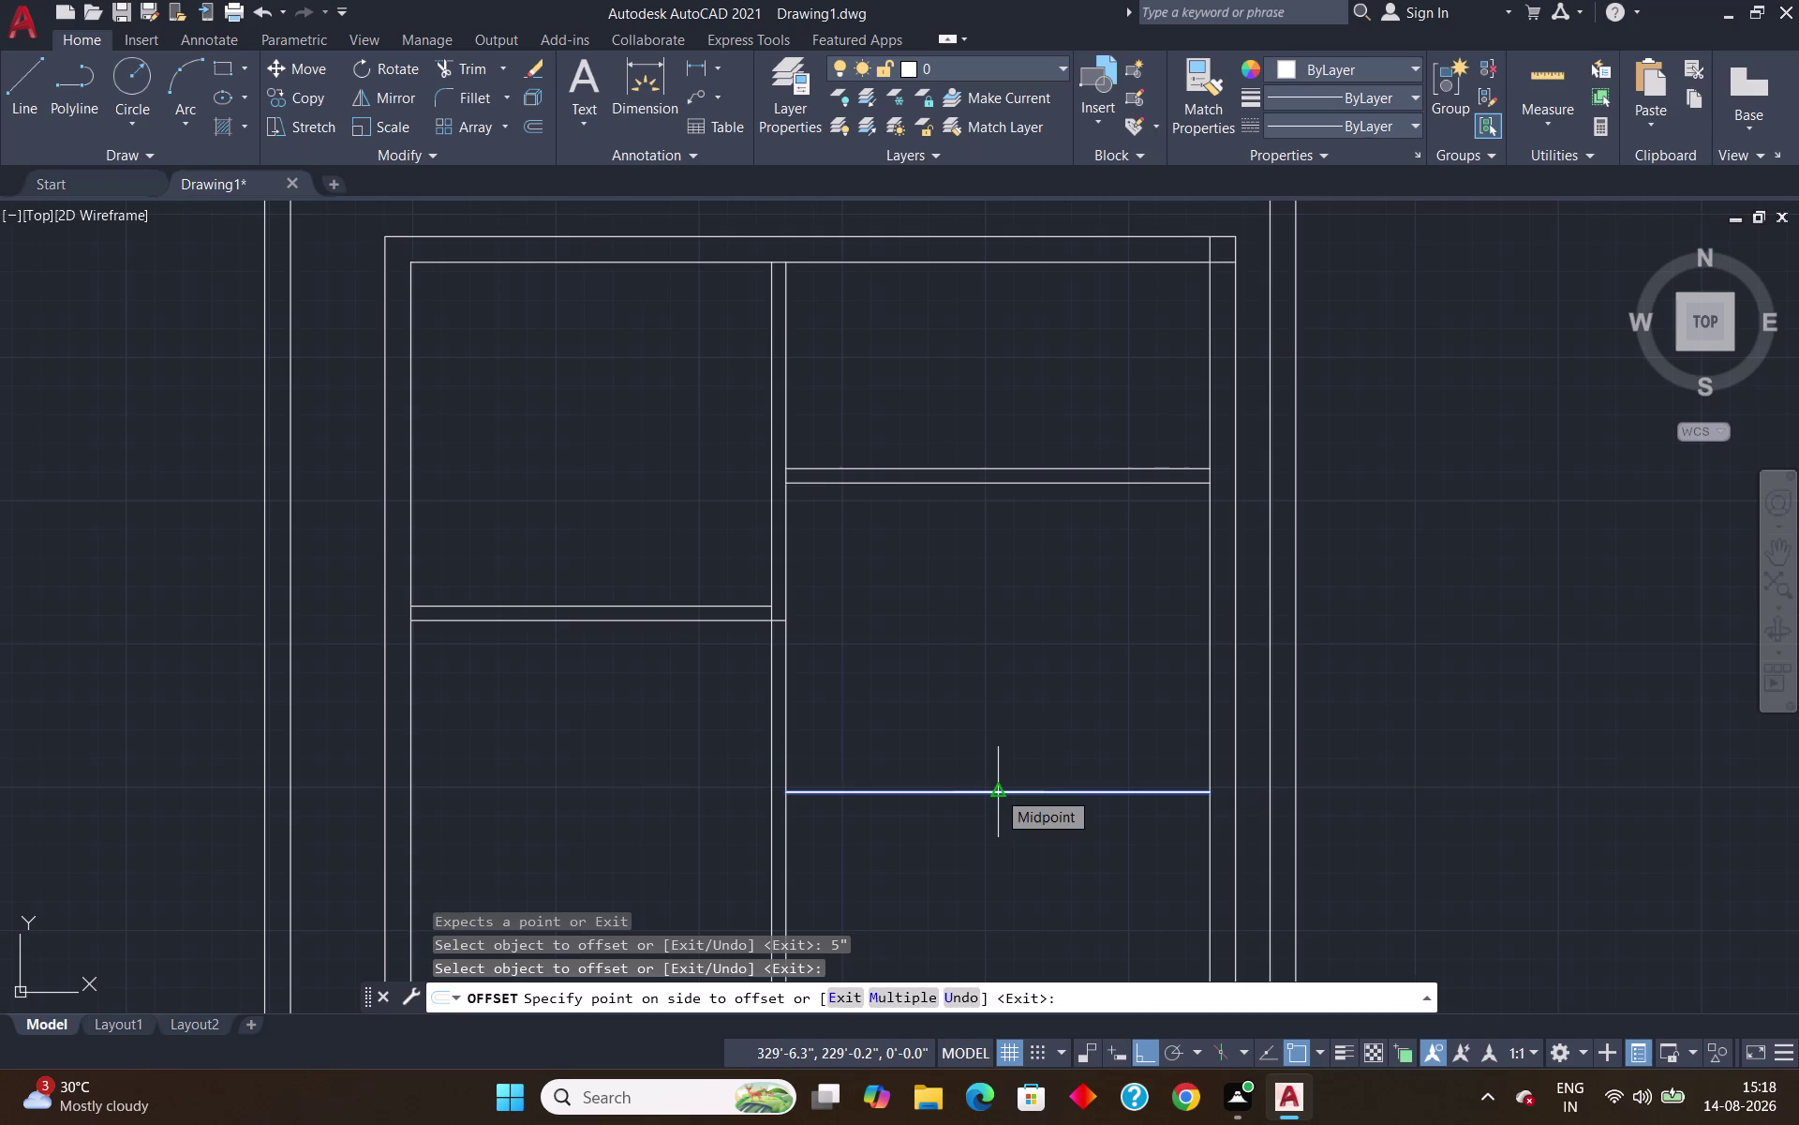
key(Escape)
key(o)
key(Return)
text(5)
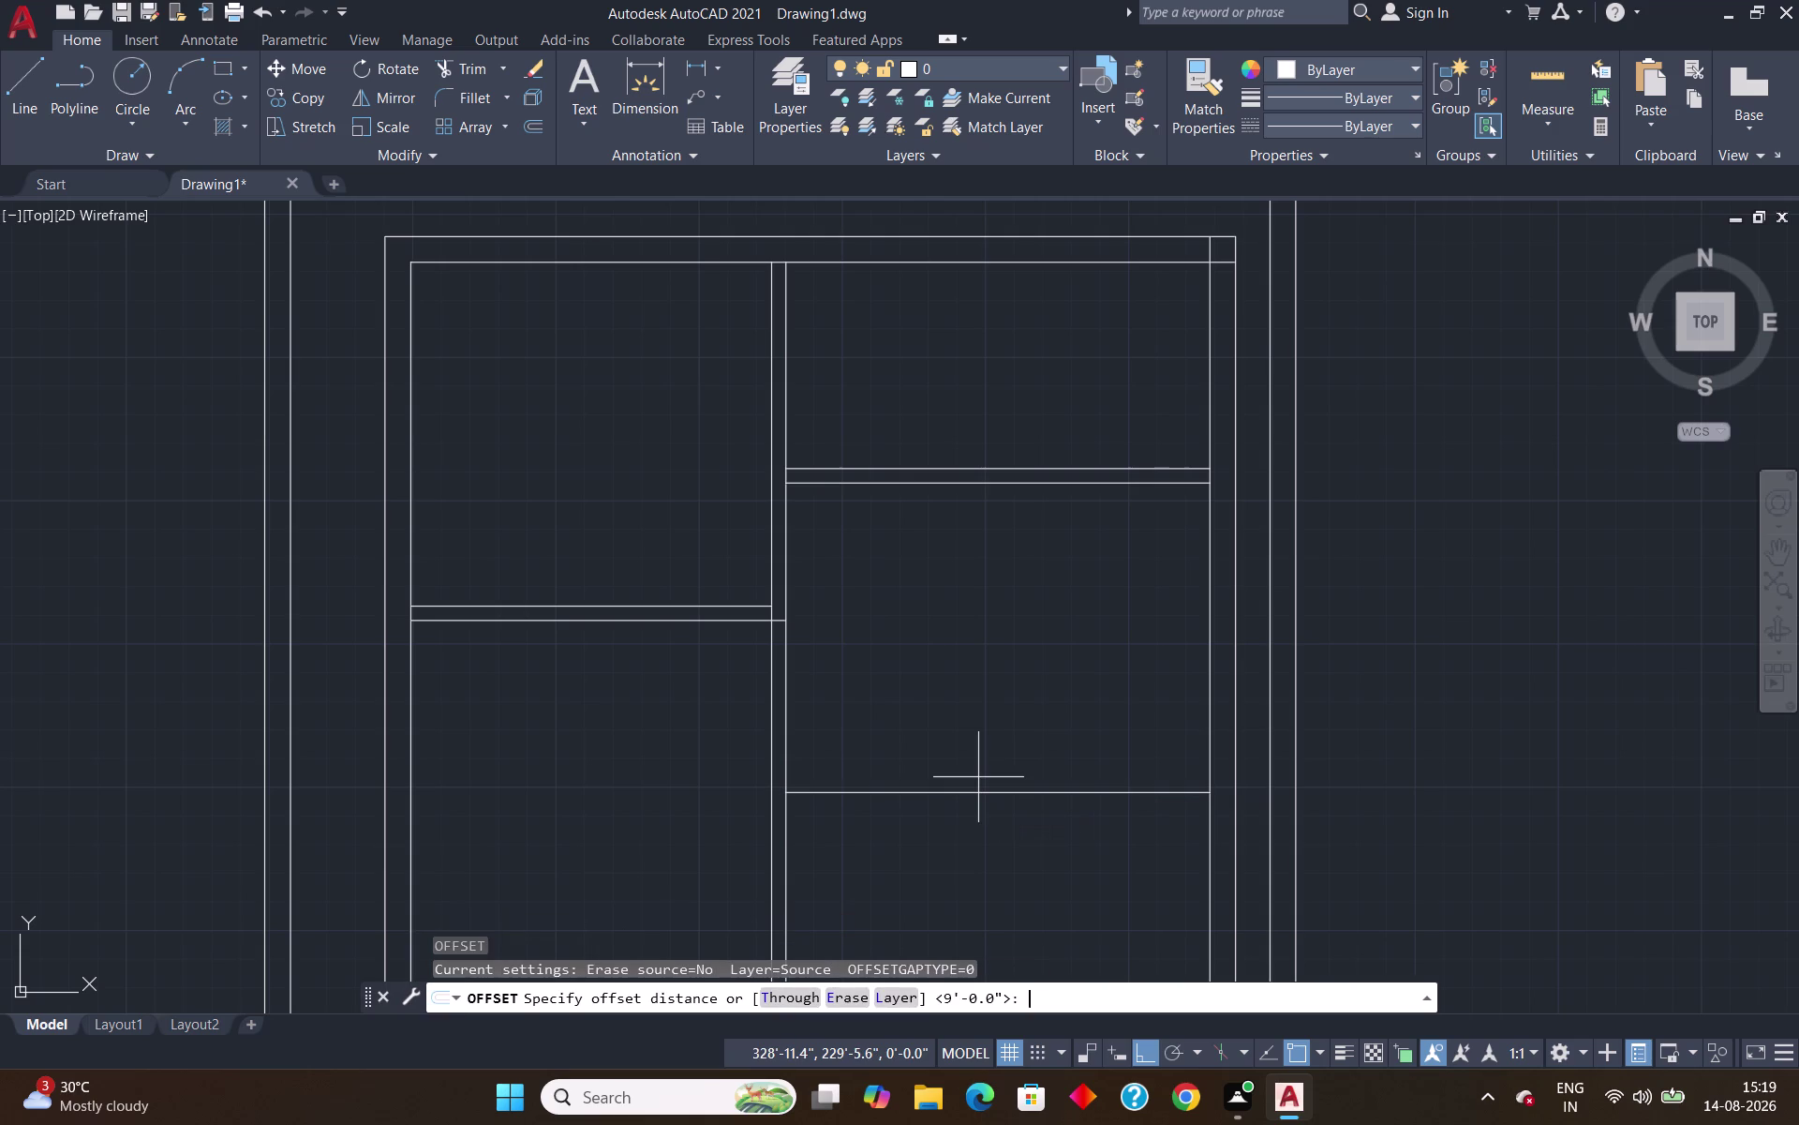
text(")
key(Return)
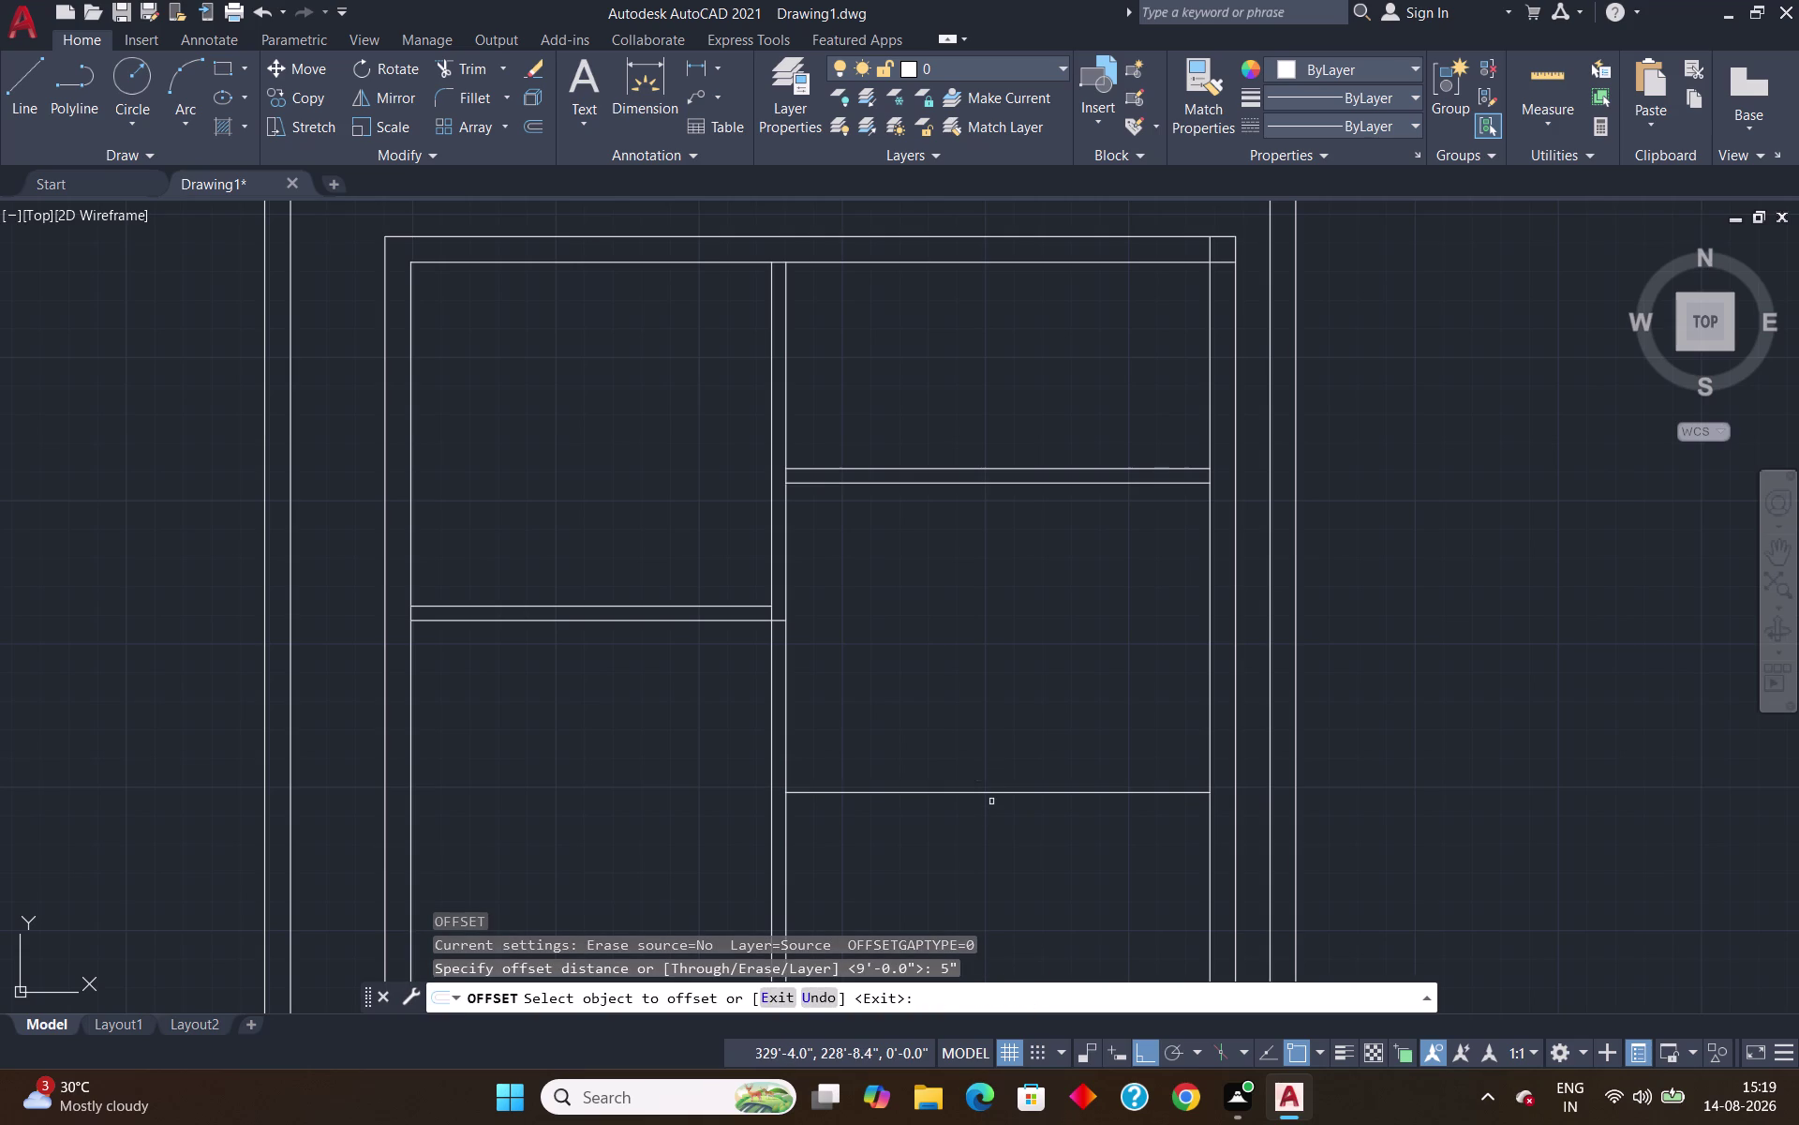
click(983, 792)
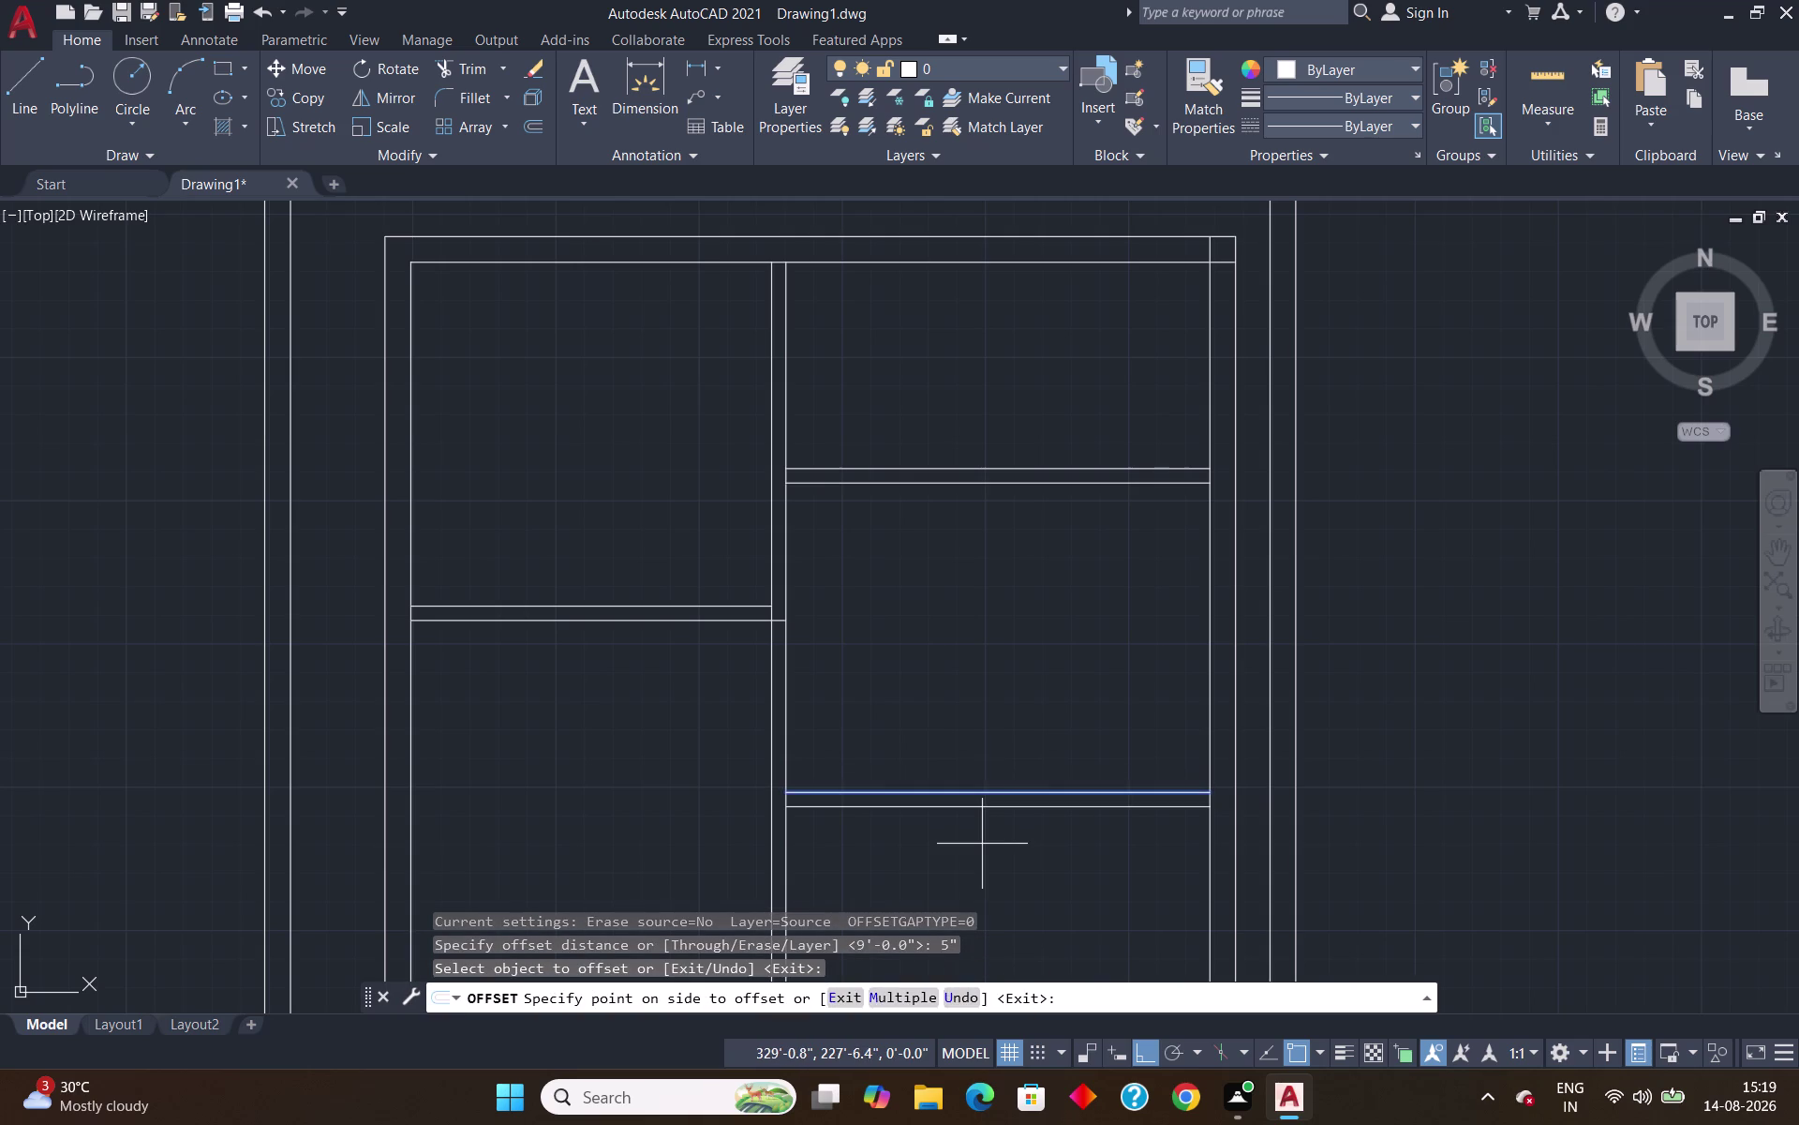
click(982, 843)
scroll(down, 3)
middle_drag(994, 886, 895, 629)
scroll(up, 3)
scroll(down, 3)
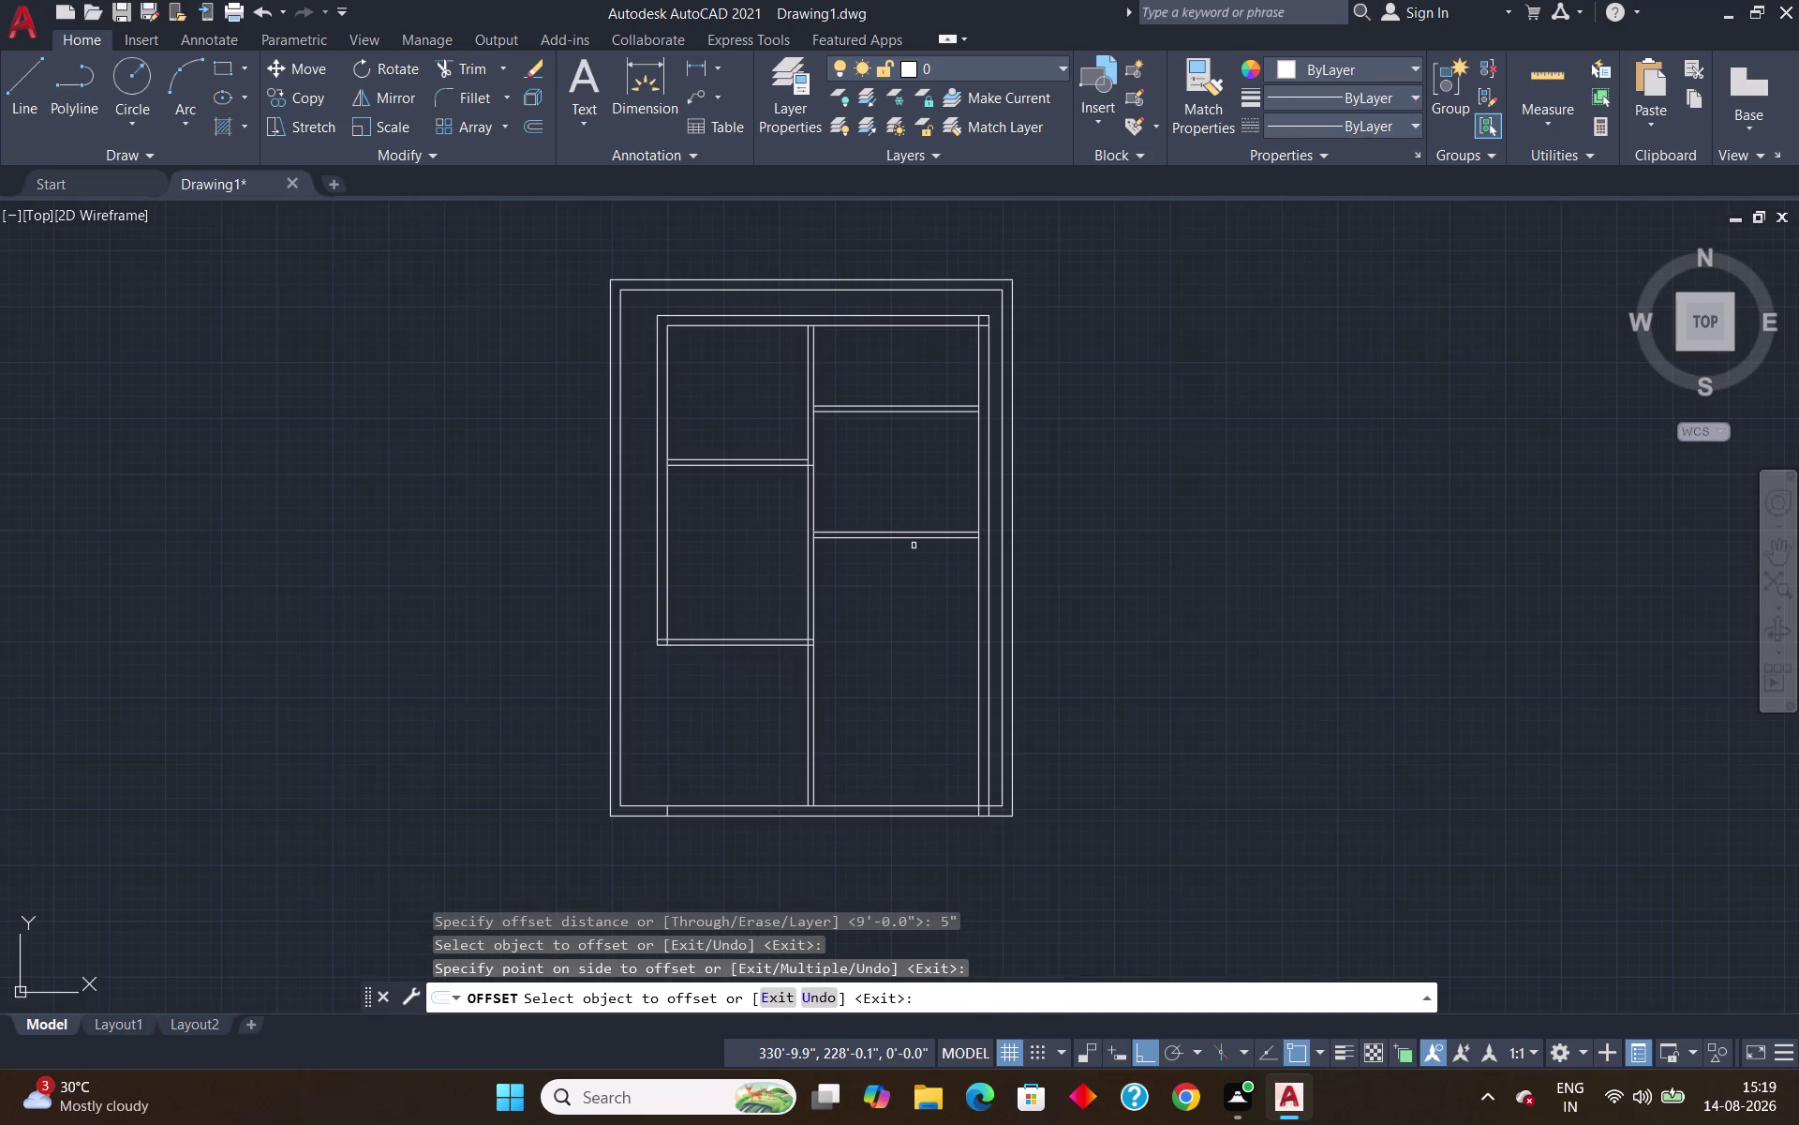
Offset the horizontal line in the stair area 3'9" downward.
key(o)
key(Return)
text(3')
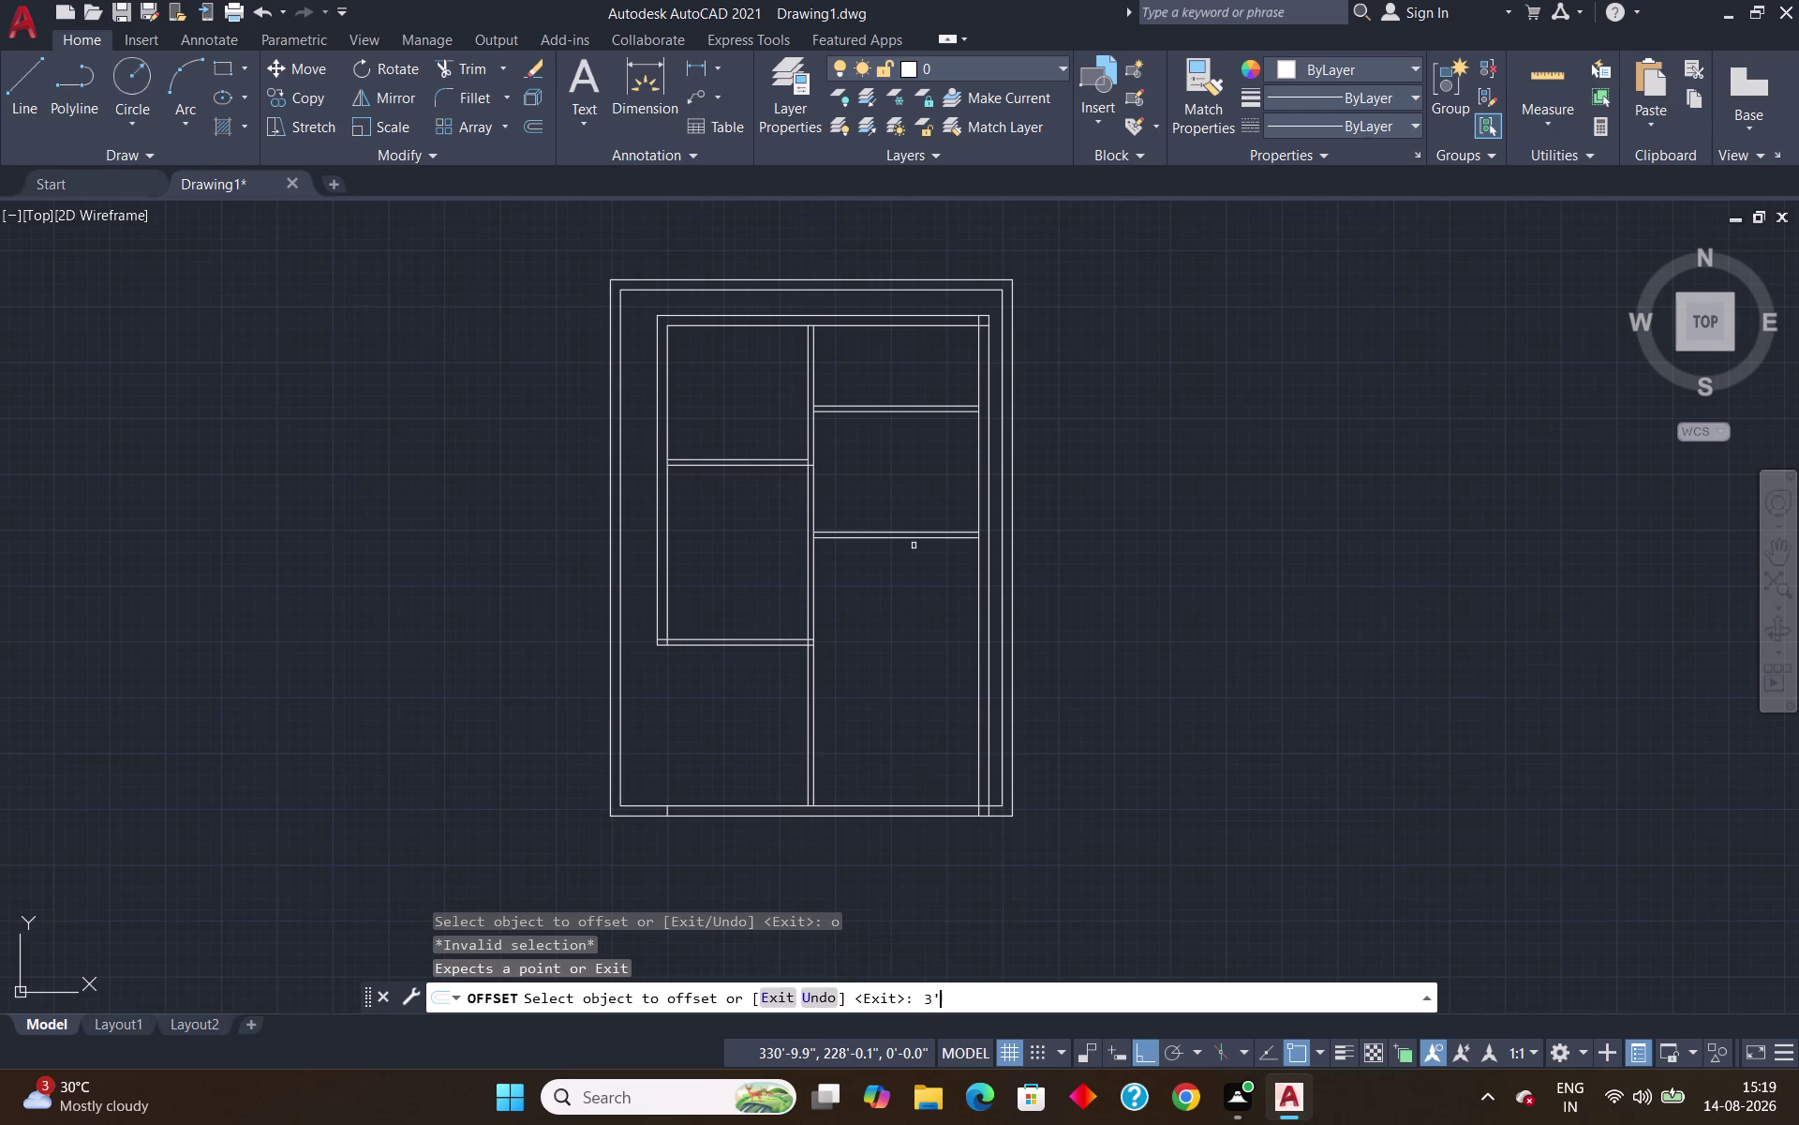
text(9")
key(Return)
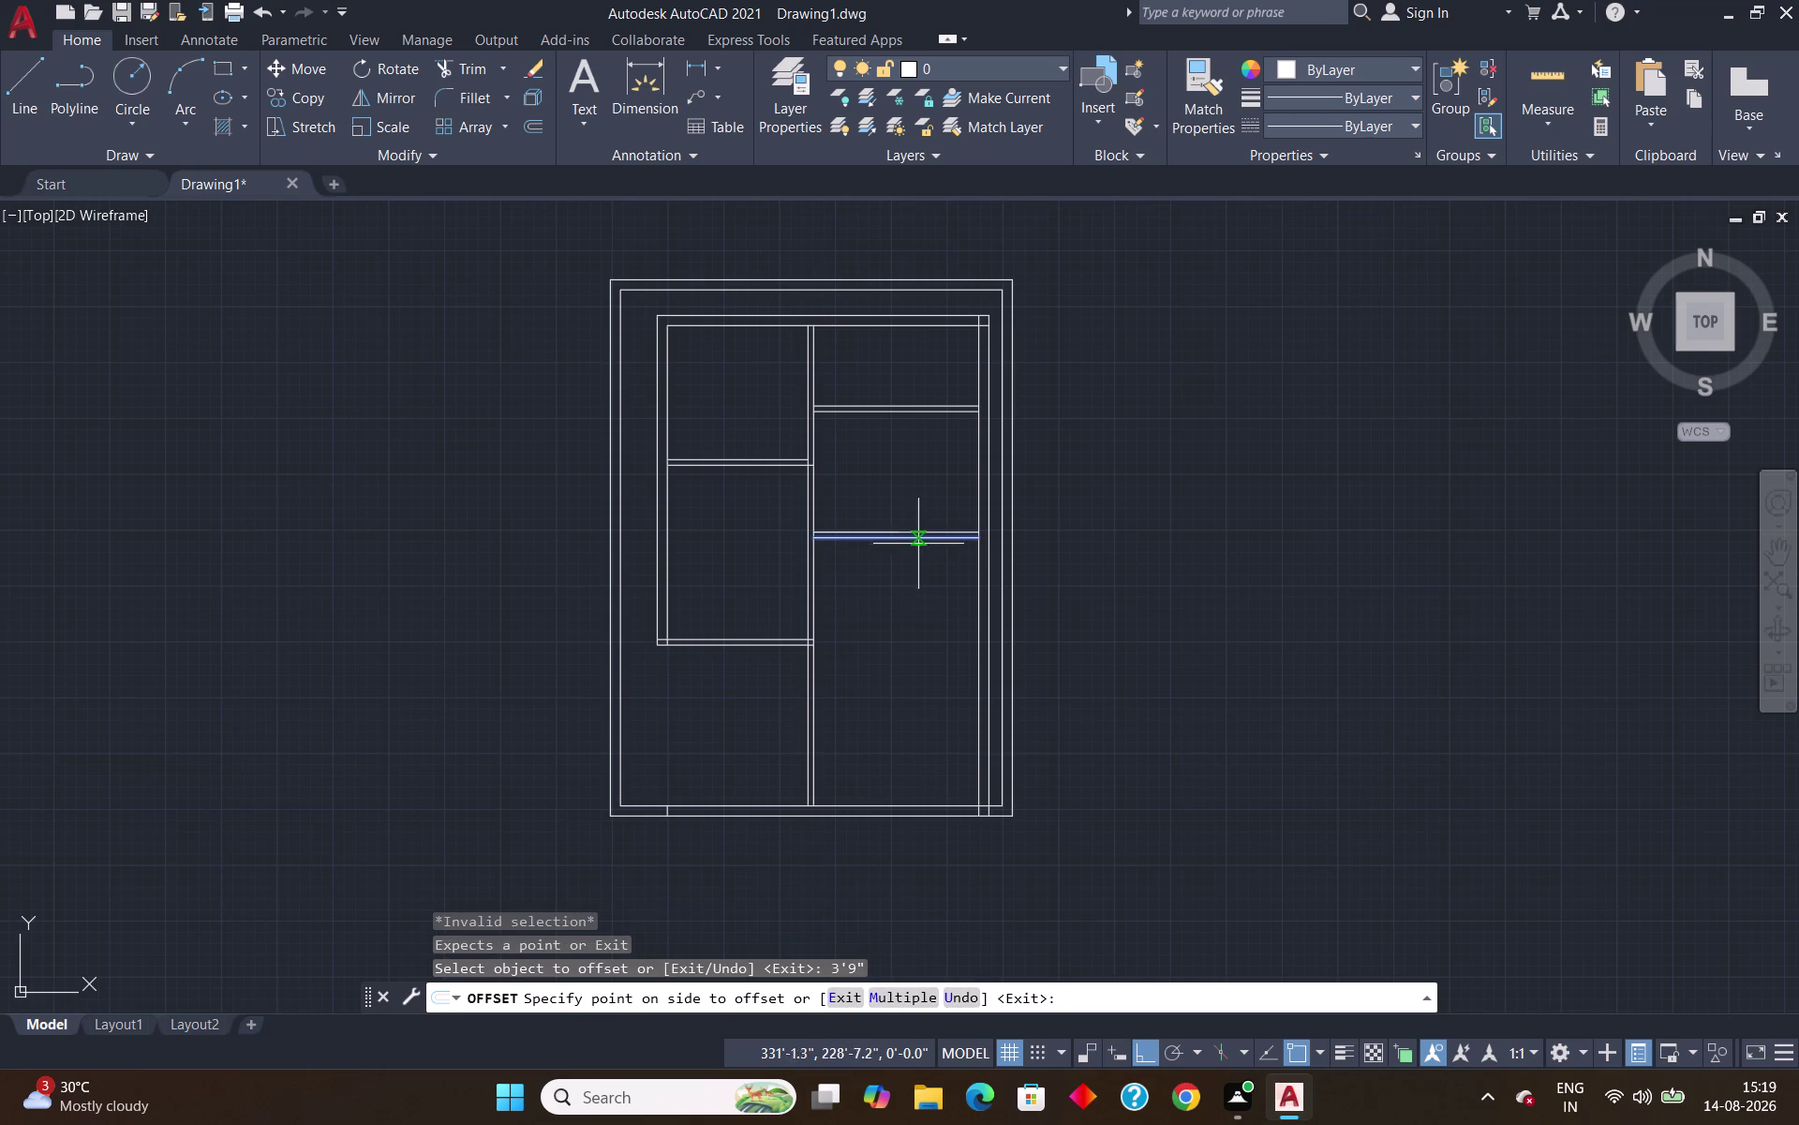
scroll(up, 3)
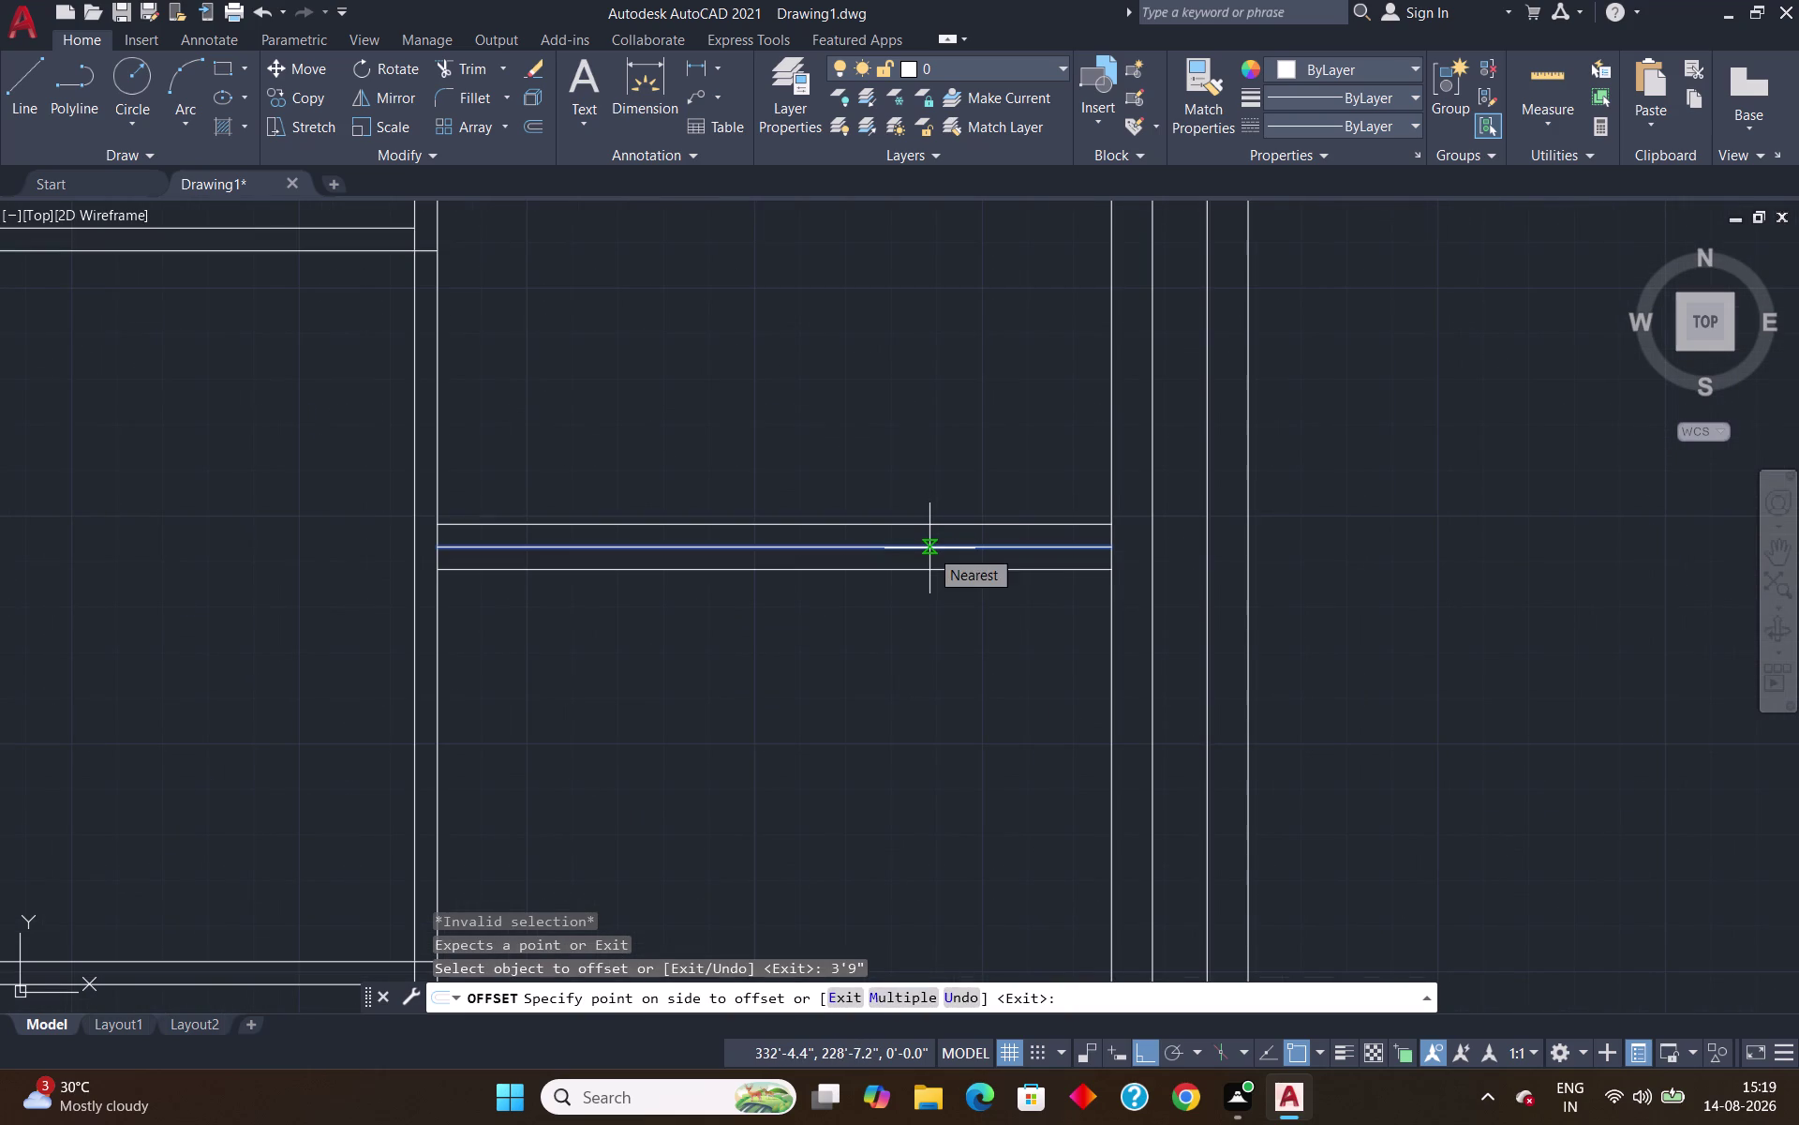
key(Escape)
key(o)
key(Return)
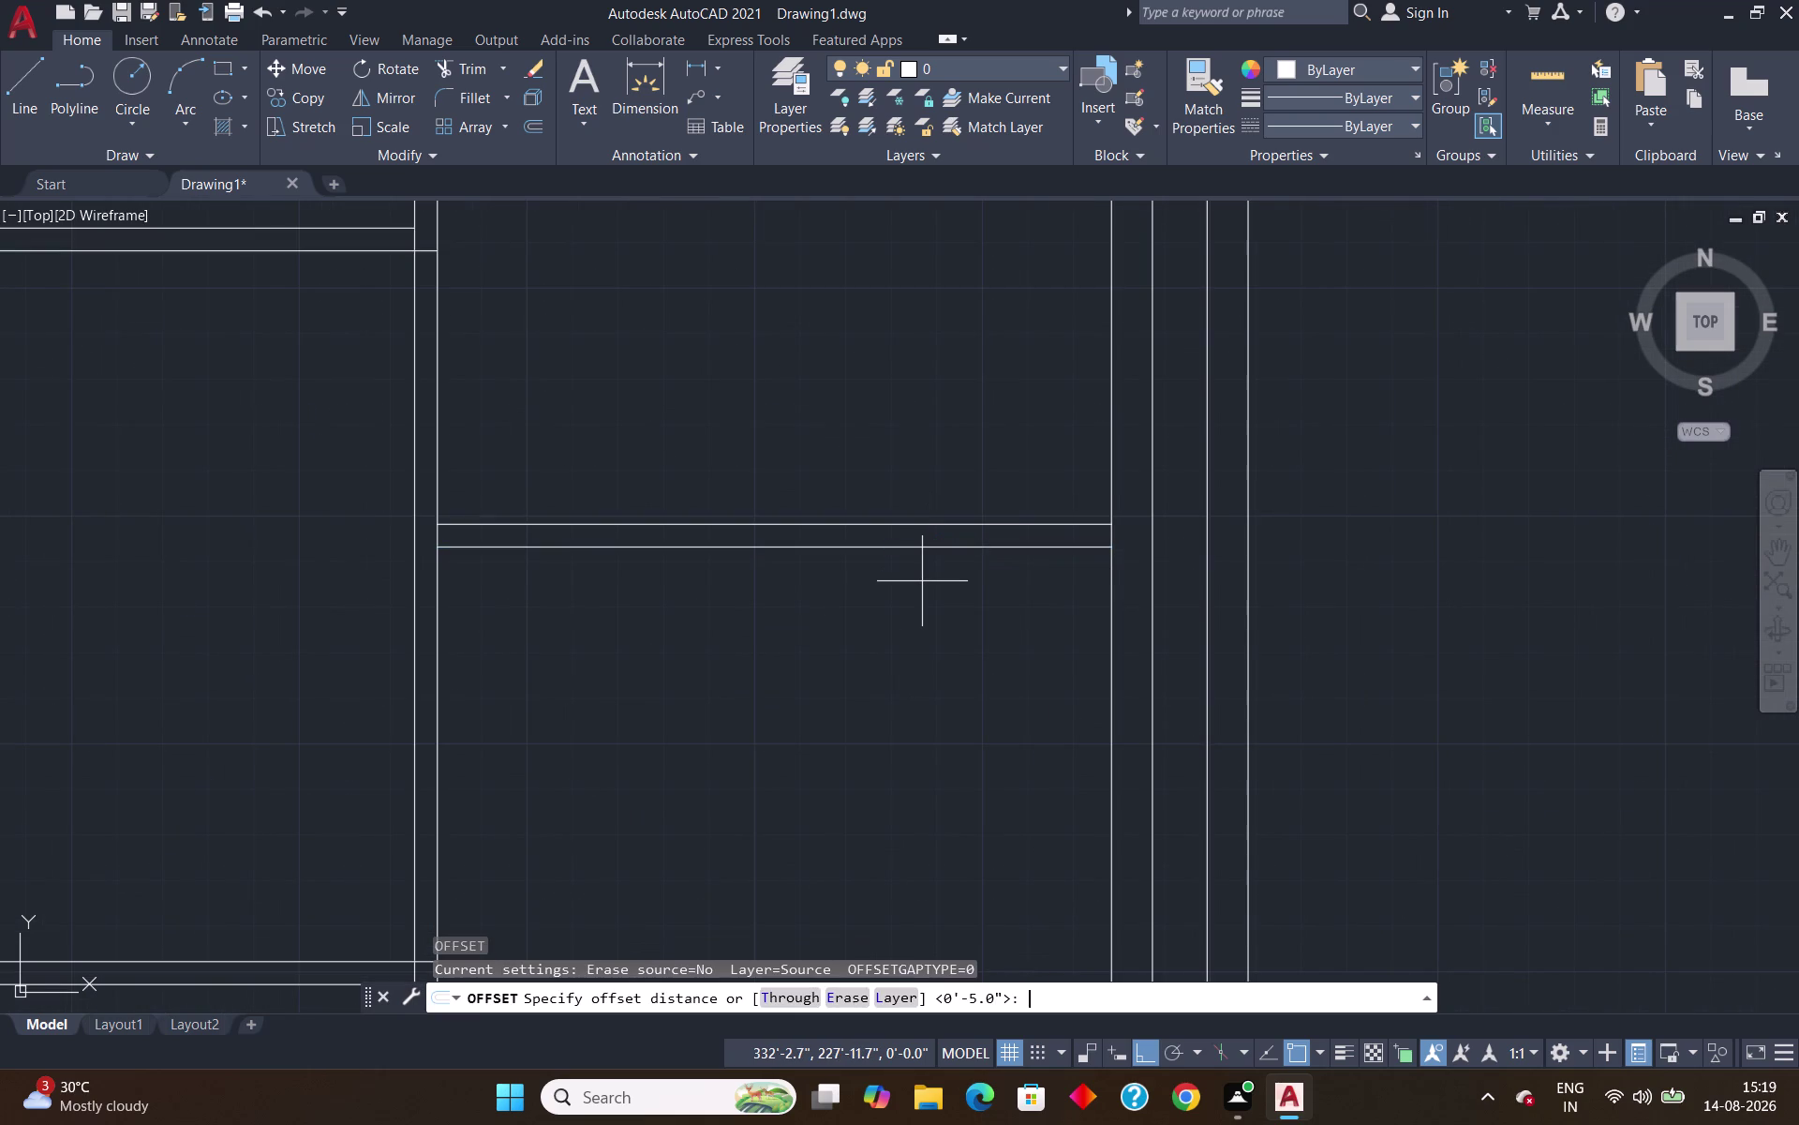
text(3'9")
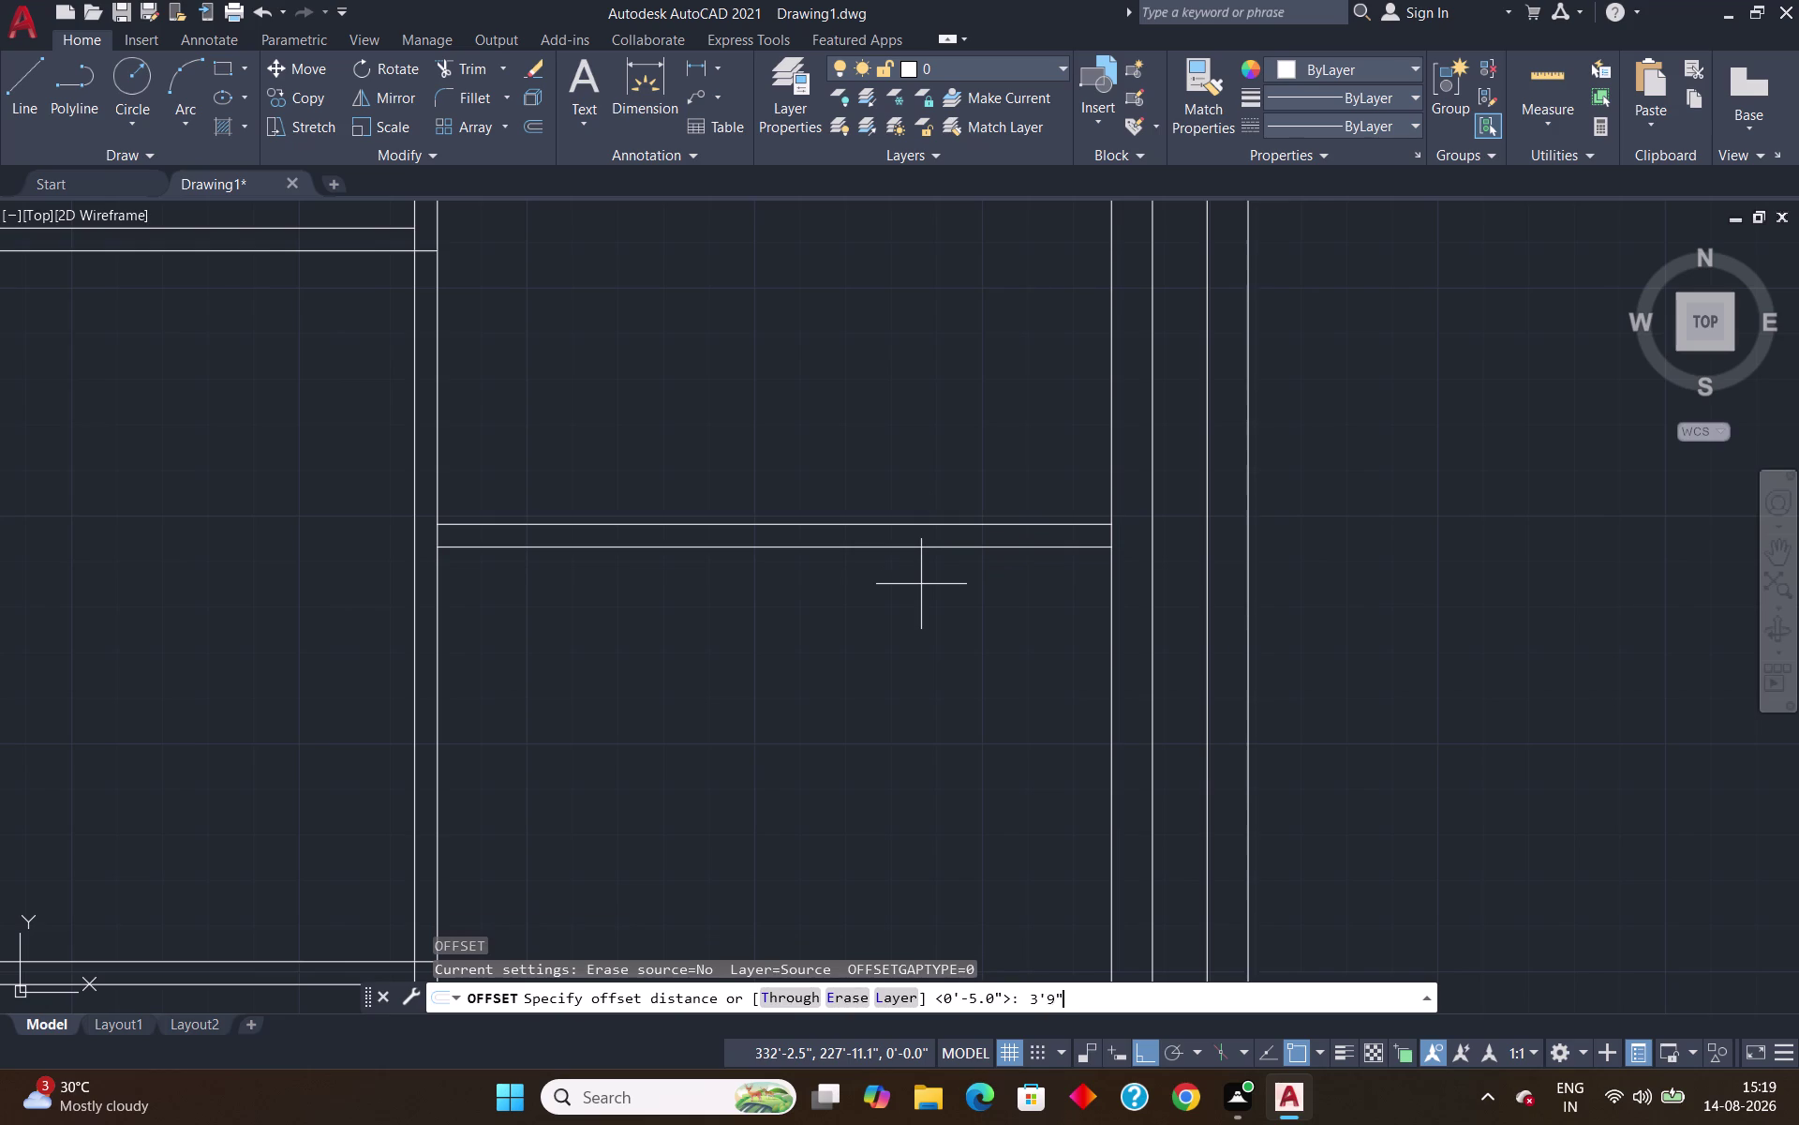
key(Return)
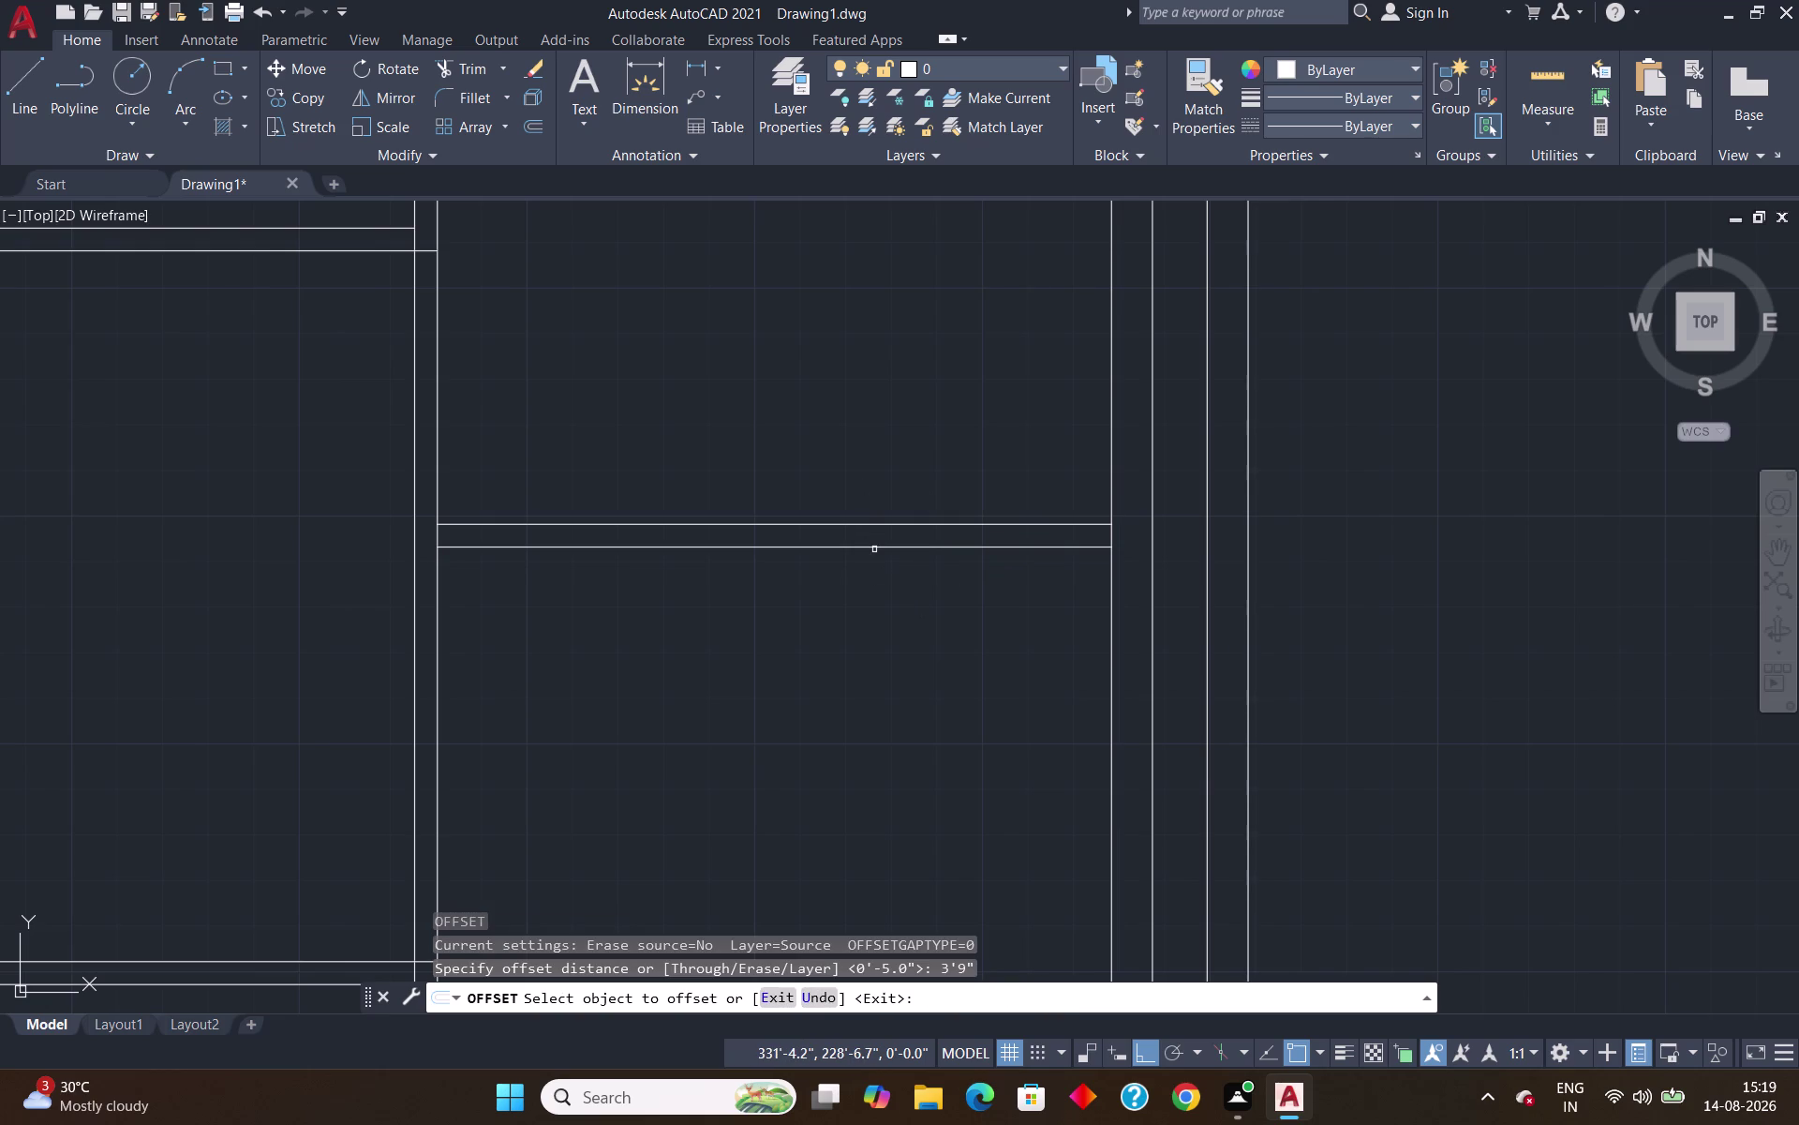
click(874, 550)
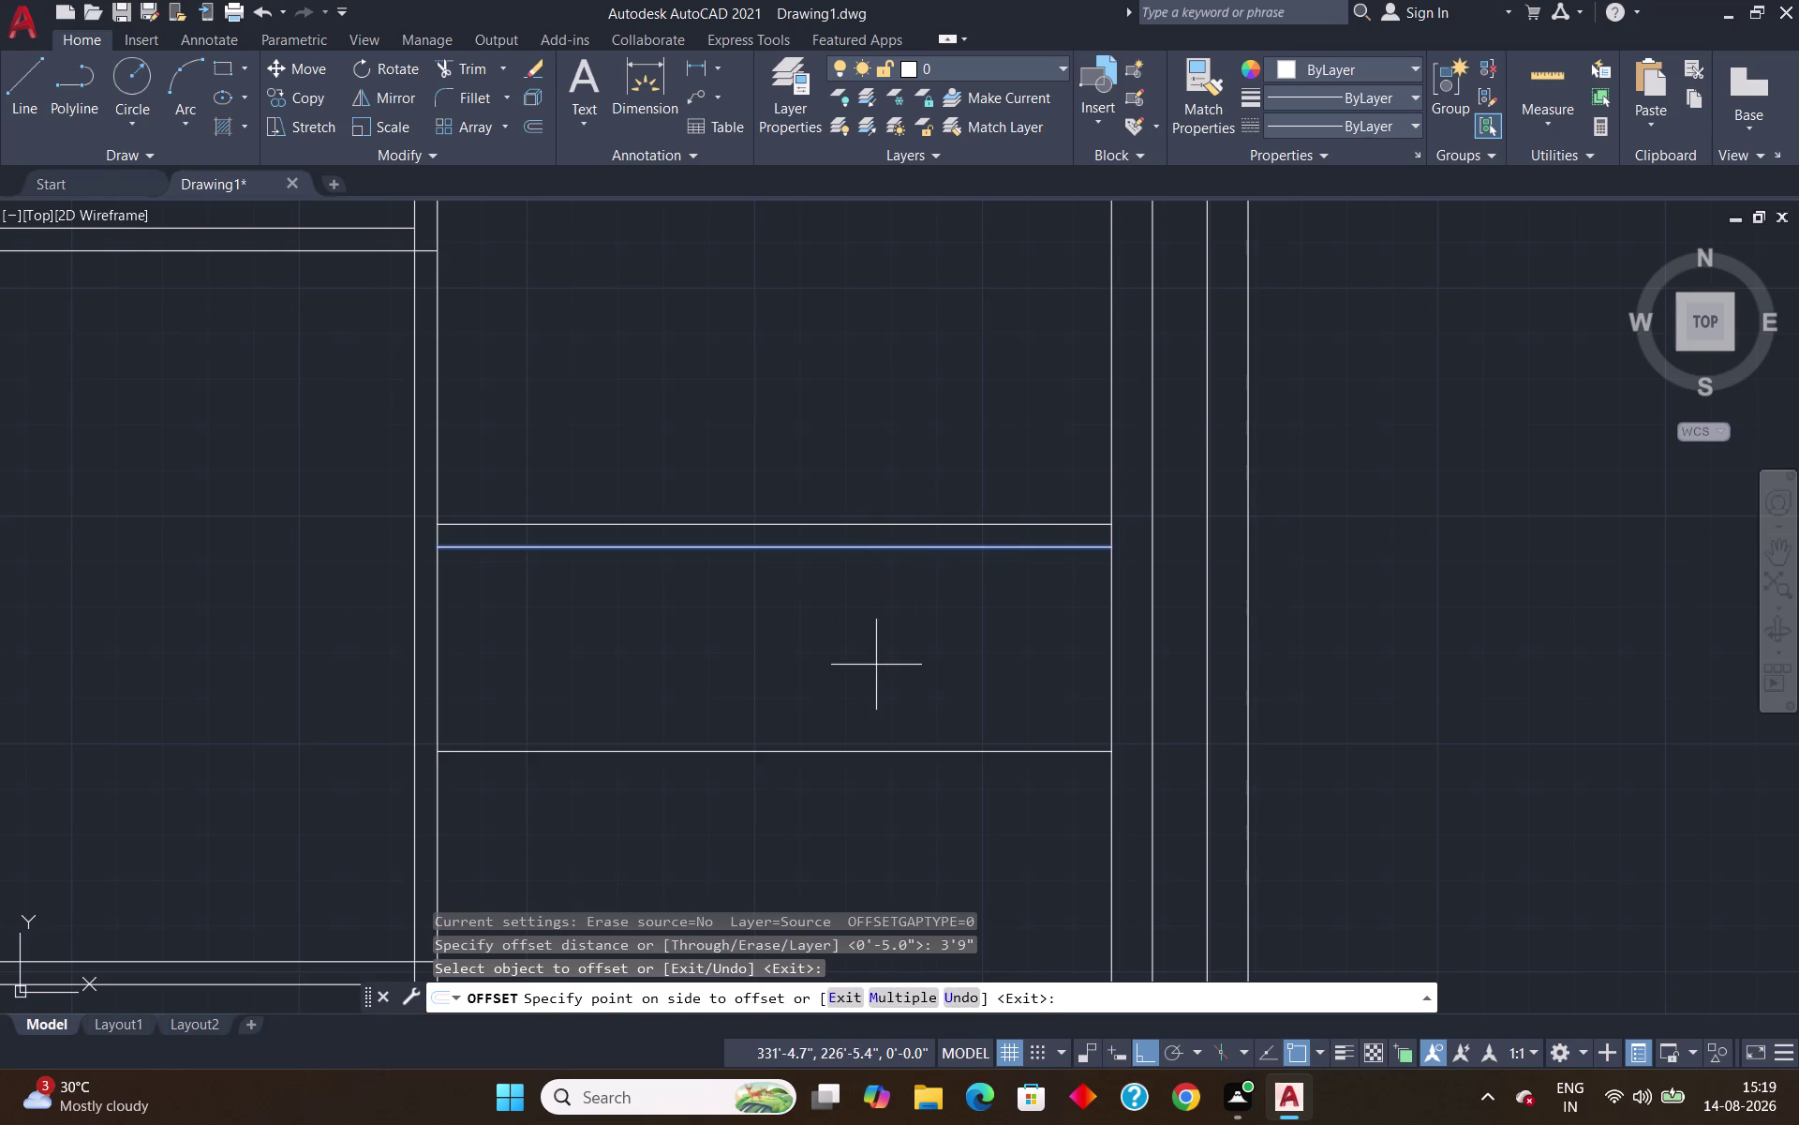
click(876, 664)
Add a 5-inch copy beside the new interior wall line.
key(Escape)
key(o)
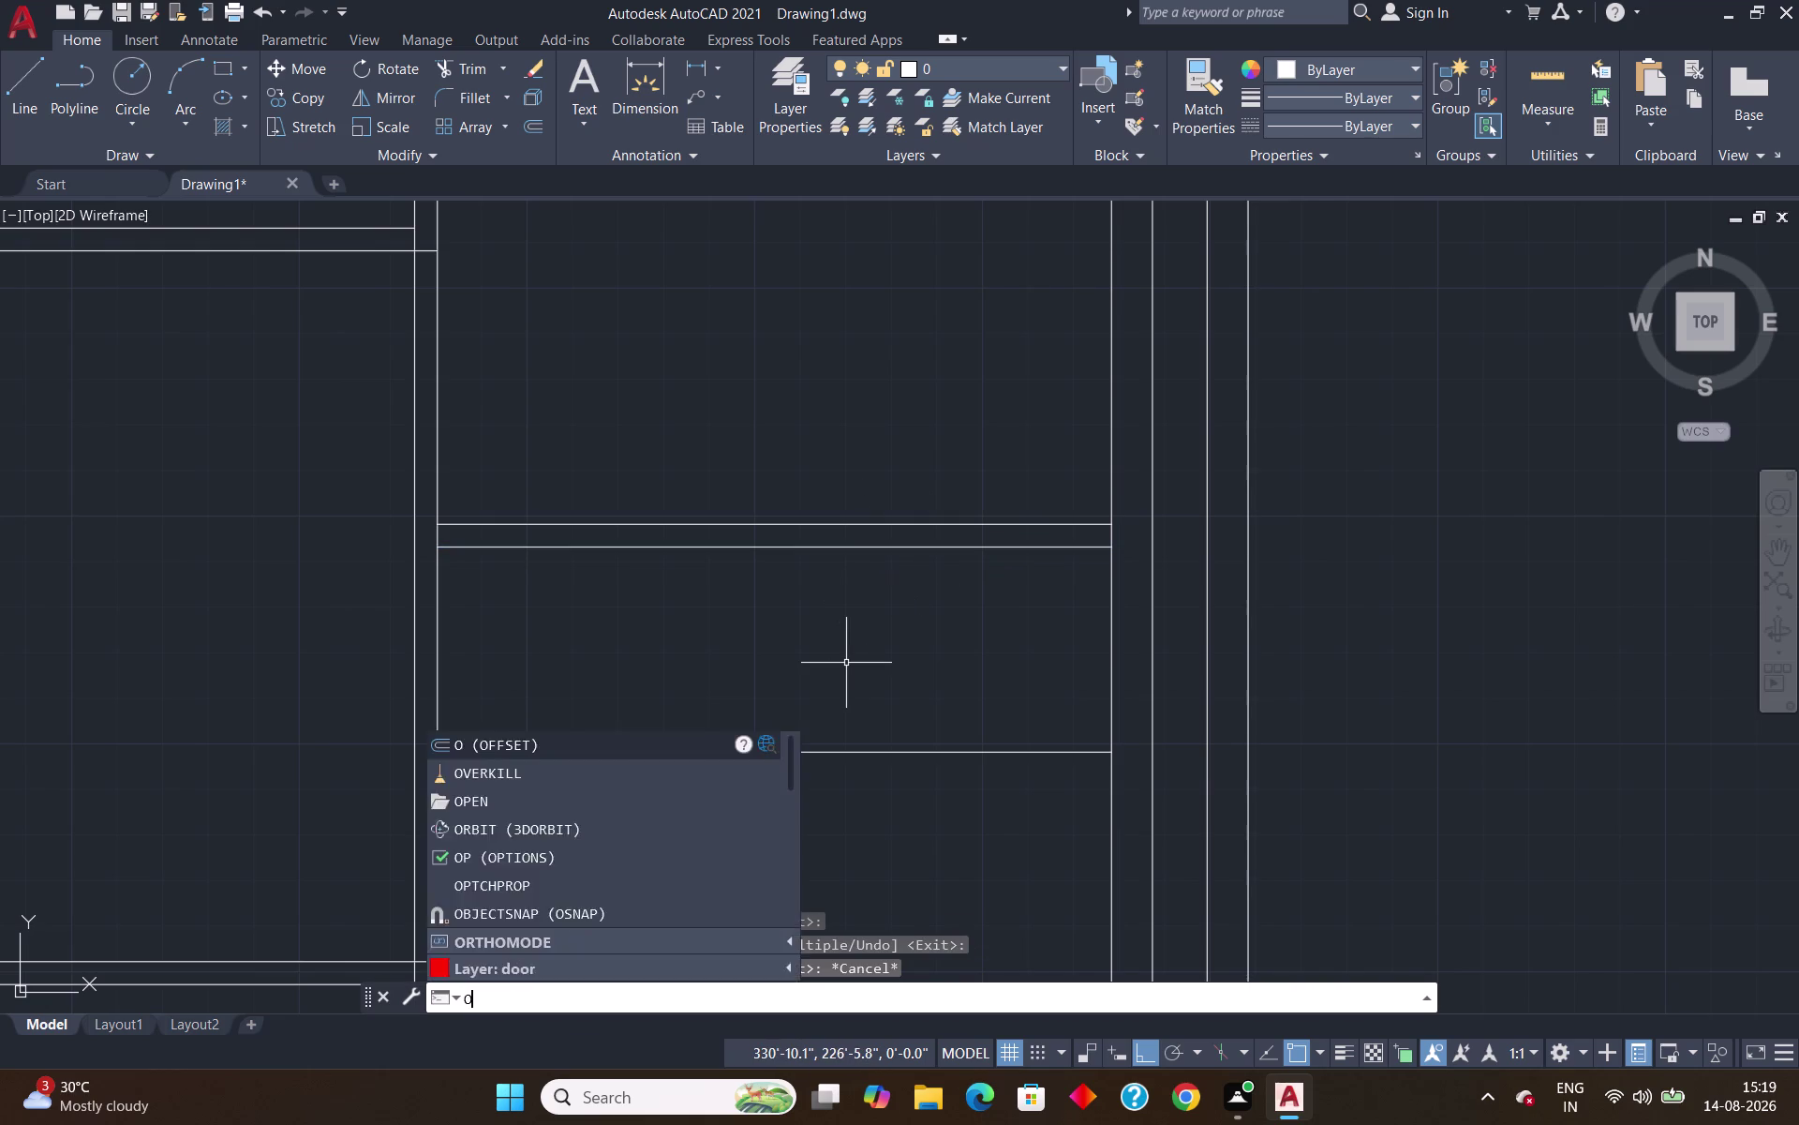
key(Return)
text(5")
key(Return)
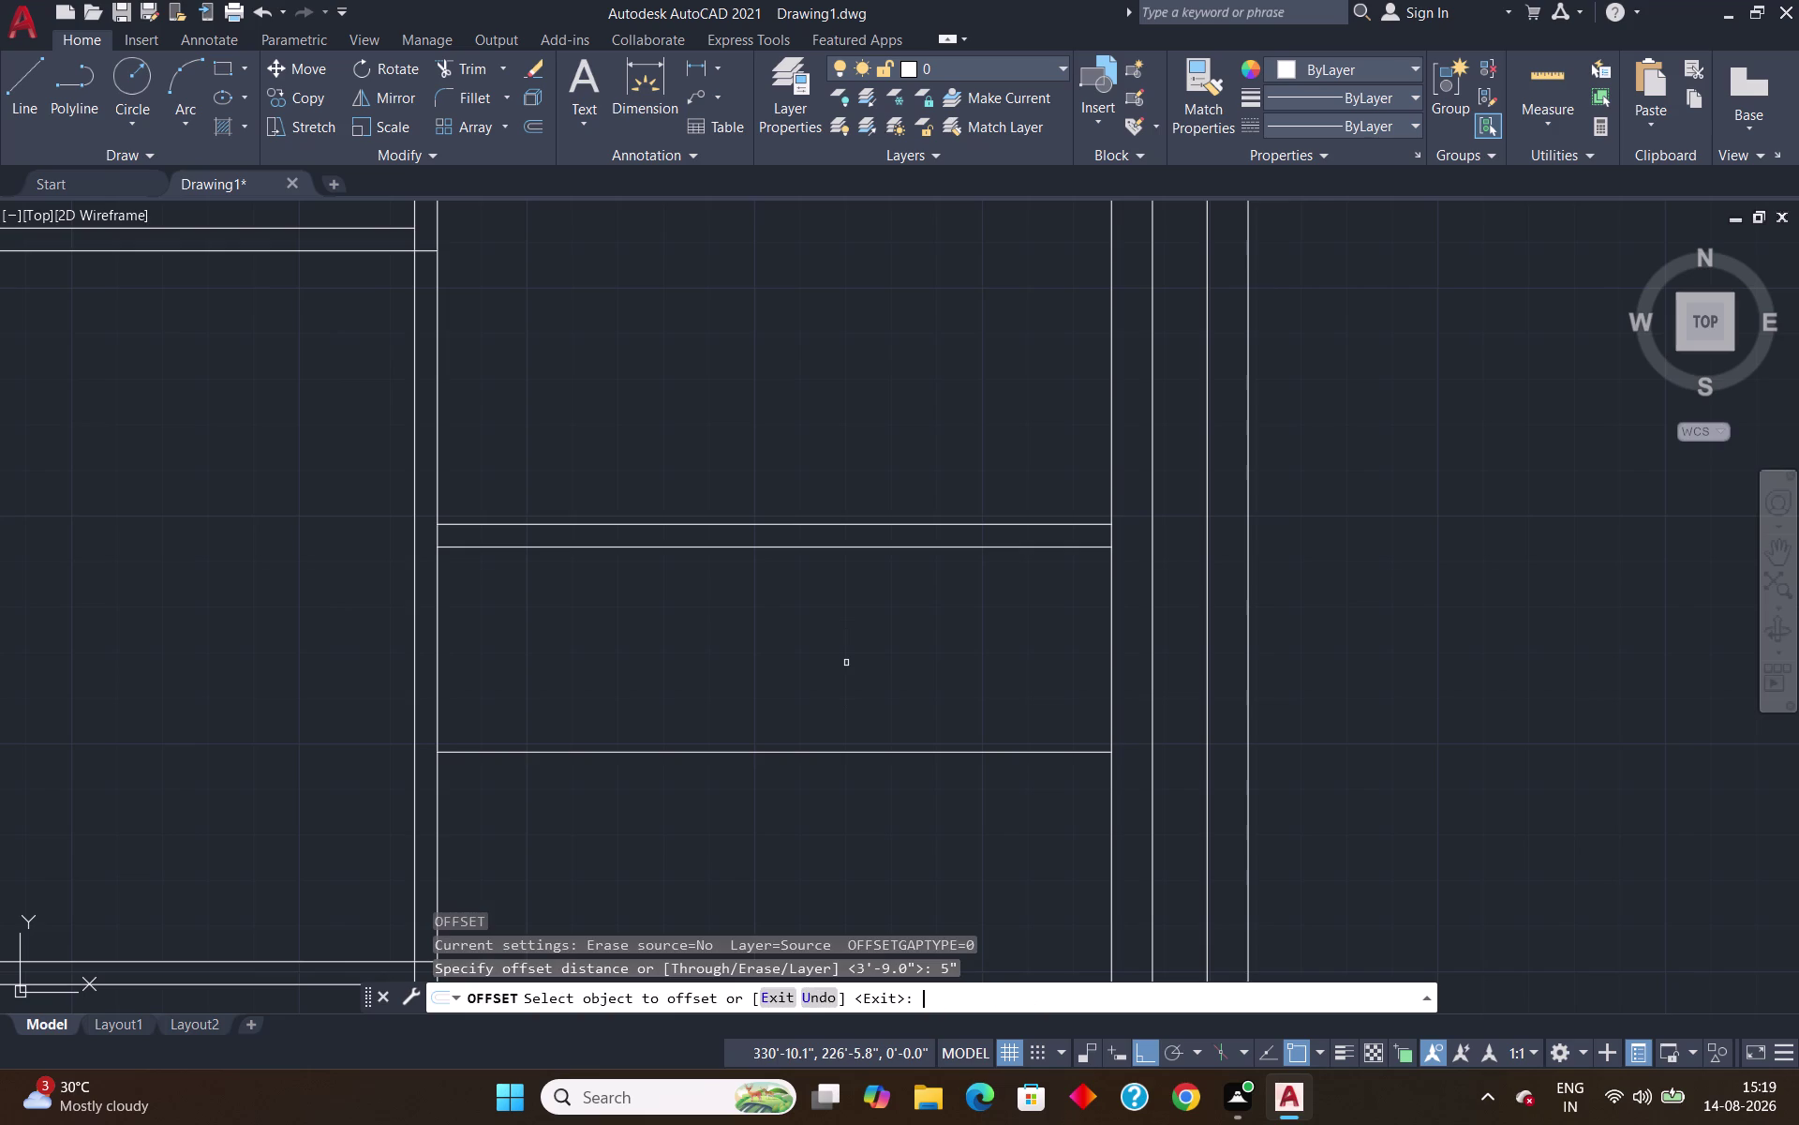
click(780, 750)
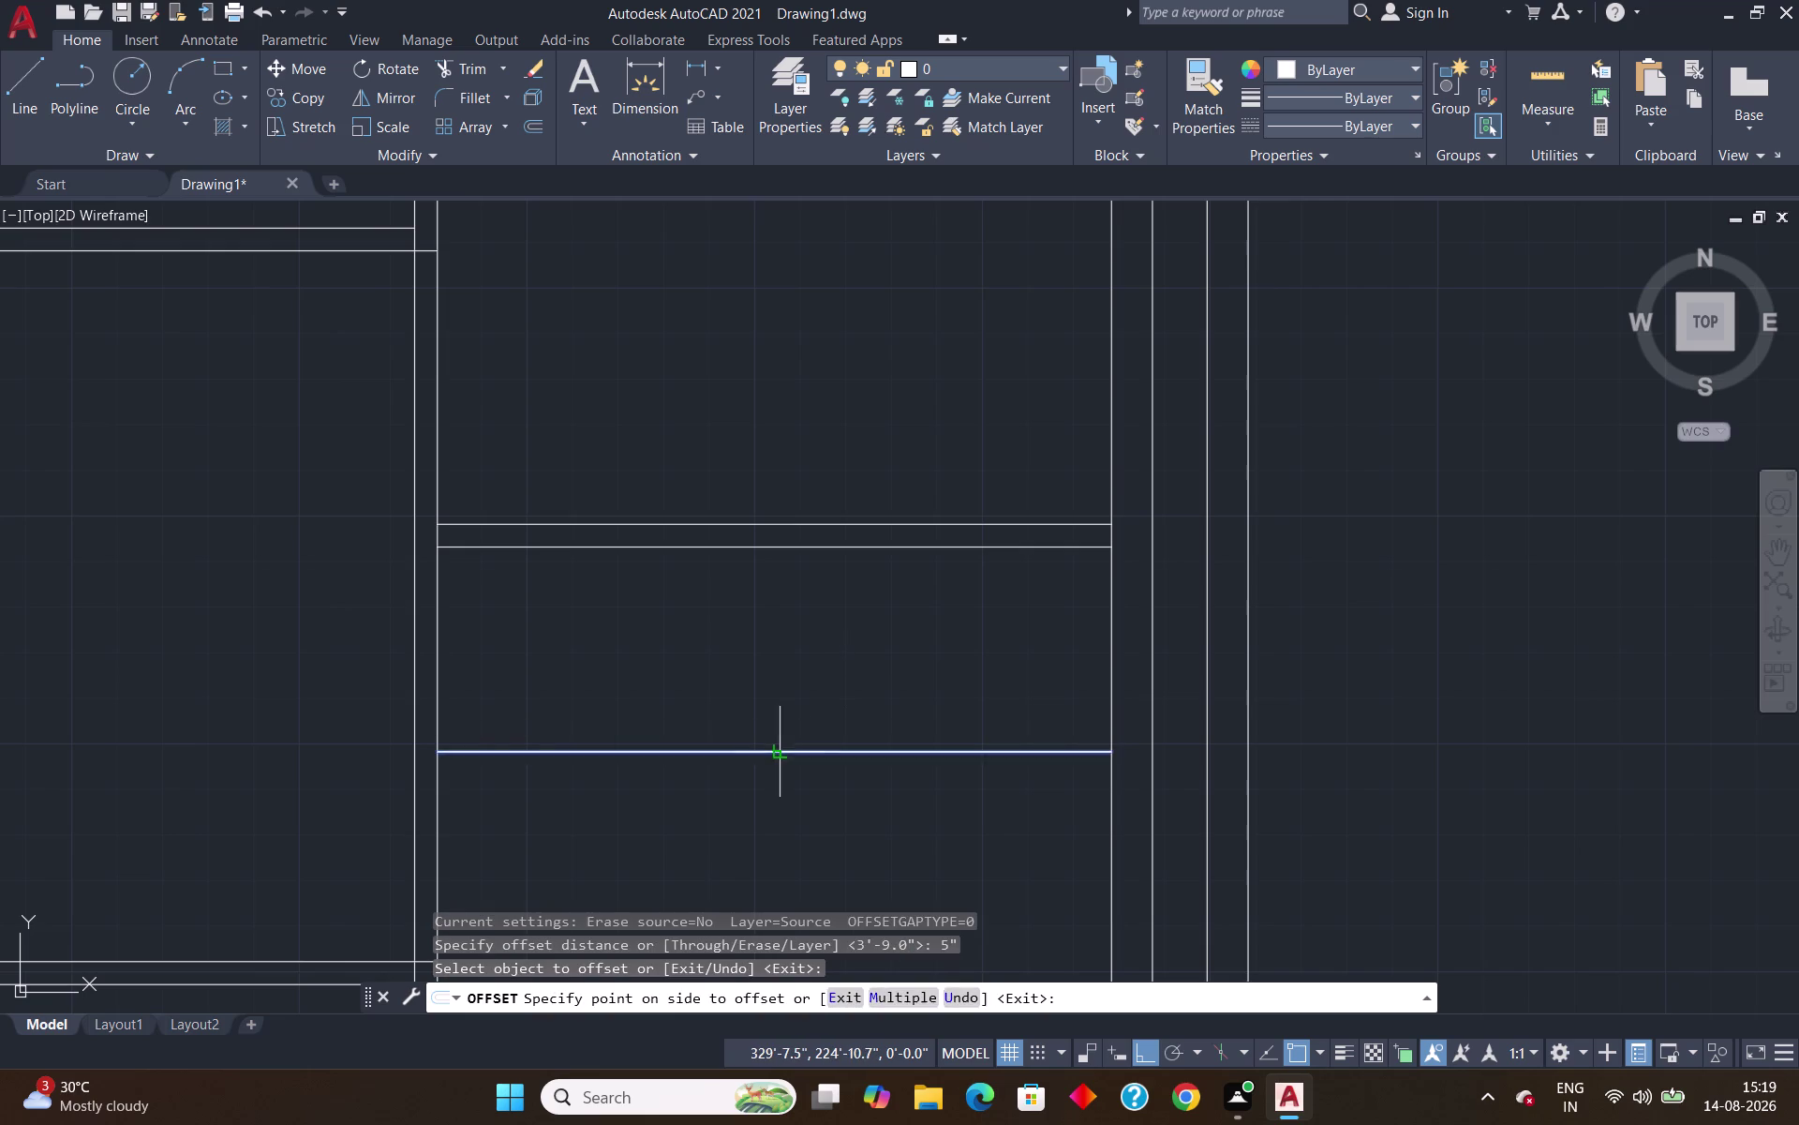
click(786, 798)
key(Escape)
scroll(down, 3)
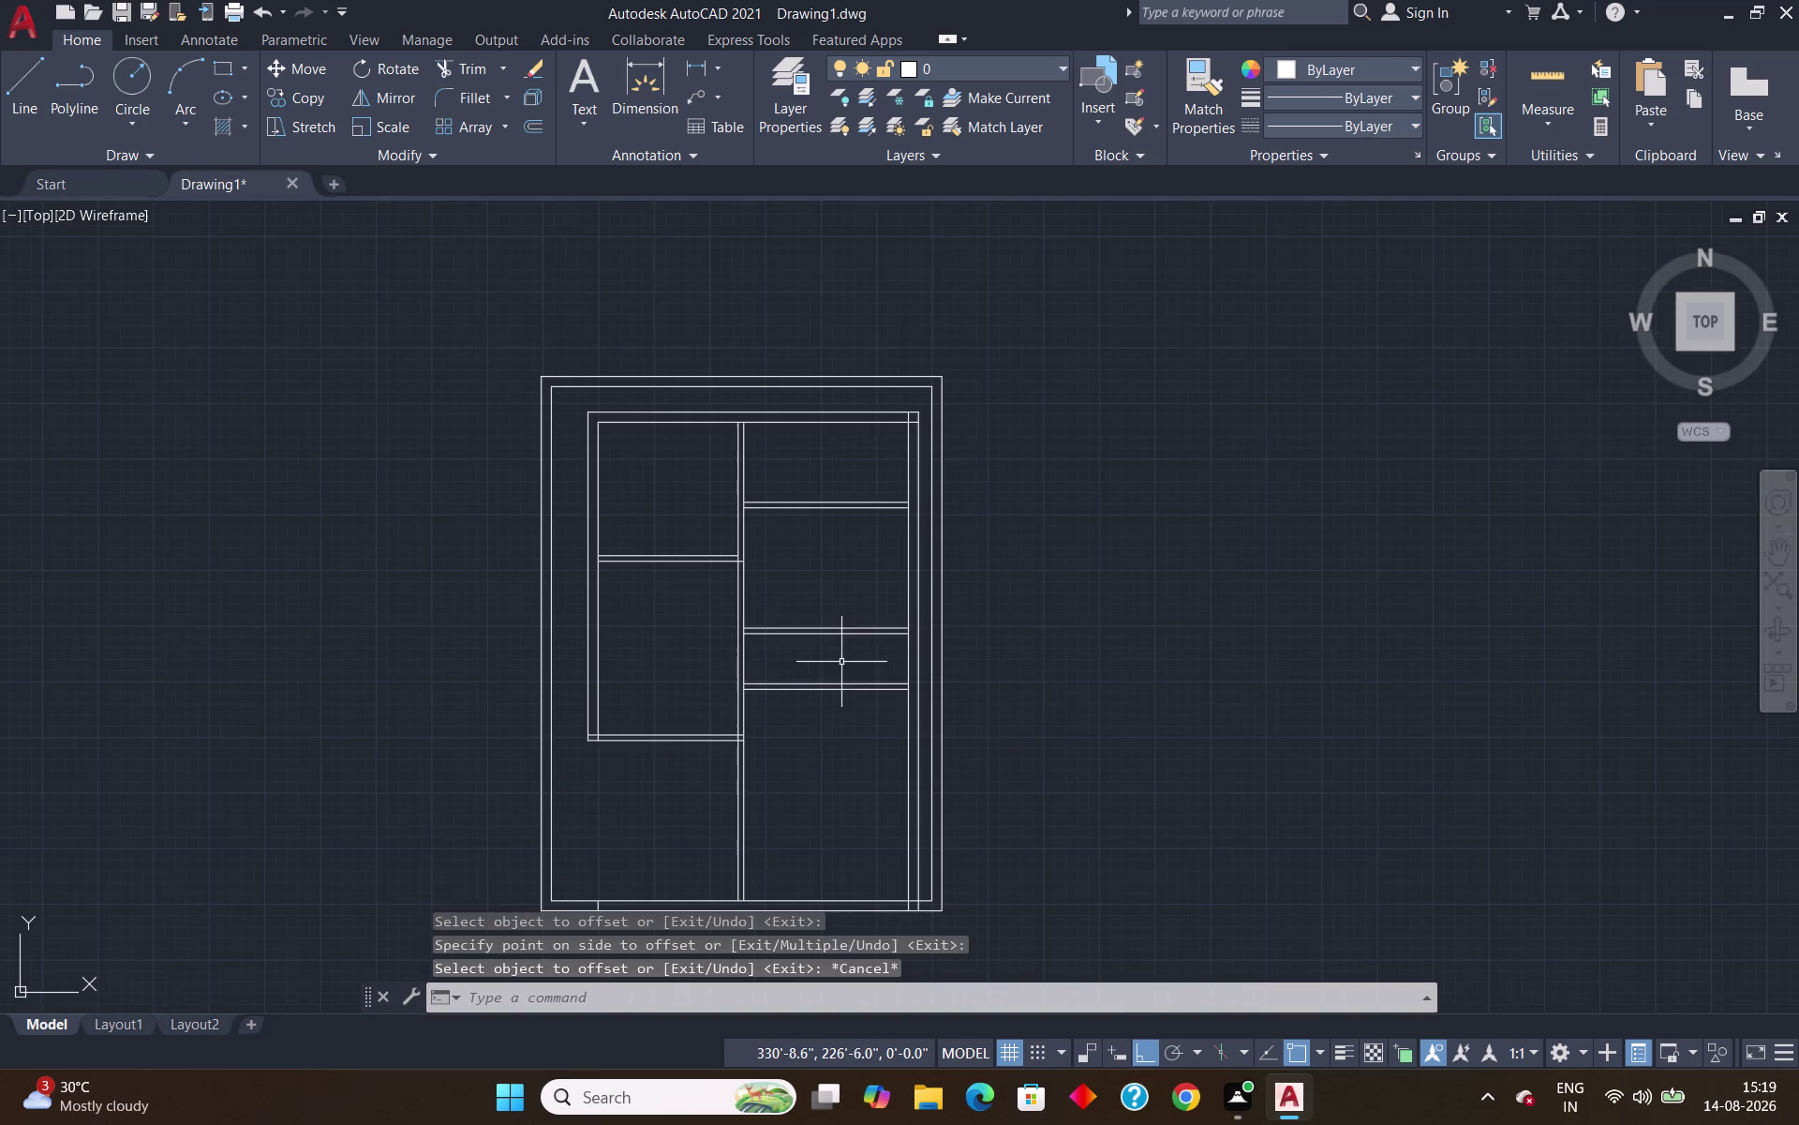
middle_drag(817, 780, 739, 595)
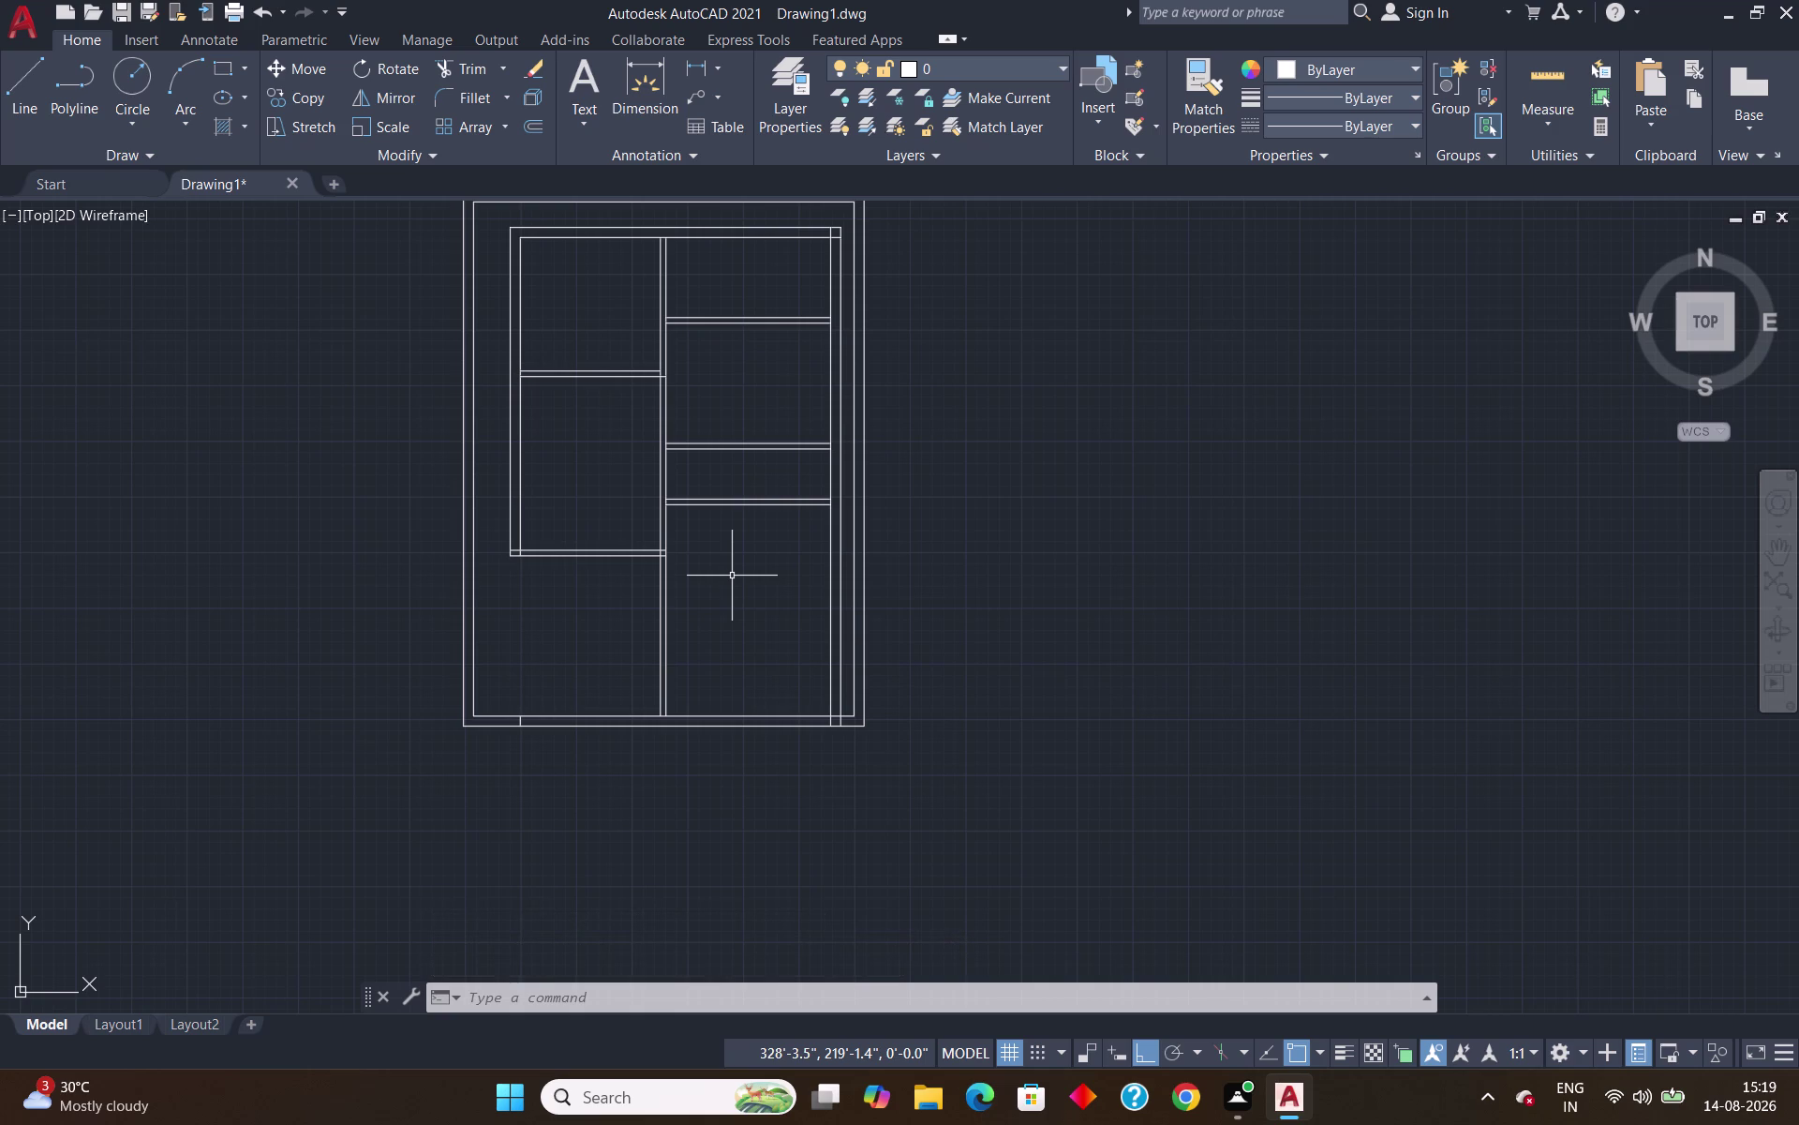
Offset the narrow band's lower line 10 feet downward.
key(o)
key(Return)
text(10)
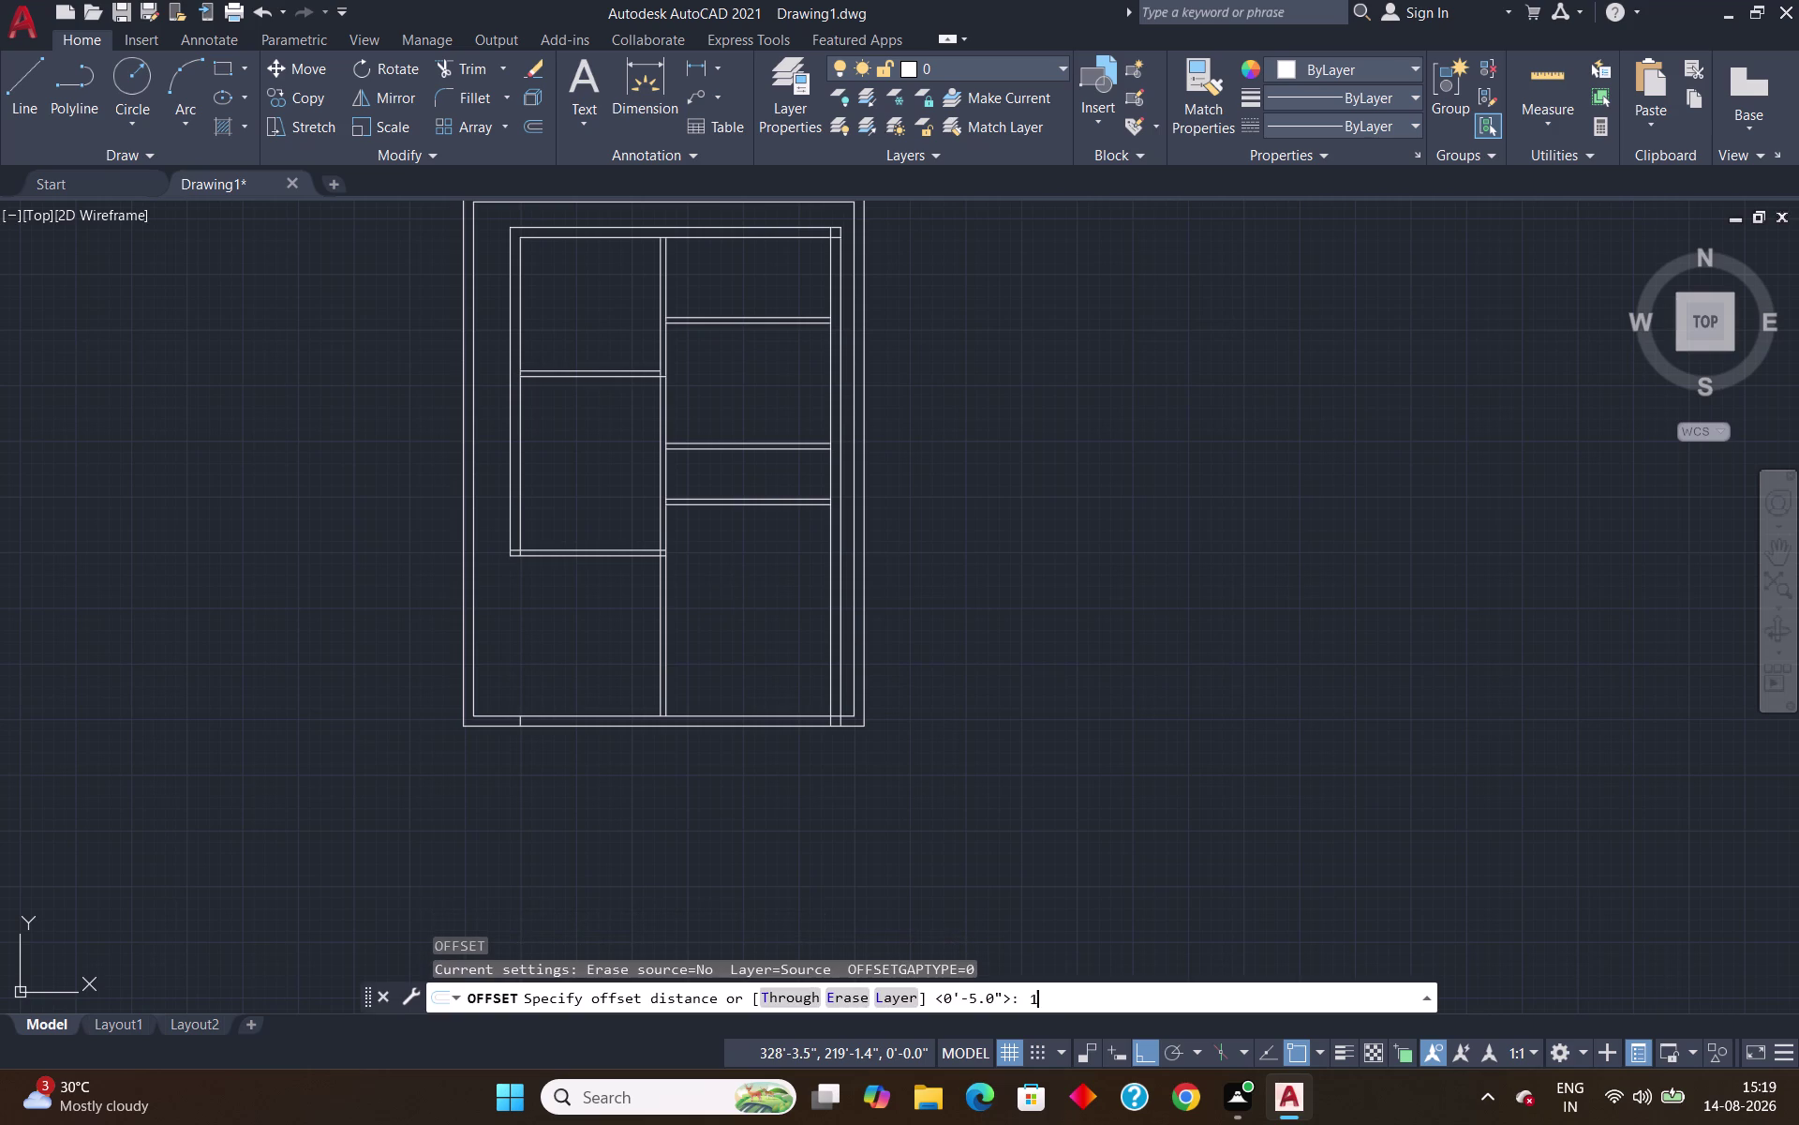
text(')
key(Return)
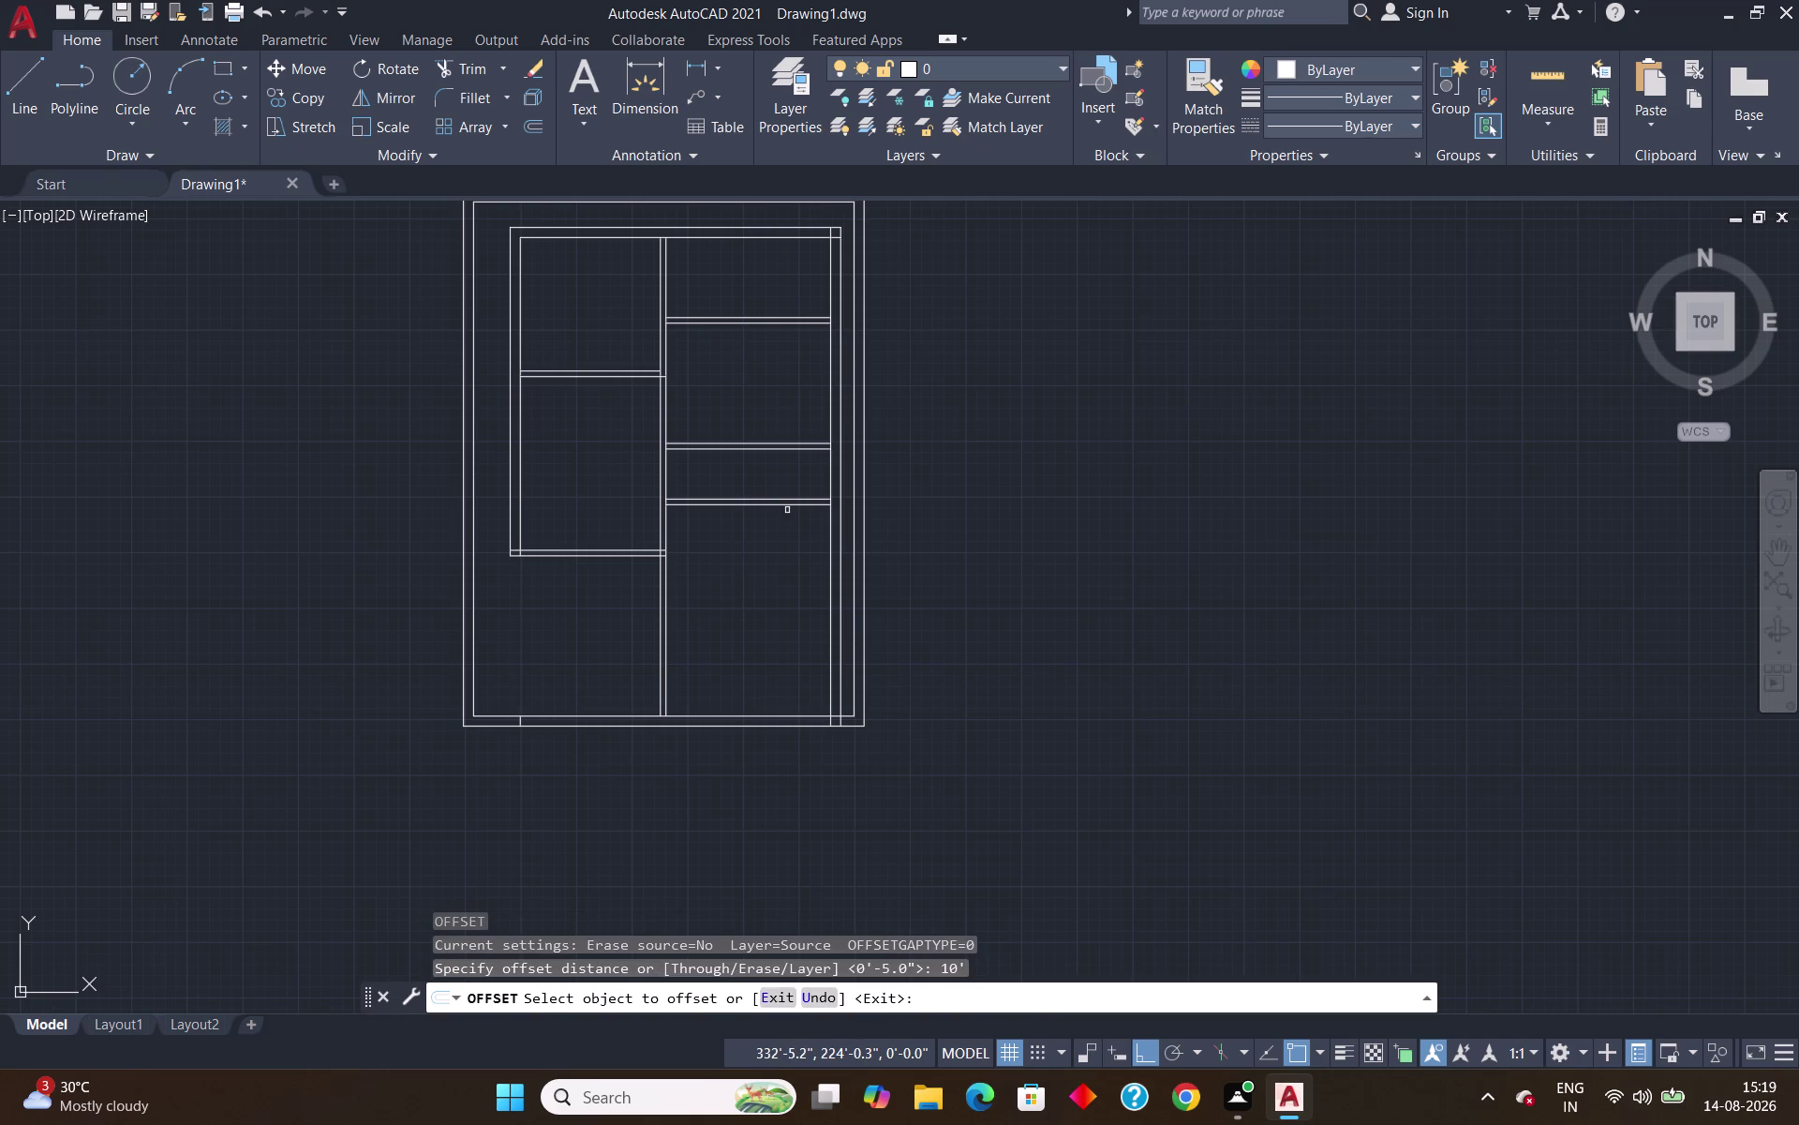
click(788, 506)
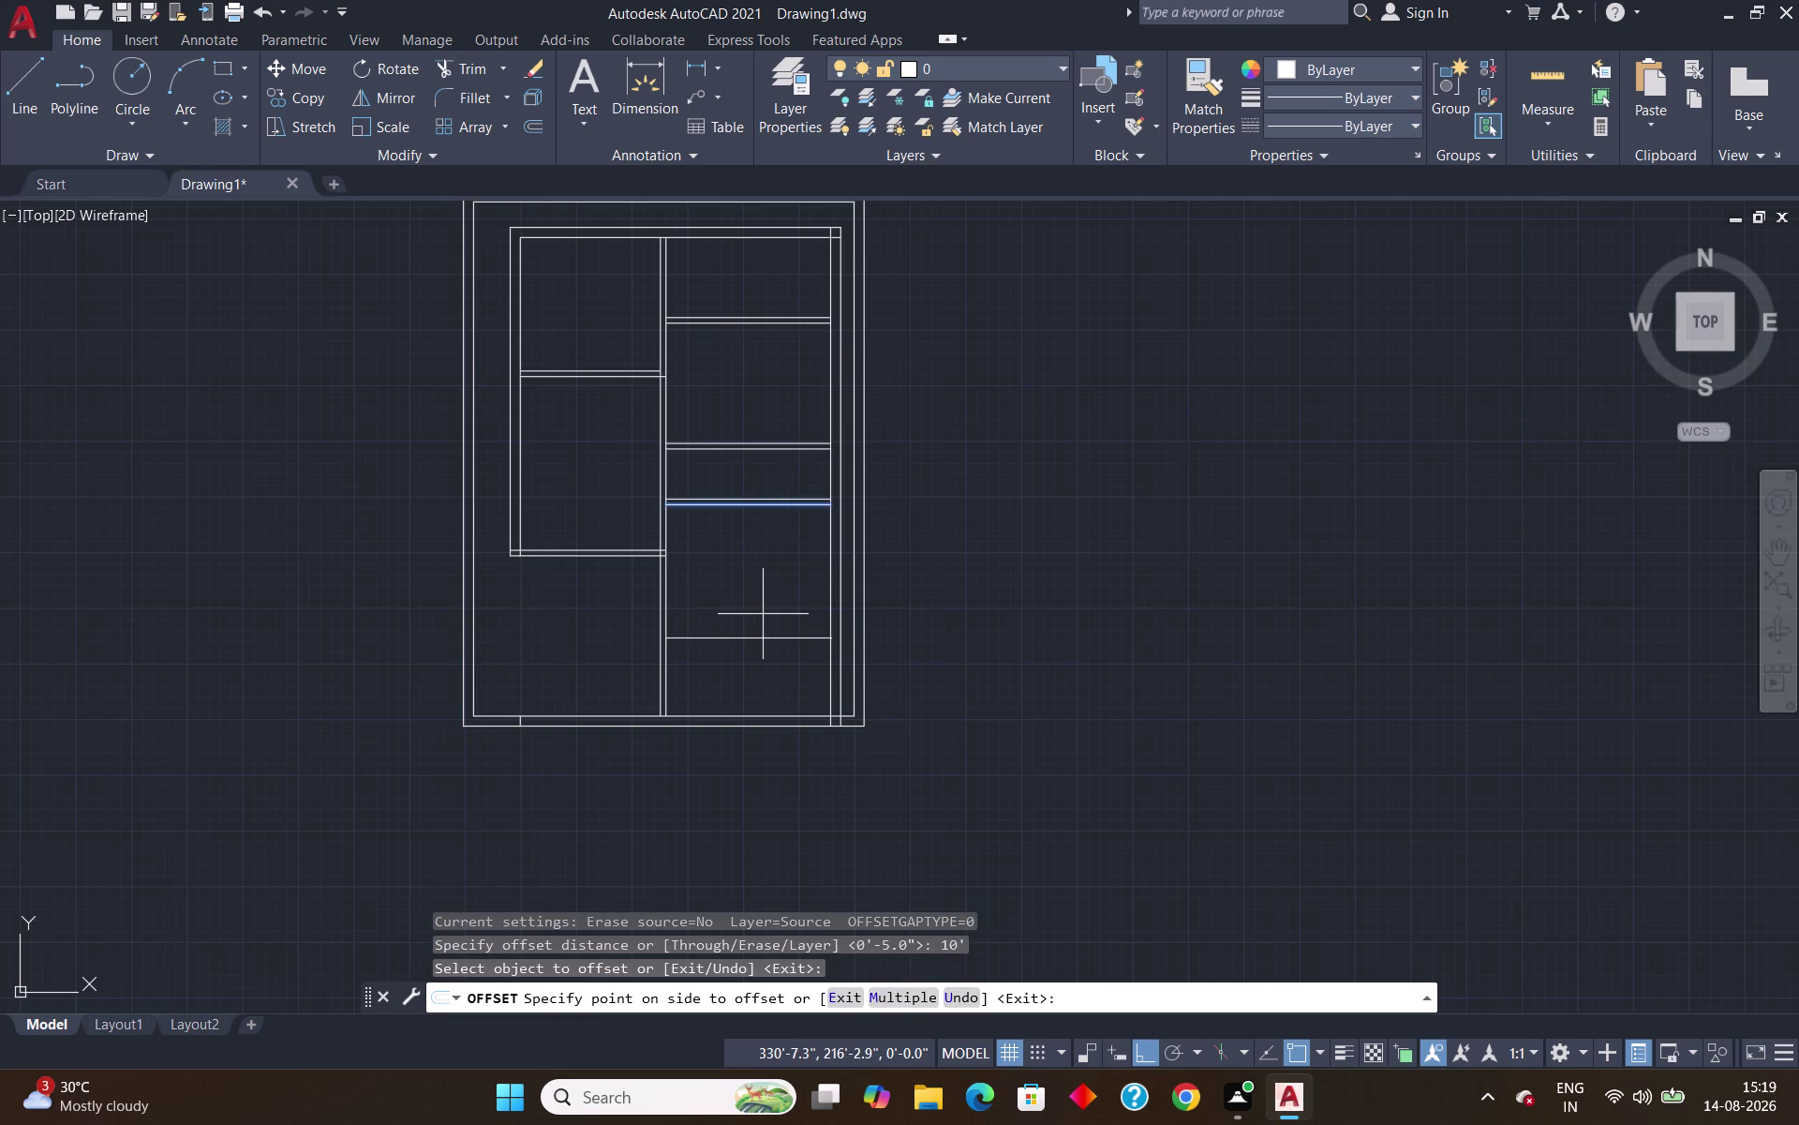
click(763, 613)
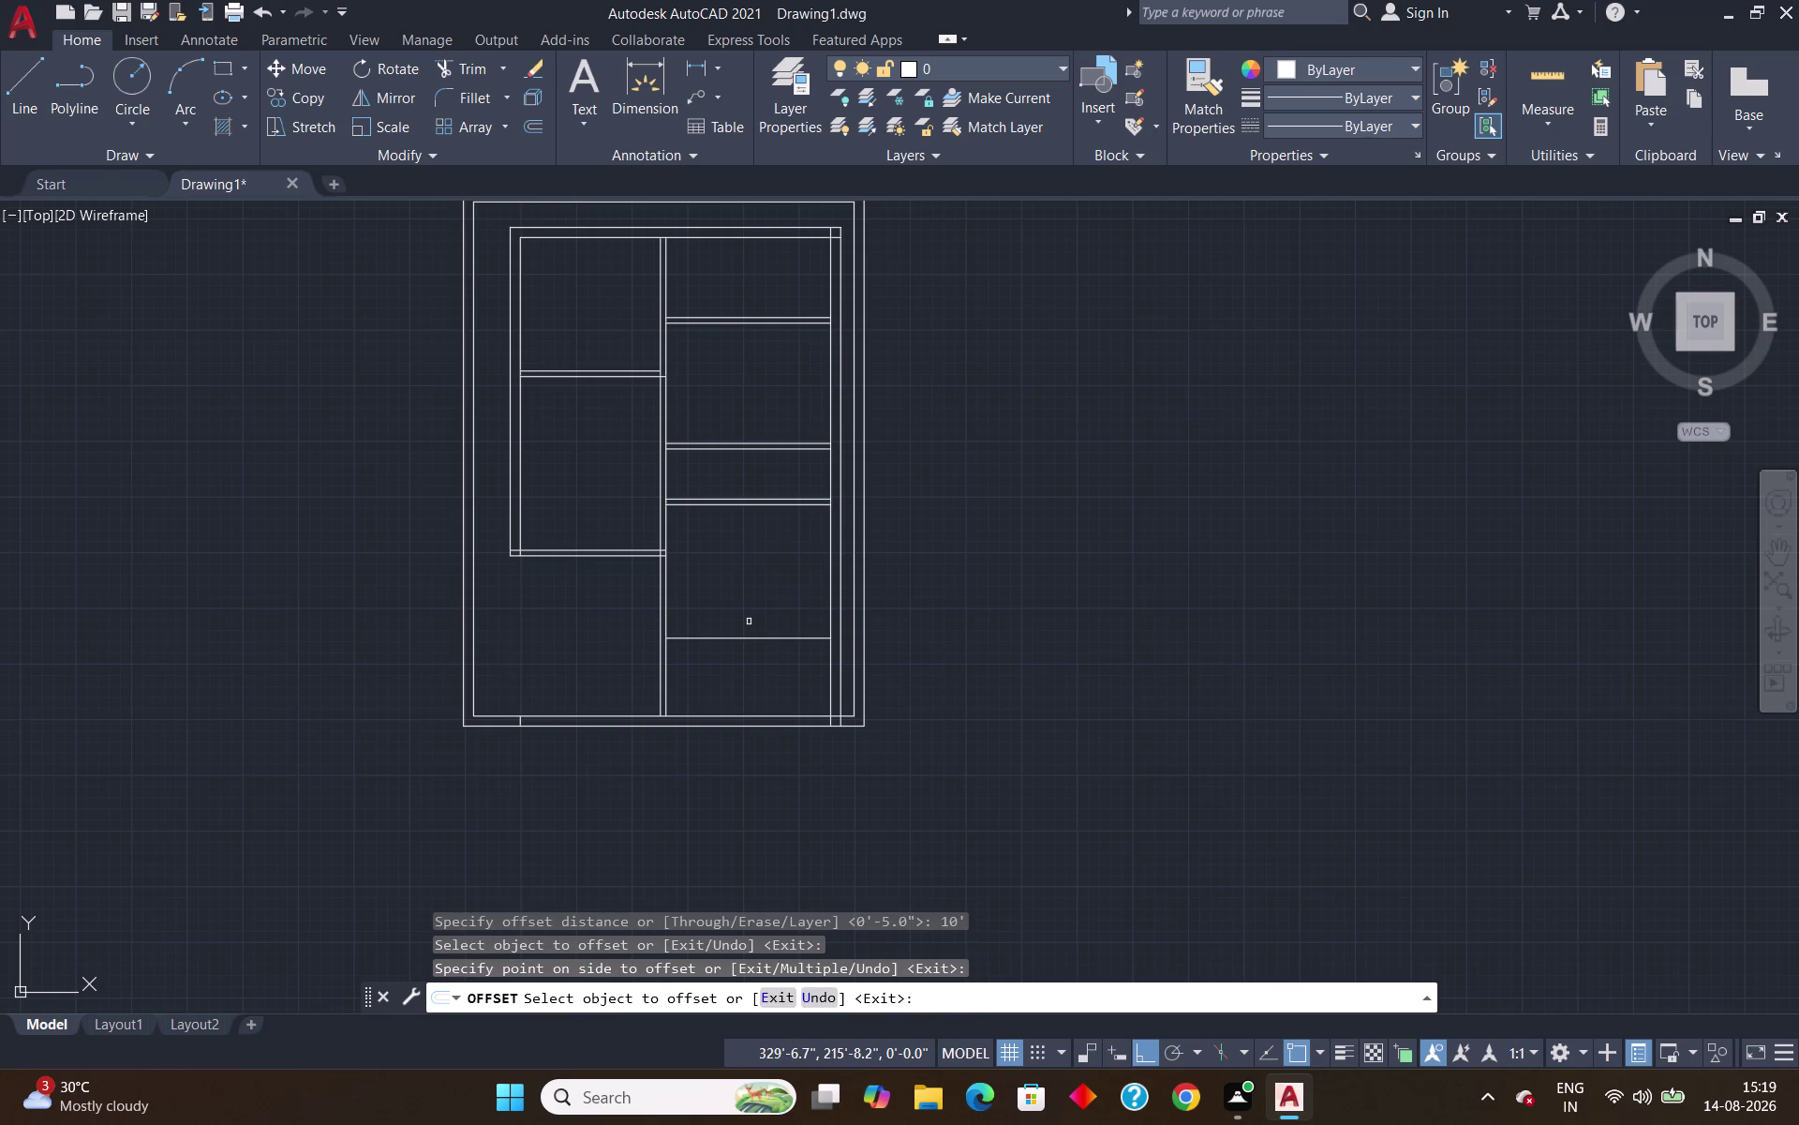
key(Escape)
Double the new wall line with a 5-inch copy below it.
key(o)
key(Return)
key(5)
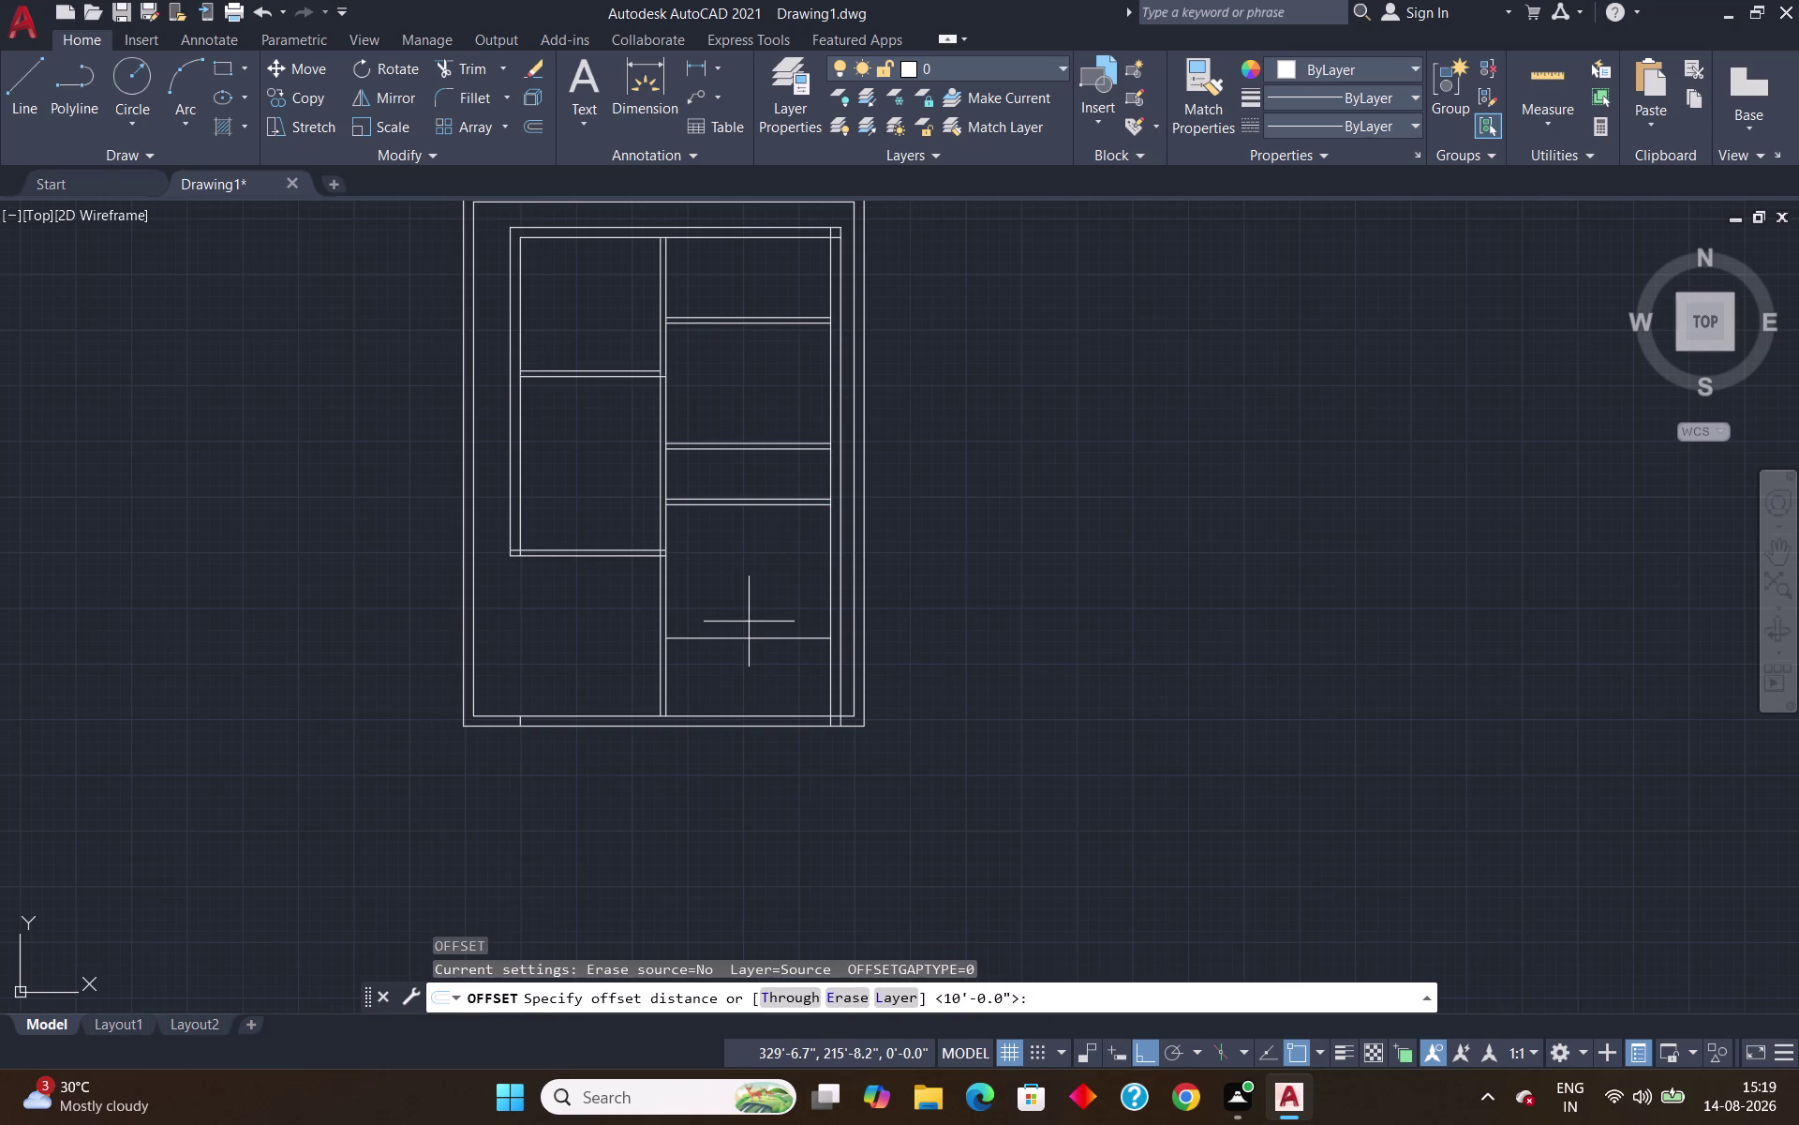
key(shift+quotedbl)
key(Return)
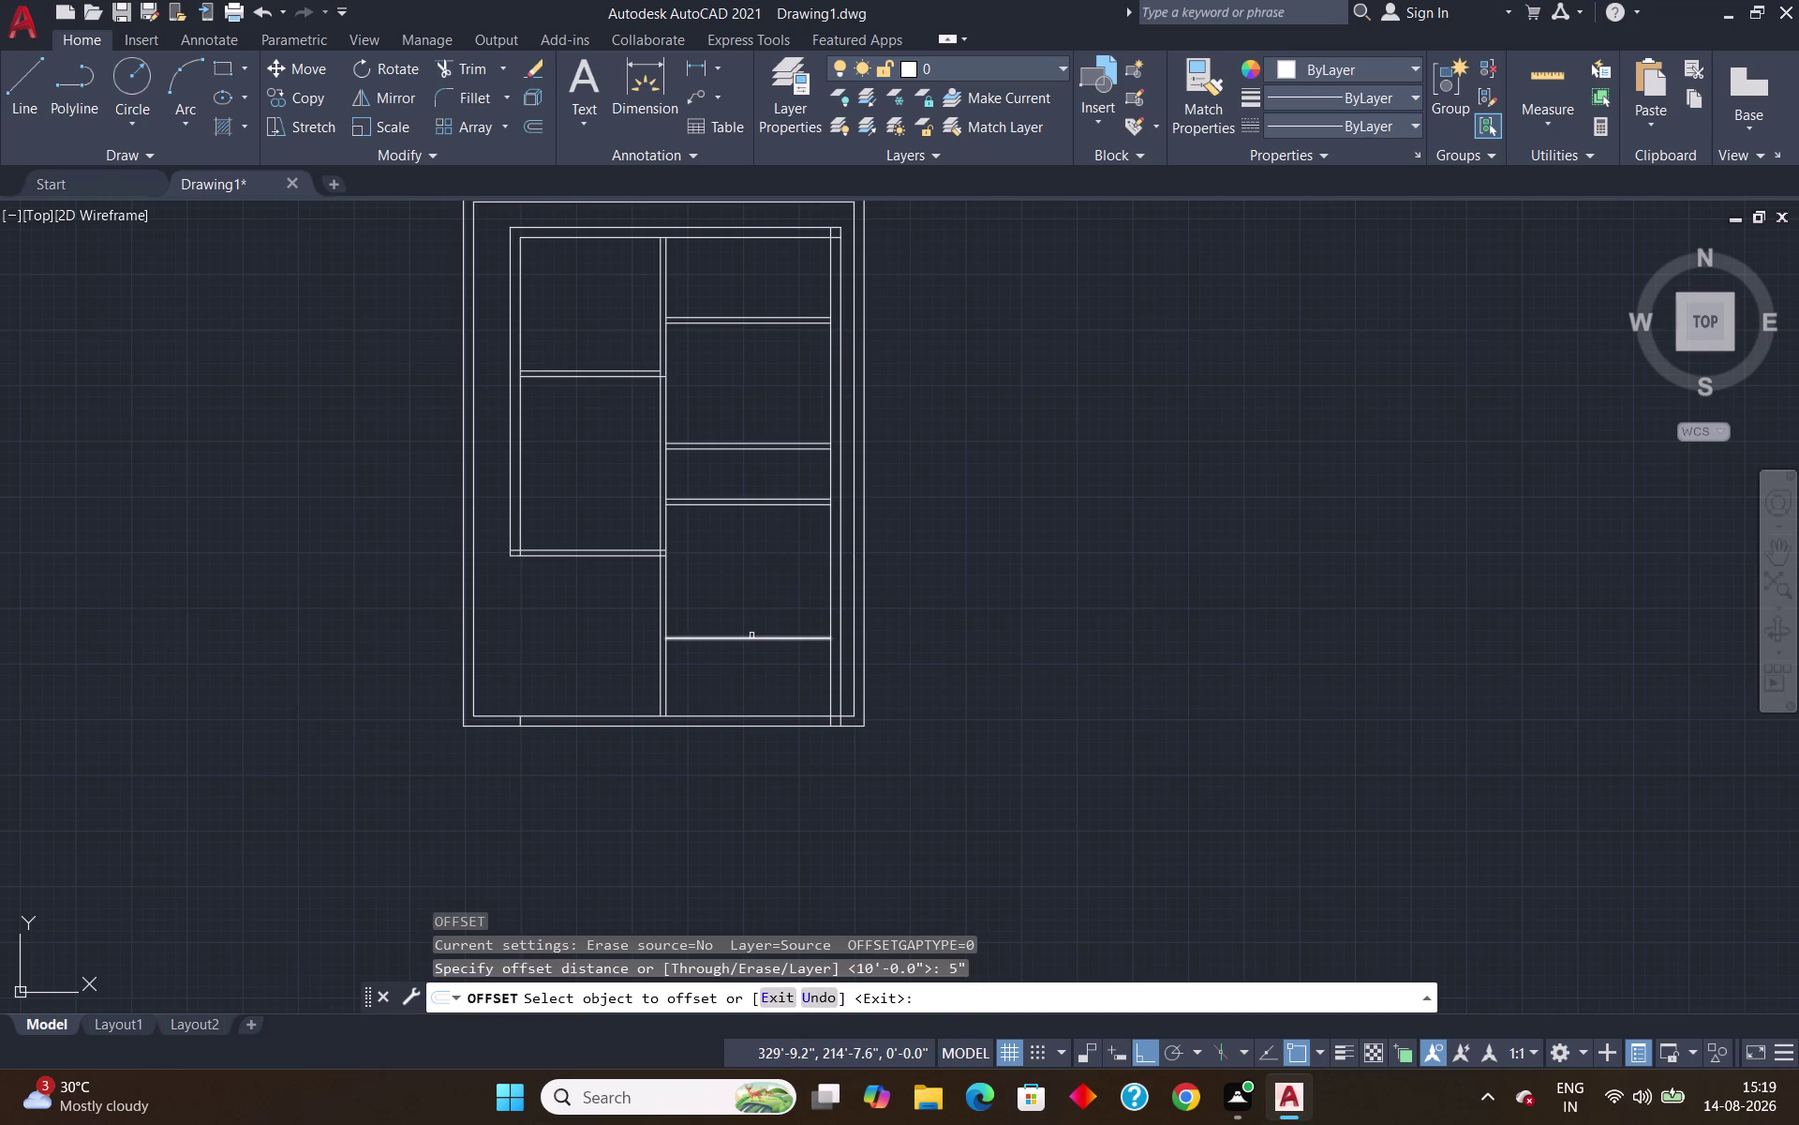
click(751, 636)
click(749, 658)
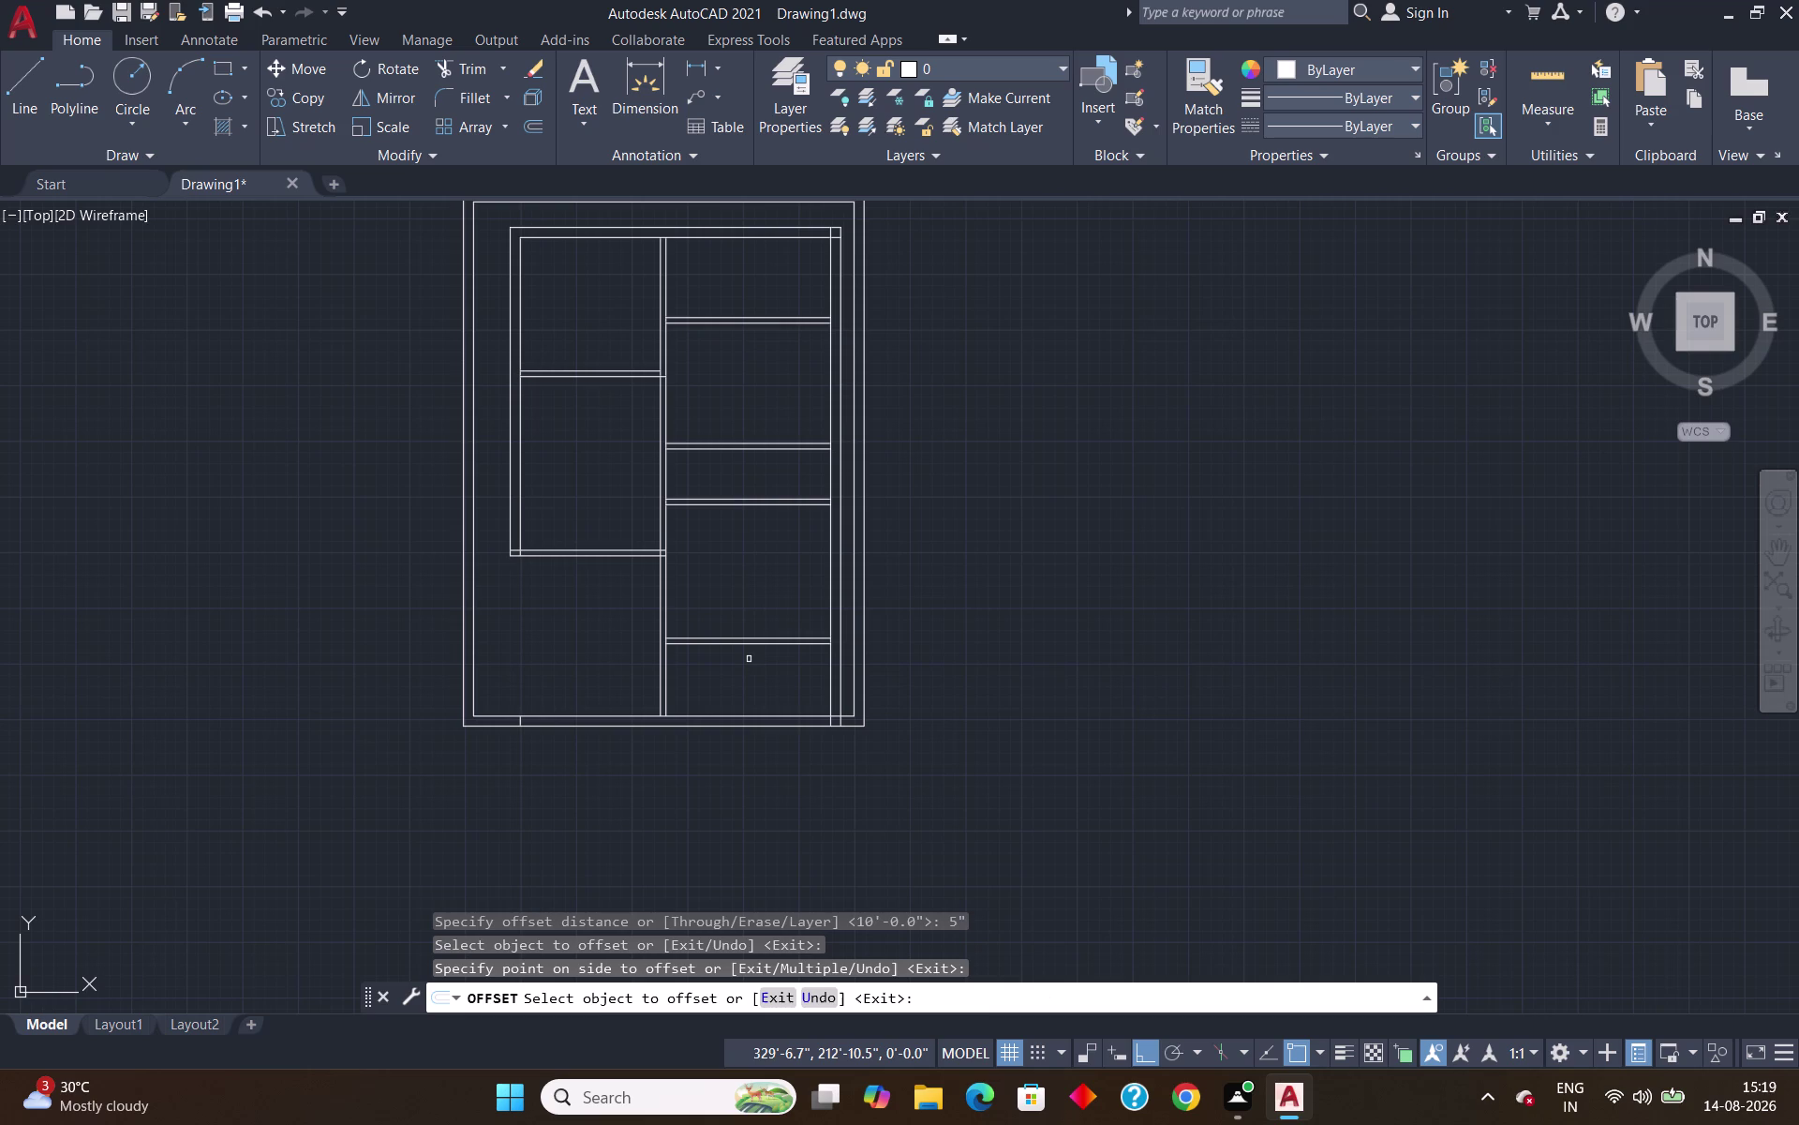
key(Escape)
Extend both new double-wall lines to the vertical partition wall.
text(tr)
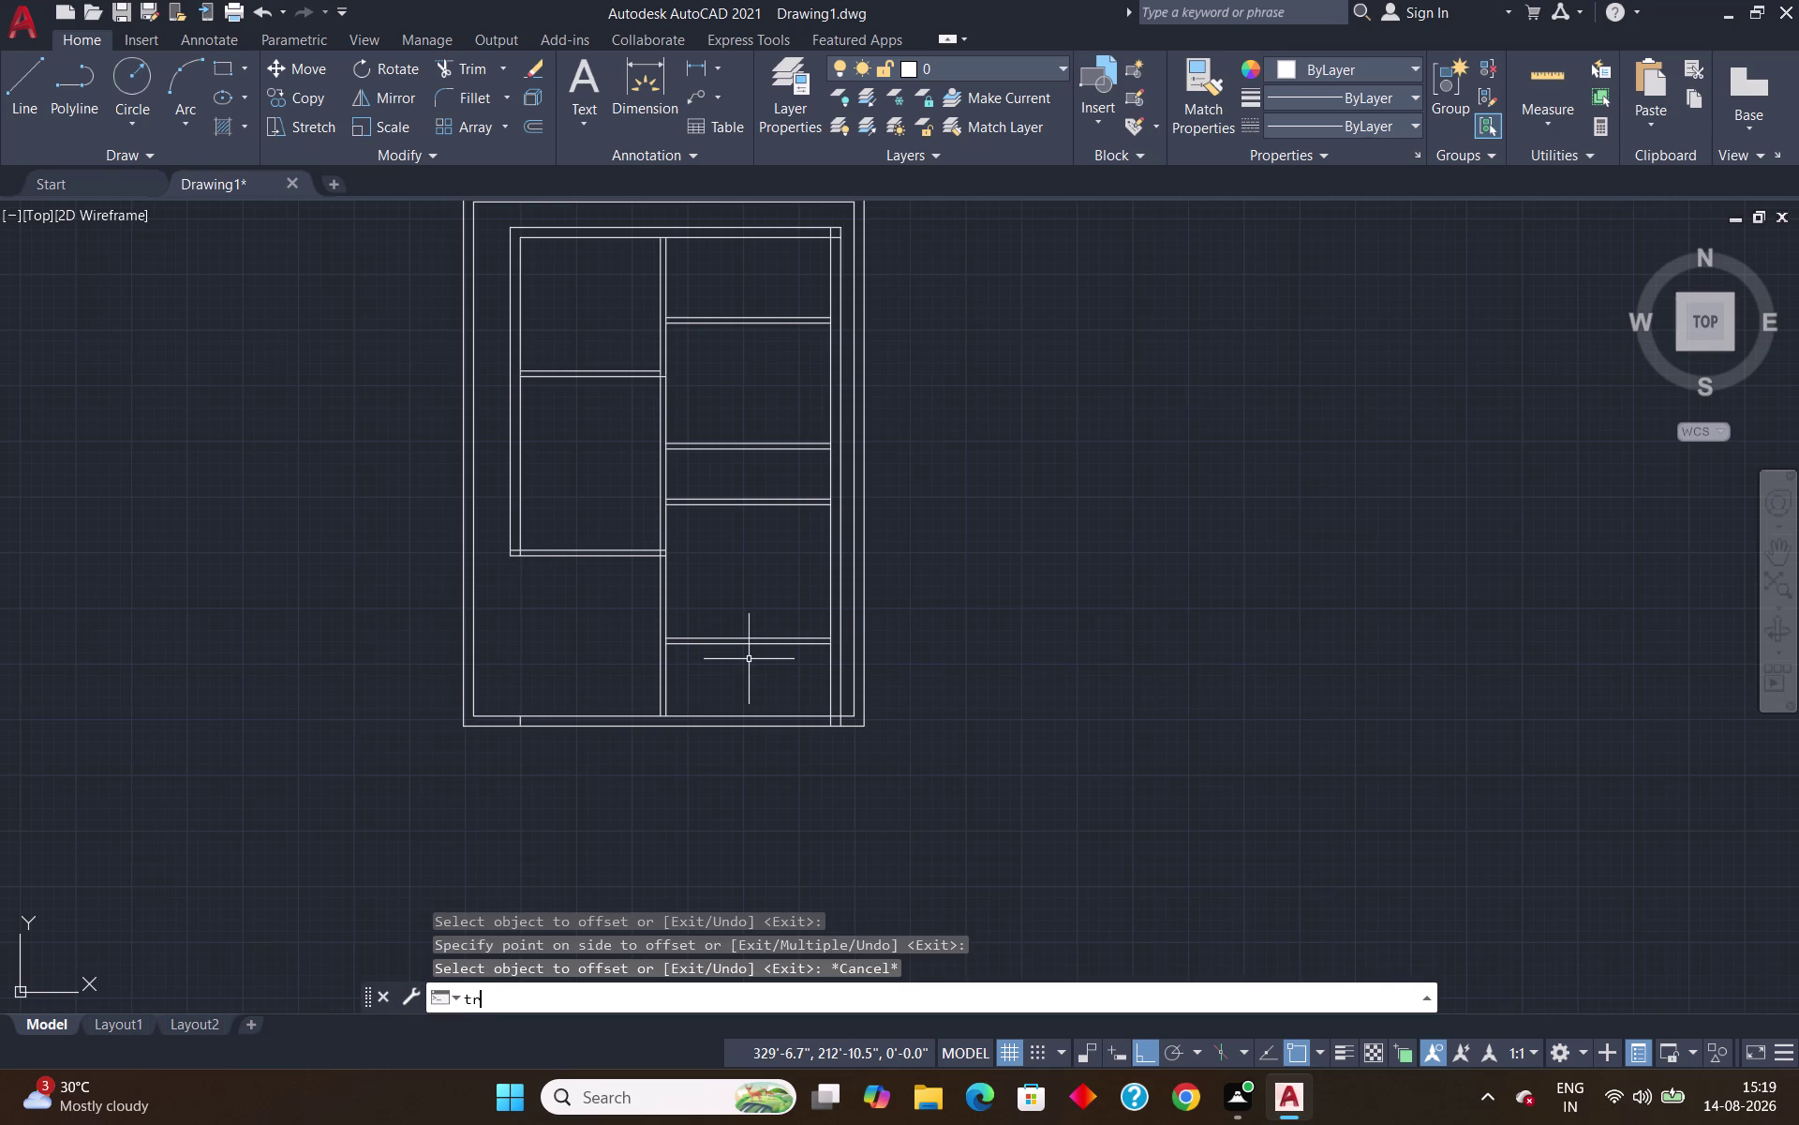
key(Return)
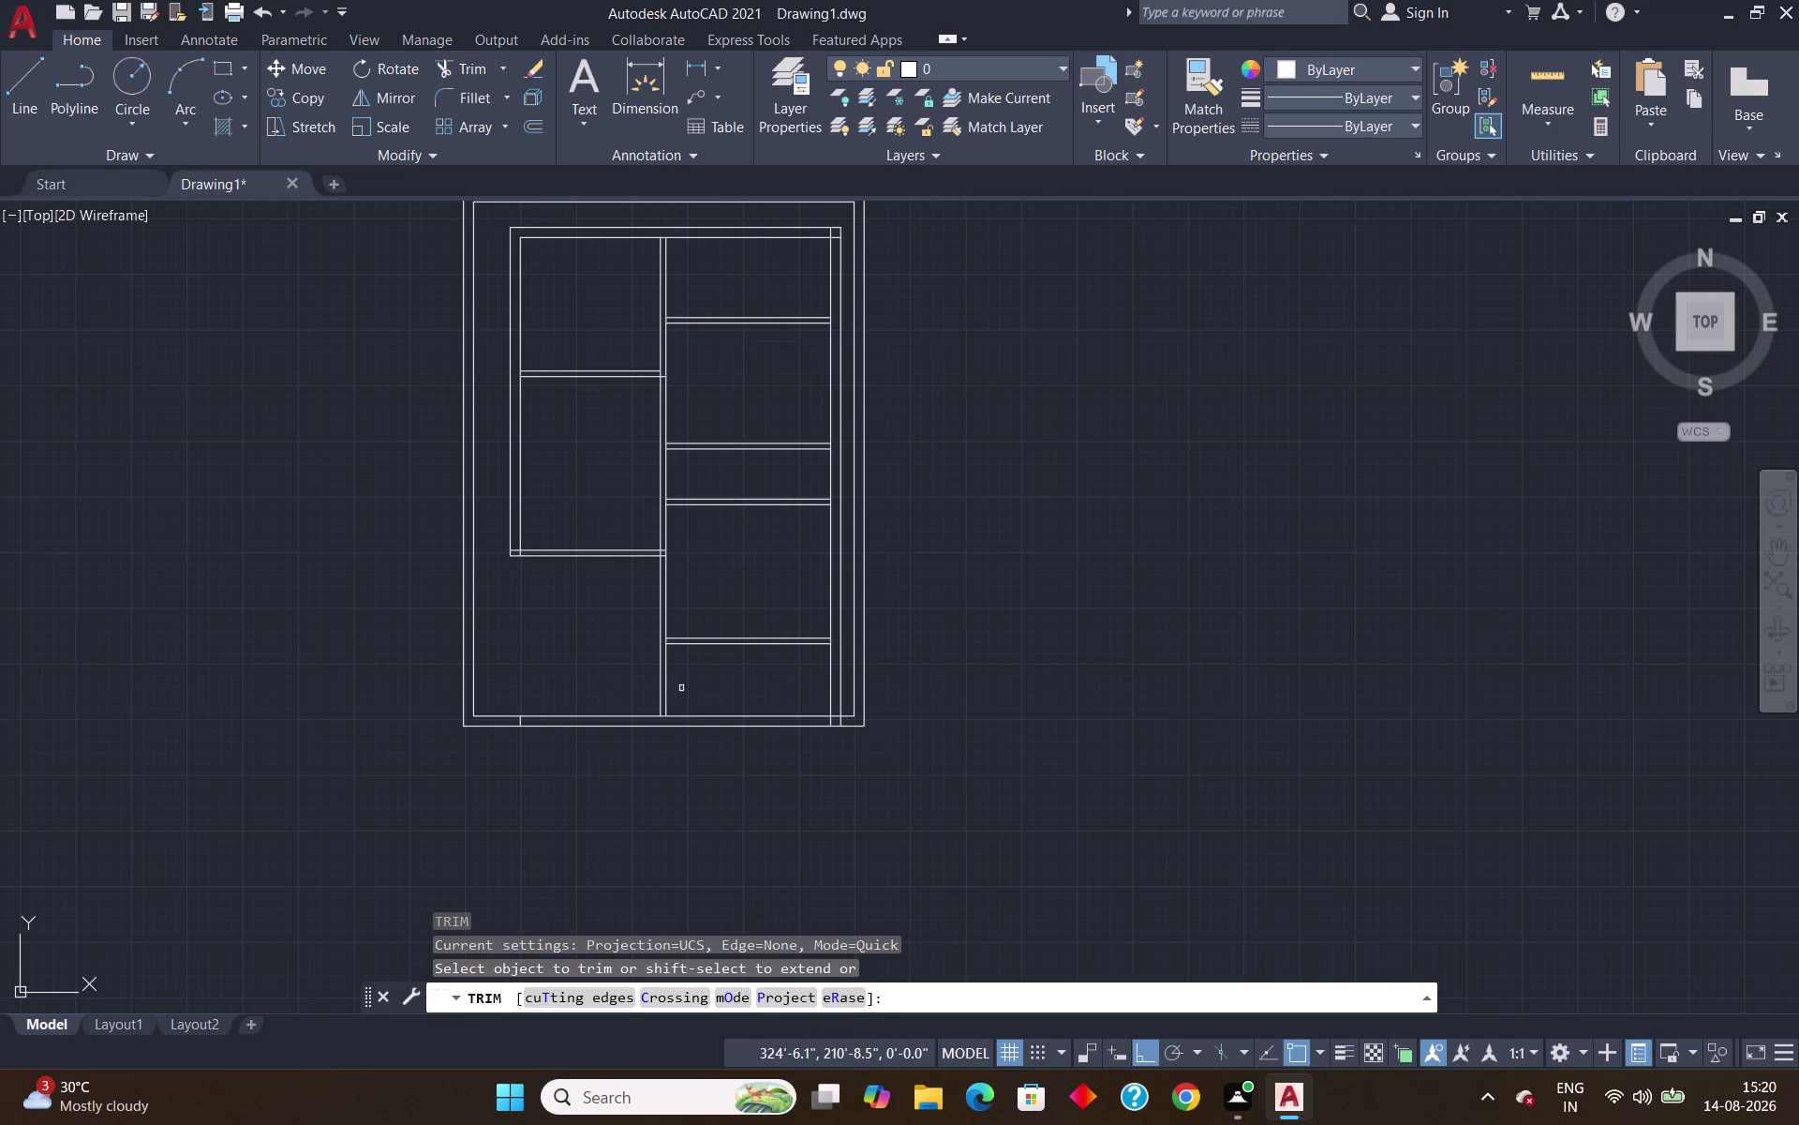
key(Escape)
text(e)
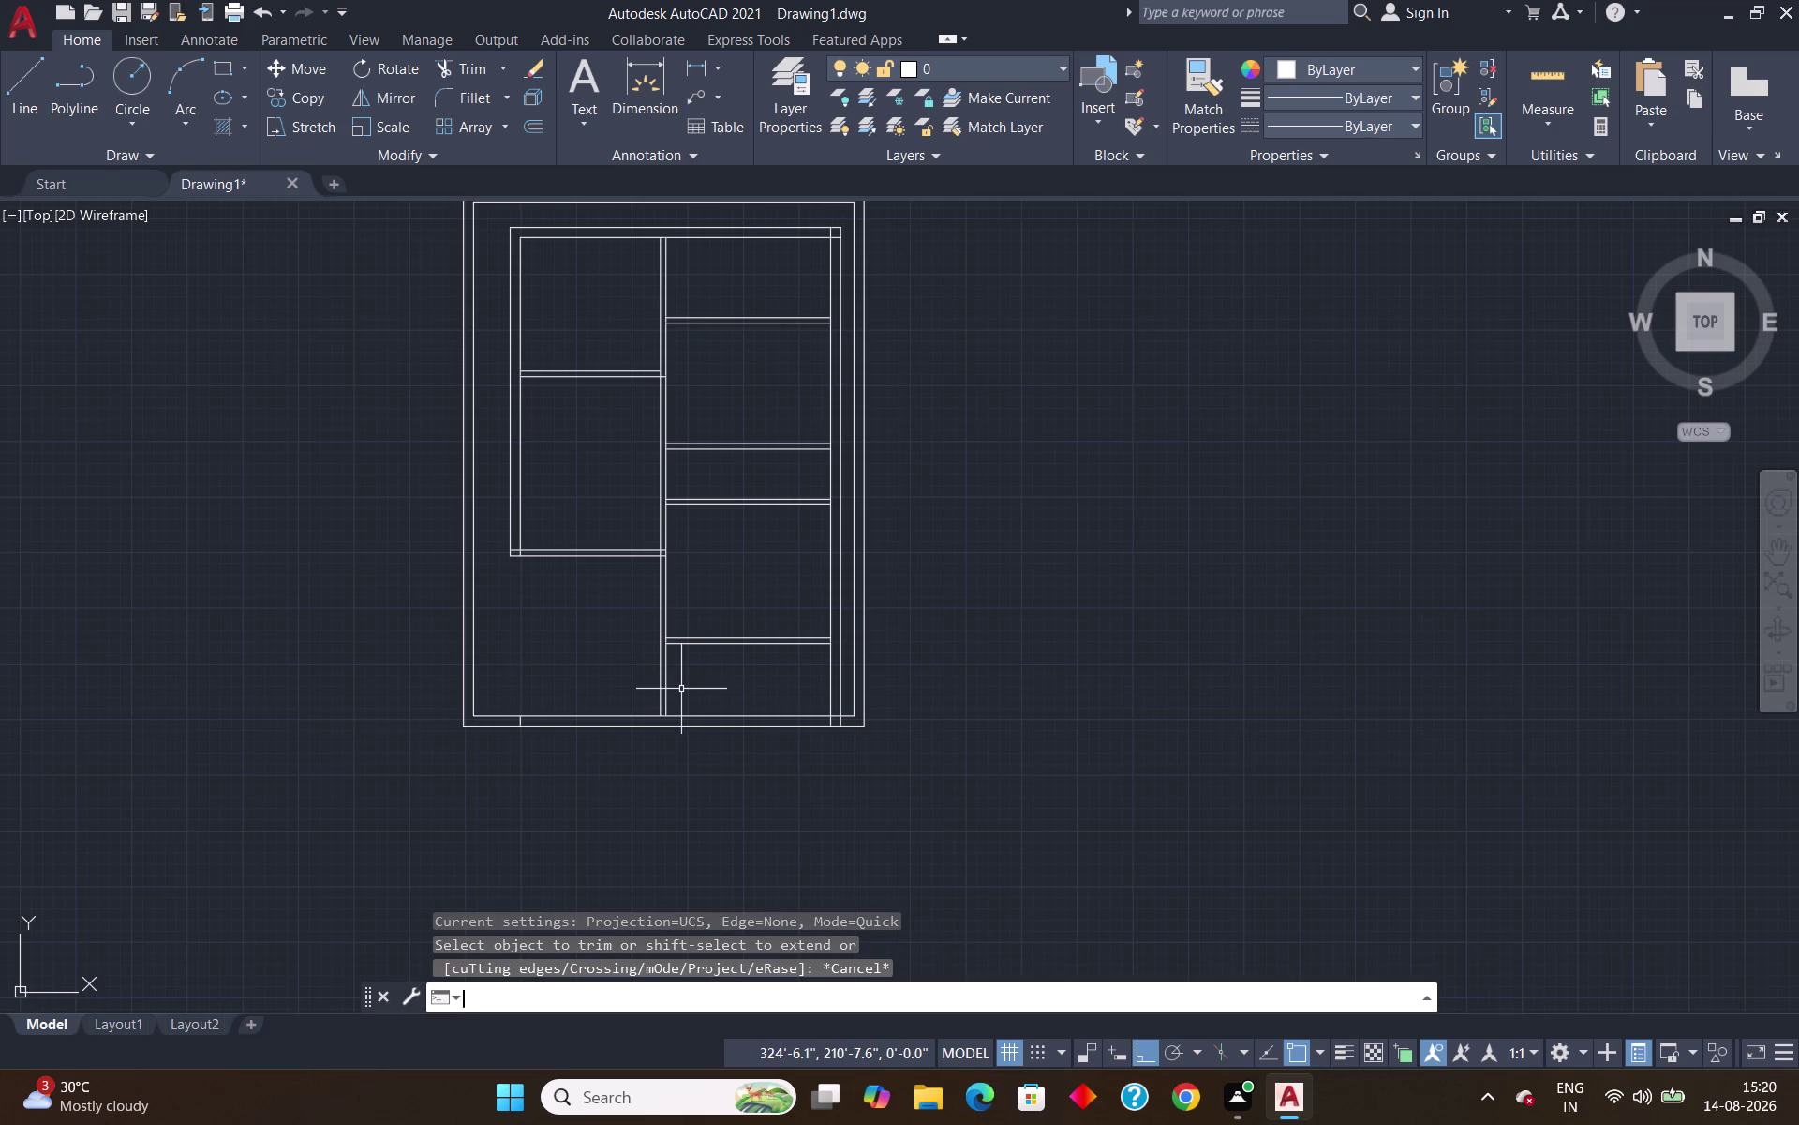
text(x)
key(Return)
scroll(up, 3)
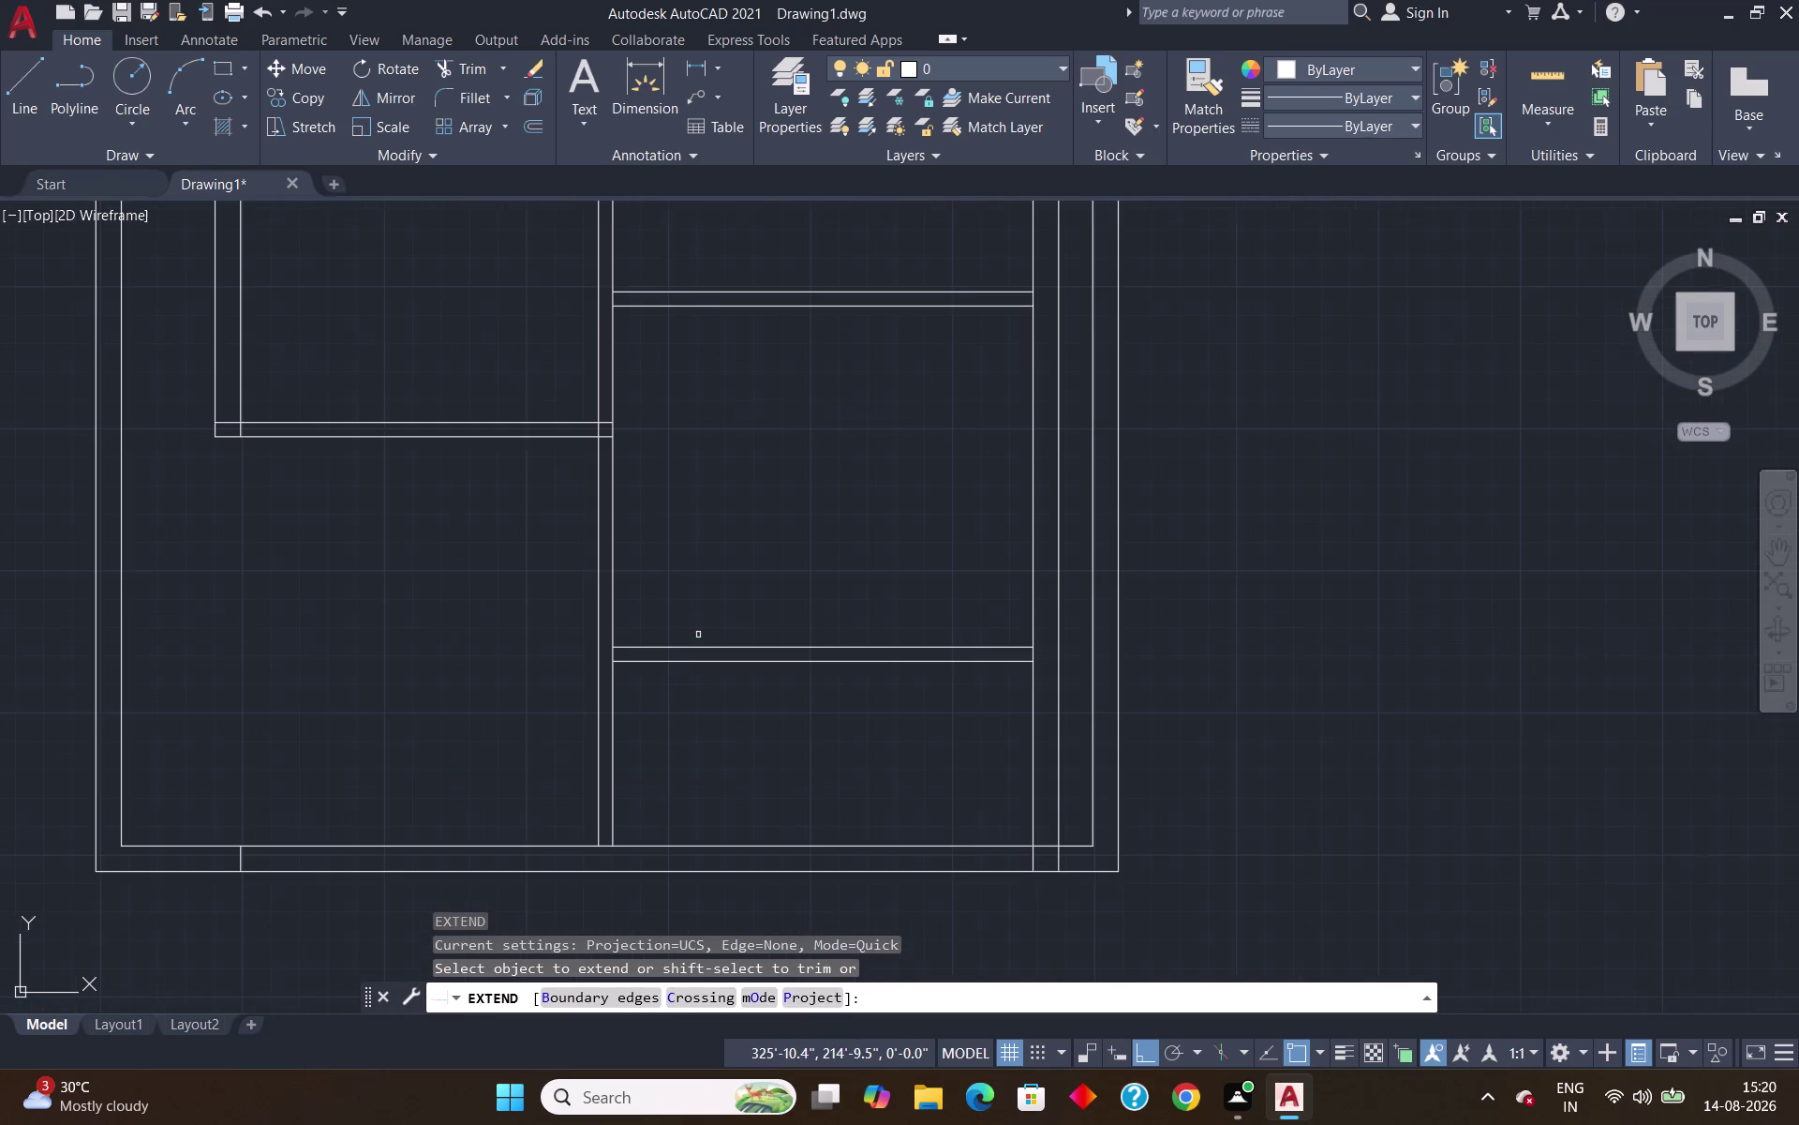
click(685, 648)
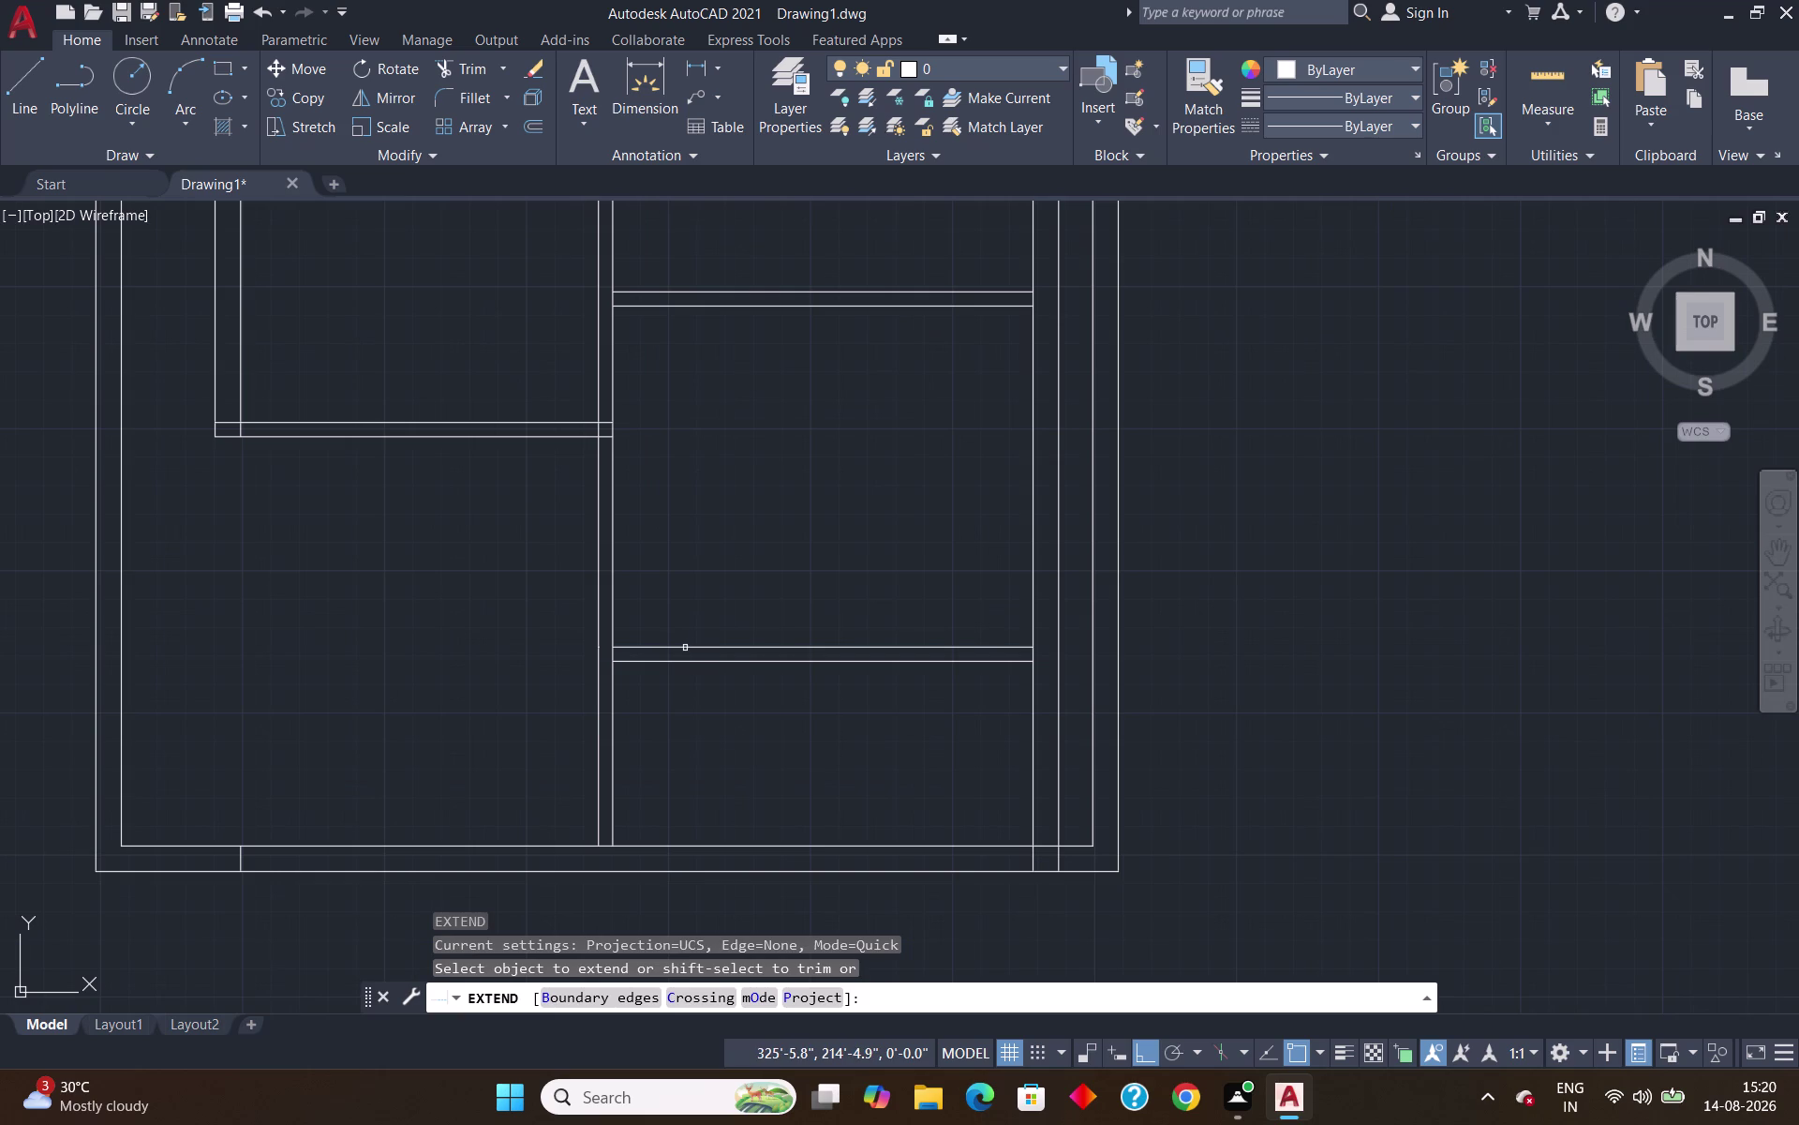
click(679, 661)
key(Escape)
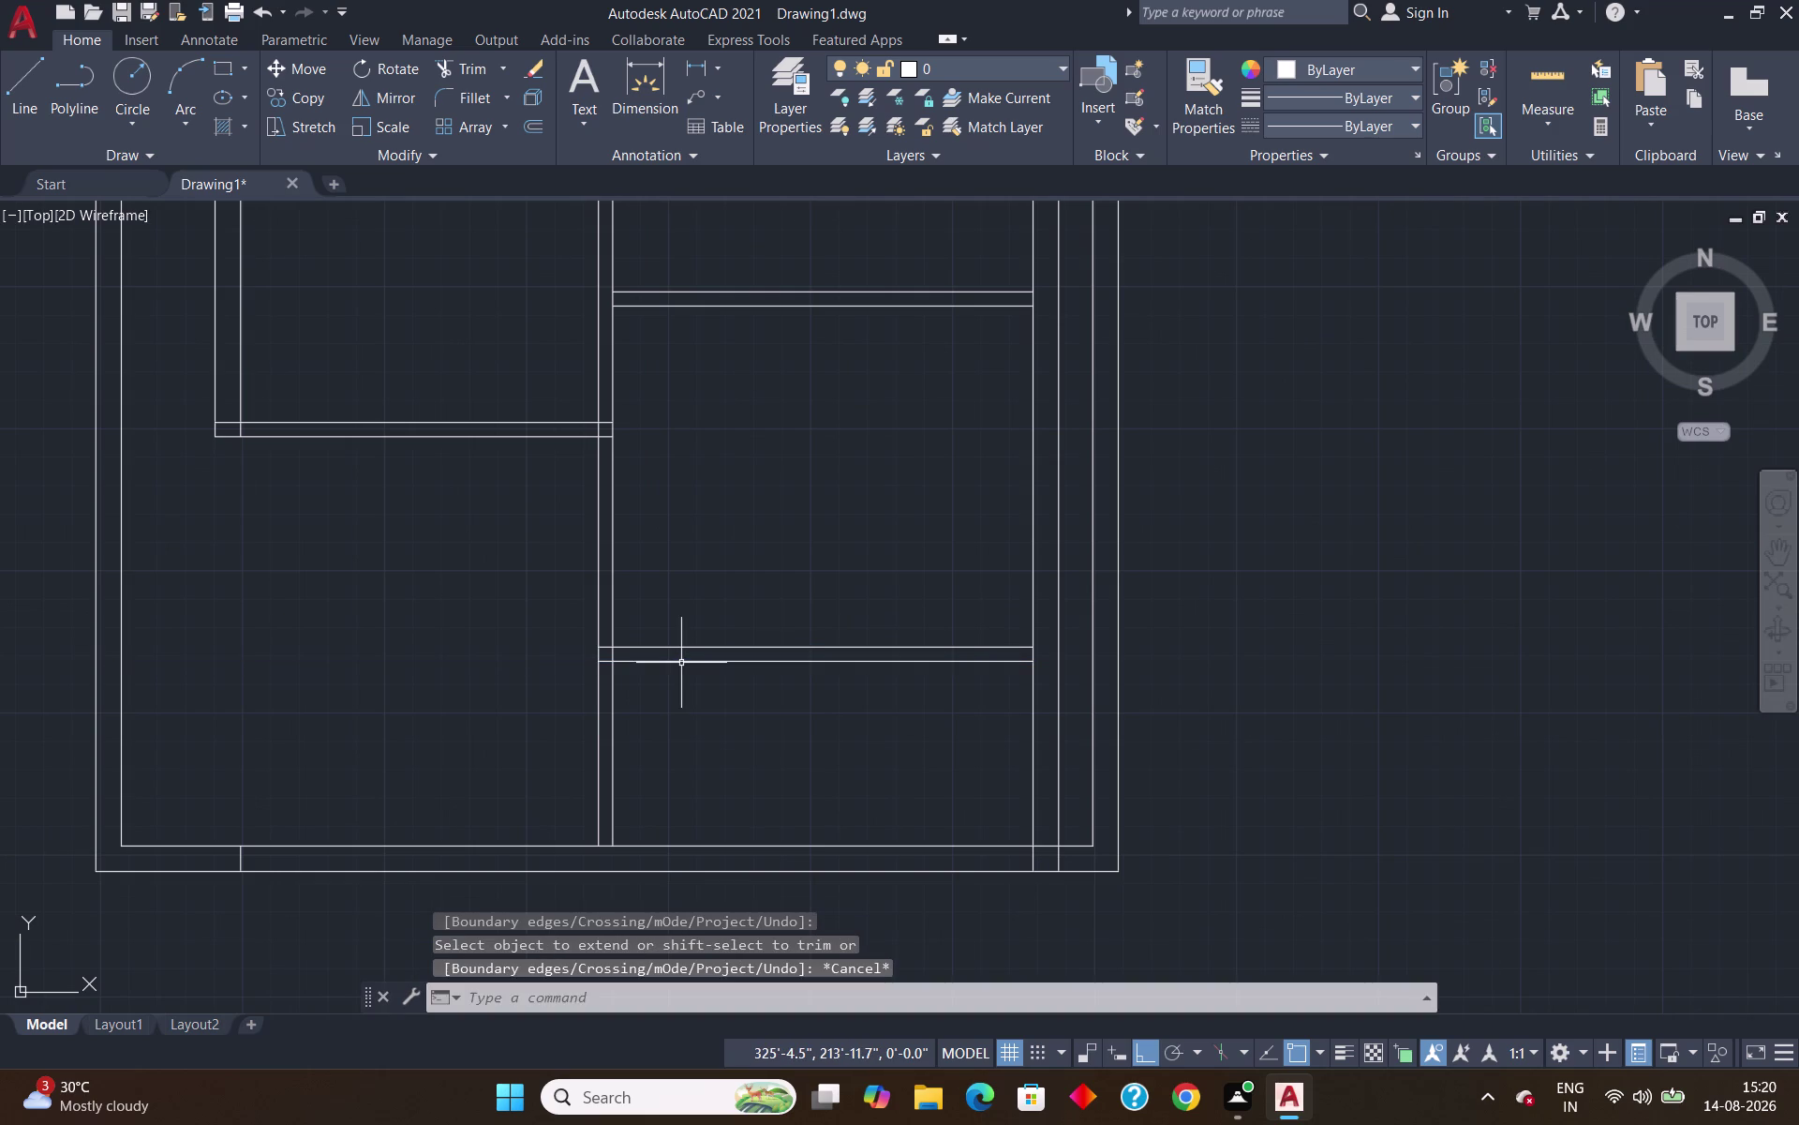
Trim the two vertical wall segments below the new double wall.
text(tr)
key(Return)
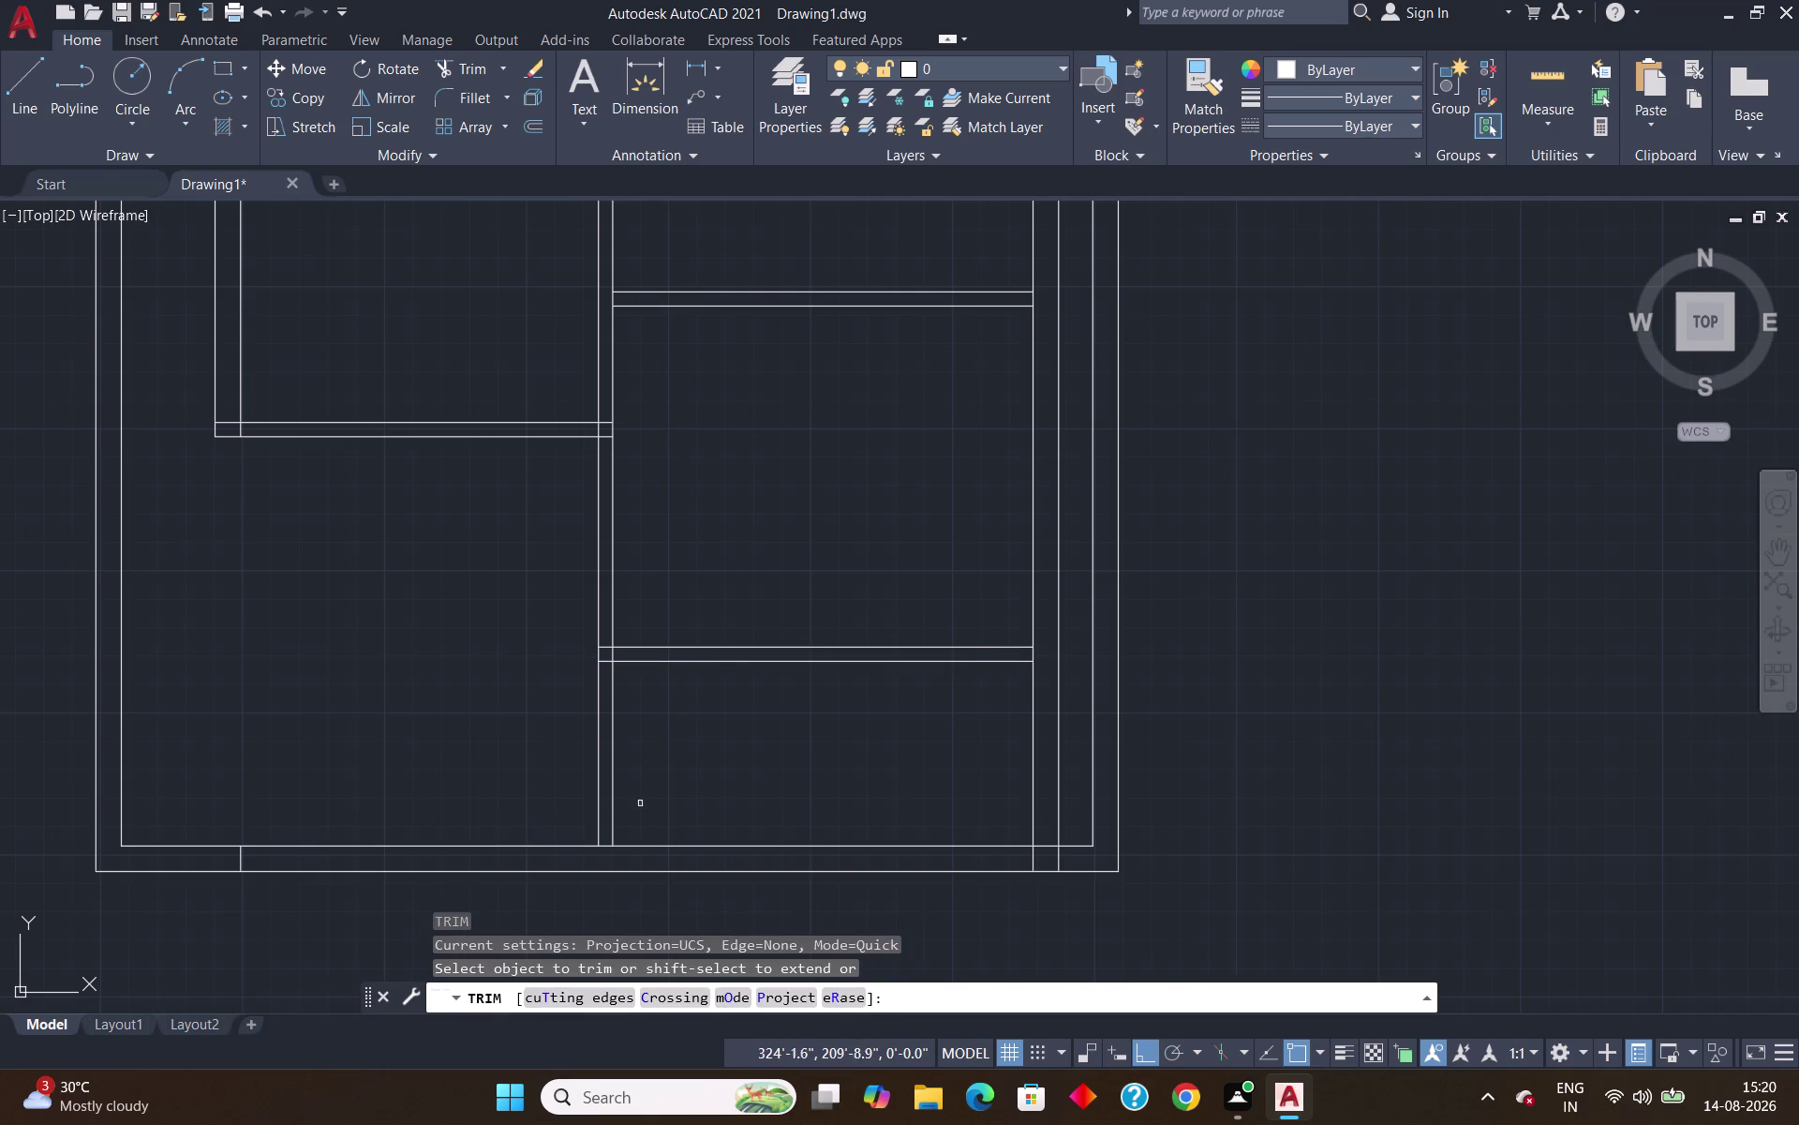
click(611, 727)
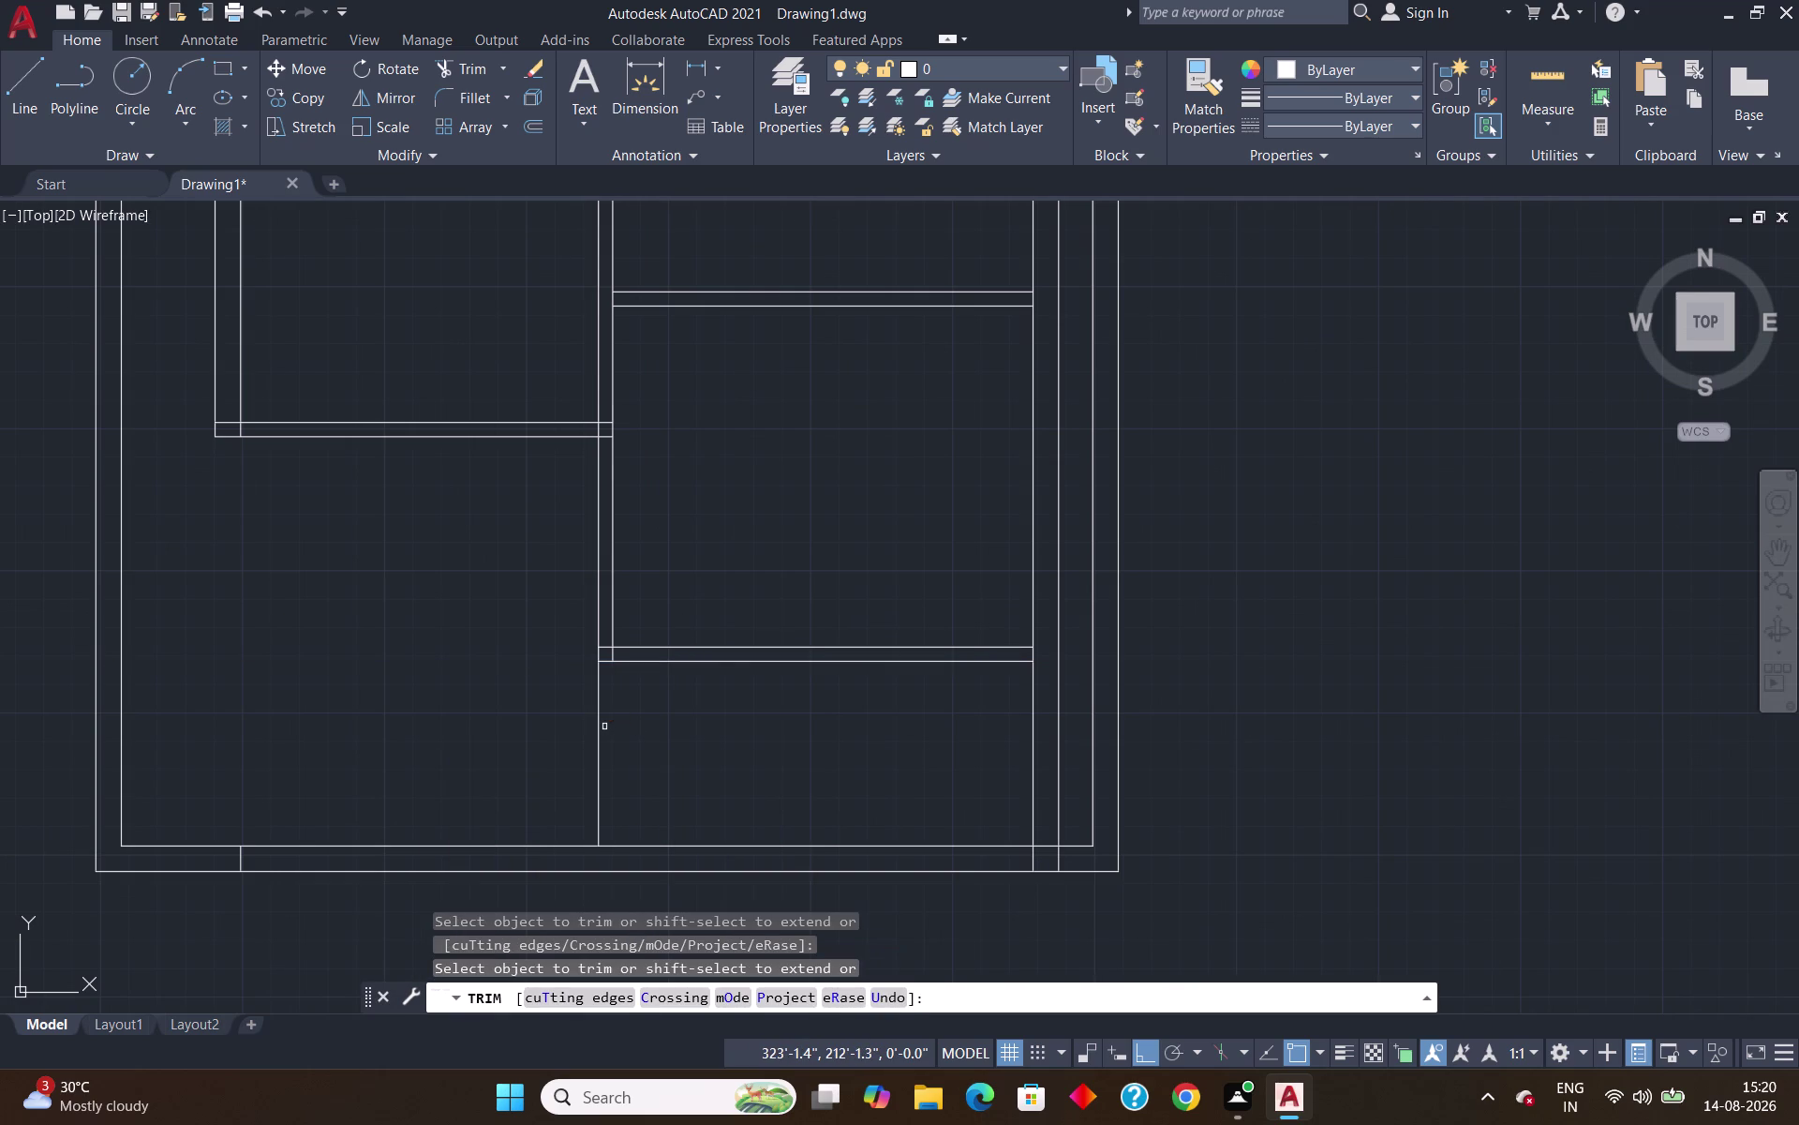
click(600, 717)
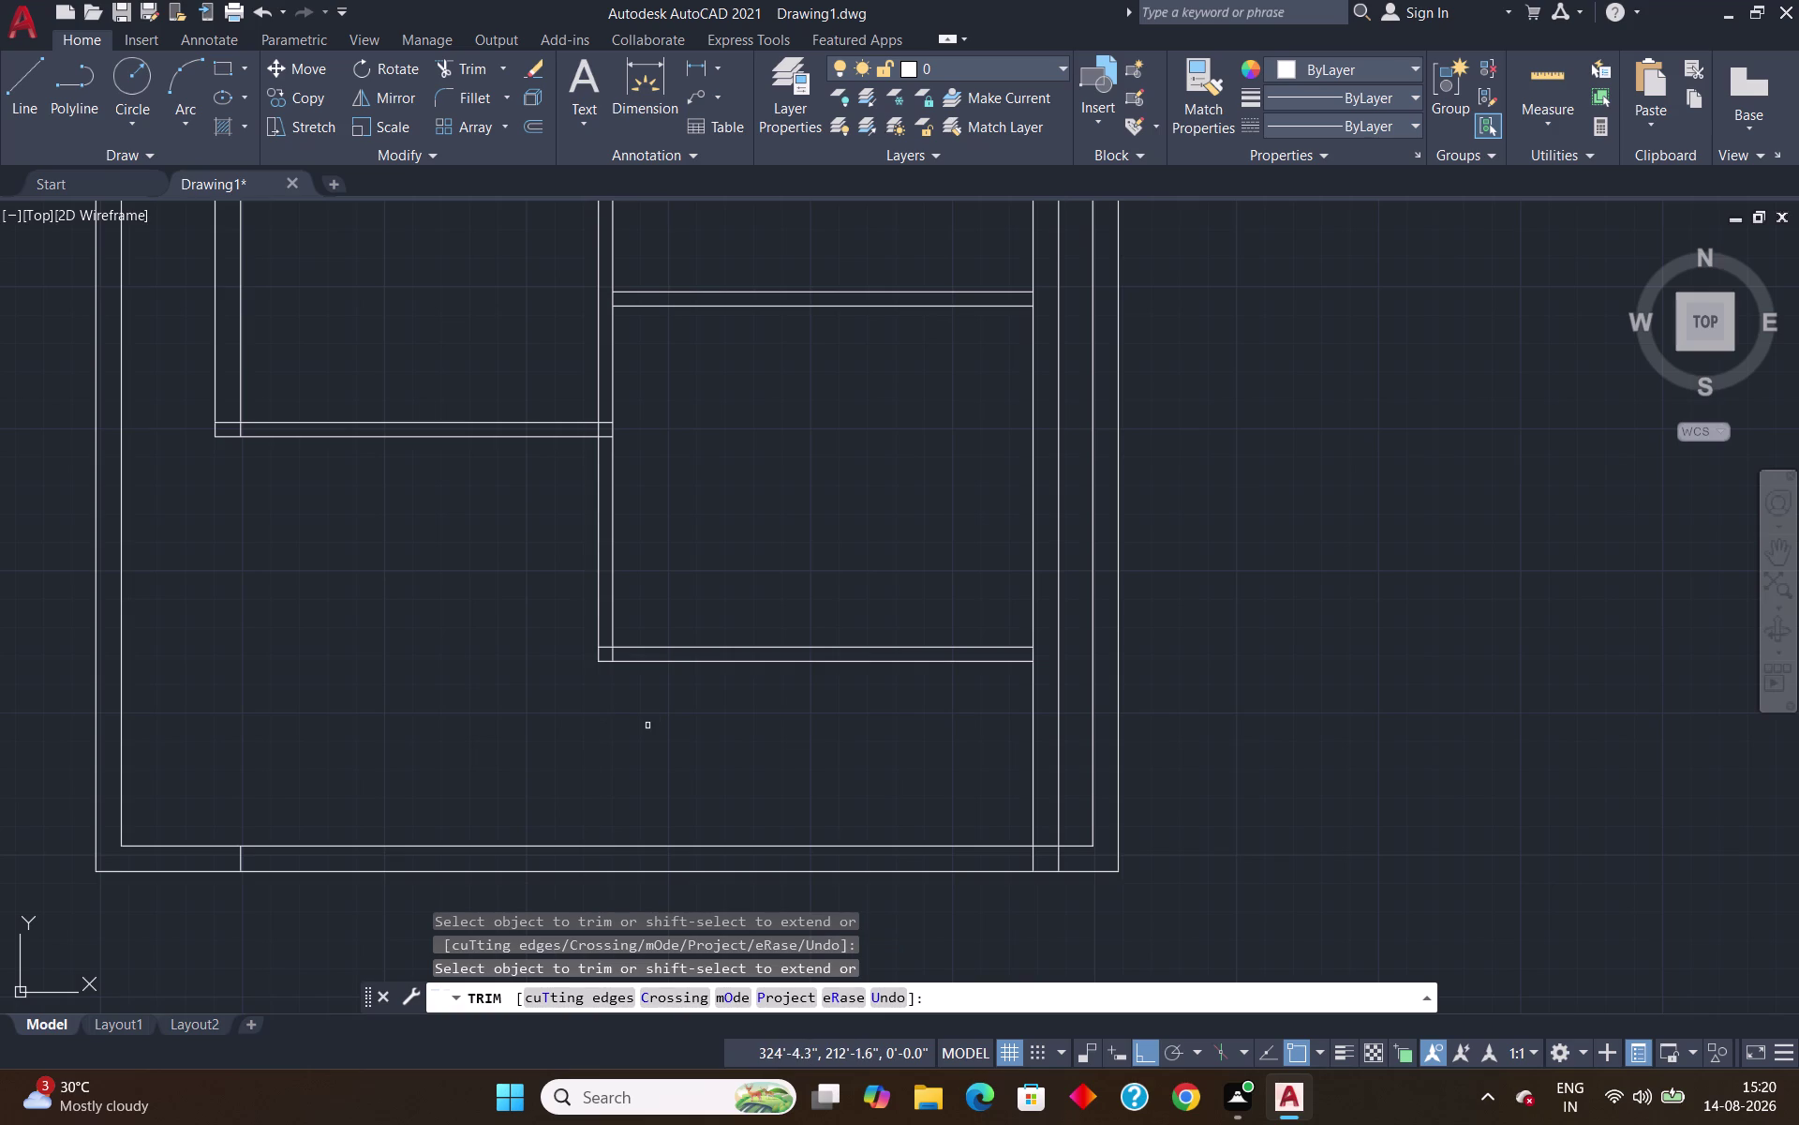
scroll(down, 3)
key(Escape)
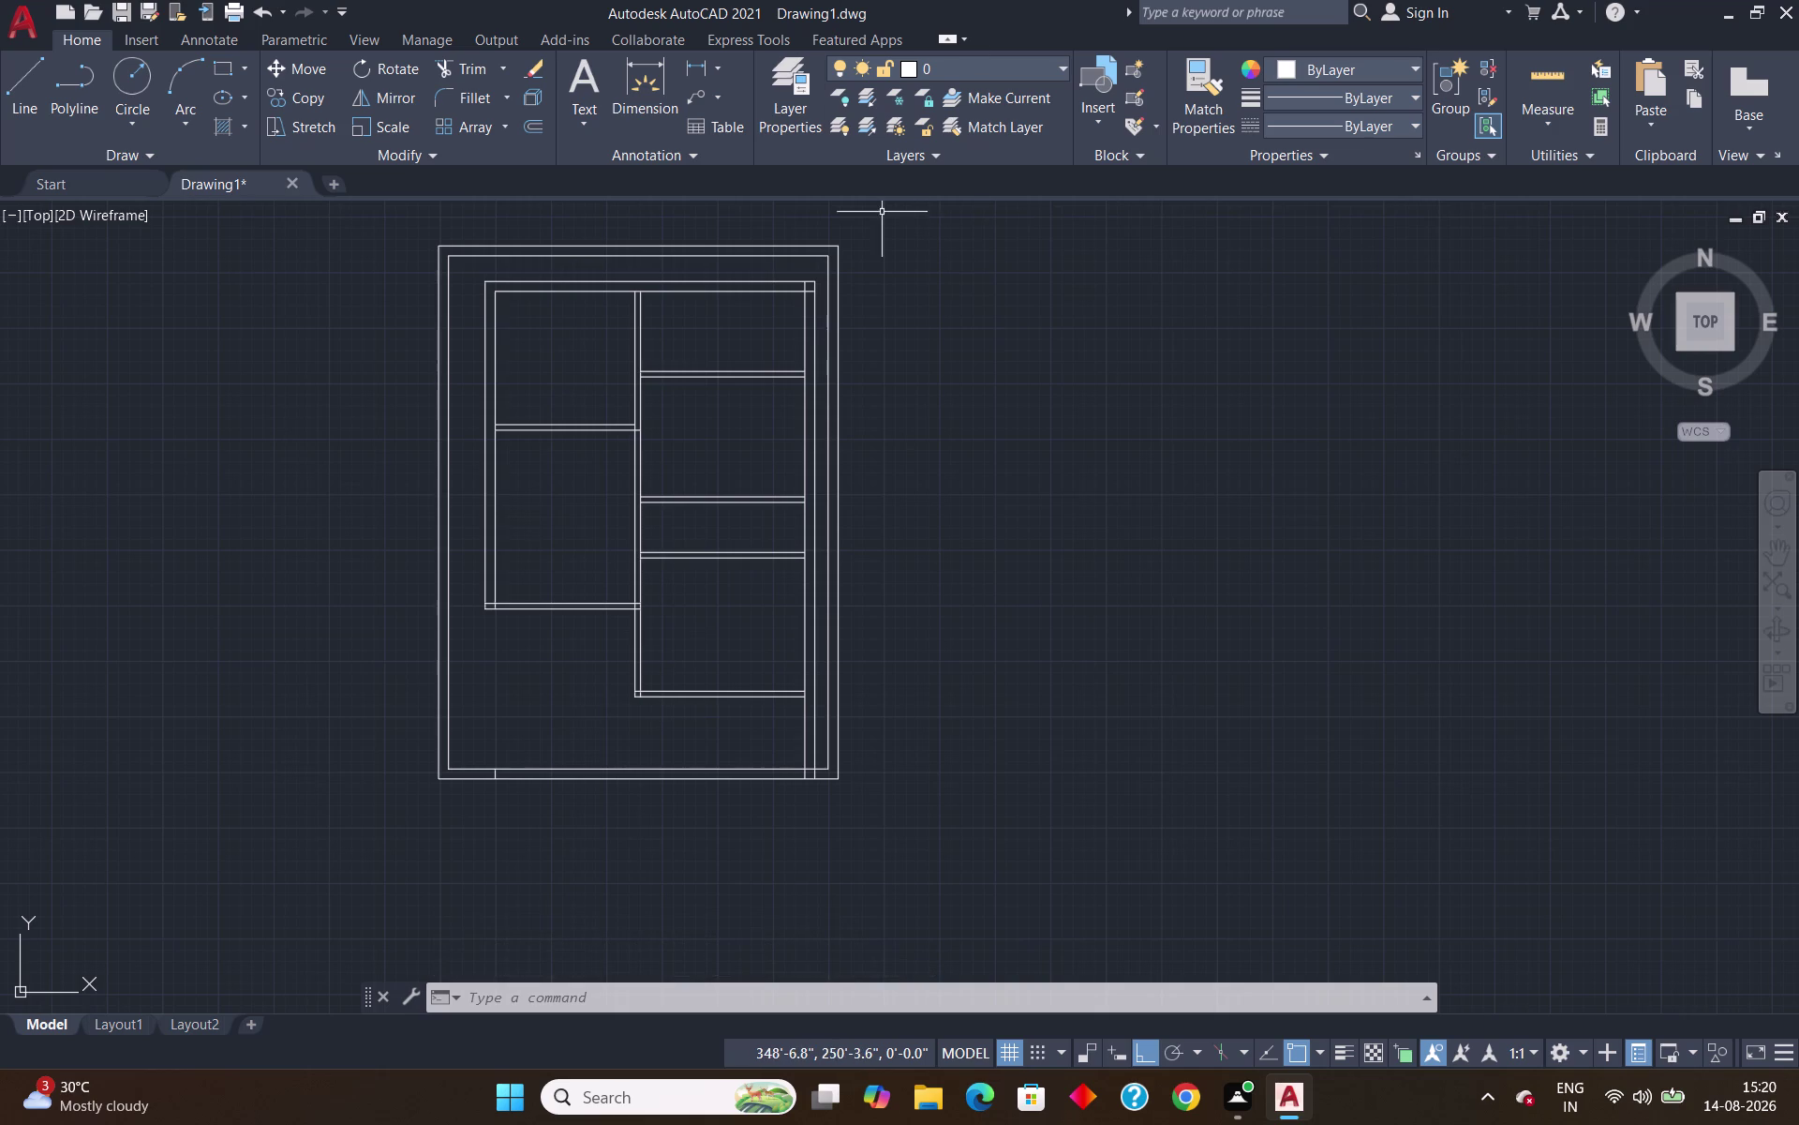
click(1554, 71)
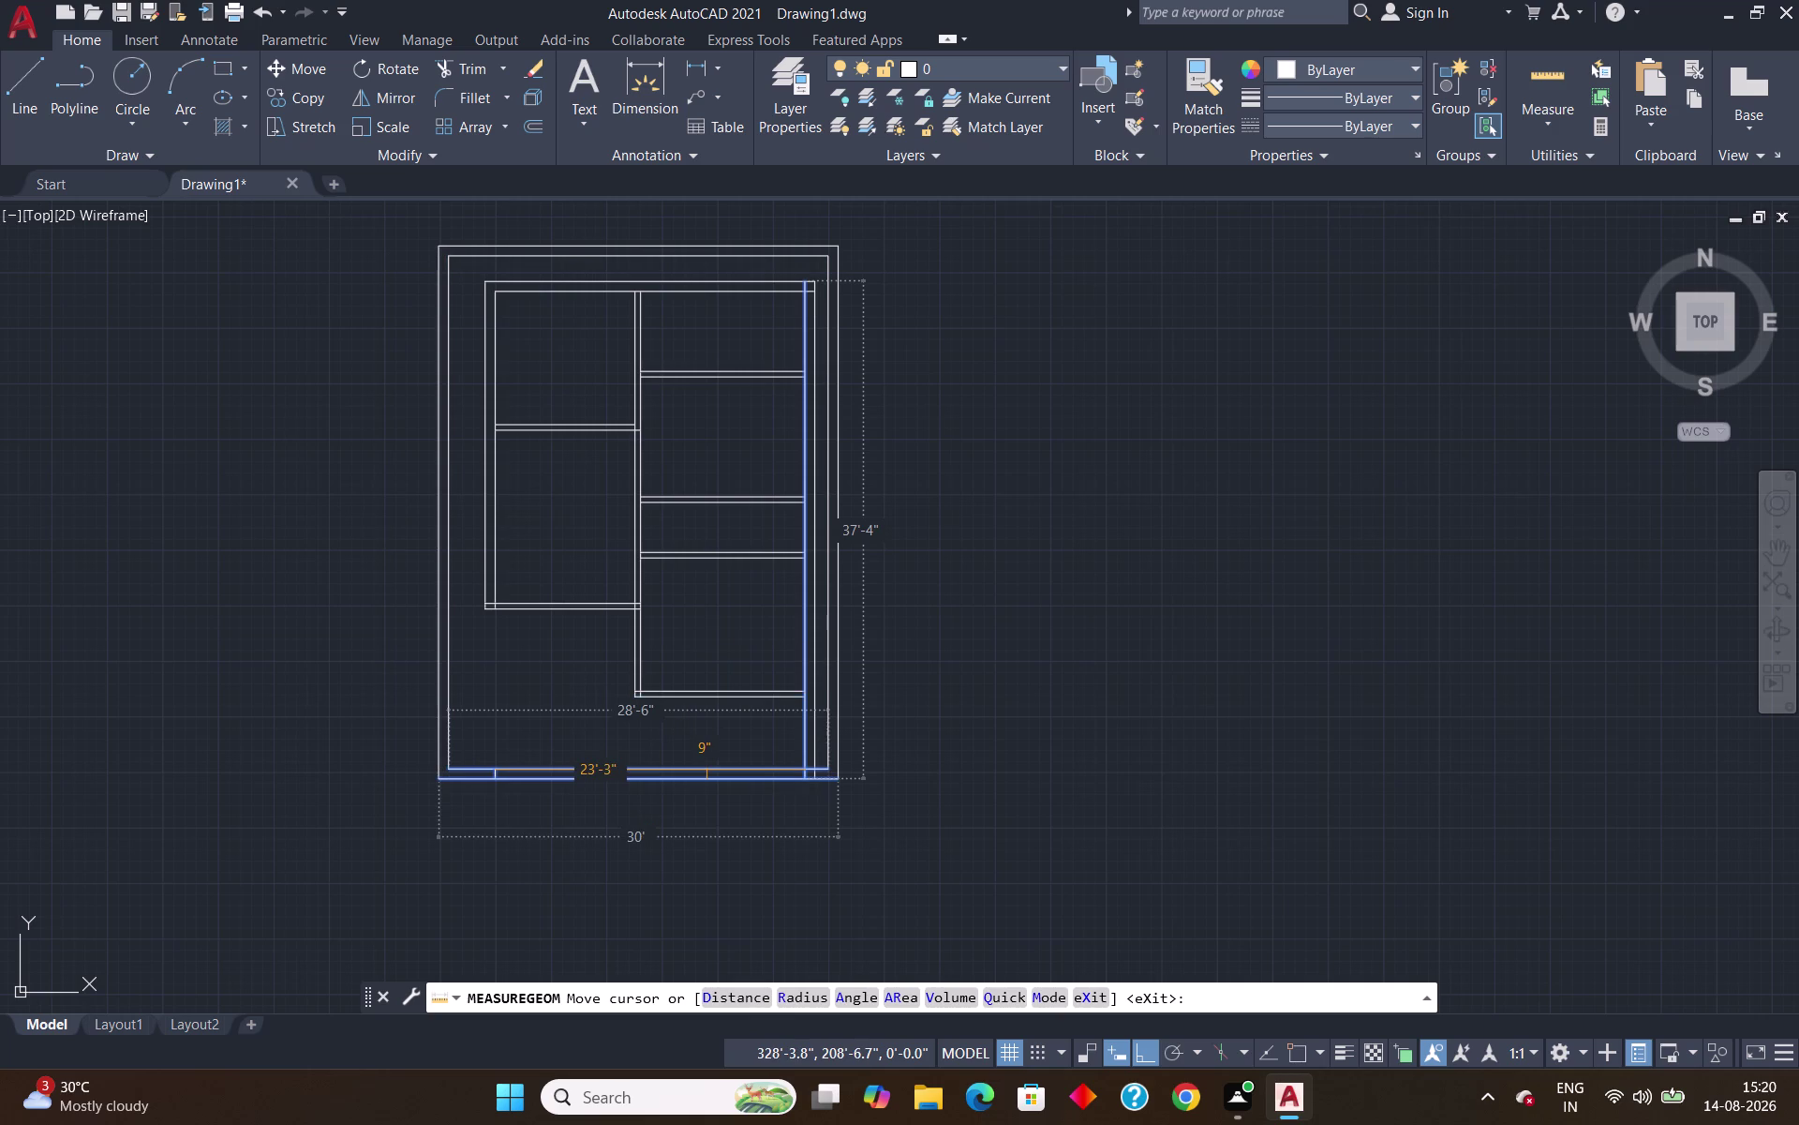
key(Escape)
scroll(up, 3)
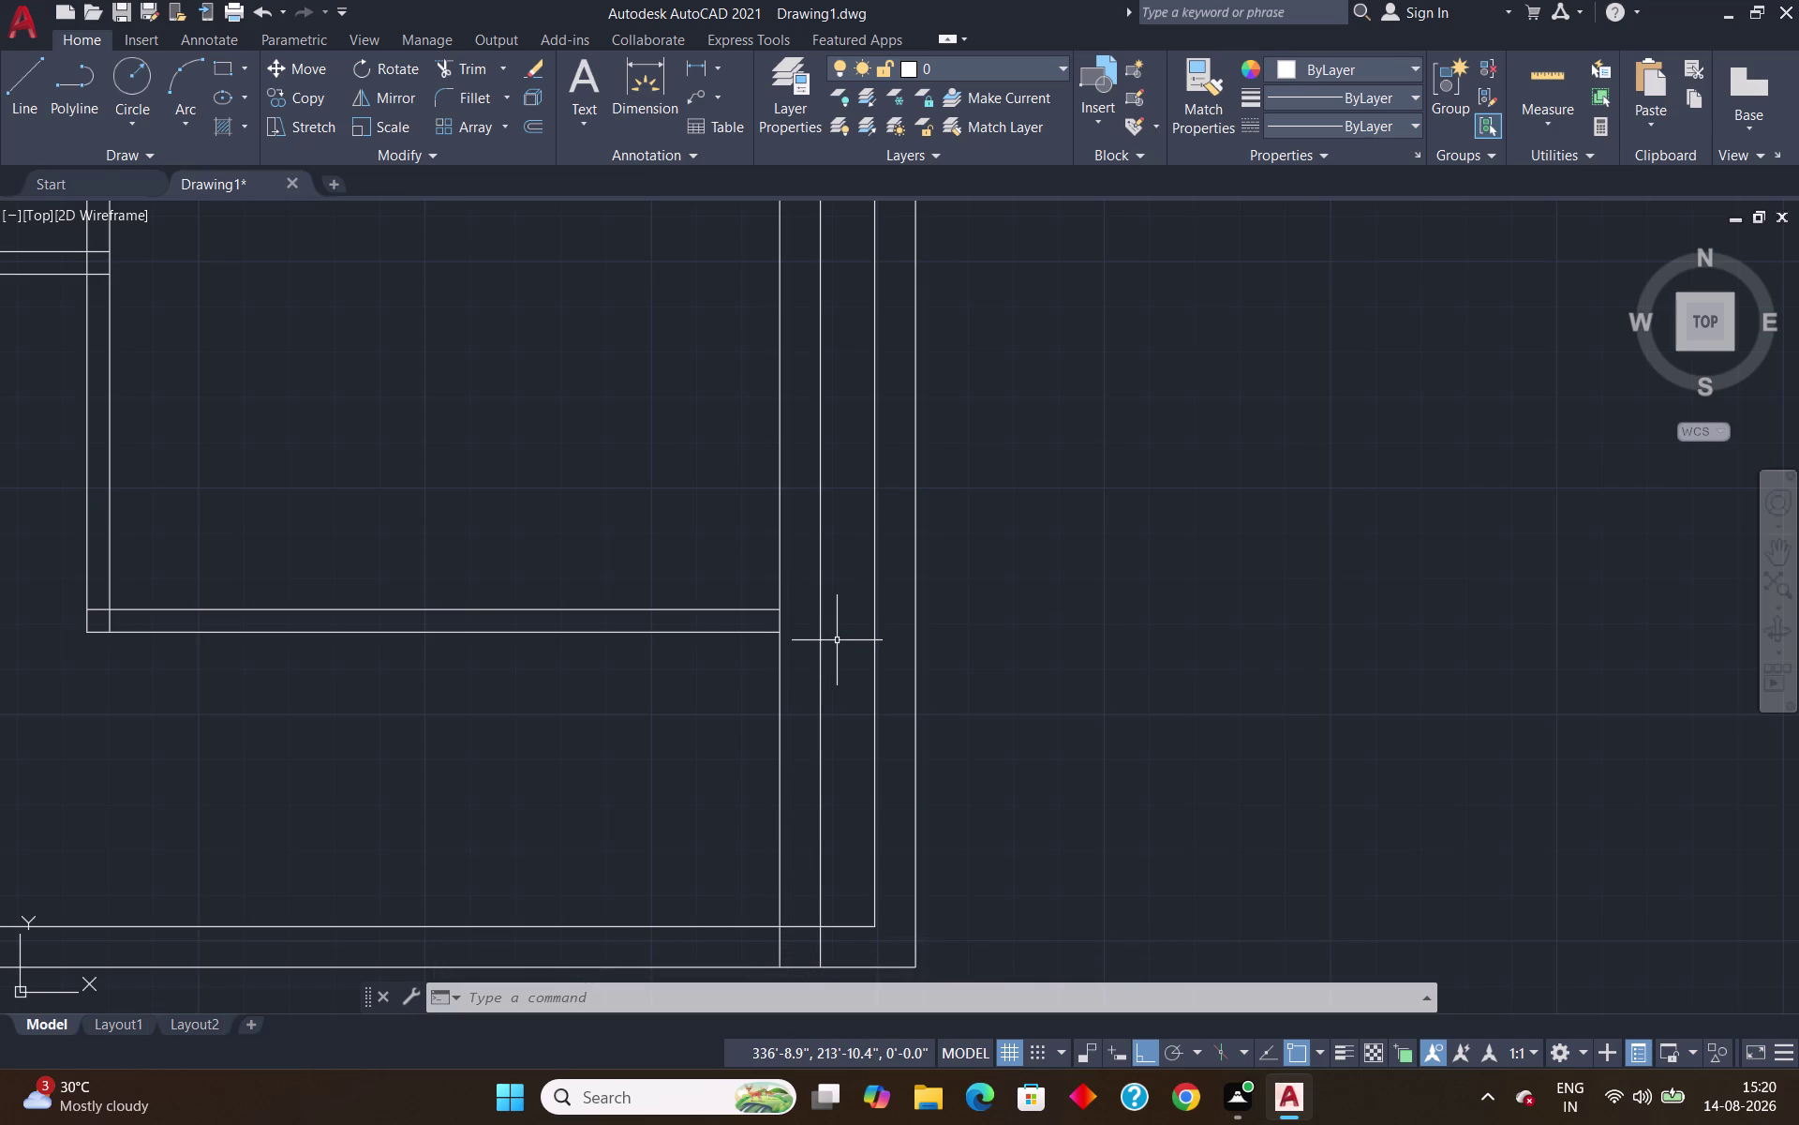
scroll(down, 3)
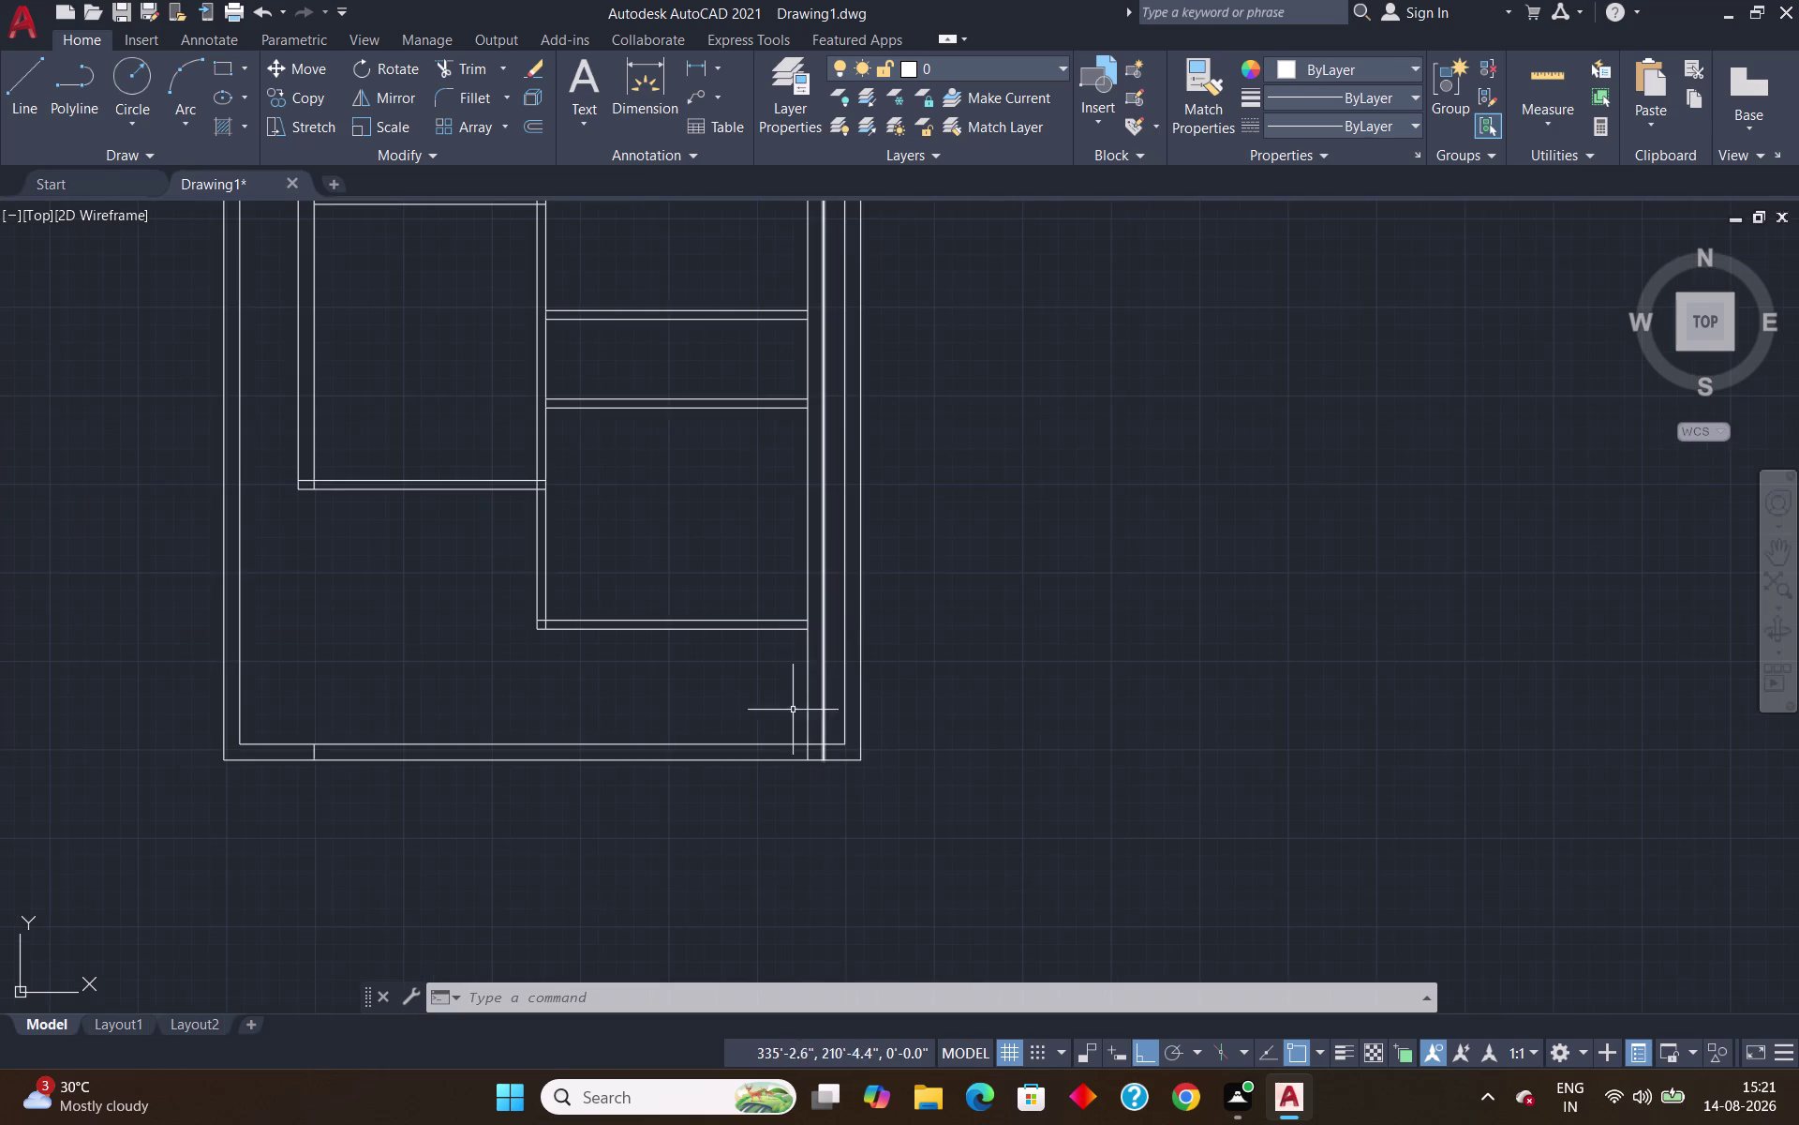
scroll(up, 3)
scroll(down, 3)
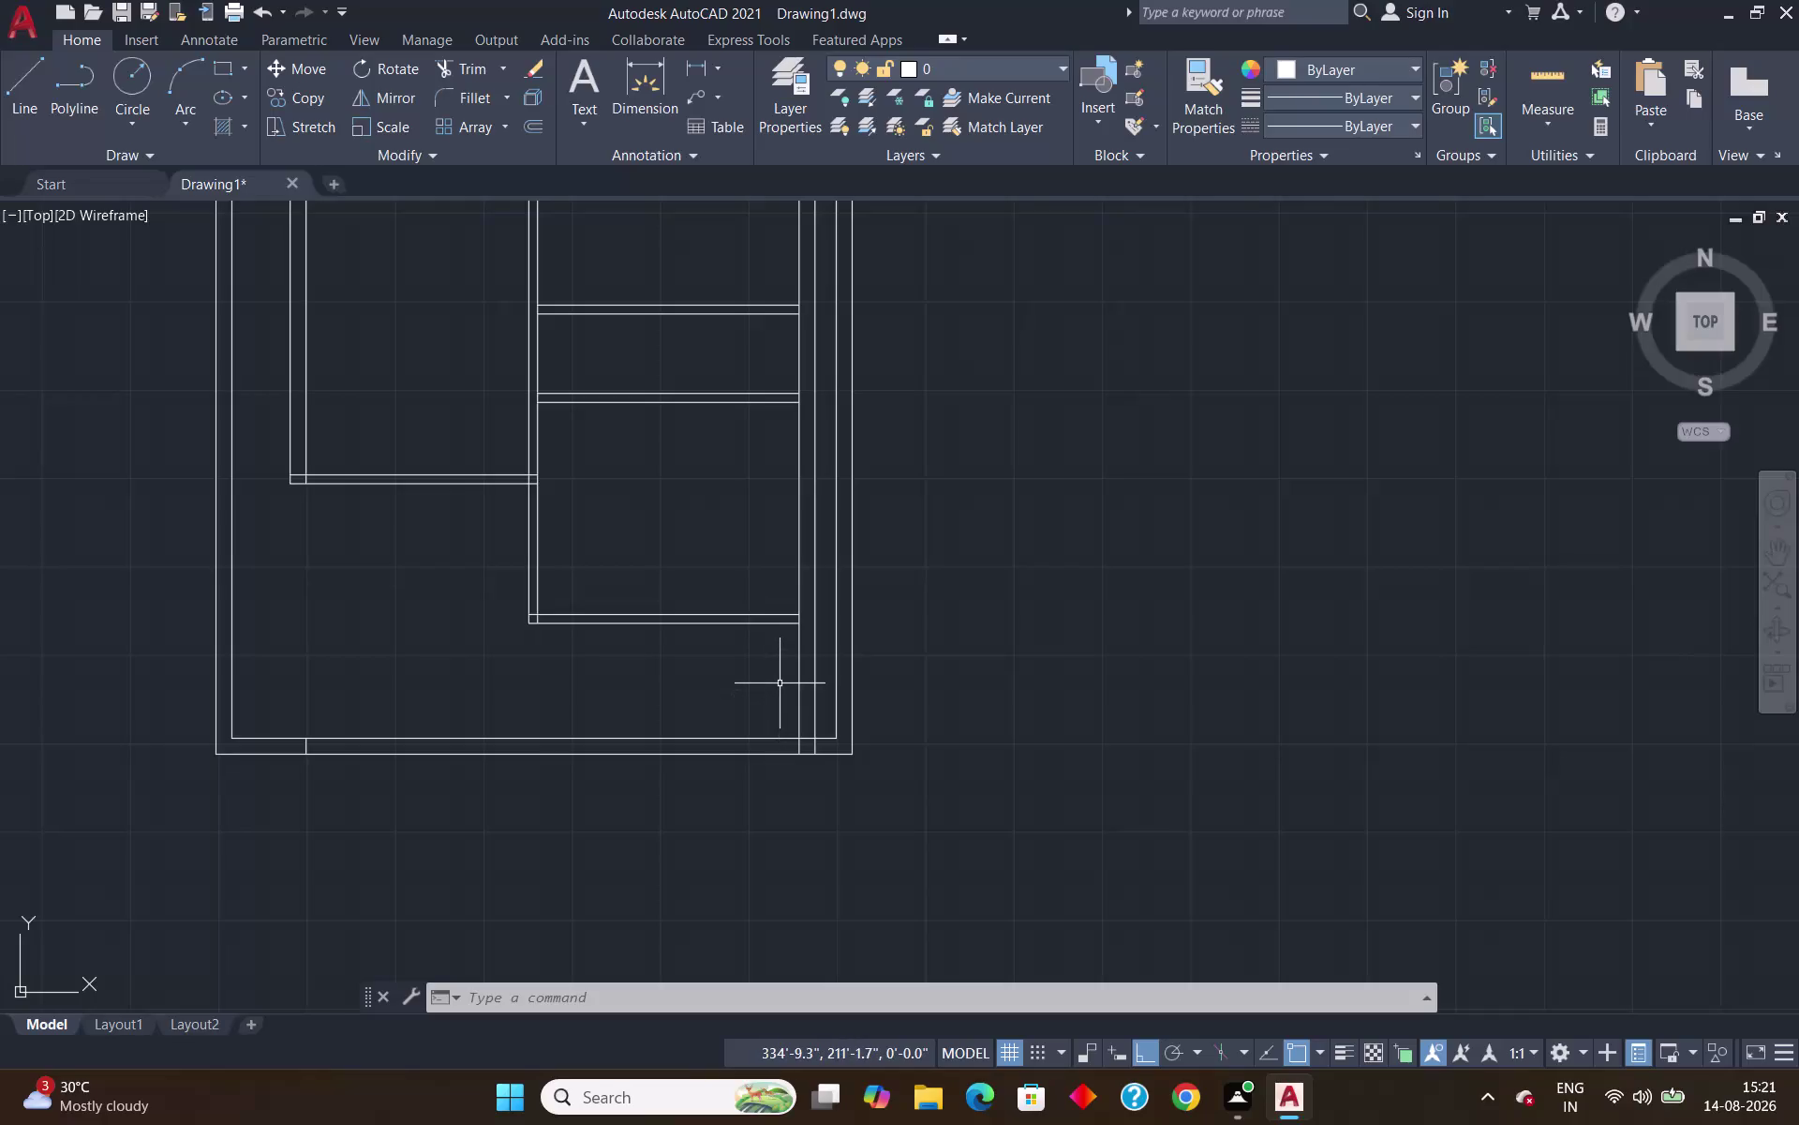
scroll(down, 3)
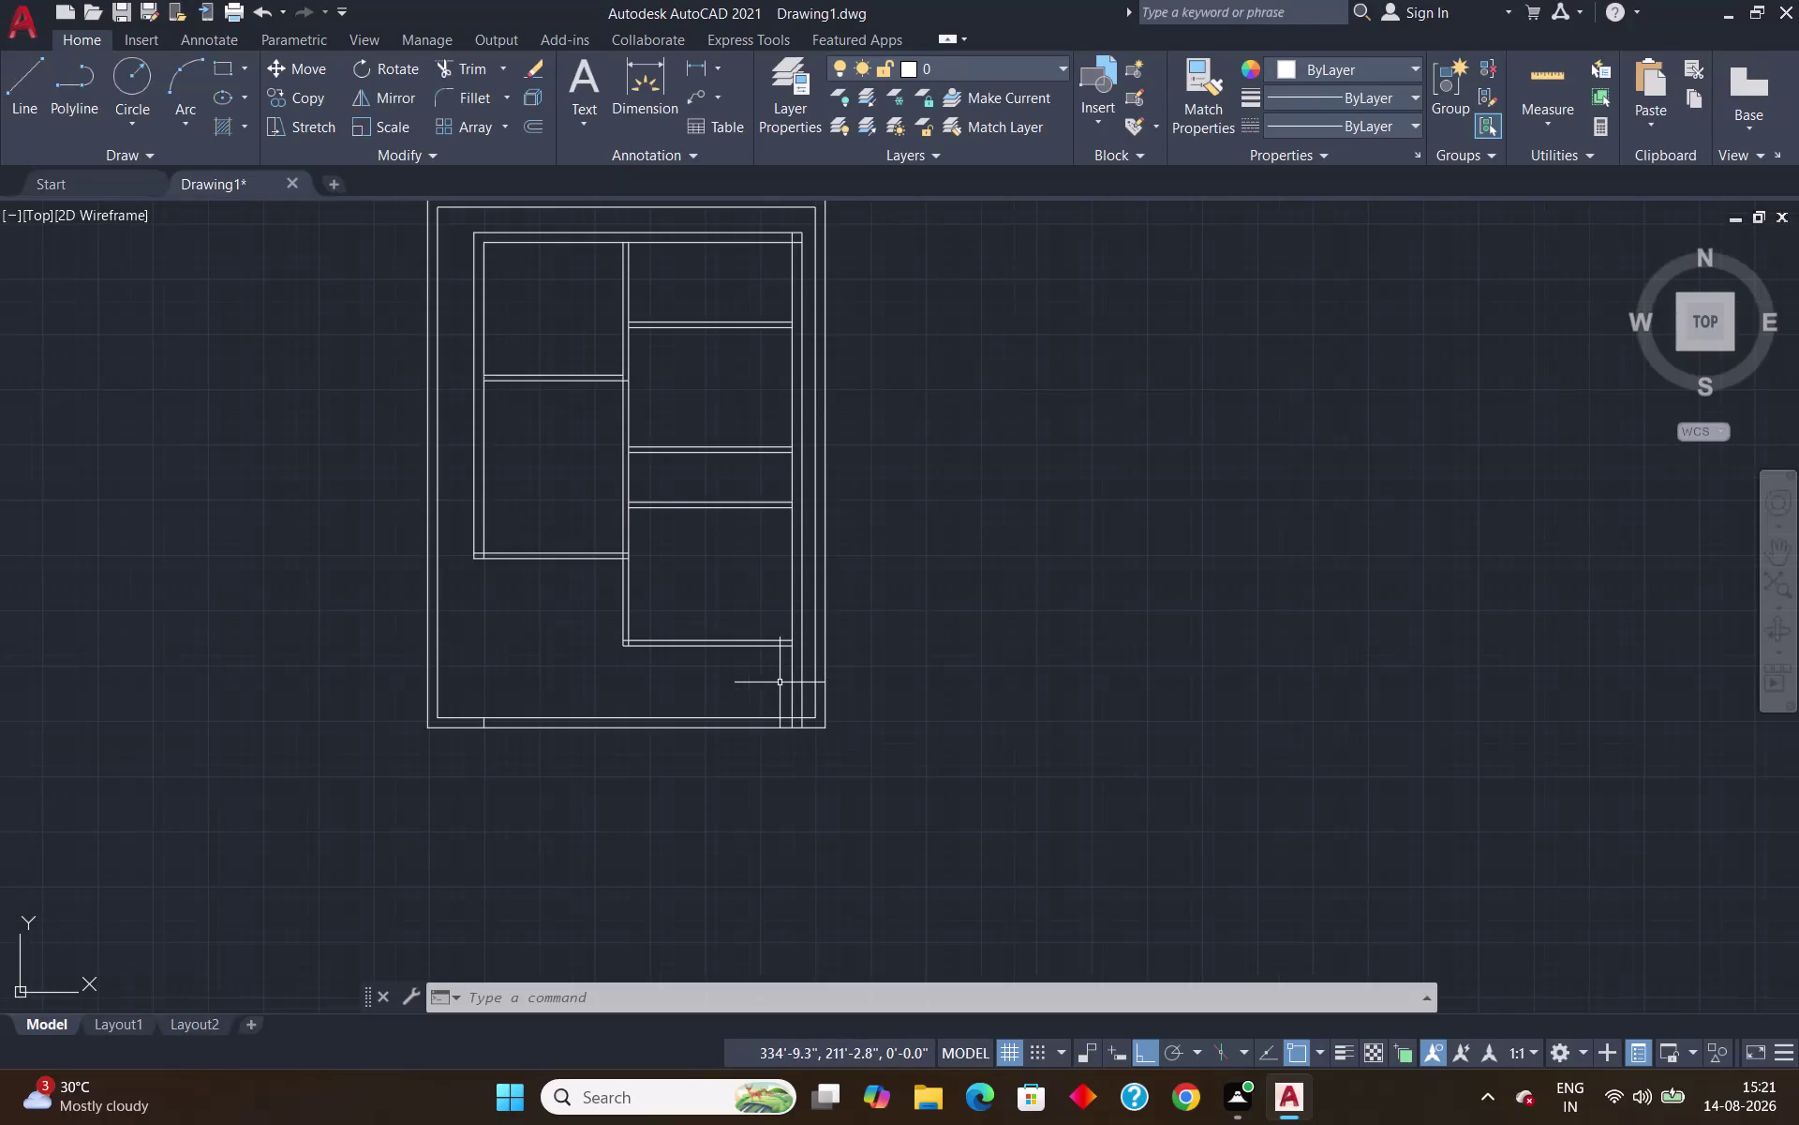
scroll(up, 3)
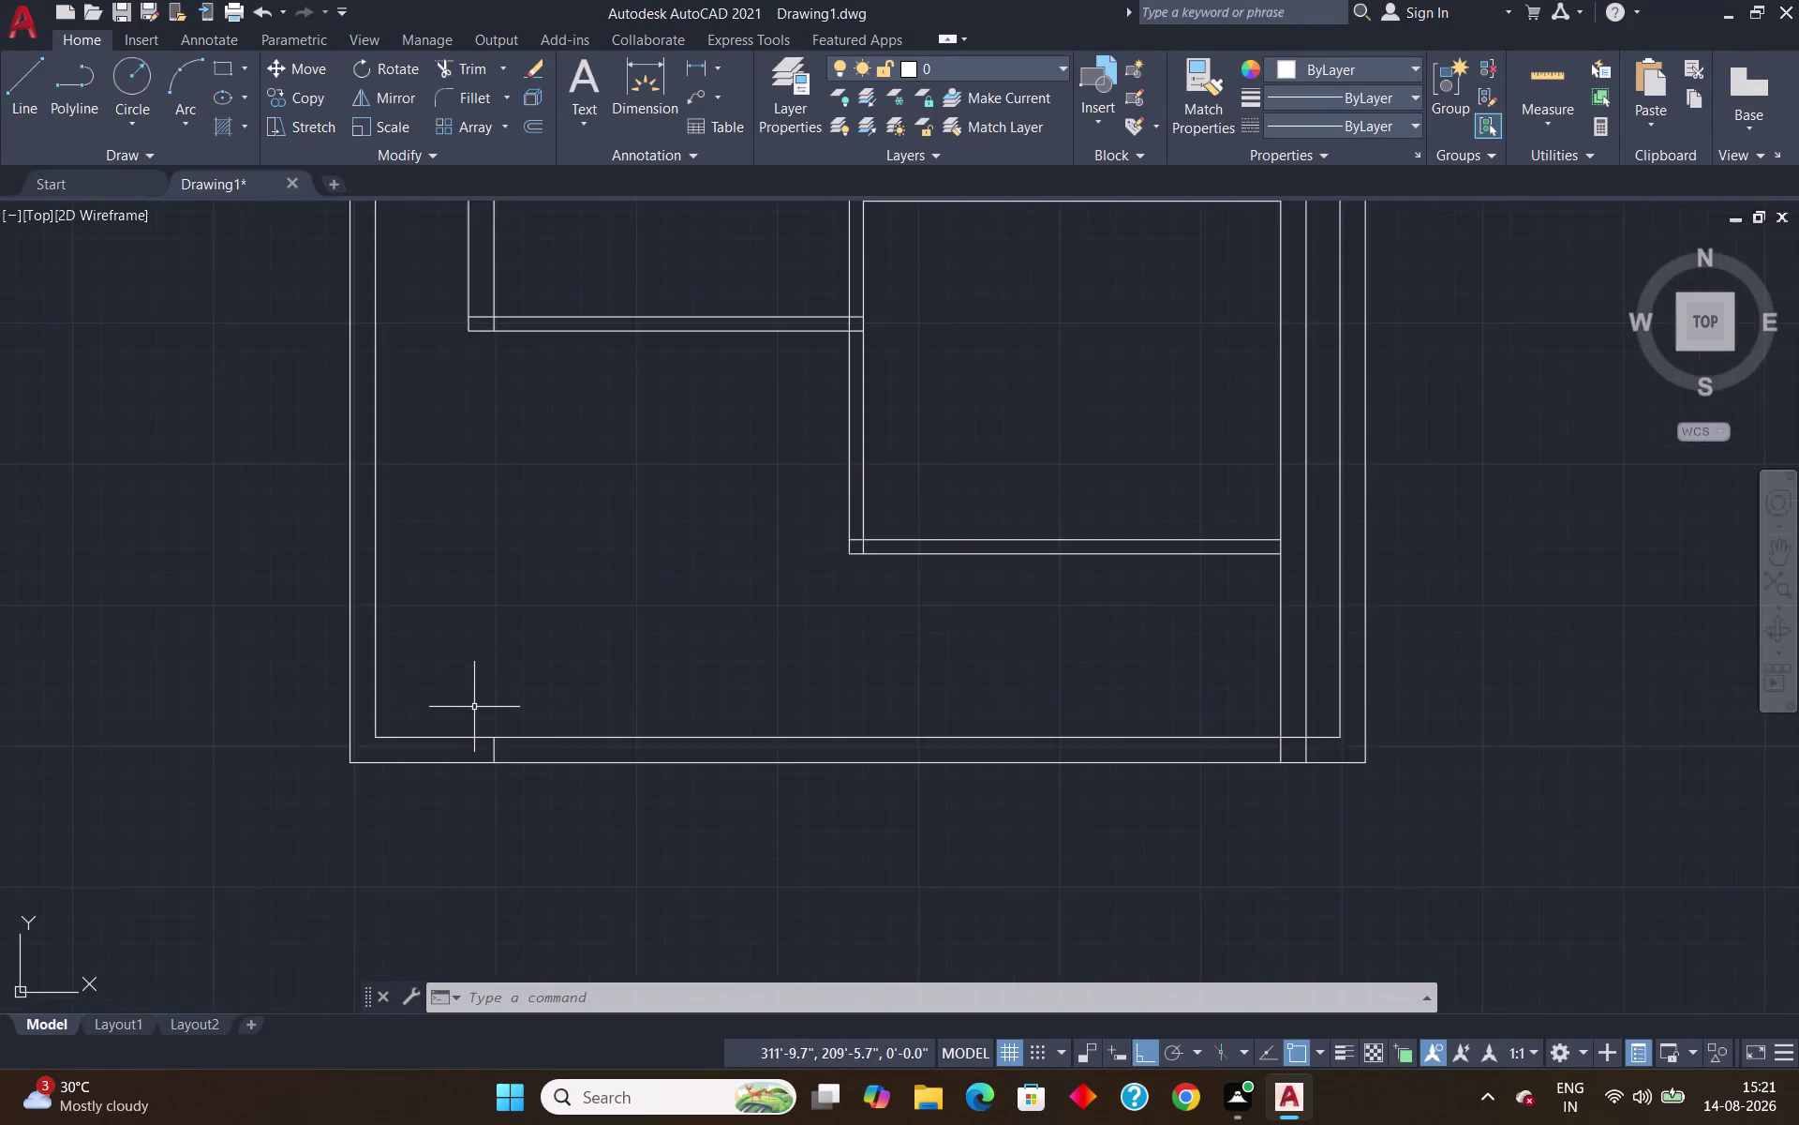
scroll(up, 3)
click(504, 773)
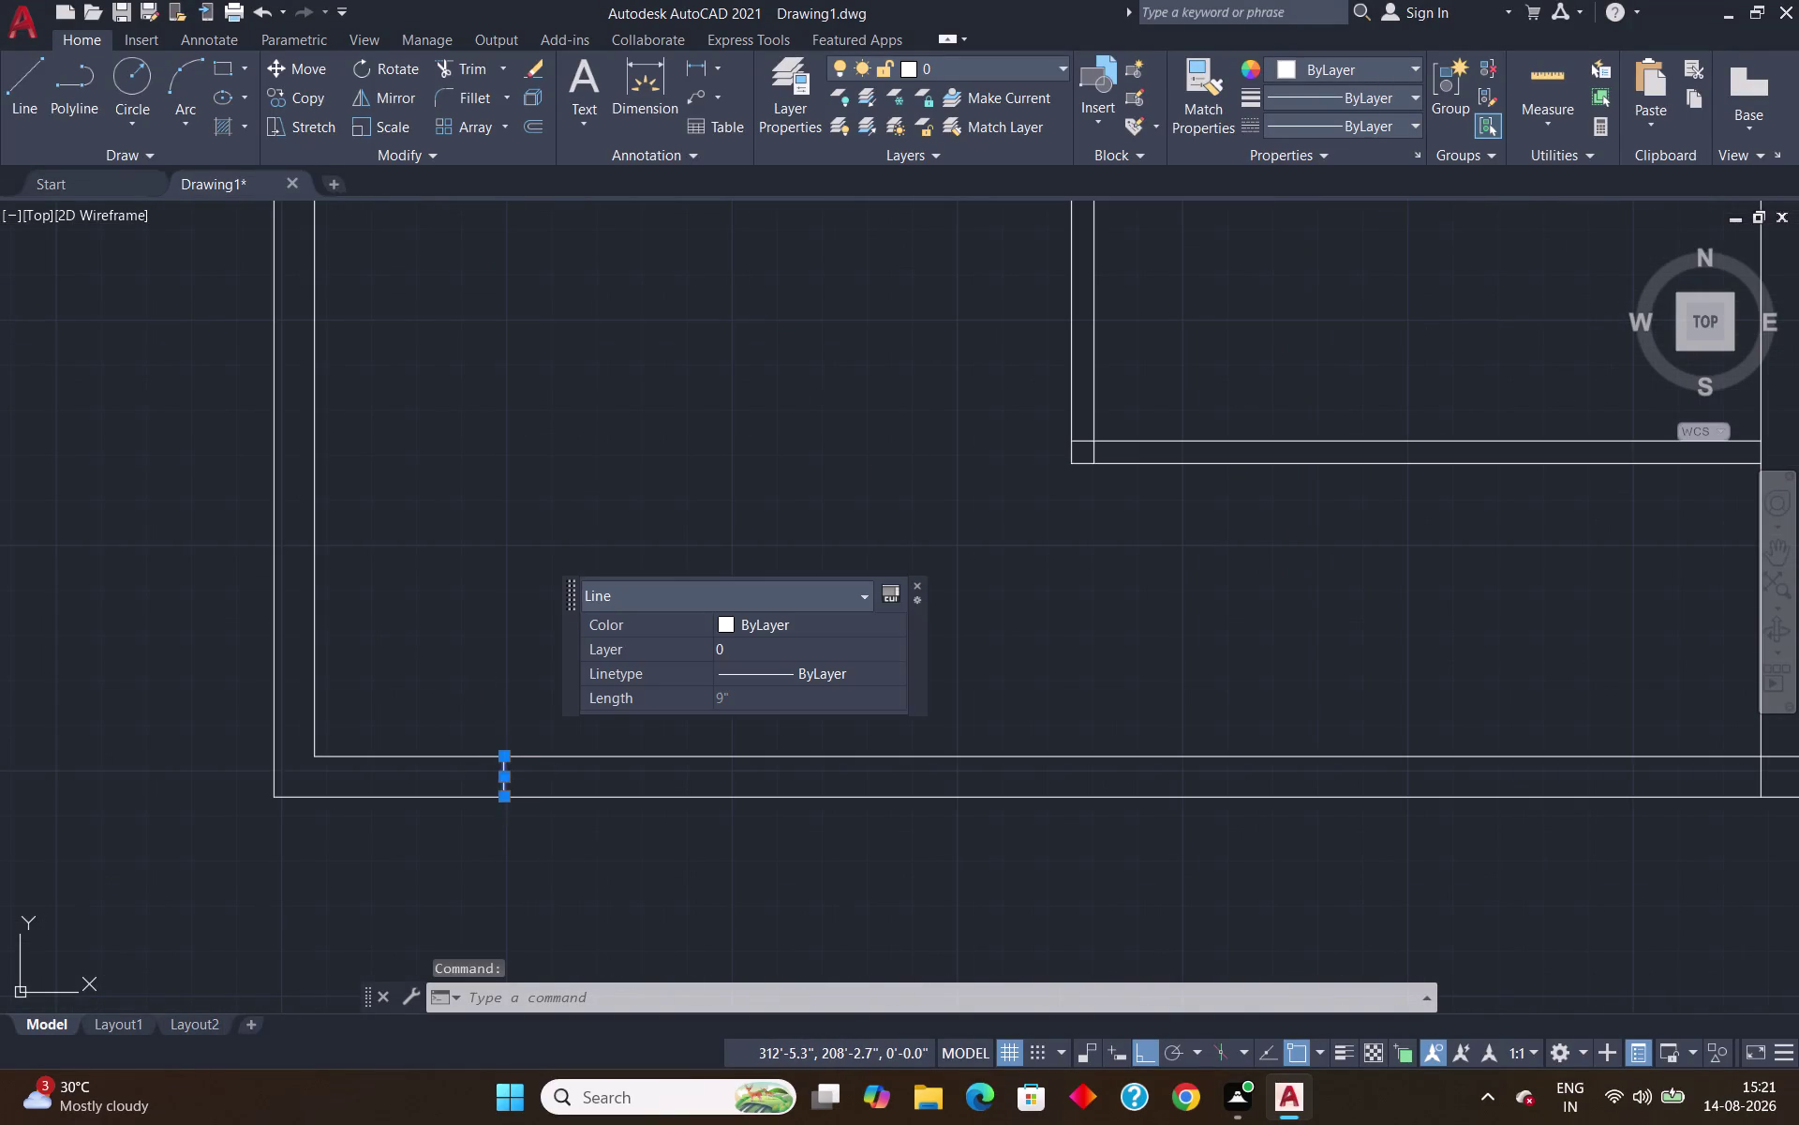
key(Delete)
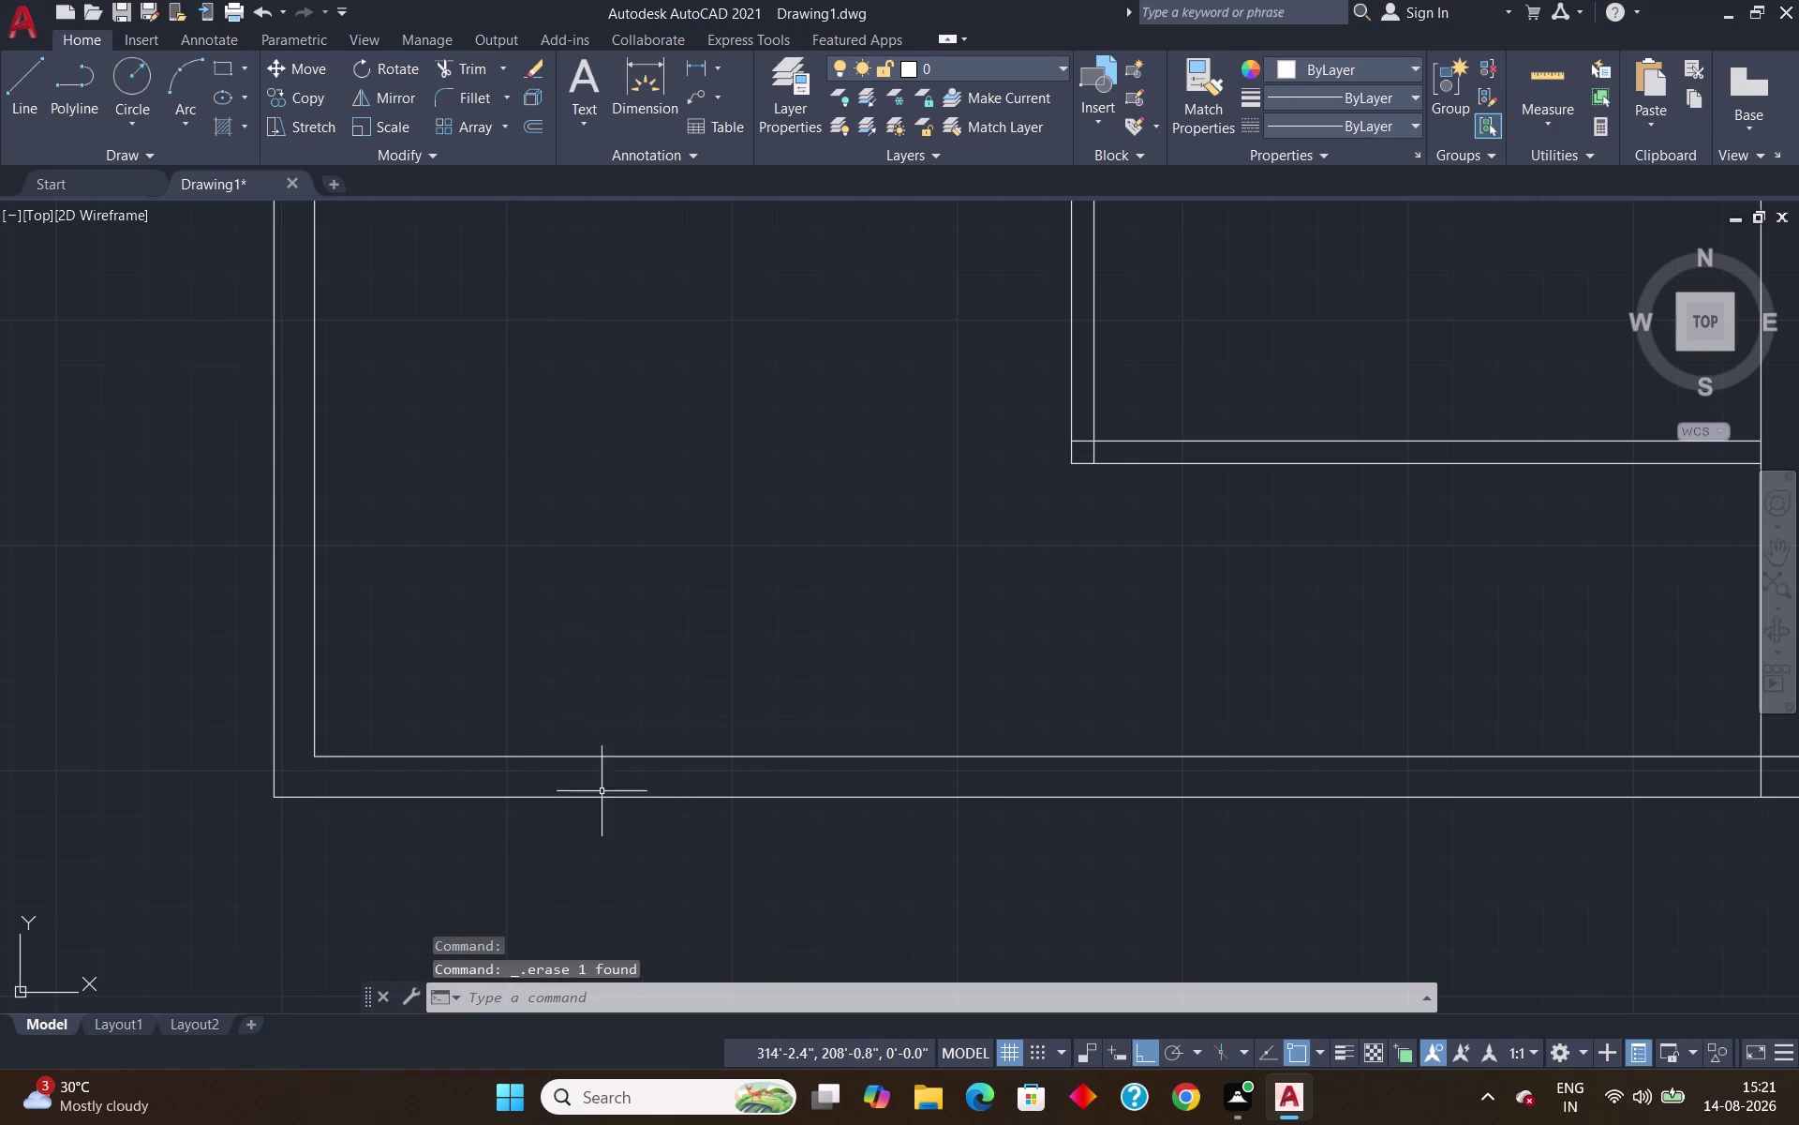
scroll(down, 3)
scroll(up, 3)
scroll(down, 3)
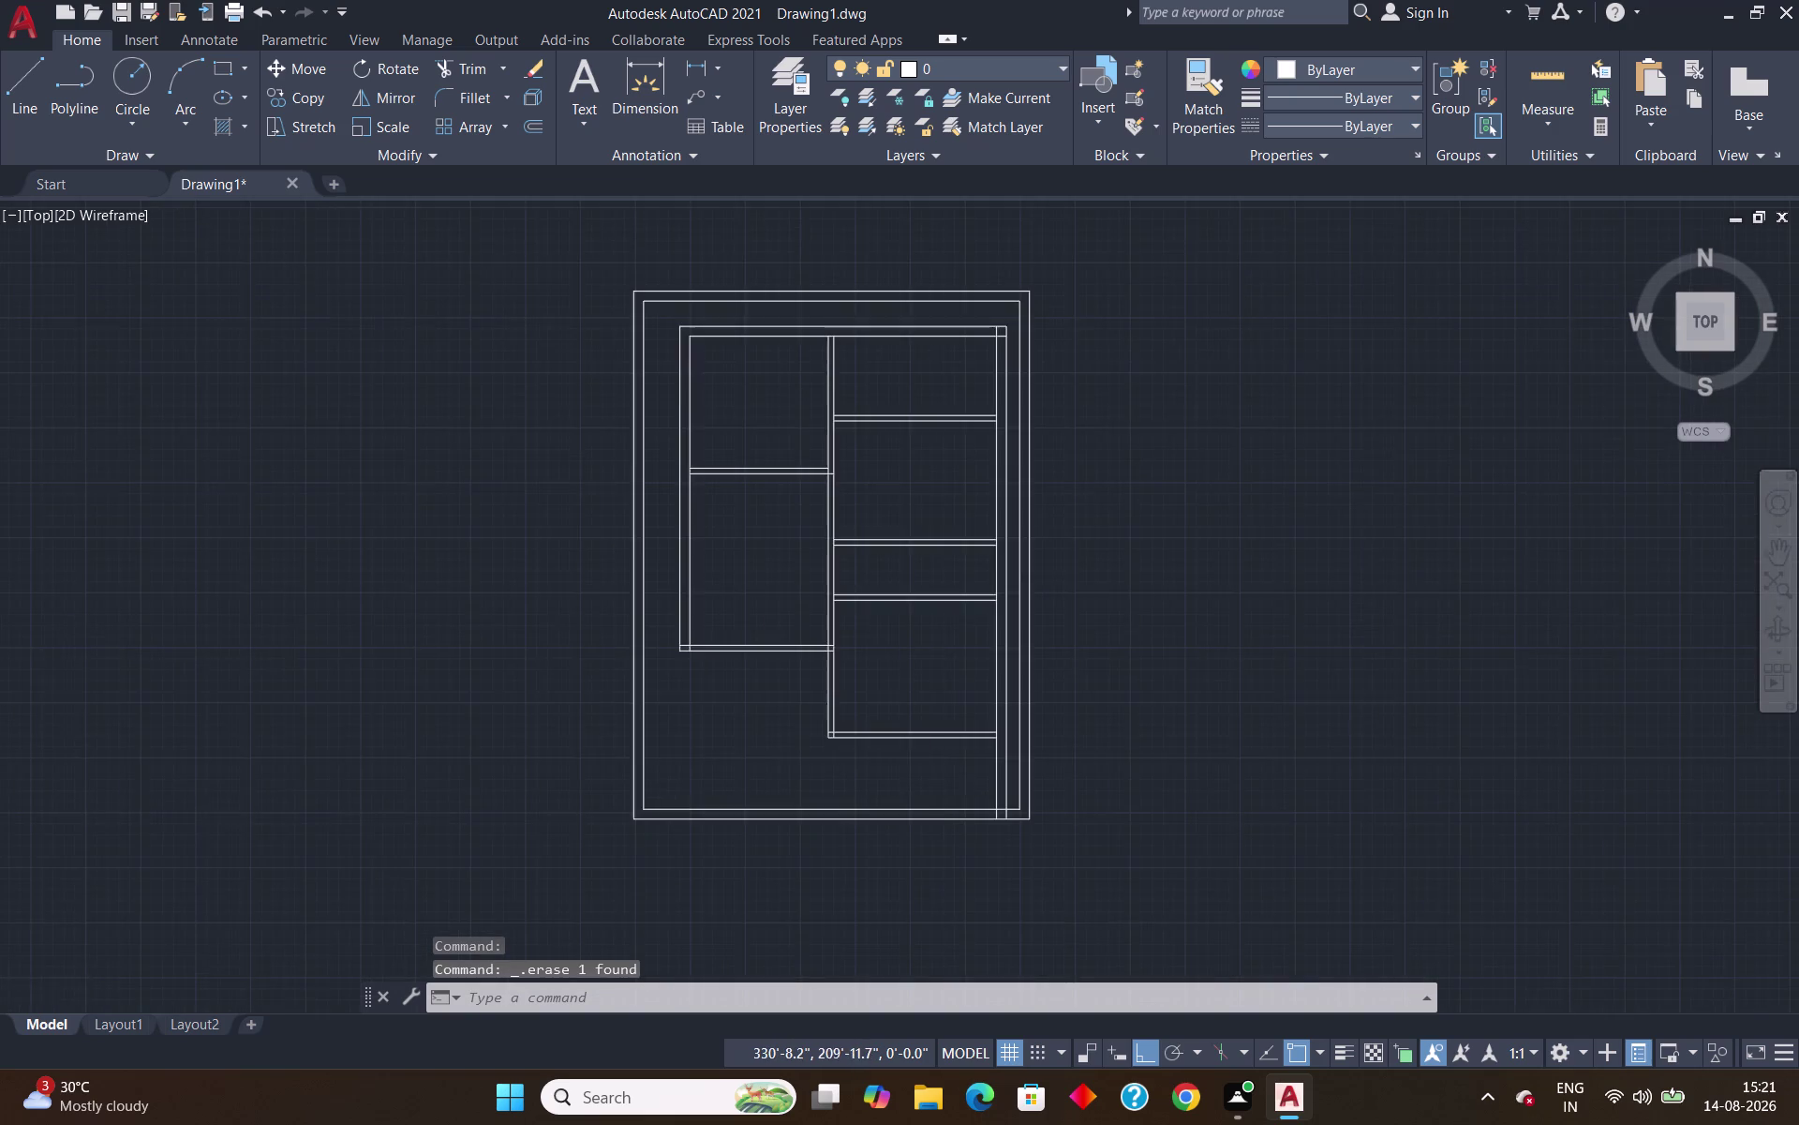
scroll(up, 3)
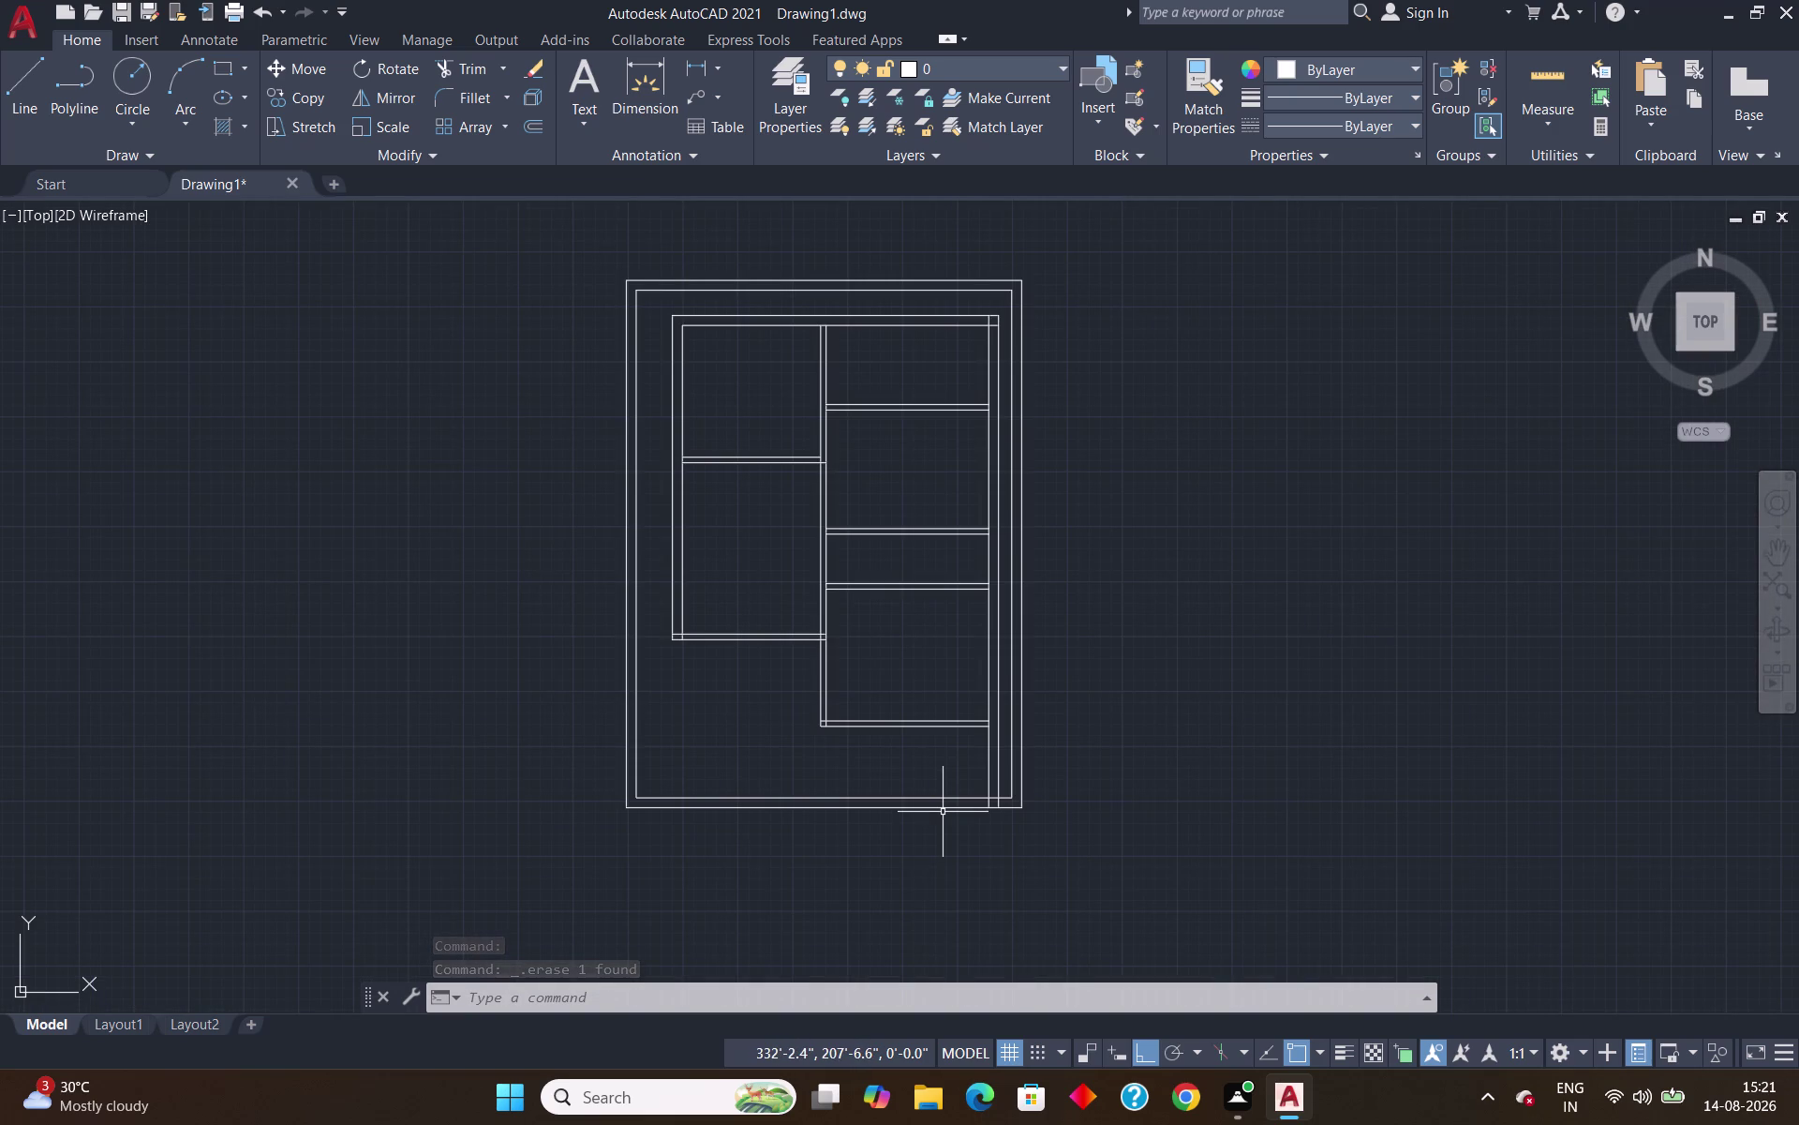
scroll(up, 3)
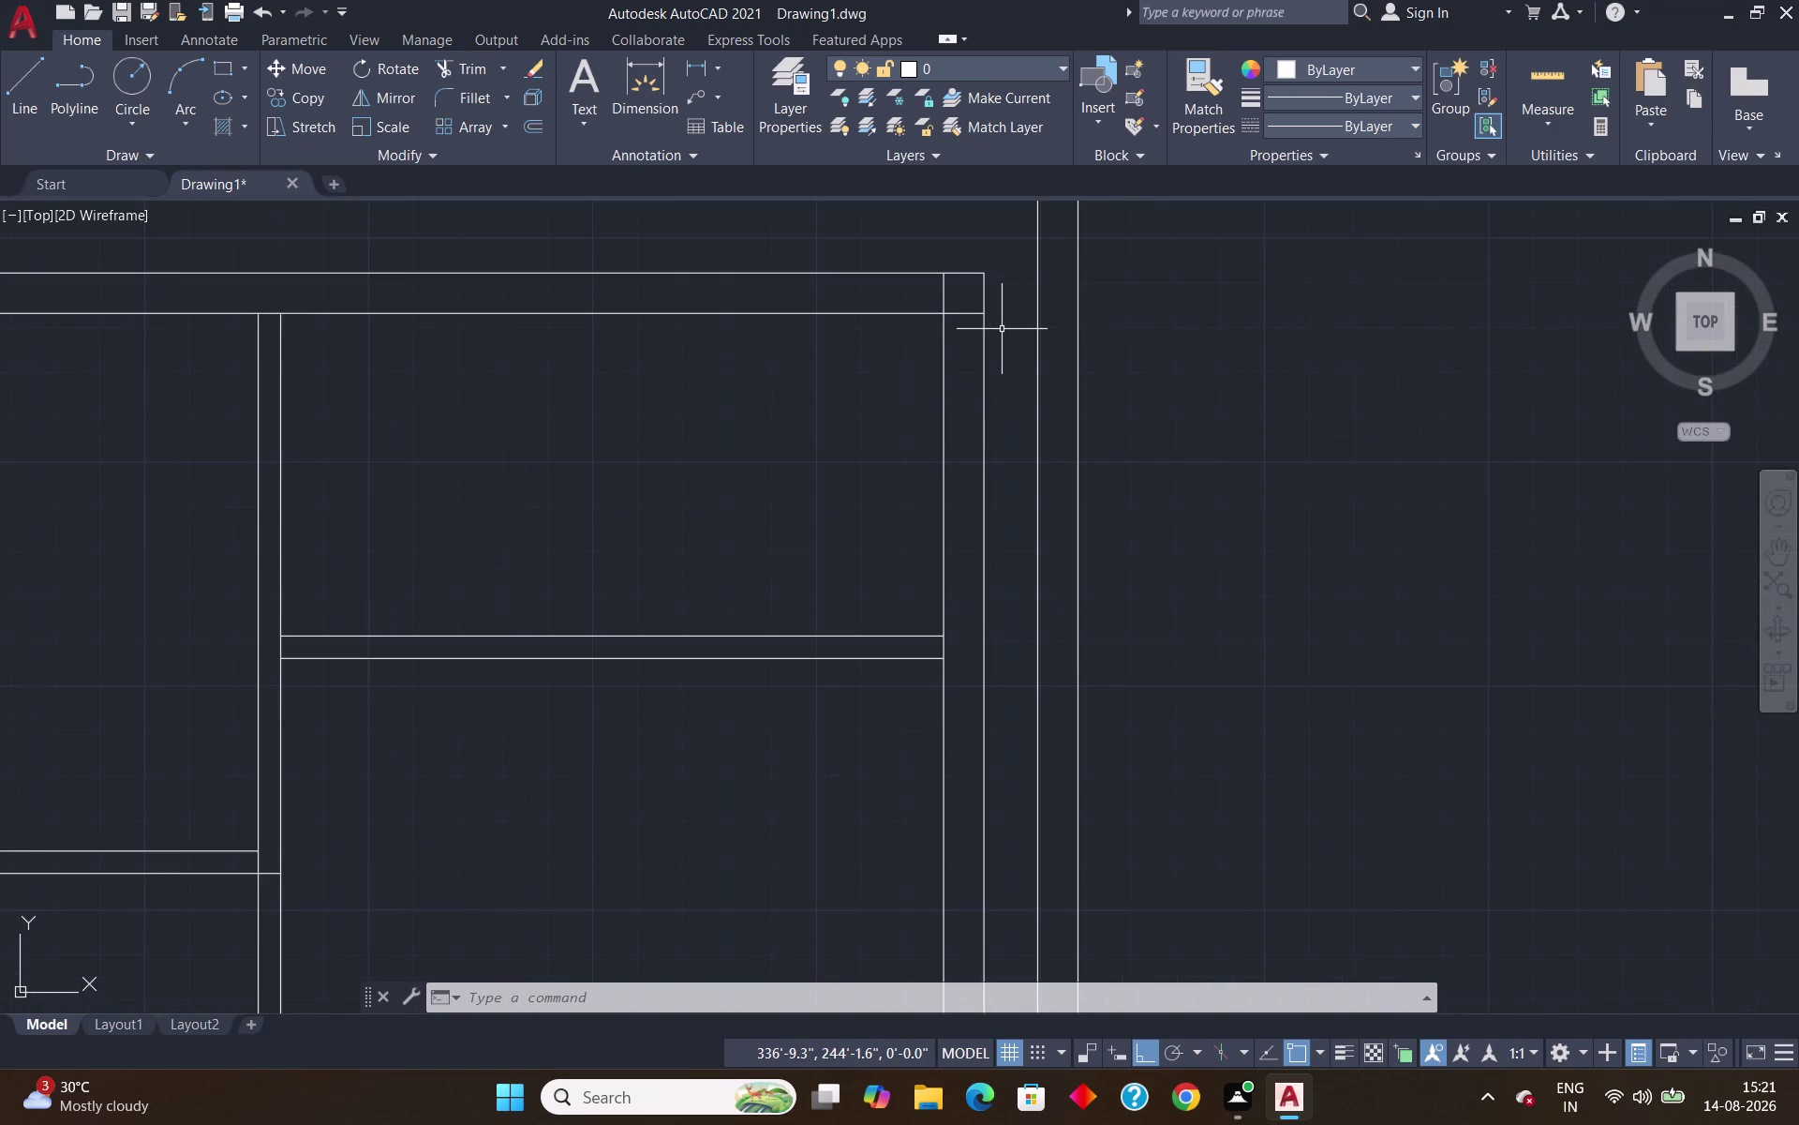
Trim the two overshooting line ends at the upper corner.
text(tr)
key(Return)
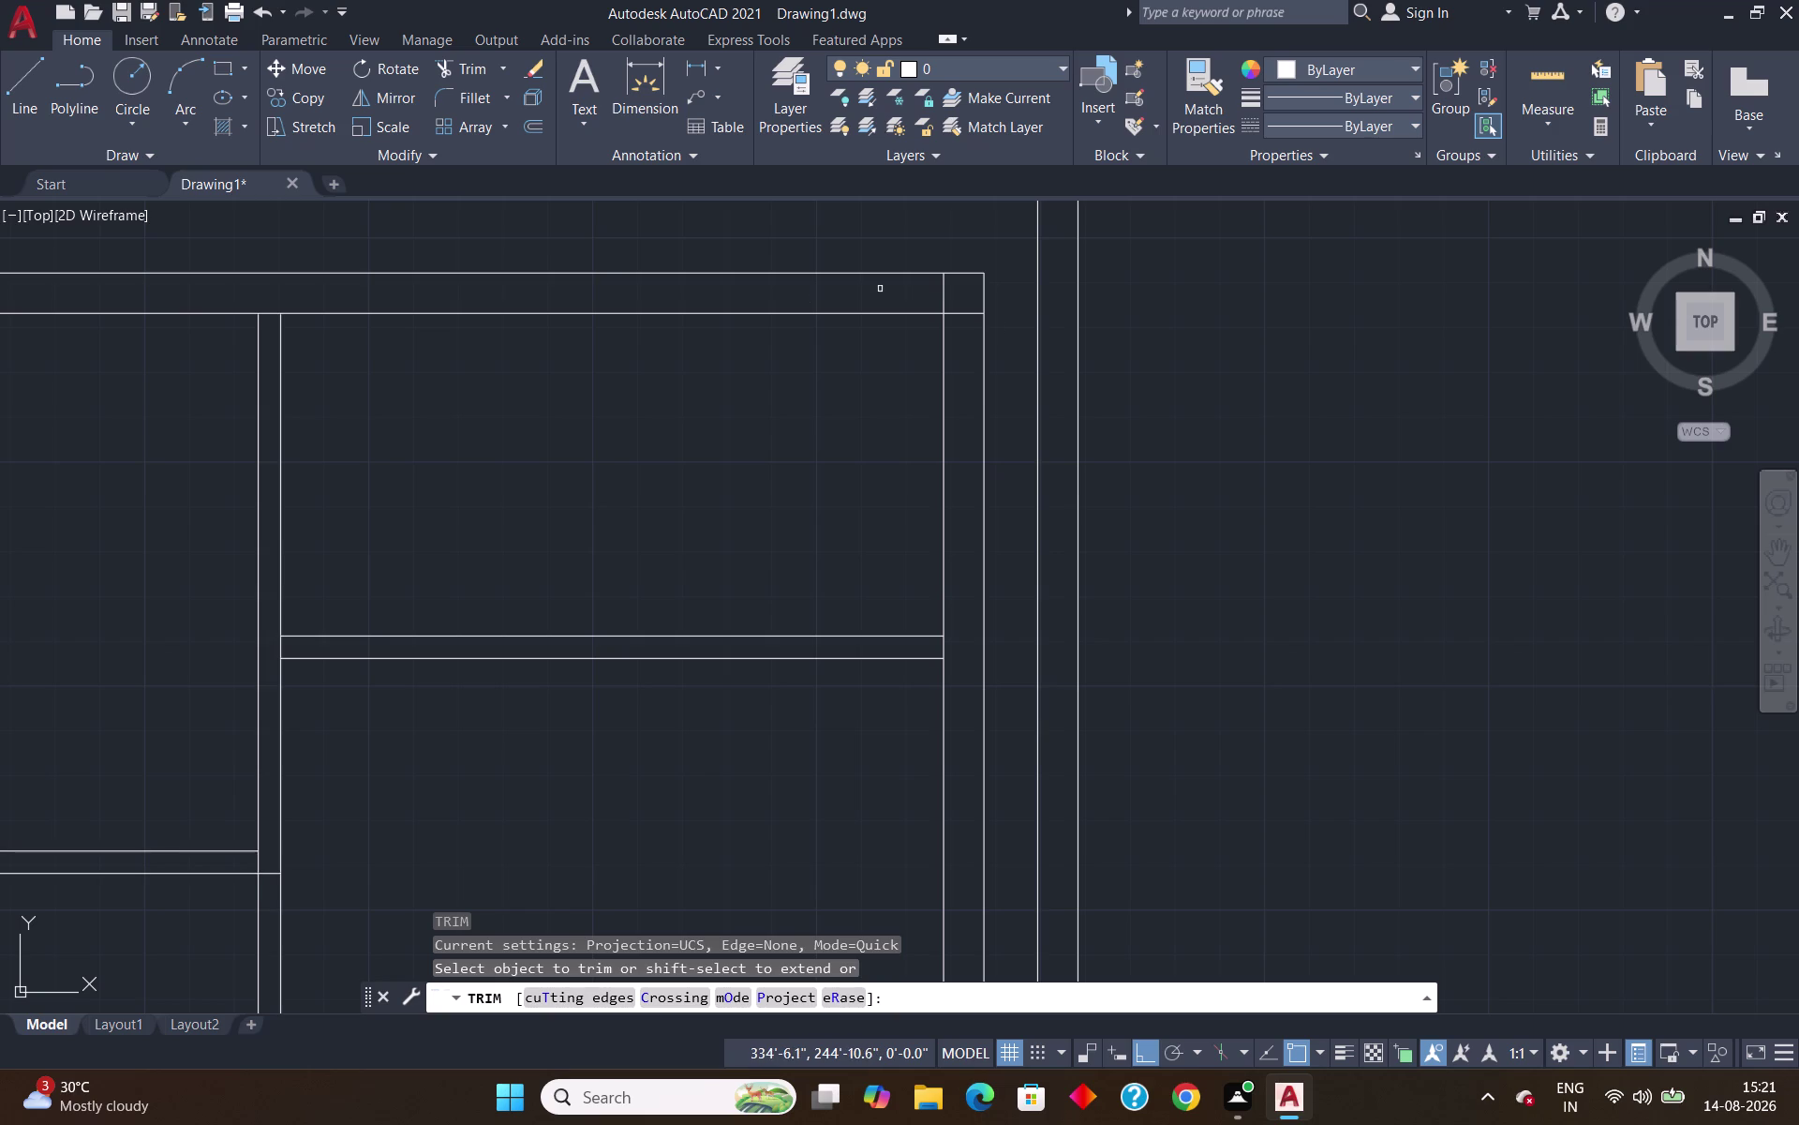
click(943, 309)
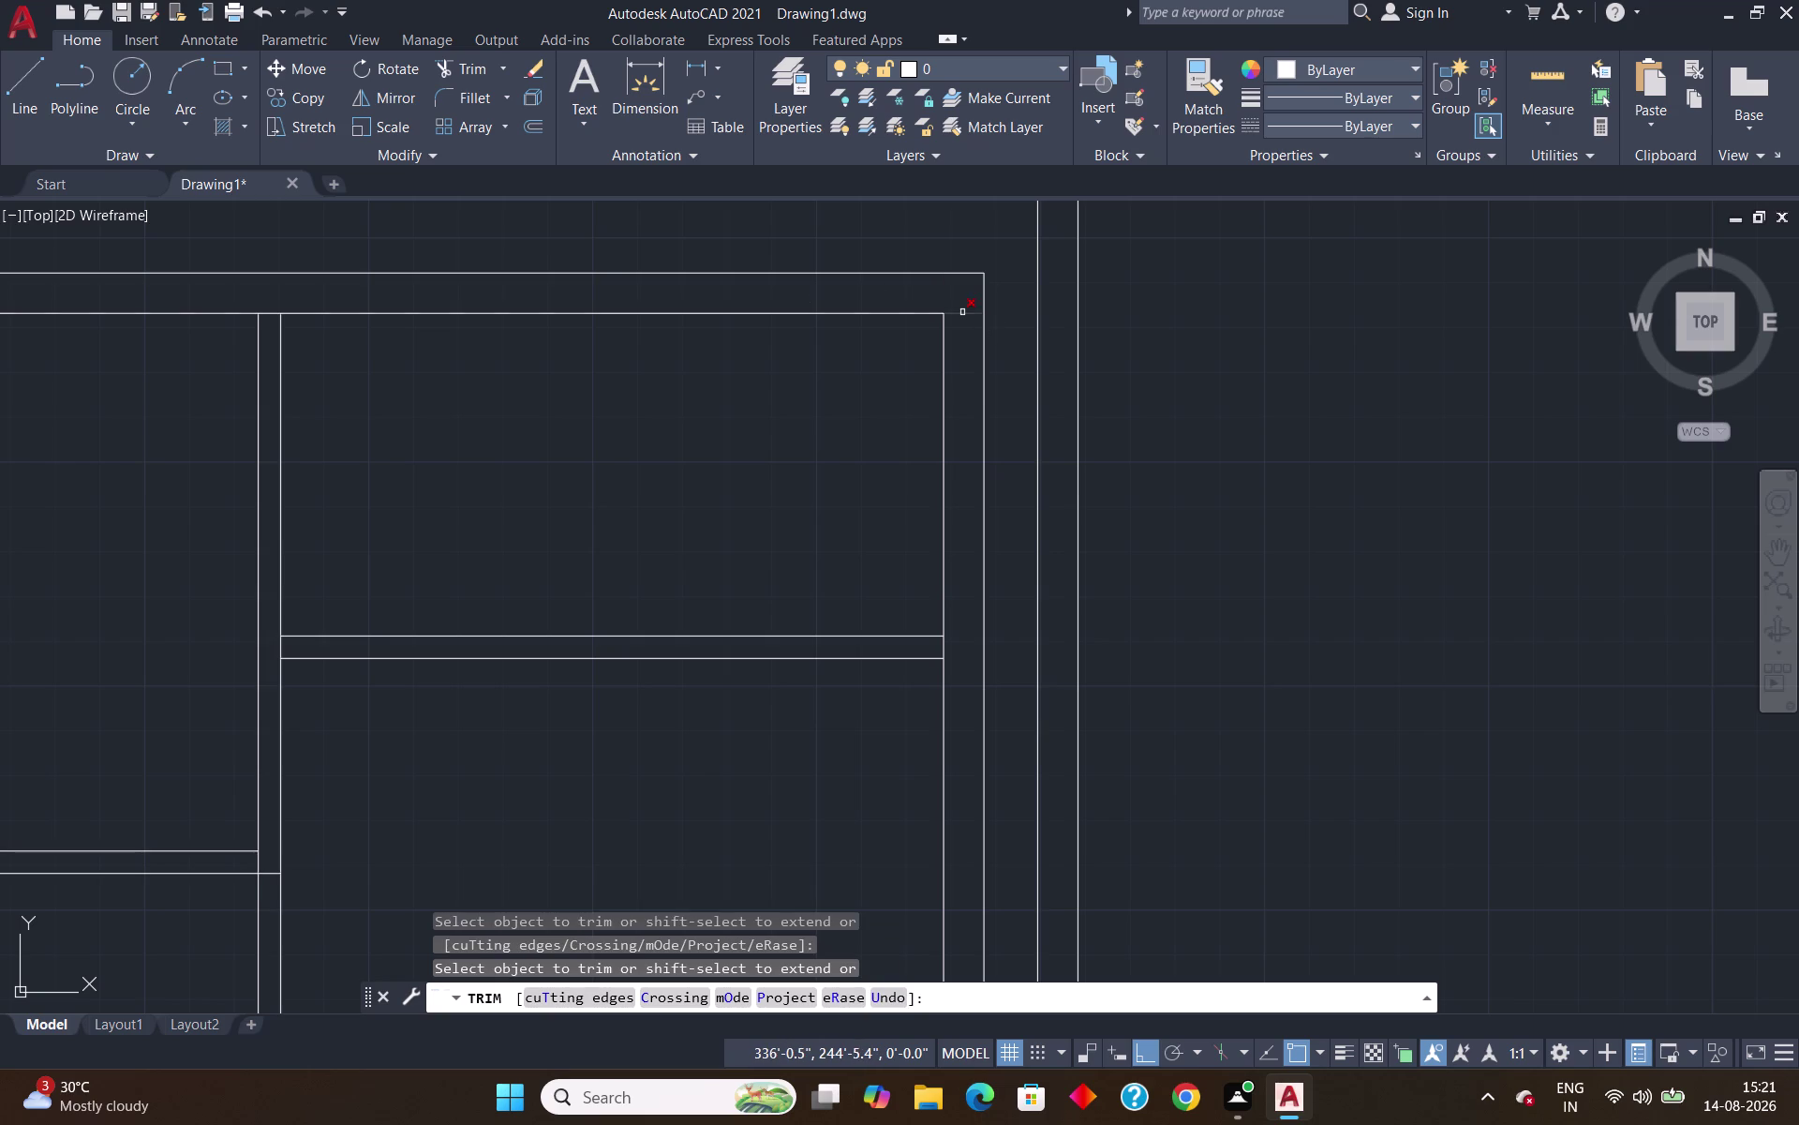
click(963, 312)
key(Escape)
scroll(down, 3)
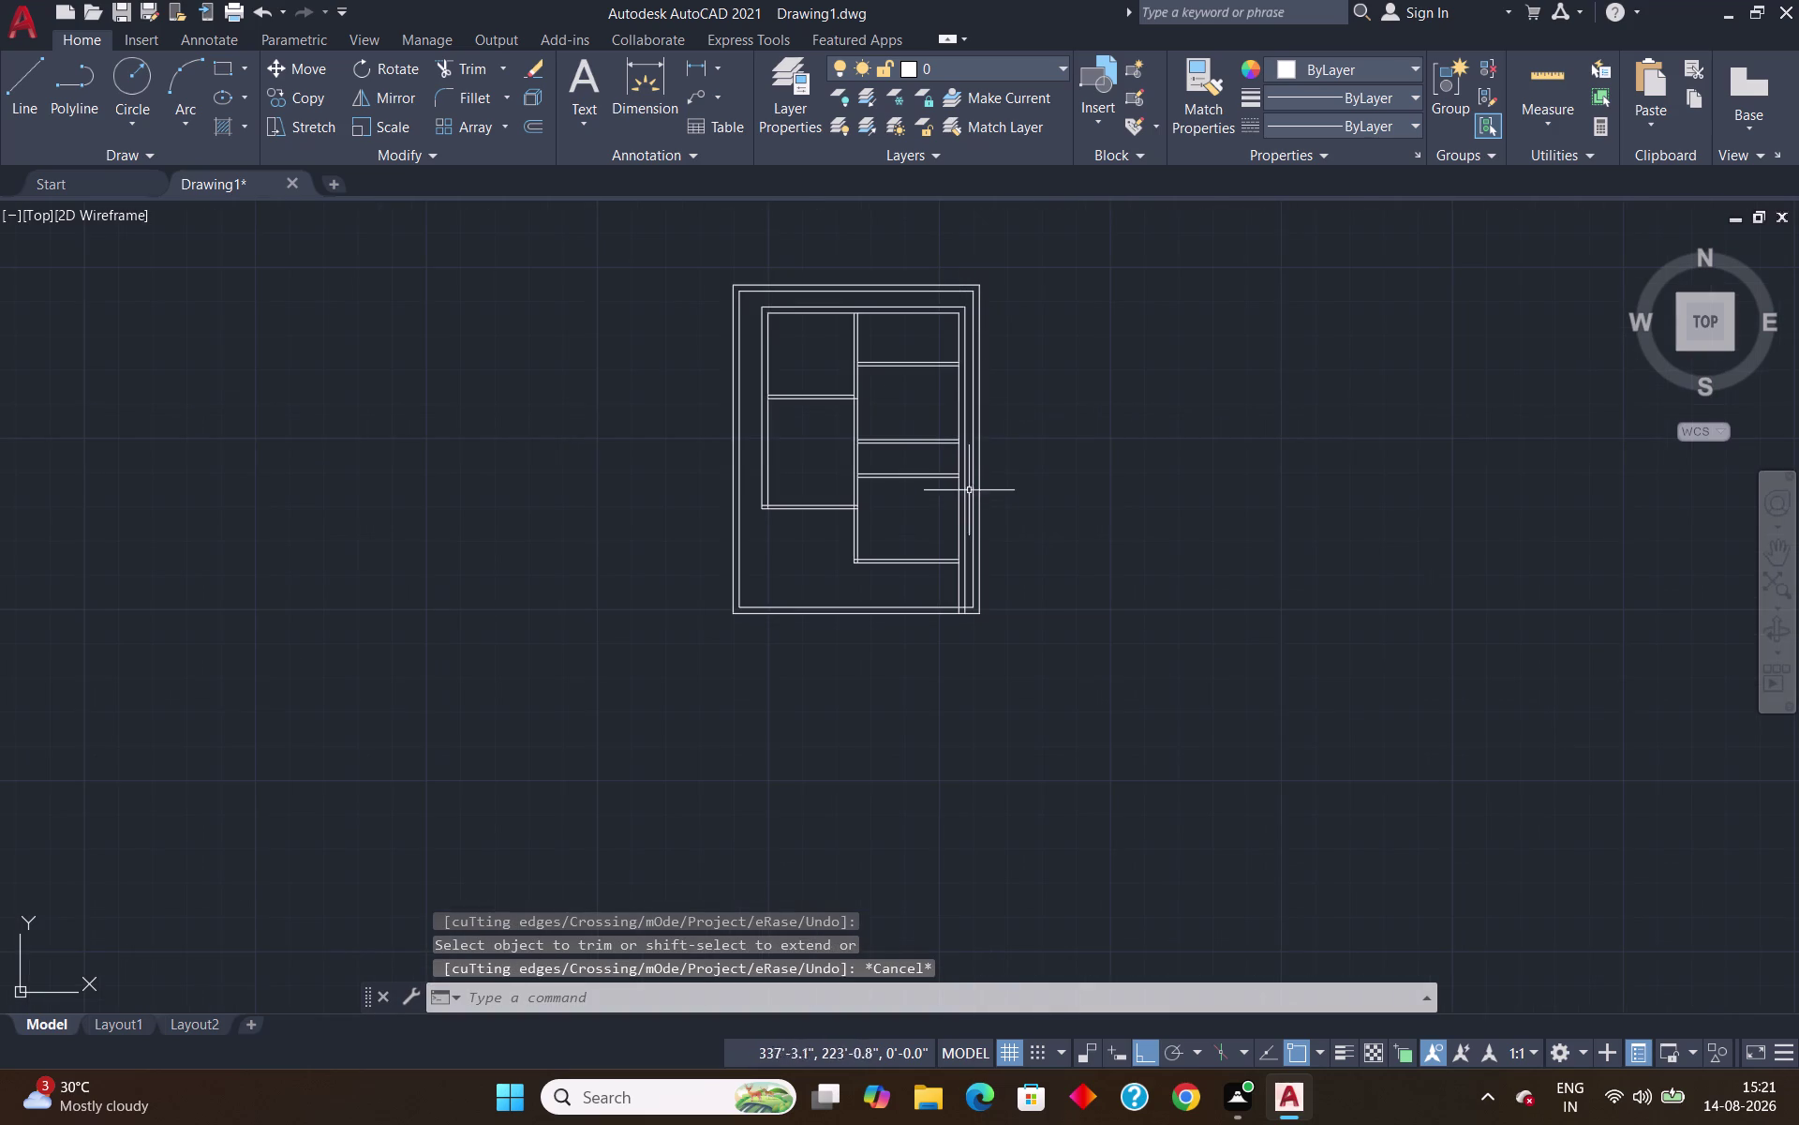
scroll(up, 3)
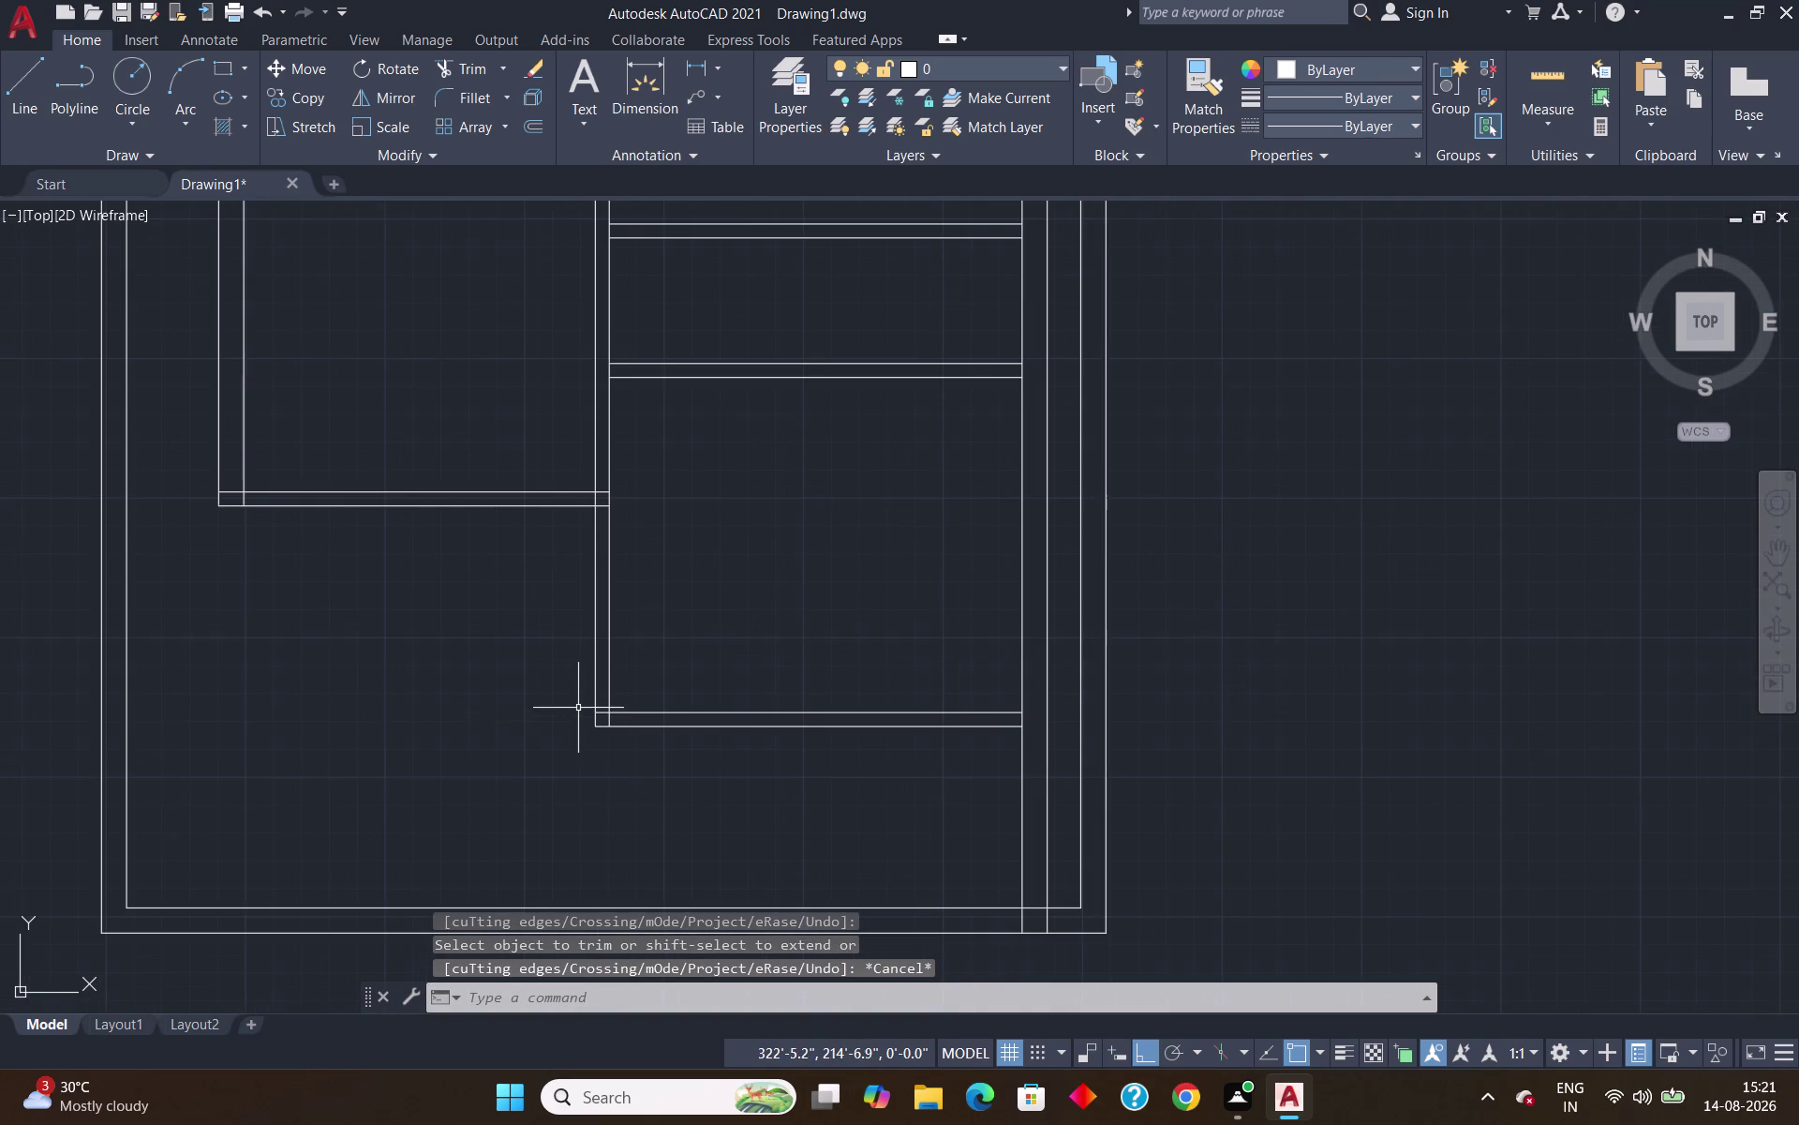
scroll(up, 3)
scroll(down, 3)
scroll(up, 3)
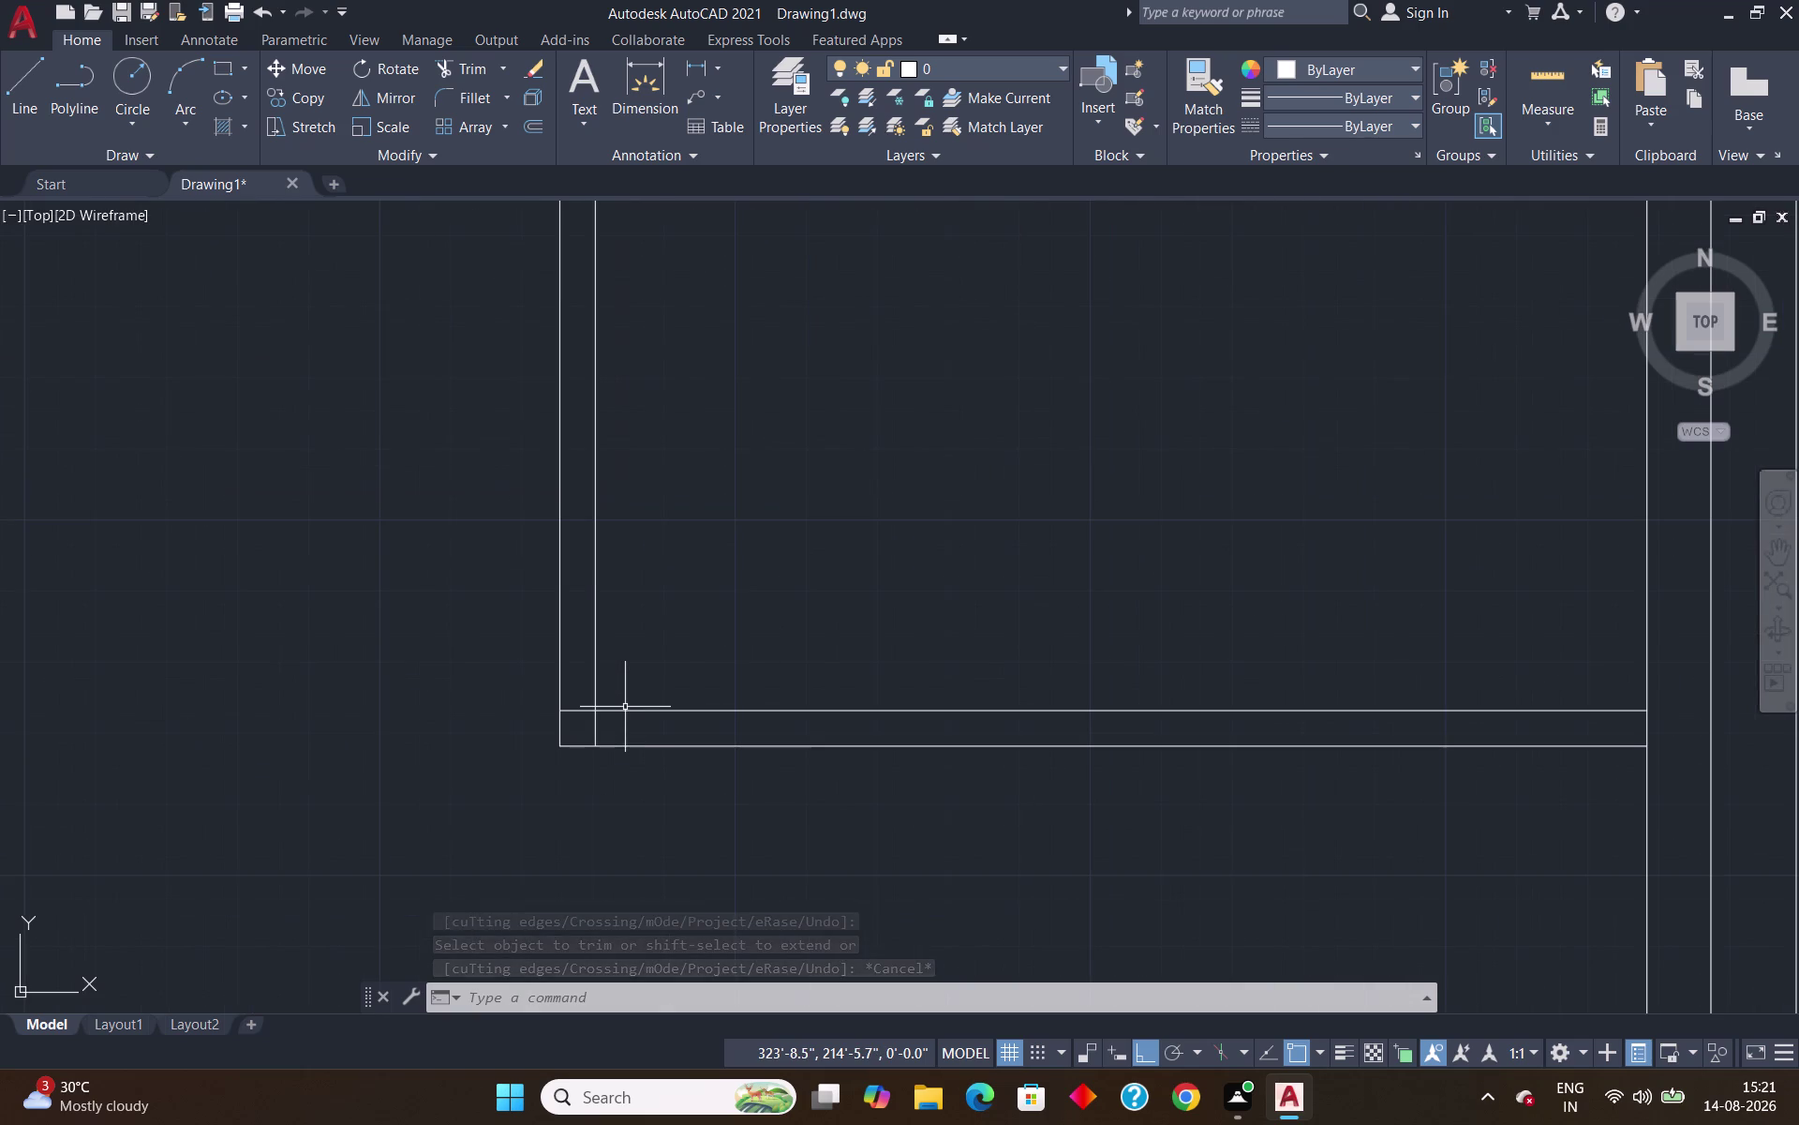
Trim the excess line pieces at the lower corner.
text(tr)
key(Return)
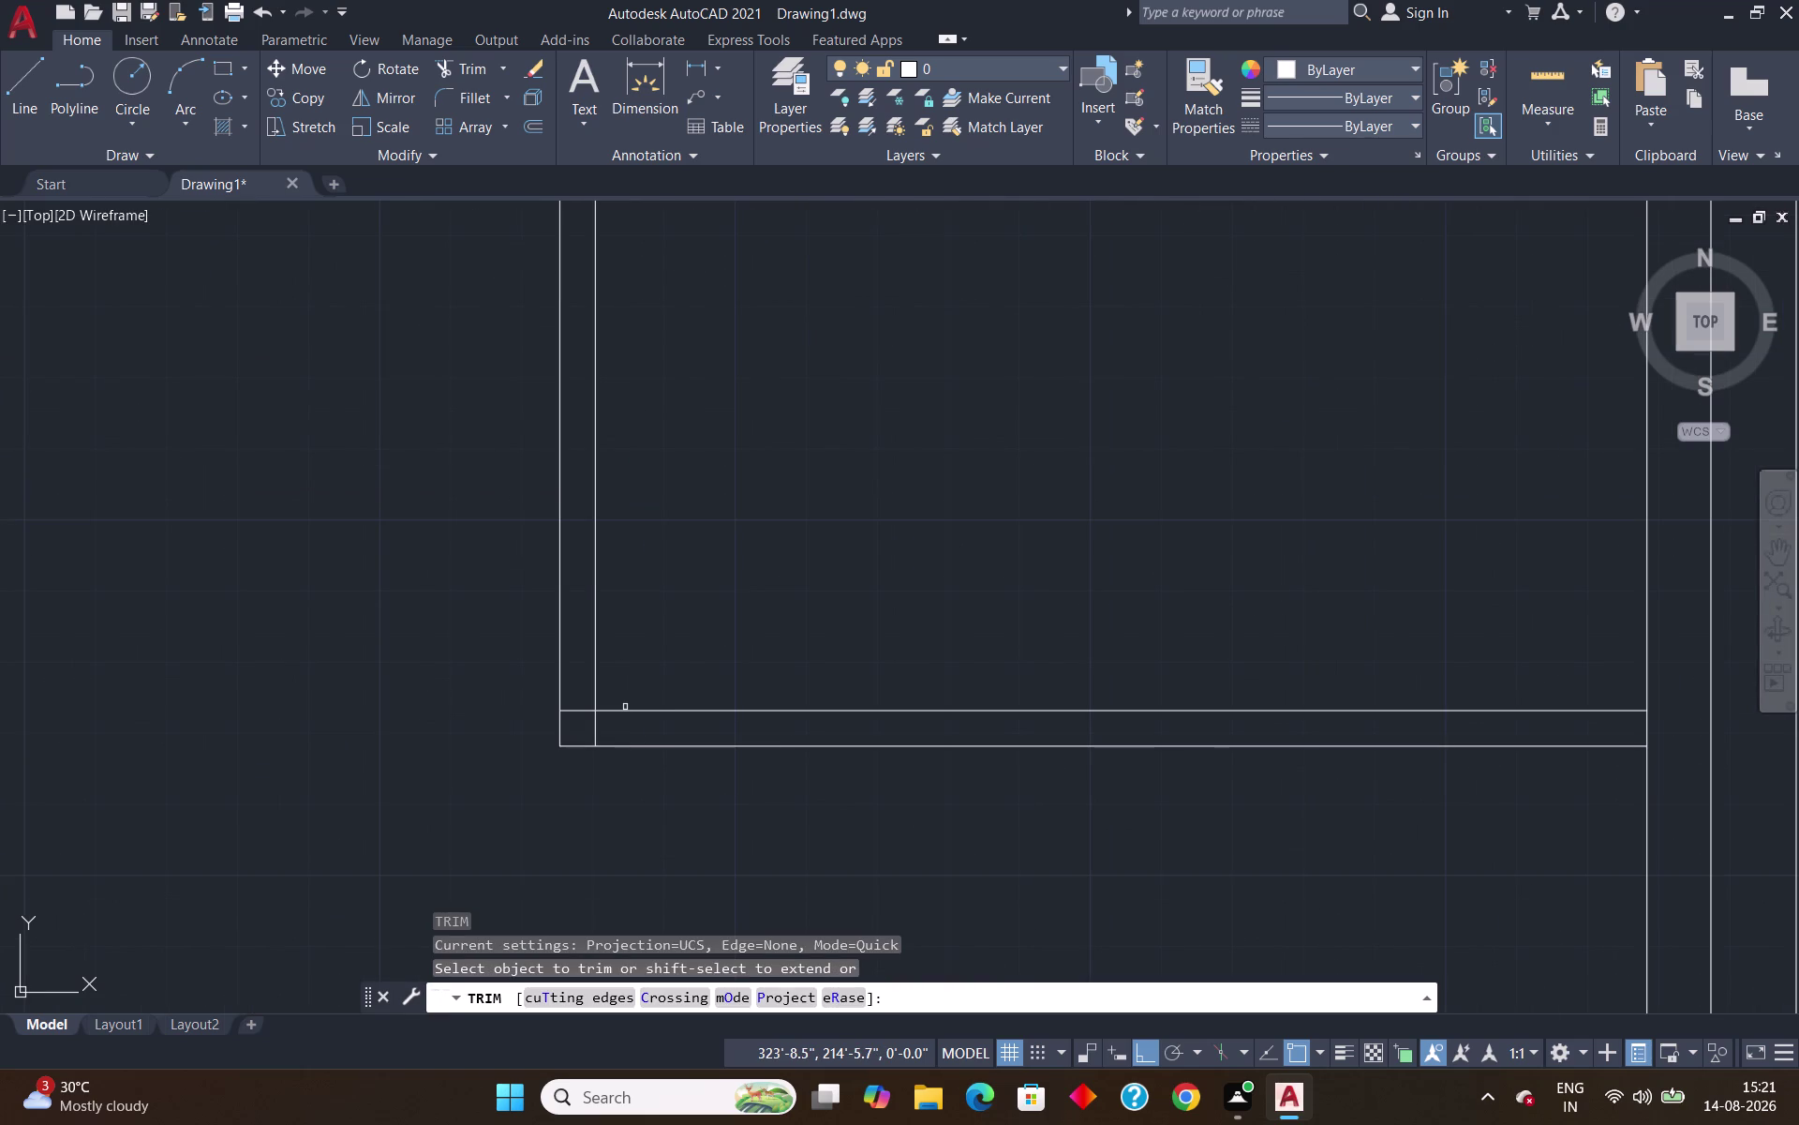
click(580, 712)
click(595, 732)
scroll(down, 3)
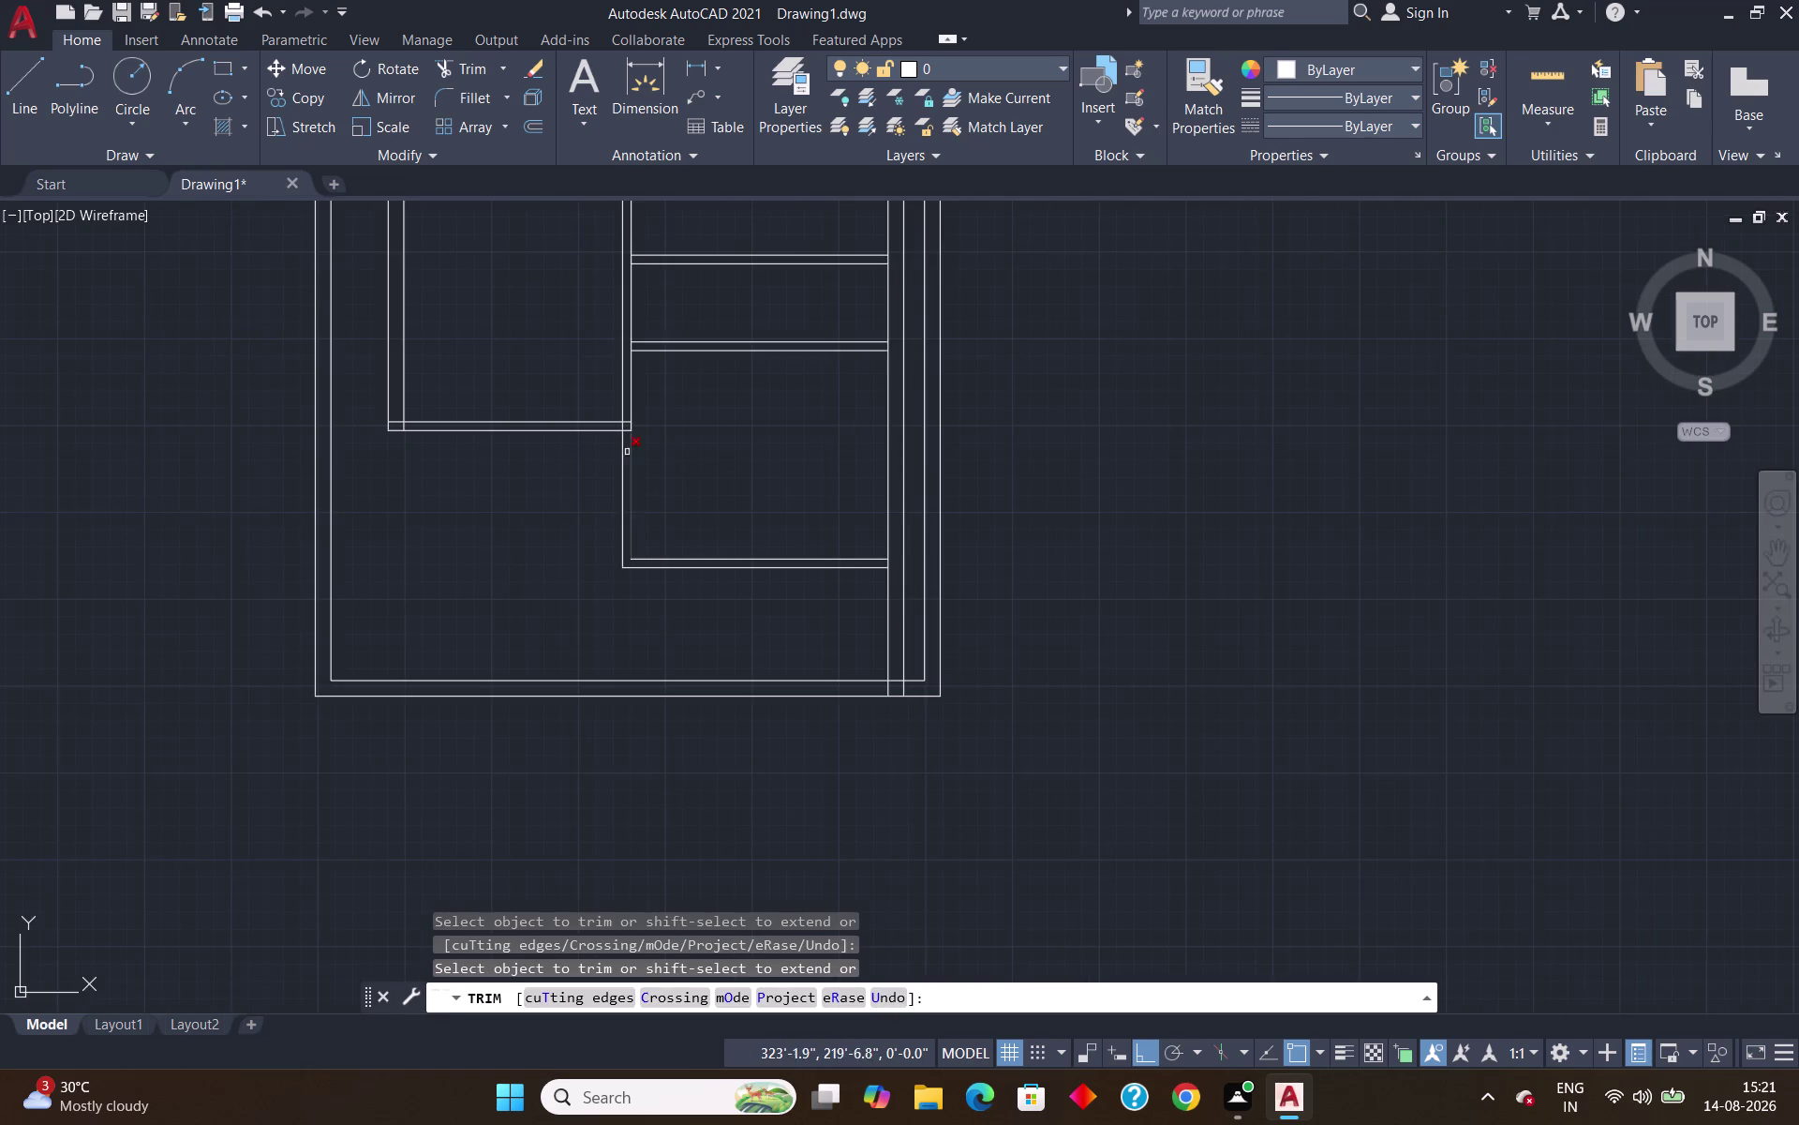
scroll(up, 3)
Trim the overhangs at the room junction and a leftover segment in the left room.
click(647, 526)
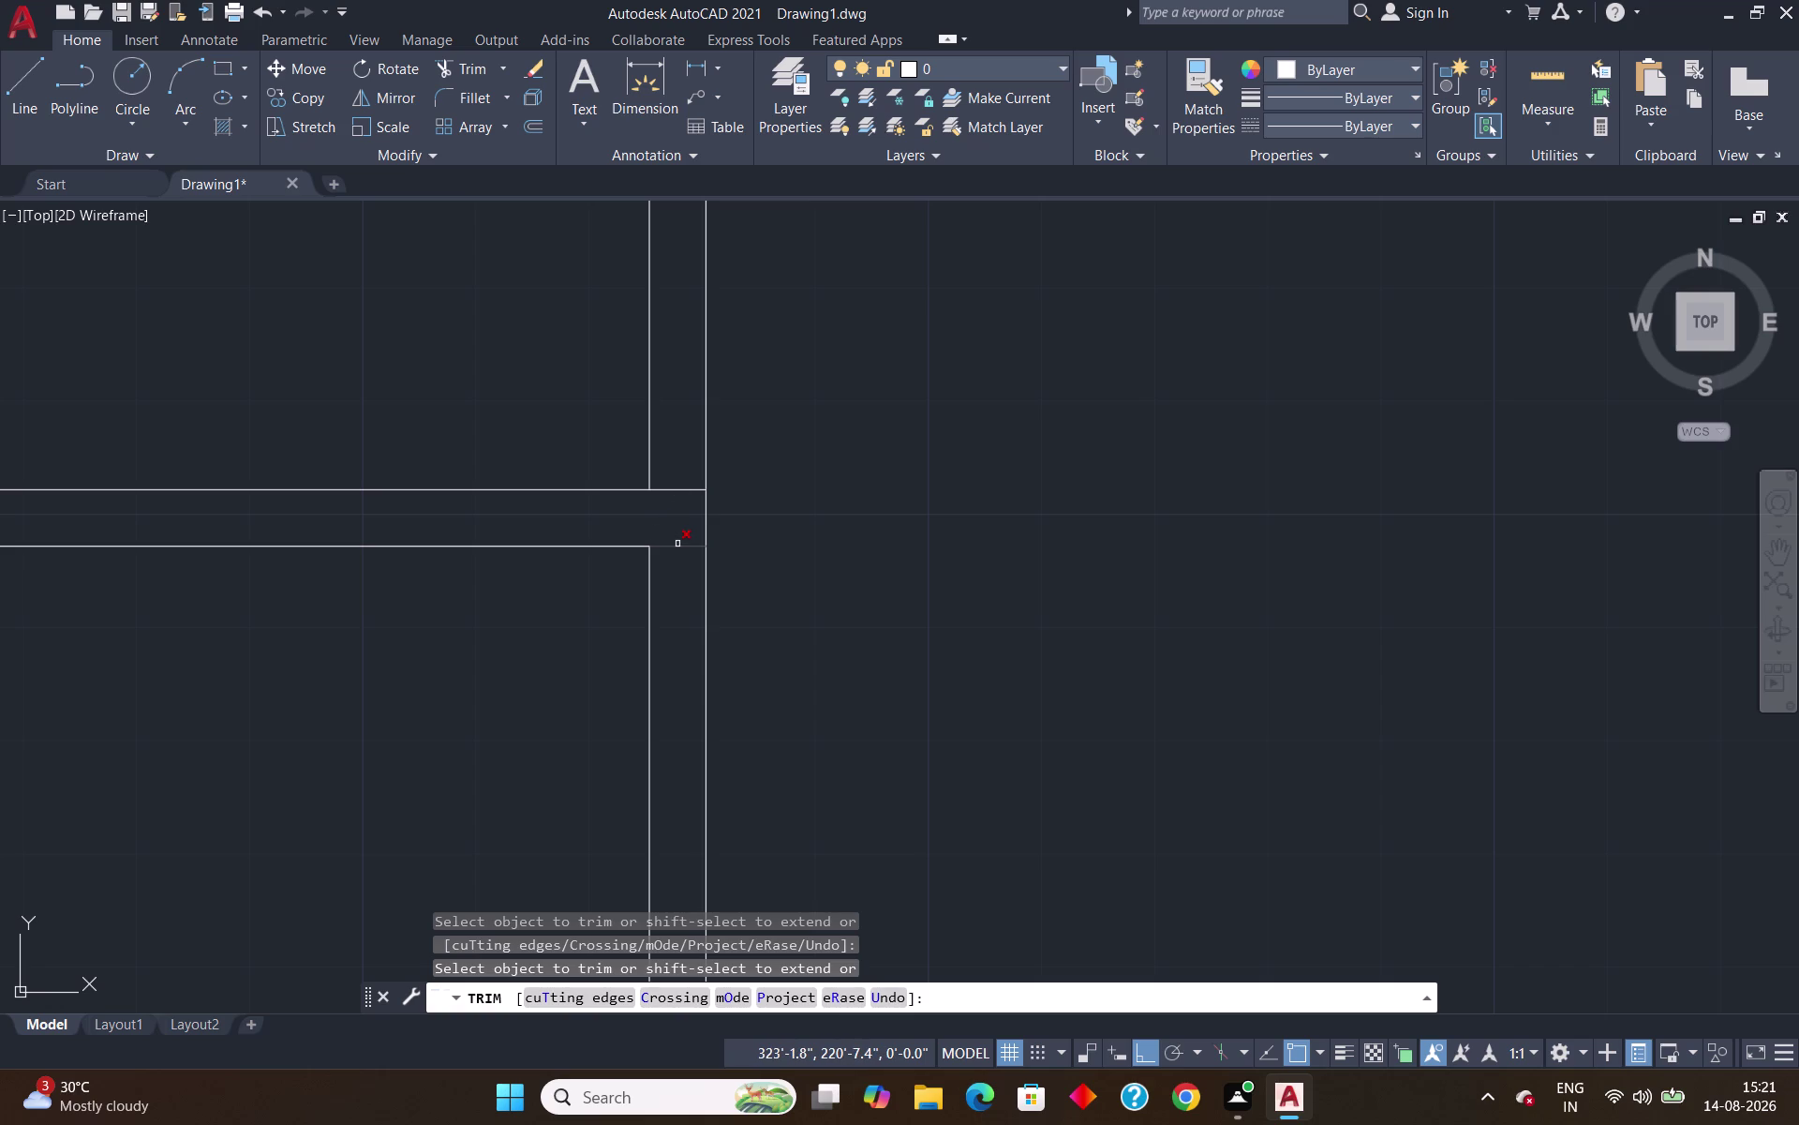
click(684, 491)
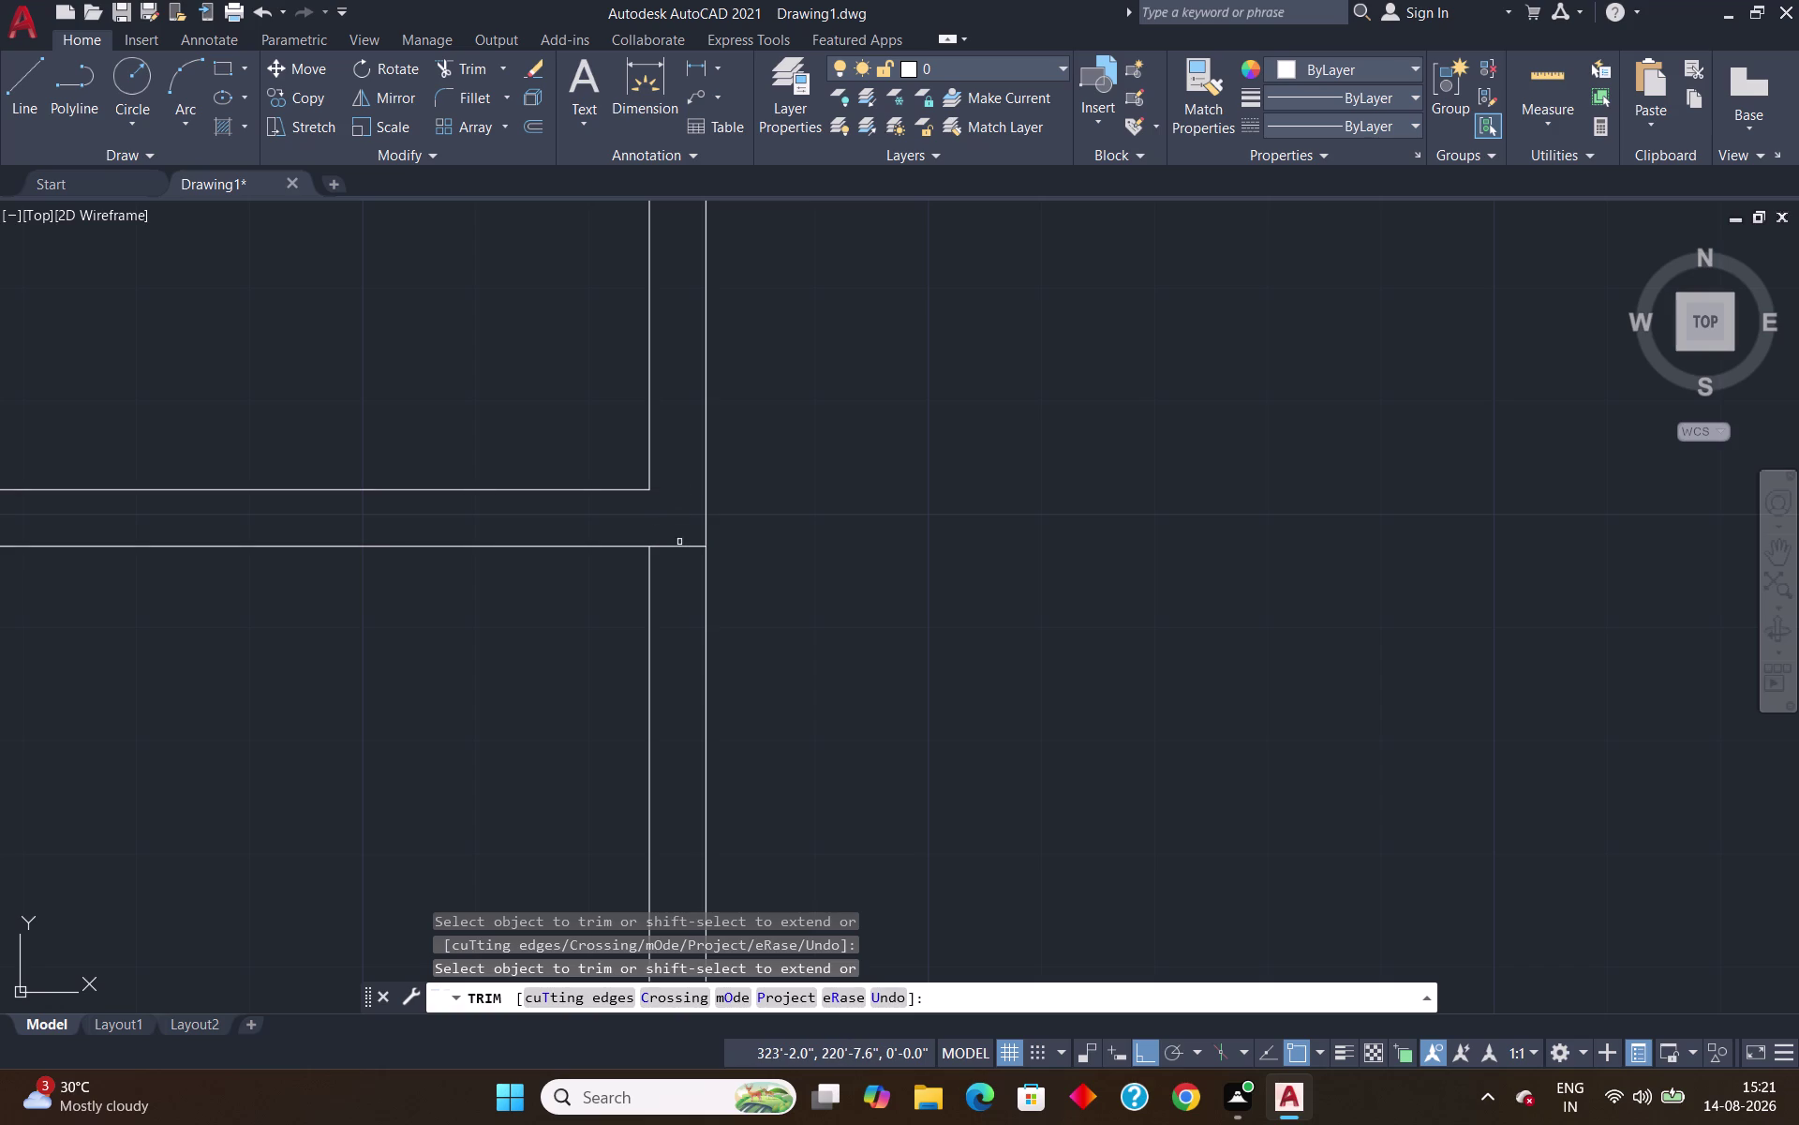
click(680, 547)
scroll(down, 3)
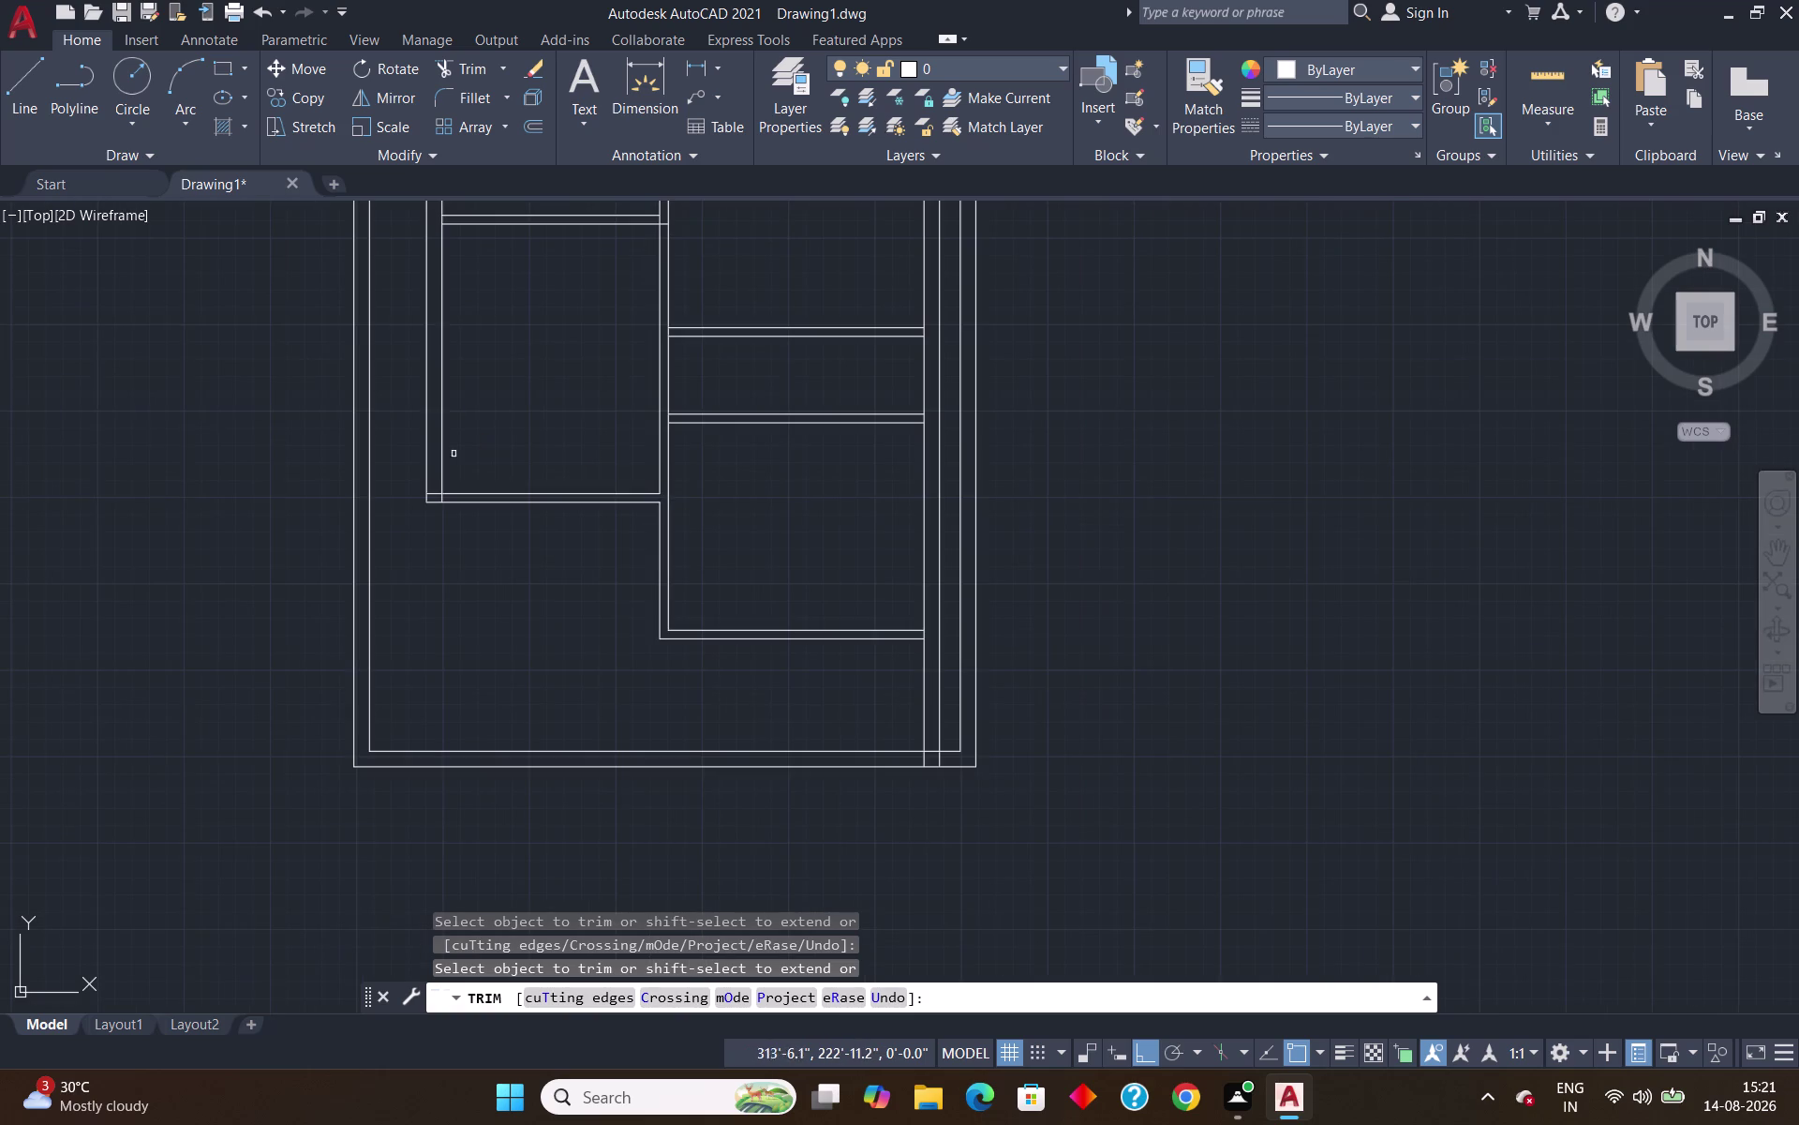
scroll(up, 3)
drag(391, 646, 399, 654)
click(506, 696)
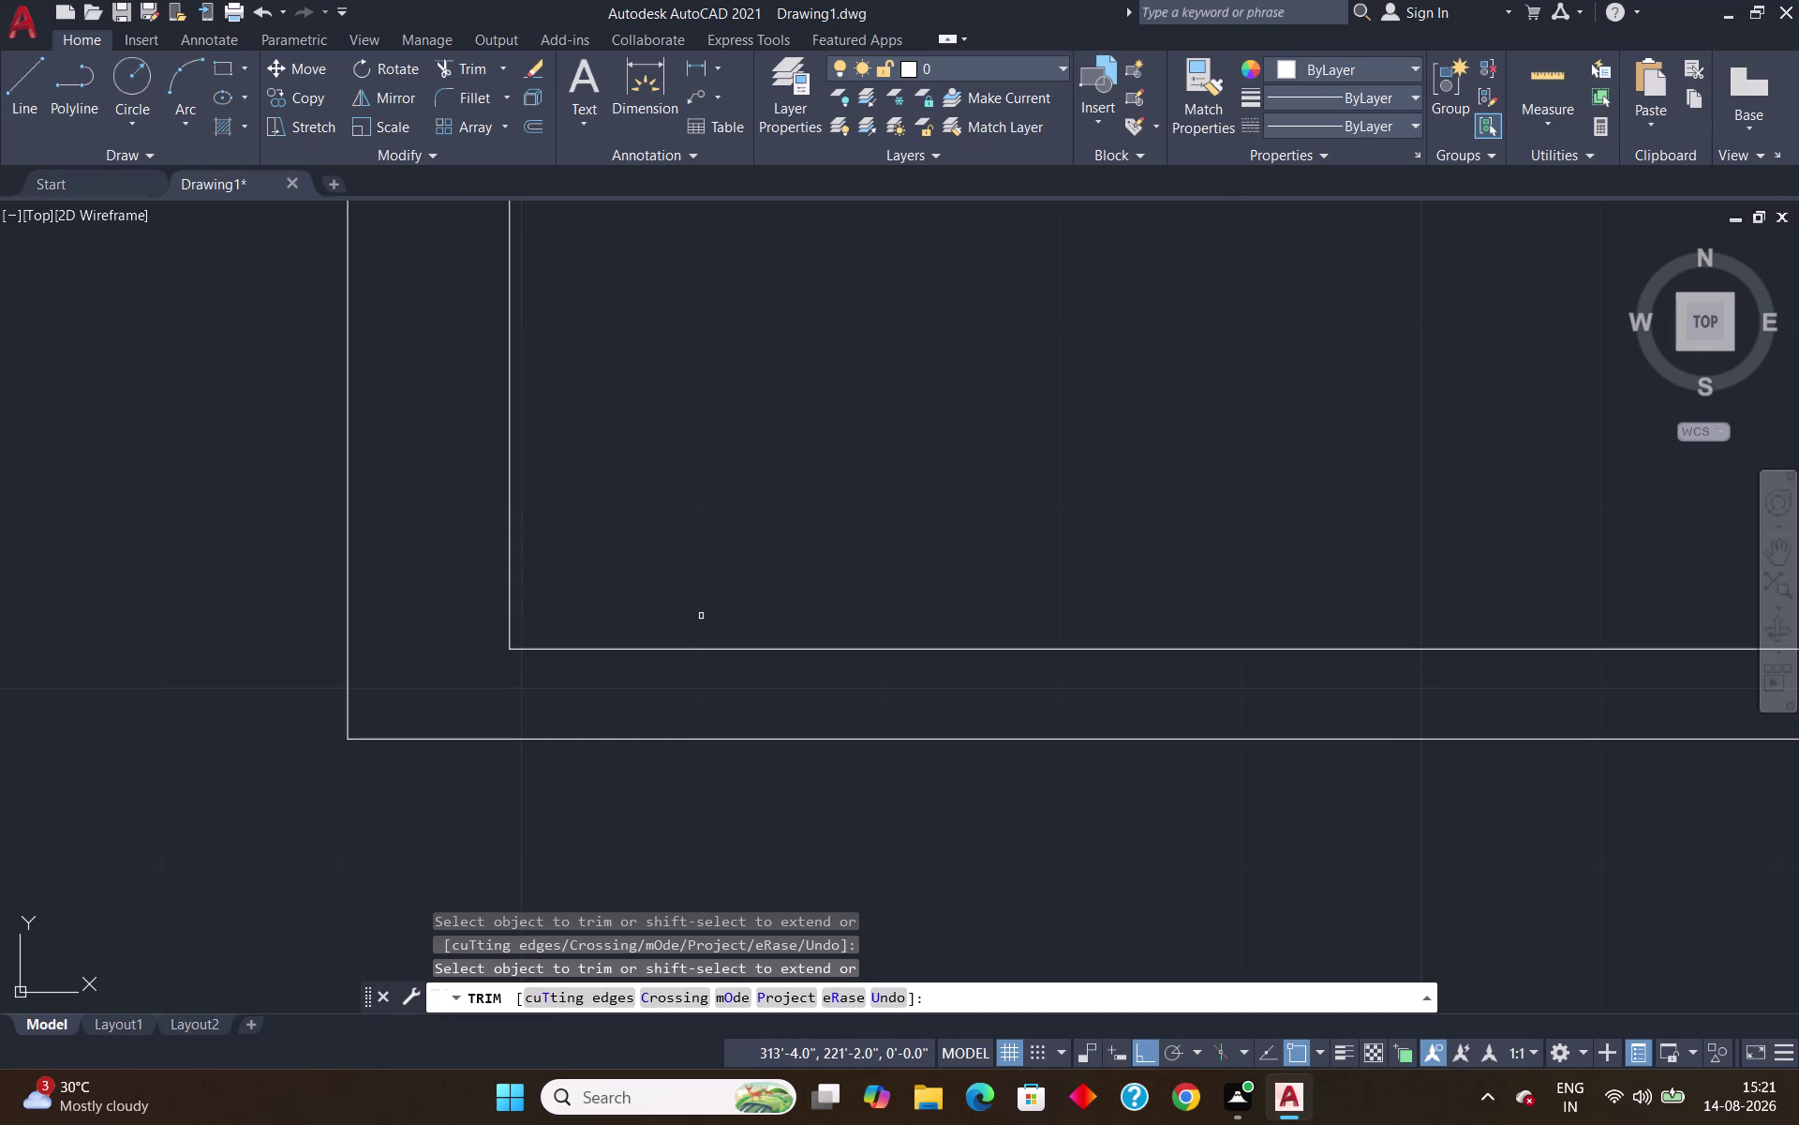
scroll(down, 3)
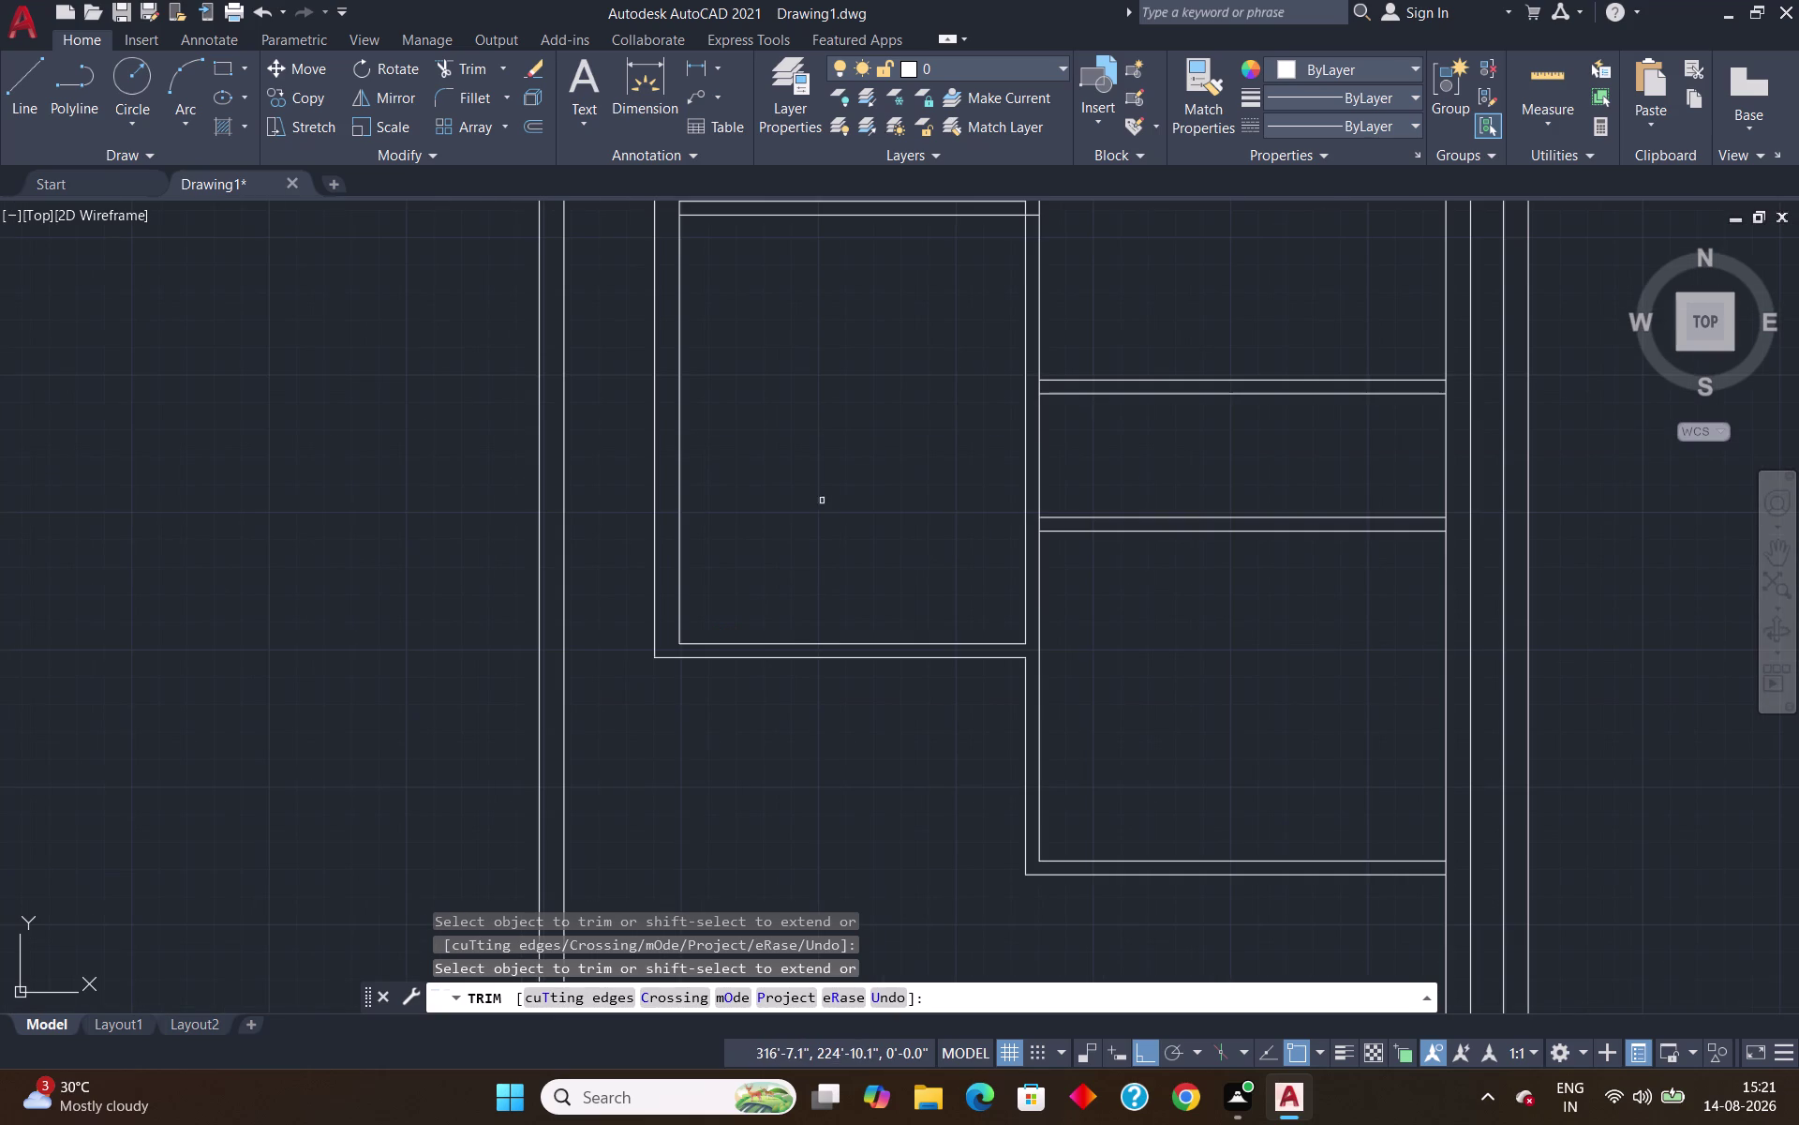
key(Escape)
scroll(down, 3)
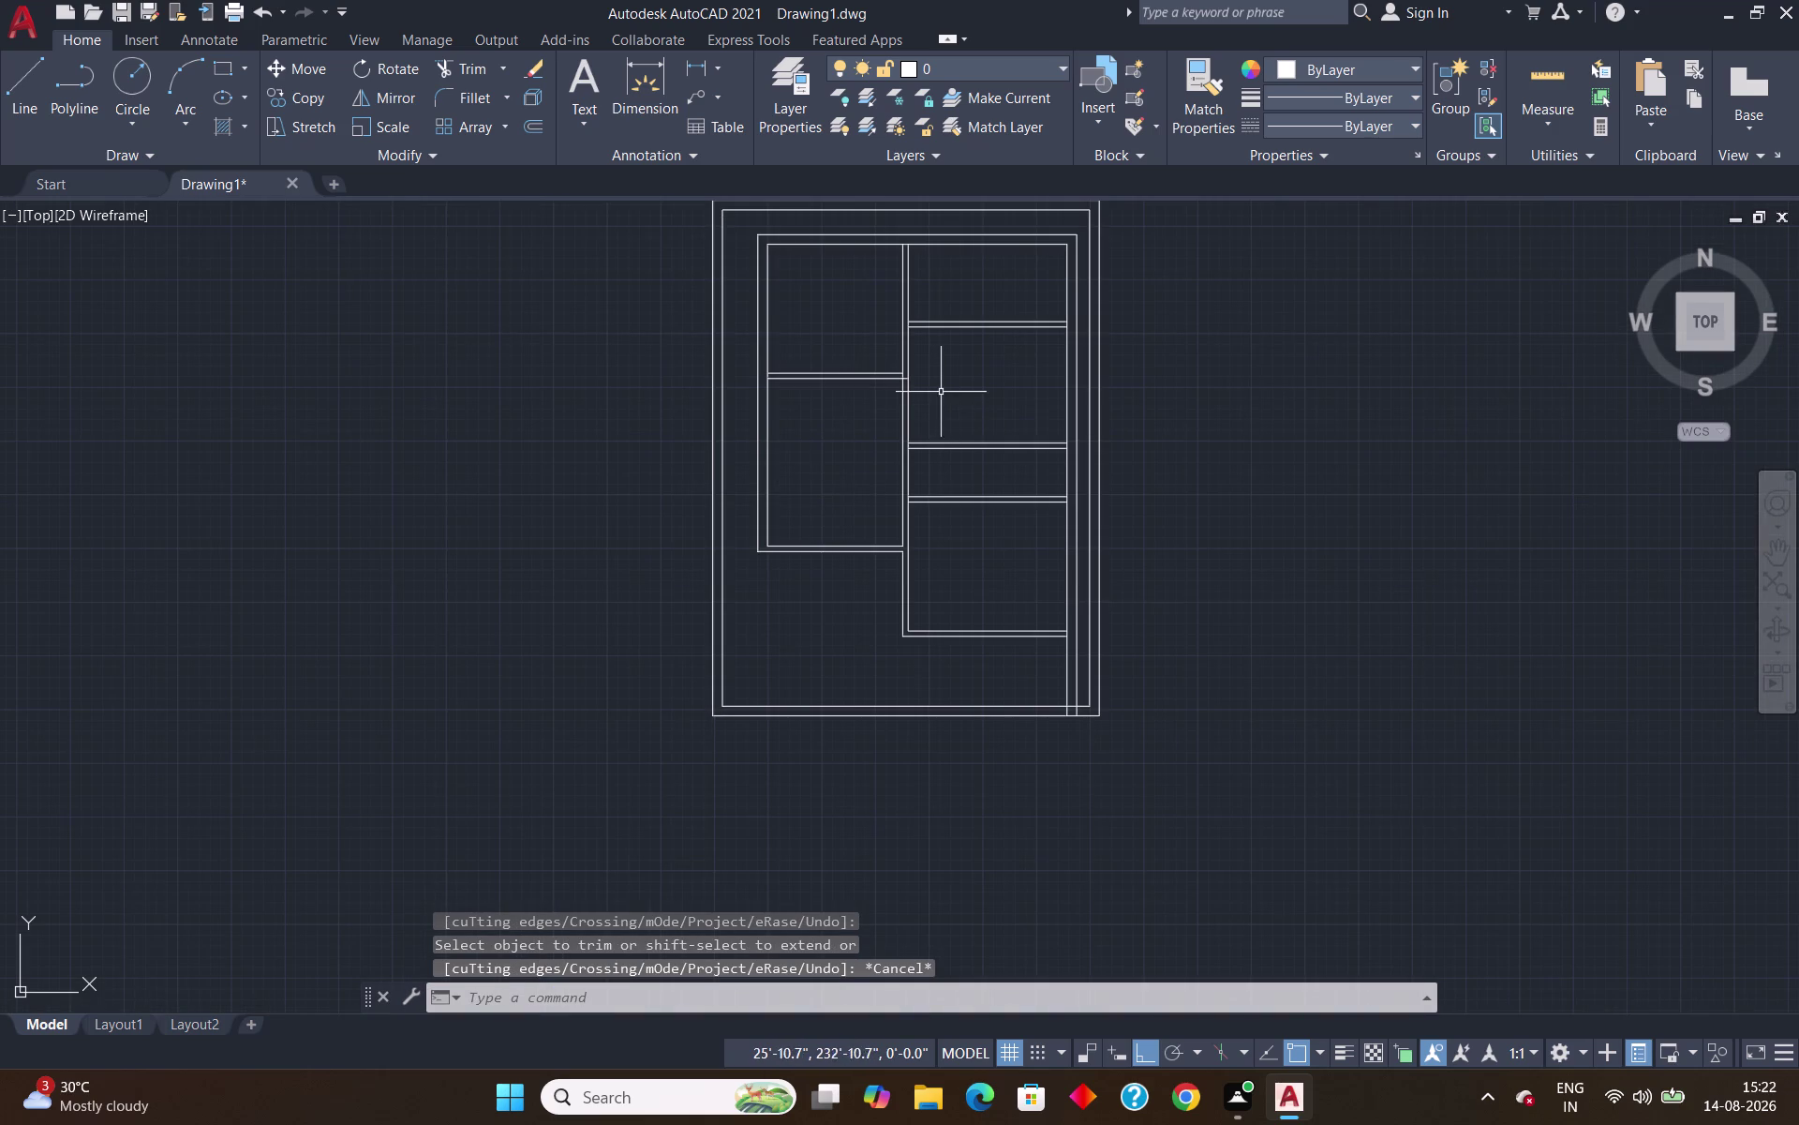
scroll(up, 3)
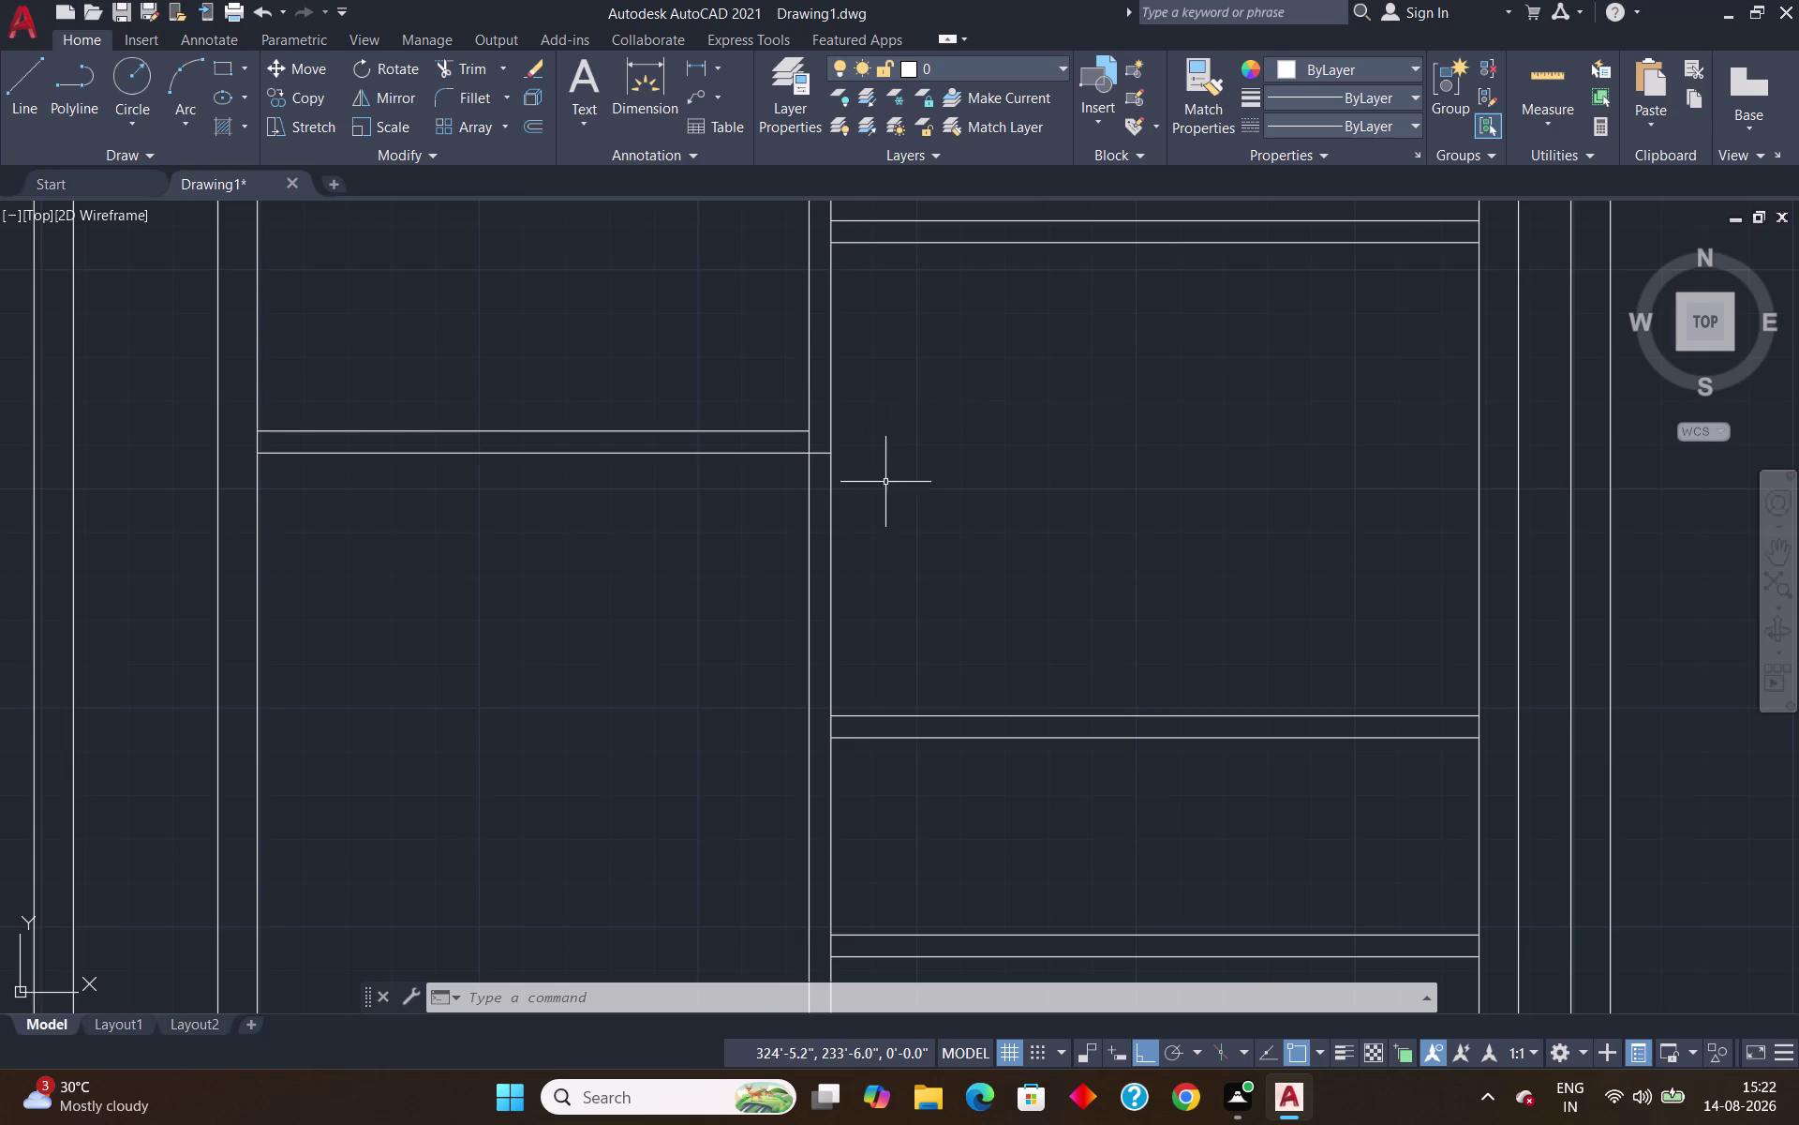
scroll(down, 3)
scroll(down, 3)
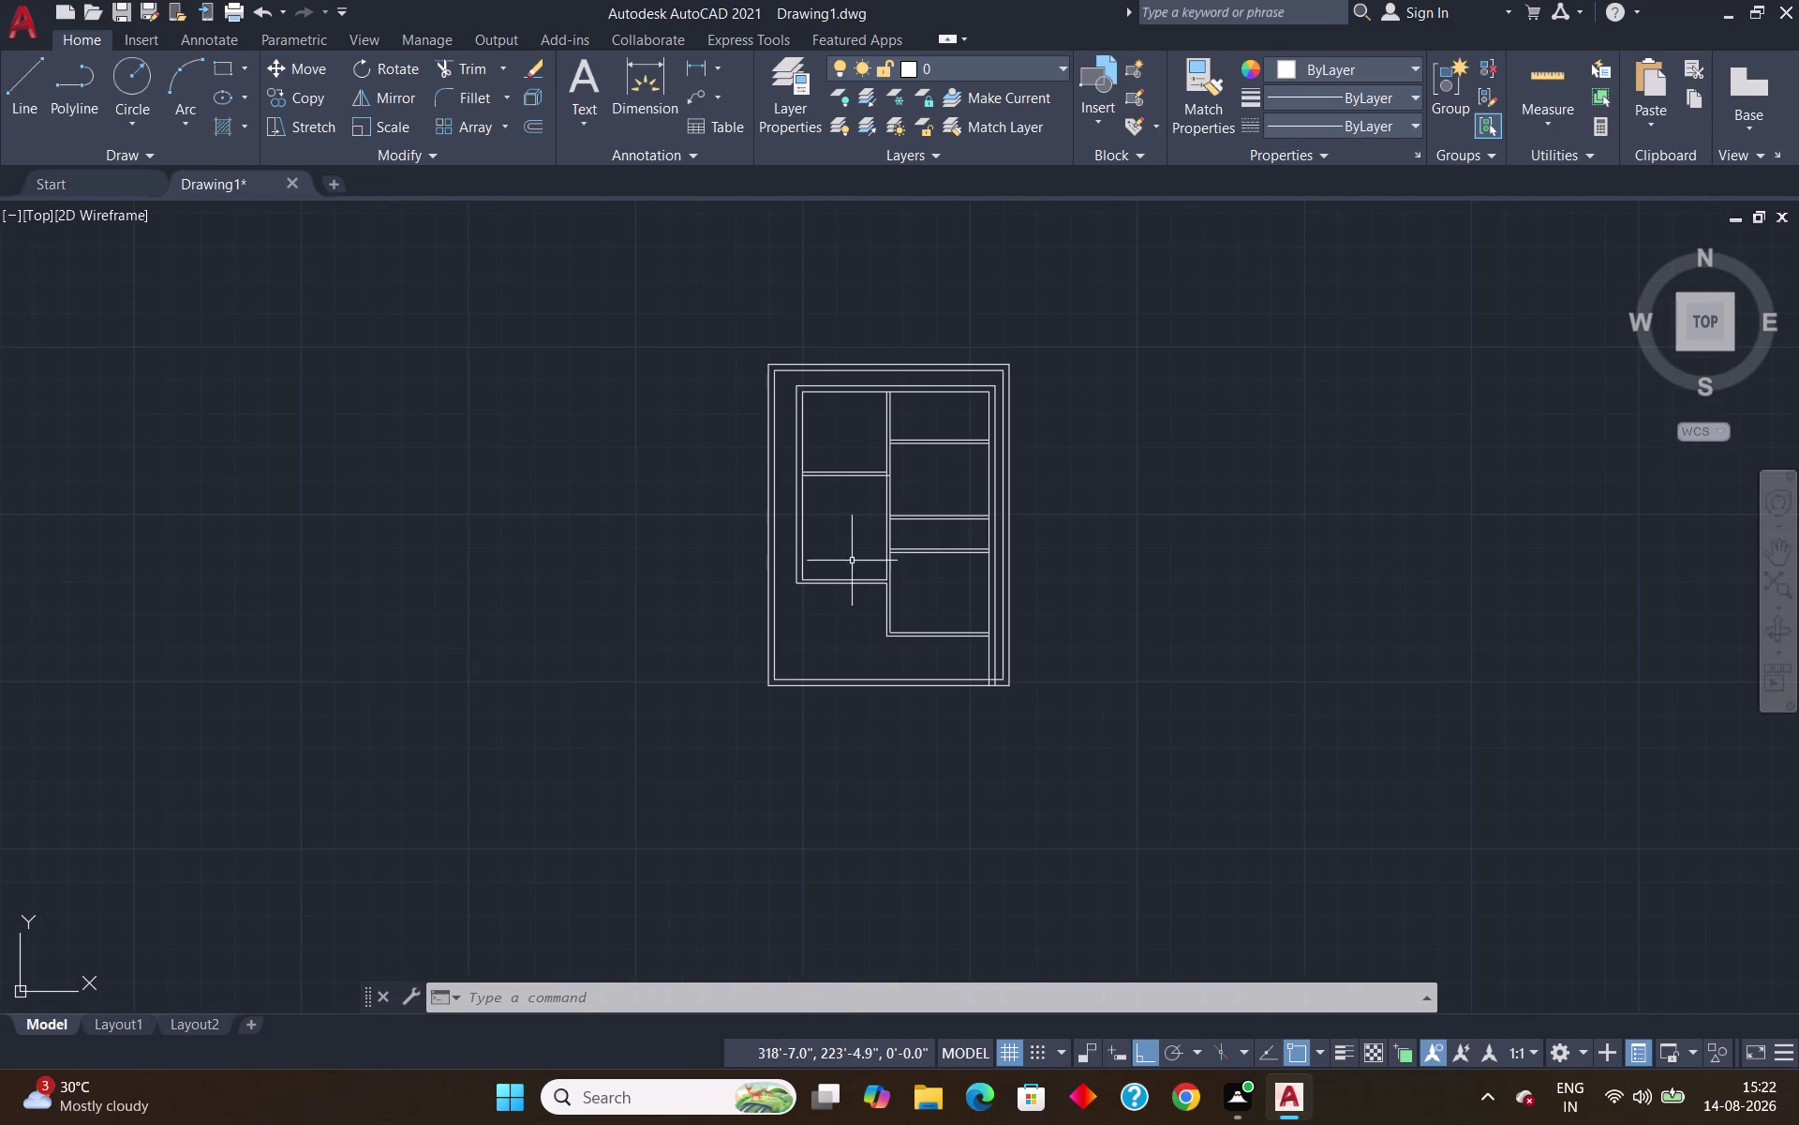
scroll(up, 3)
scroll(down, 3)
scroll(up, 3)
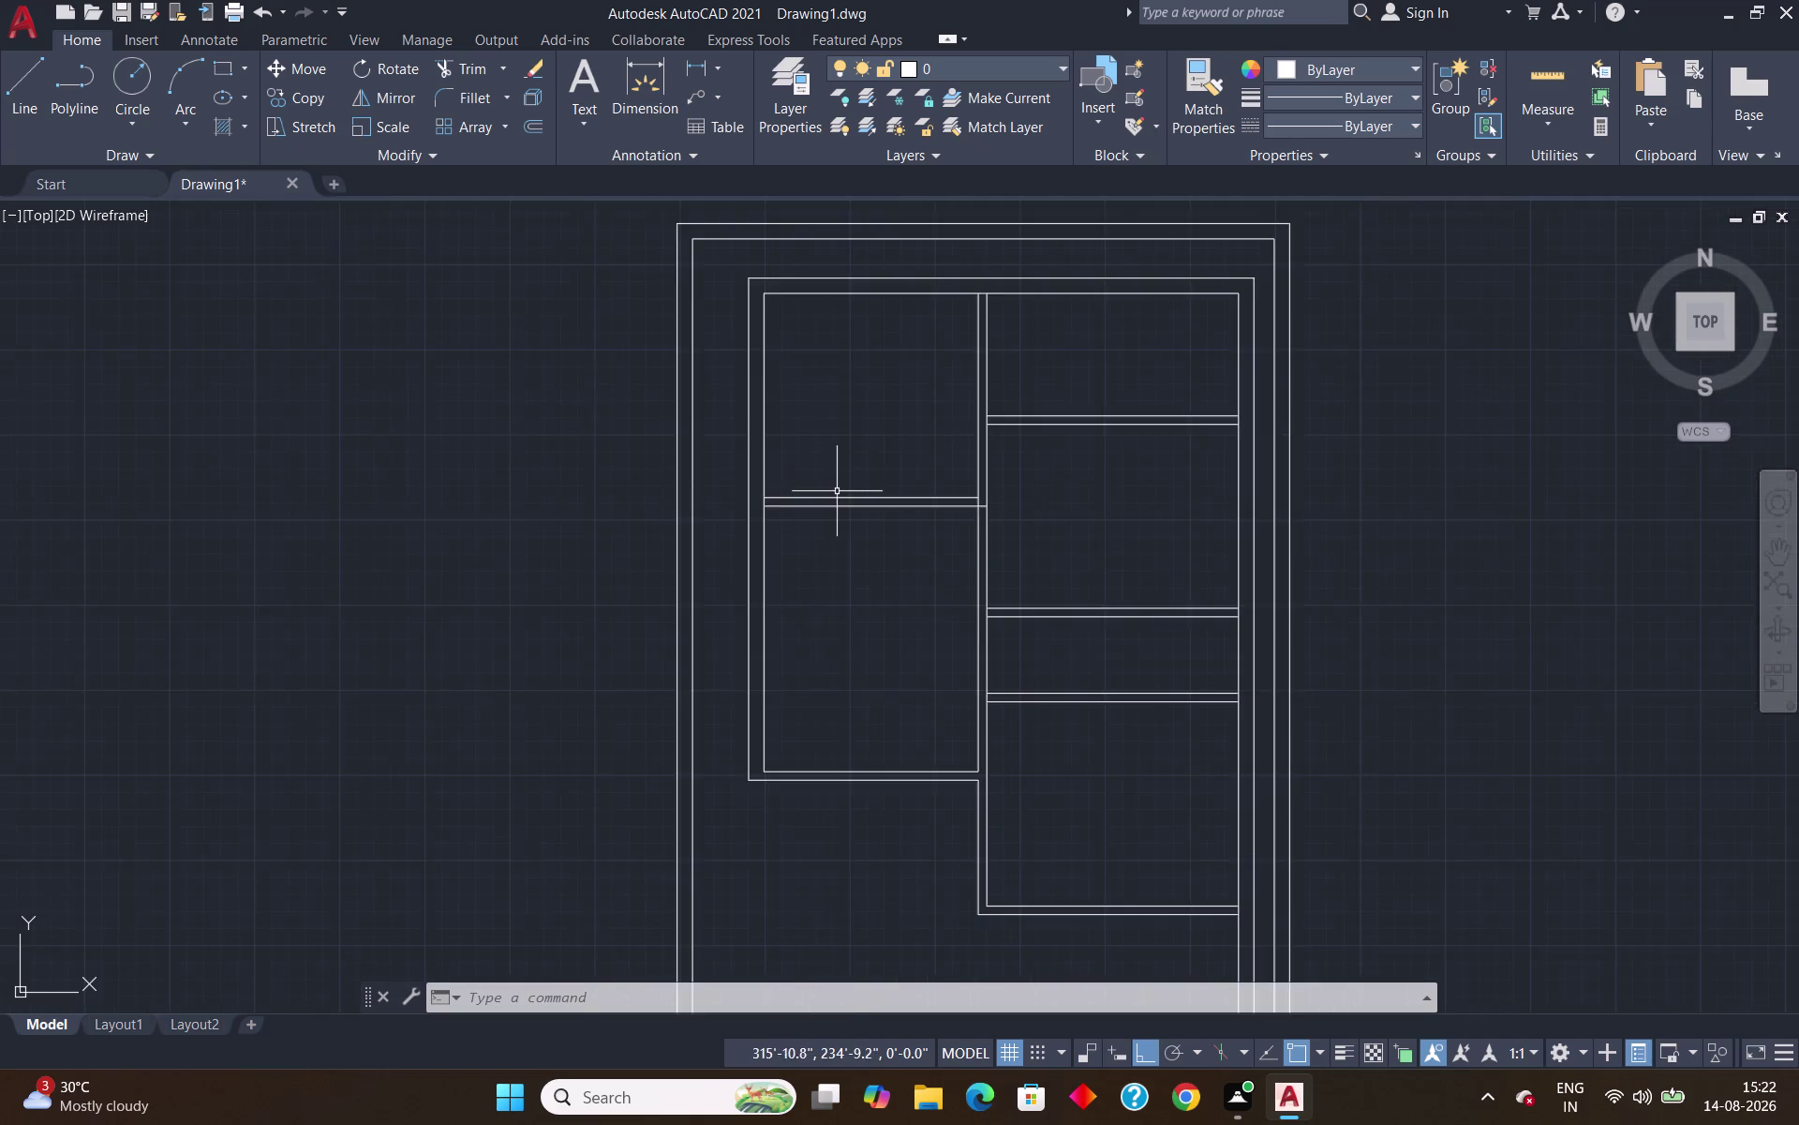
scroll(down, 3)
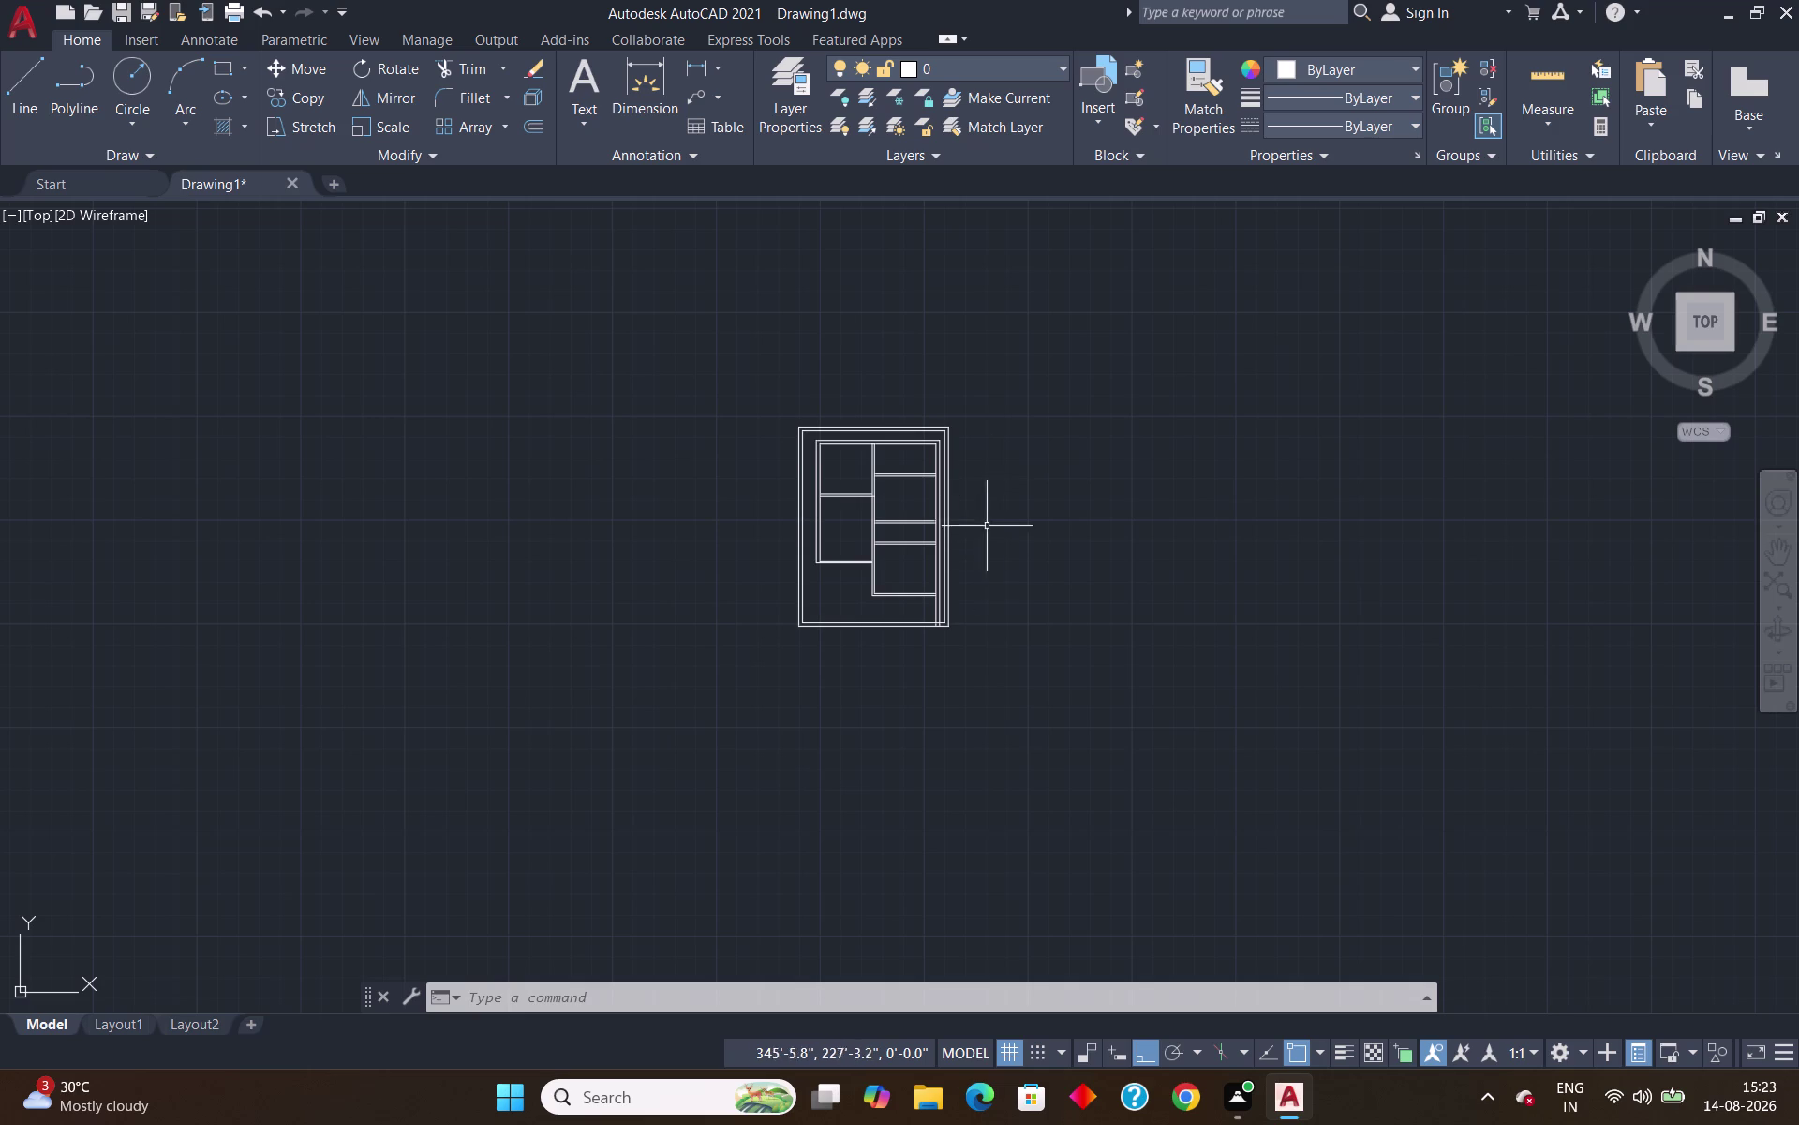
scroll(up, 3)
scroll(down, 3)
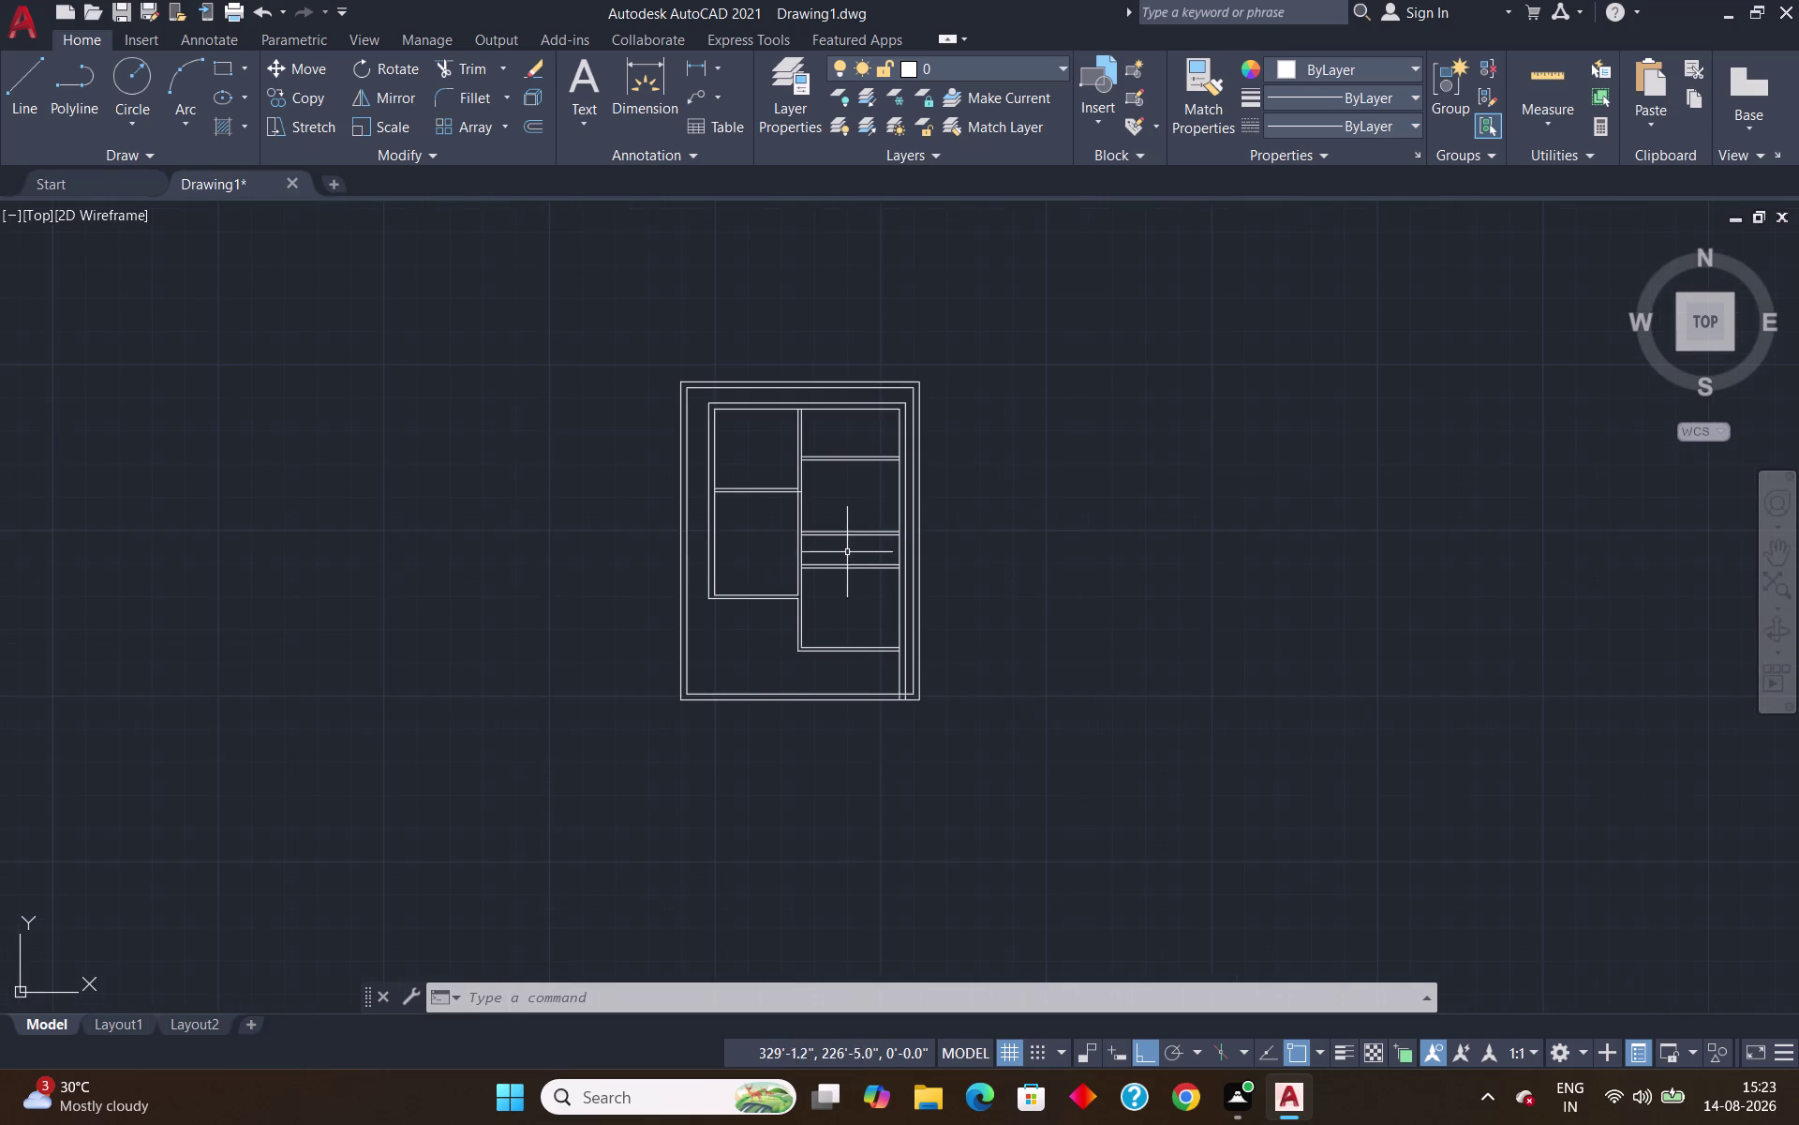
scroll(up, 3)
scroll(down, 3)
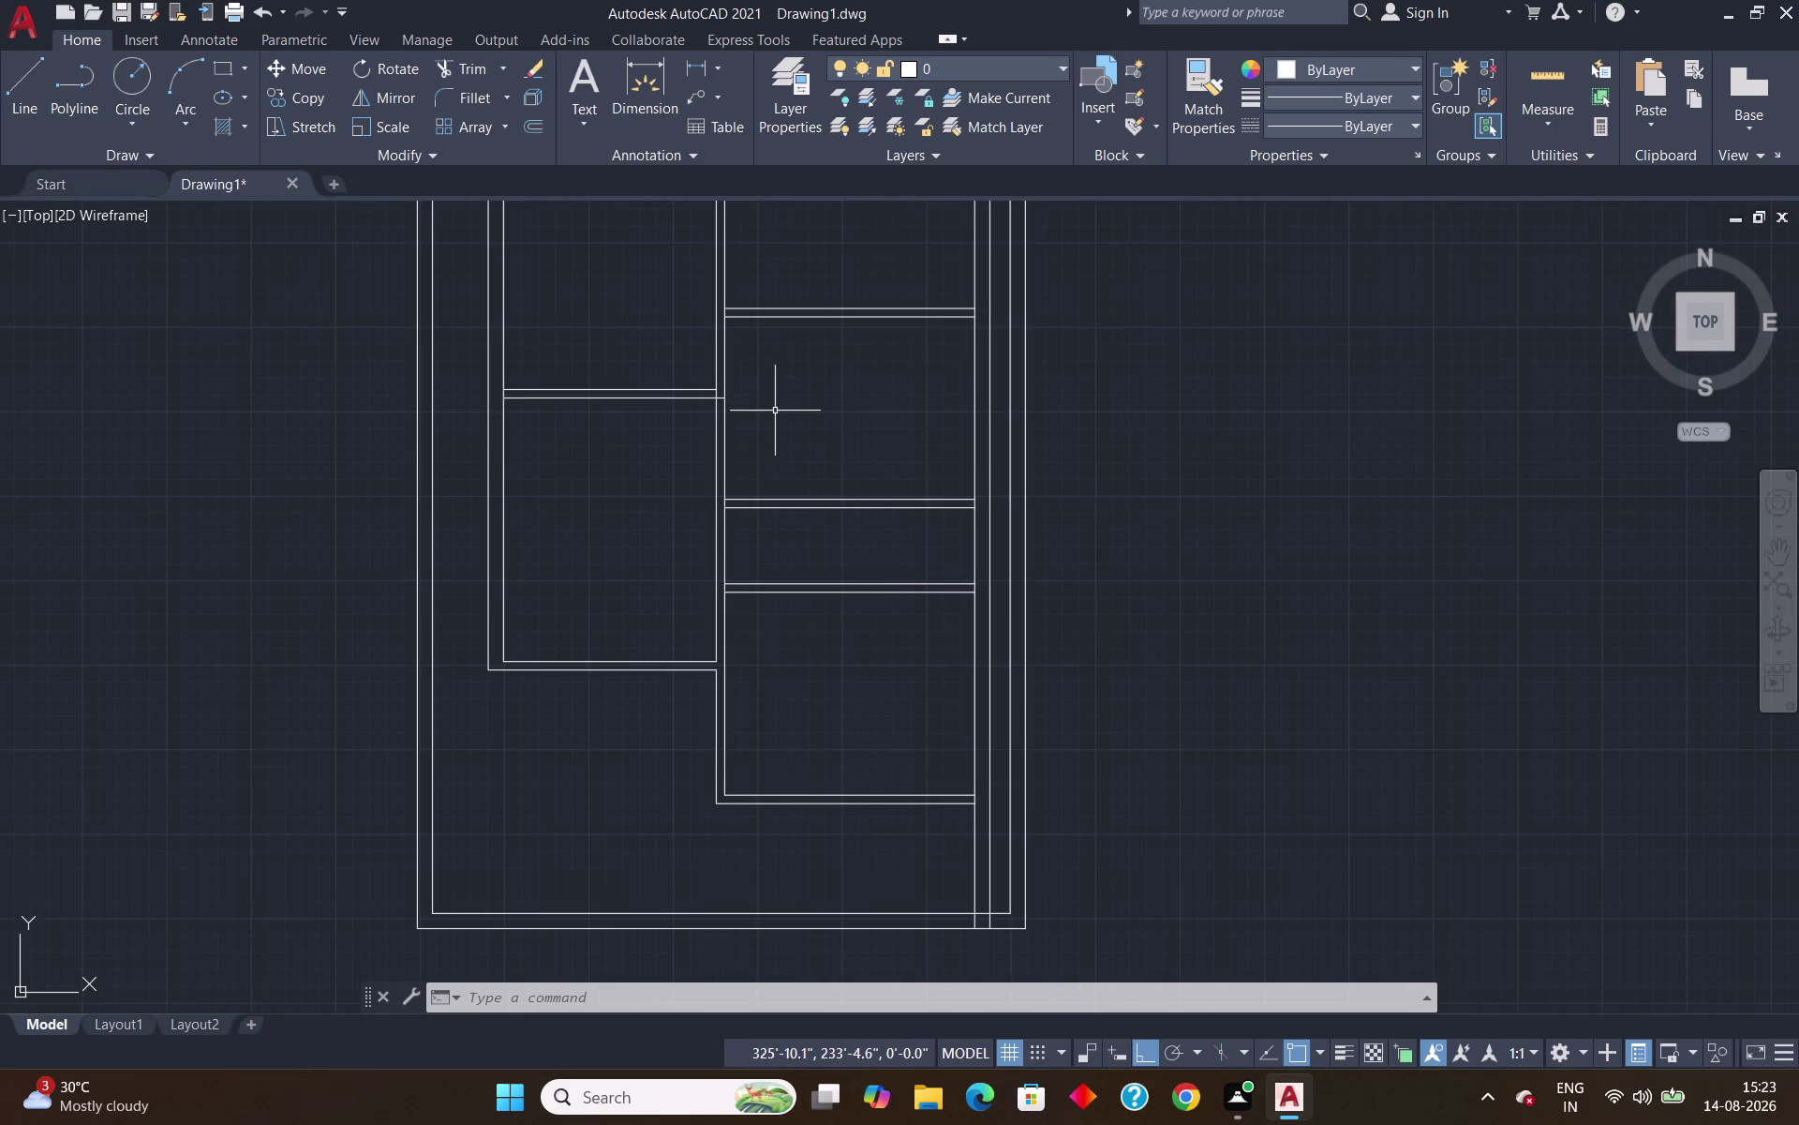
scroll(down, 3)
scroll(up, 3)
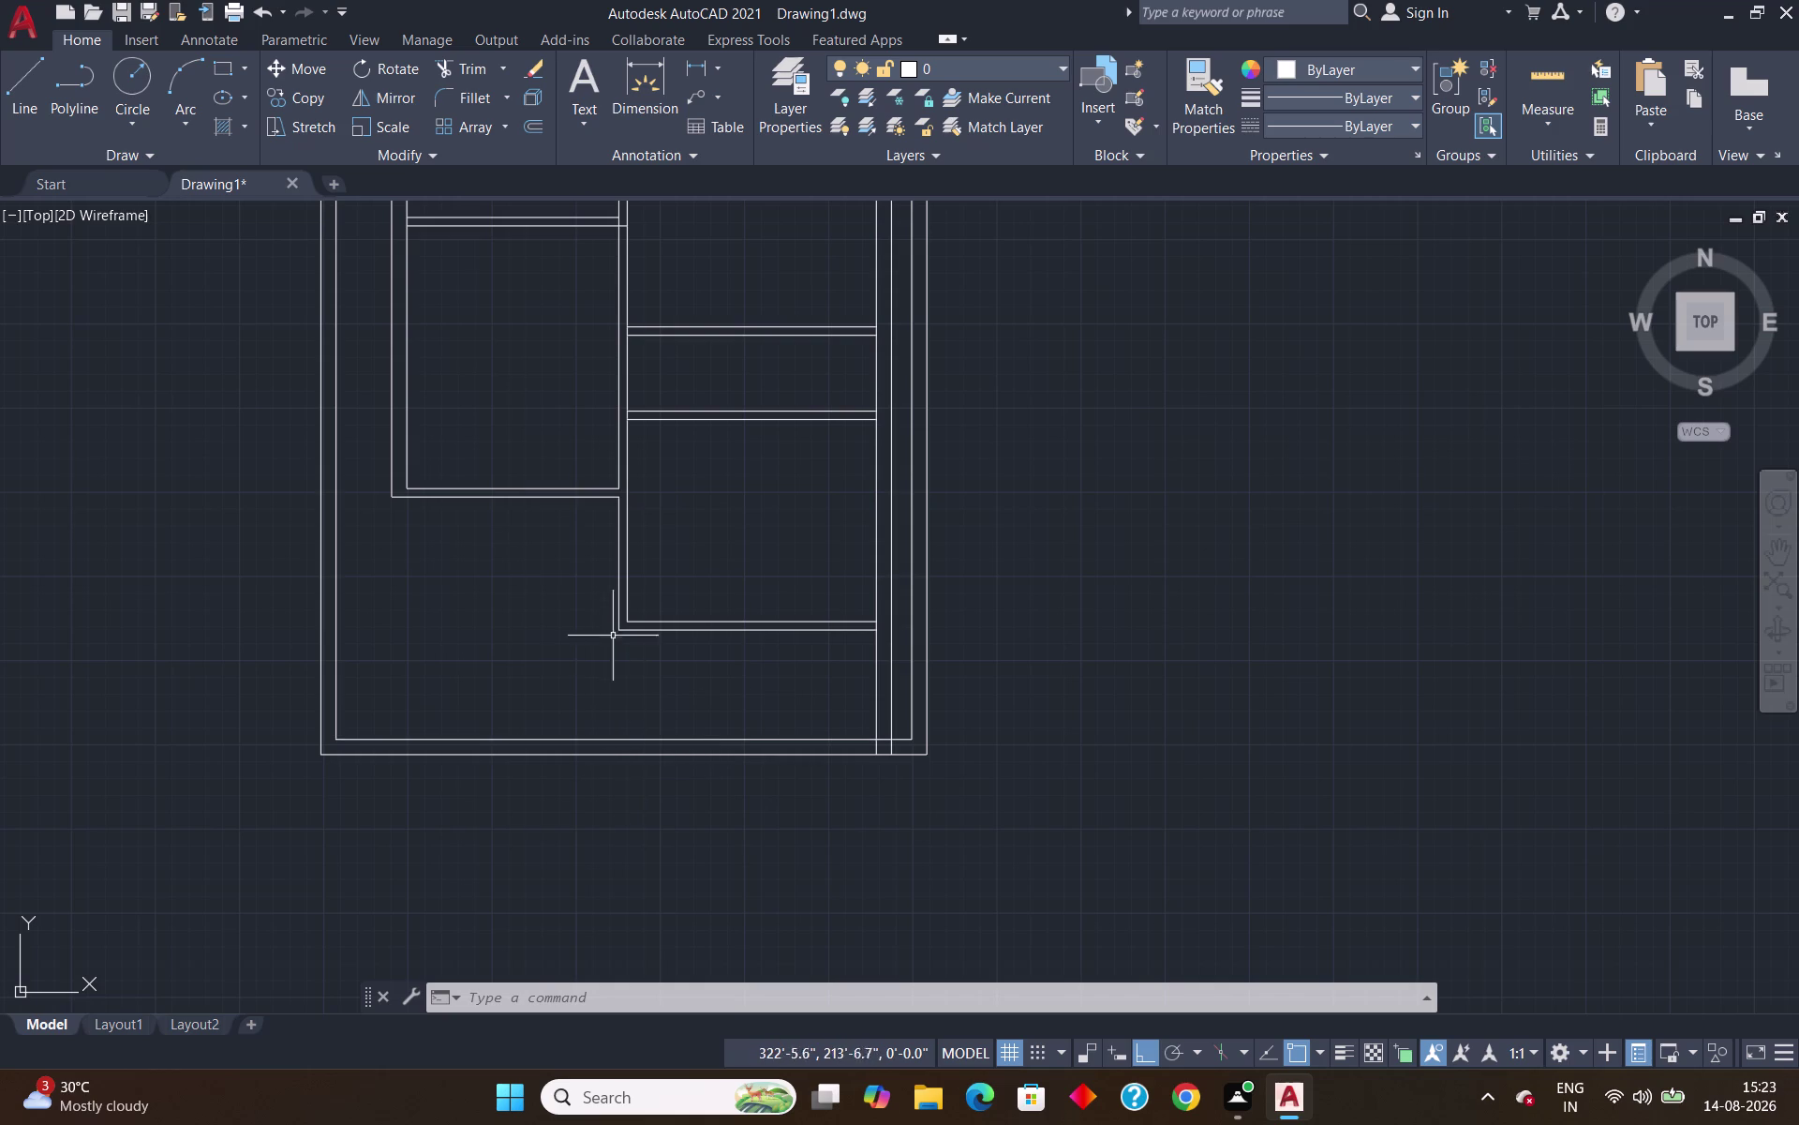
scroll(up, 3)
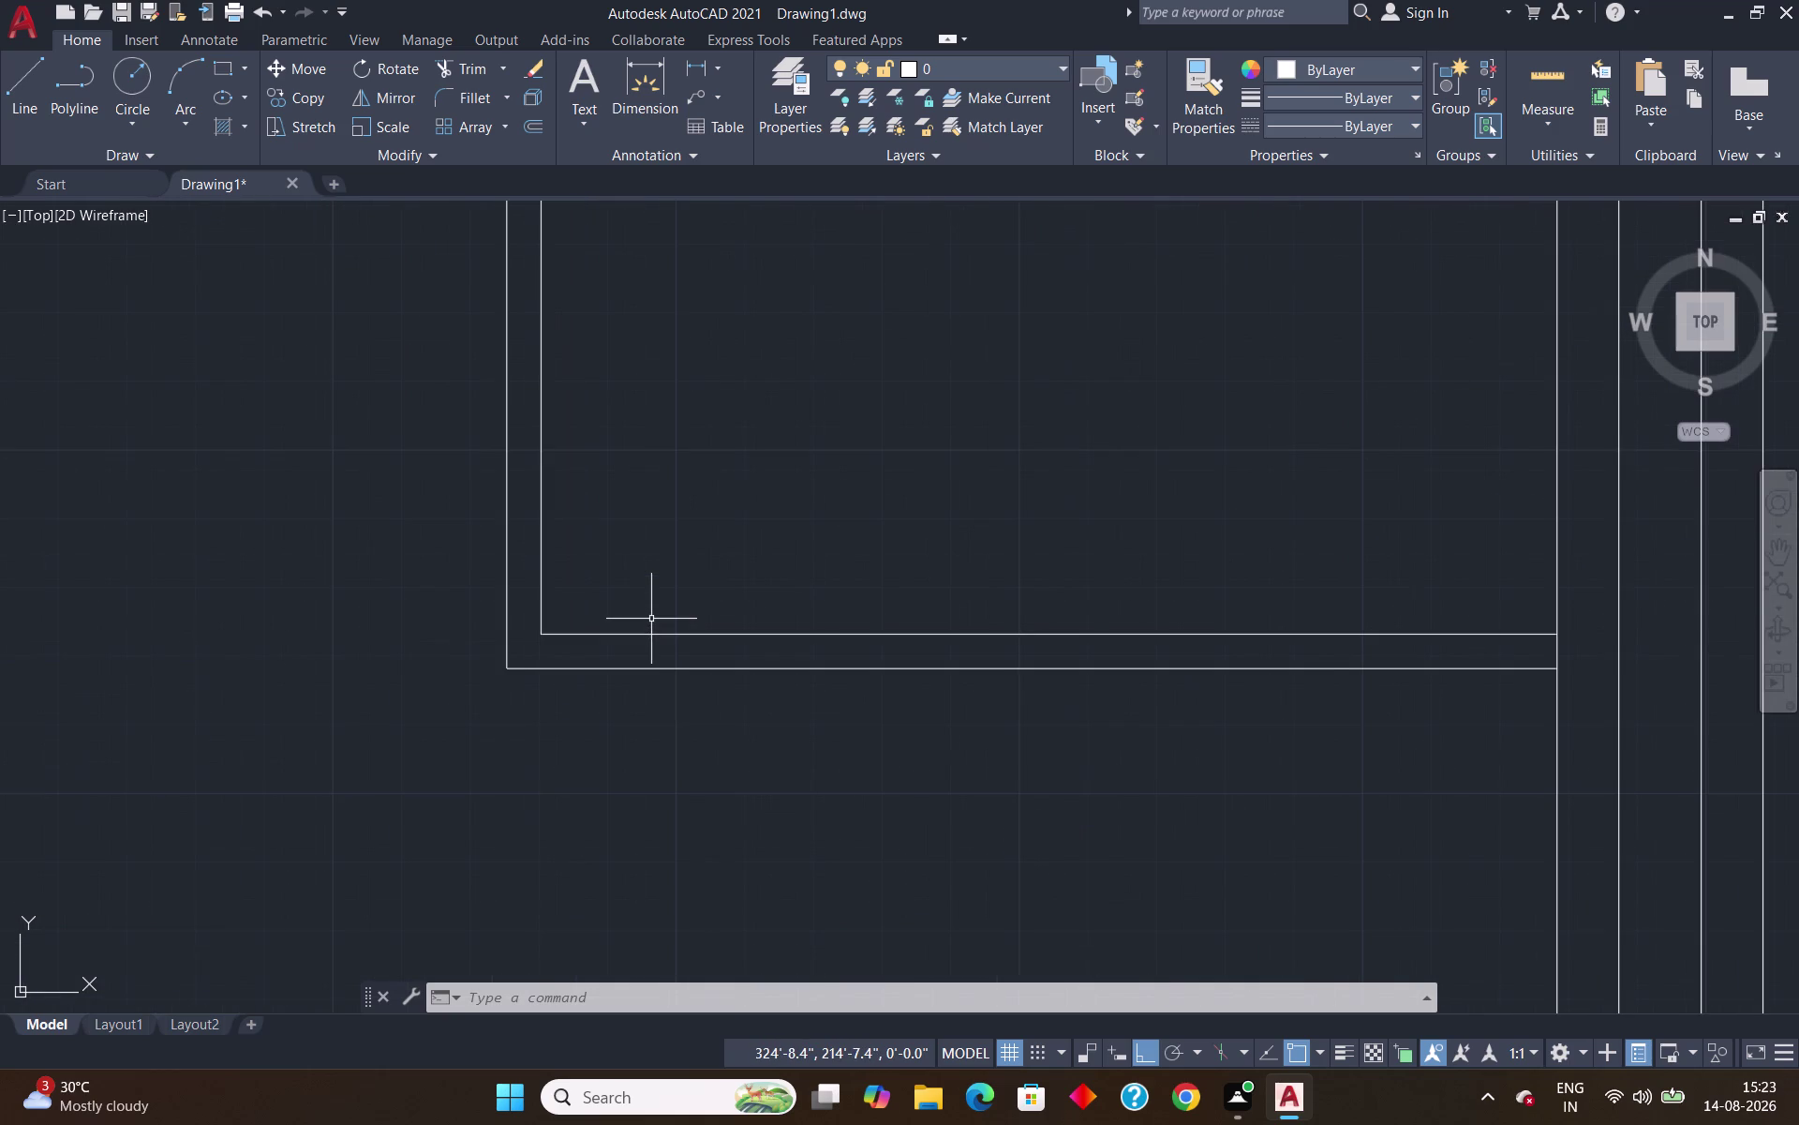
Draw the wall line down to the bottom outer wall and measure the 12'-9" × 5'-5" room.
key(l)
key(Return)
click(506, 662)
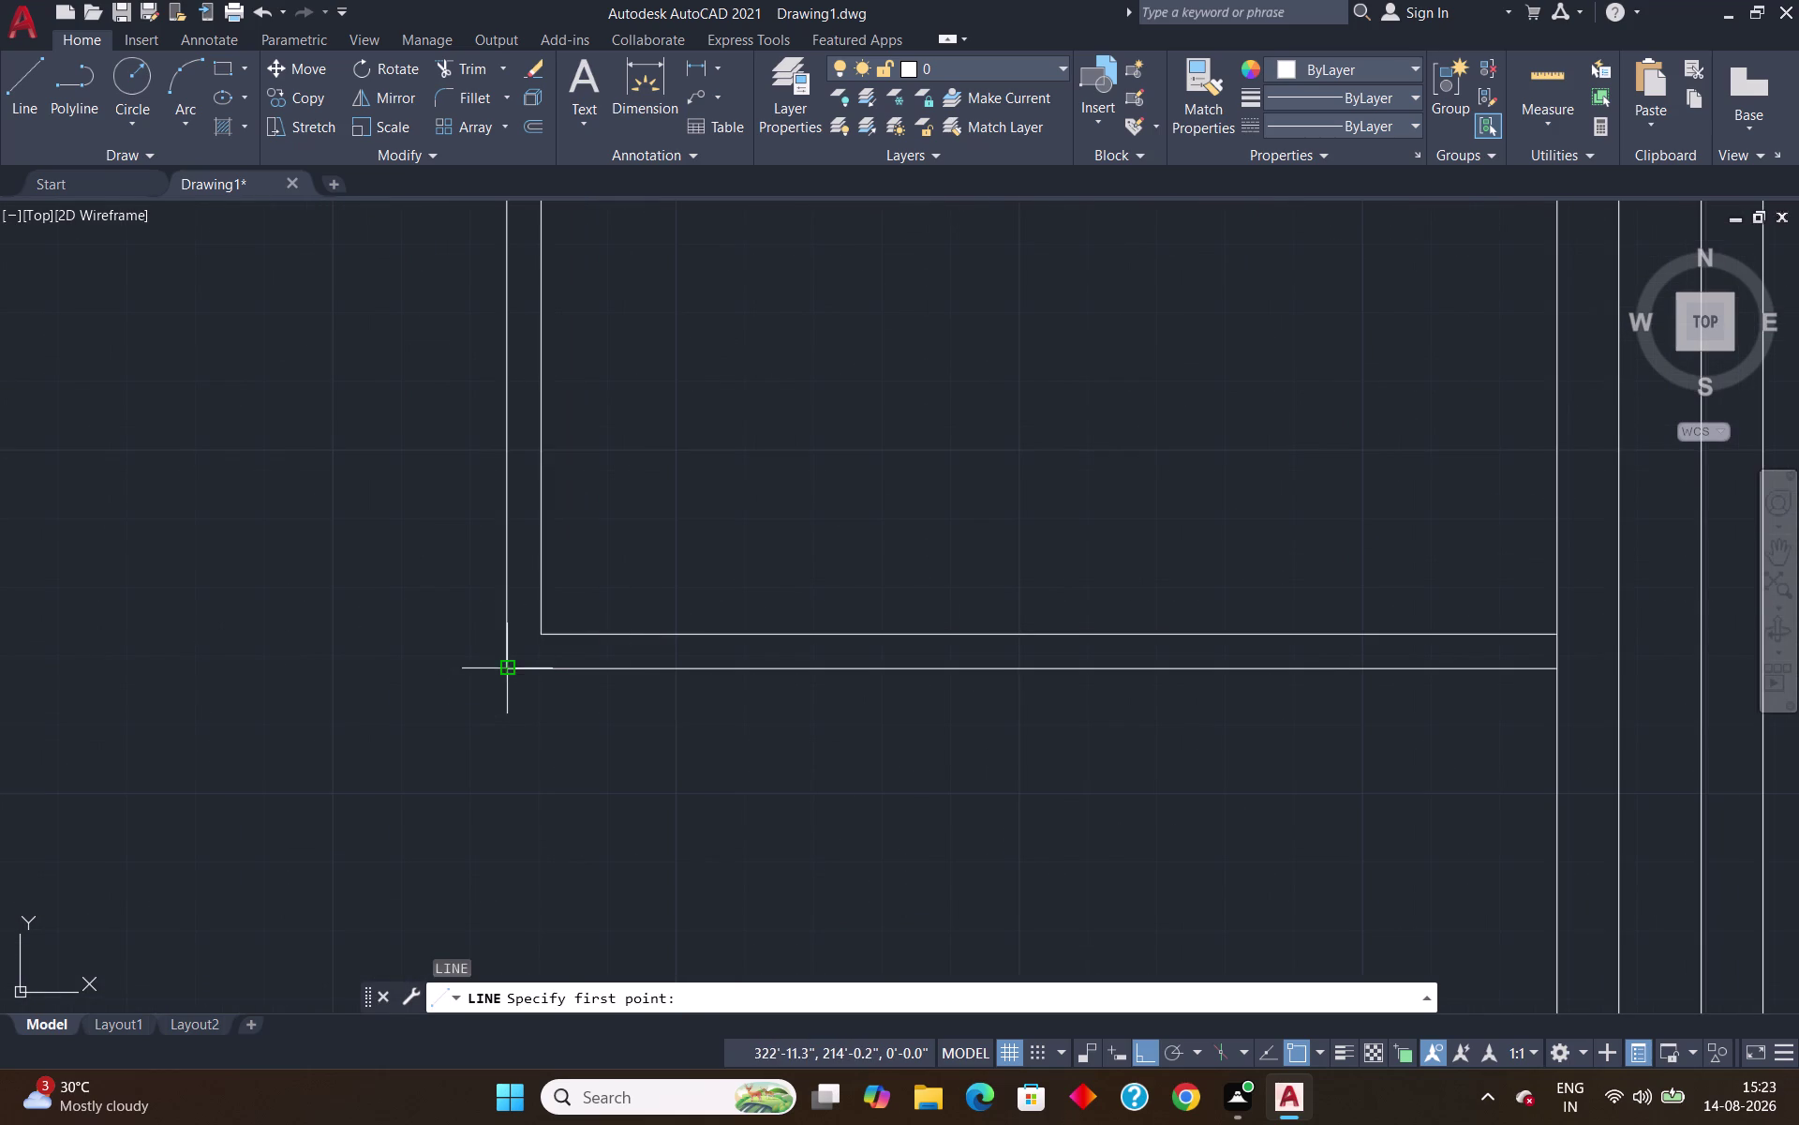
scroll(down, 3)
scroll(up, 3)
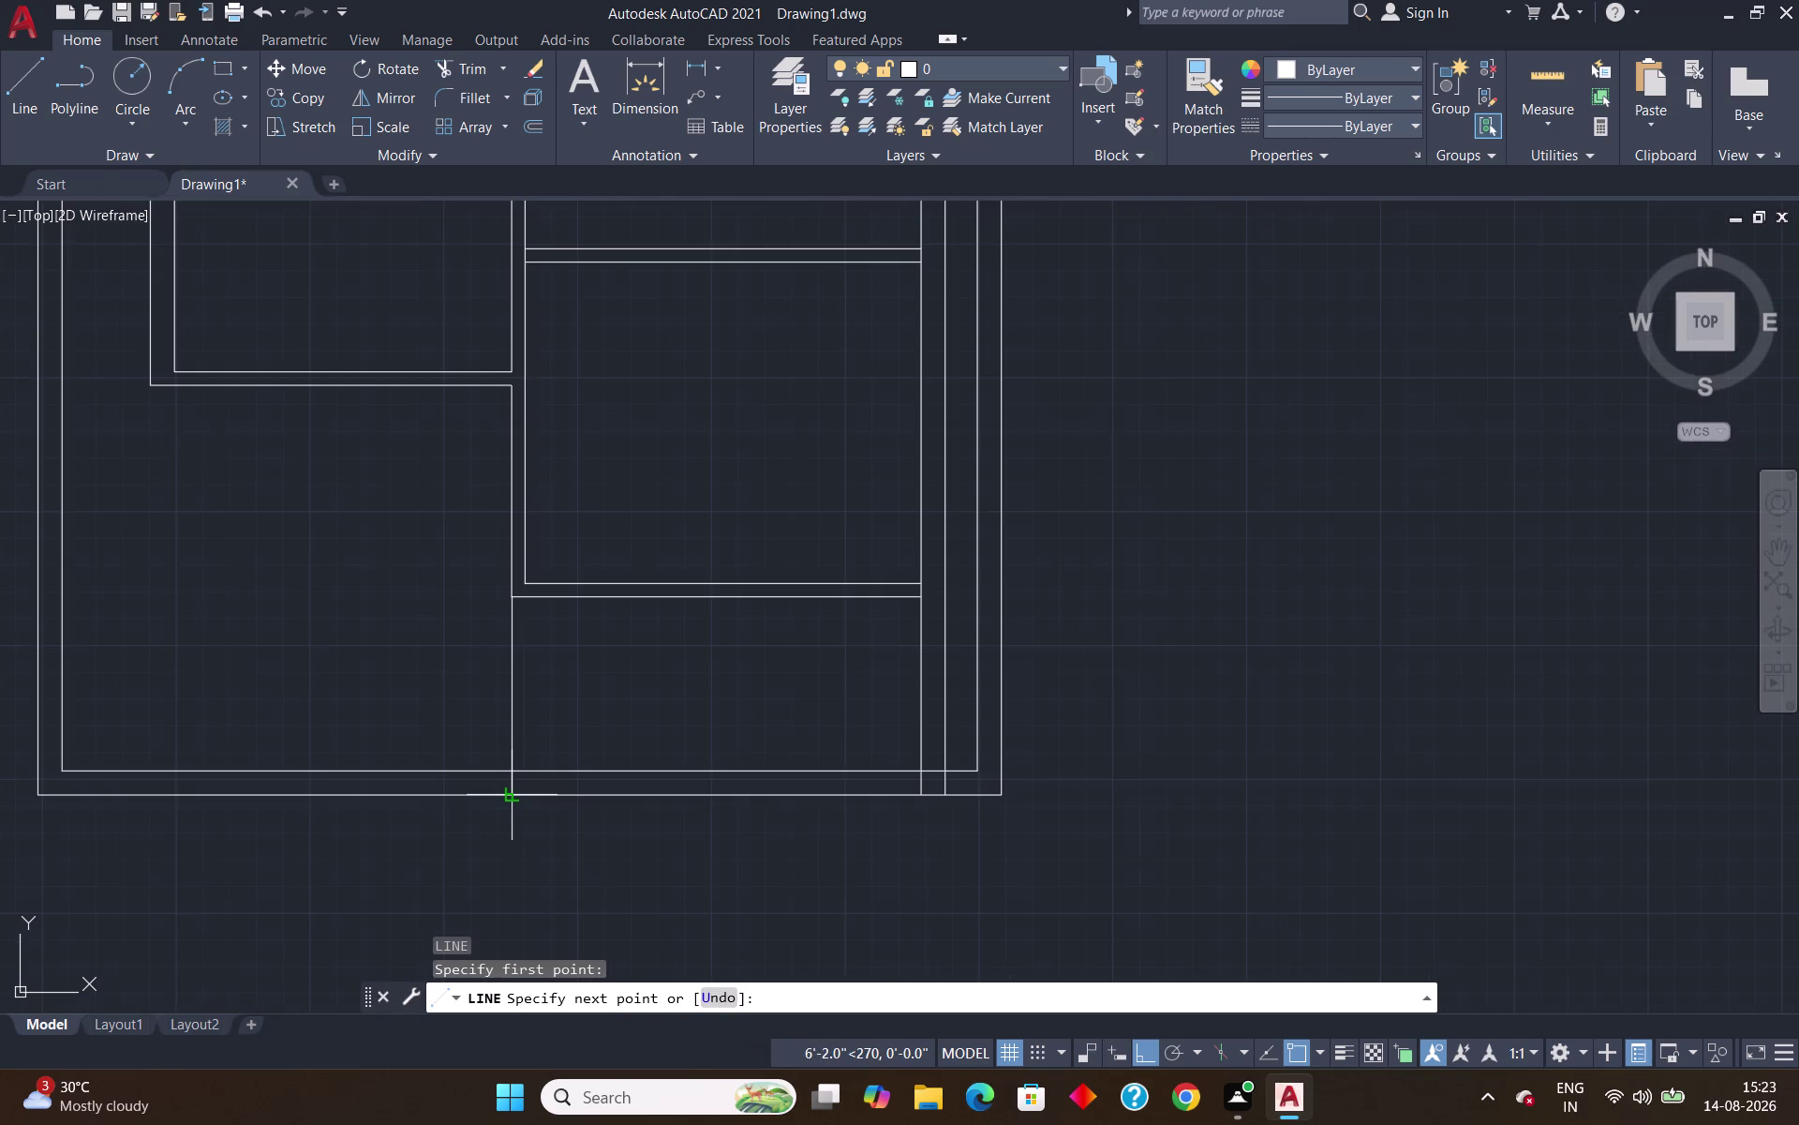
click(511, 788)
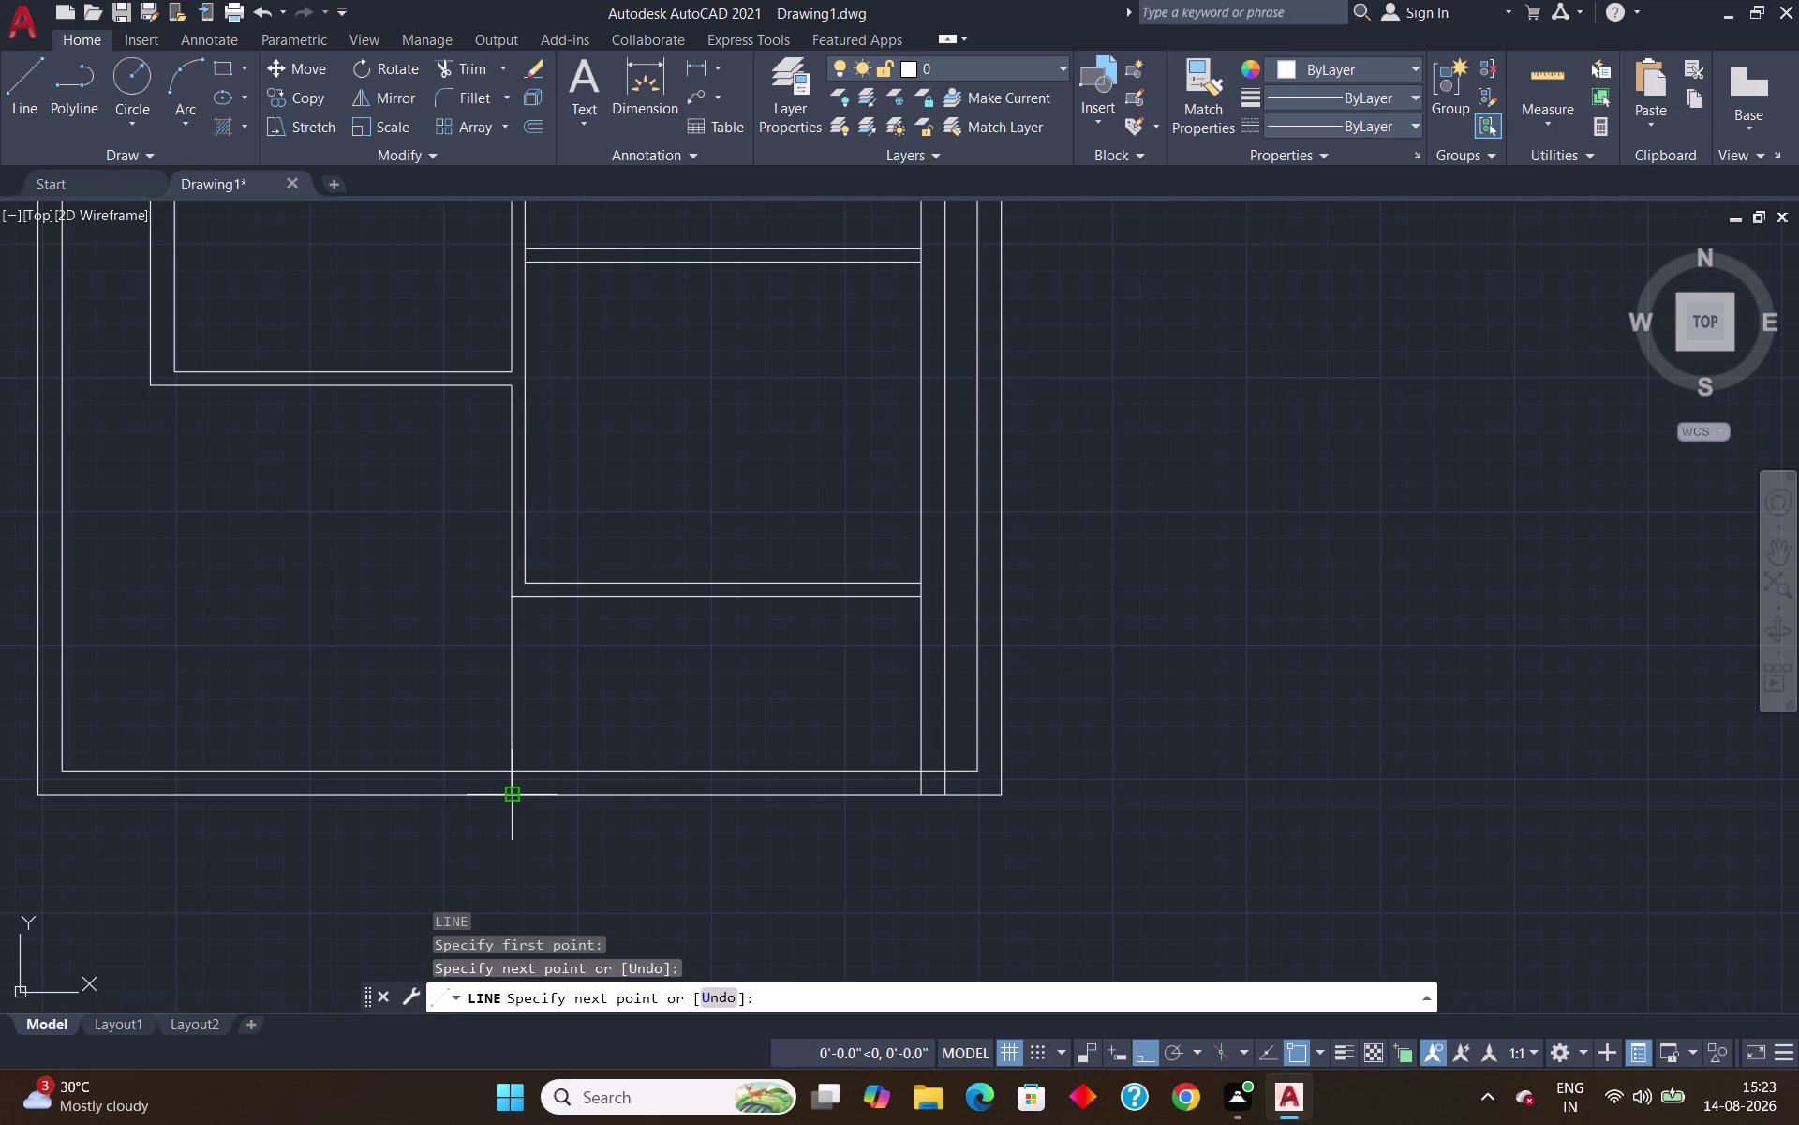
key(Return)
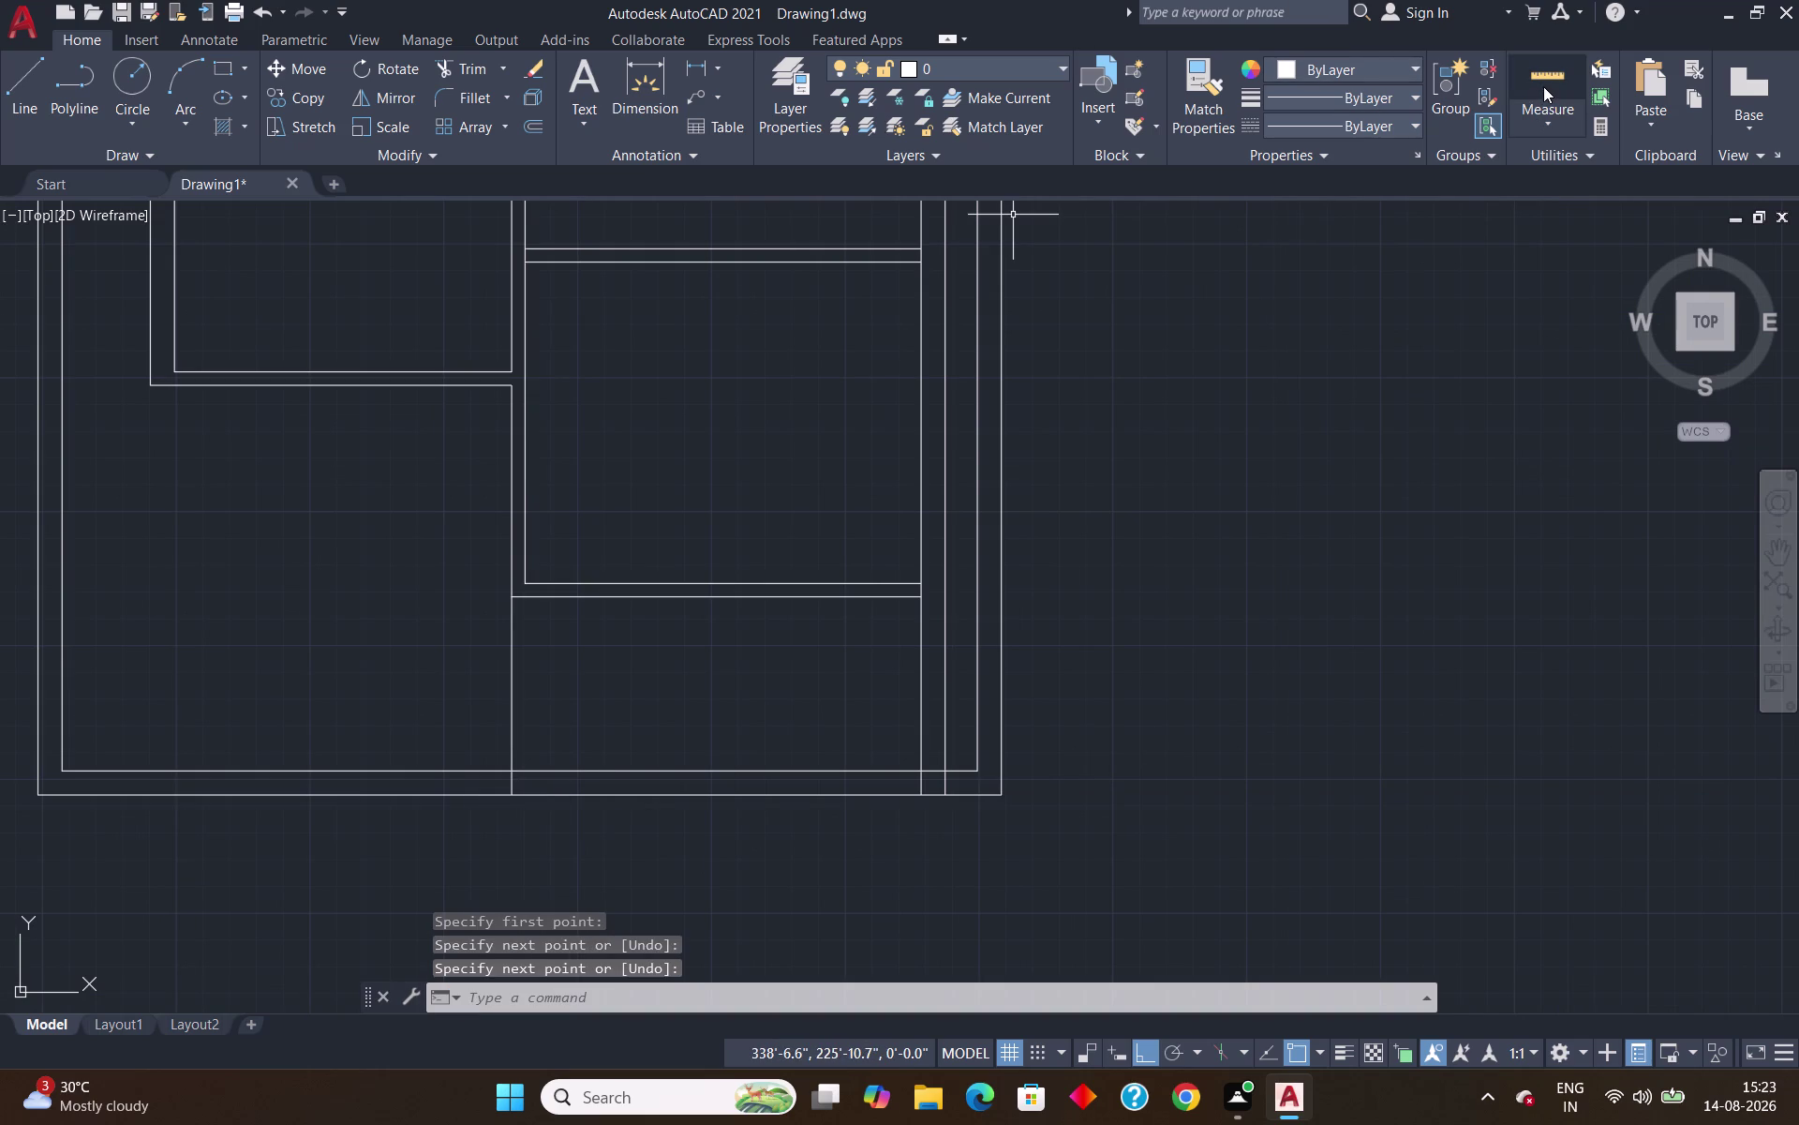
drag(1544, 86, 1526, 113)
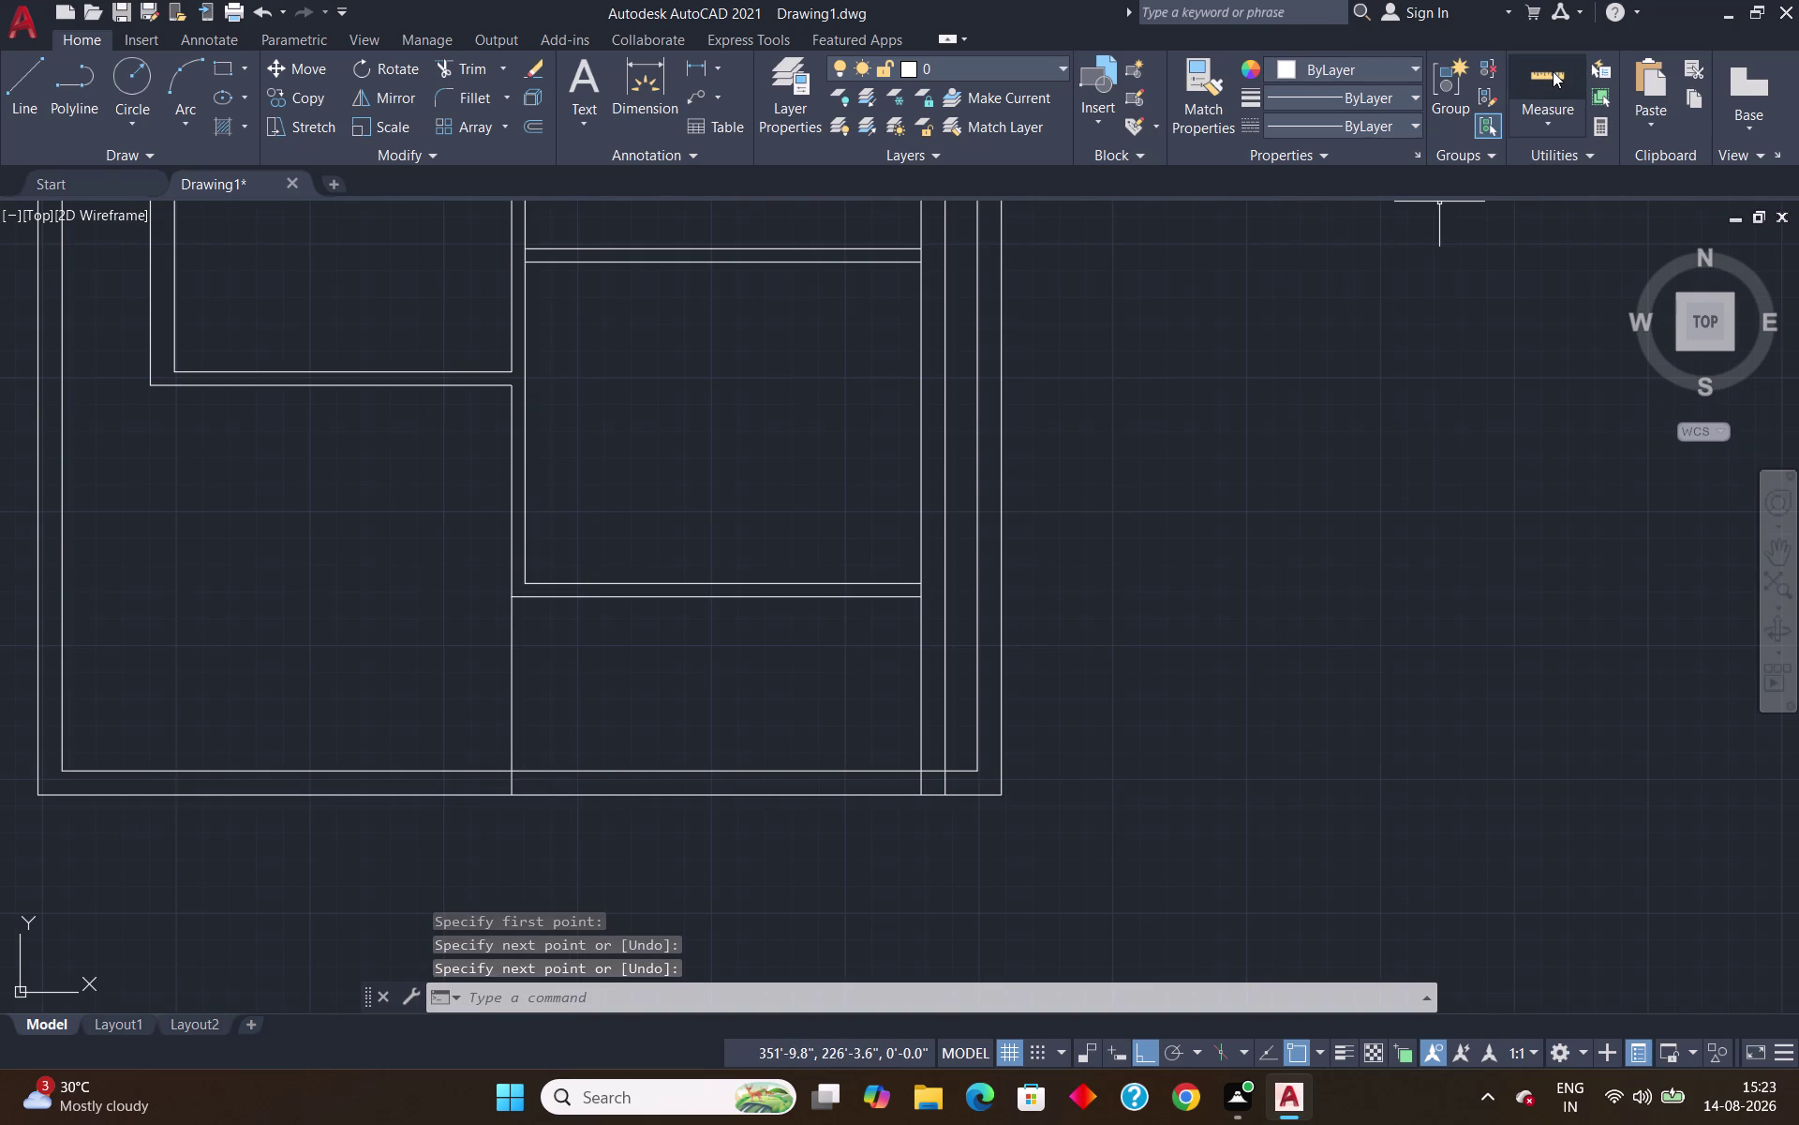
click(1553, 71)
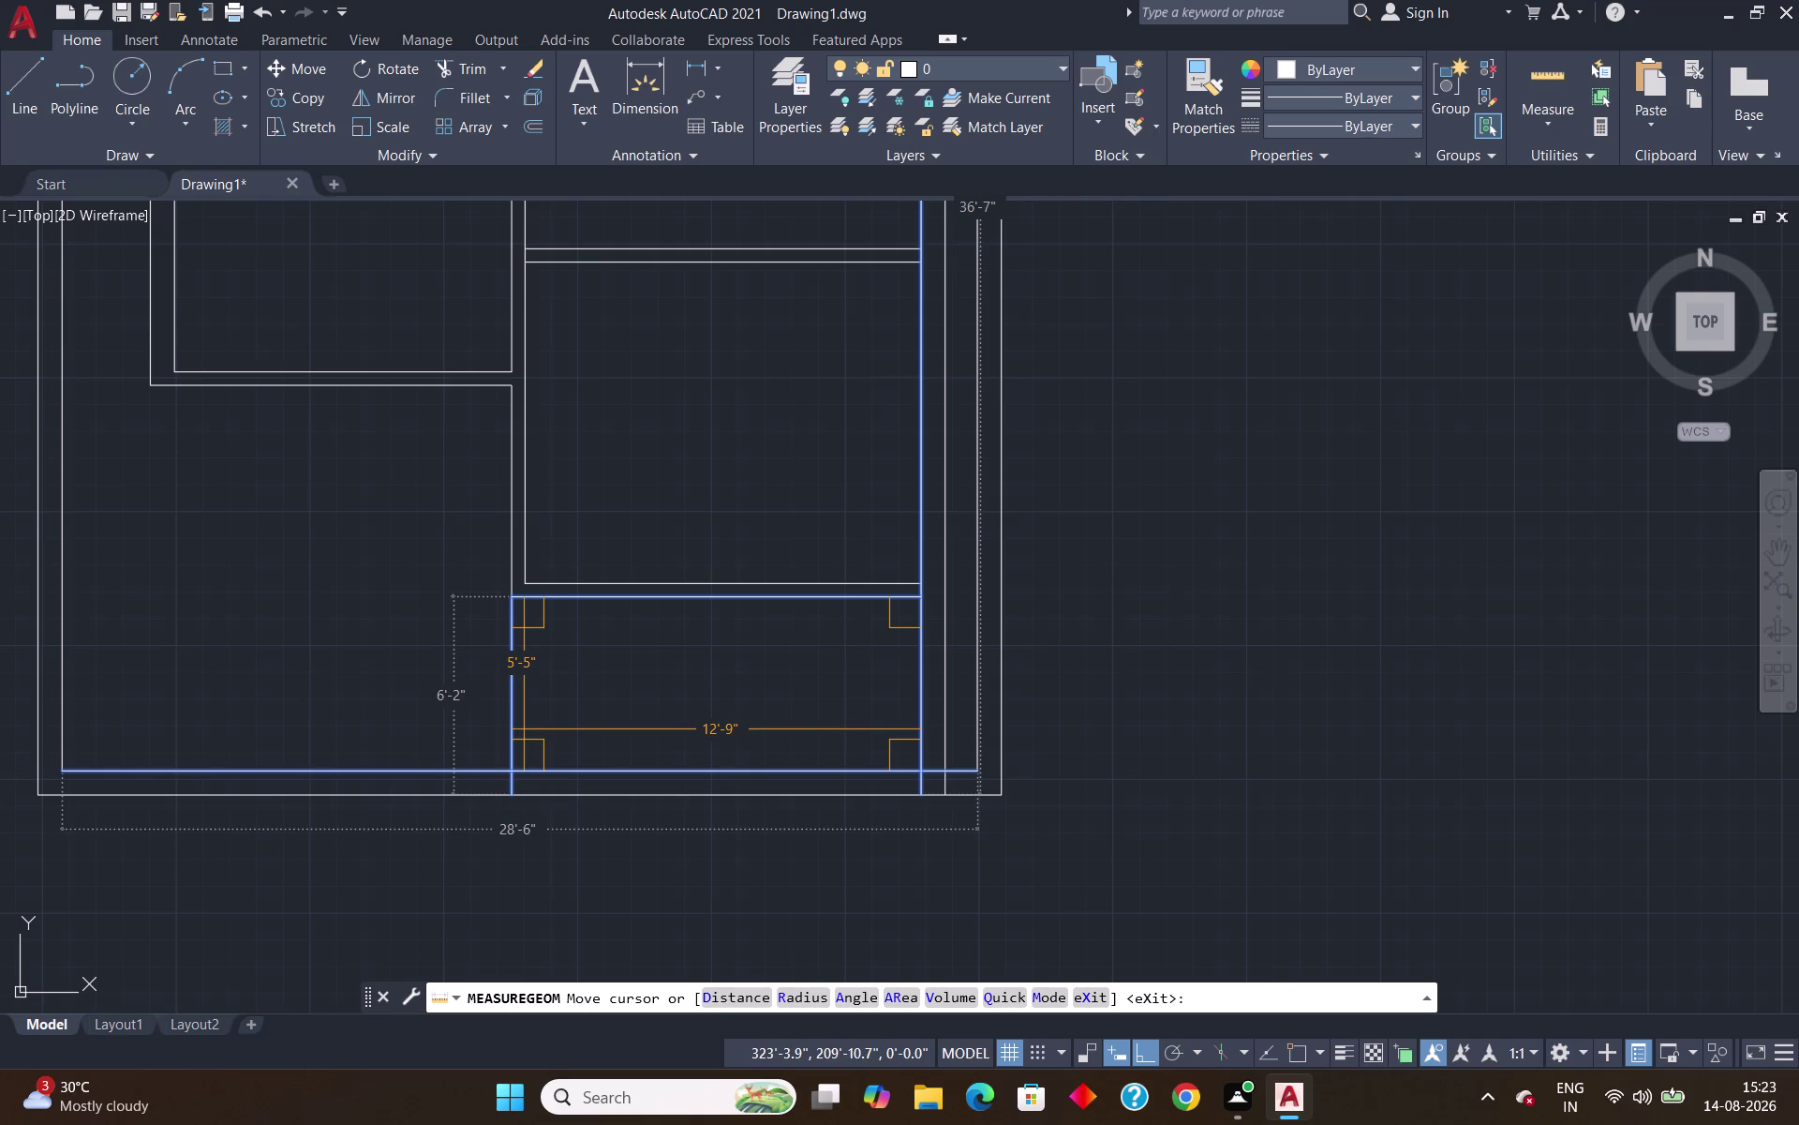
key(Escape)
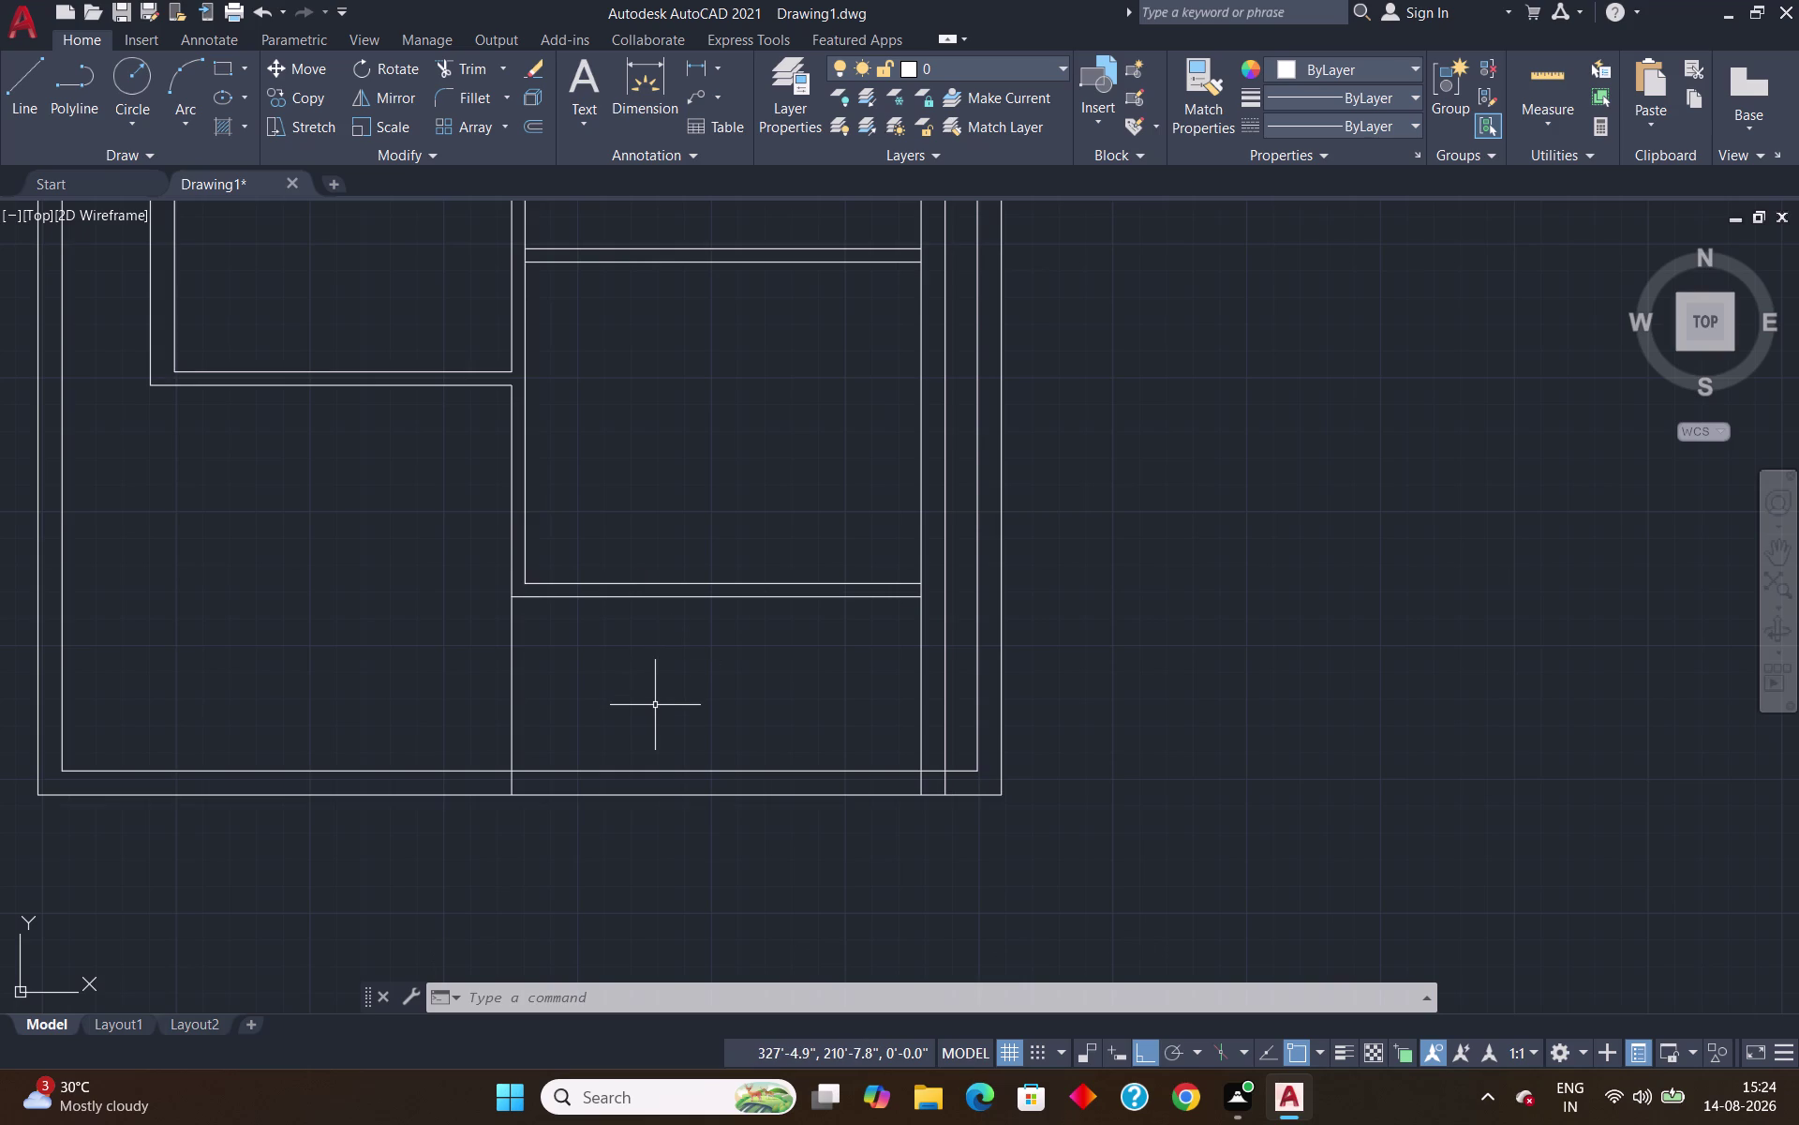
scroll(down, 3)
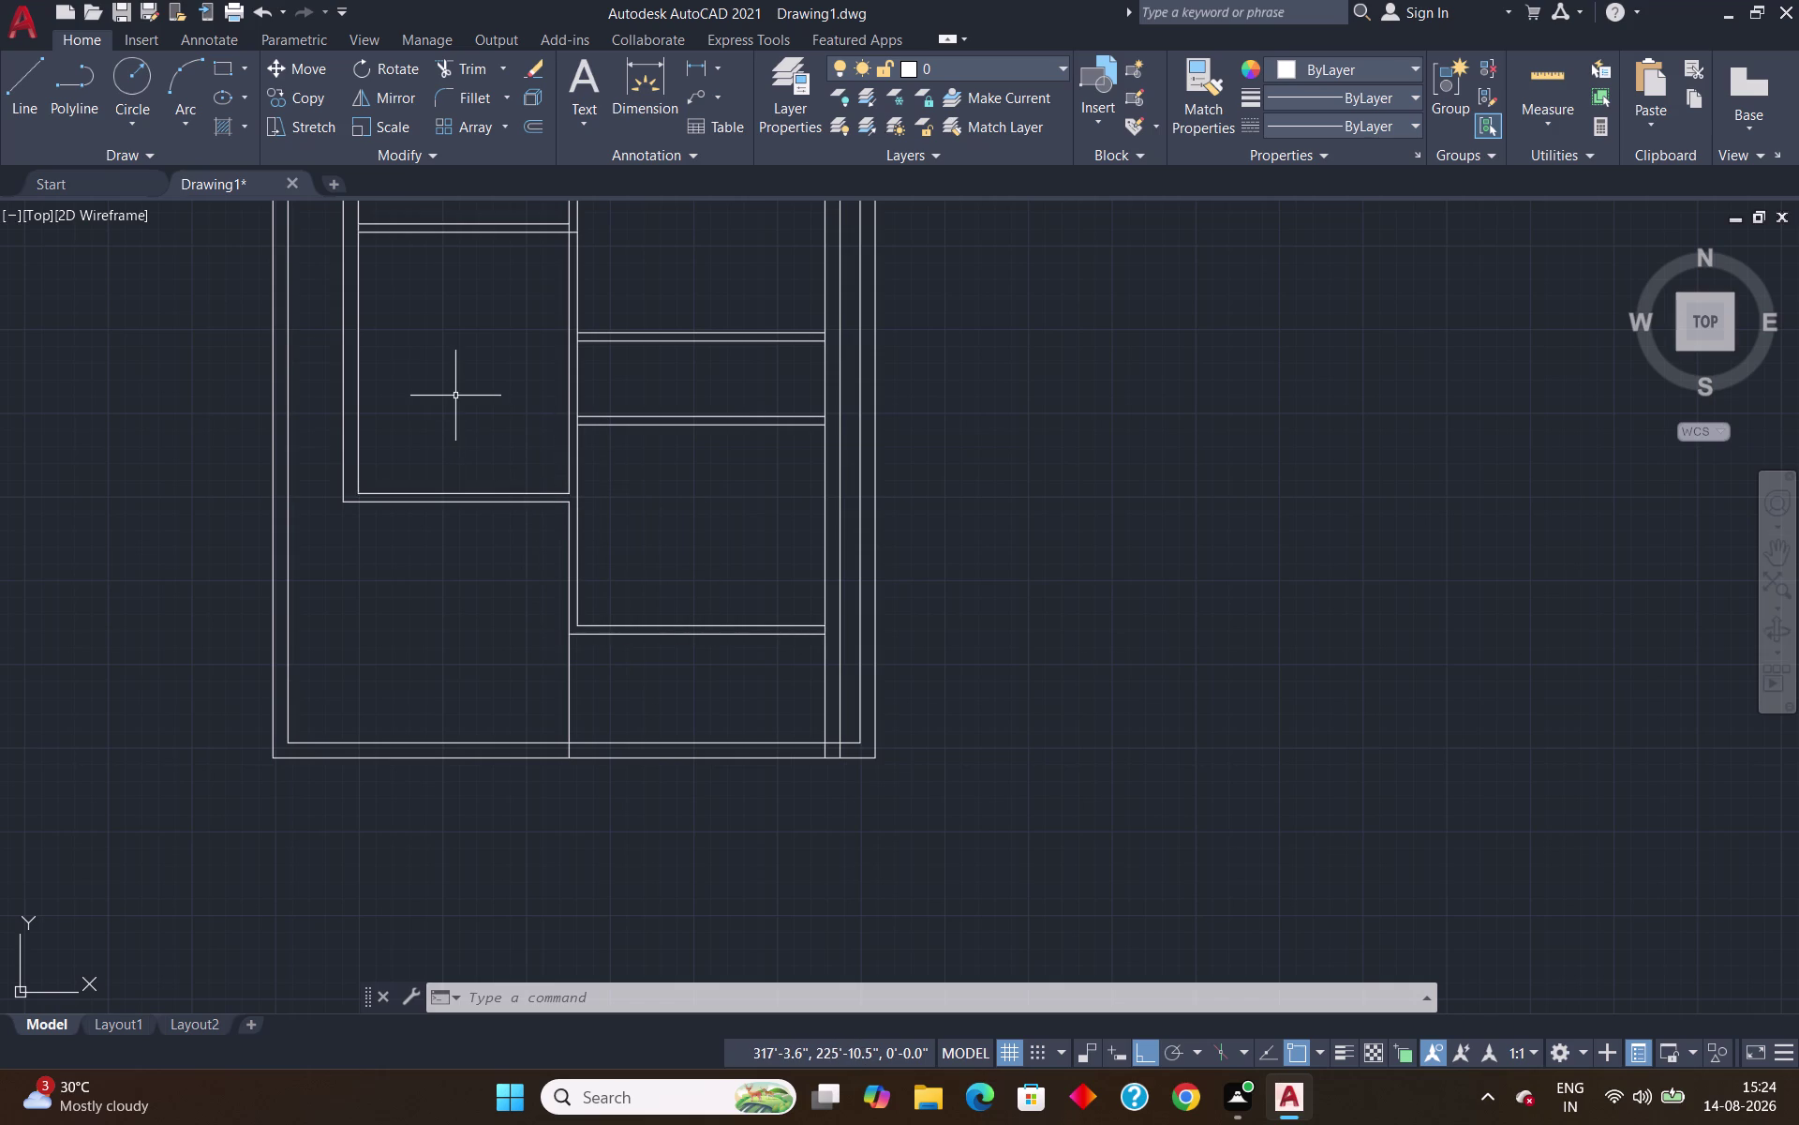
Delete the stray line below the left room.
middle_drag(456, 396, 416, 616)
scroll(up, 3)
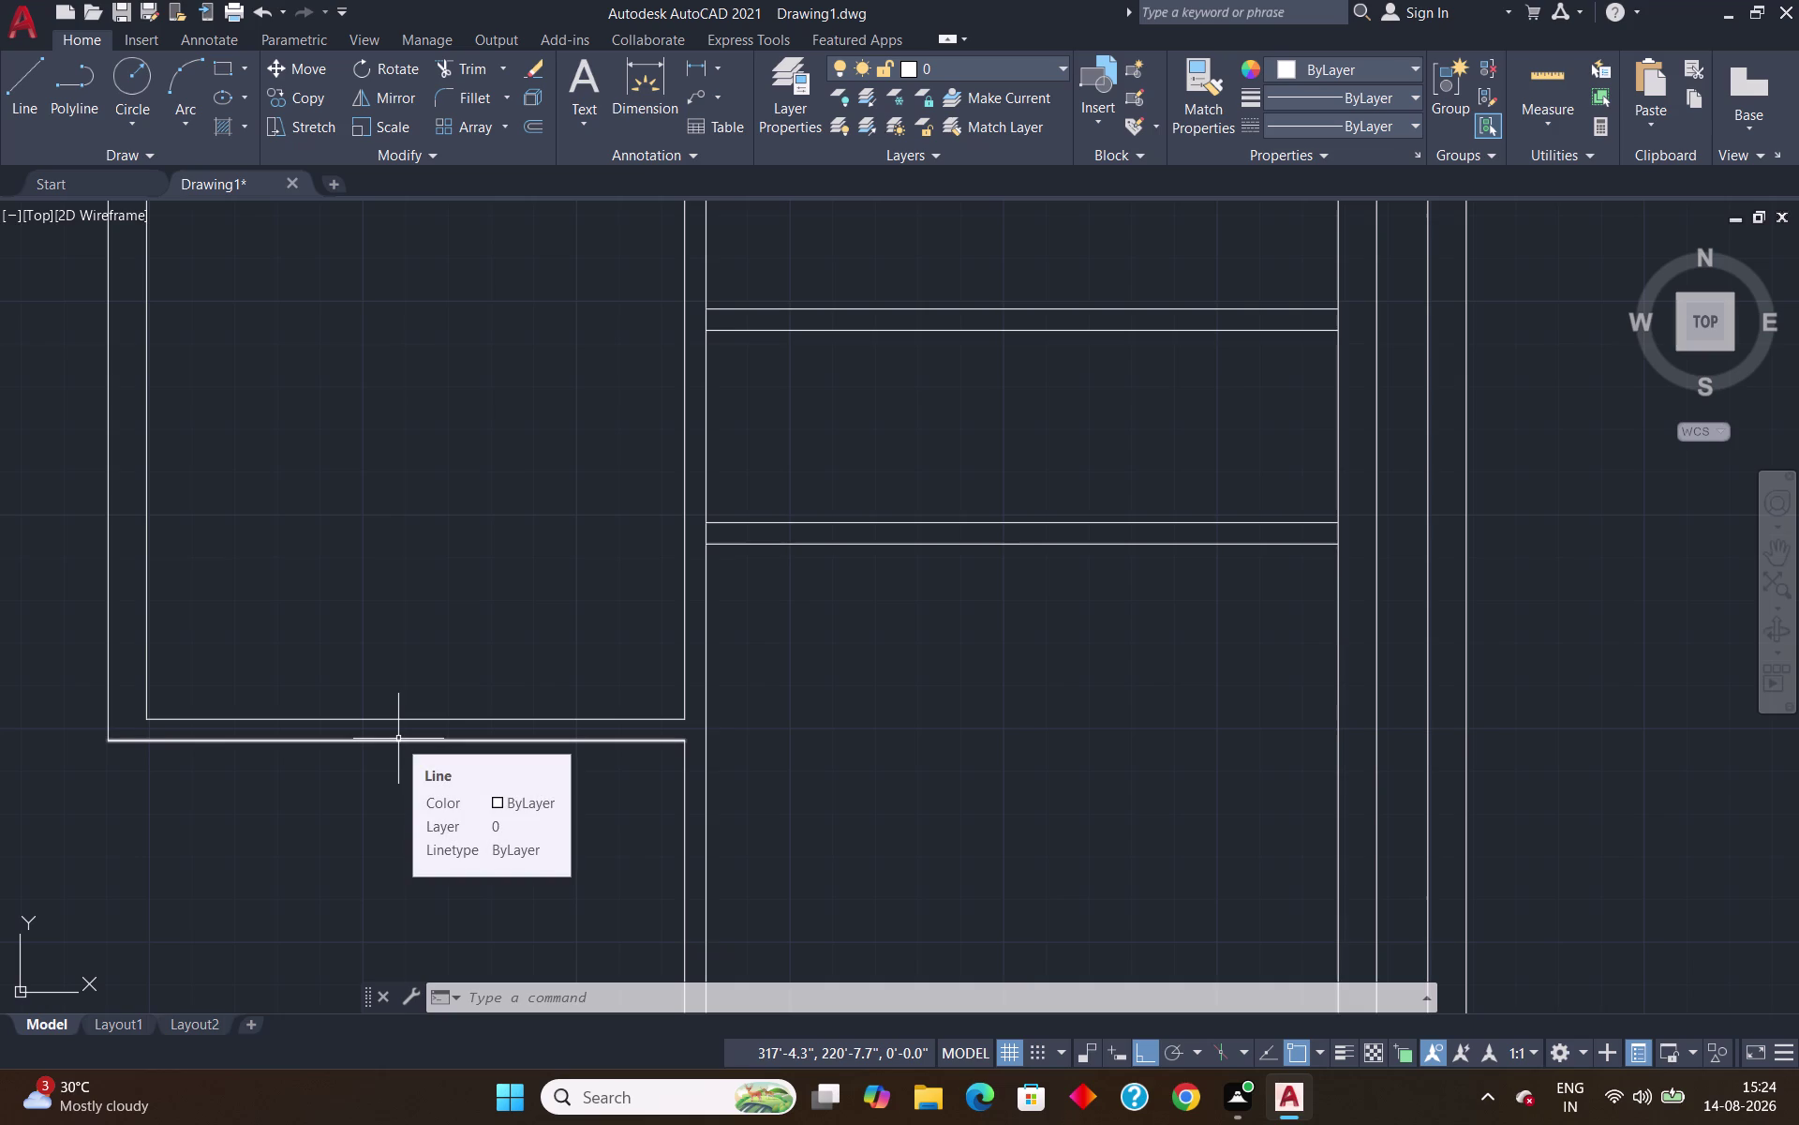
click(399, 738)
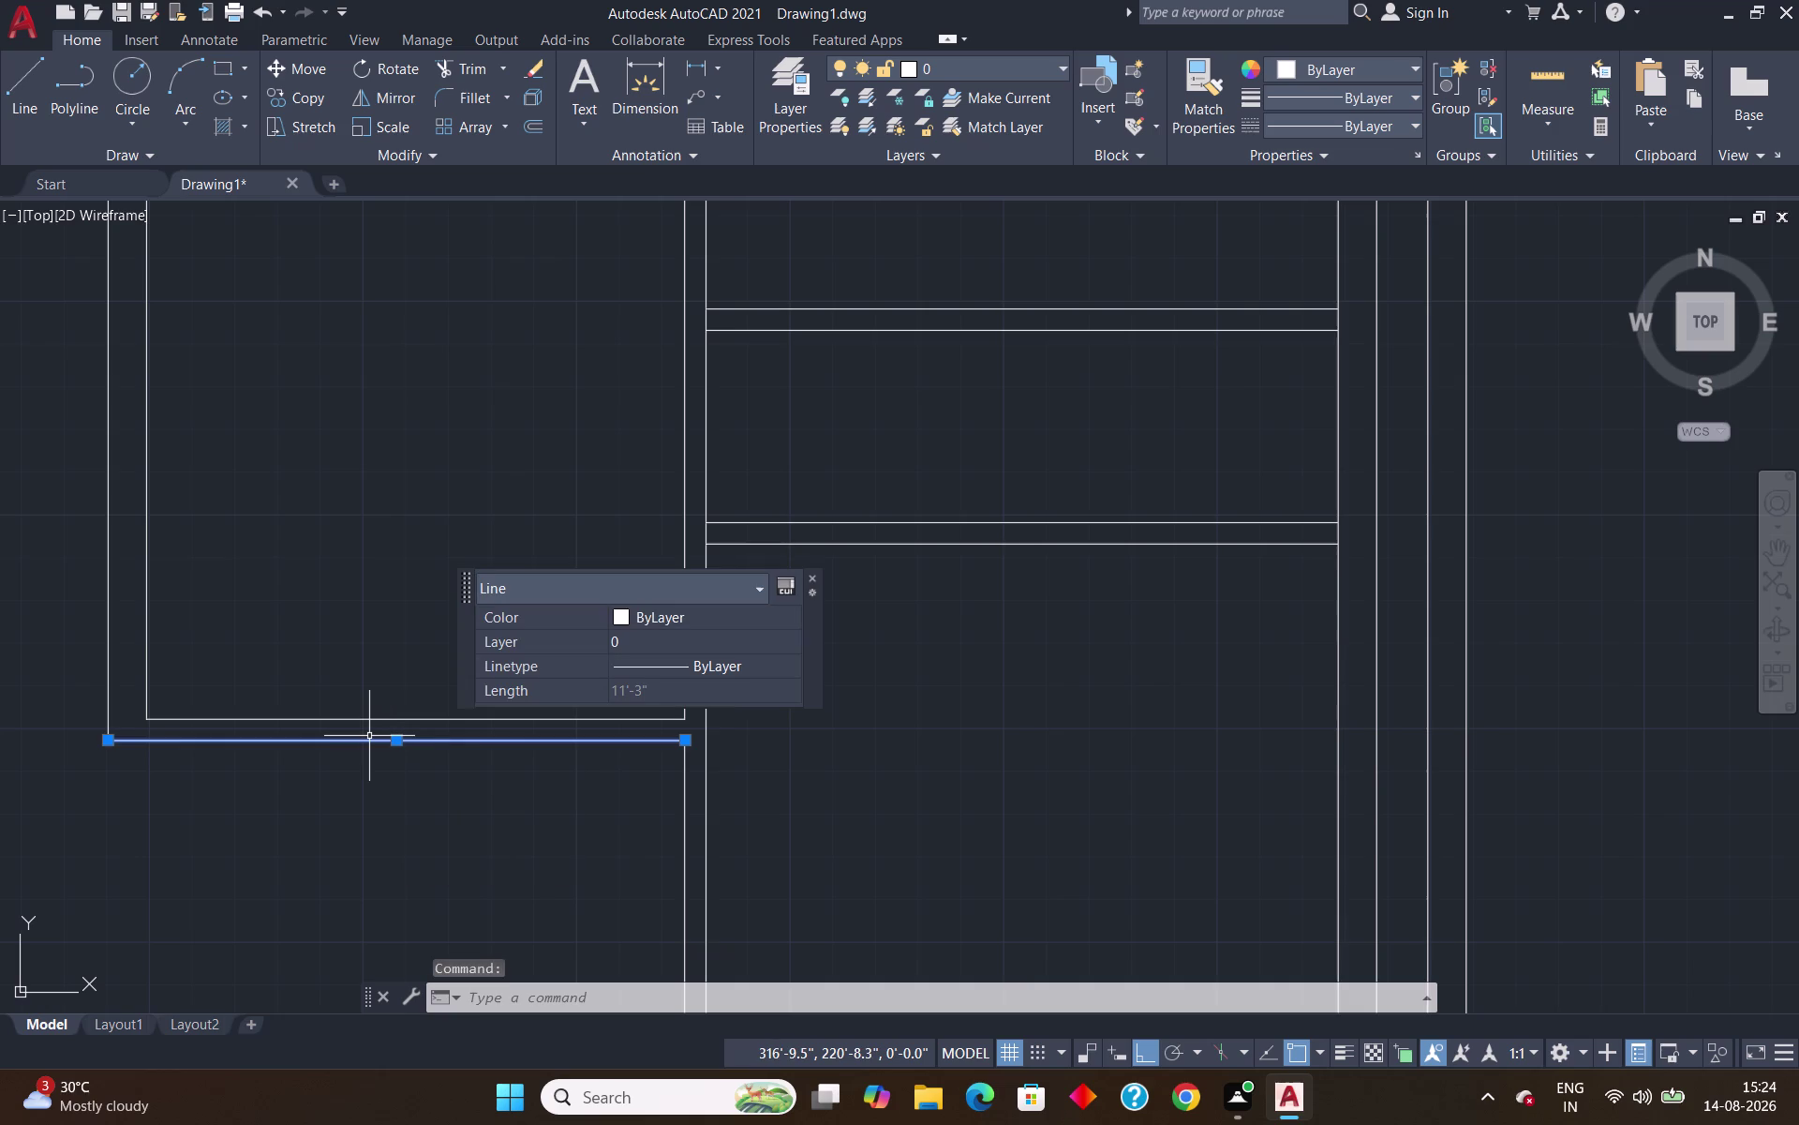
key(Delete)
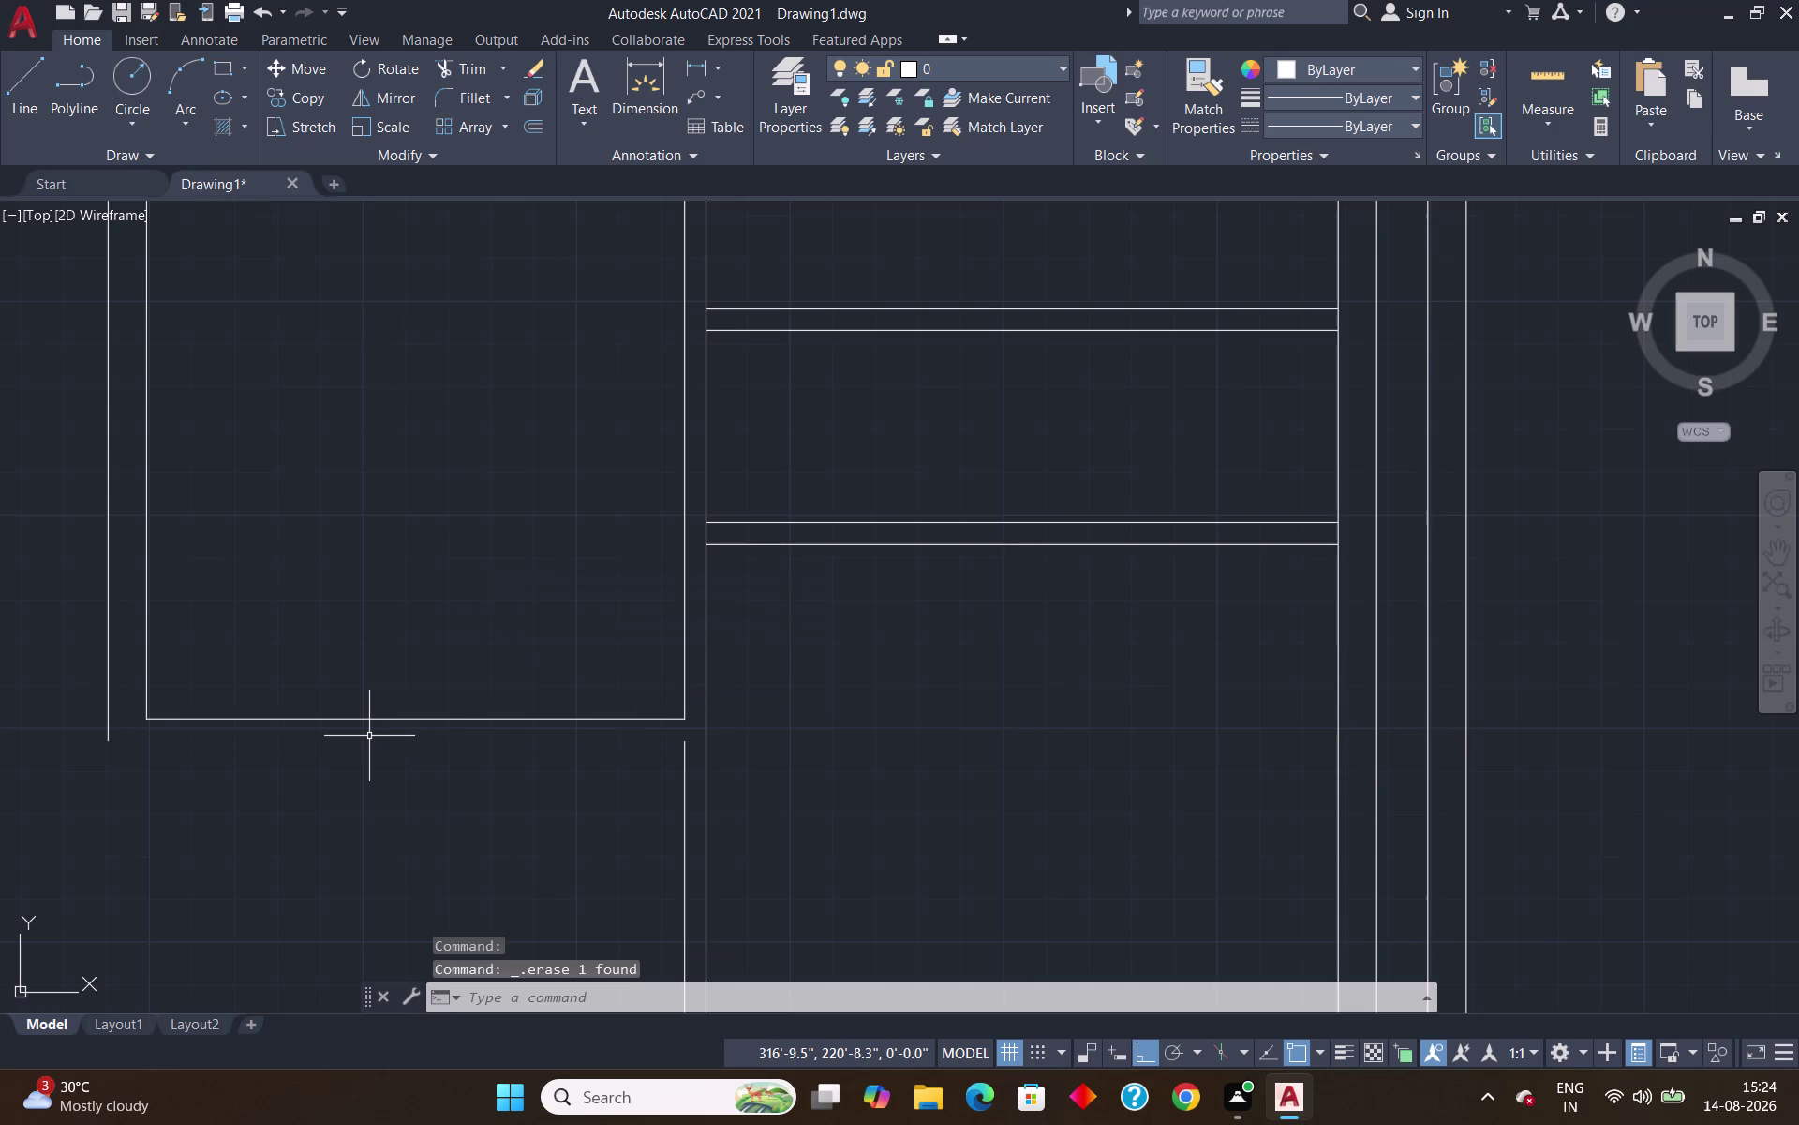
Offset the left room's bottom edge 9 inches downward.
key(o)
key(Return)
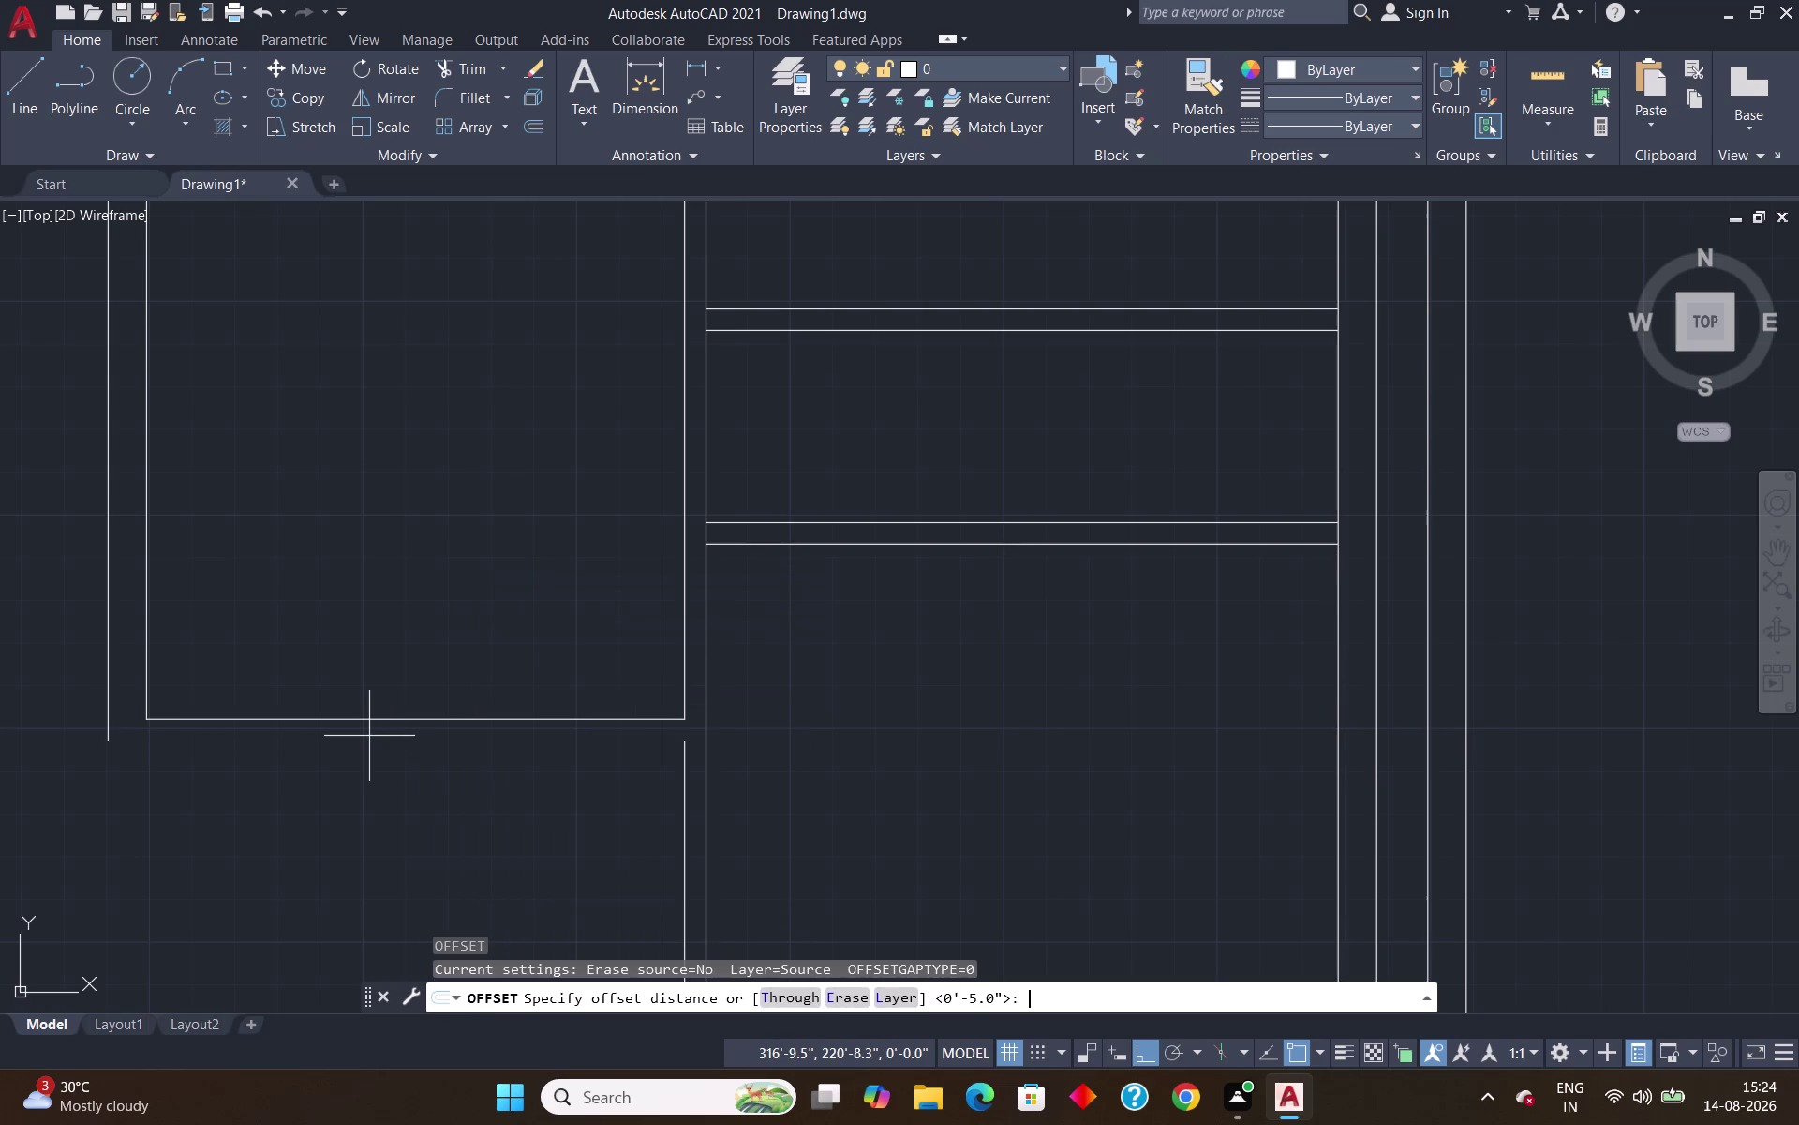
key(9)
key(shift+quotedbl)
key(Return)
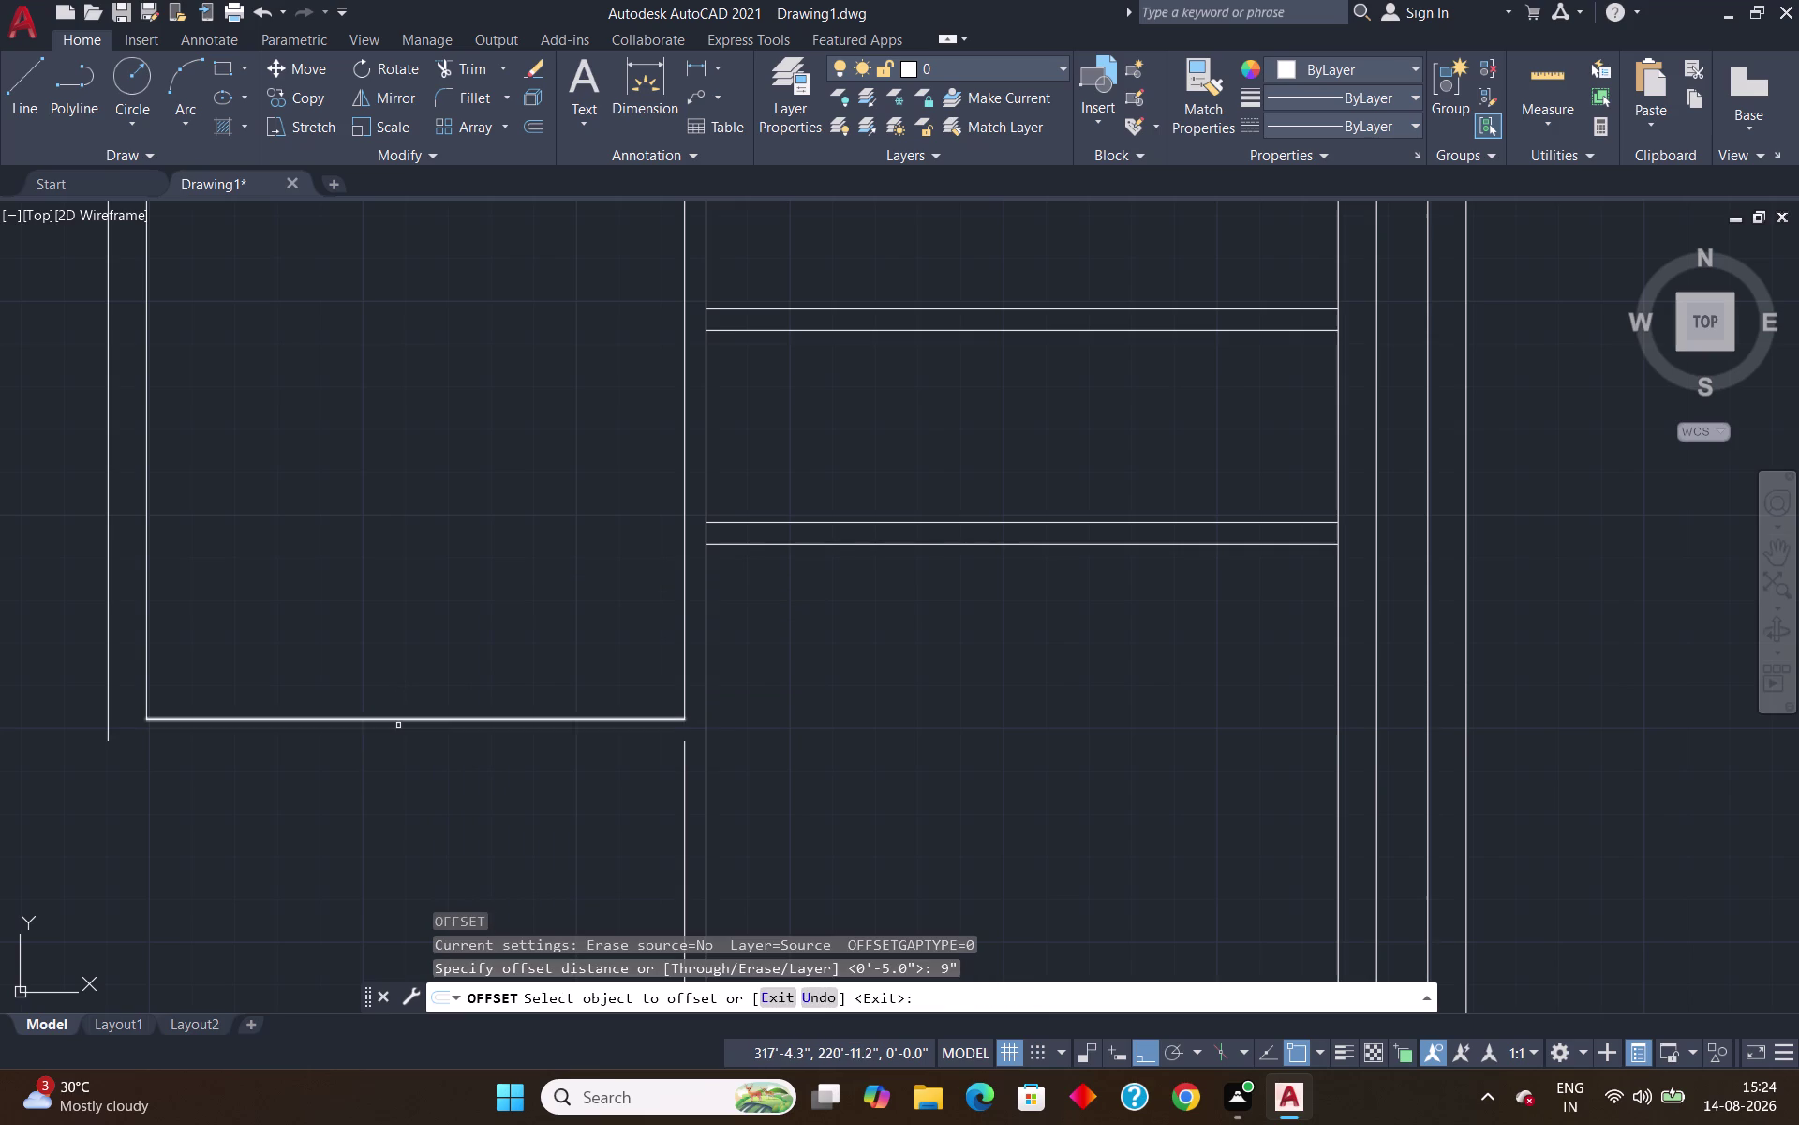
click(392, 717)
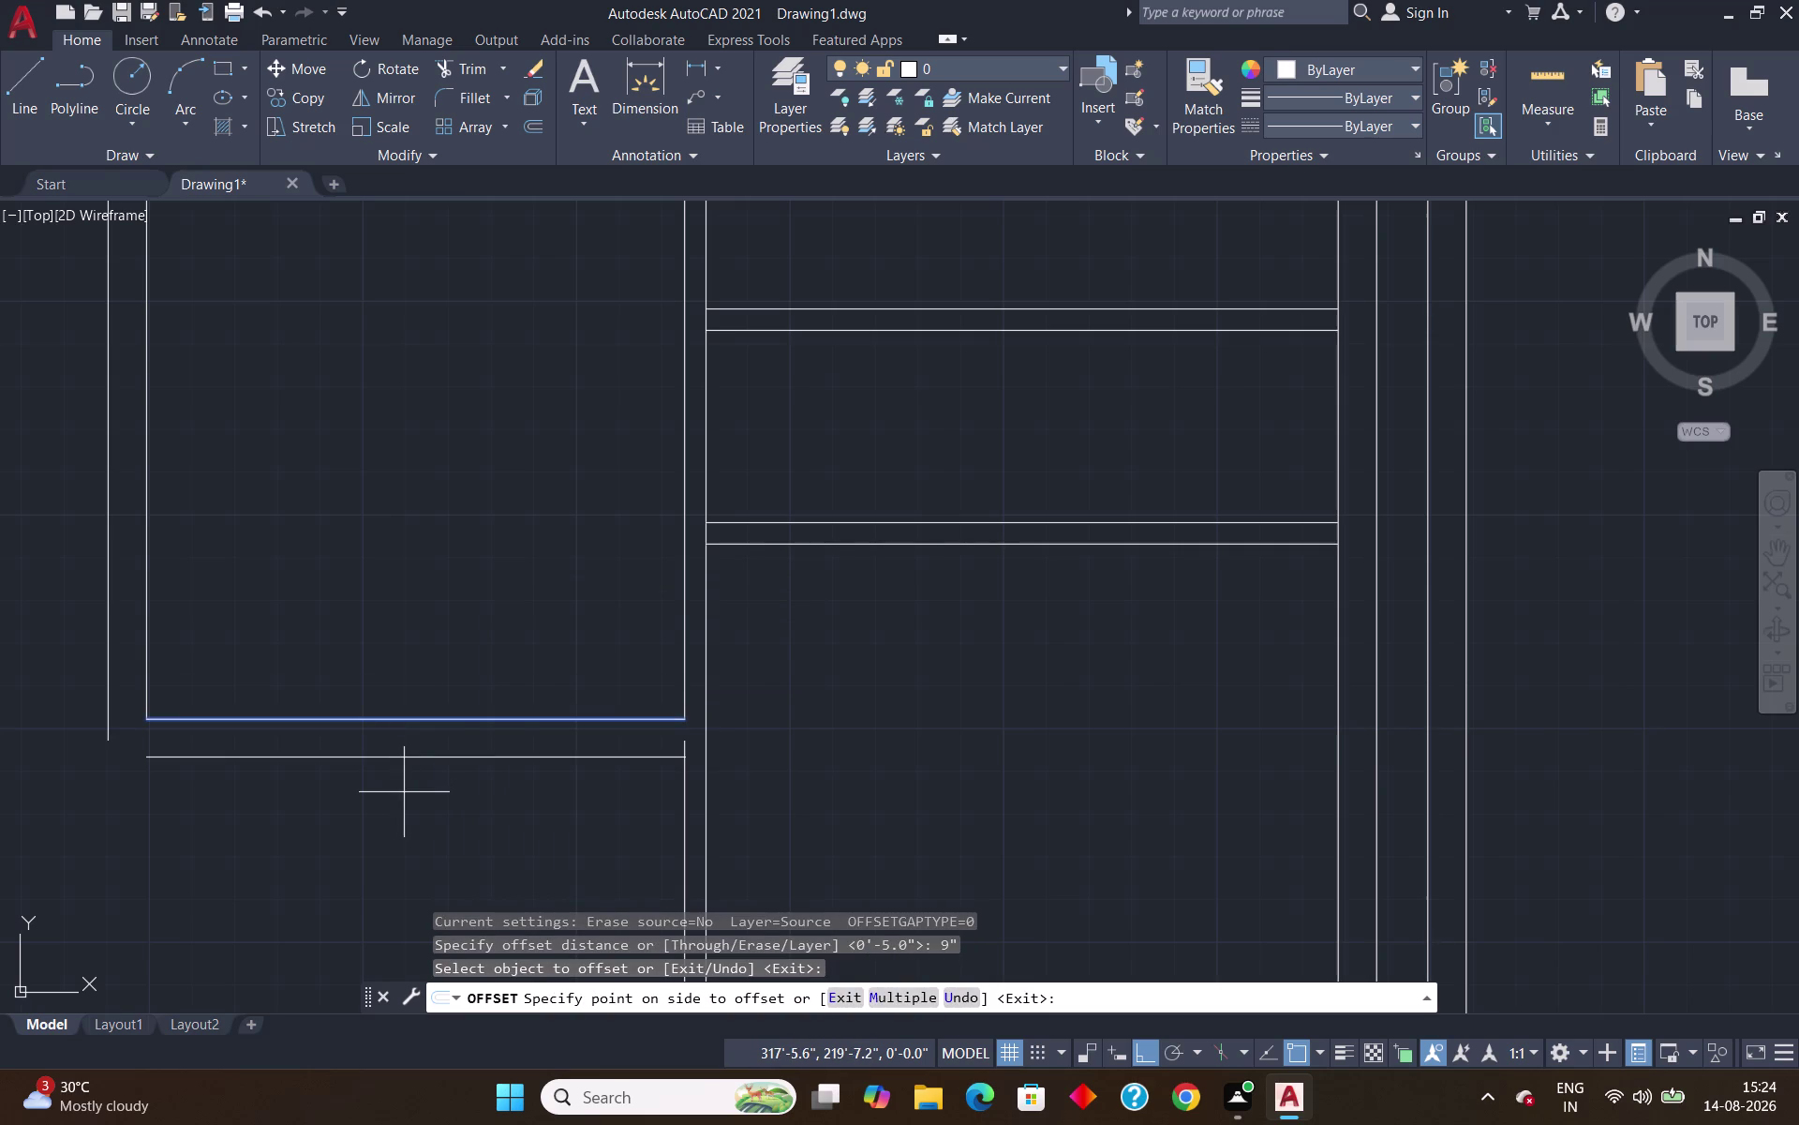
click(404, 792)
key(Escape)
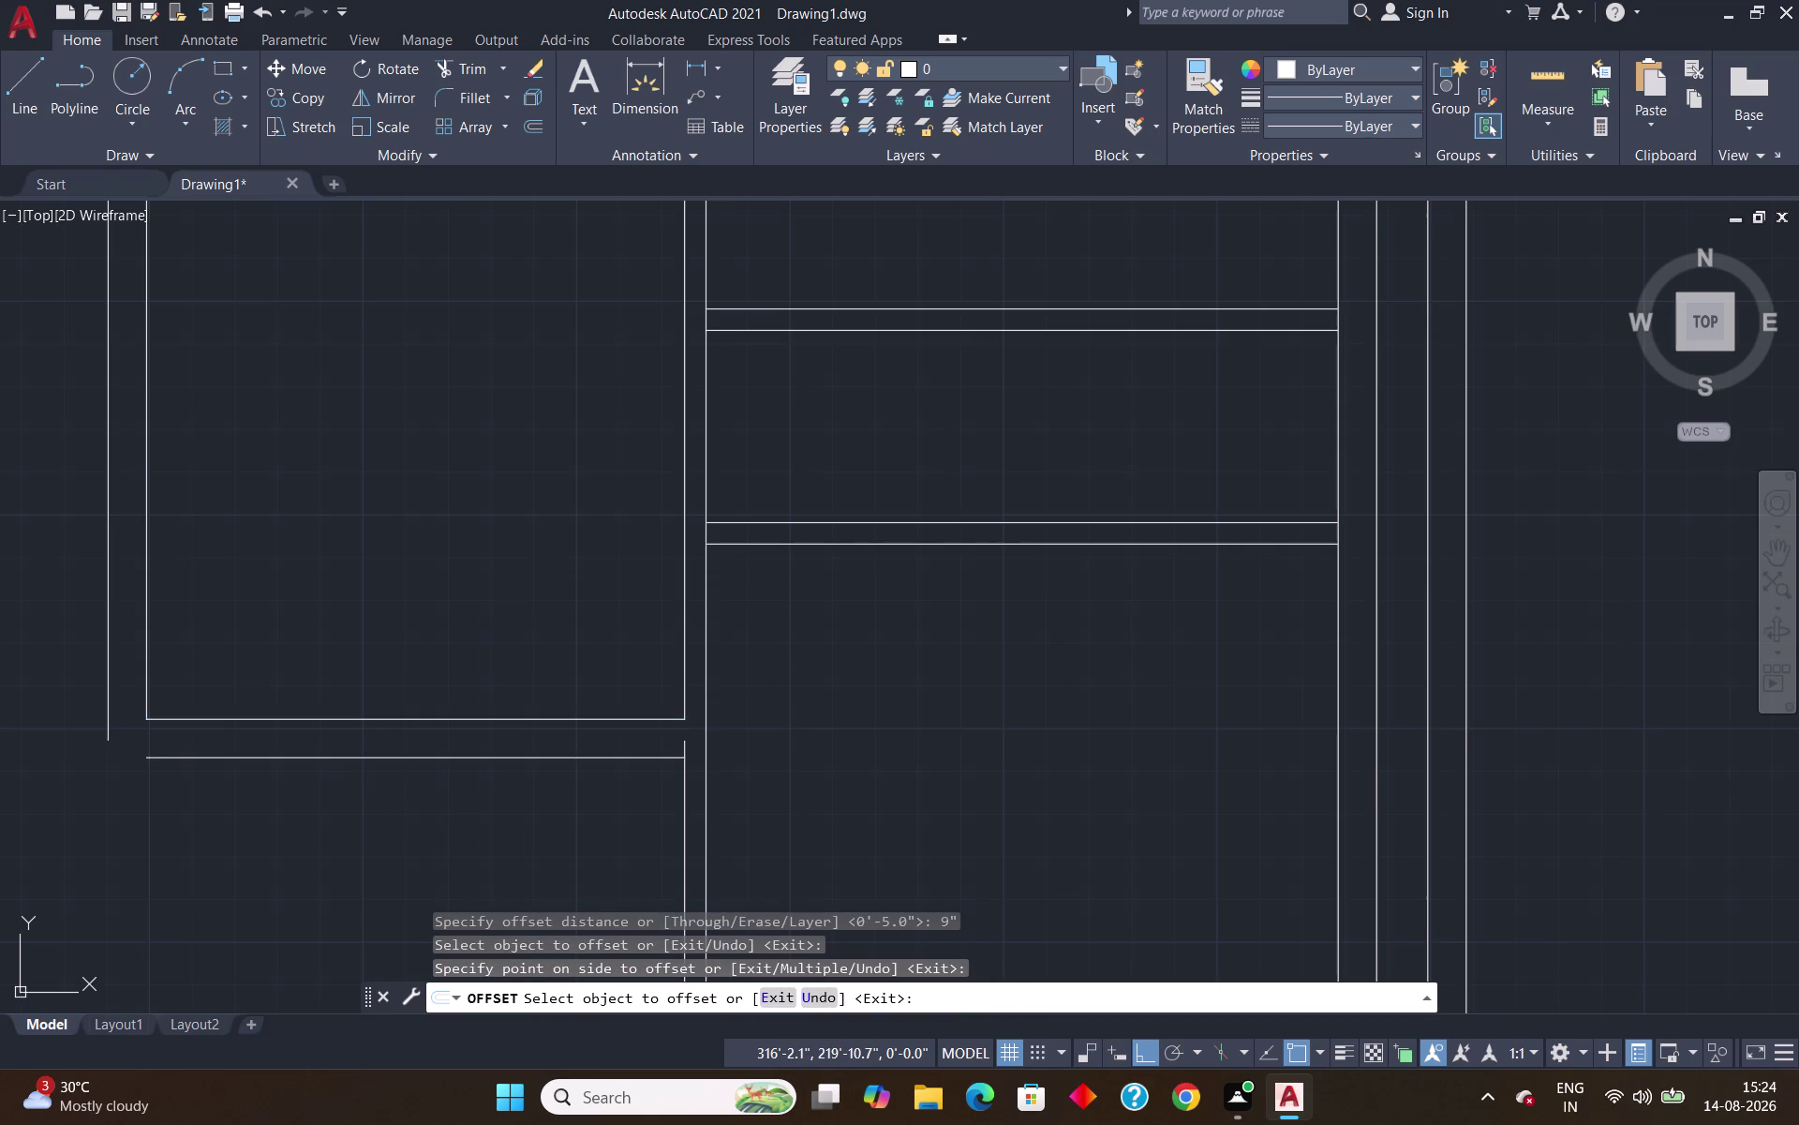
key(f)
key(Return)
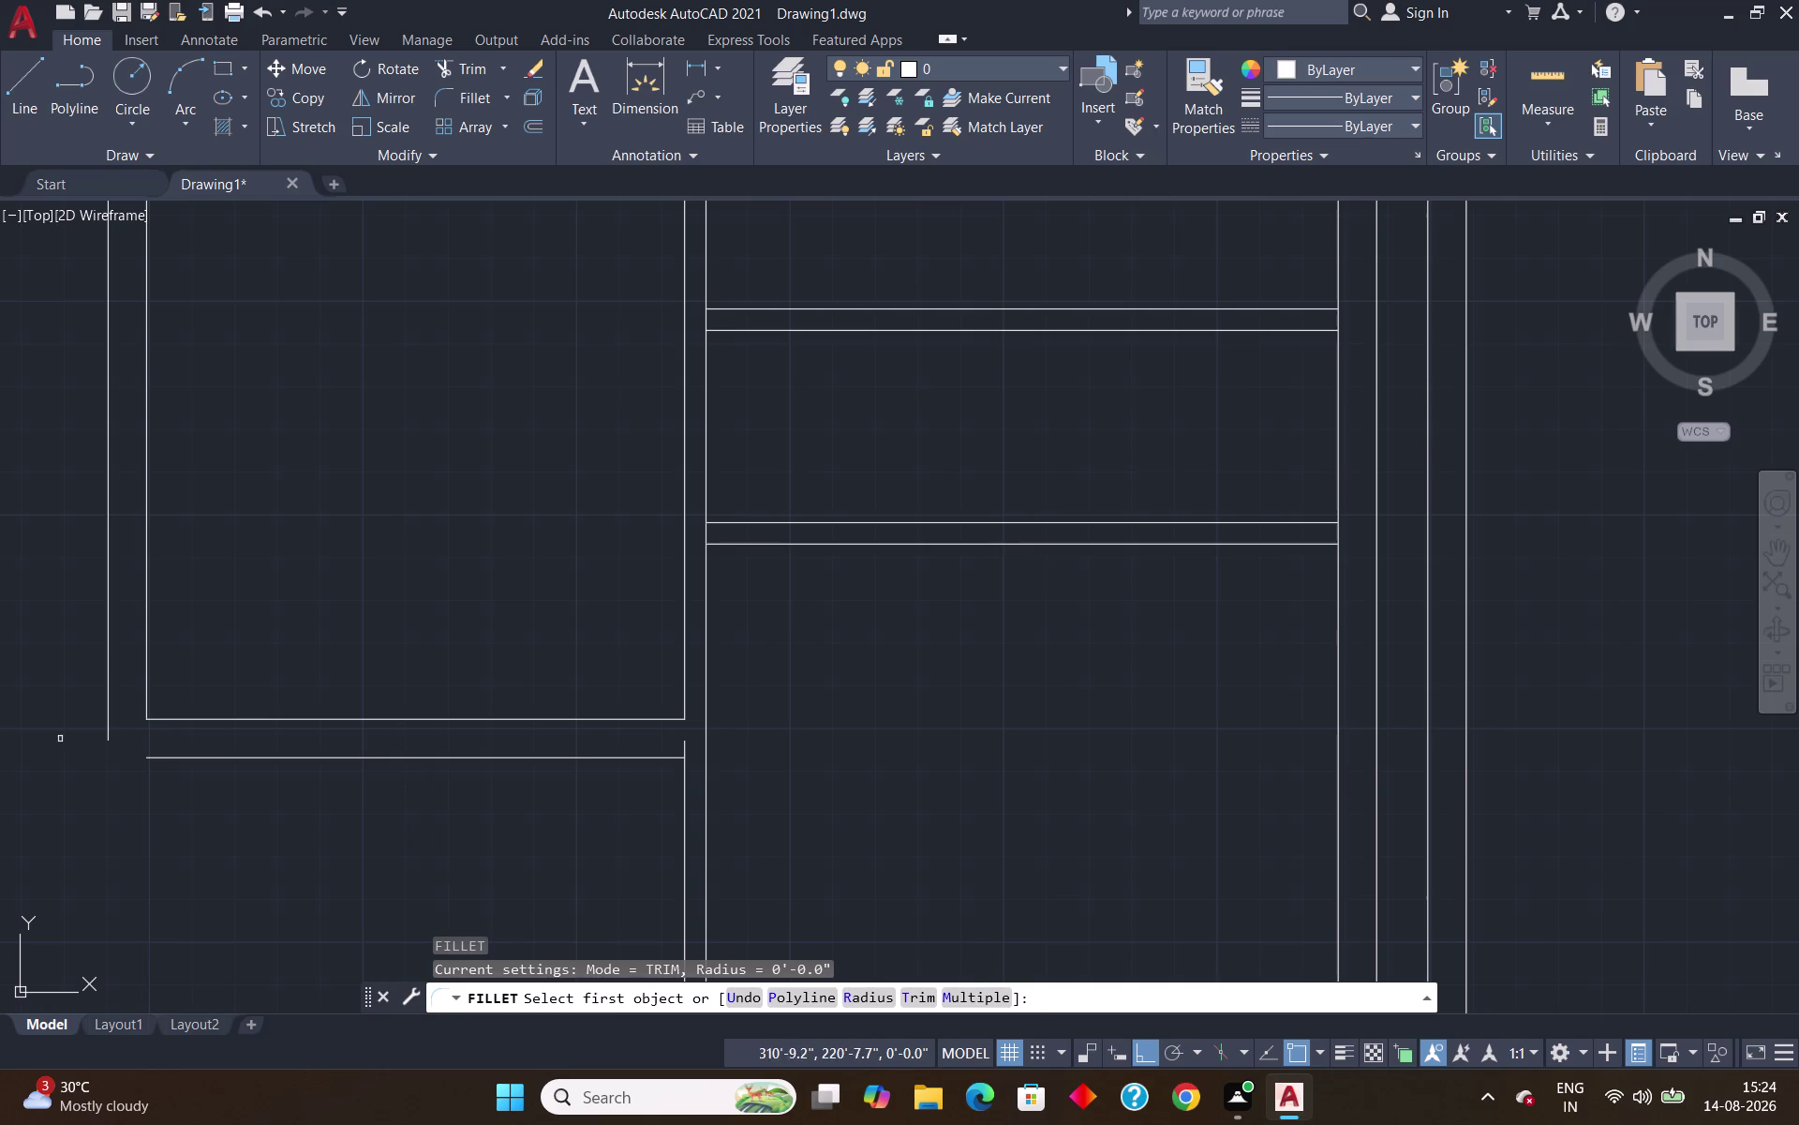
Fillet the outer left wall with the new 9-inch line into a square corner.
click(109, 702)
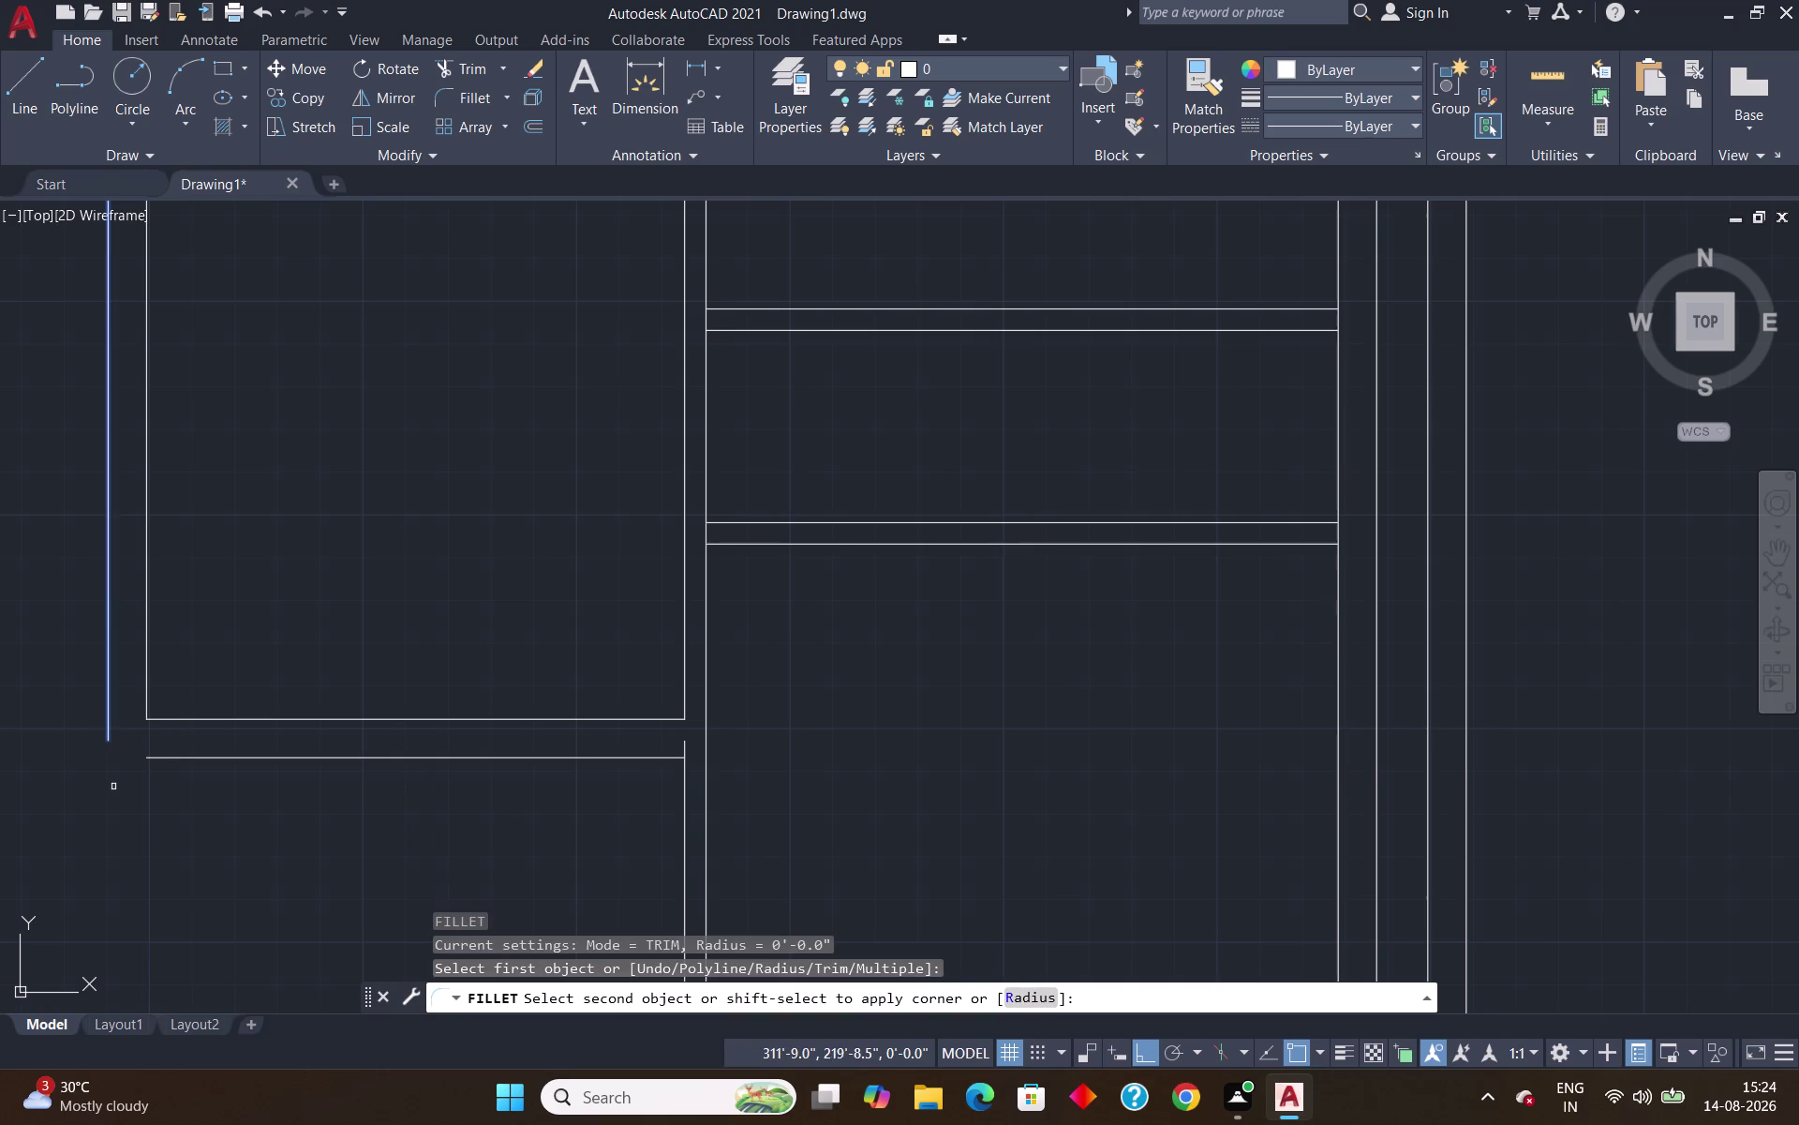
click(178, 759)
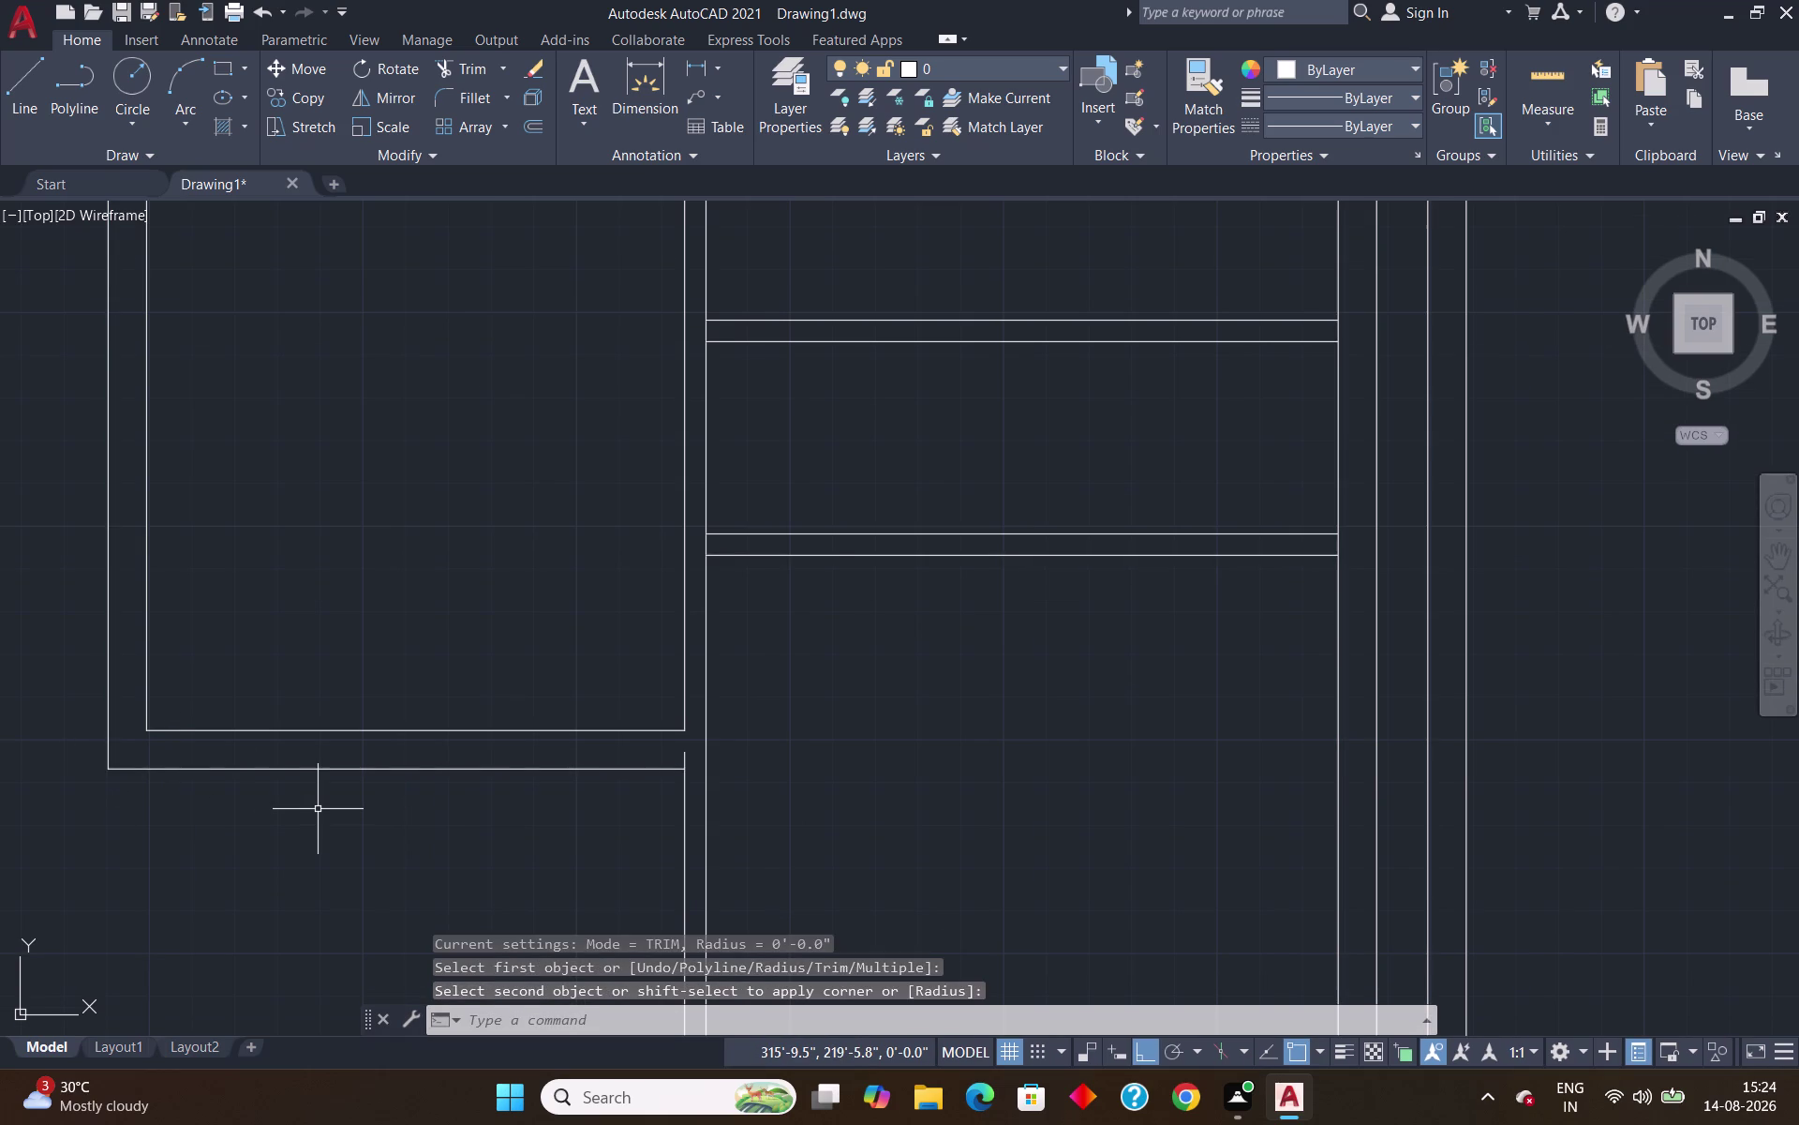
key(Escape)
Trim the stub near the new corner and the line below the right room.
text(tr)
key(Return)
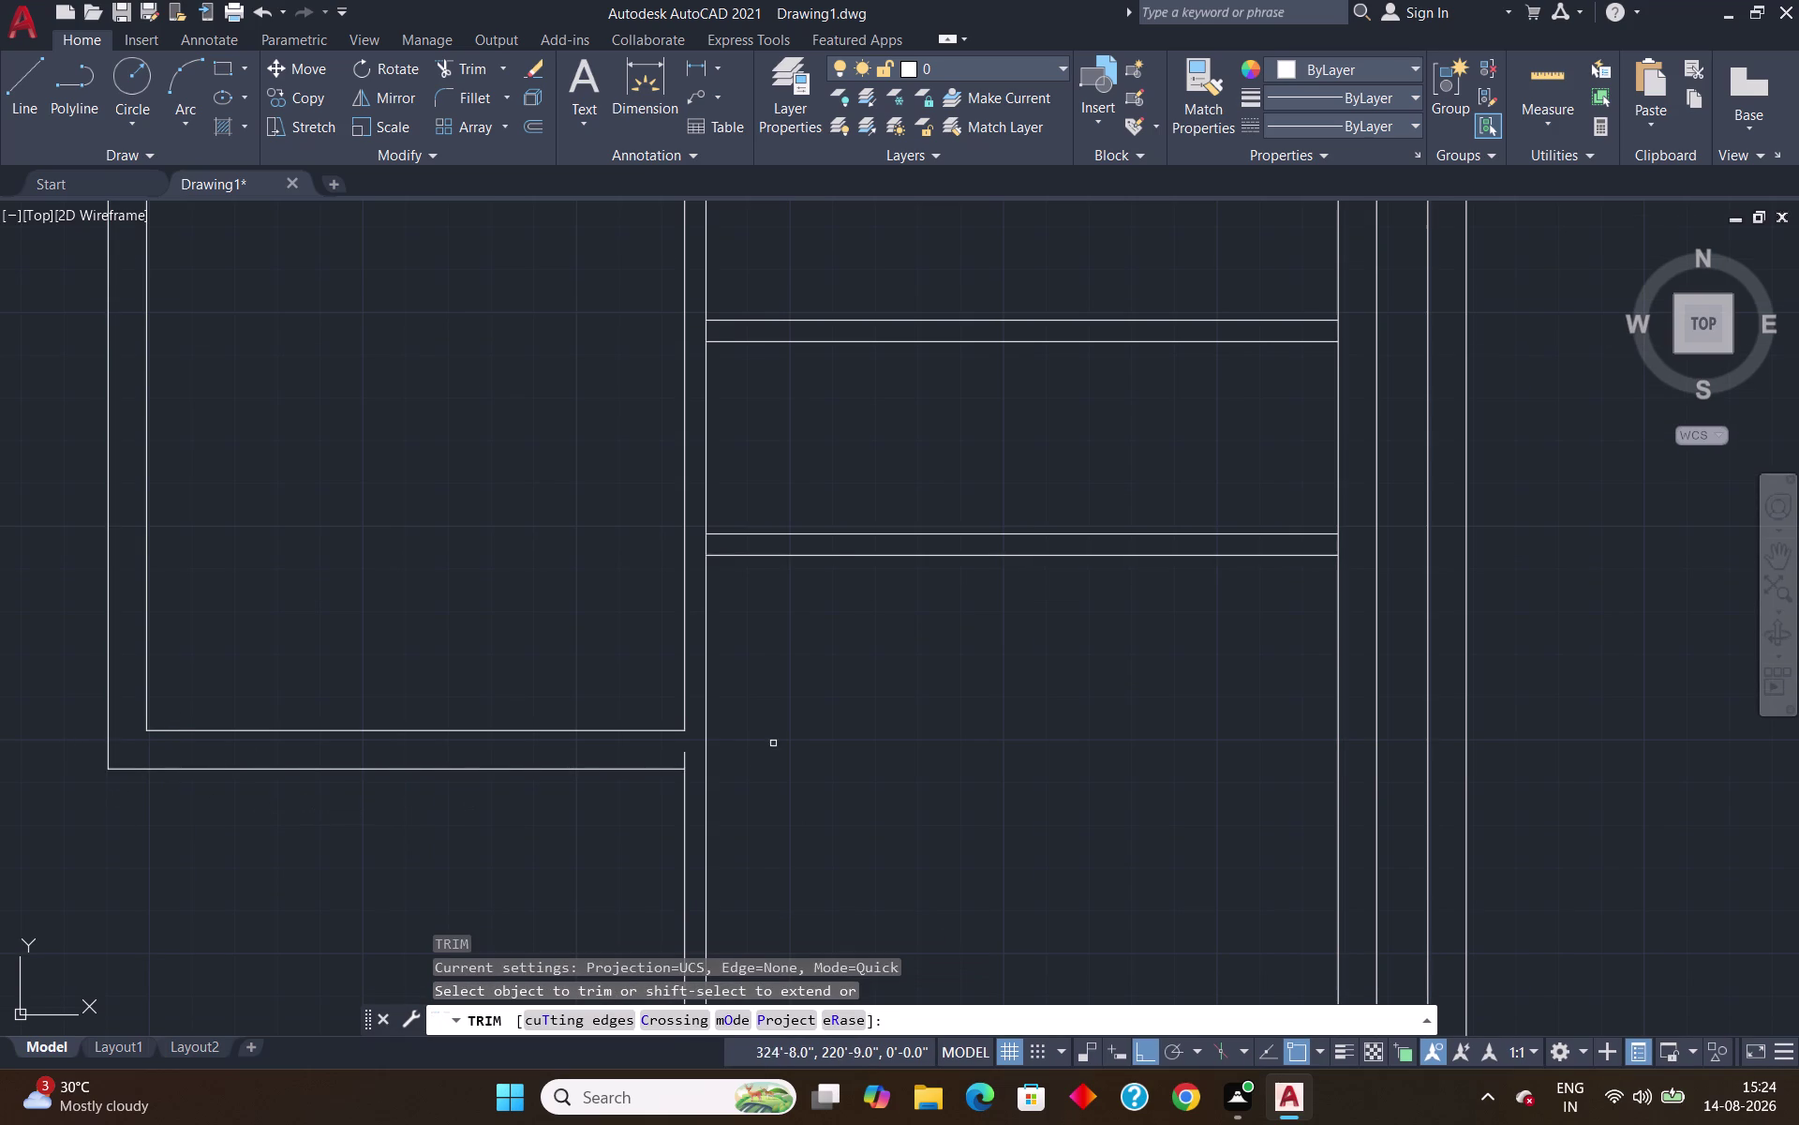
click(683, 760)
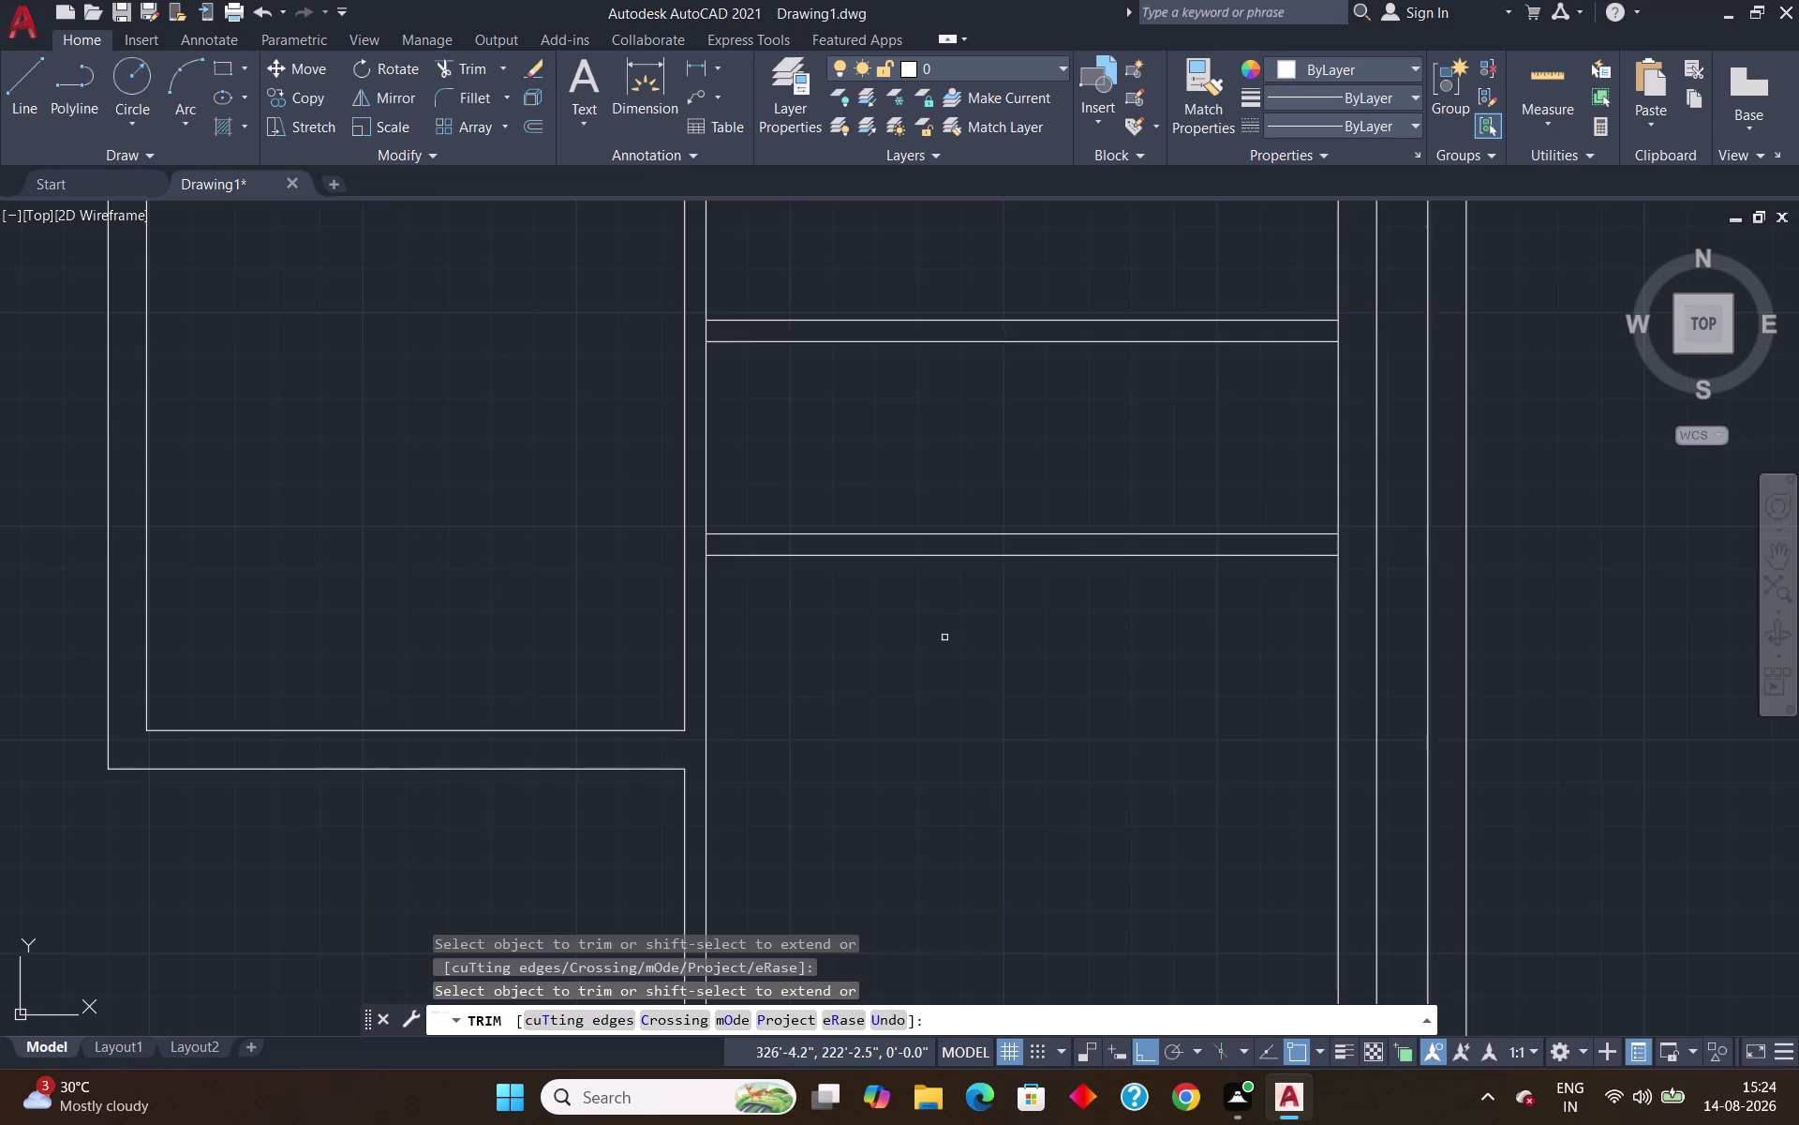
scroll(down, 3)
scroll(up, 3)
scroll(up, 3)
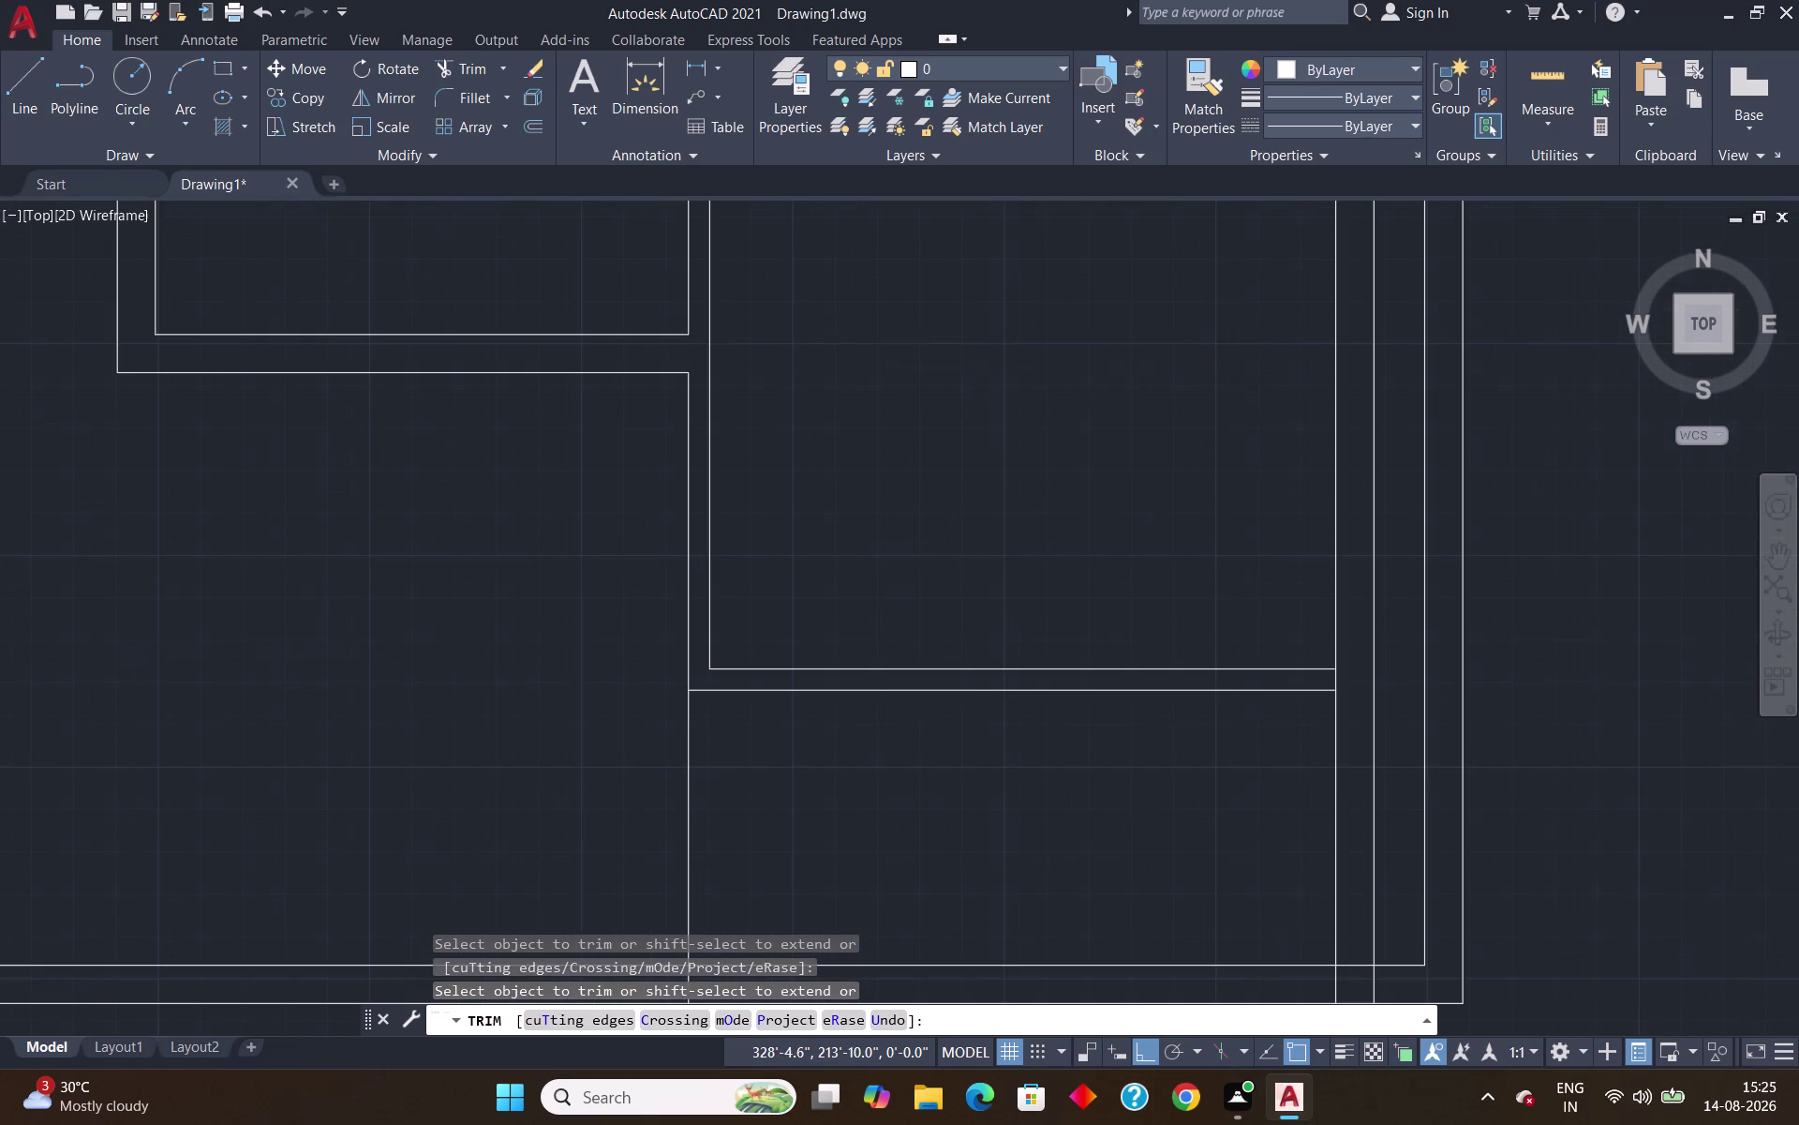
scroll(down, 3)
scroll(up, 3)
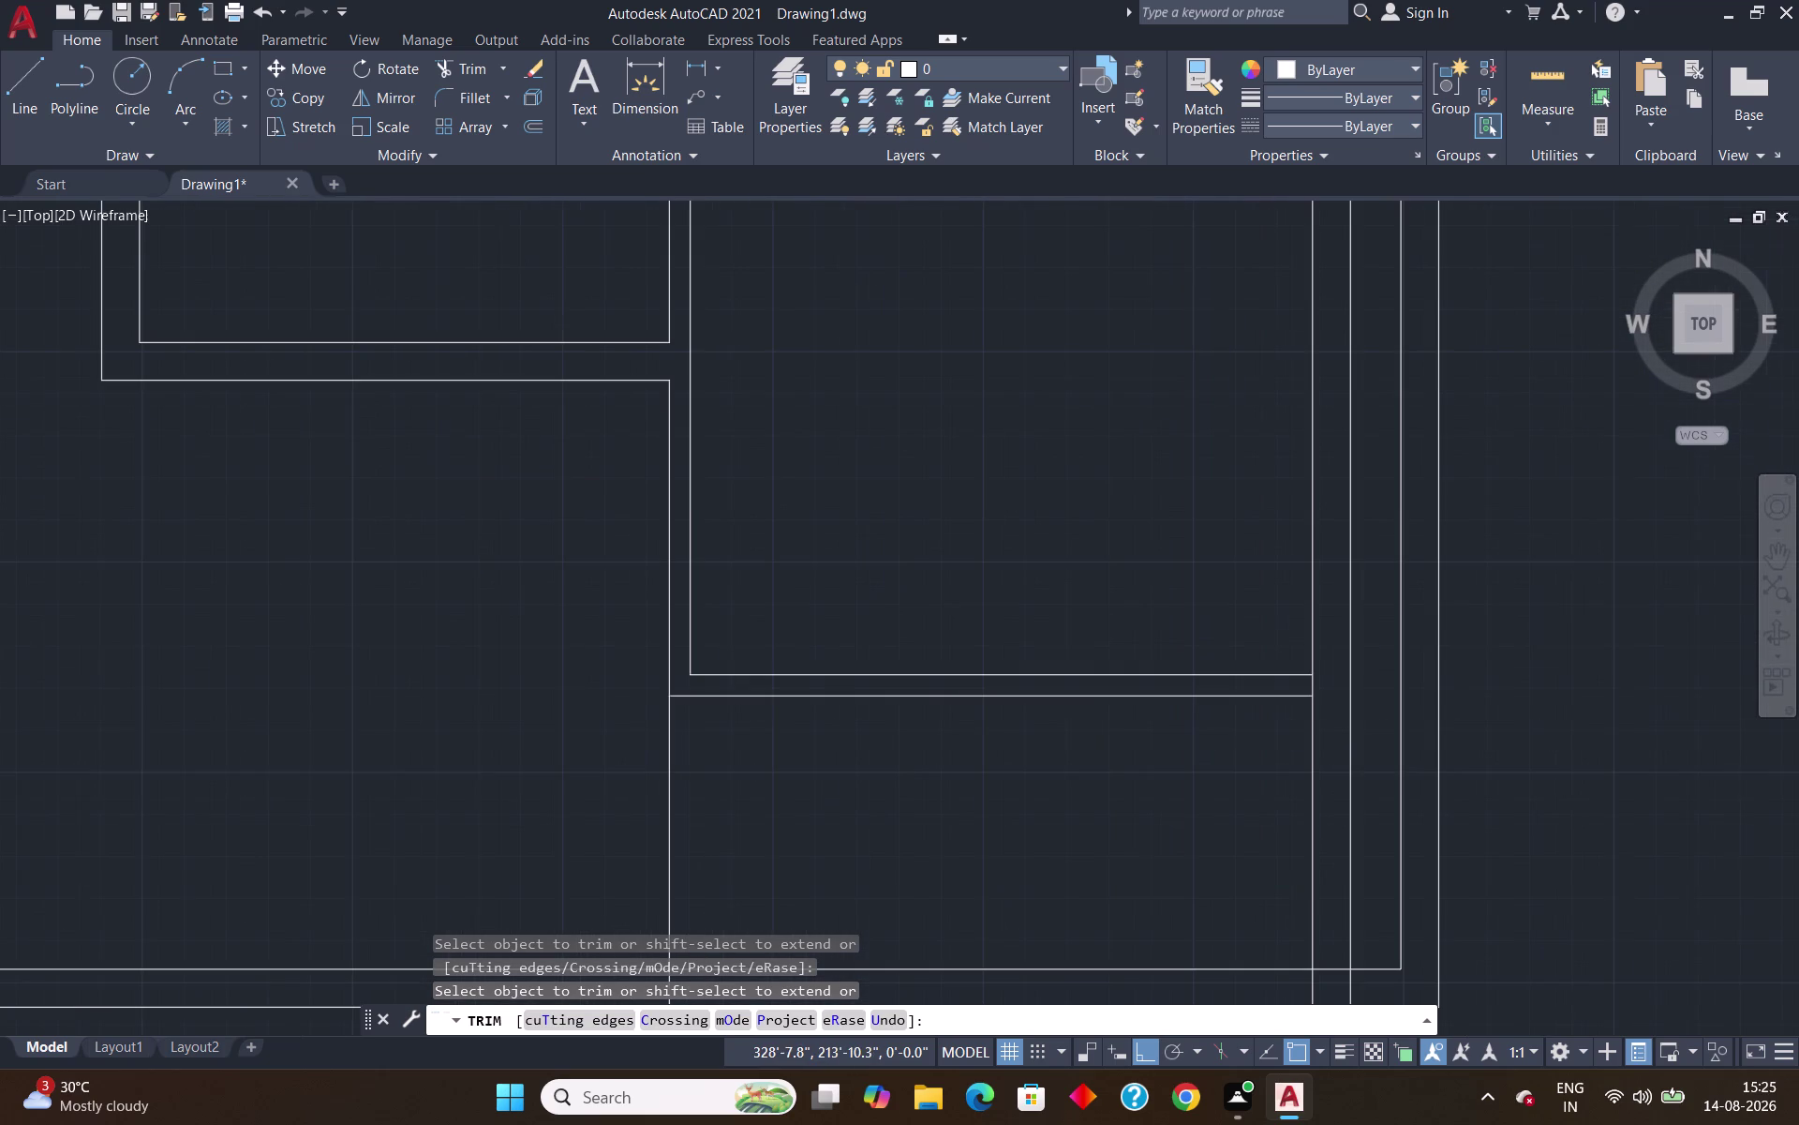
click(932, 696)
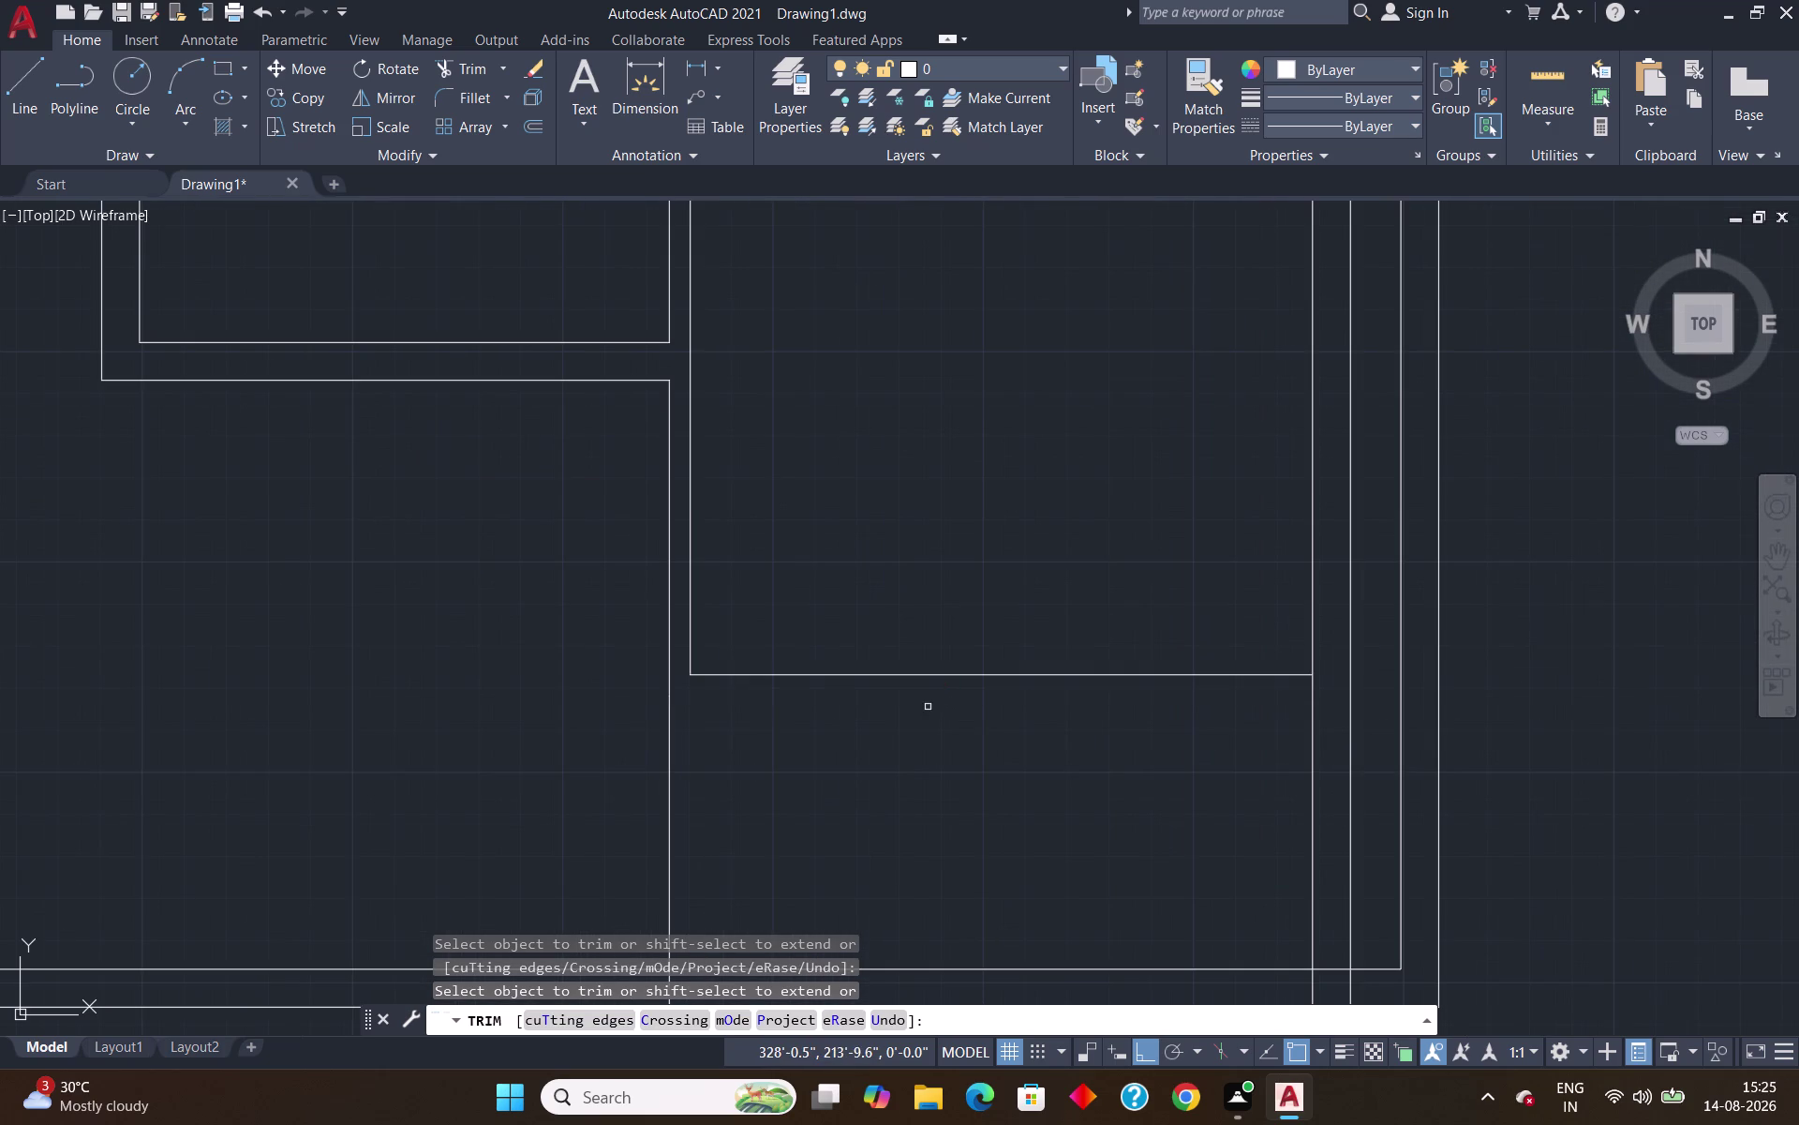
key(Escape)
key(o)
key(Return)
Offset the right room's bottom edge 9" downward to create a parallel line.
key(9)
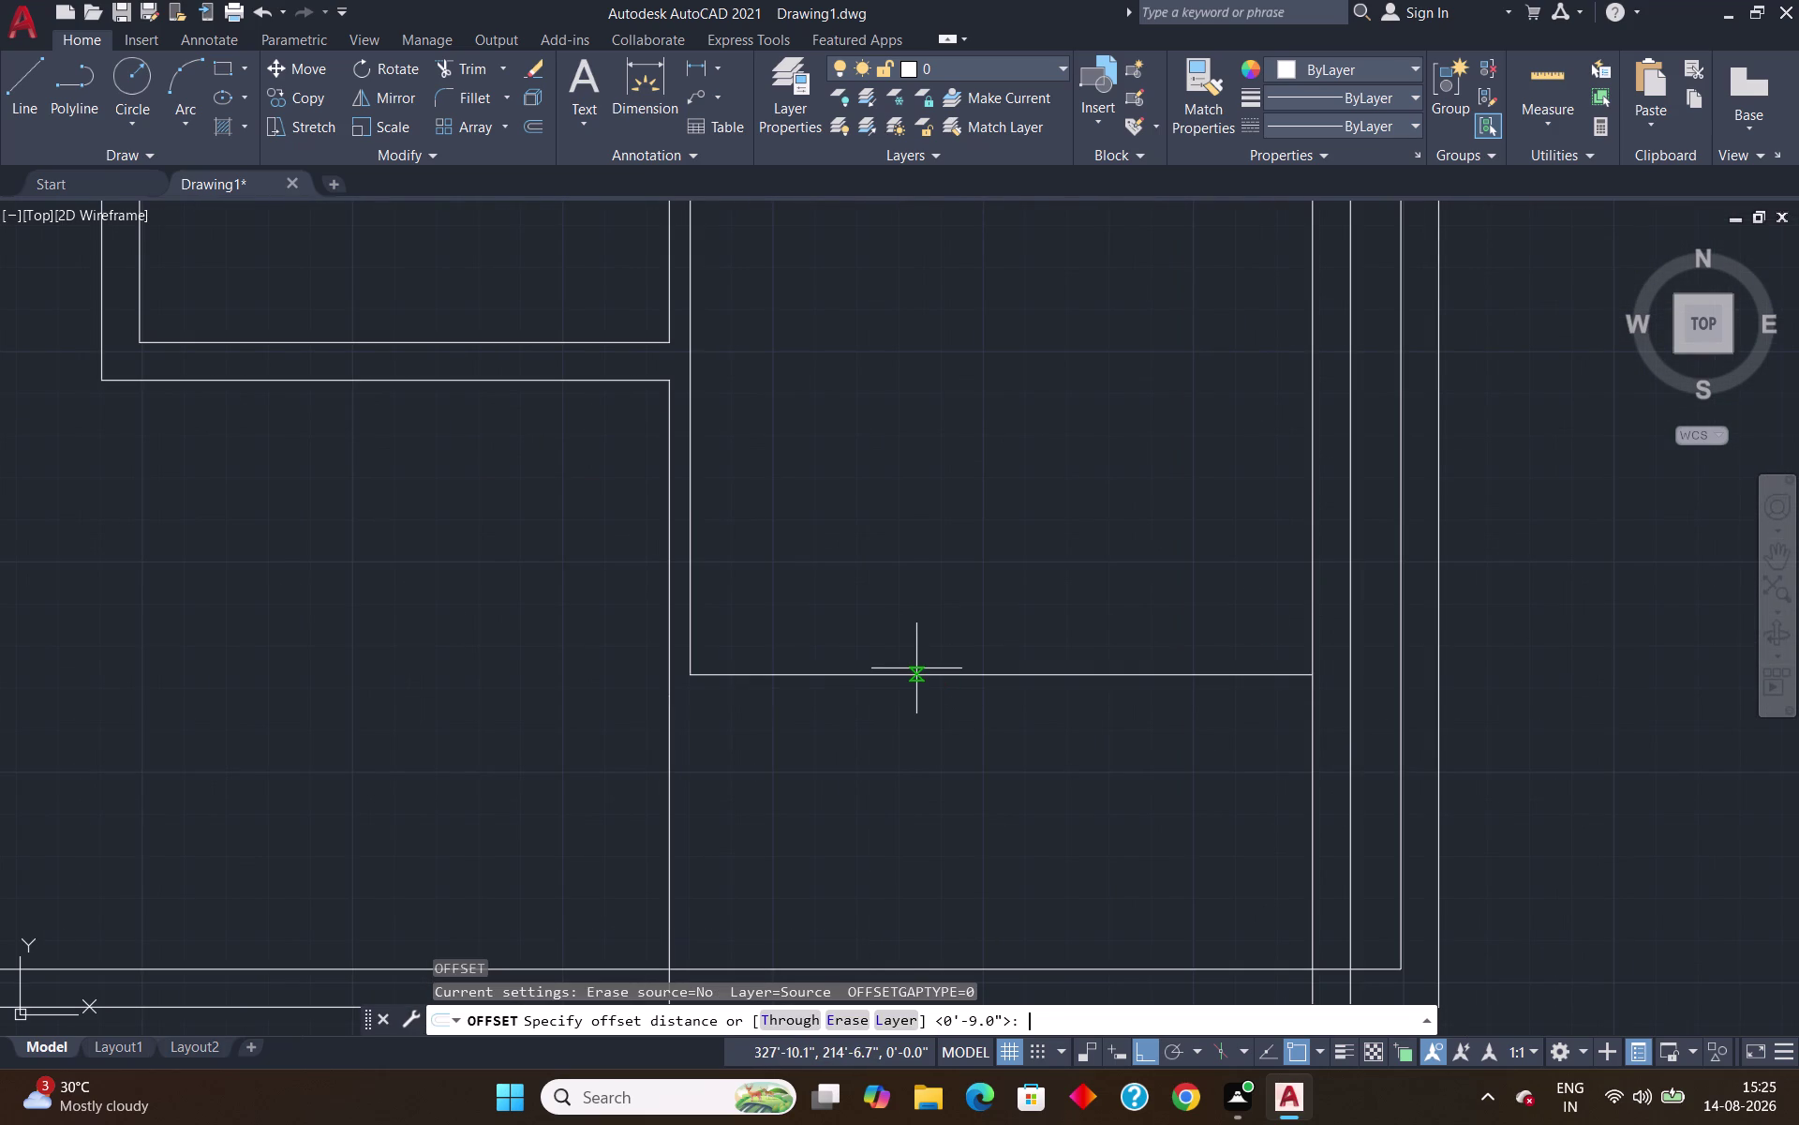
key(shift+quotedbl)
key(Return)
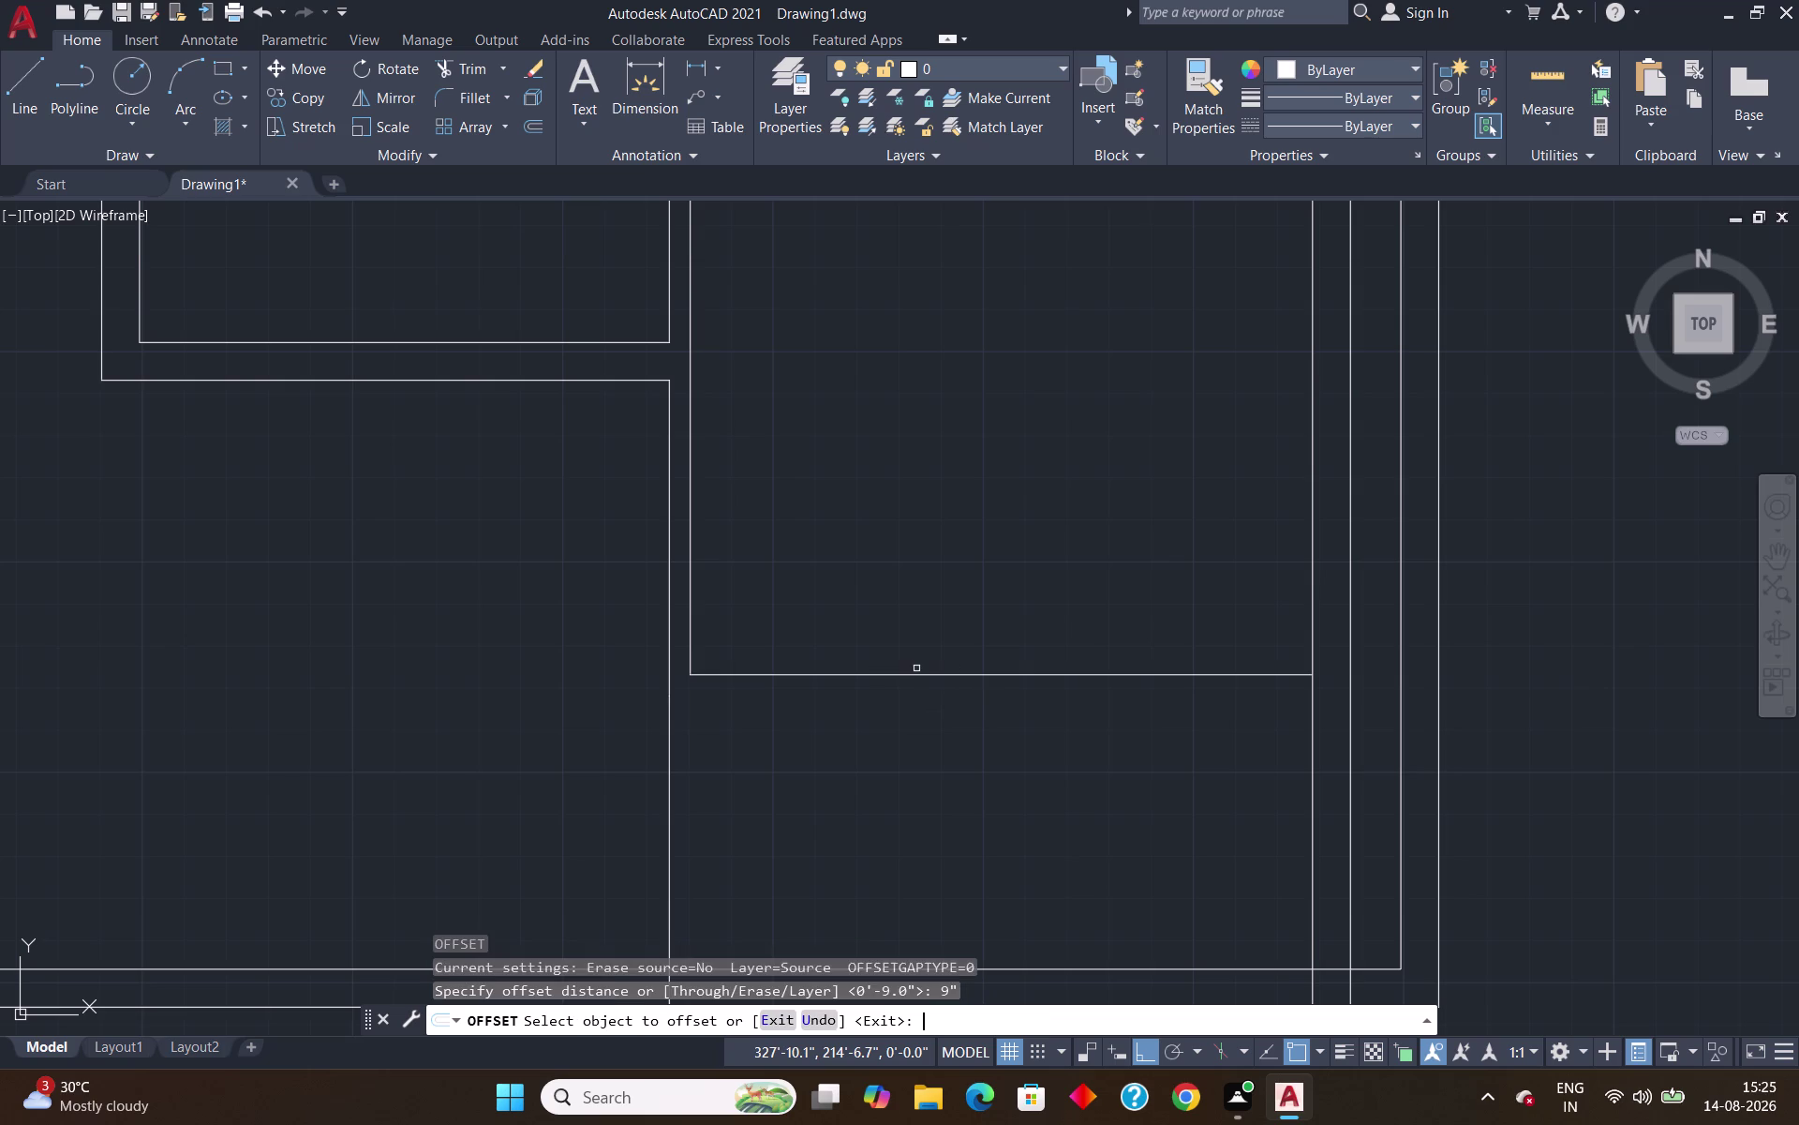
click(915, 672)
click(929, 725)
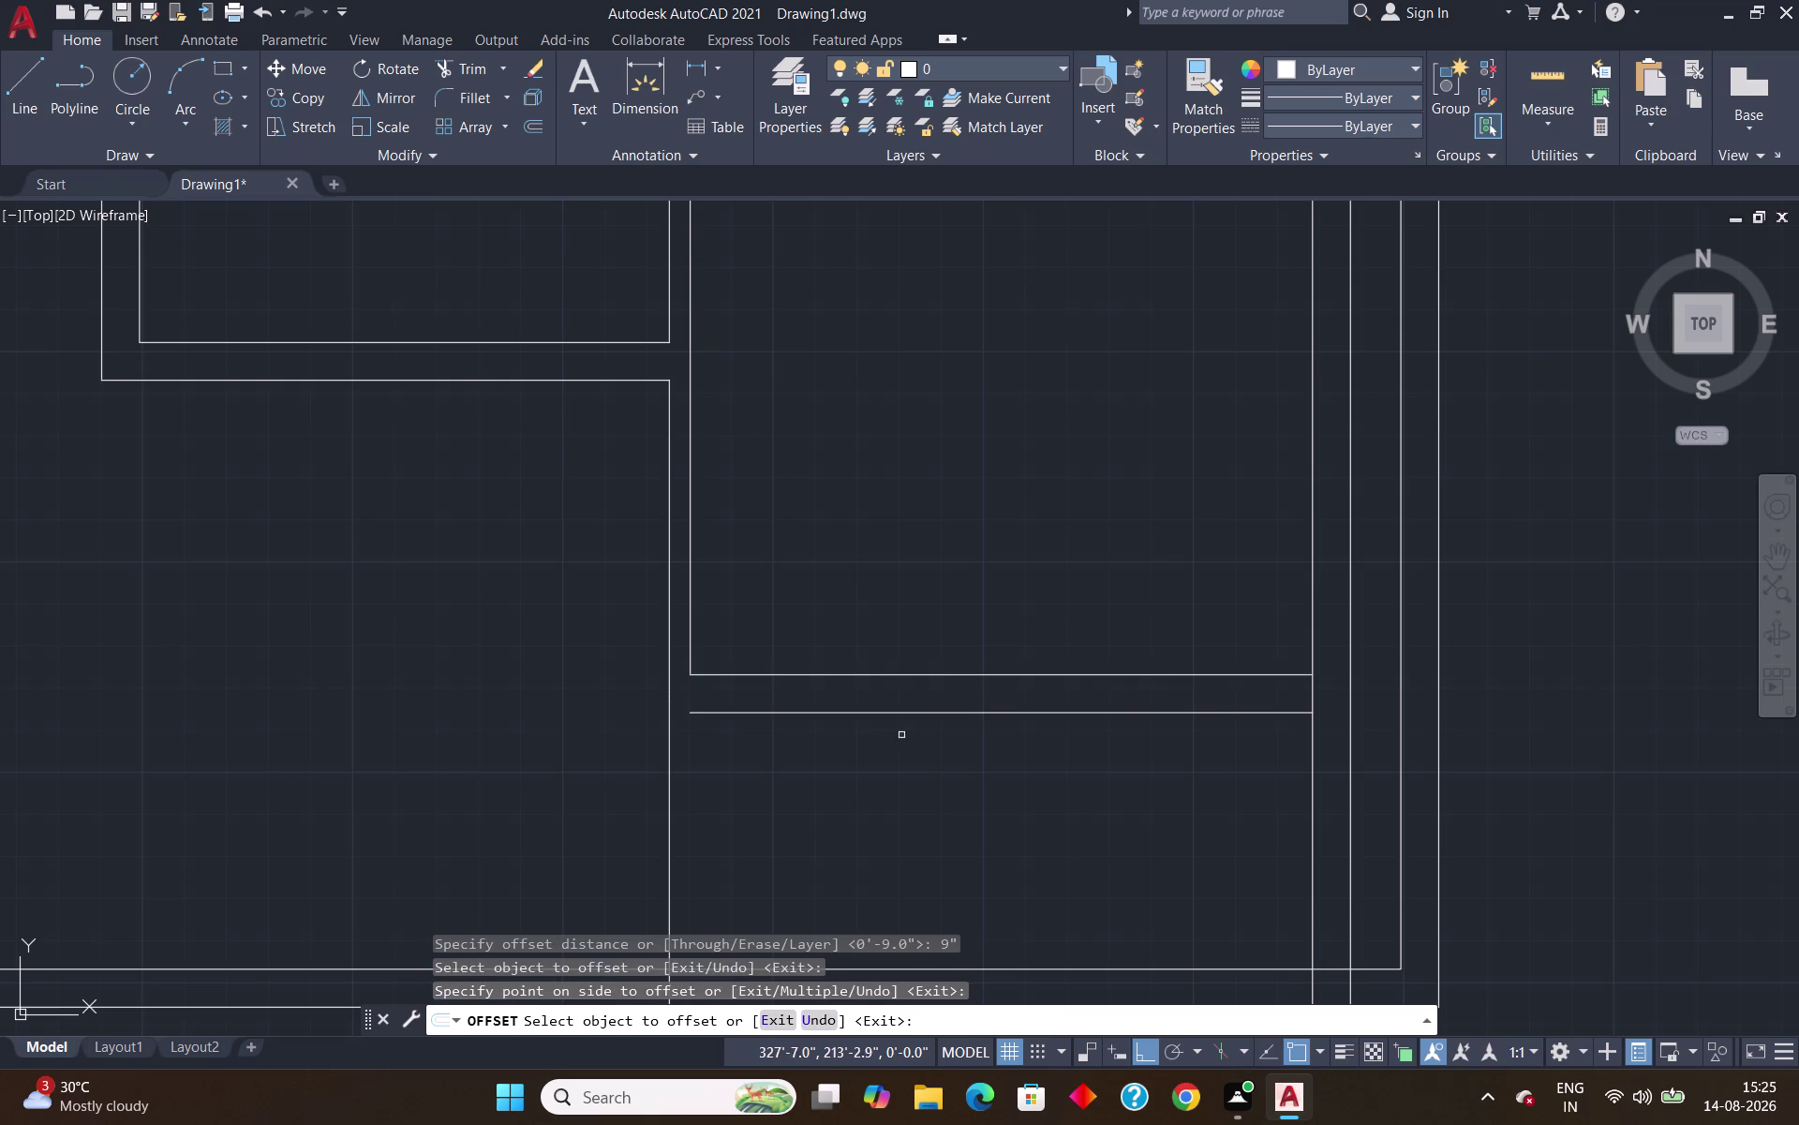
scroll(down, 3)
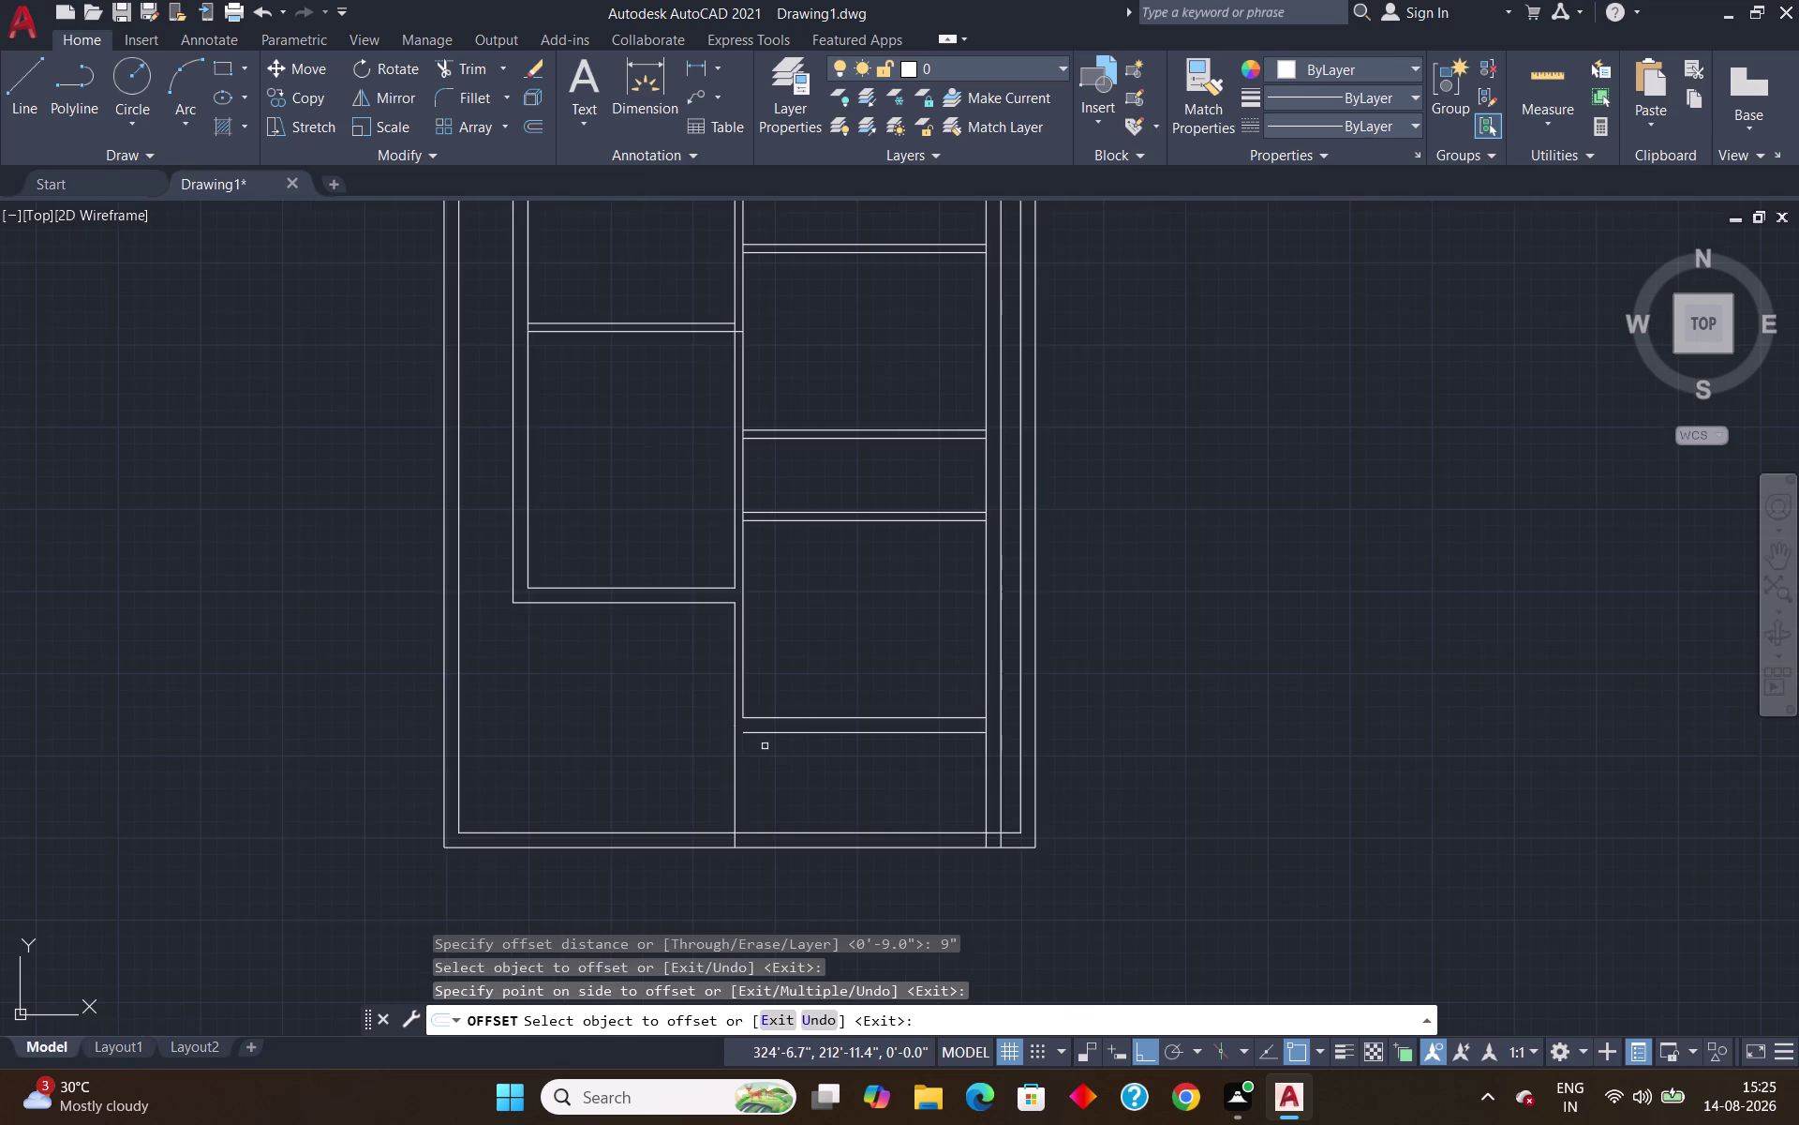
scroll(up, 3)
scroll(up, 3)
key(Escape)
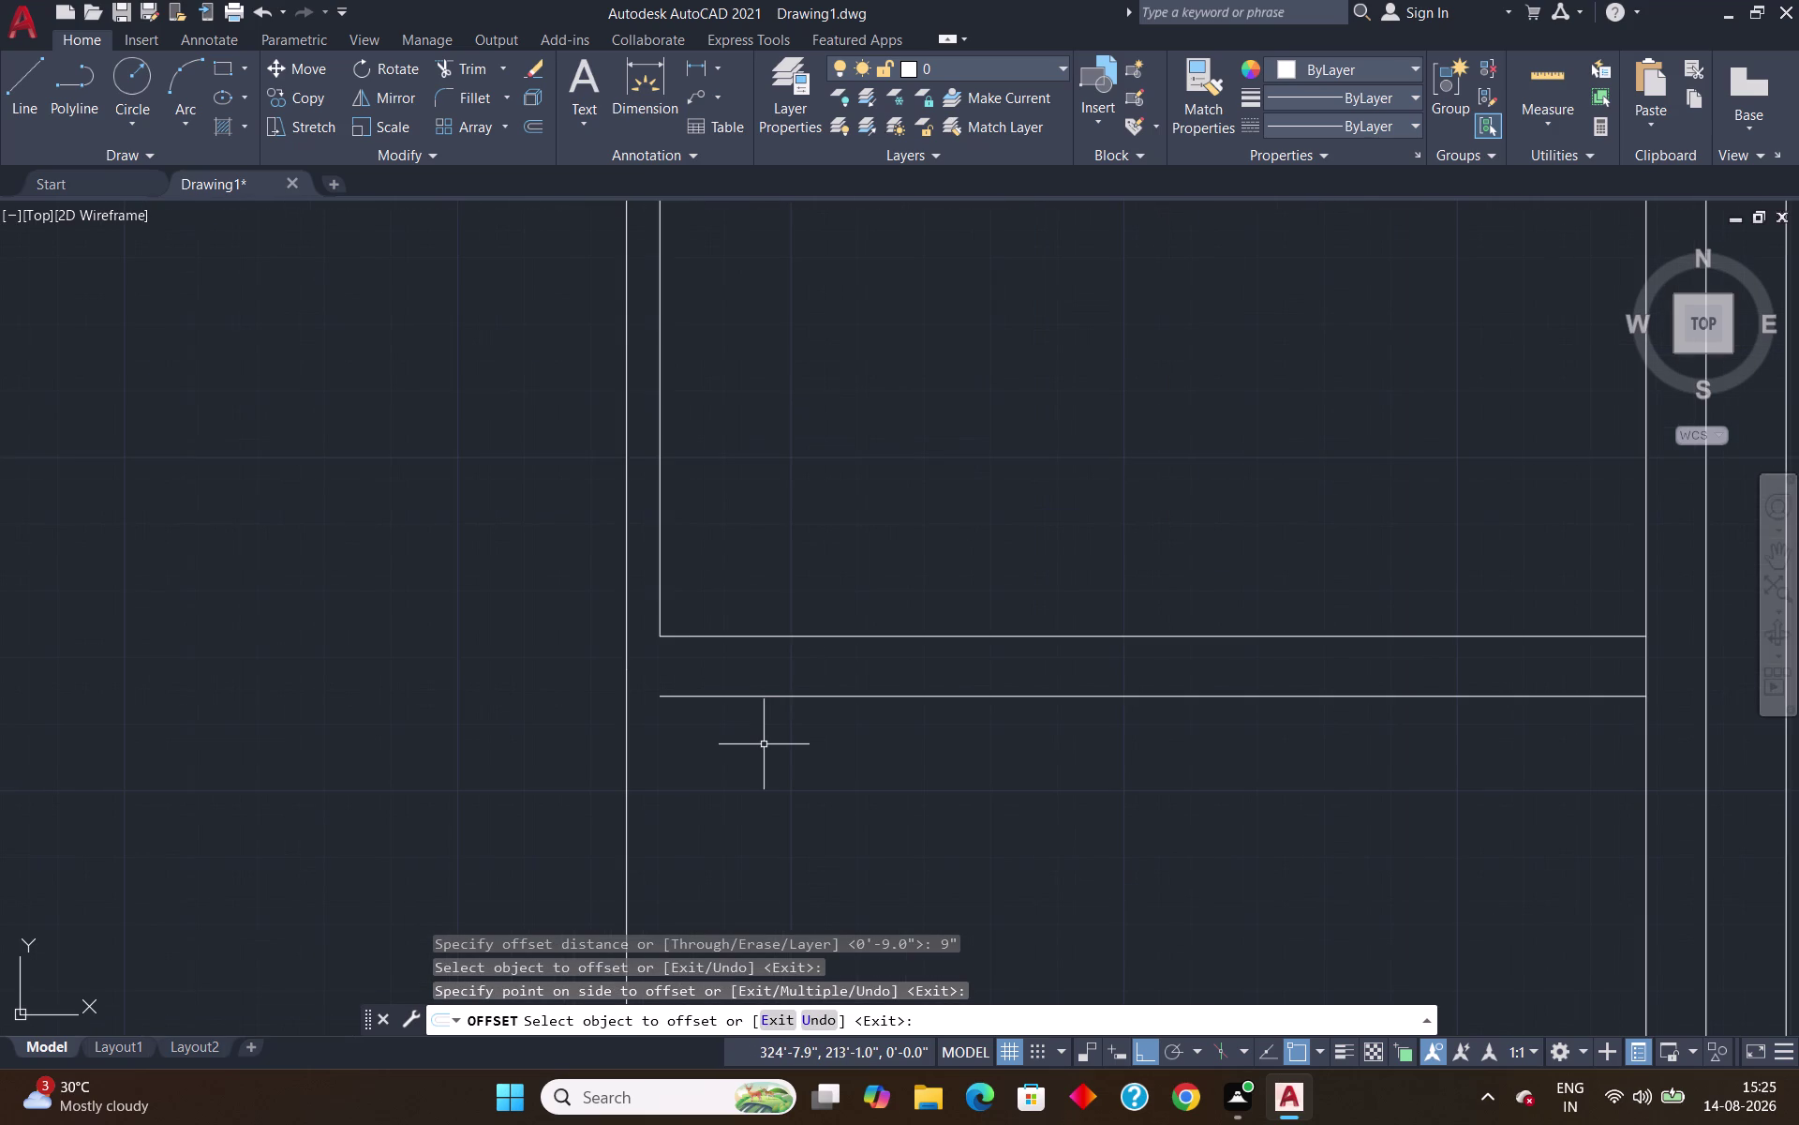
key(l)
key(Return)
click(663, 699)
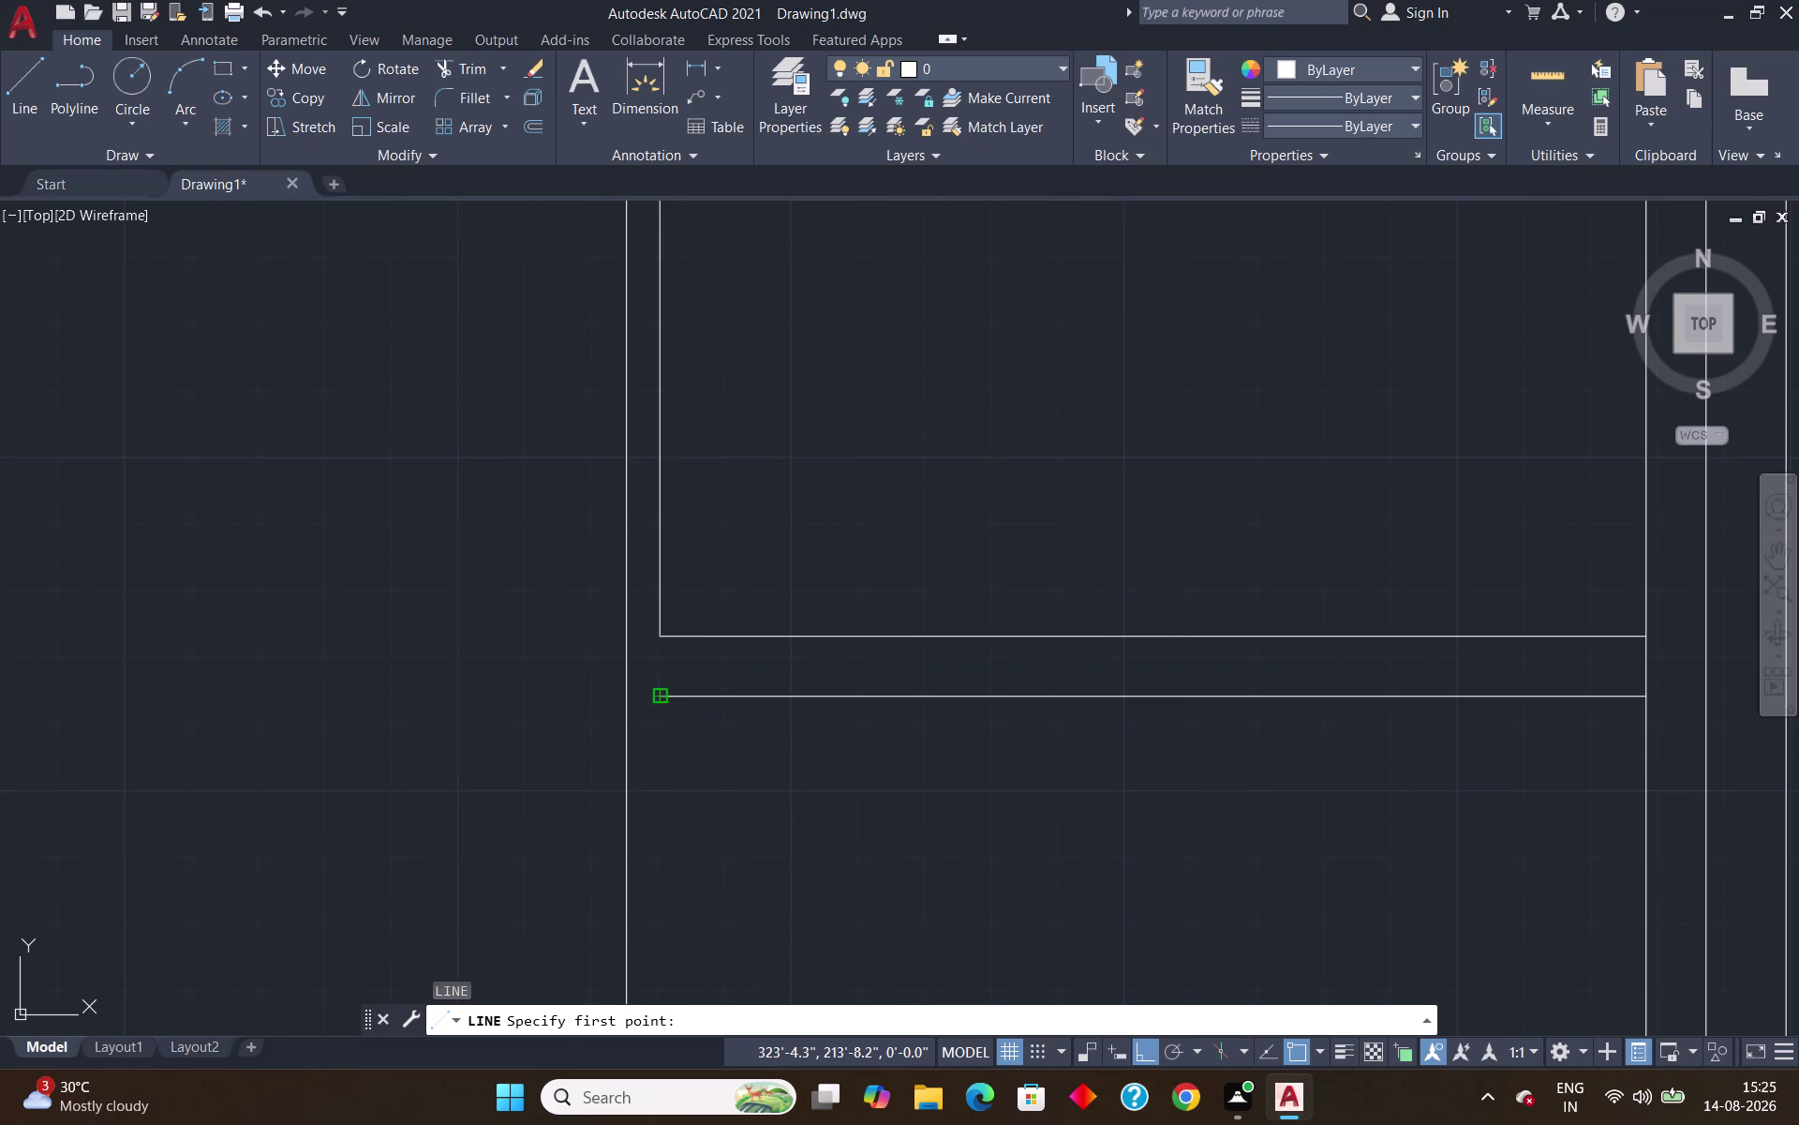
Draw a short line from the offset line's left end to the left wall line.
scroll(down, 3)
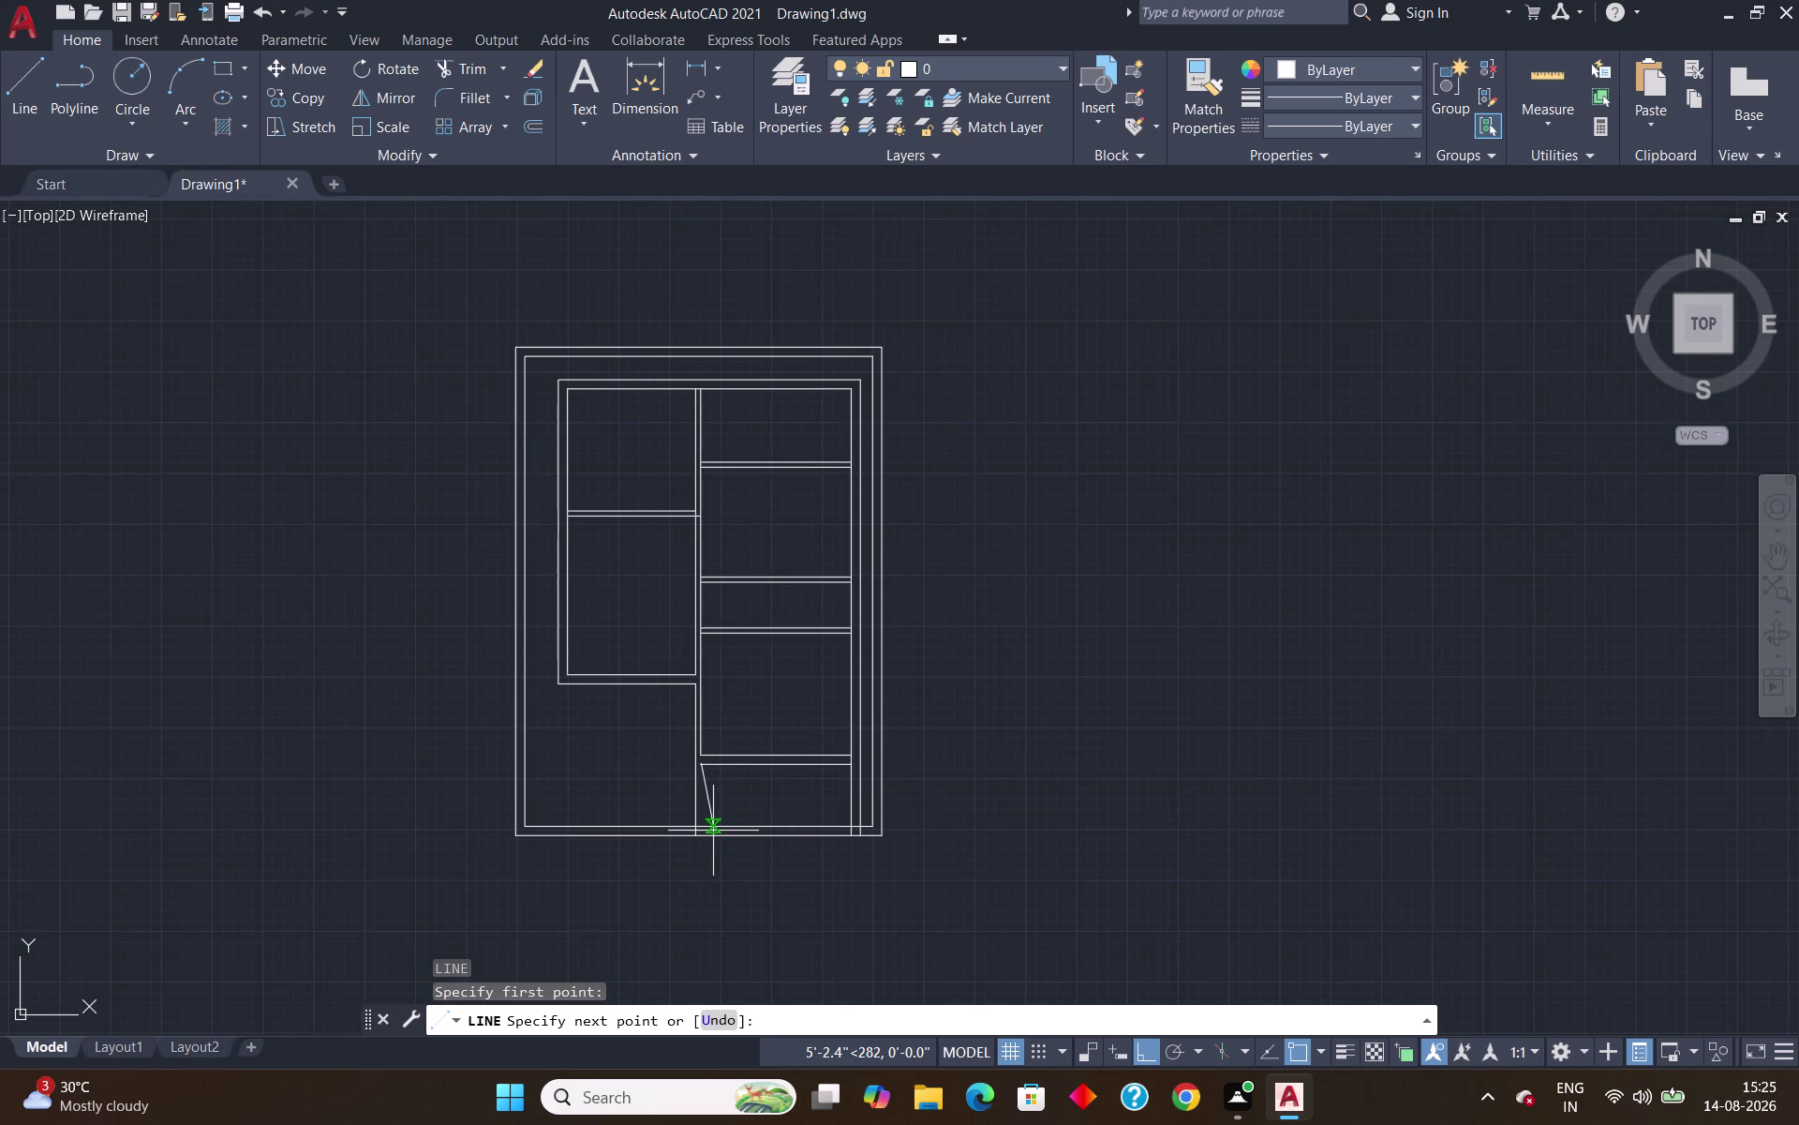
scroll(up, 3)
scroll(up, 3)
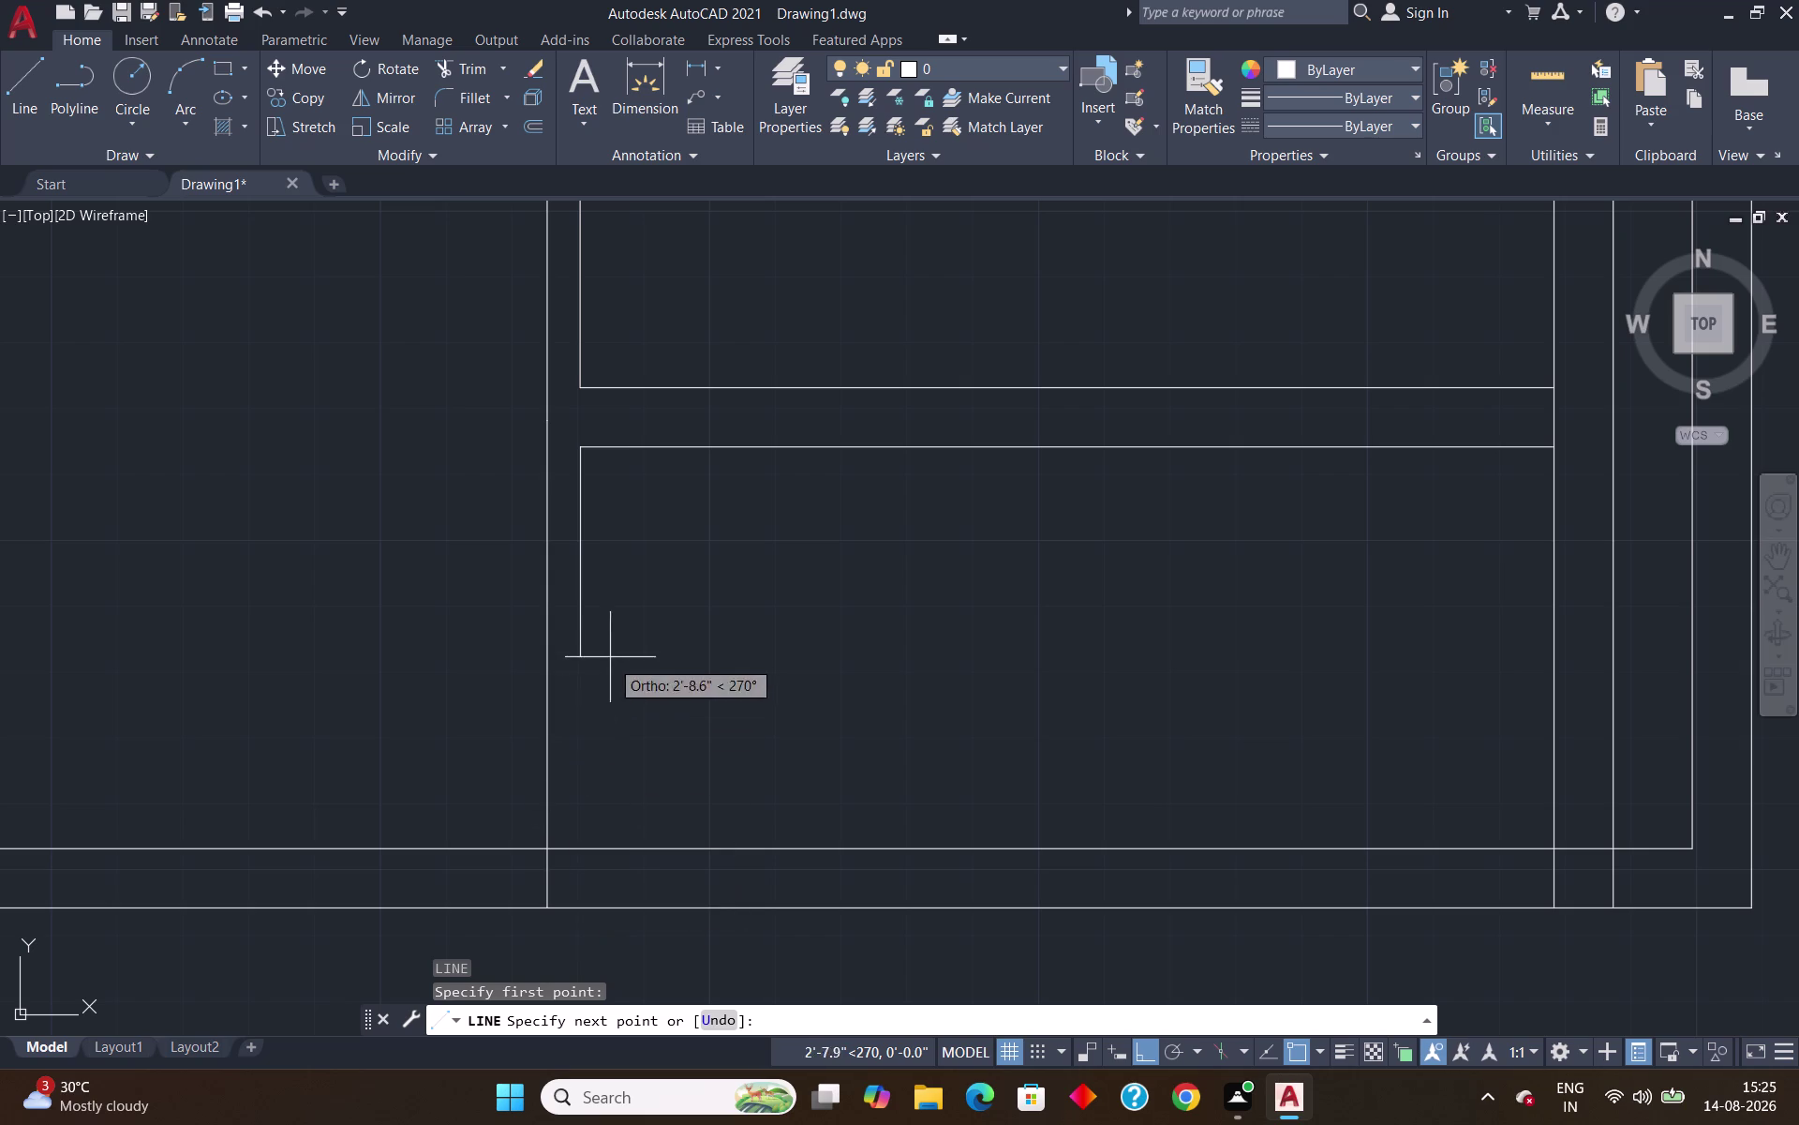
click(547, 454)
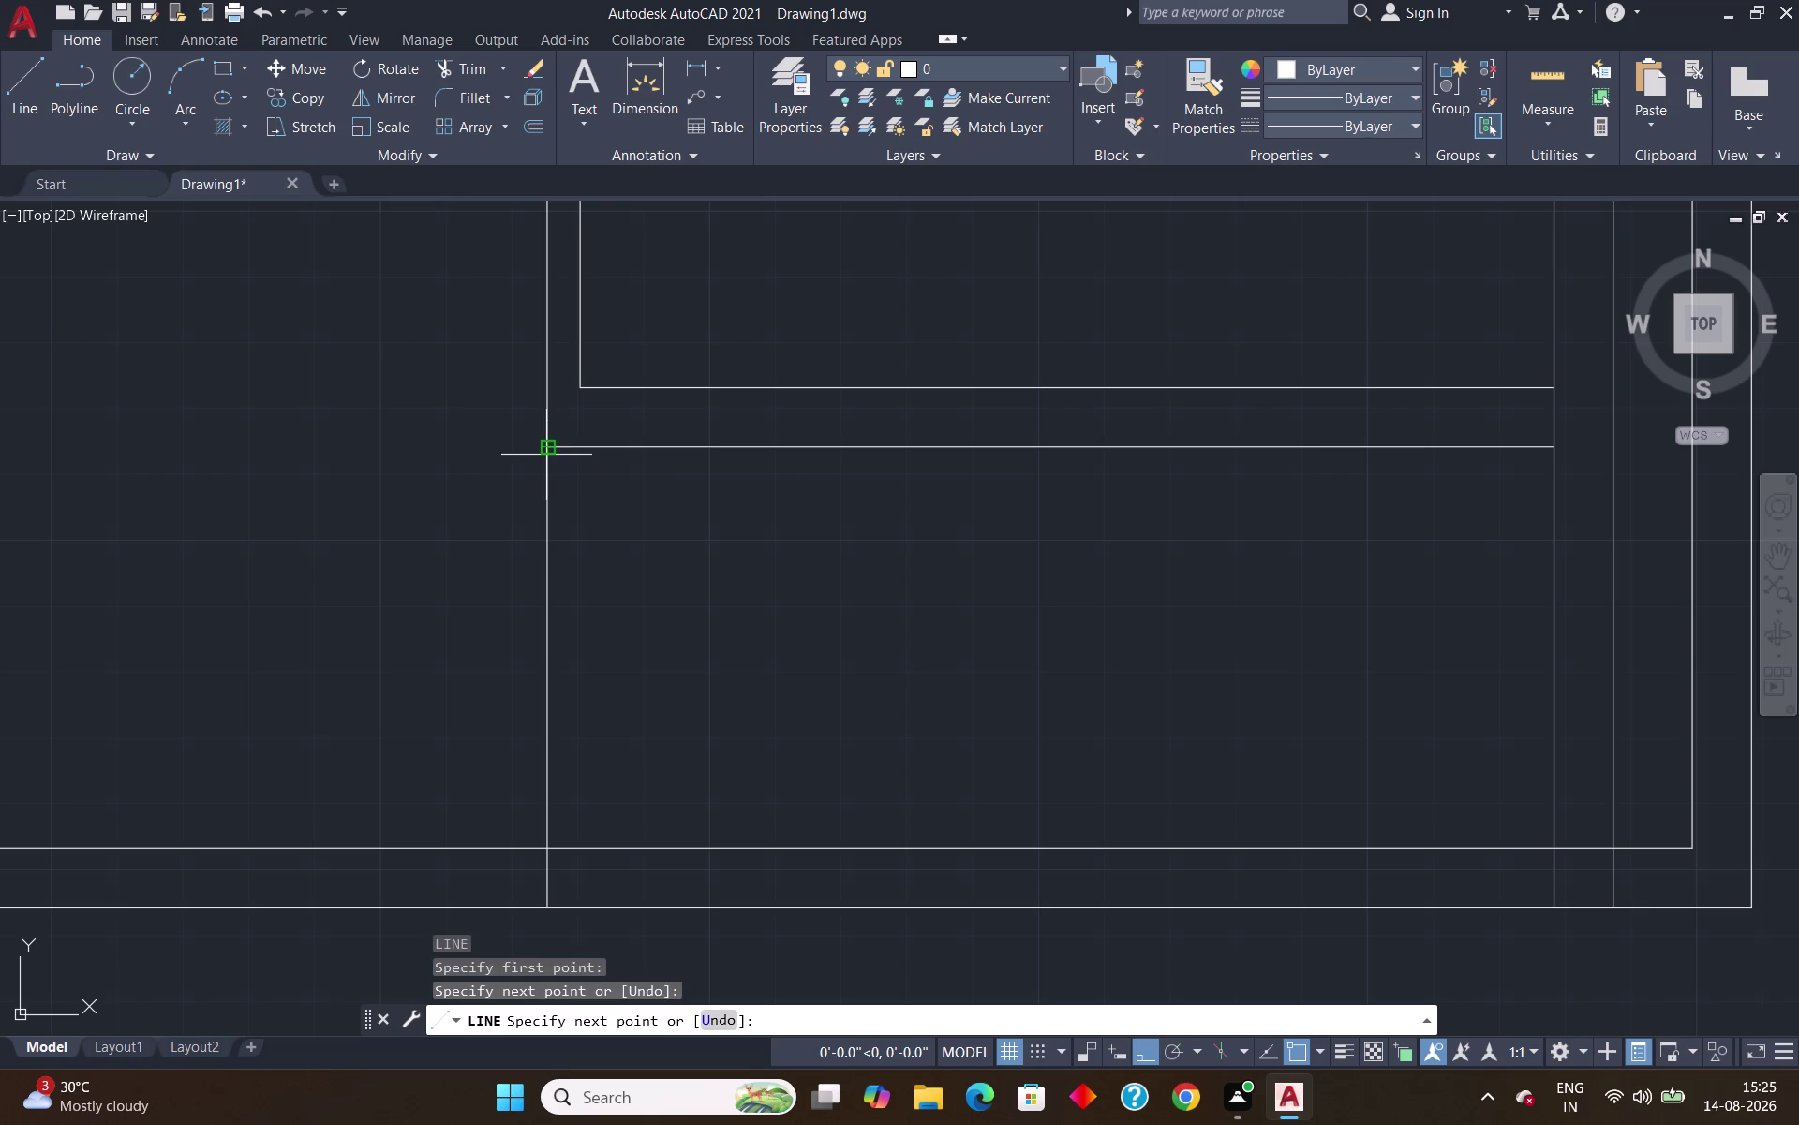
key(Return)
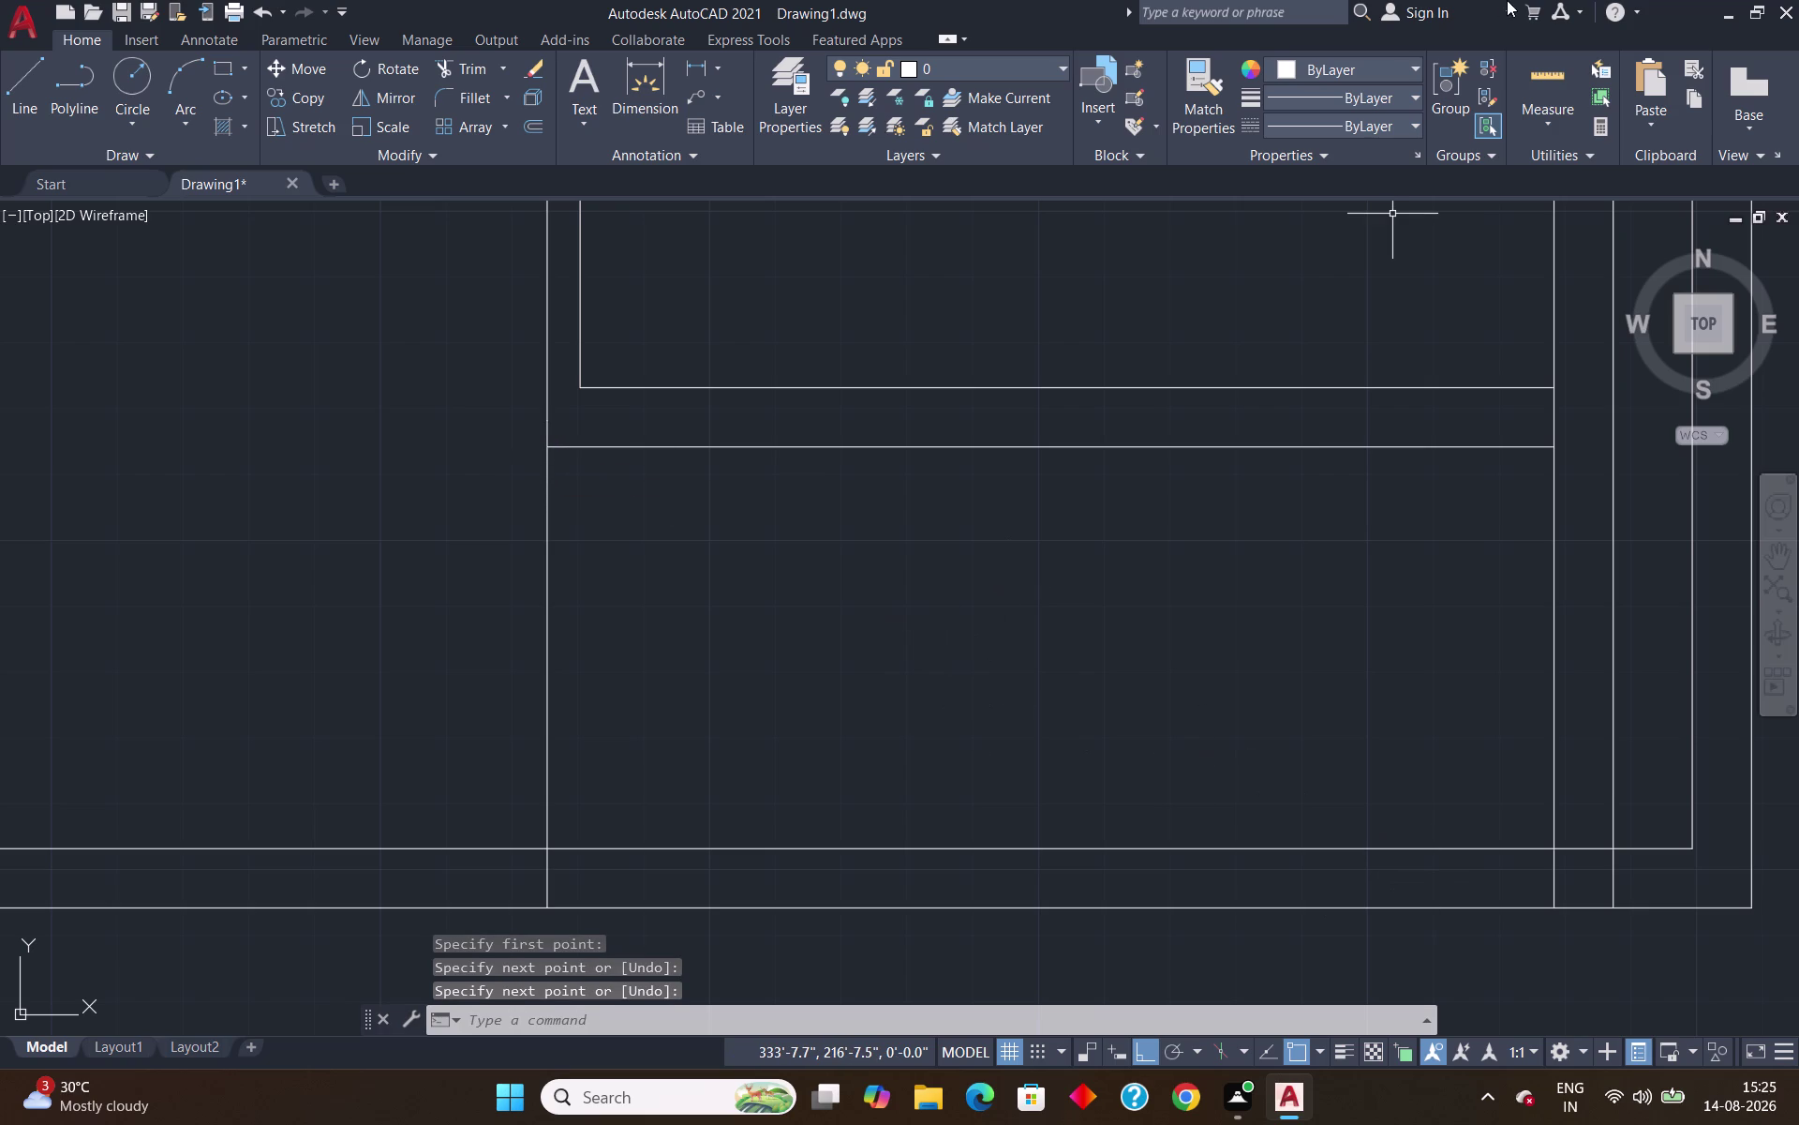
click(1546, 95)
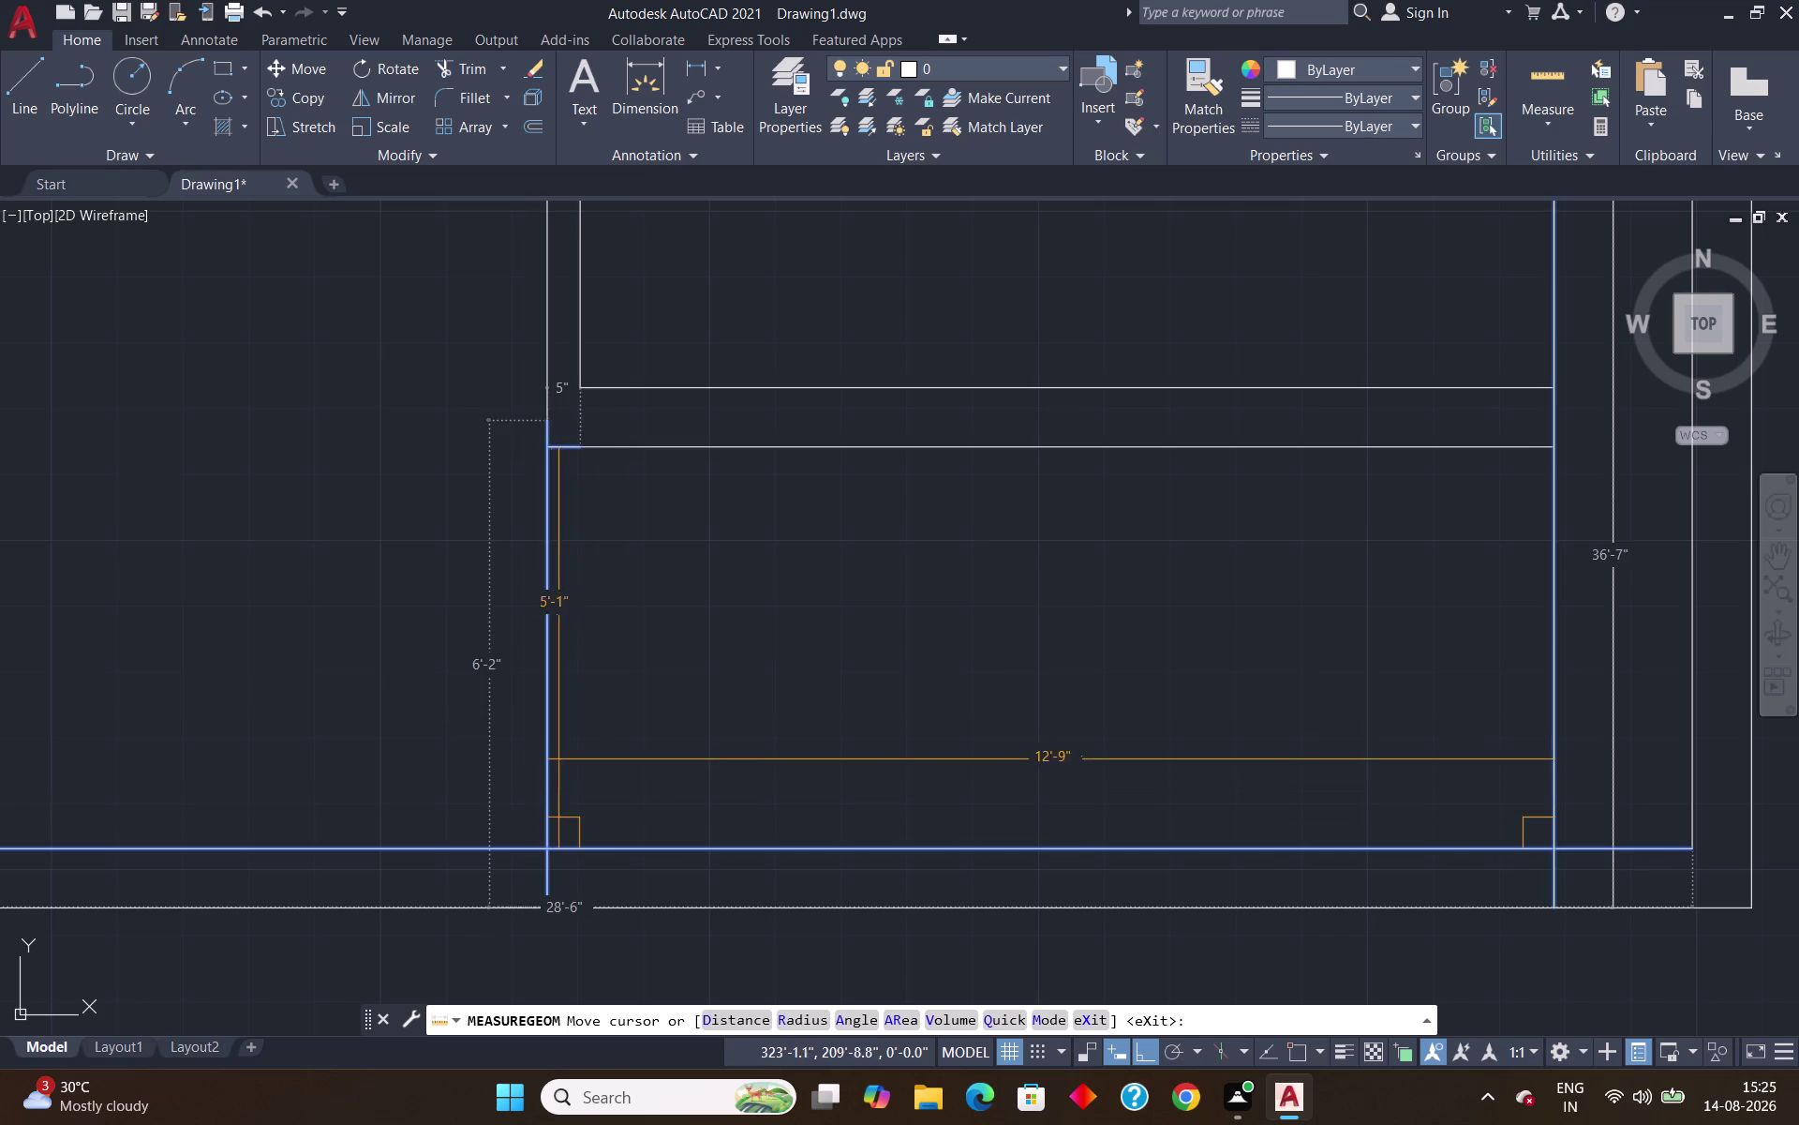
key(Escape)
click(628, 110)
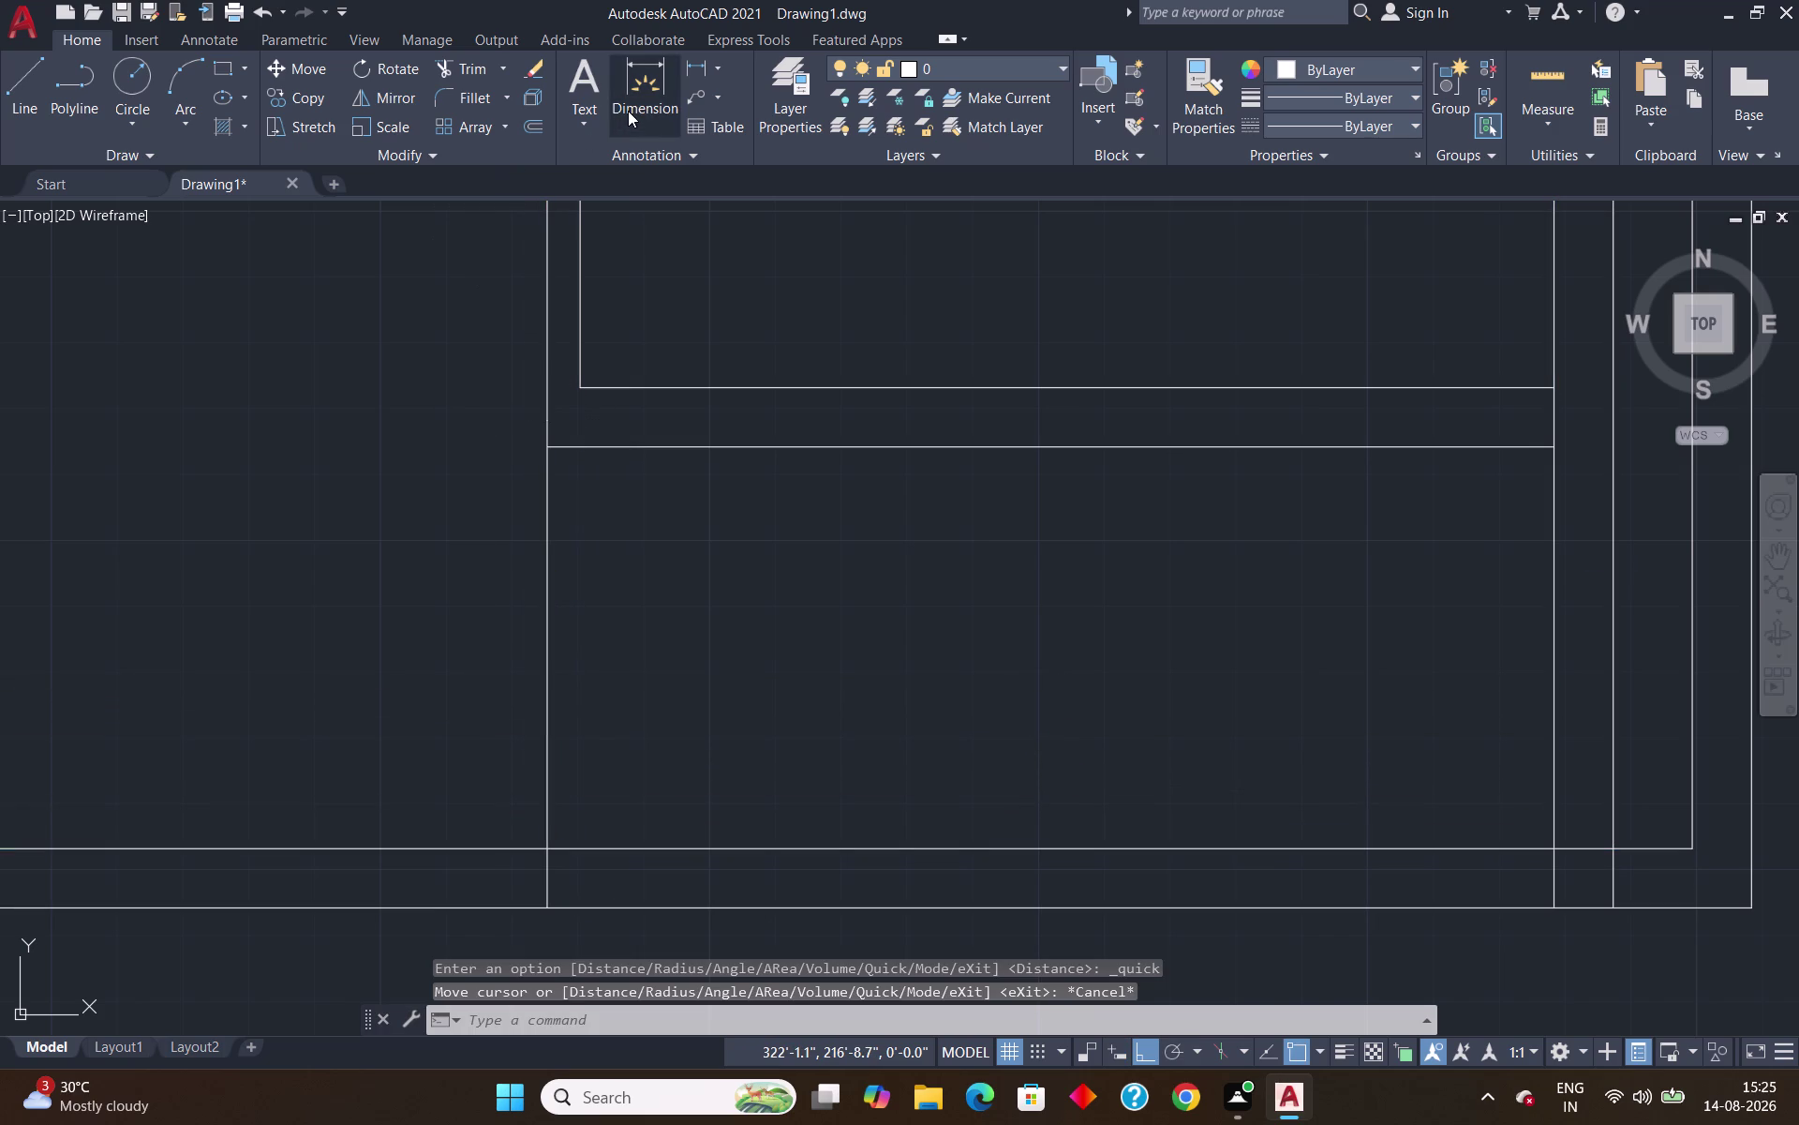
click(543, 449)
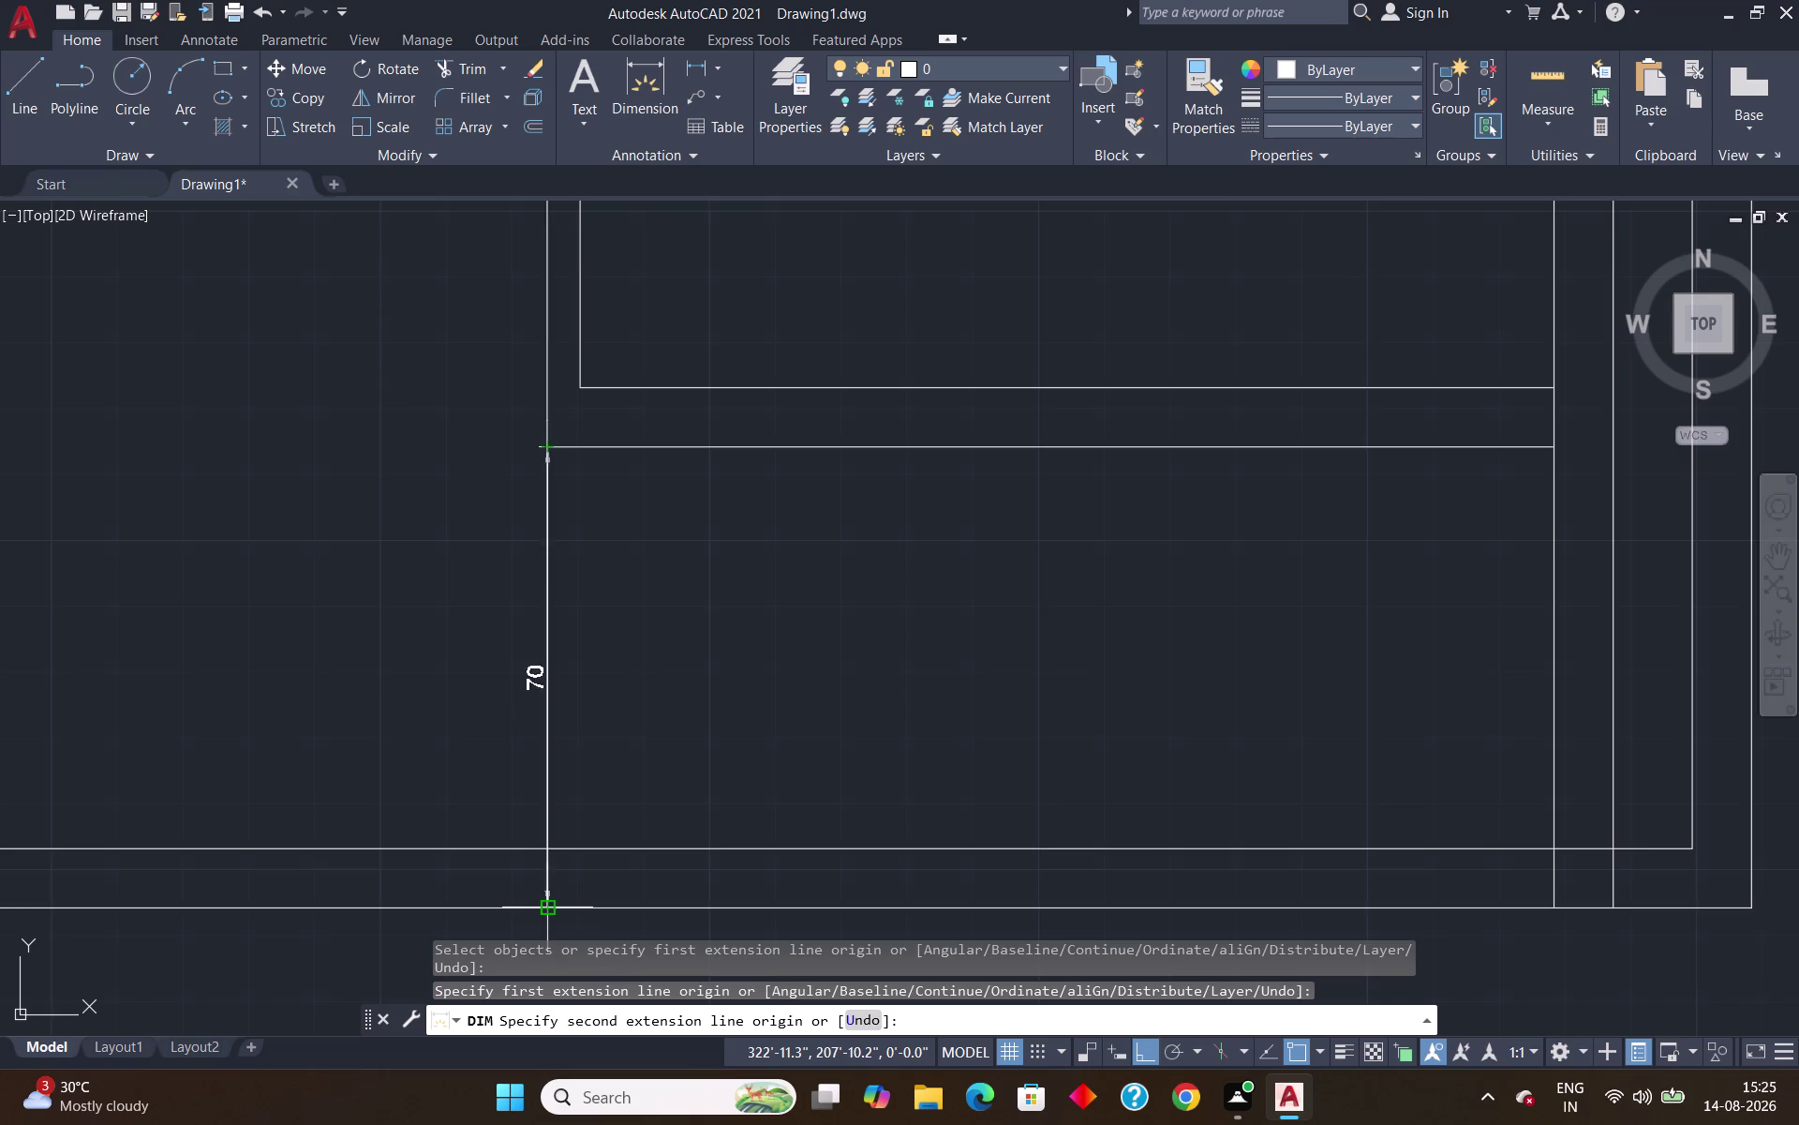
scroll(up, 3)
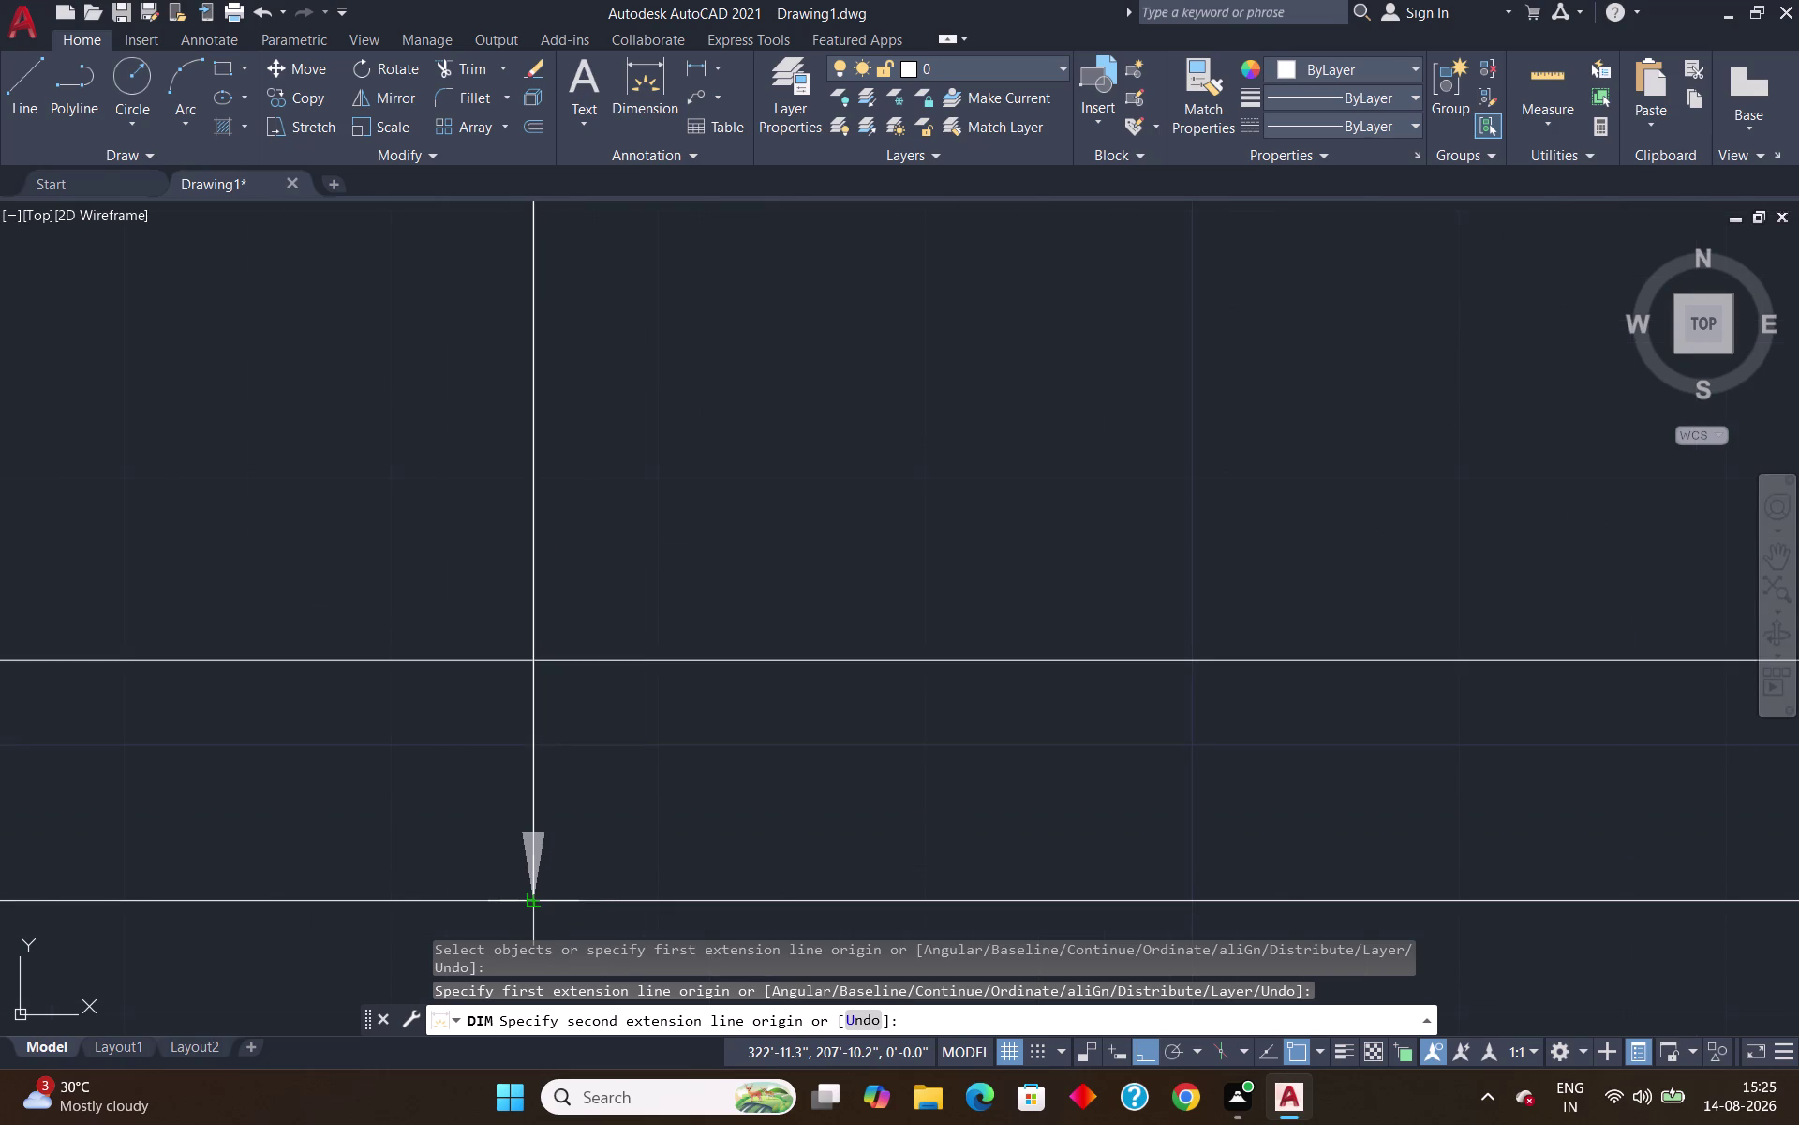
scroll(down, 3)
key(Escape)
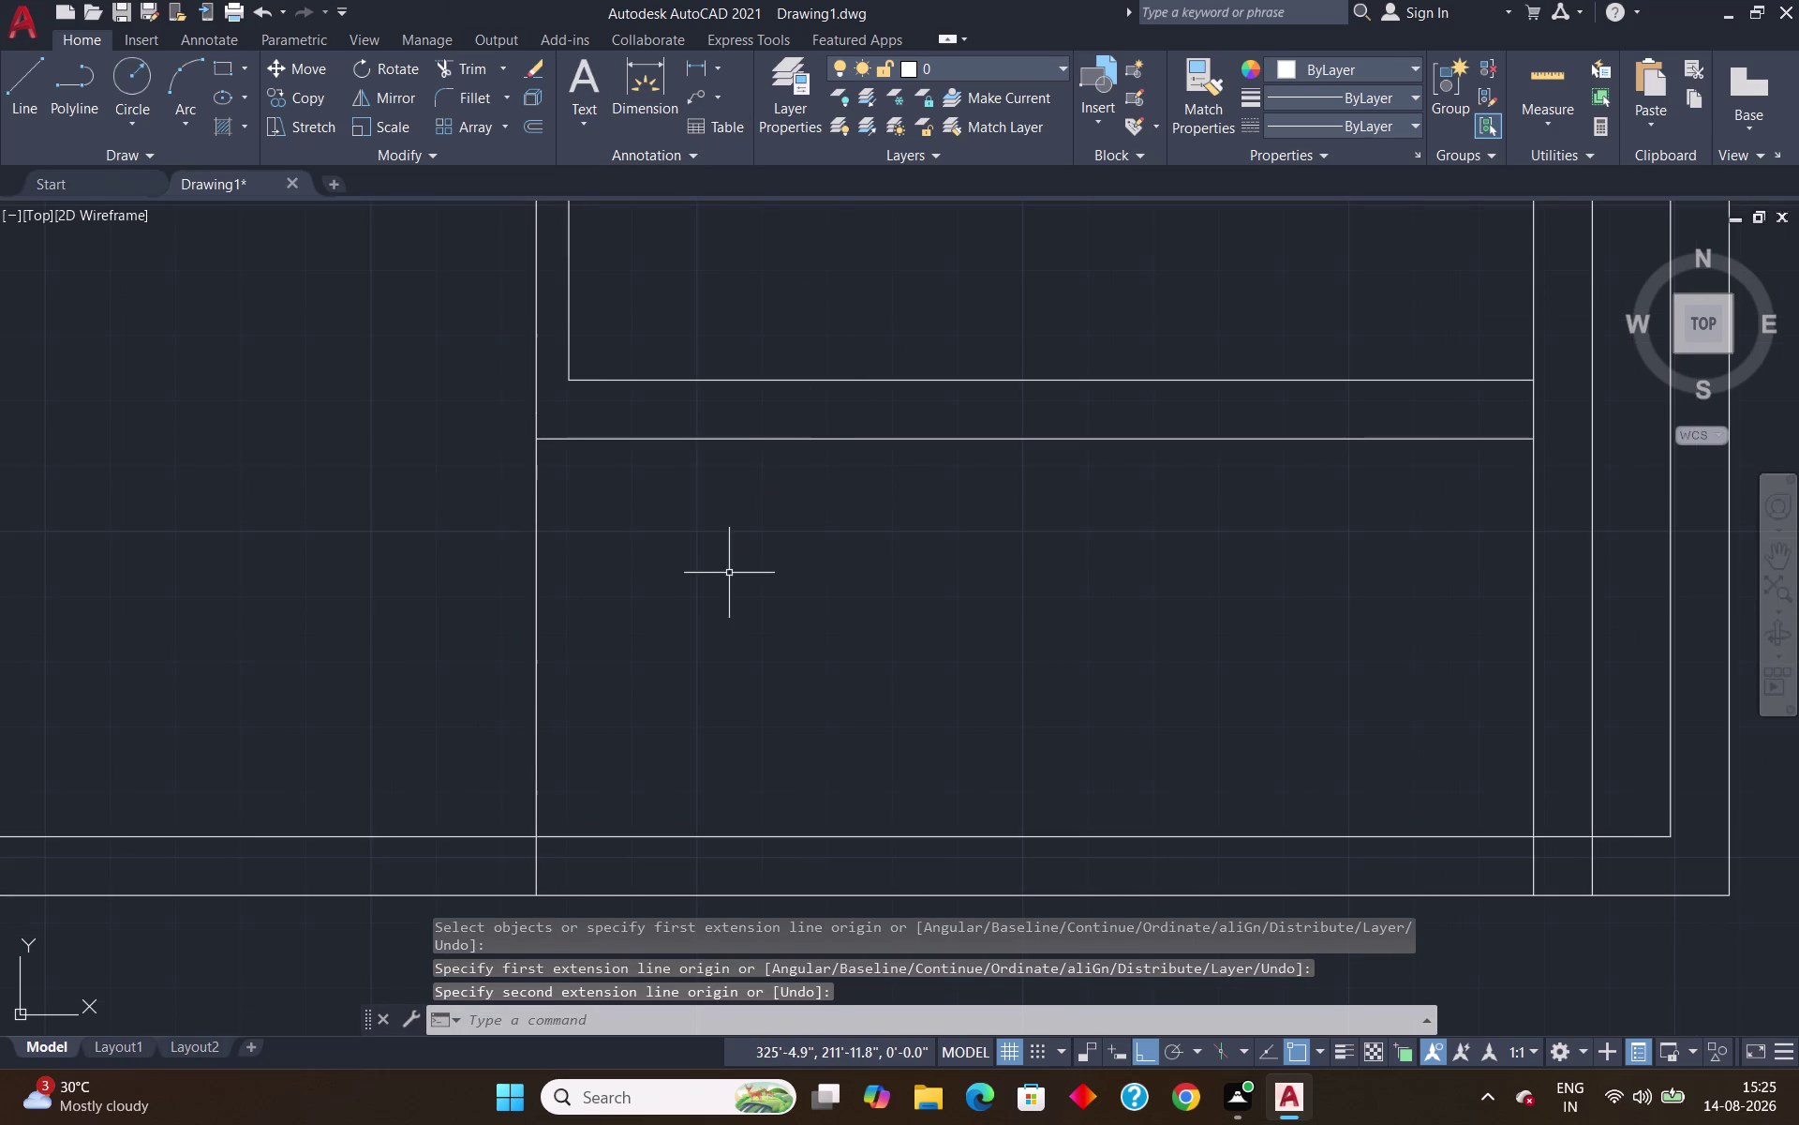
click(1559, 78)
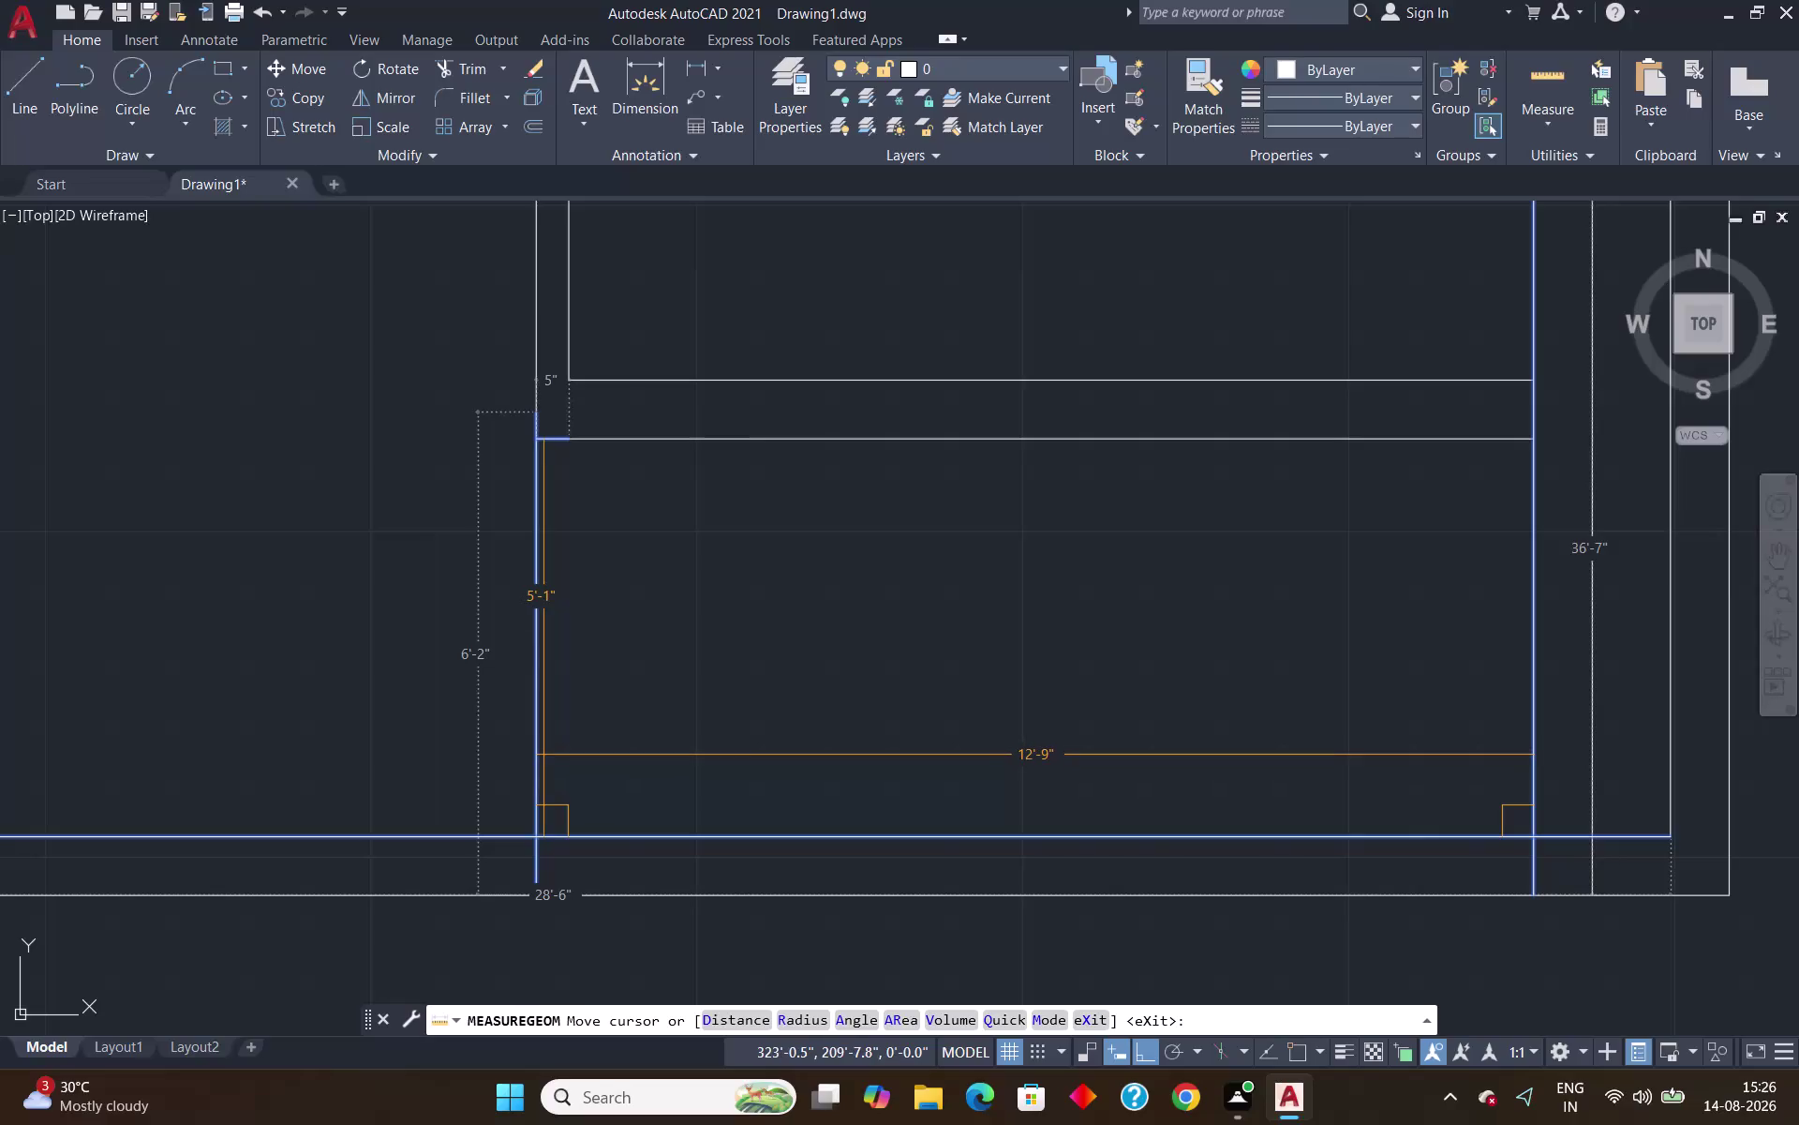
scroll(down, 3)
scroll(down, 3)
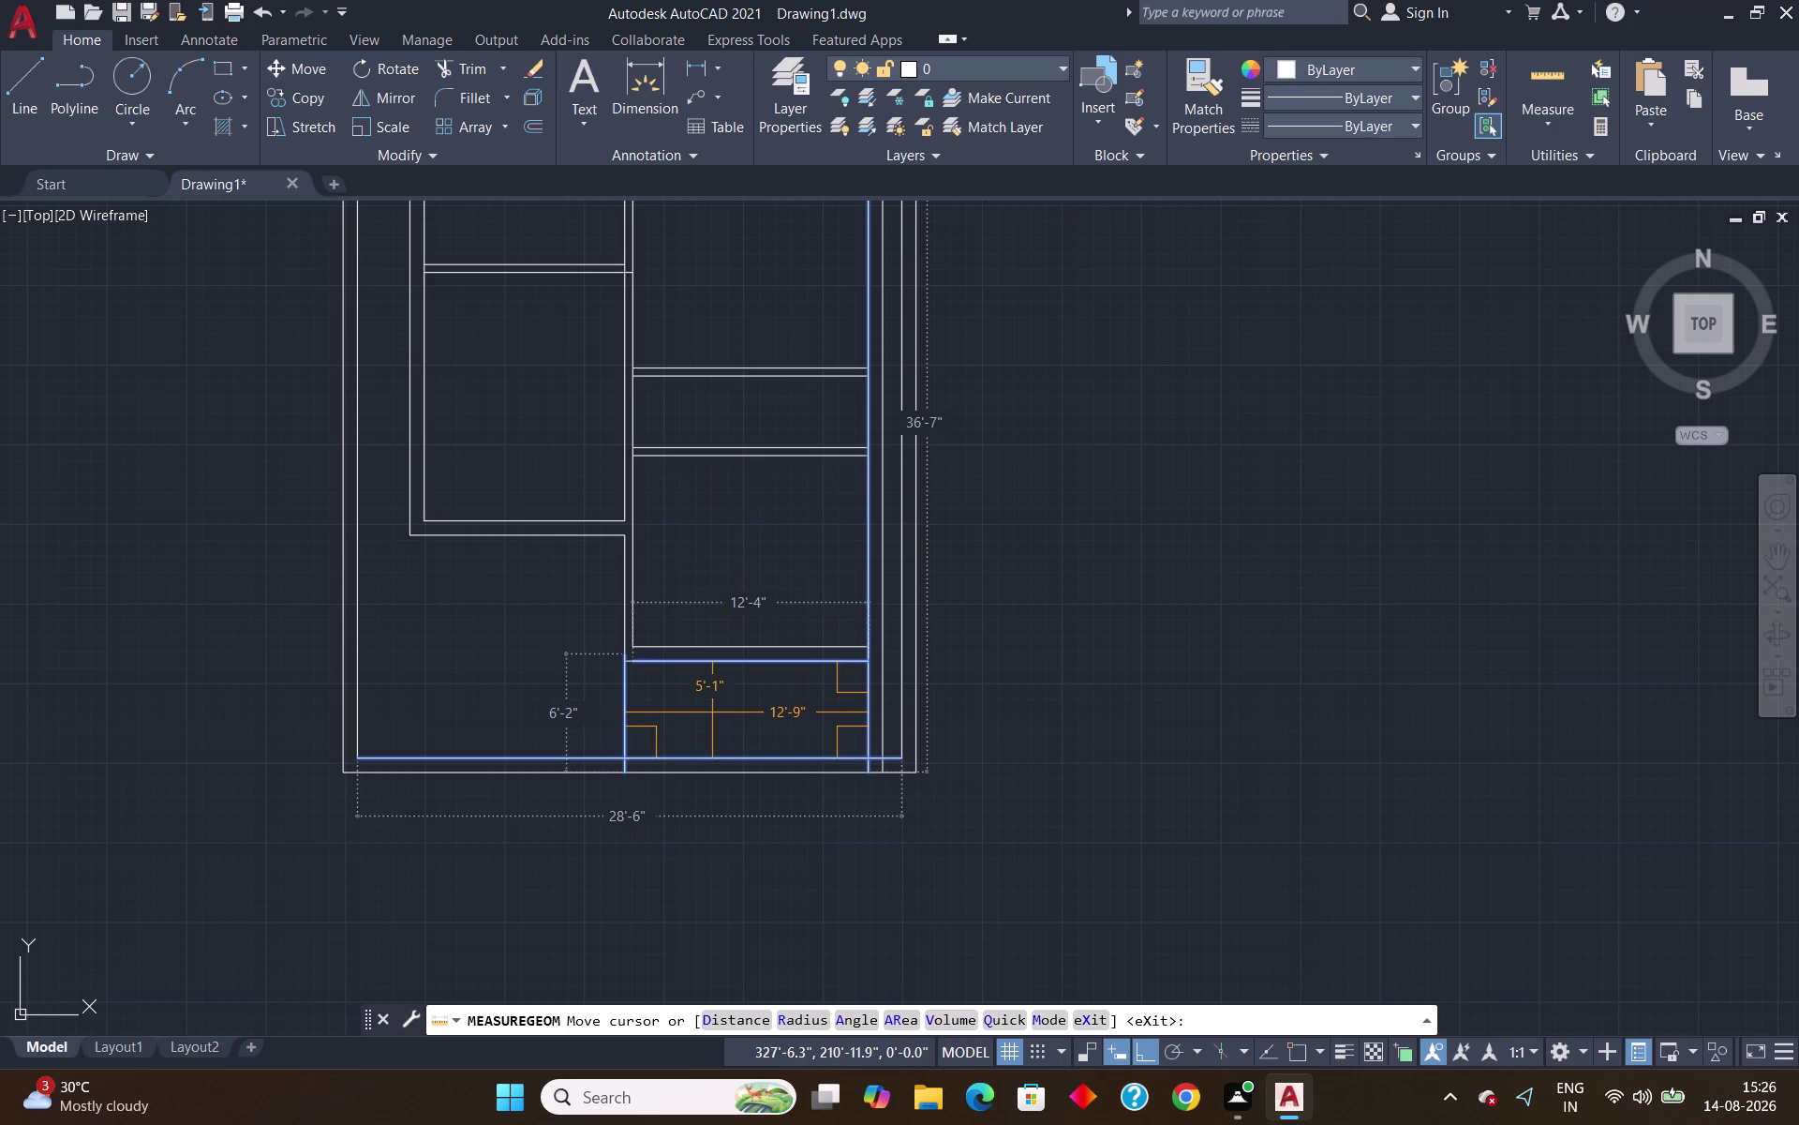
scroll(up, 3)
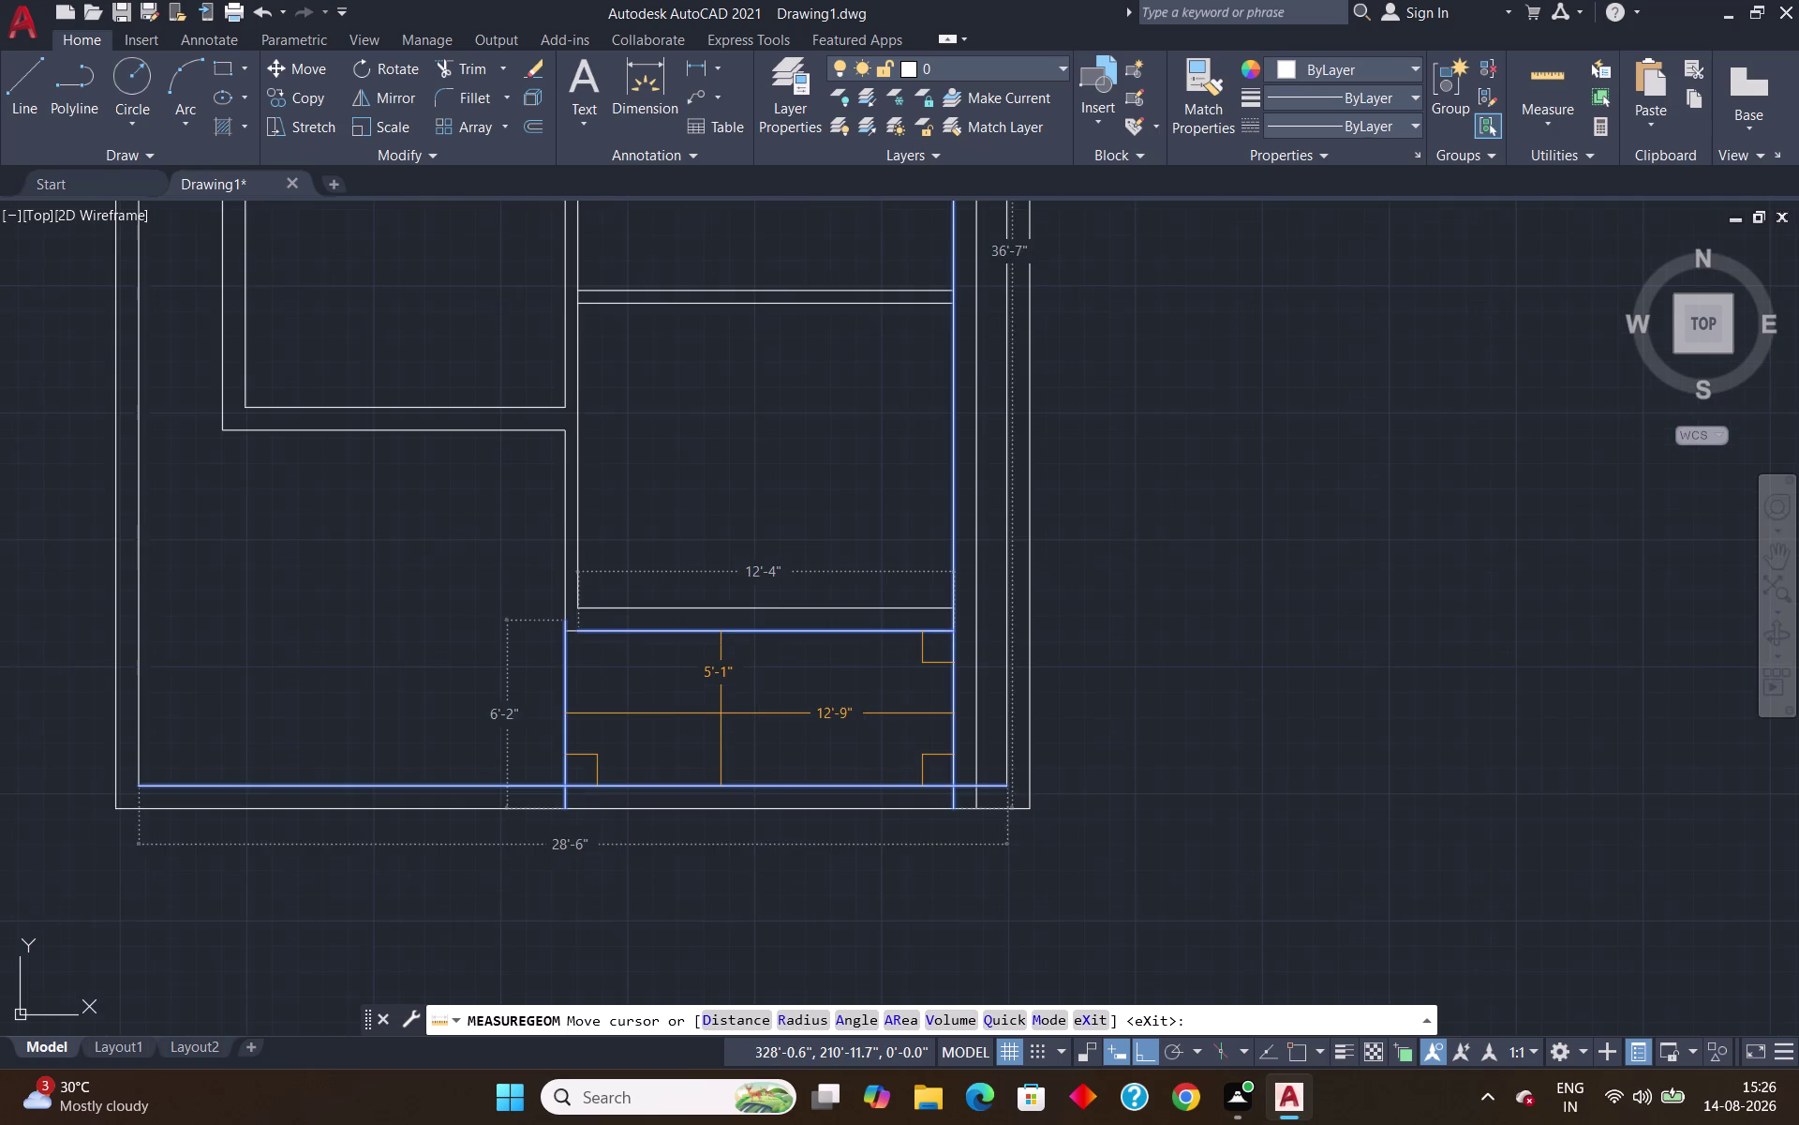
scroll(up, 3)
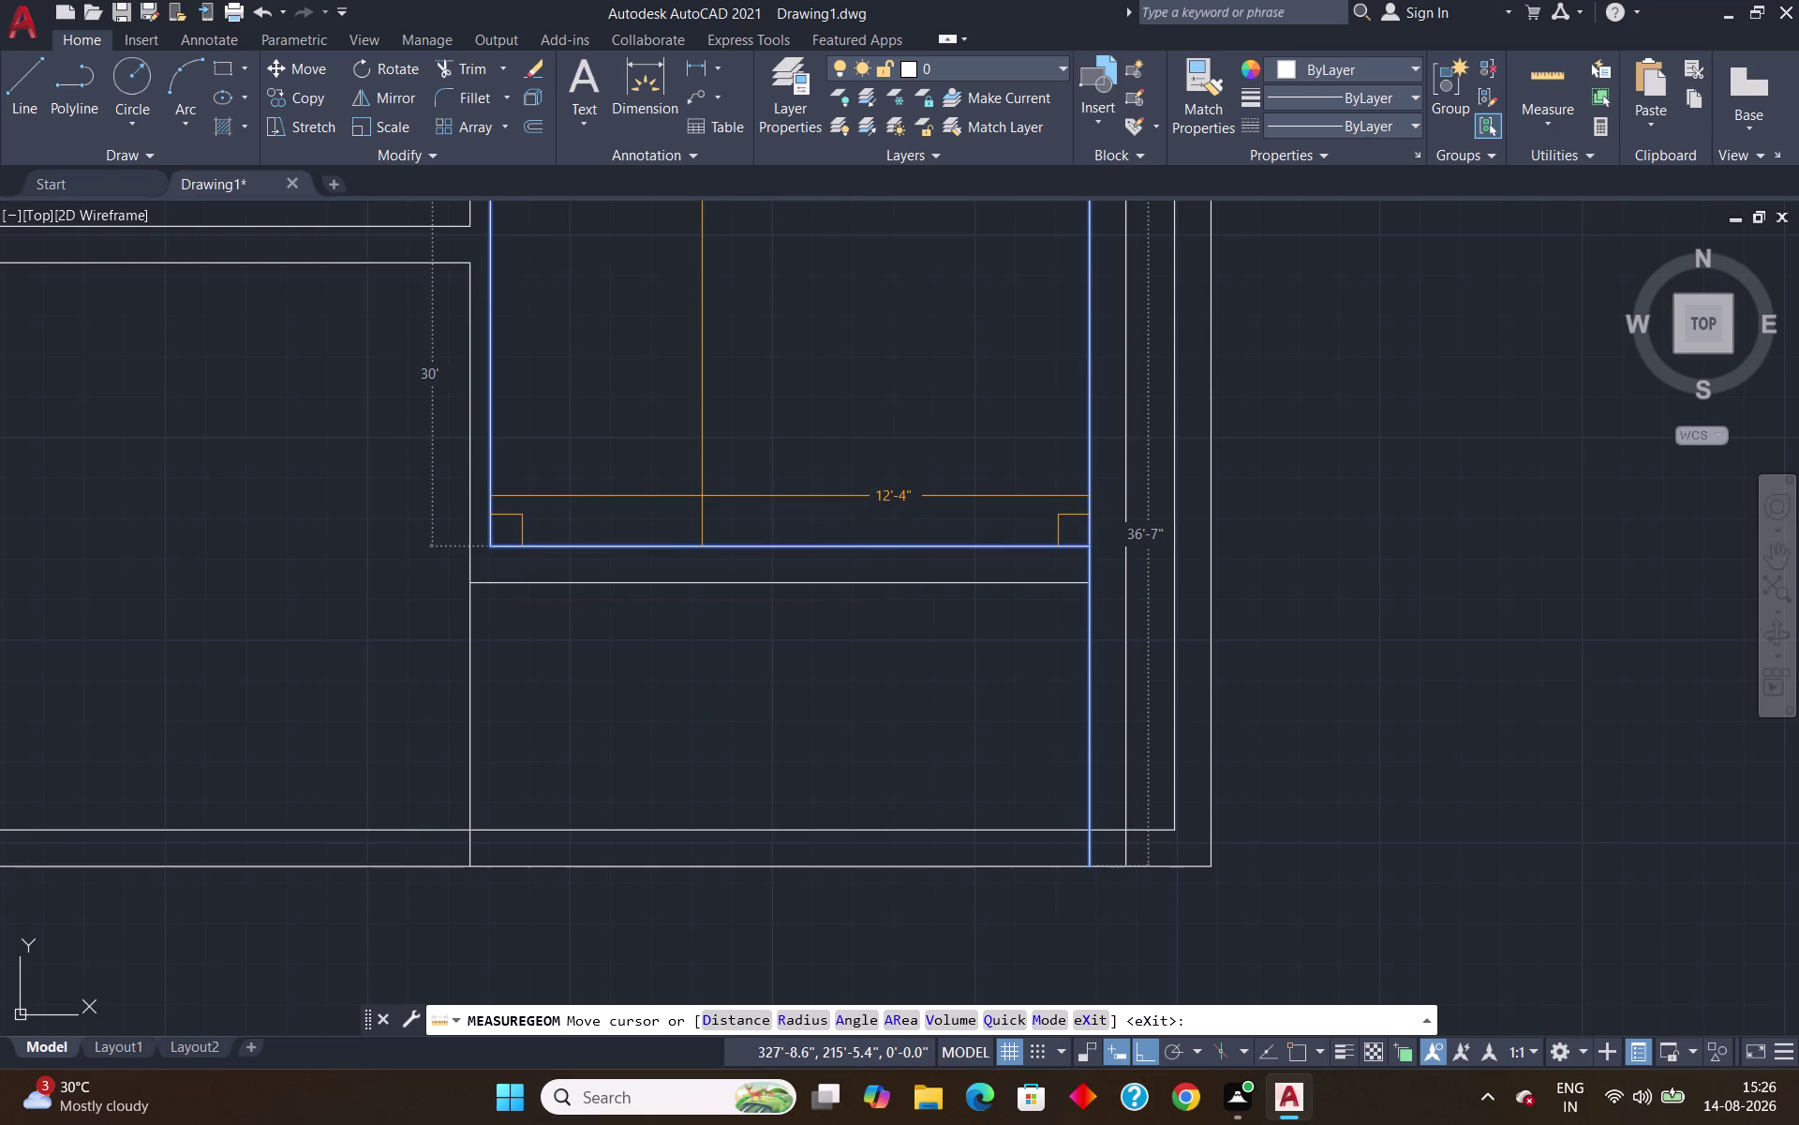
key(Escape)
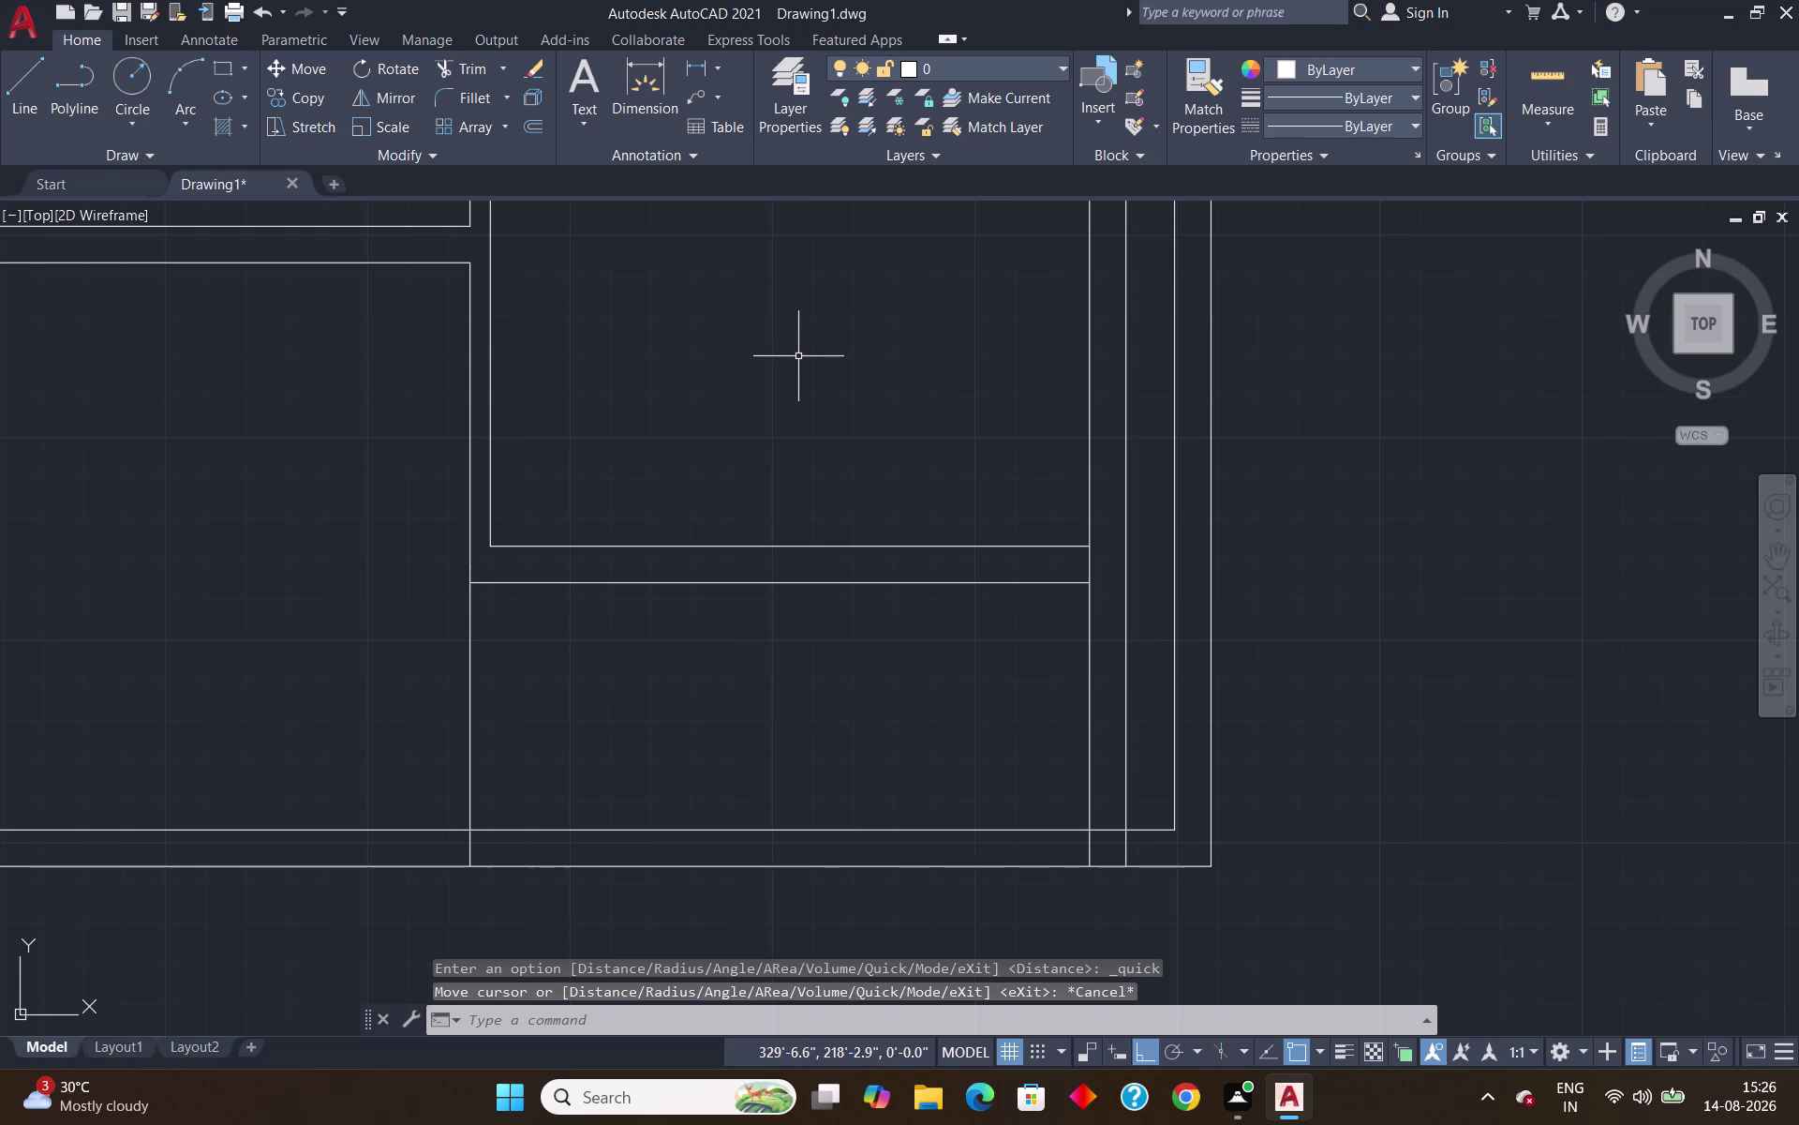
click(1564, 81)
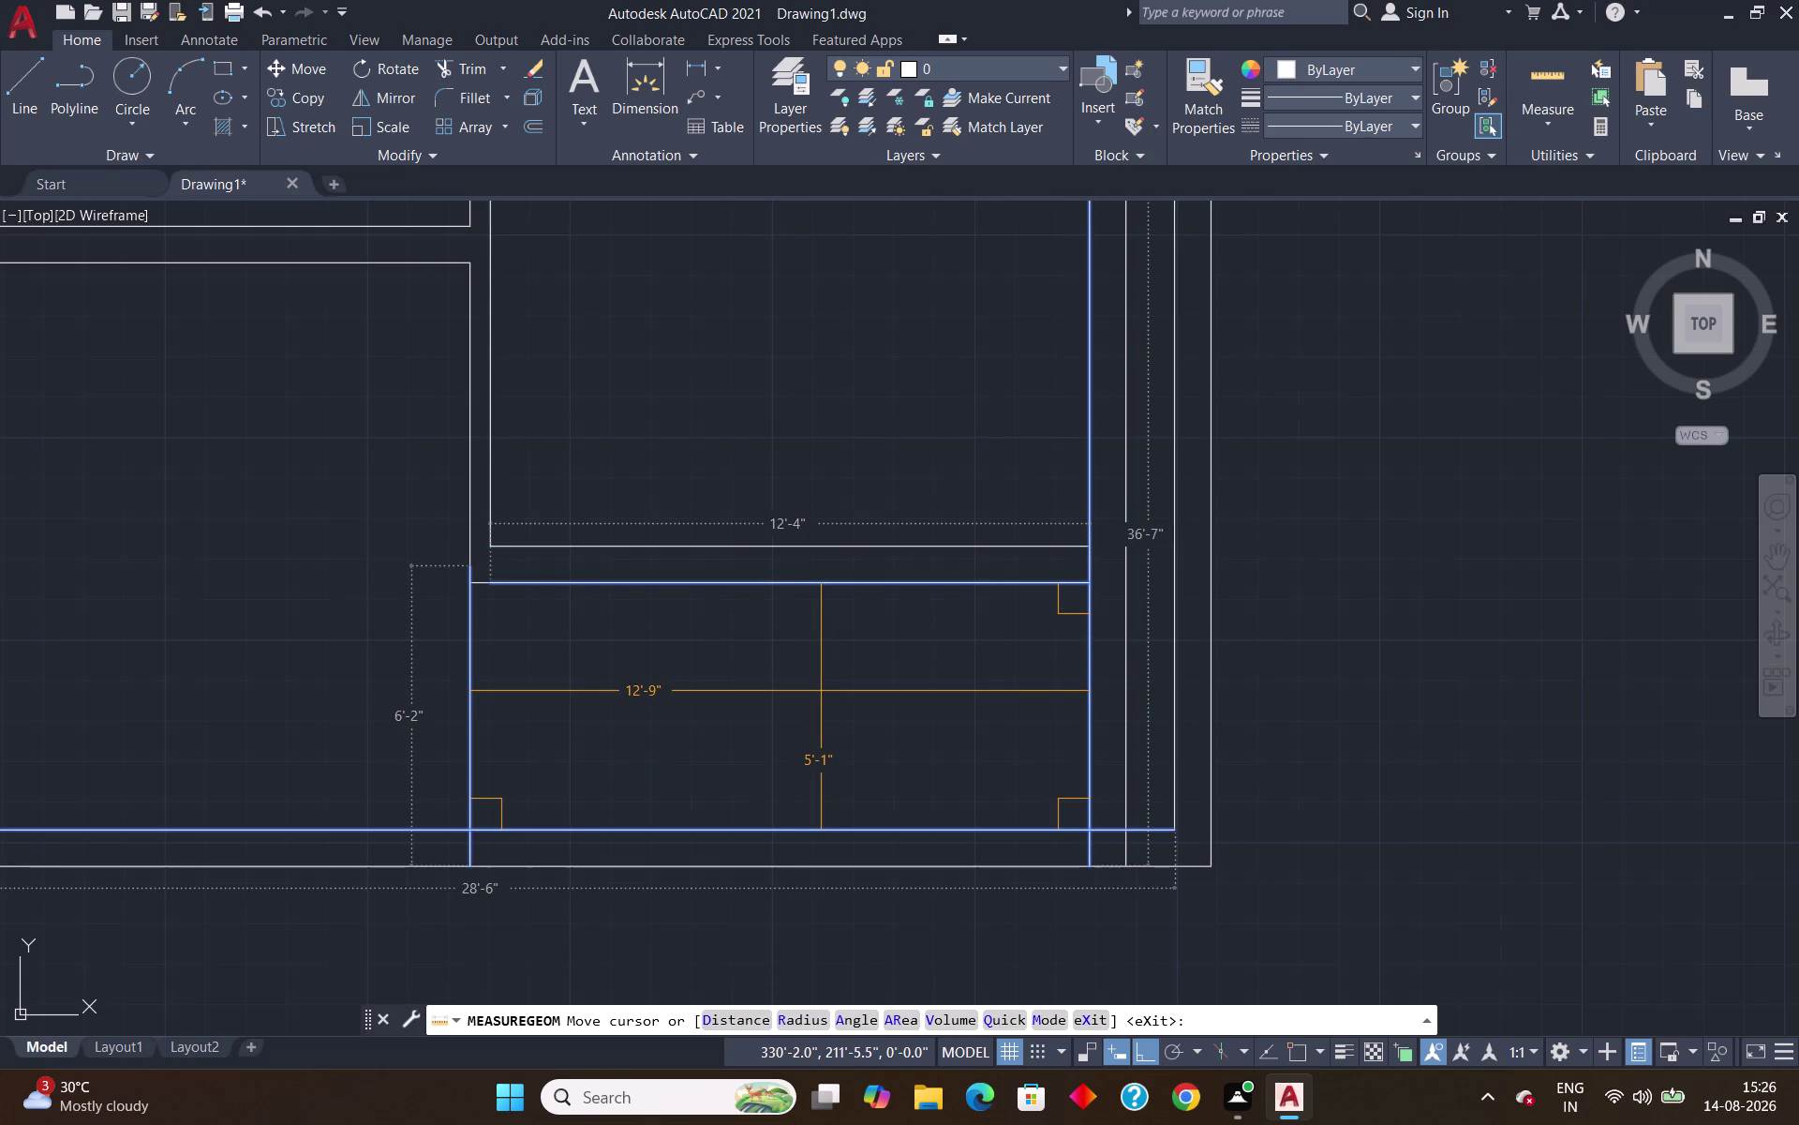
key(Escape)
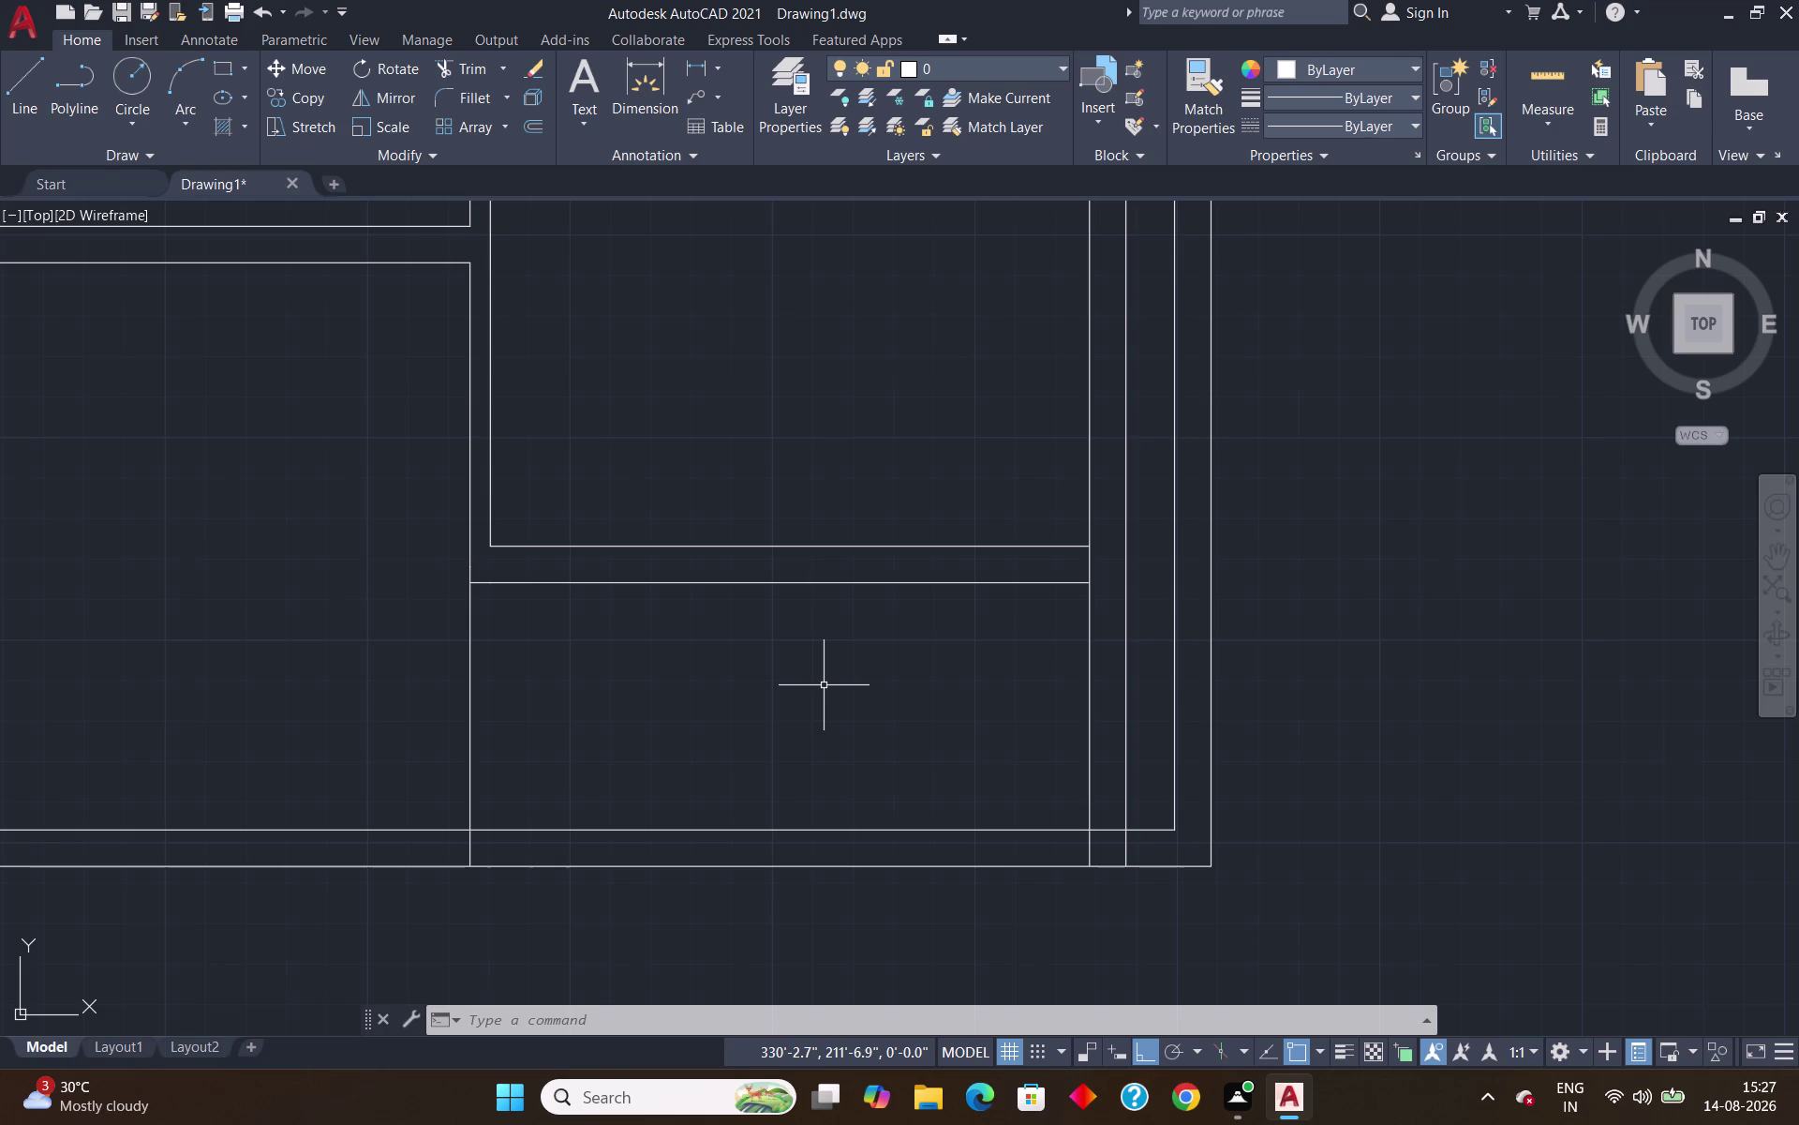
key(o)
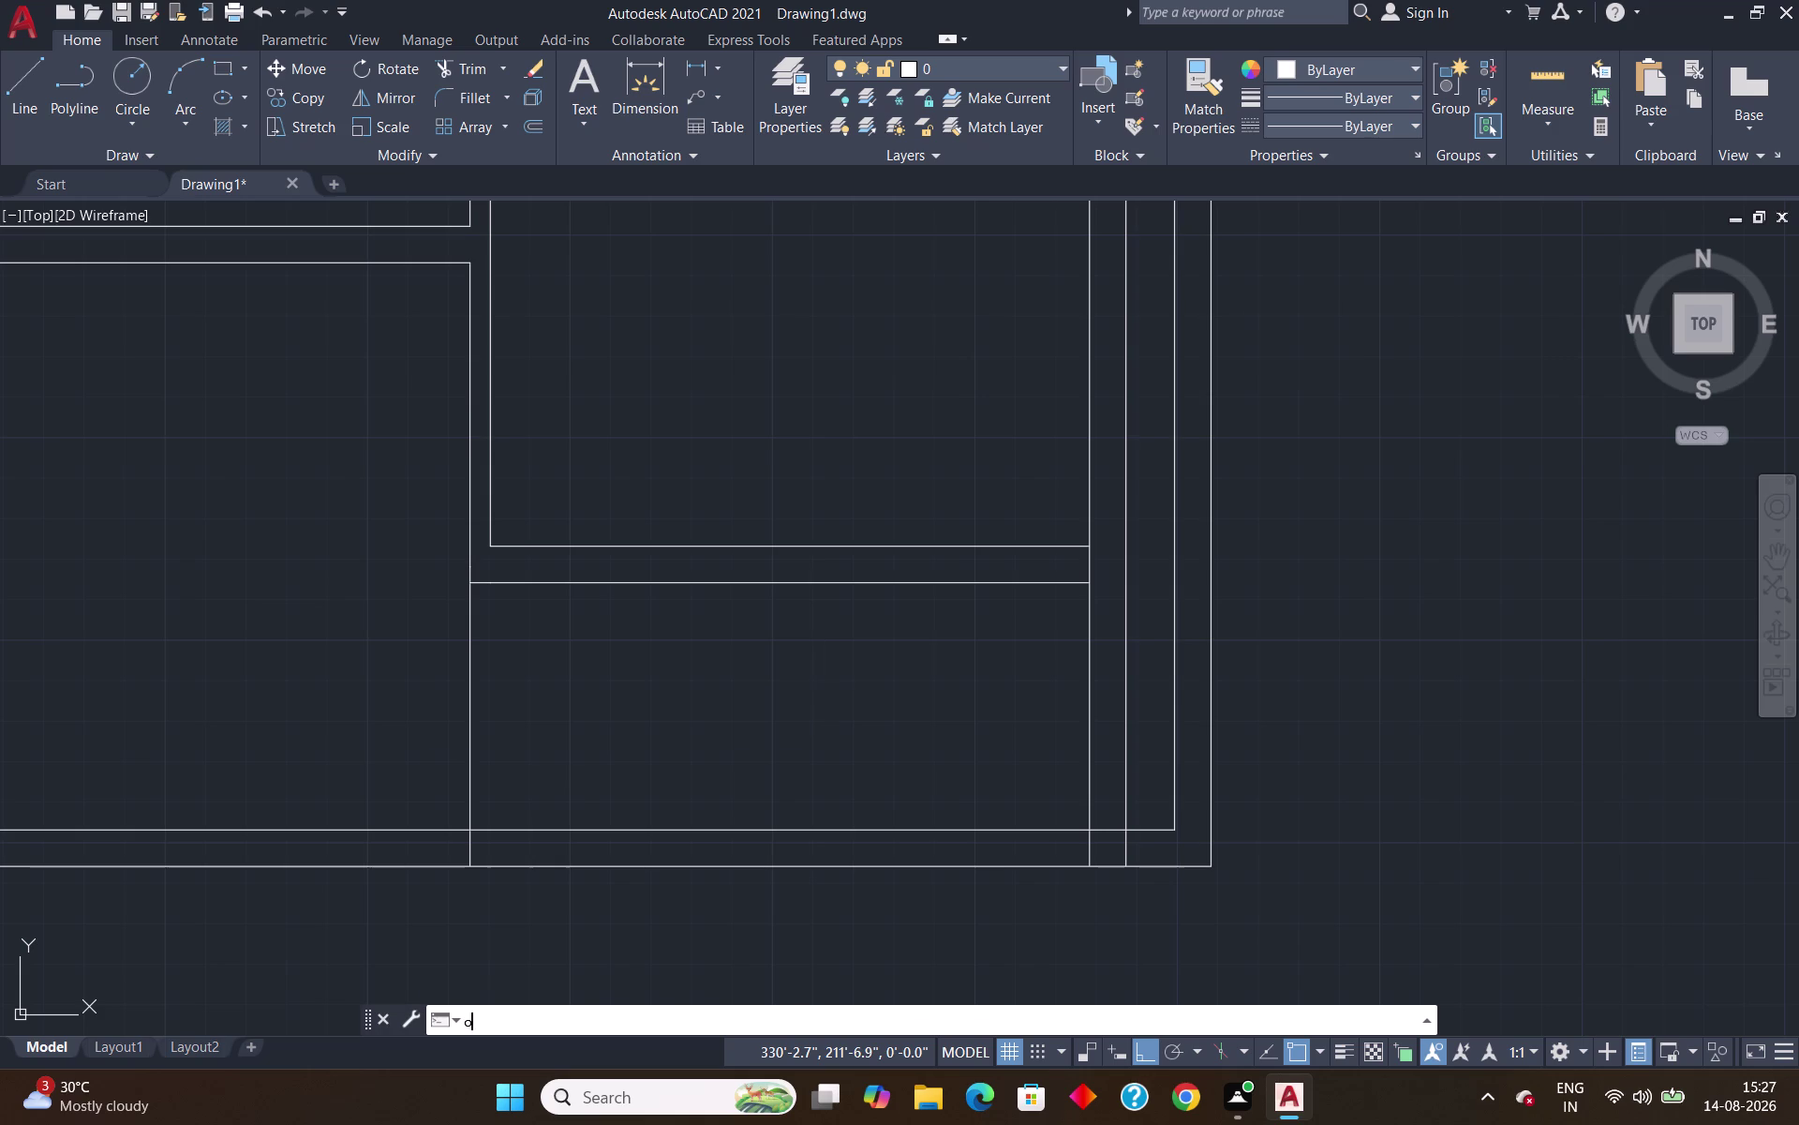
Offset the lower room's left edge 1' inward.
key(Return)
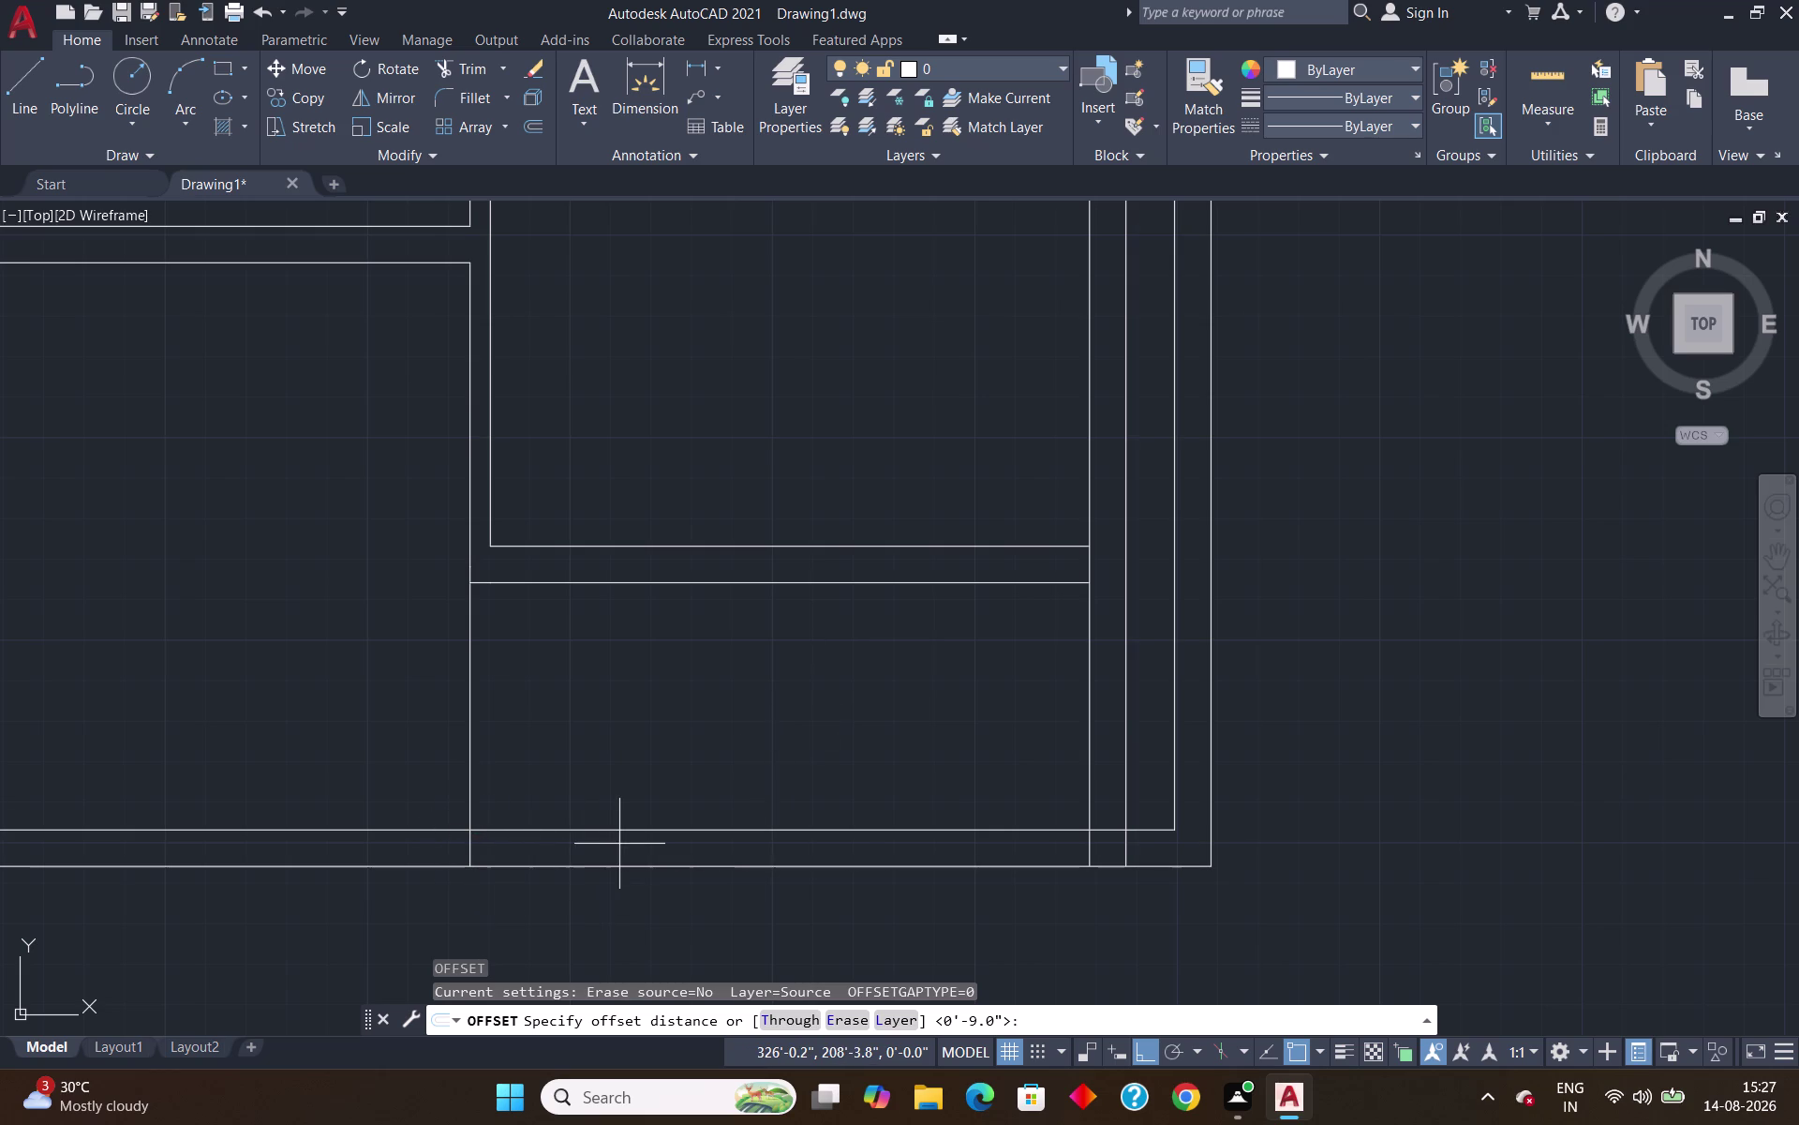
text(1')
key(Return)
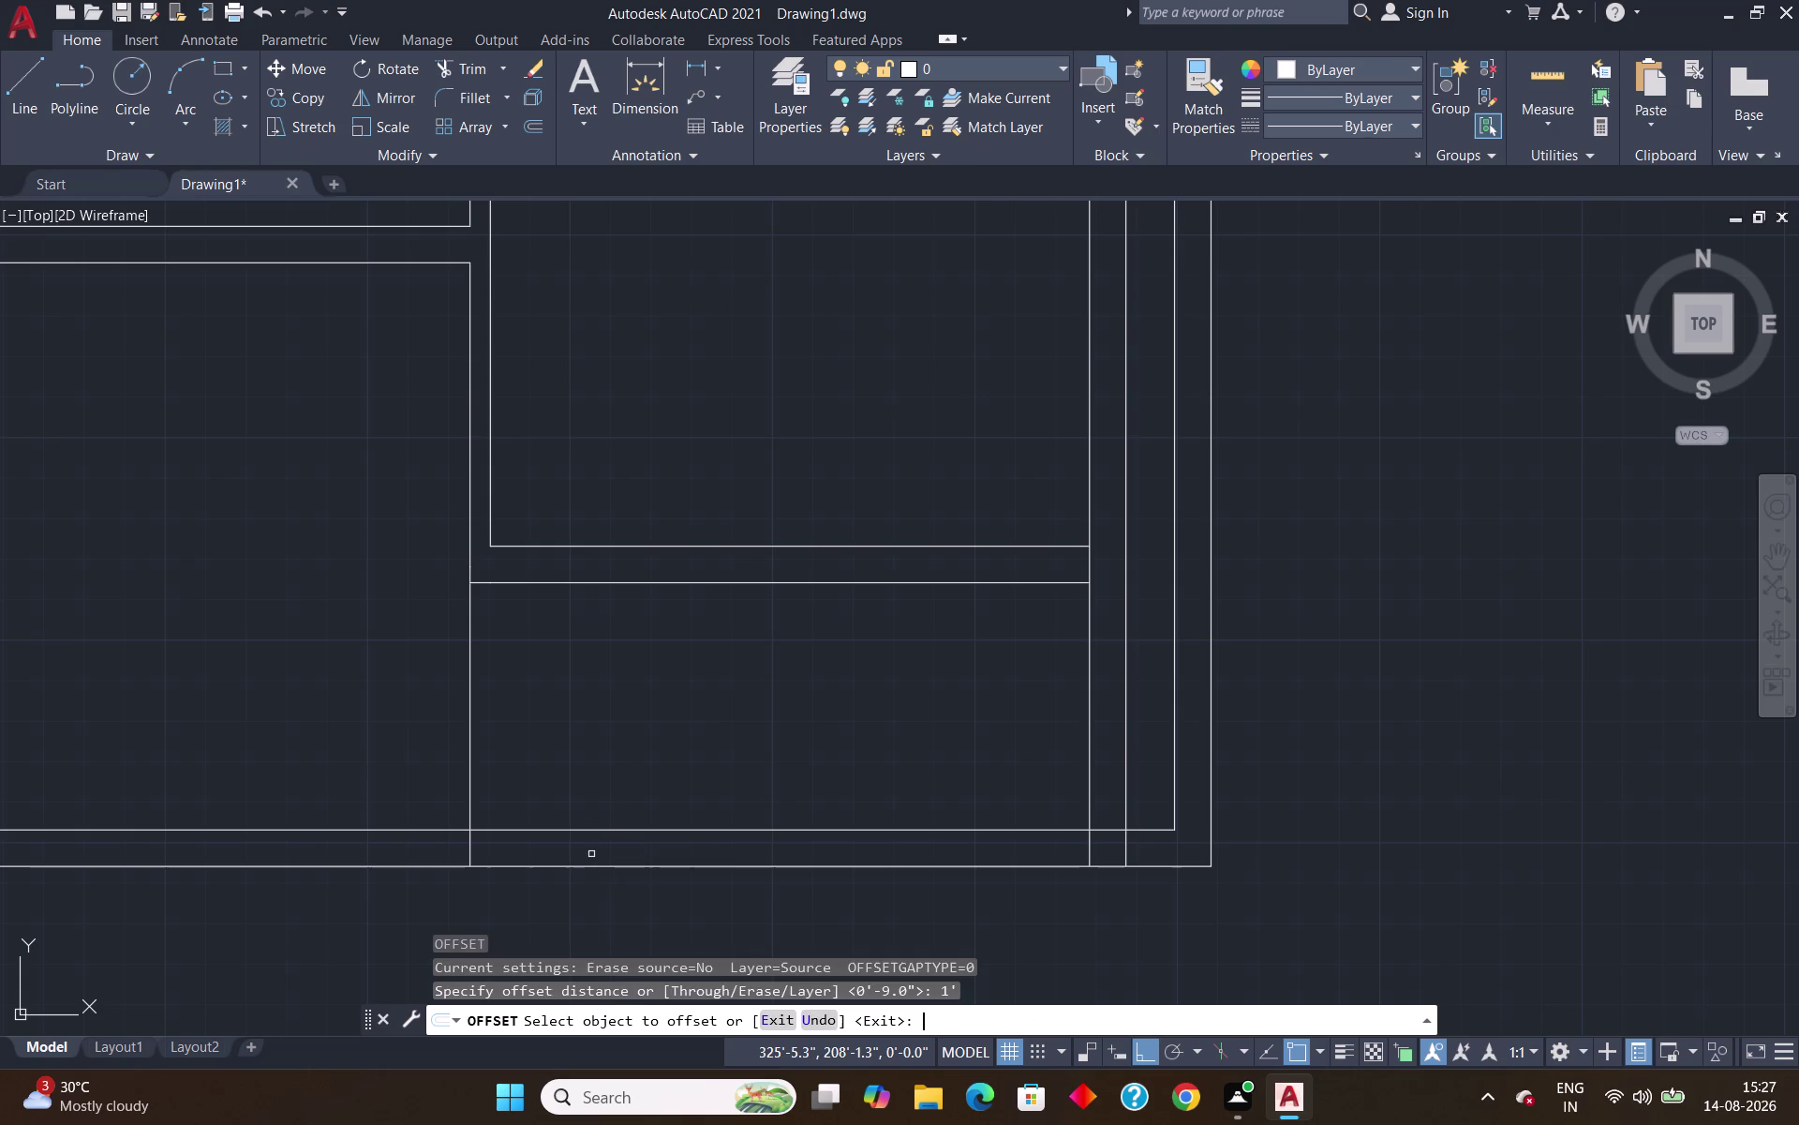
click(470, 752)
click(506, 762)
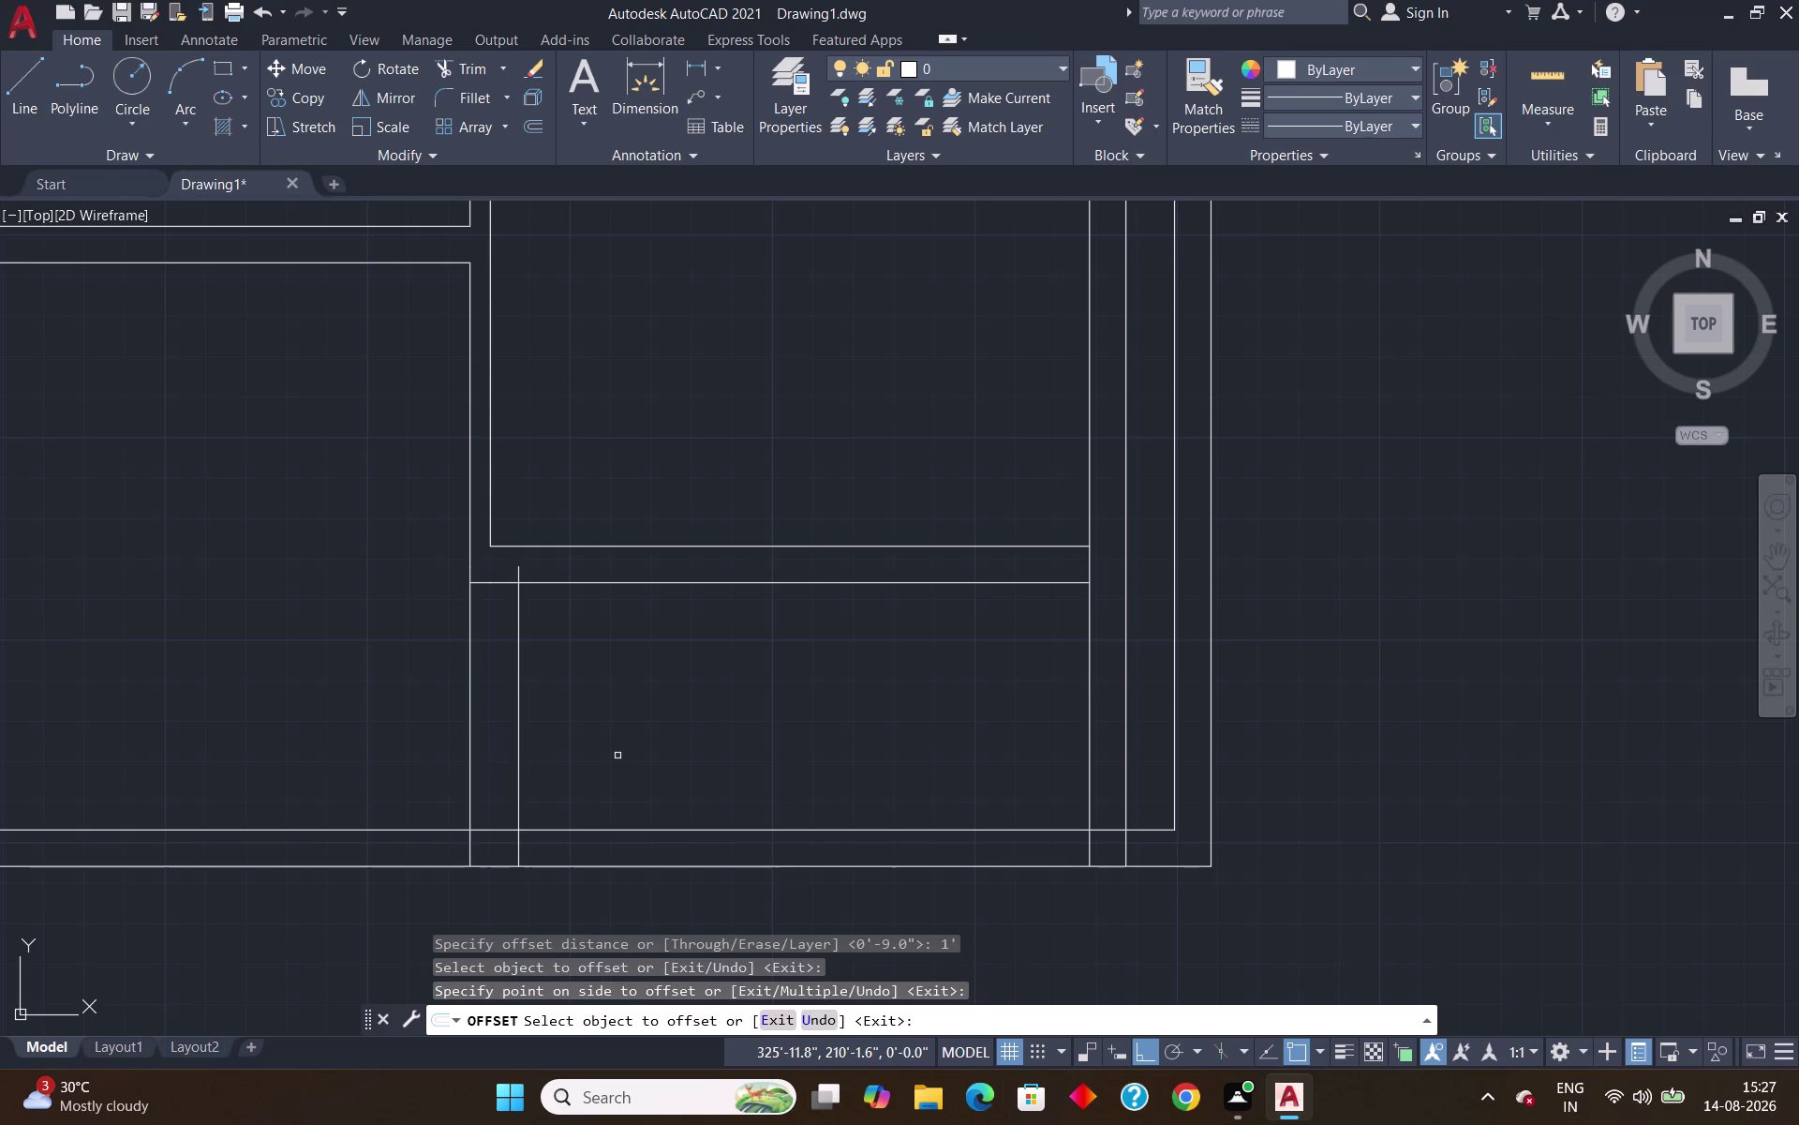
key(Escape)
Trim the old left edge, the new line's upper stub, and the inner bottom segment.
text(tr)
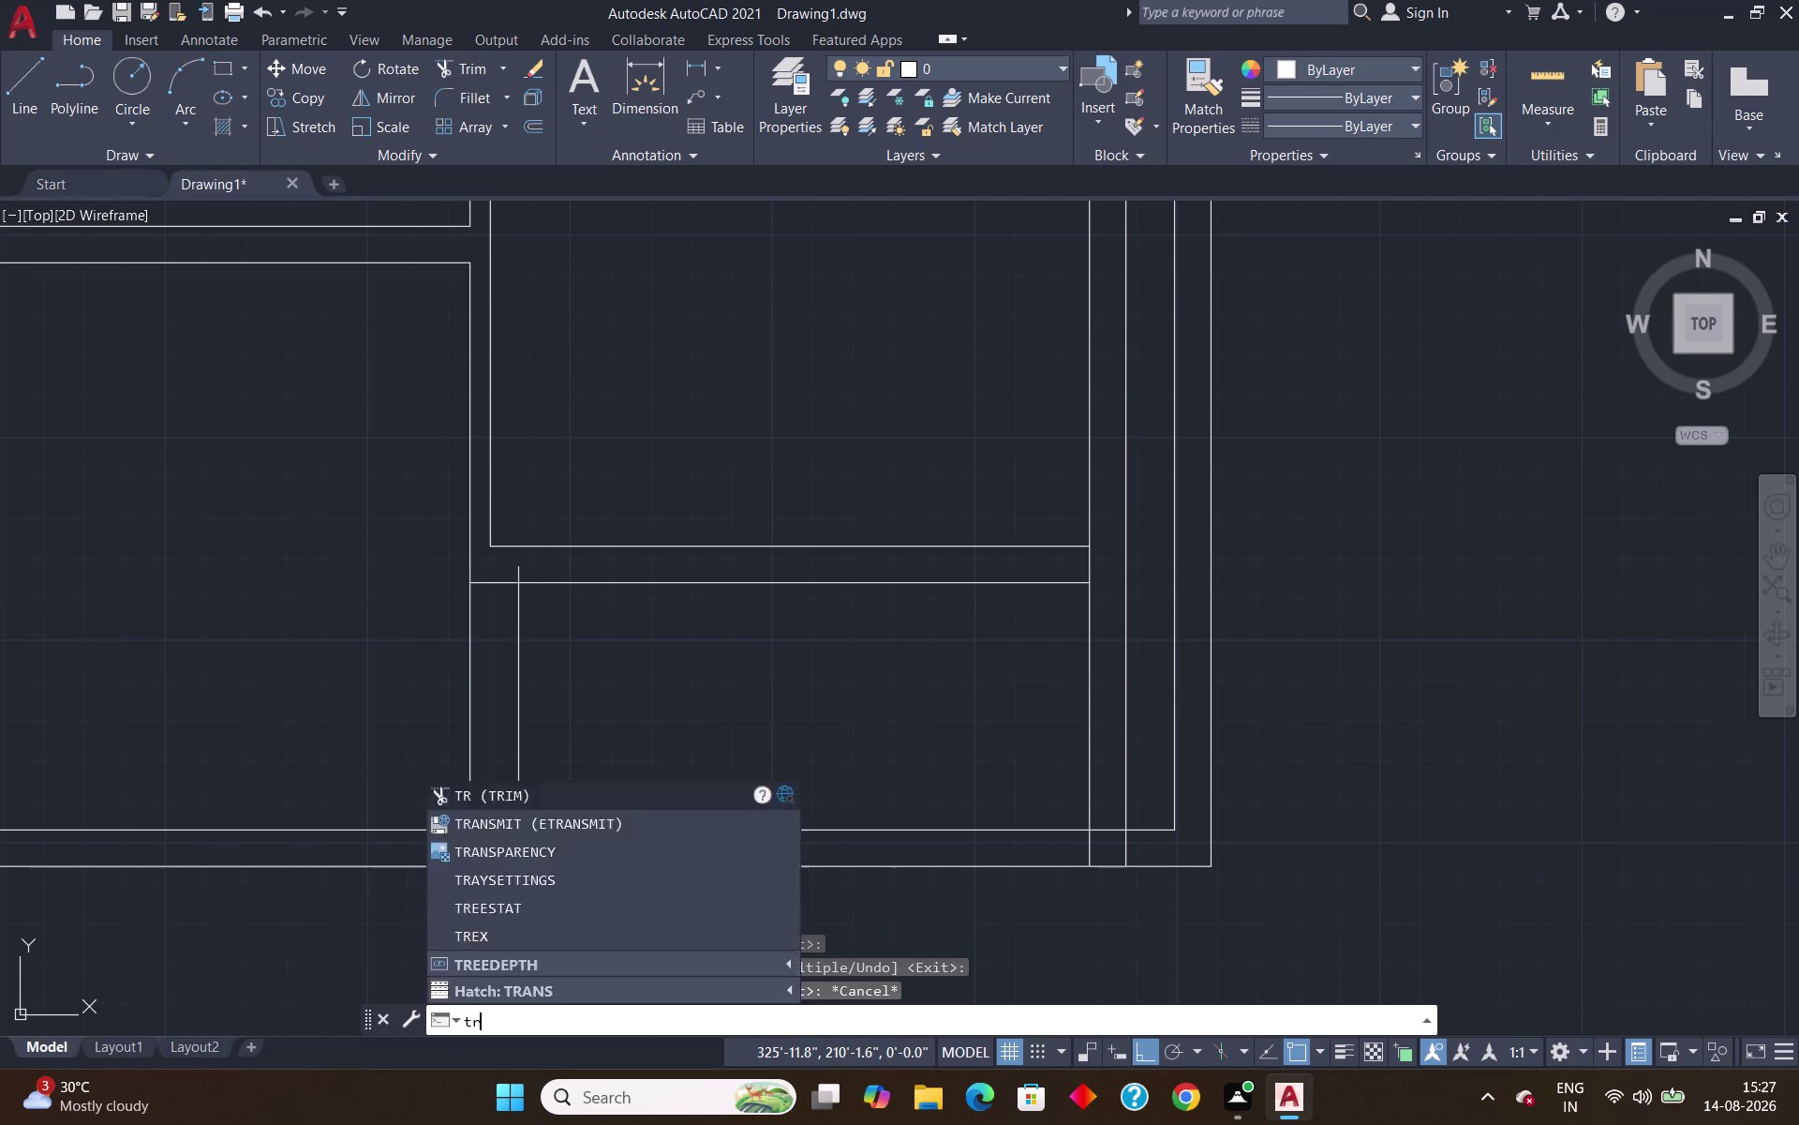
key(Return)
click(465, 661)
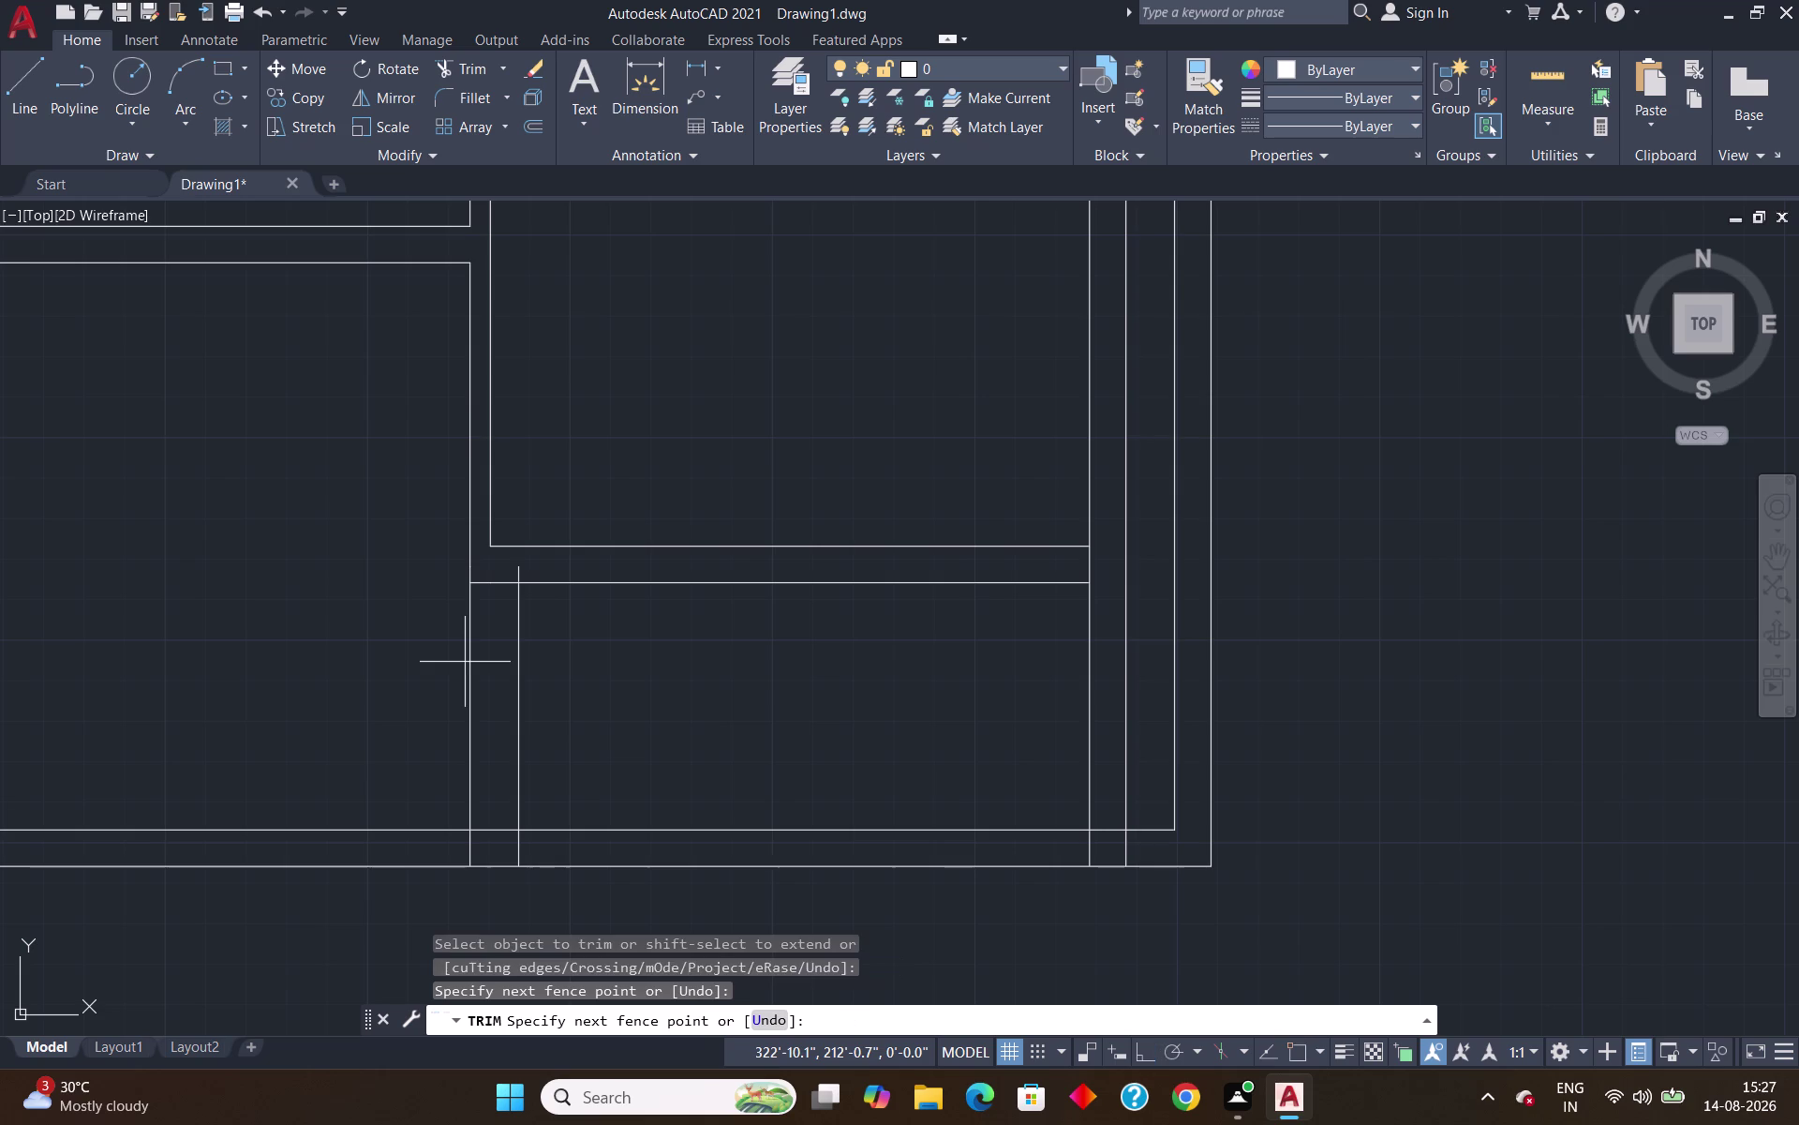
click(474, 661)
click(468, 842)
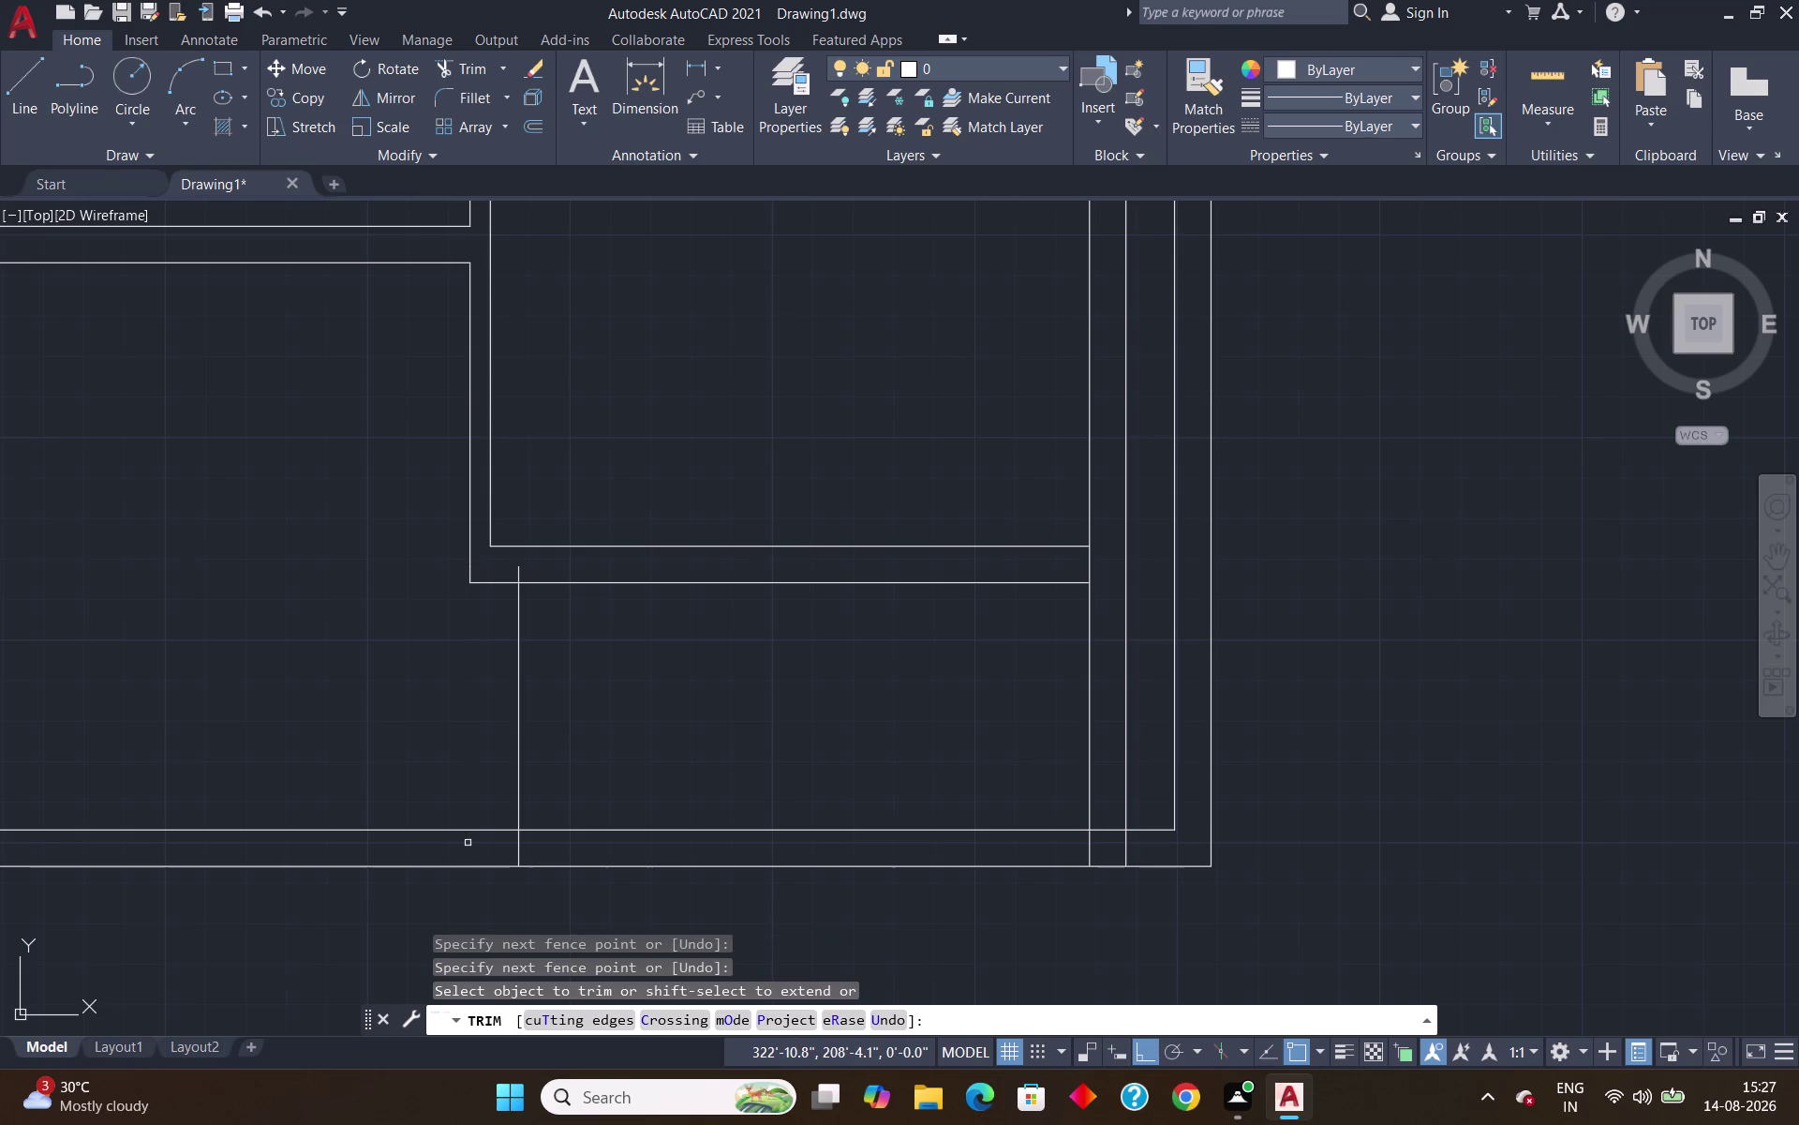
click(522, 574)
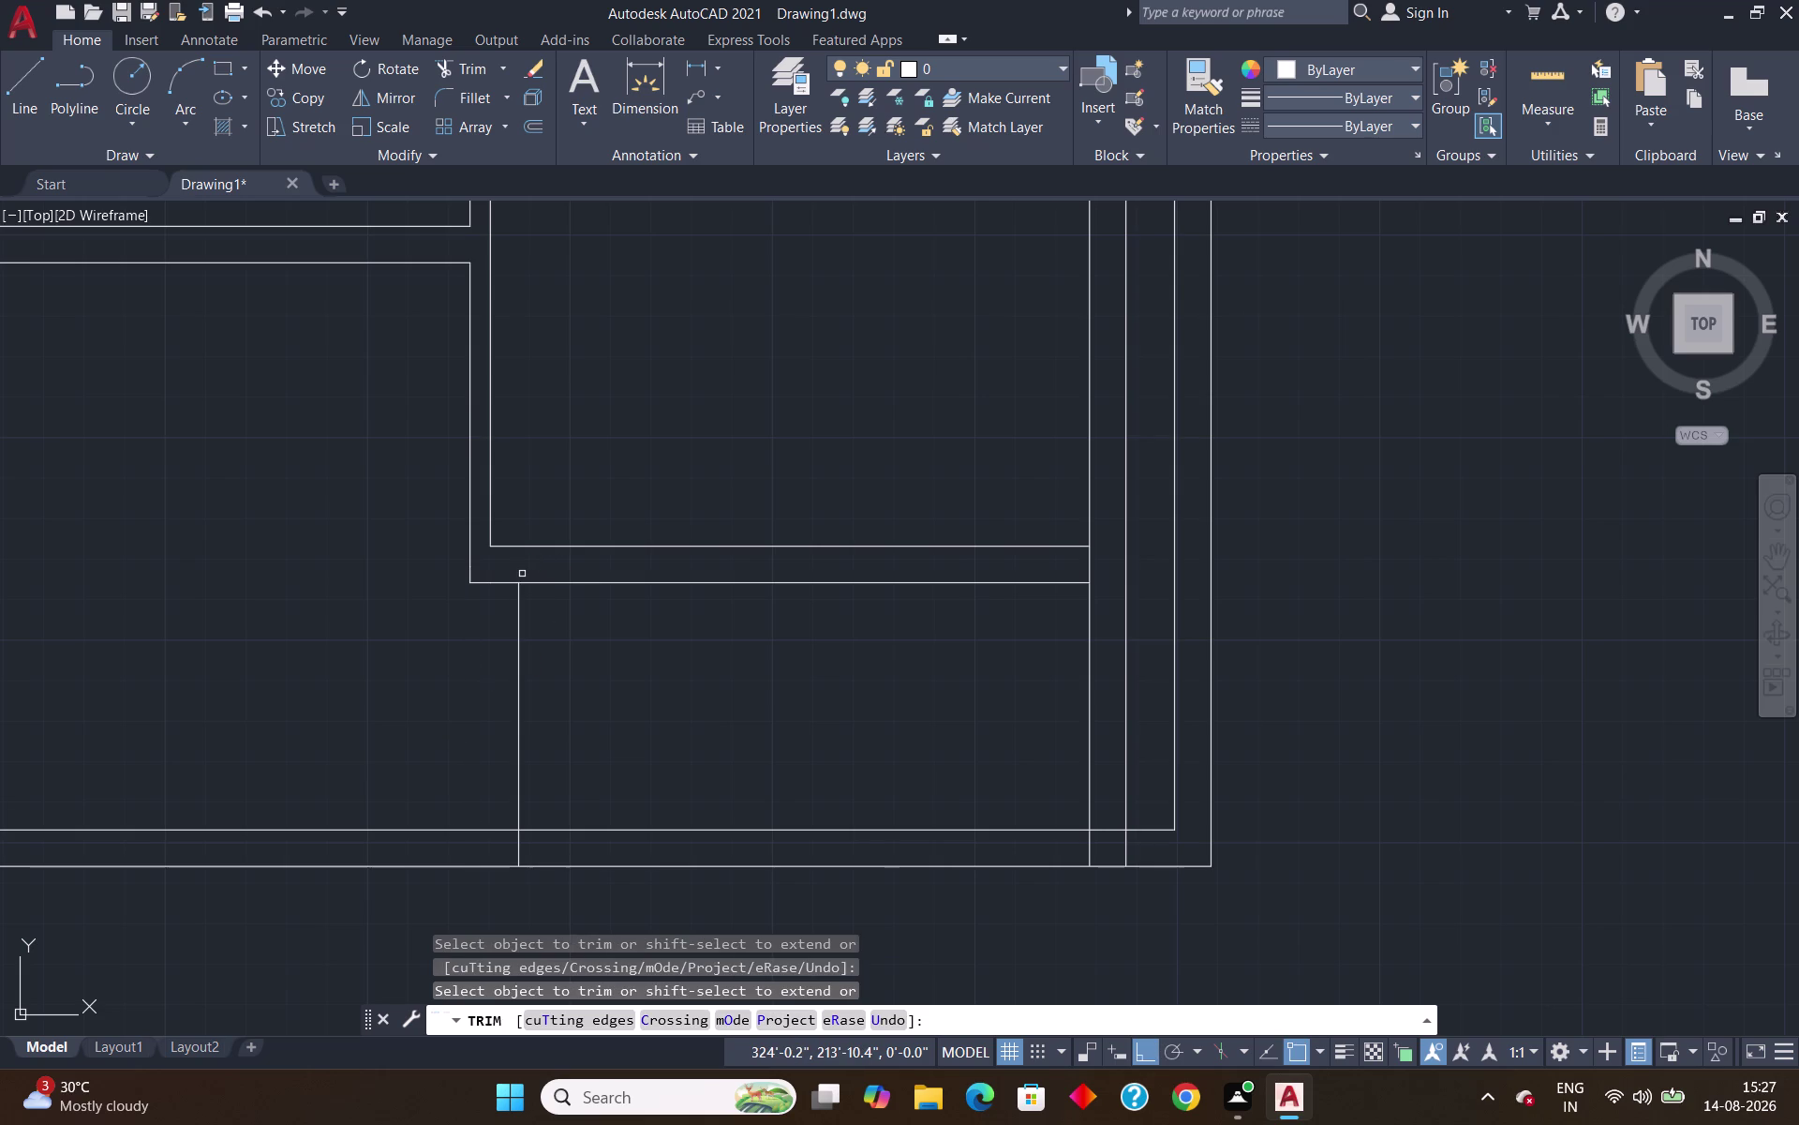
click(540, 830)
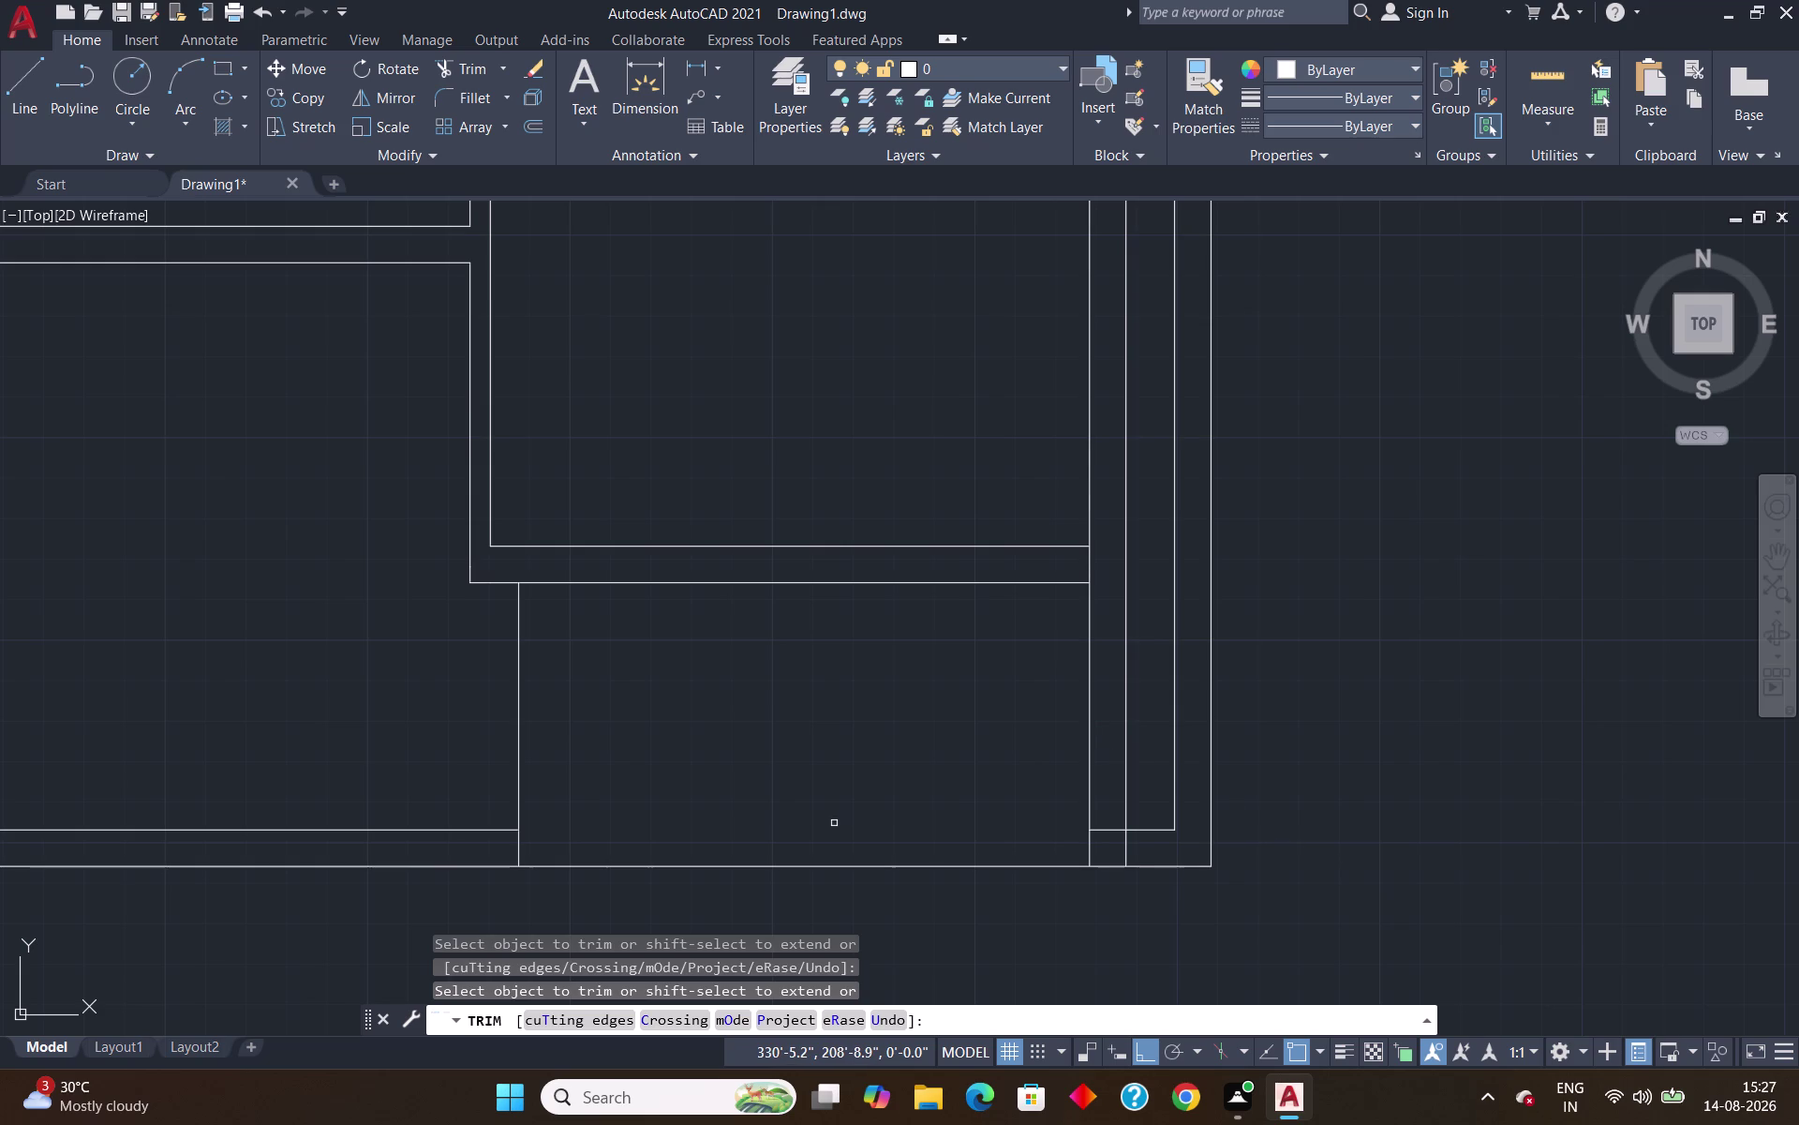
key(Escape)
Extend the lower room's top lines to the inner right wall.
text(ex)
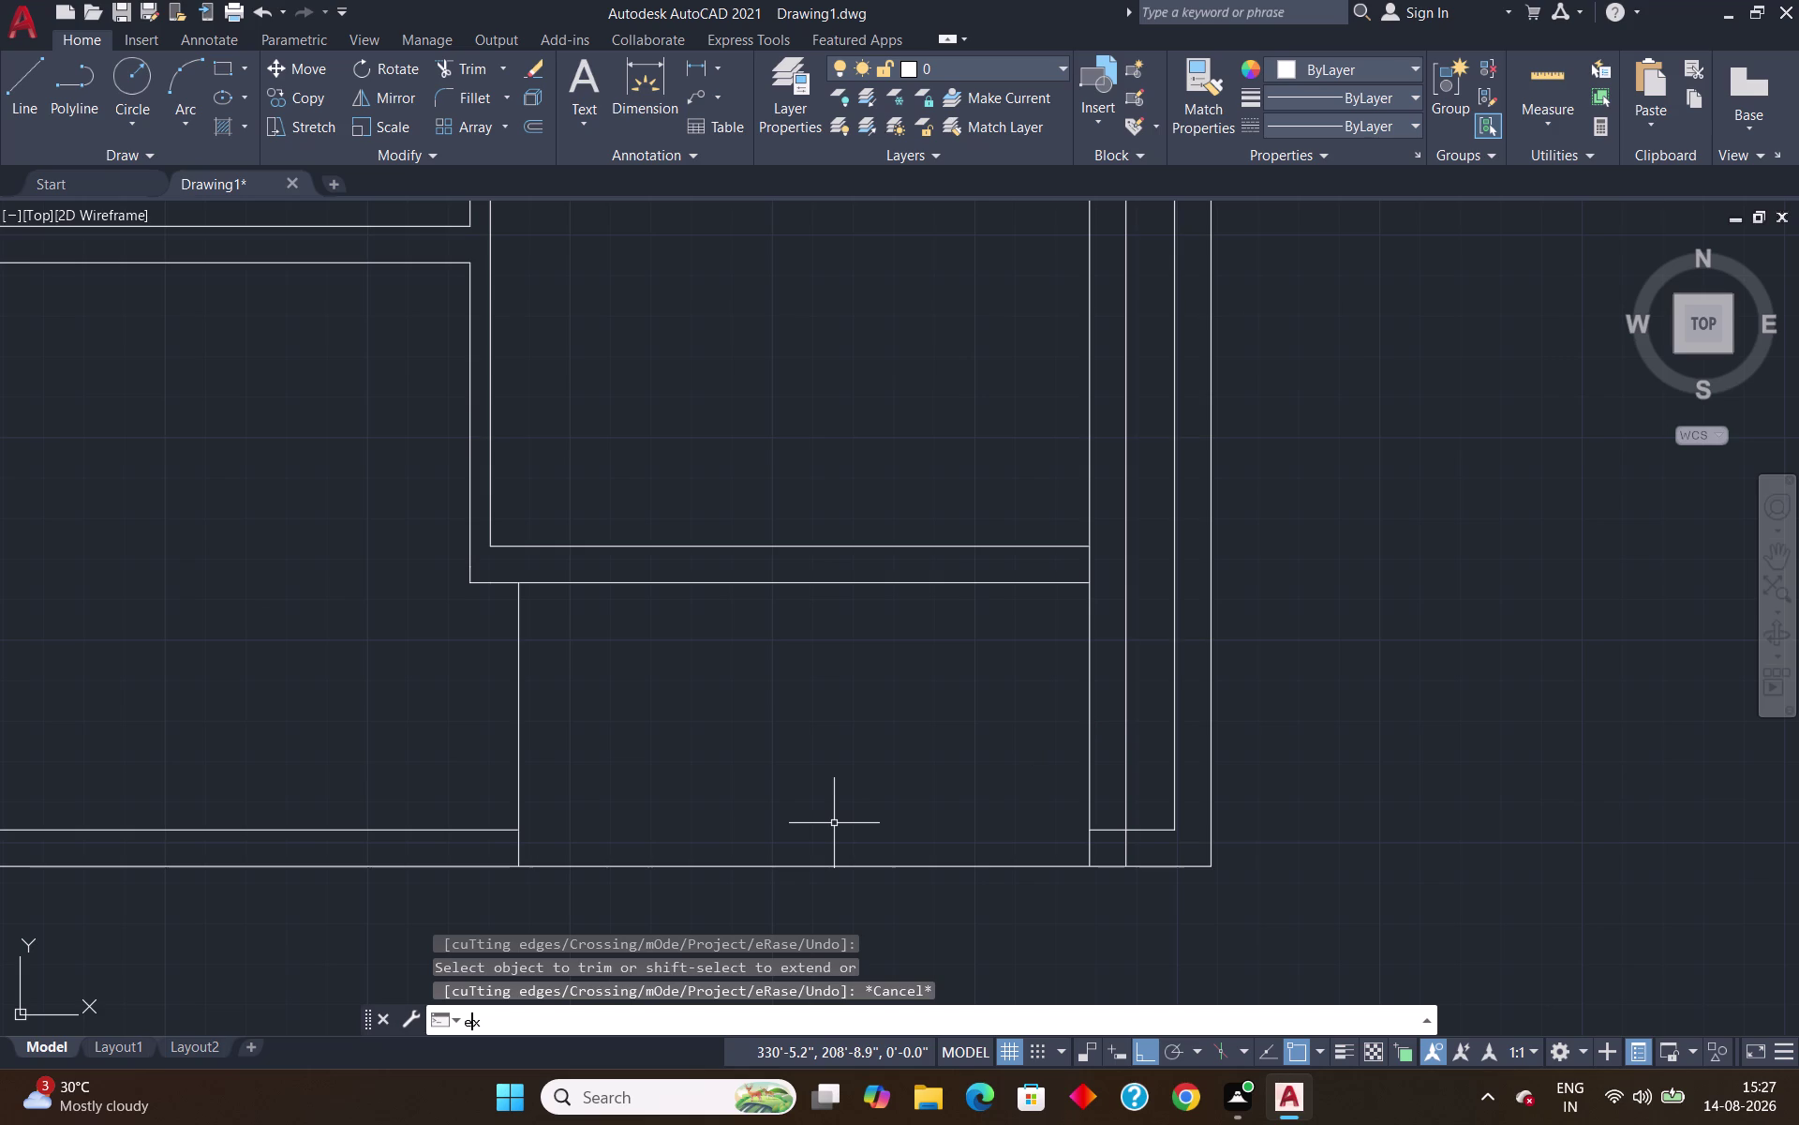
key(Return)
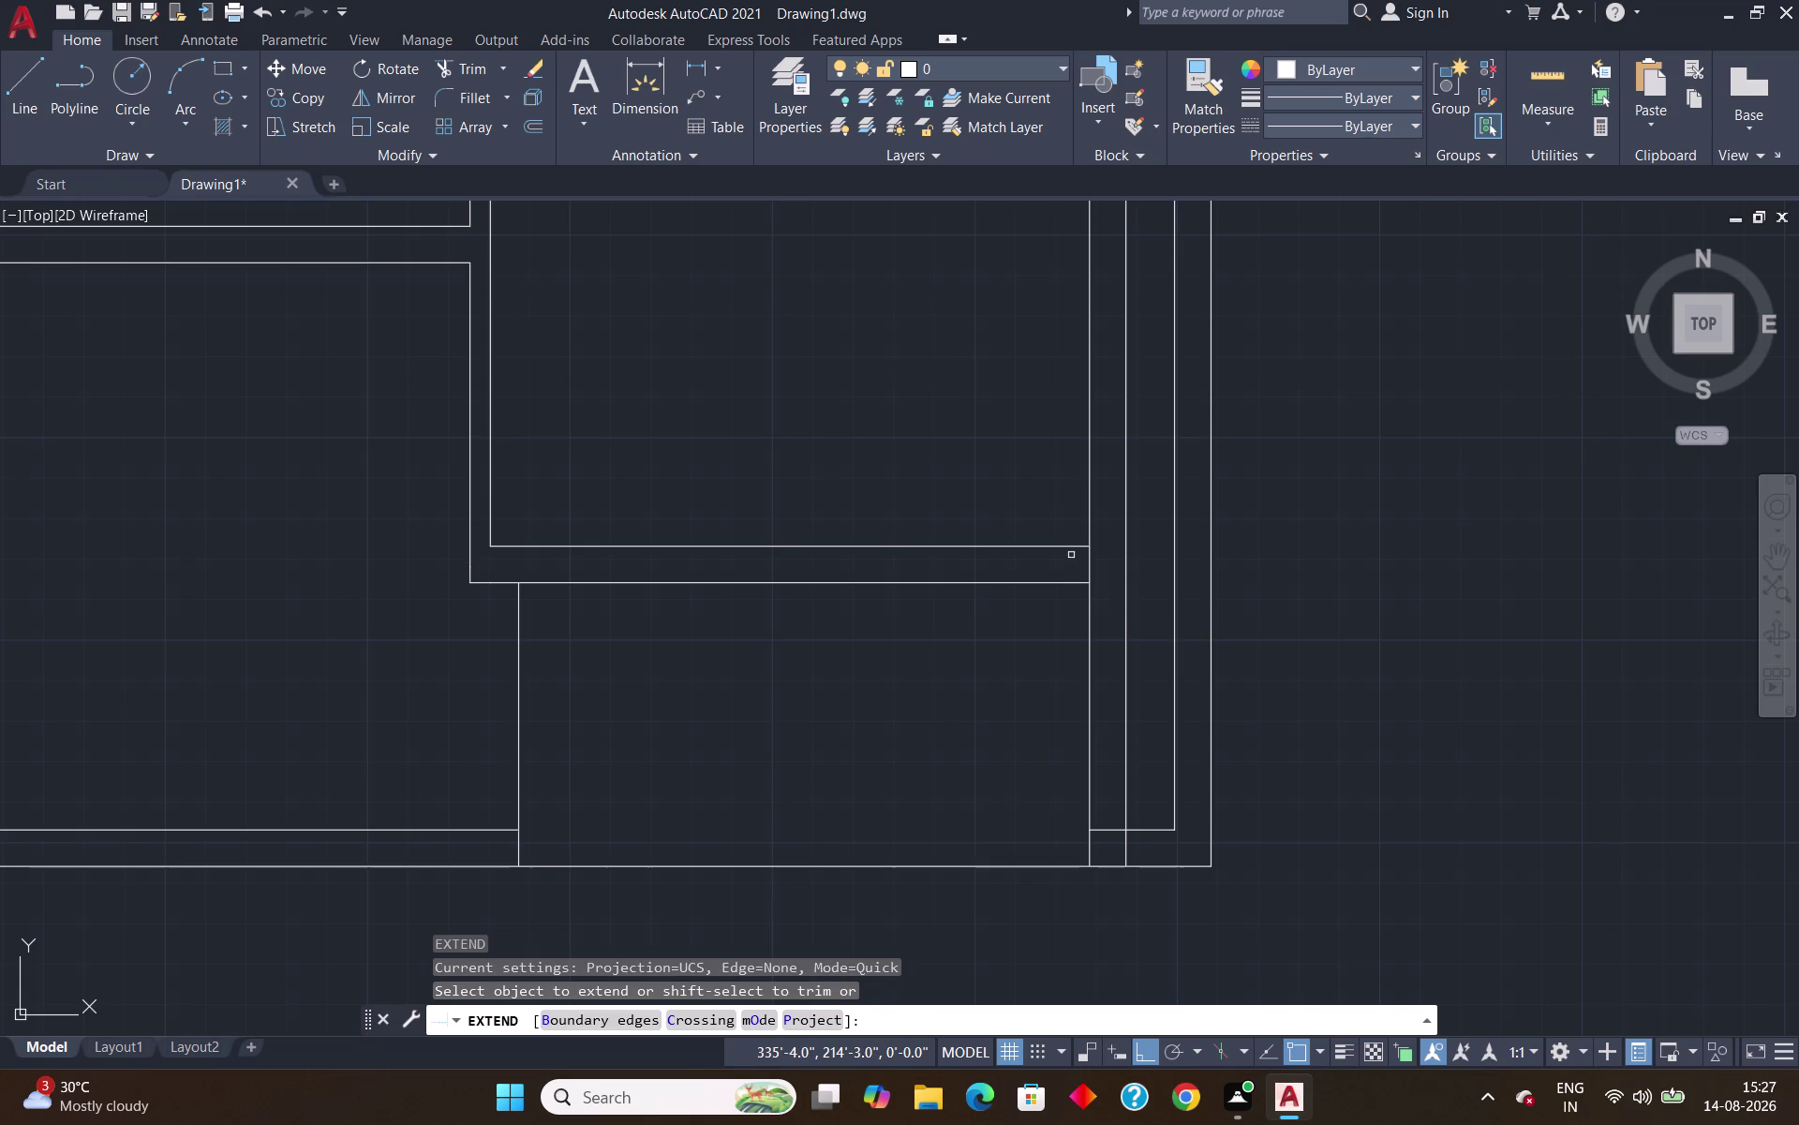
click(1072, 544)
click(1079, 584)
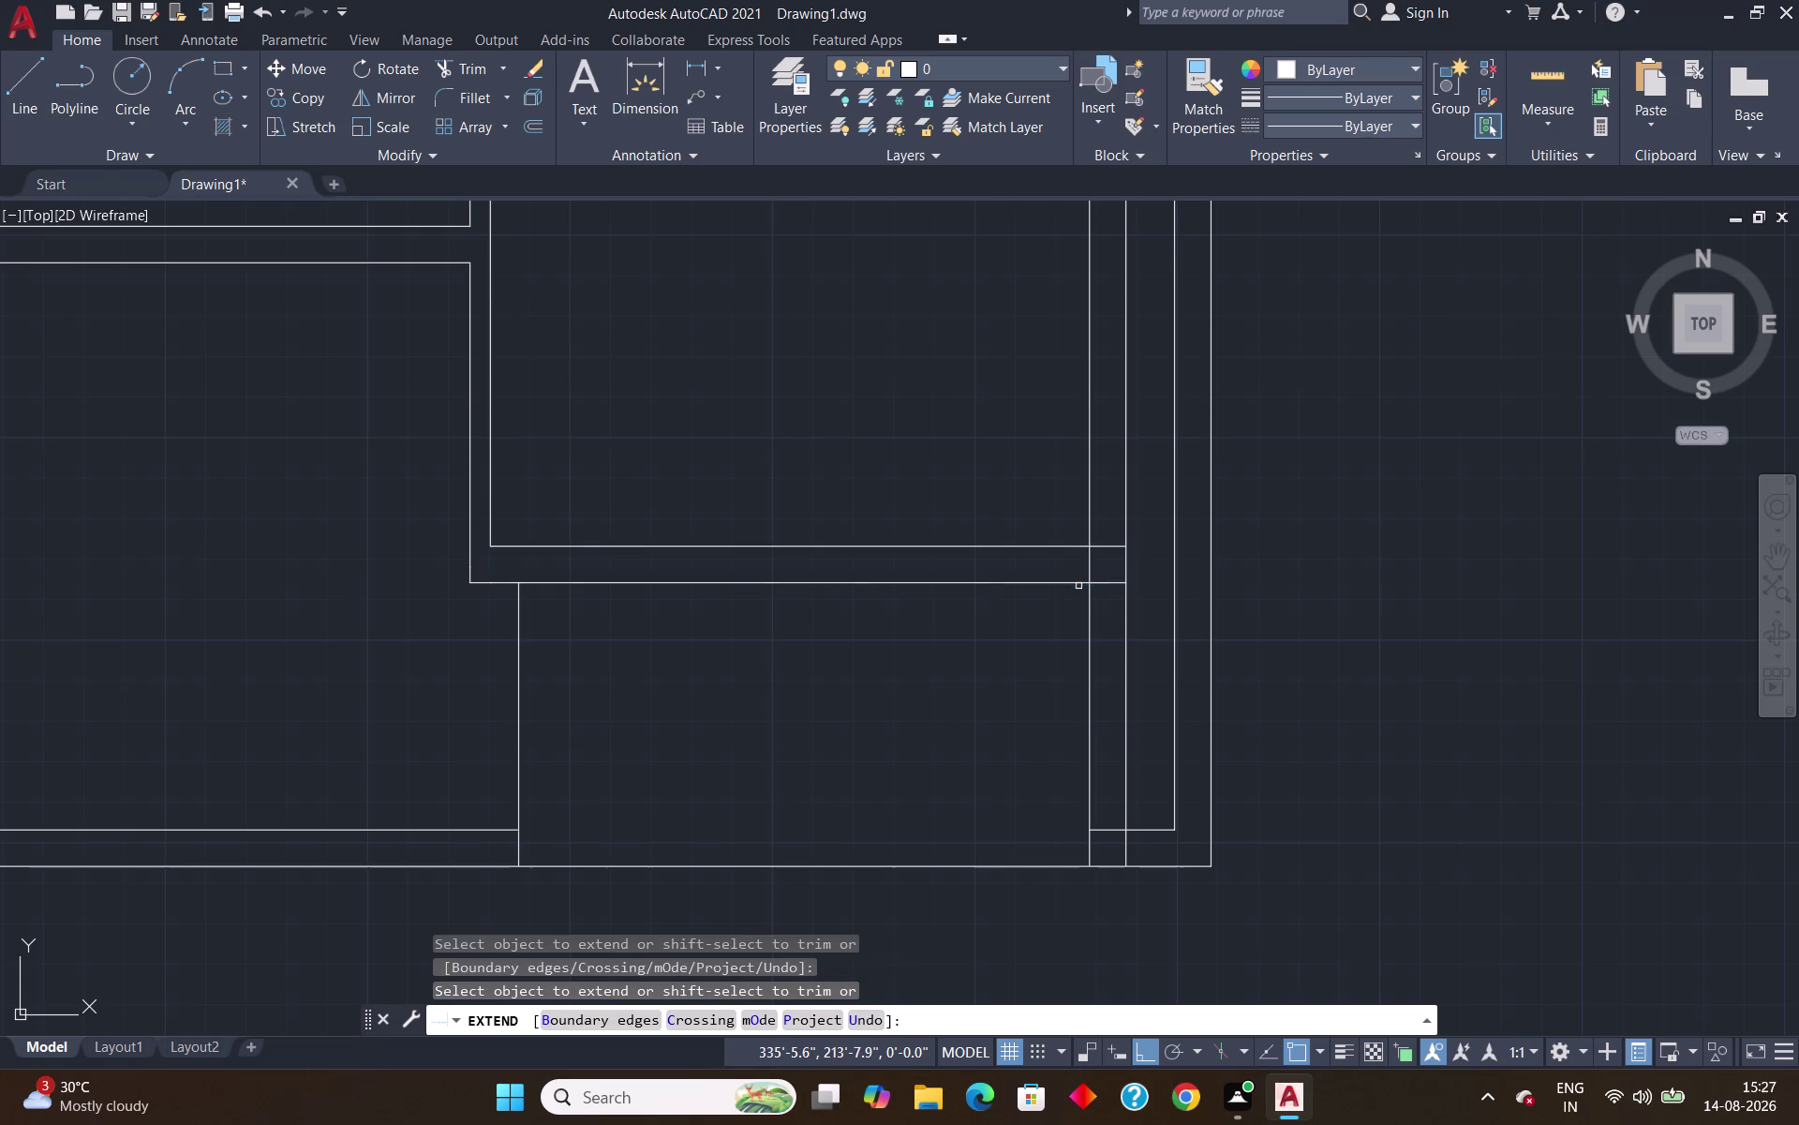
key(Escape)
Trim the room's old right edge and the leftover stubs near the bottom corner.
text(tr)
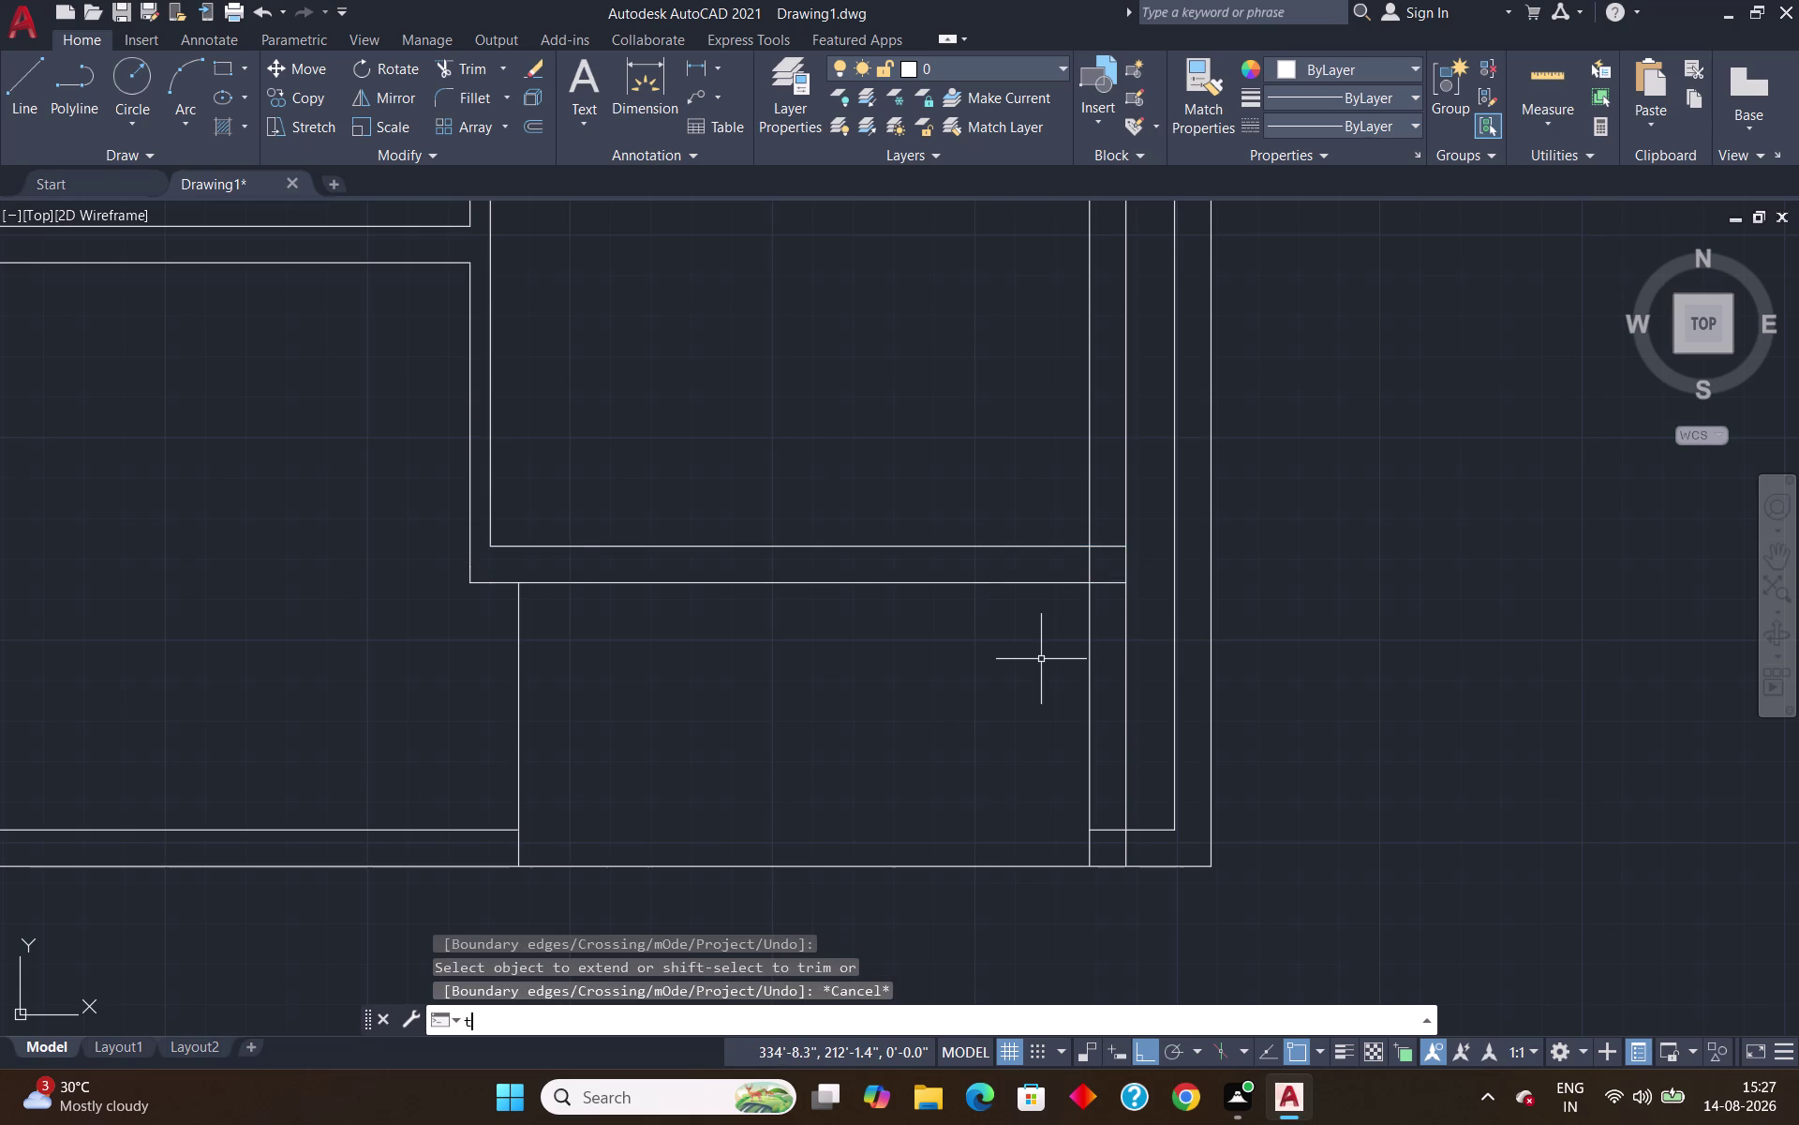
key(Return)
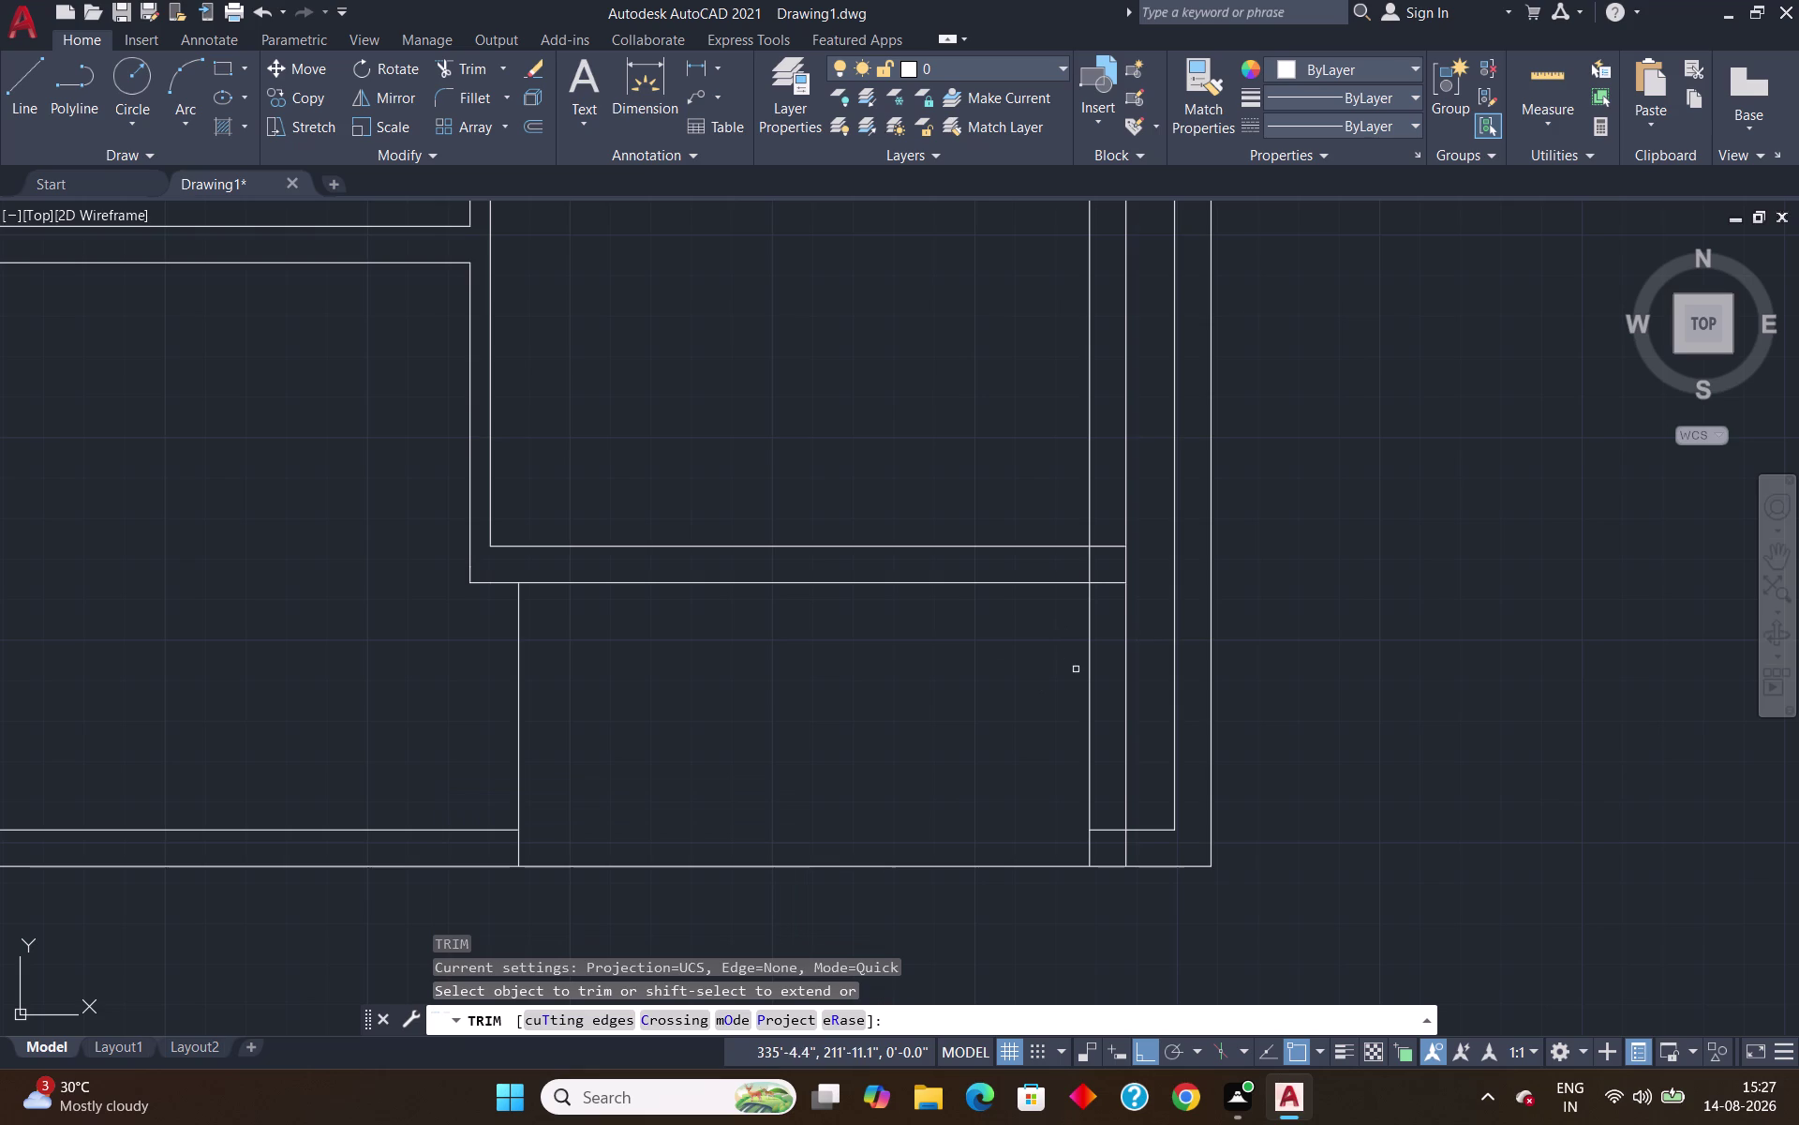
click(1087, 673)
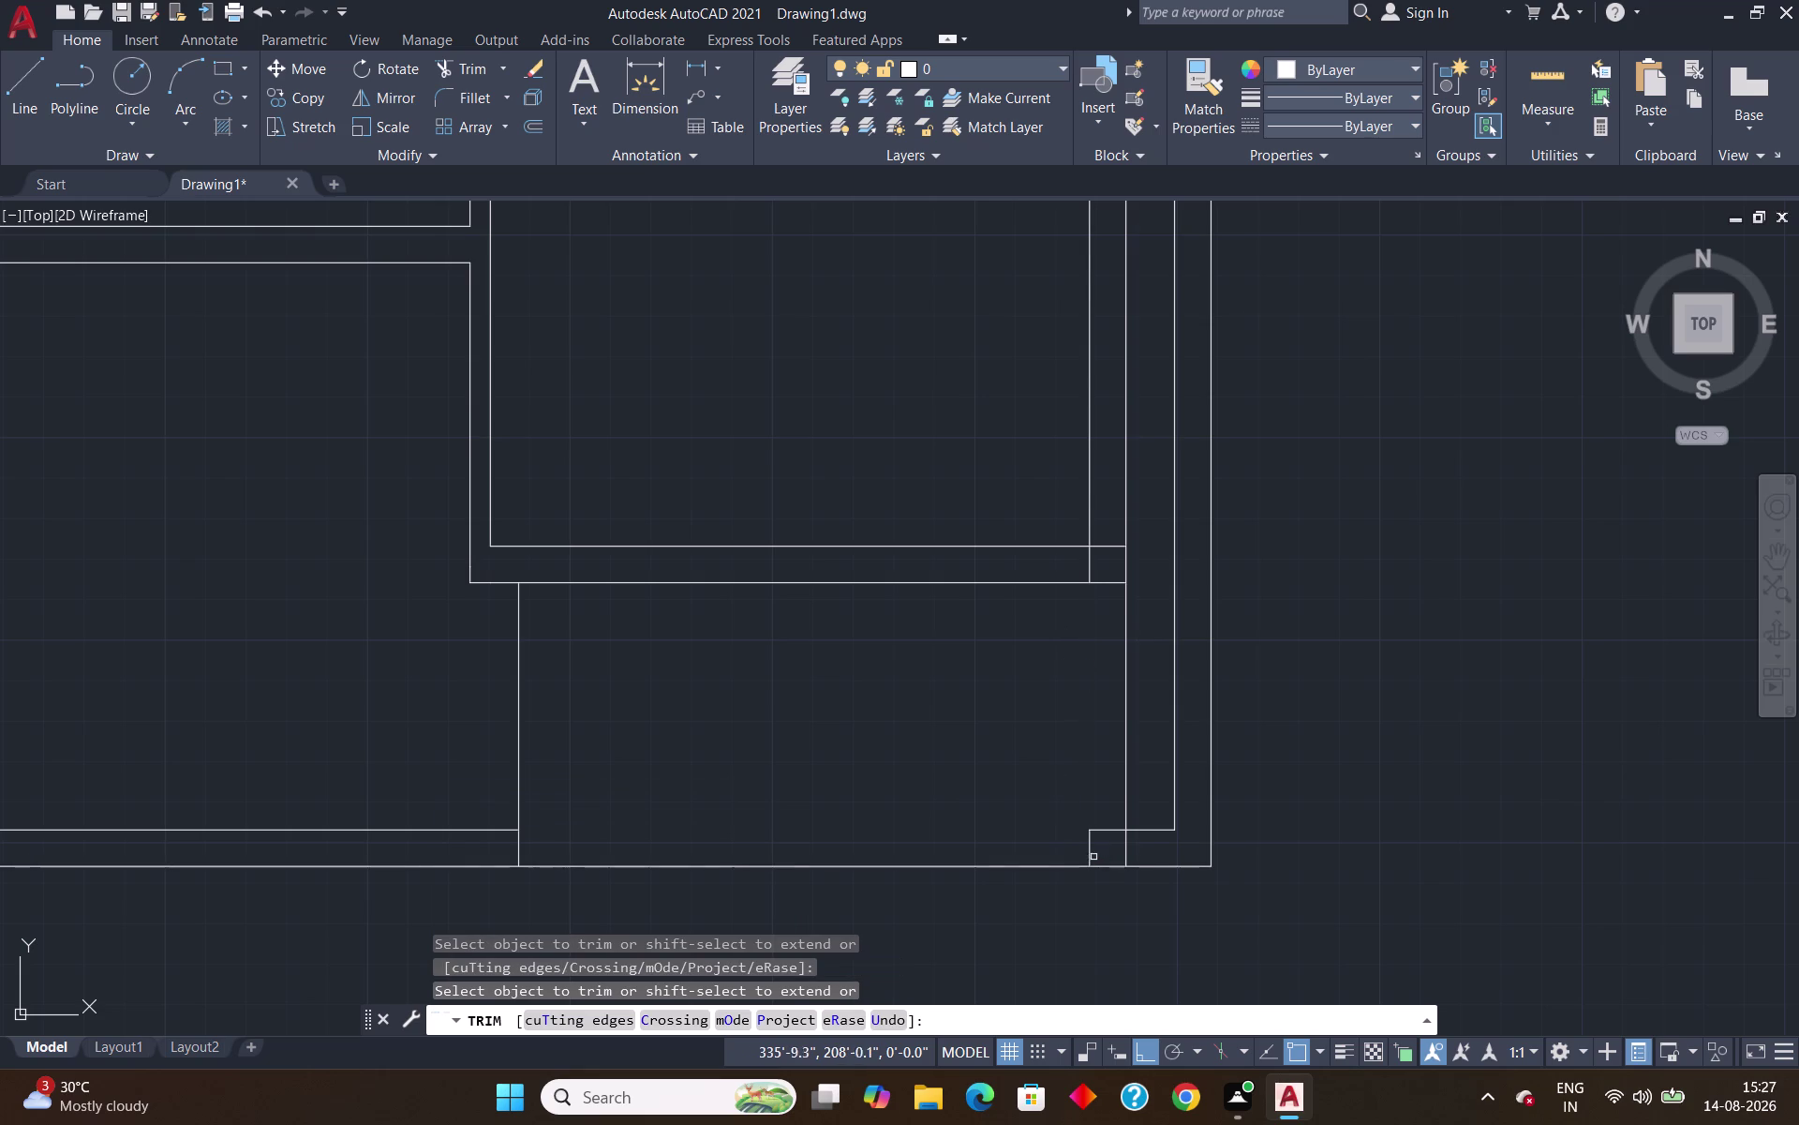
click(1090, 855)
click(1104, 828)
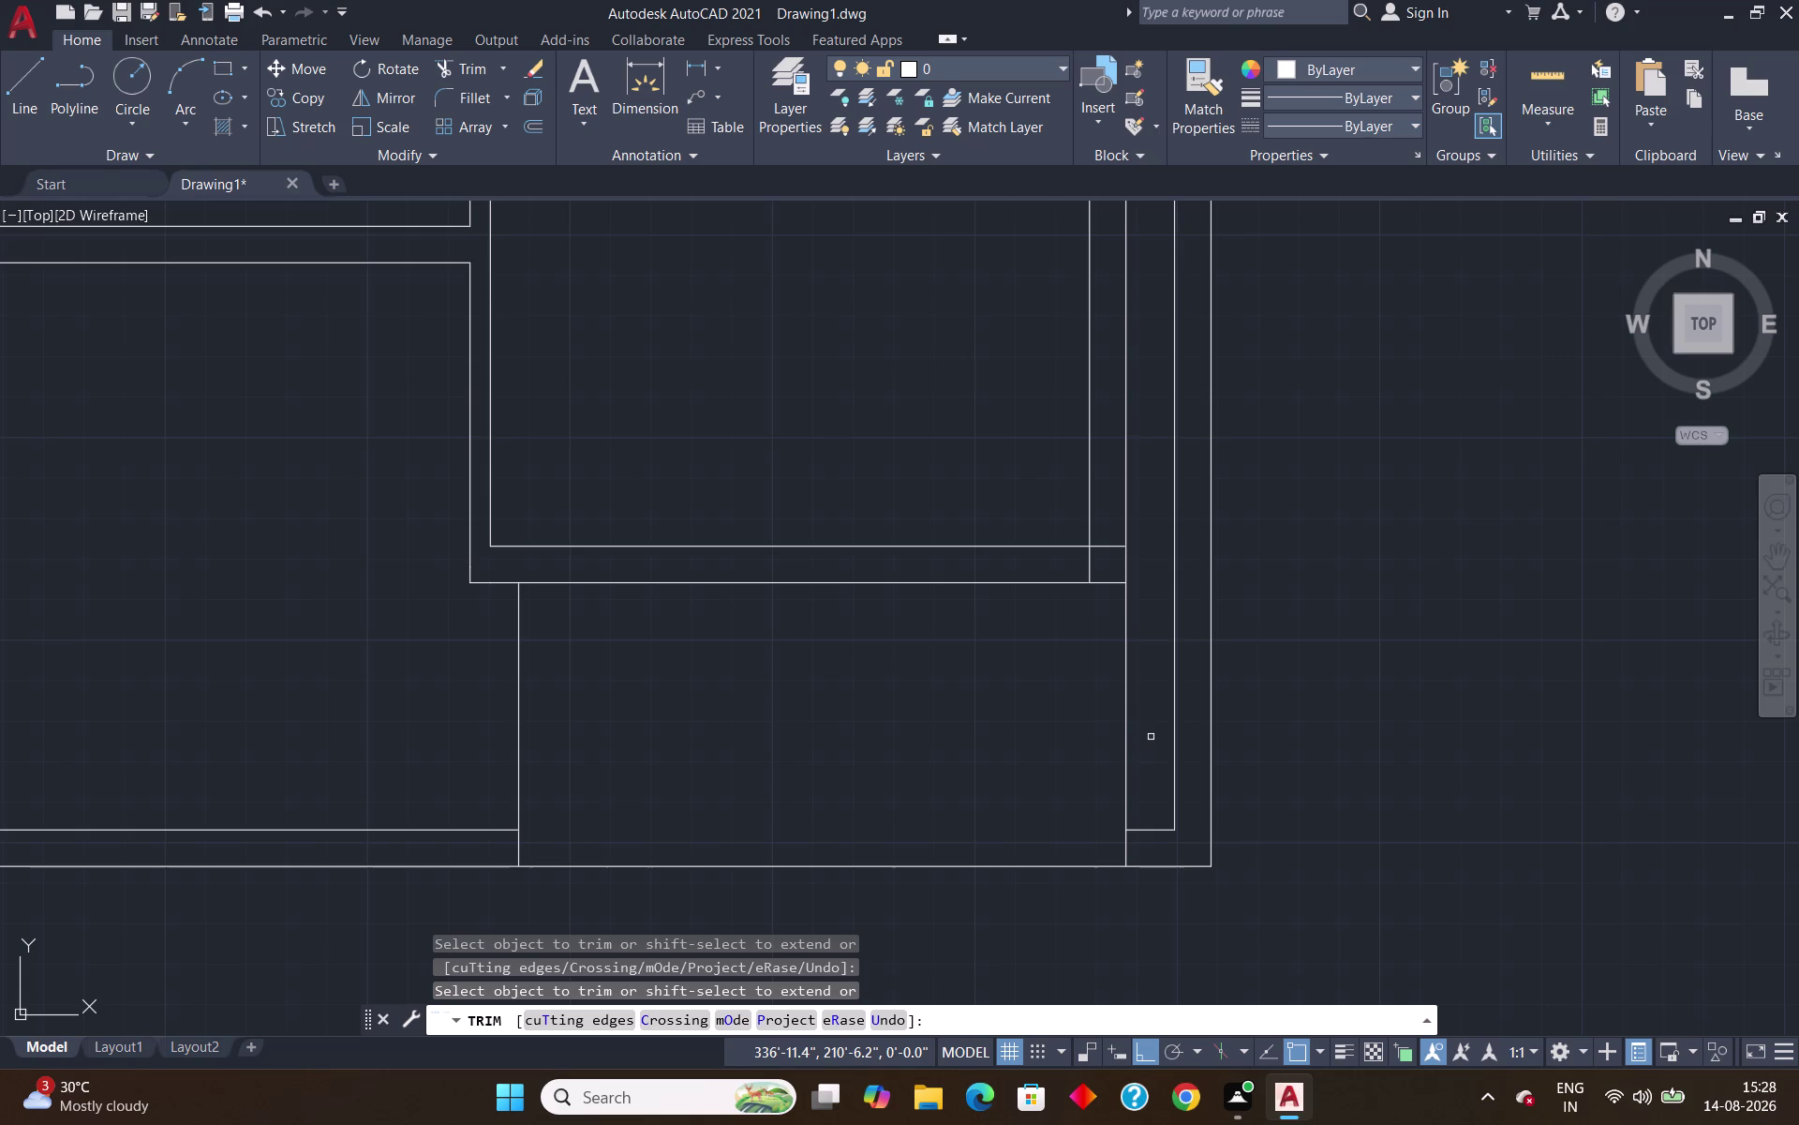
key(l)
key(Return)
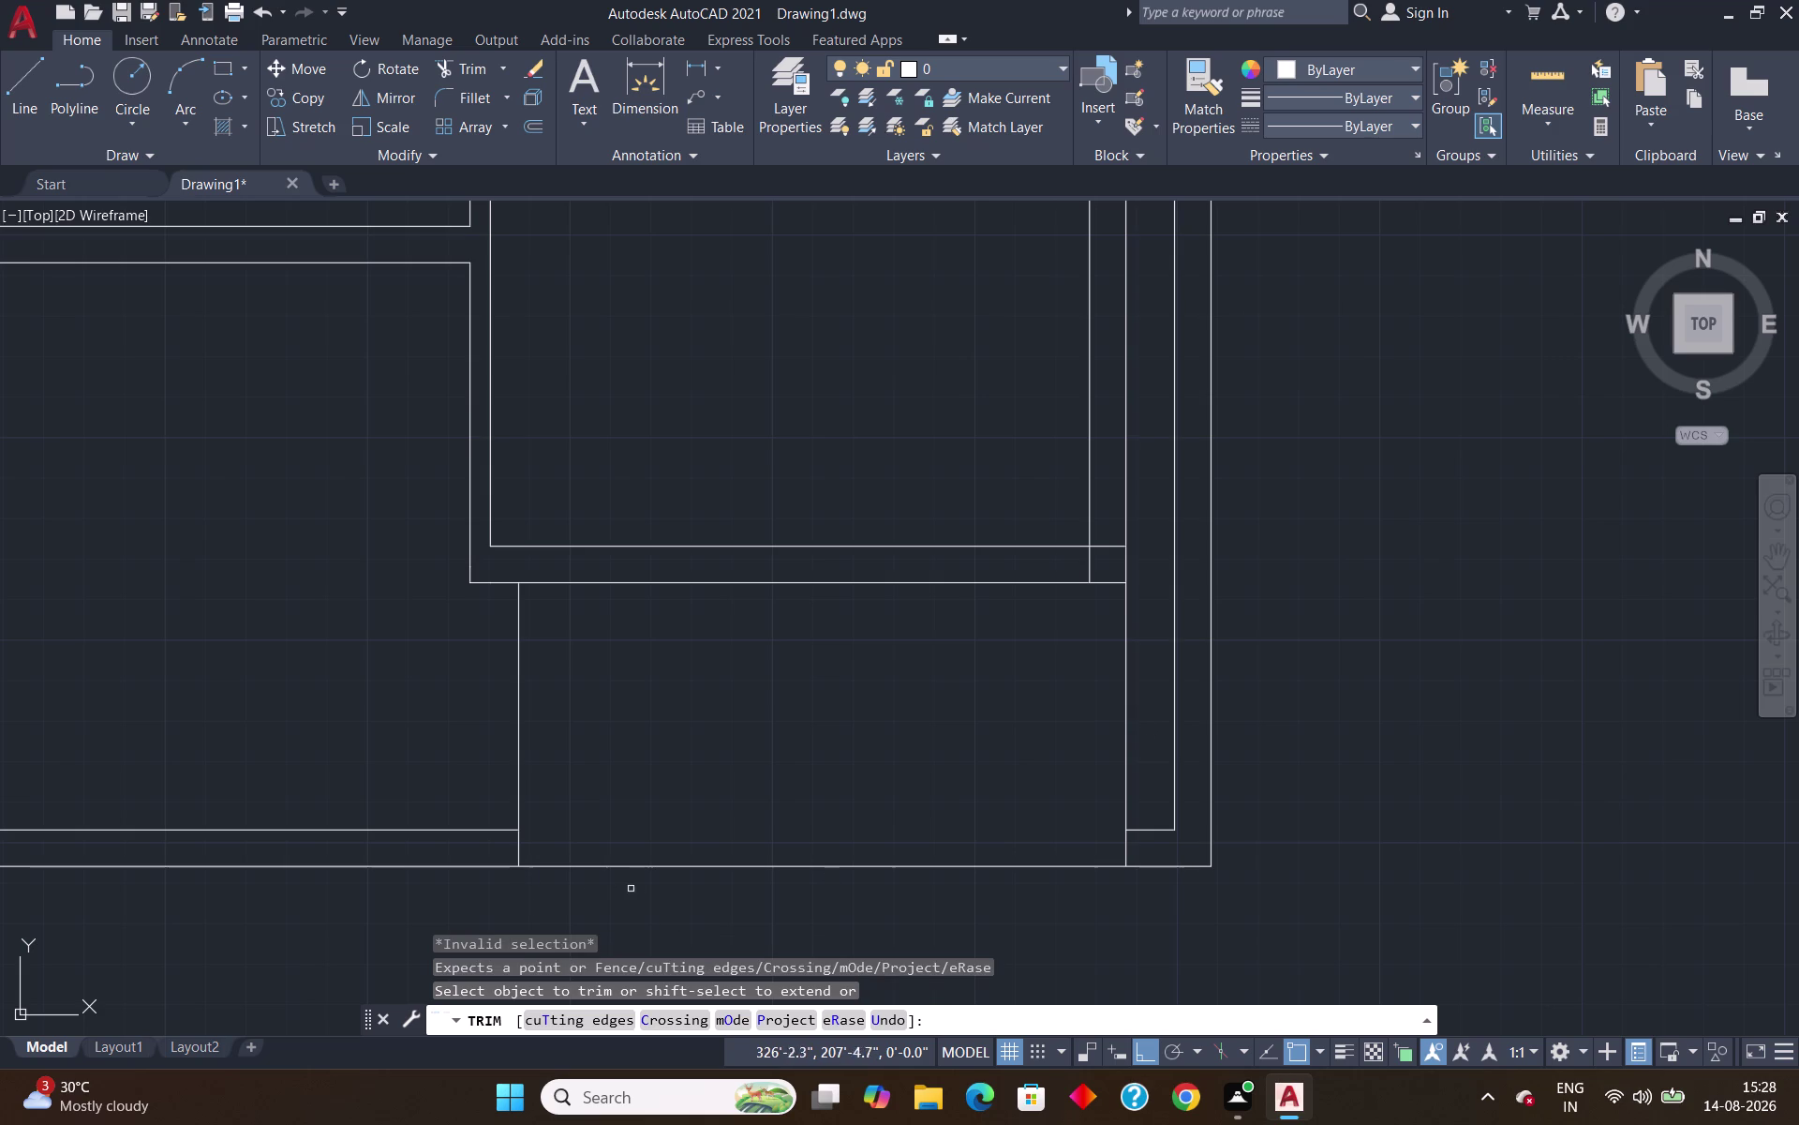
key(Escape)
key(l)
key(Return)
text(tk)
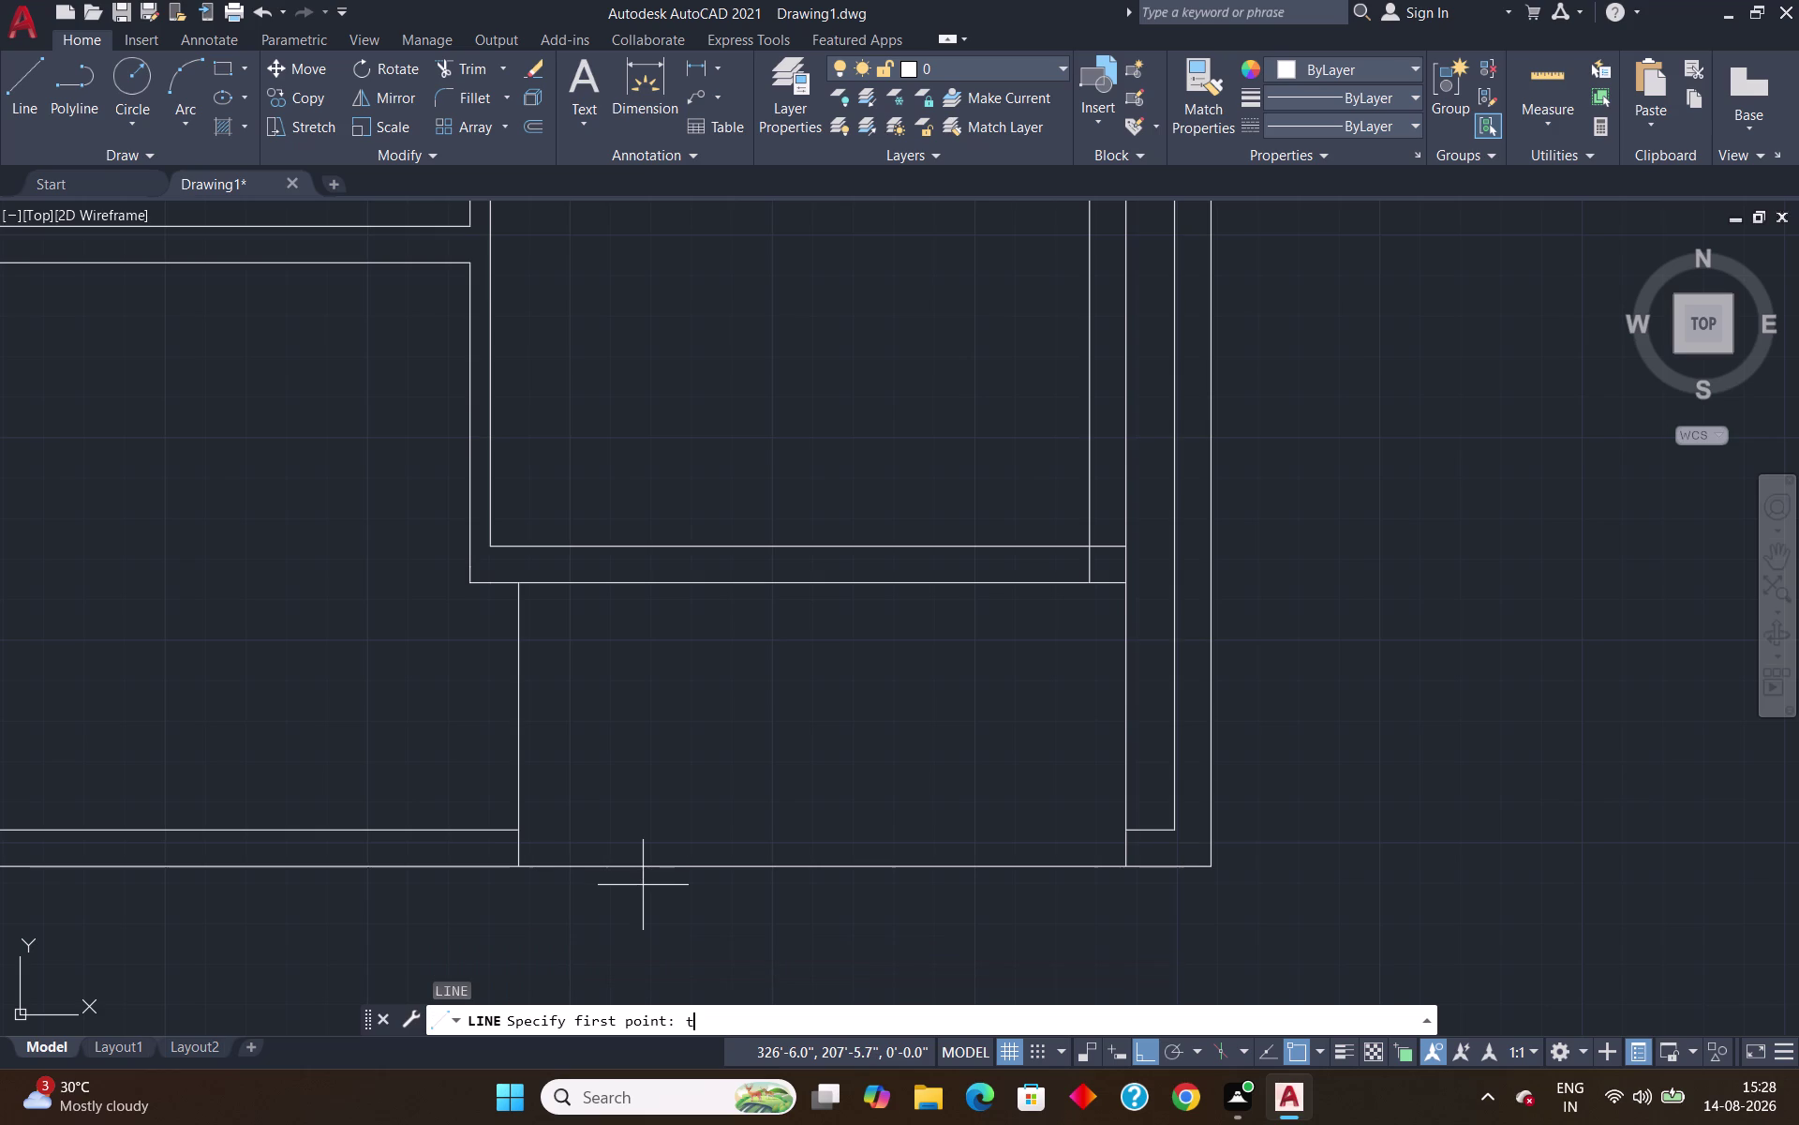
Try a line tracked 5'5" from the corner, cancel, and measure the lower room (12'-6" by 5'-10").
key(Return)
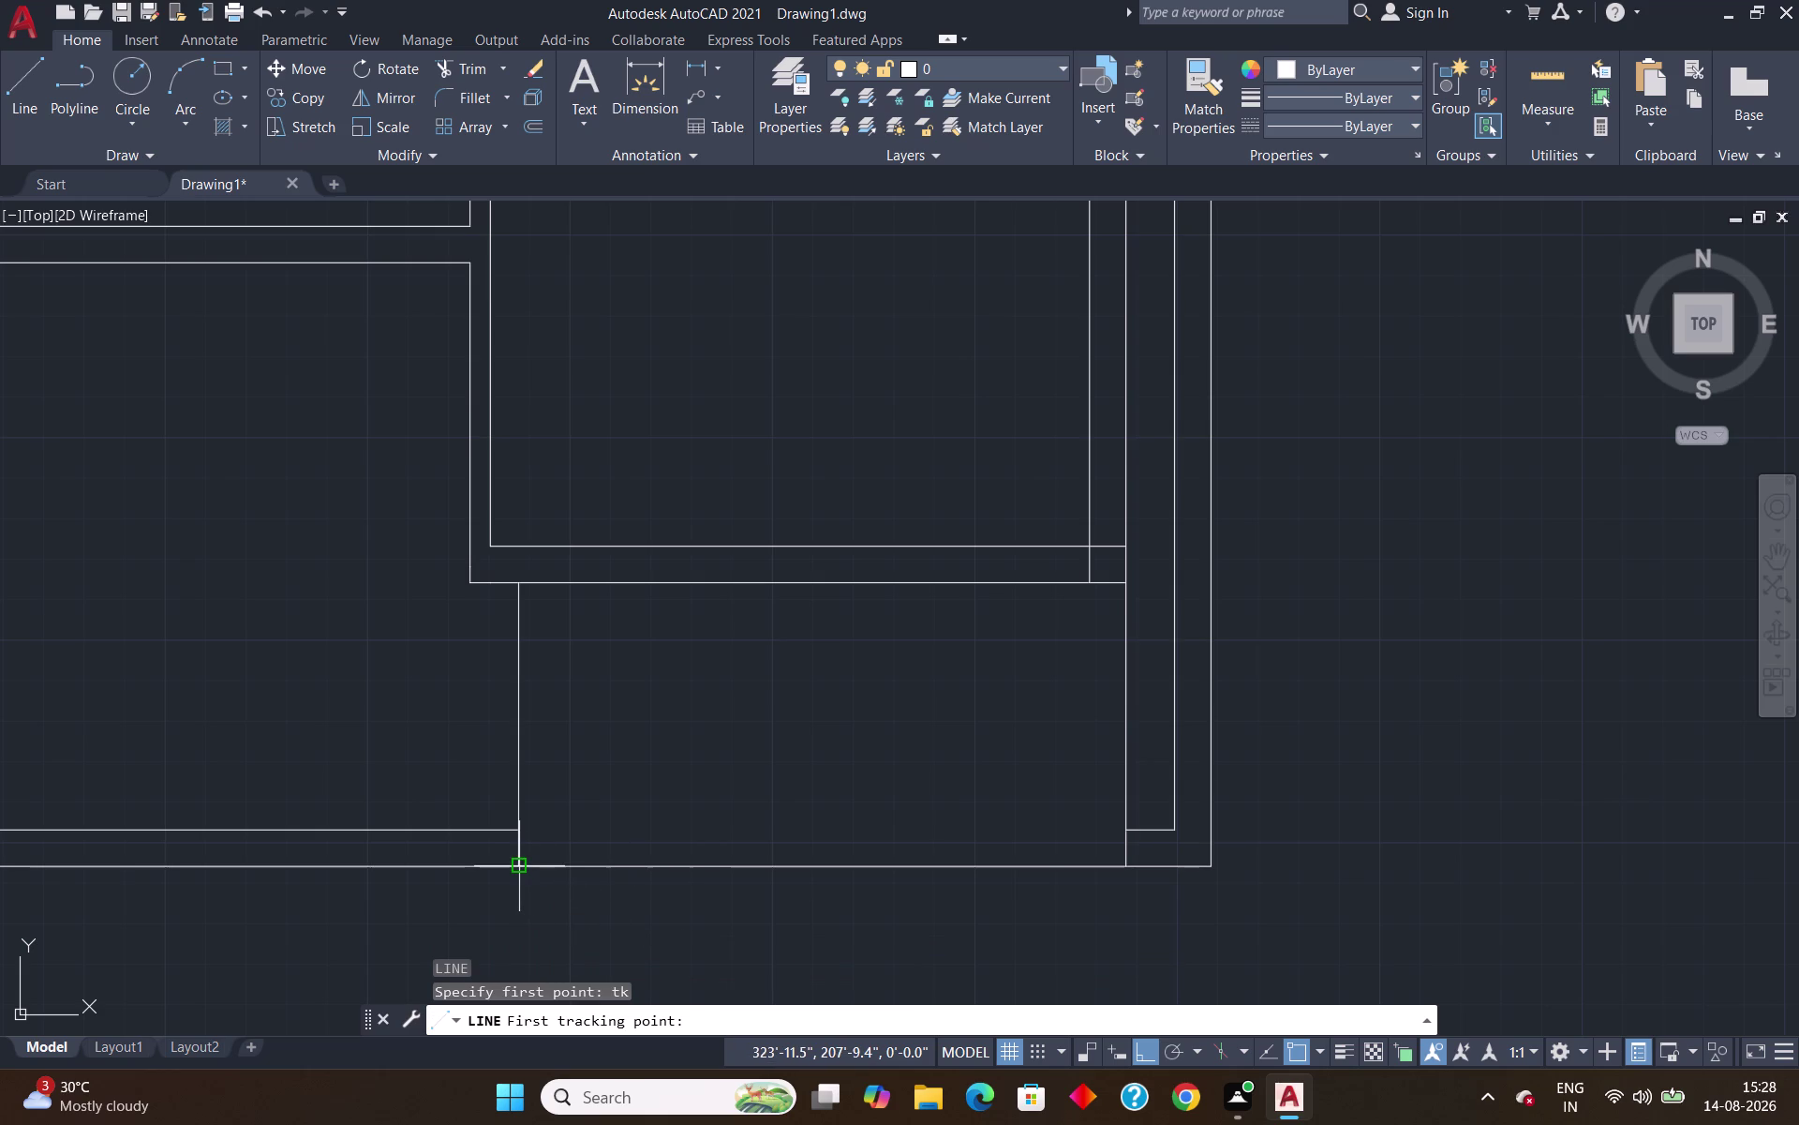
click(519, 867)
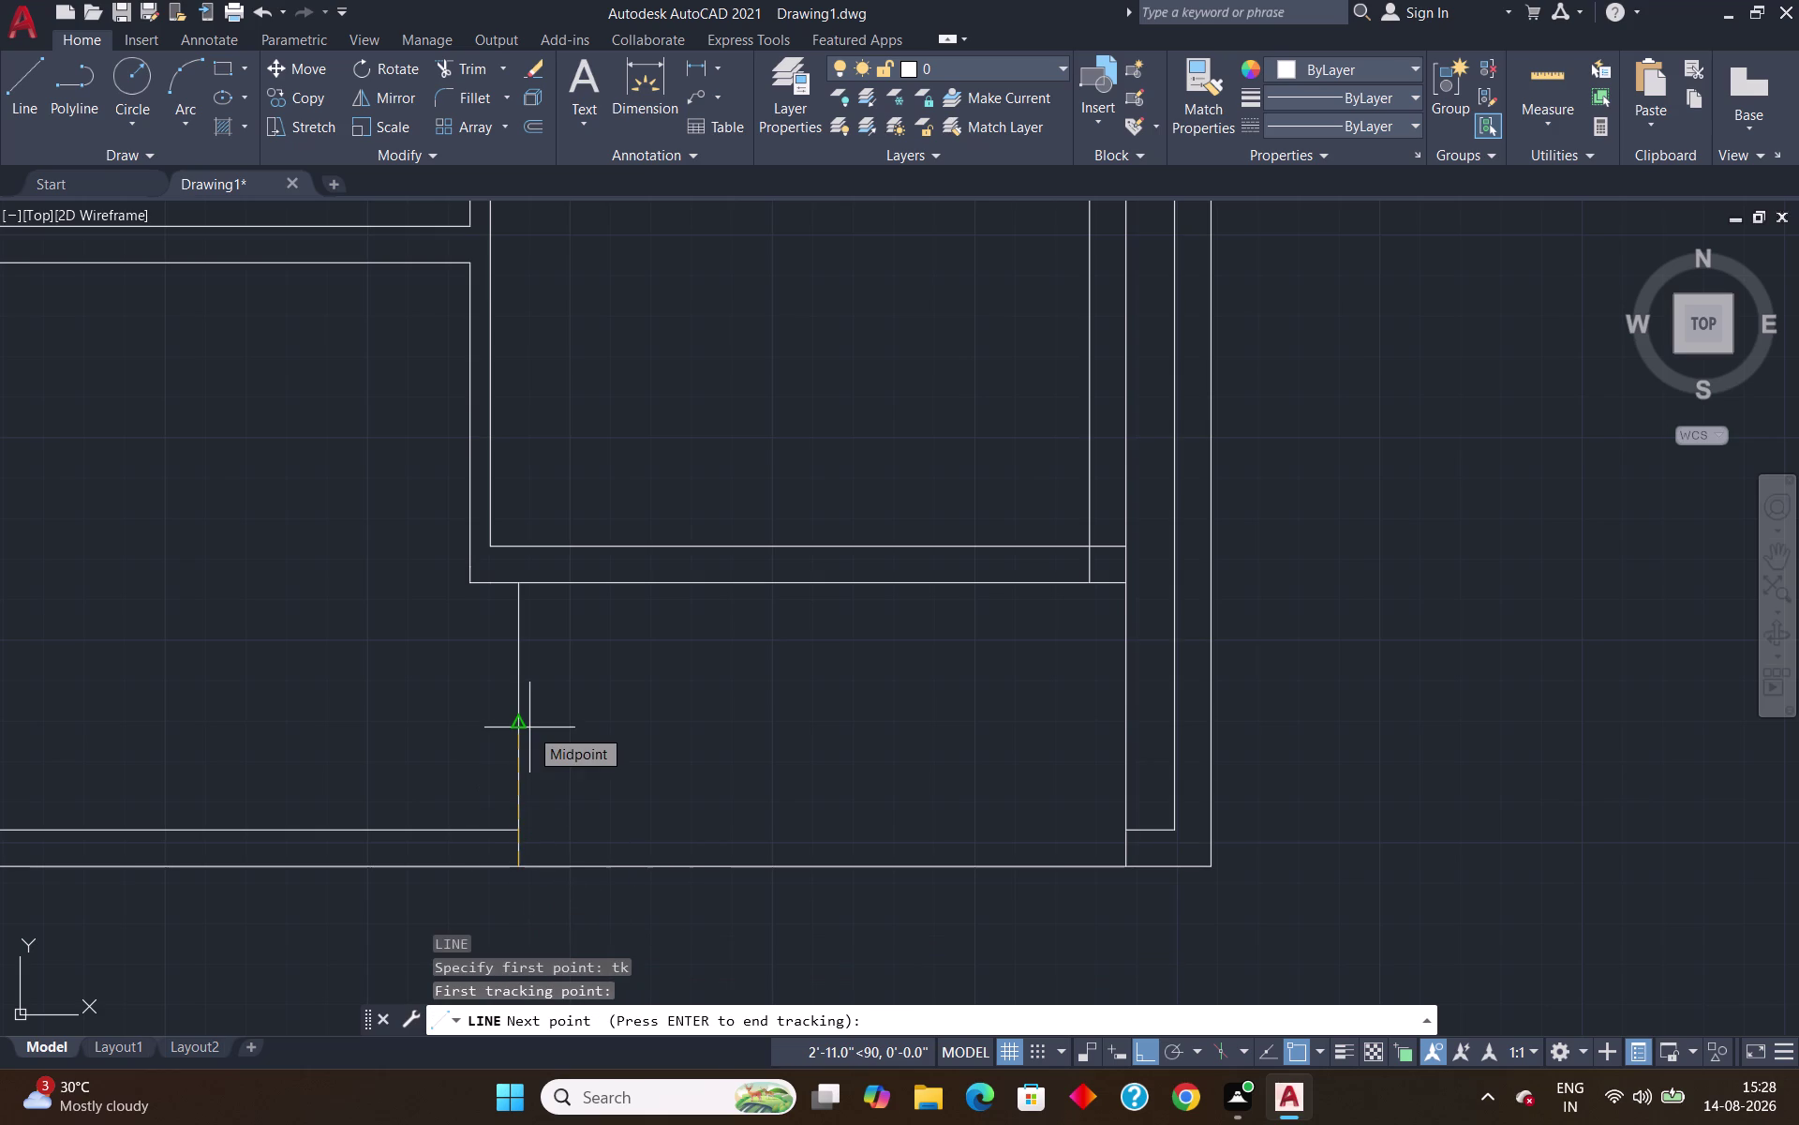
text(5'5")
key(Return)
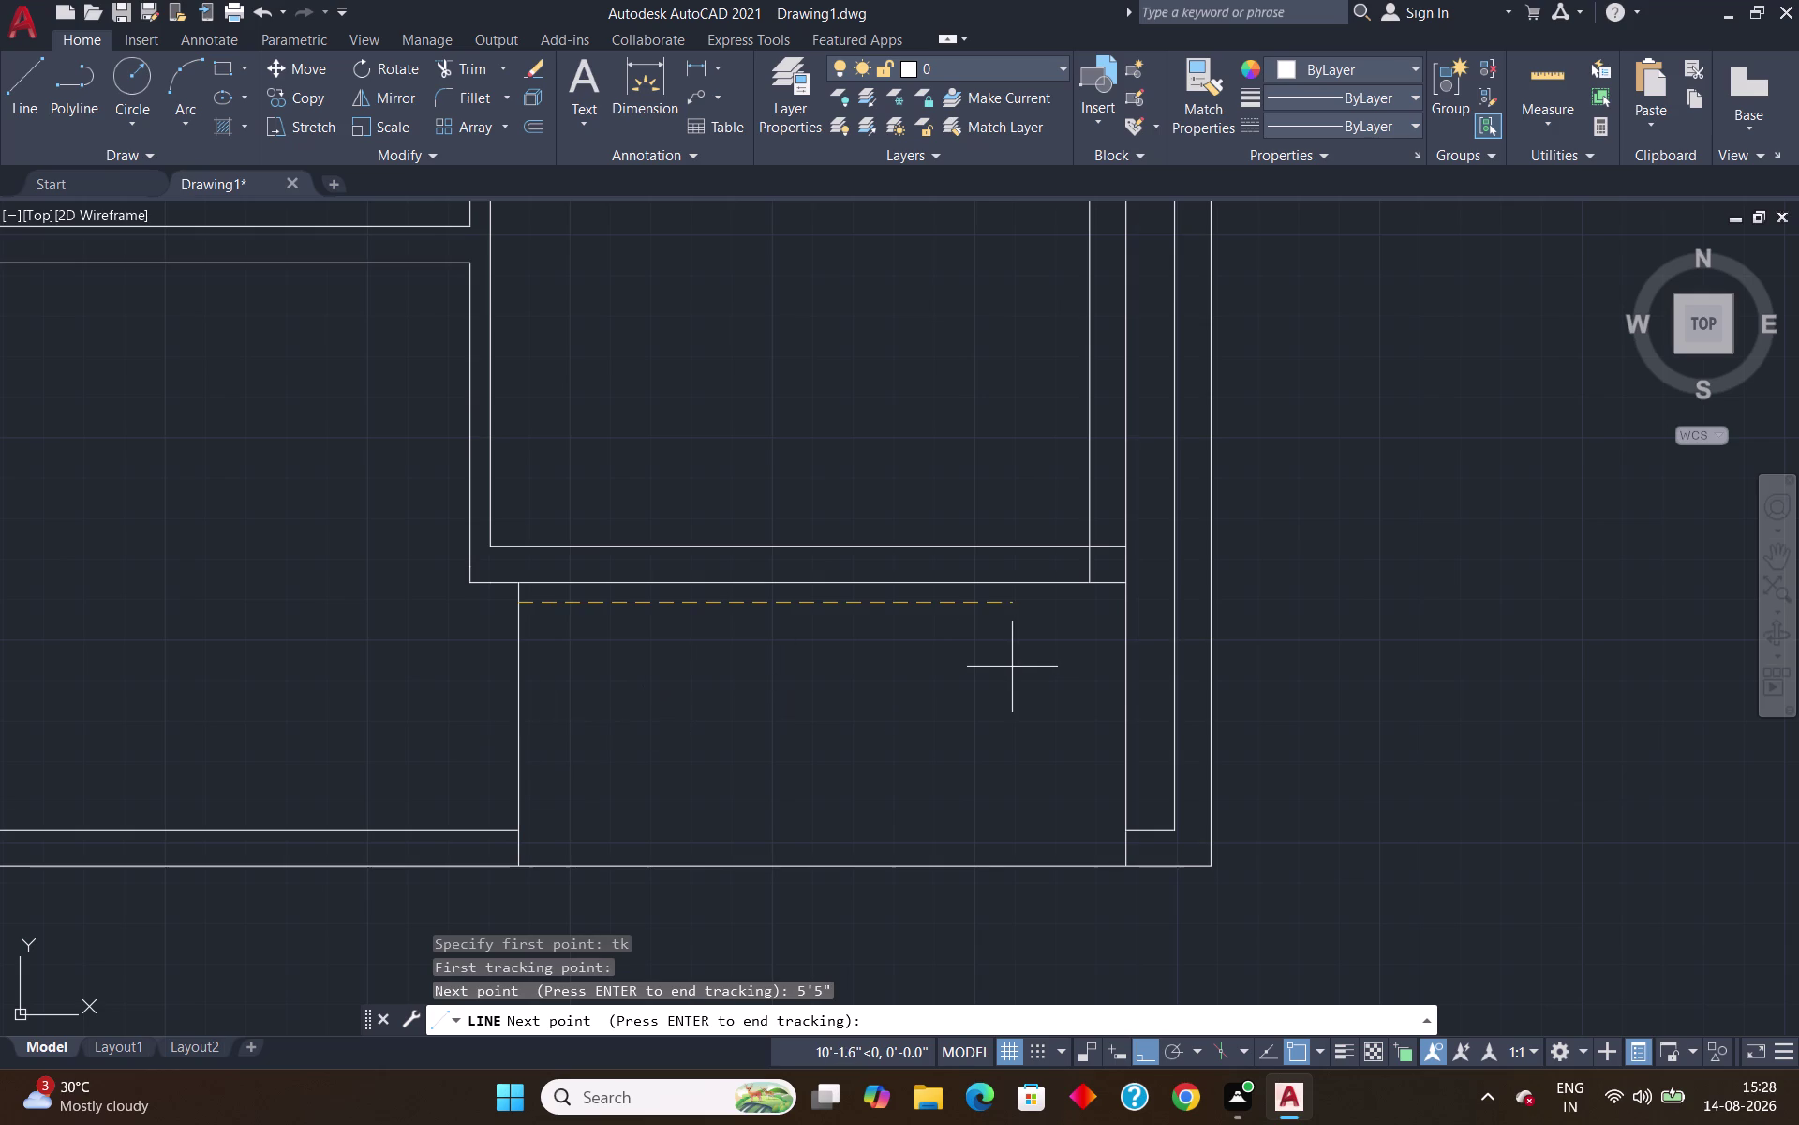
key(Escape)
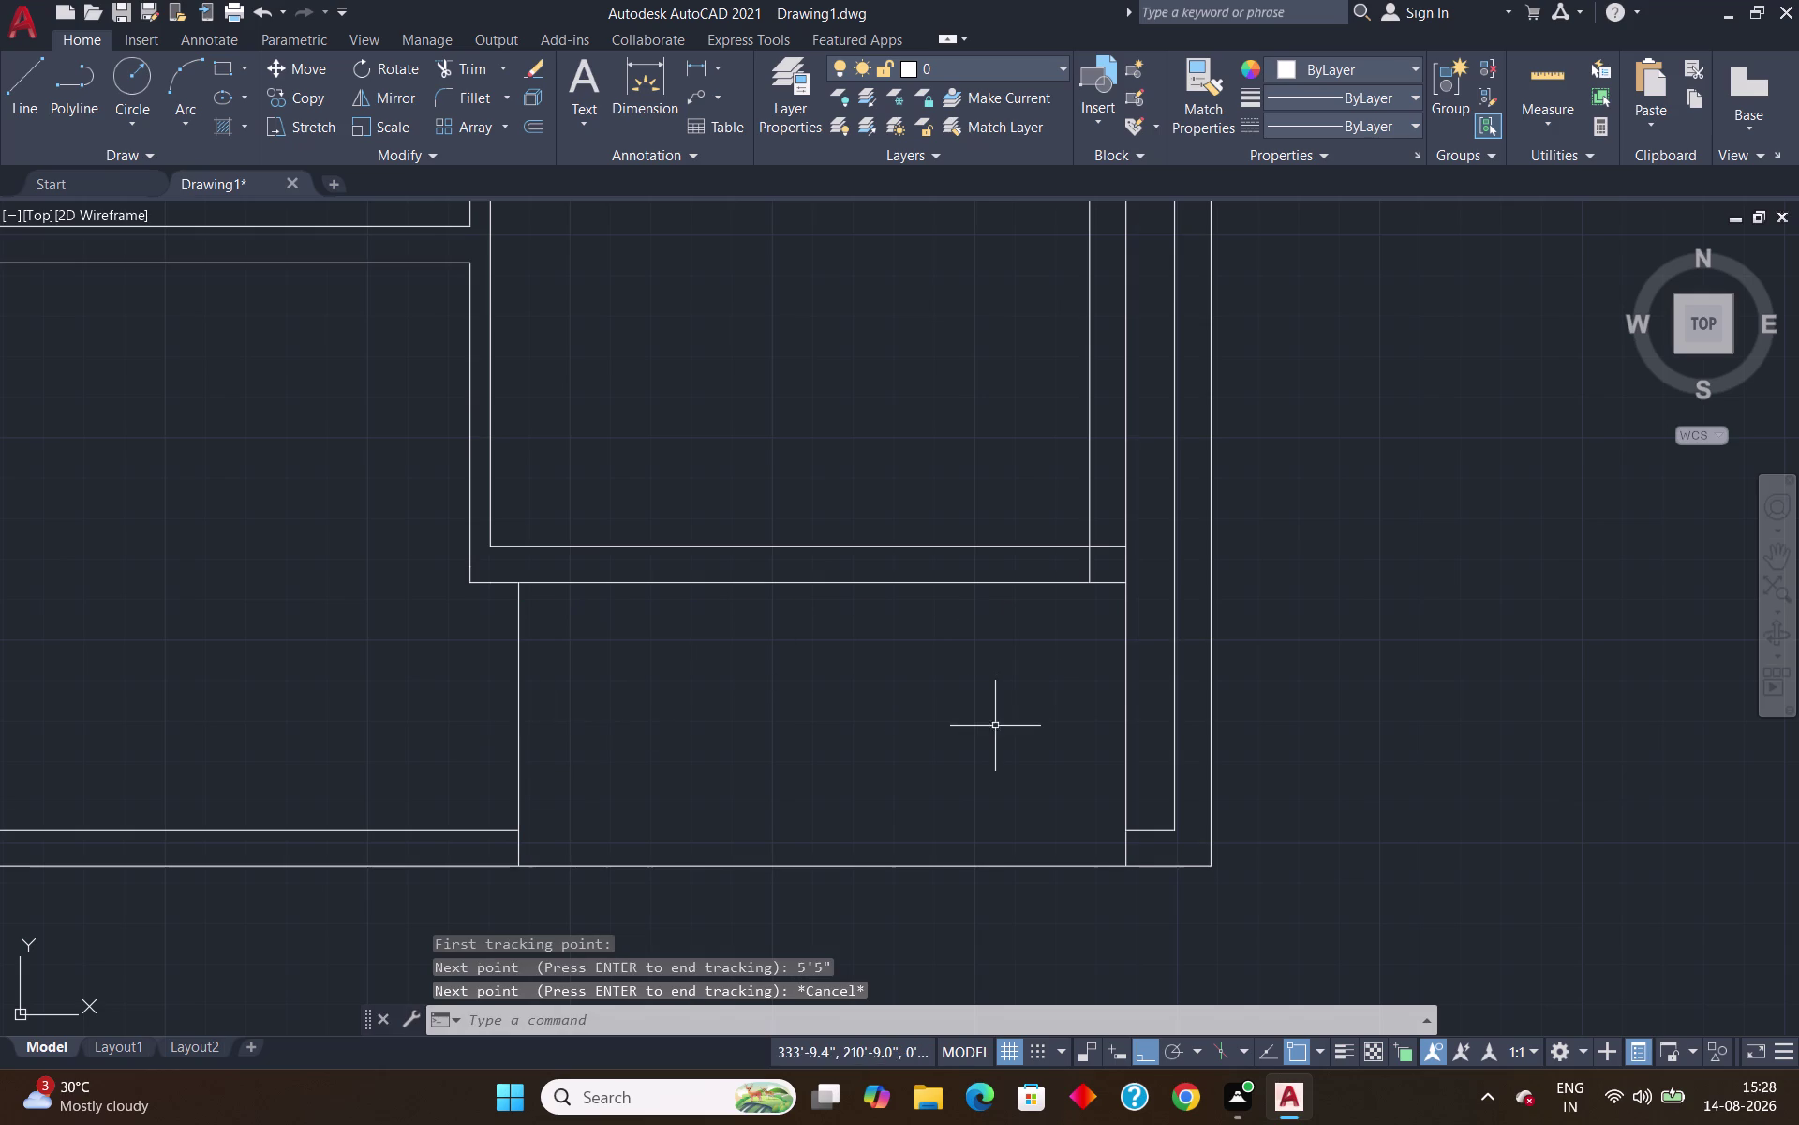
click(1559, 84)
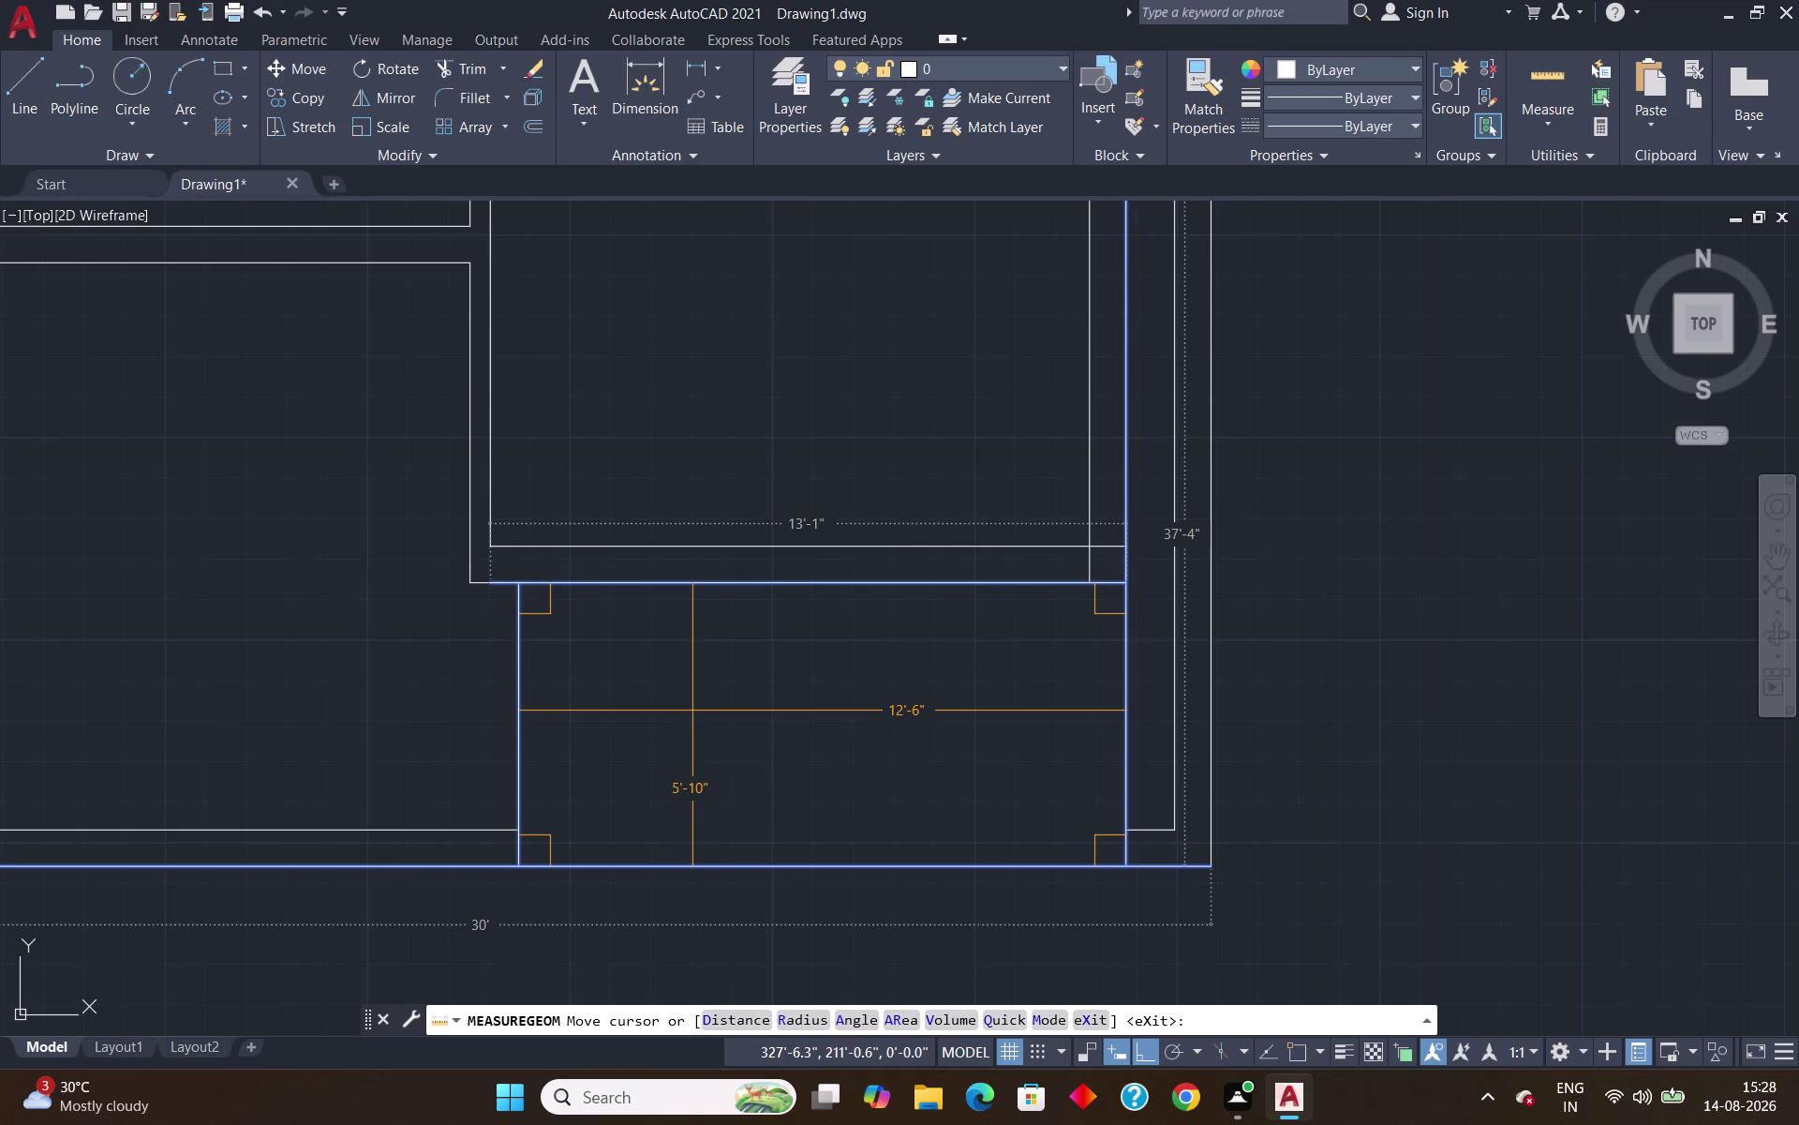
key(Escape)
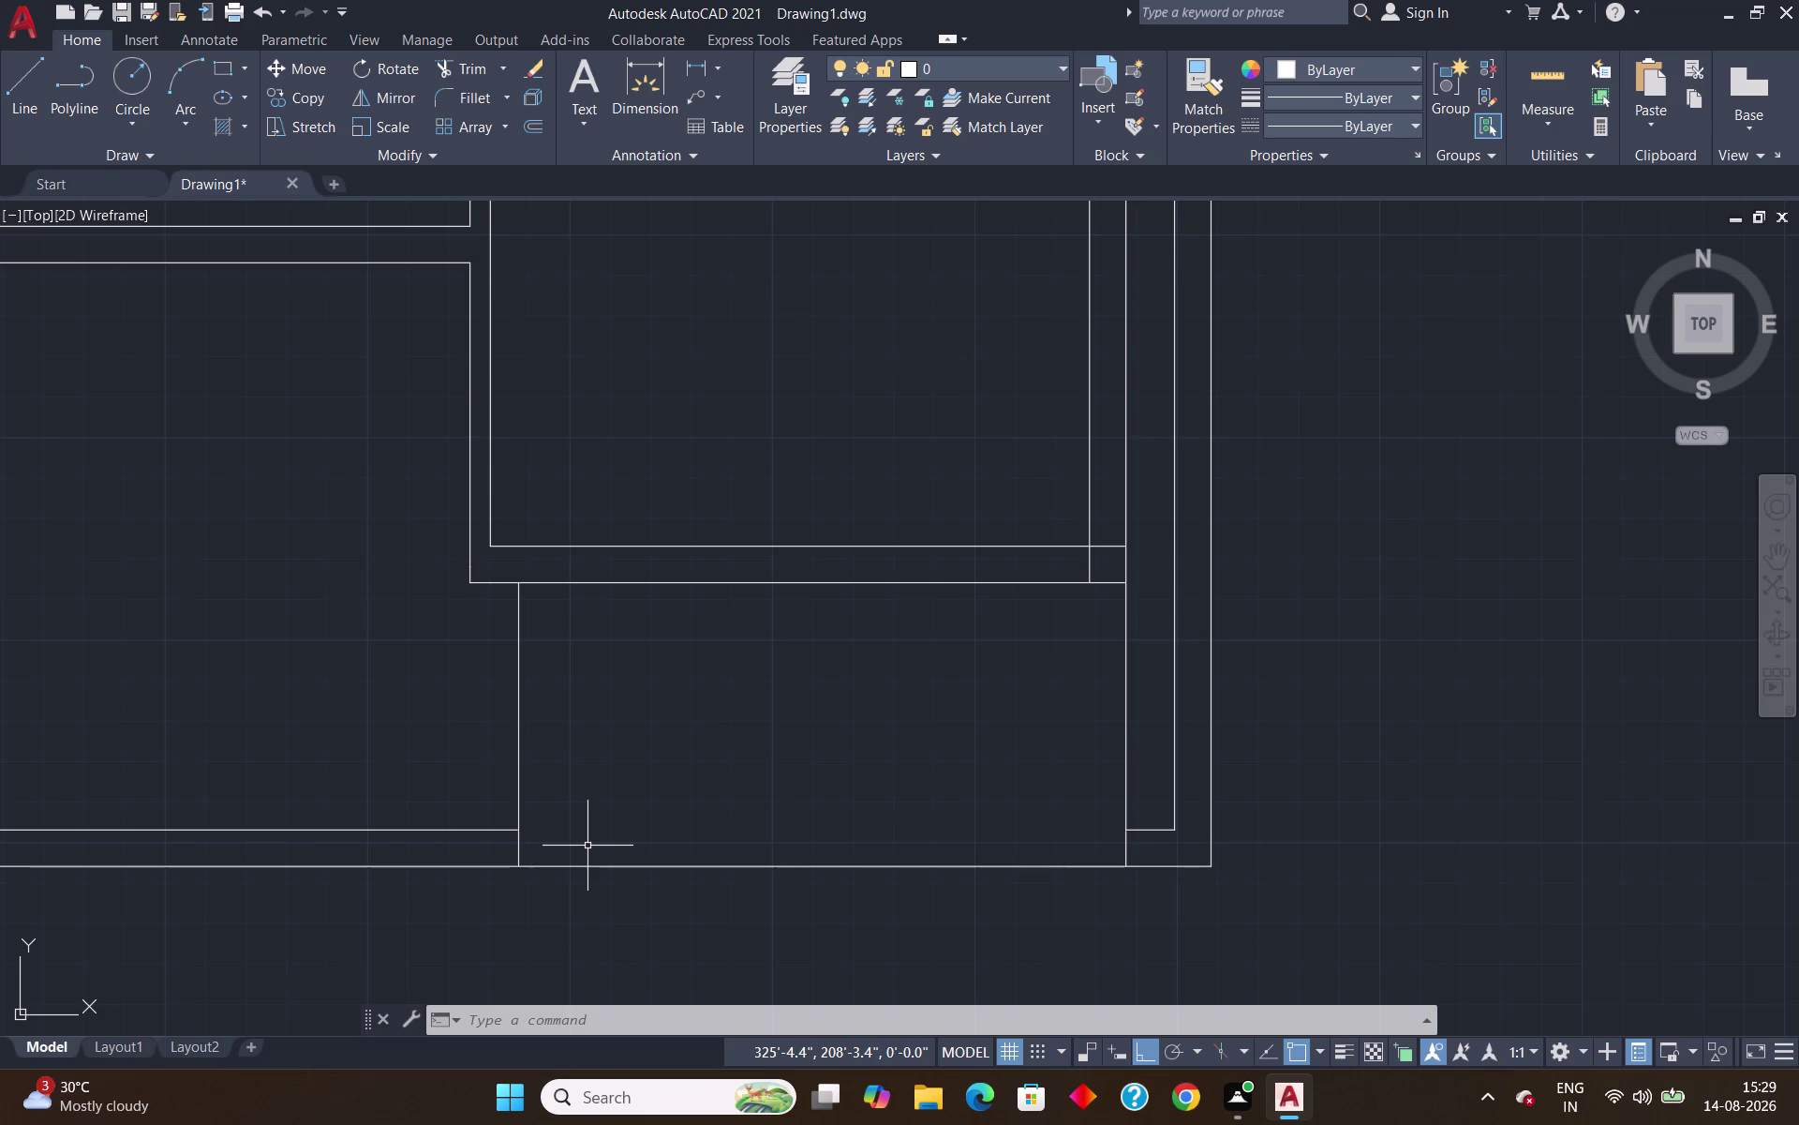
Draw a horizontal dividing line tracked 2'11" up from the staircase's bottom-left corner.
key(l)
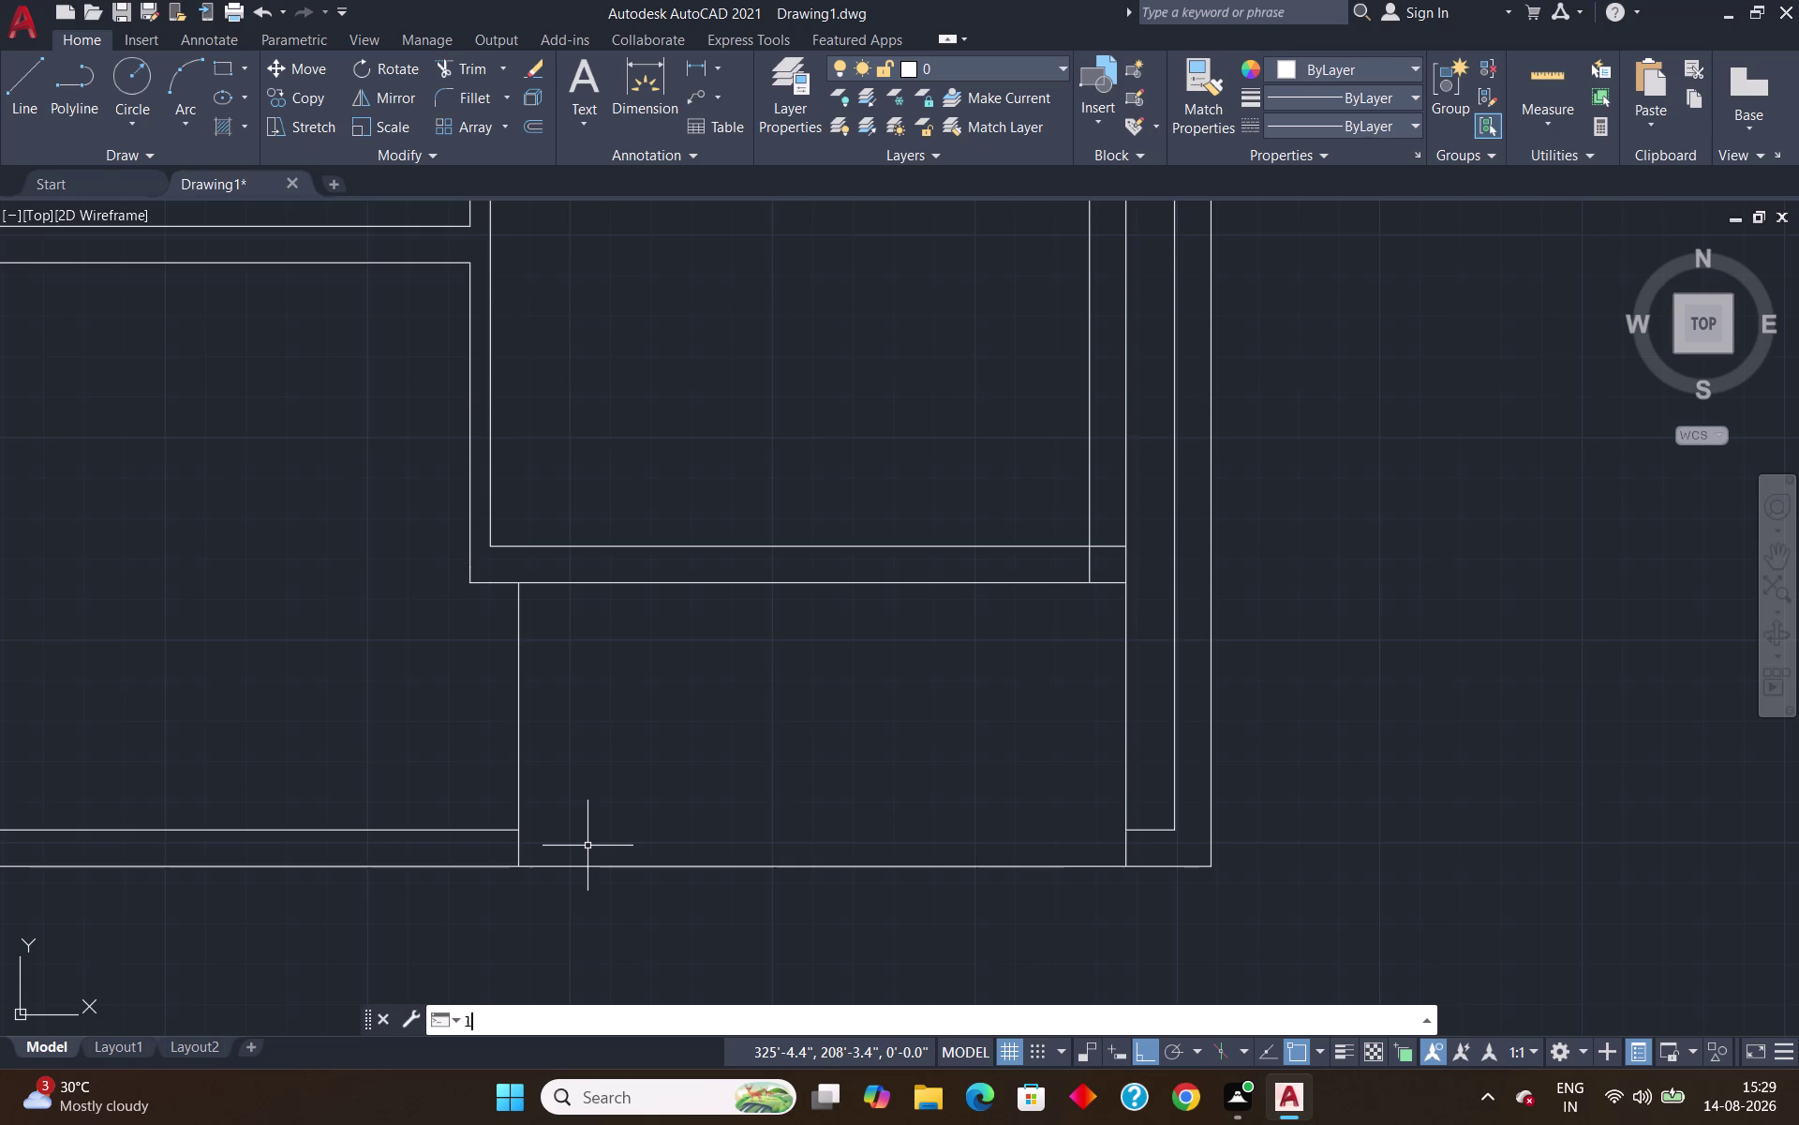
key(Return)
text(tk)
key(Return)
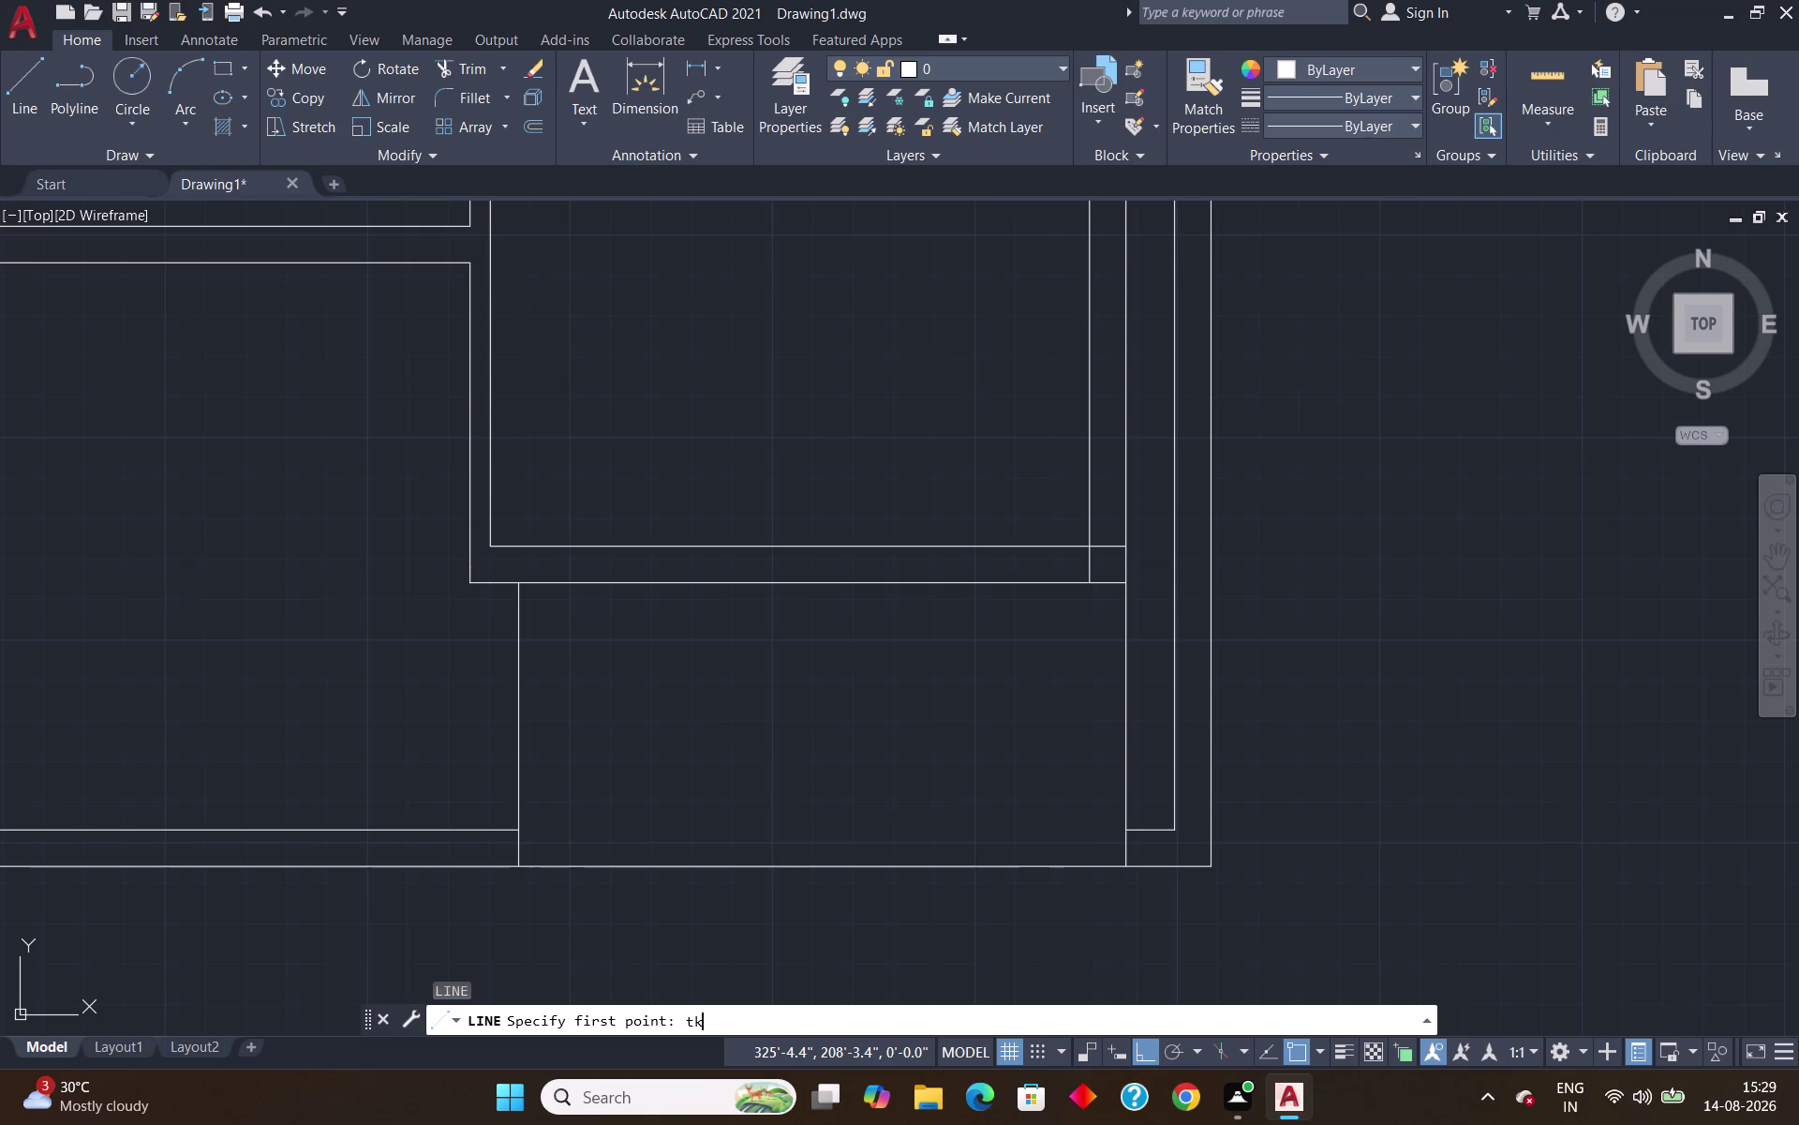
click(518, 867)
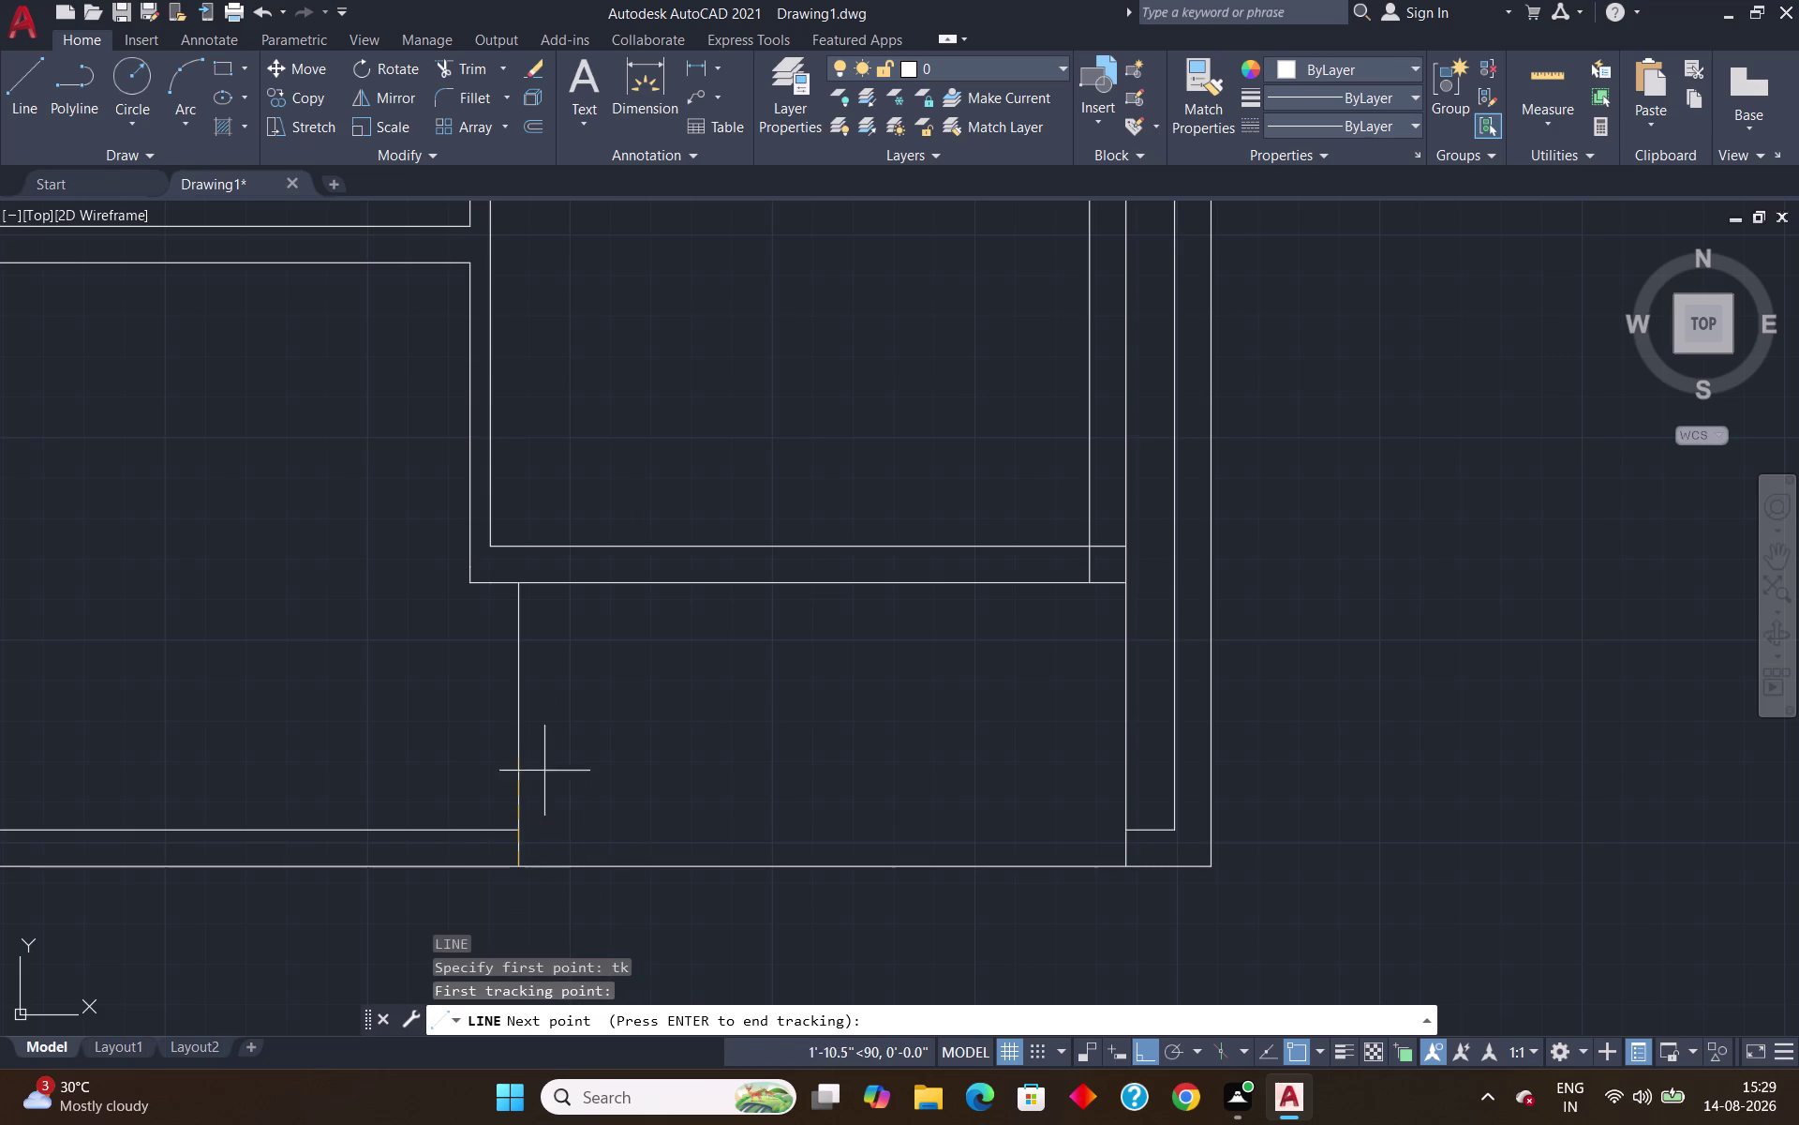
text(2')
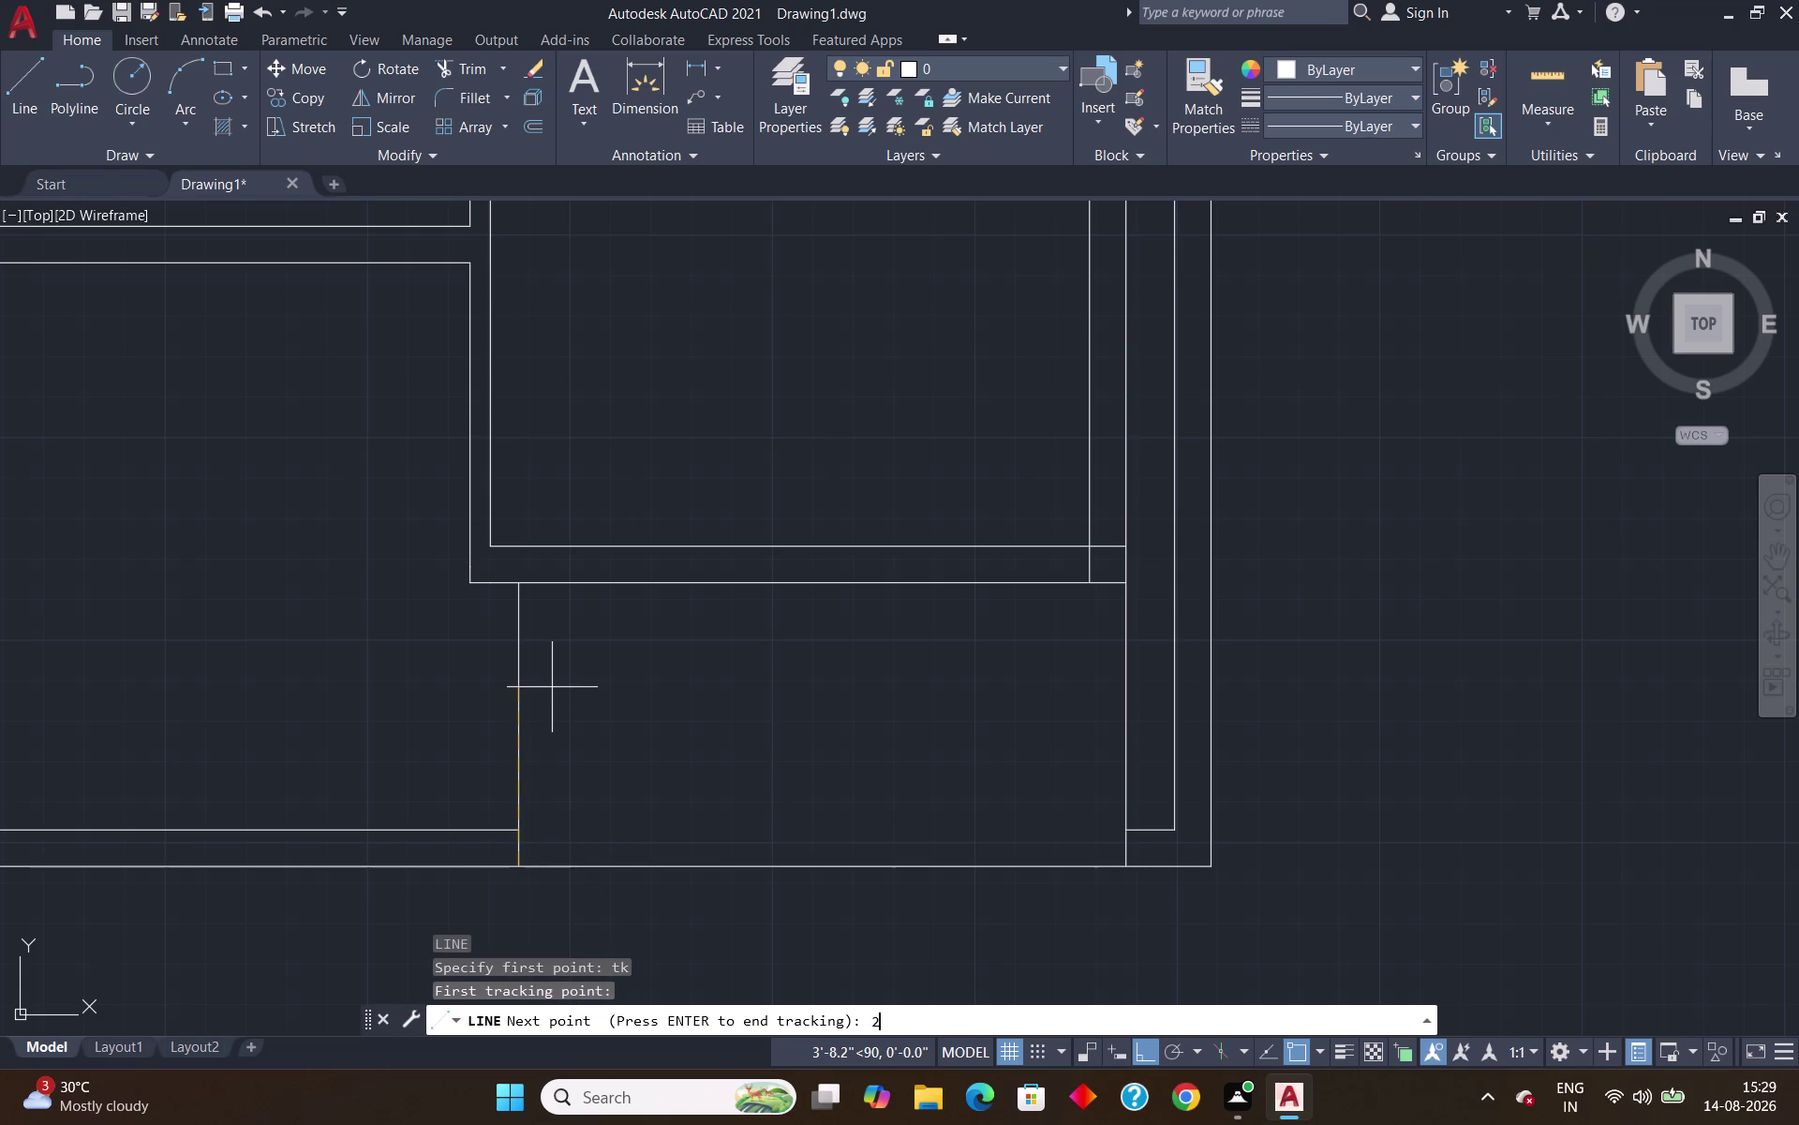
text(11")
key(Return)
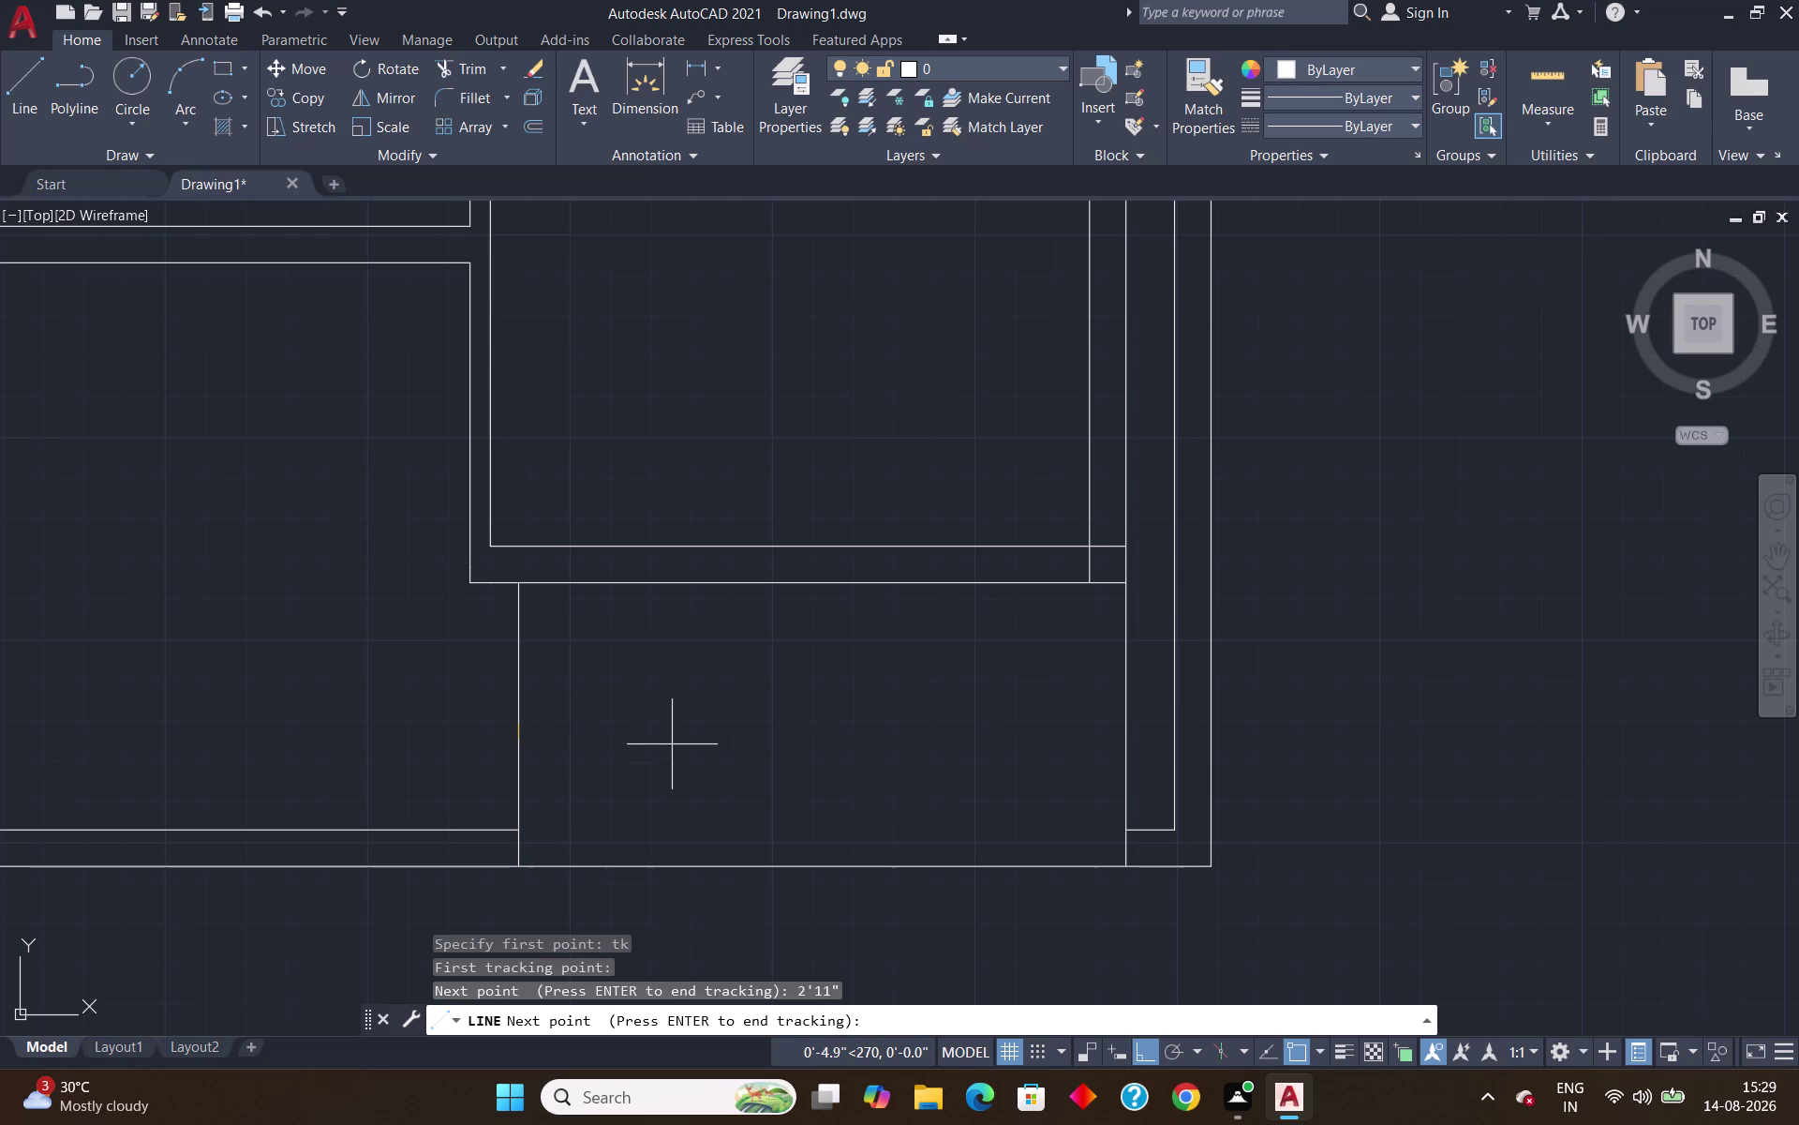
key(Return)
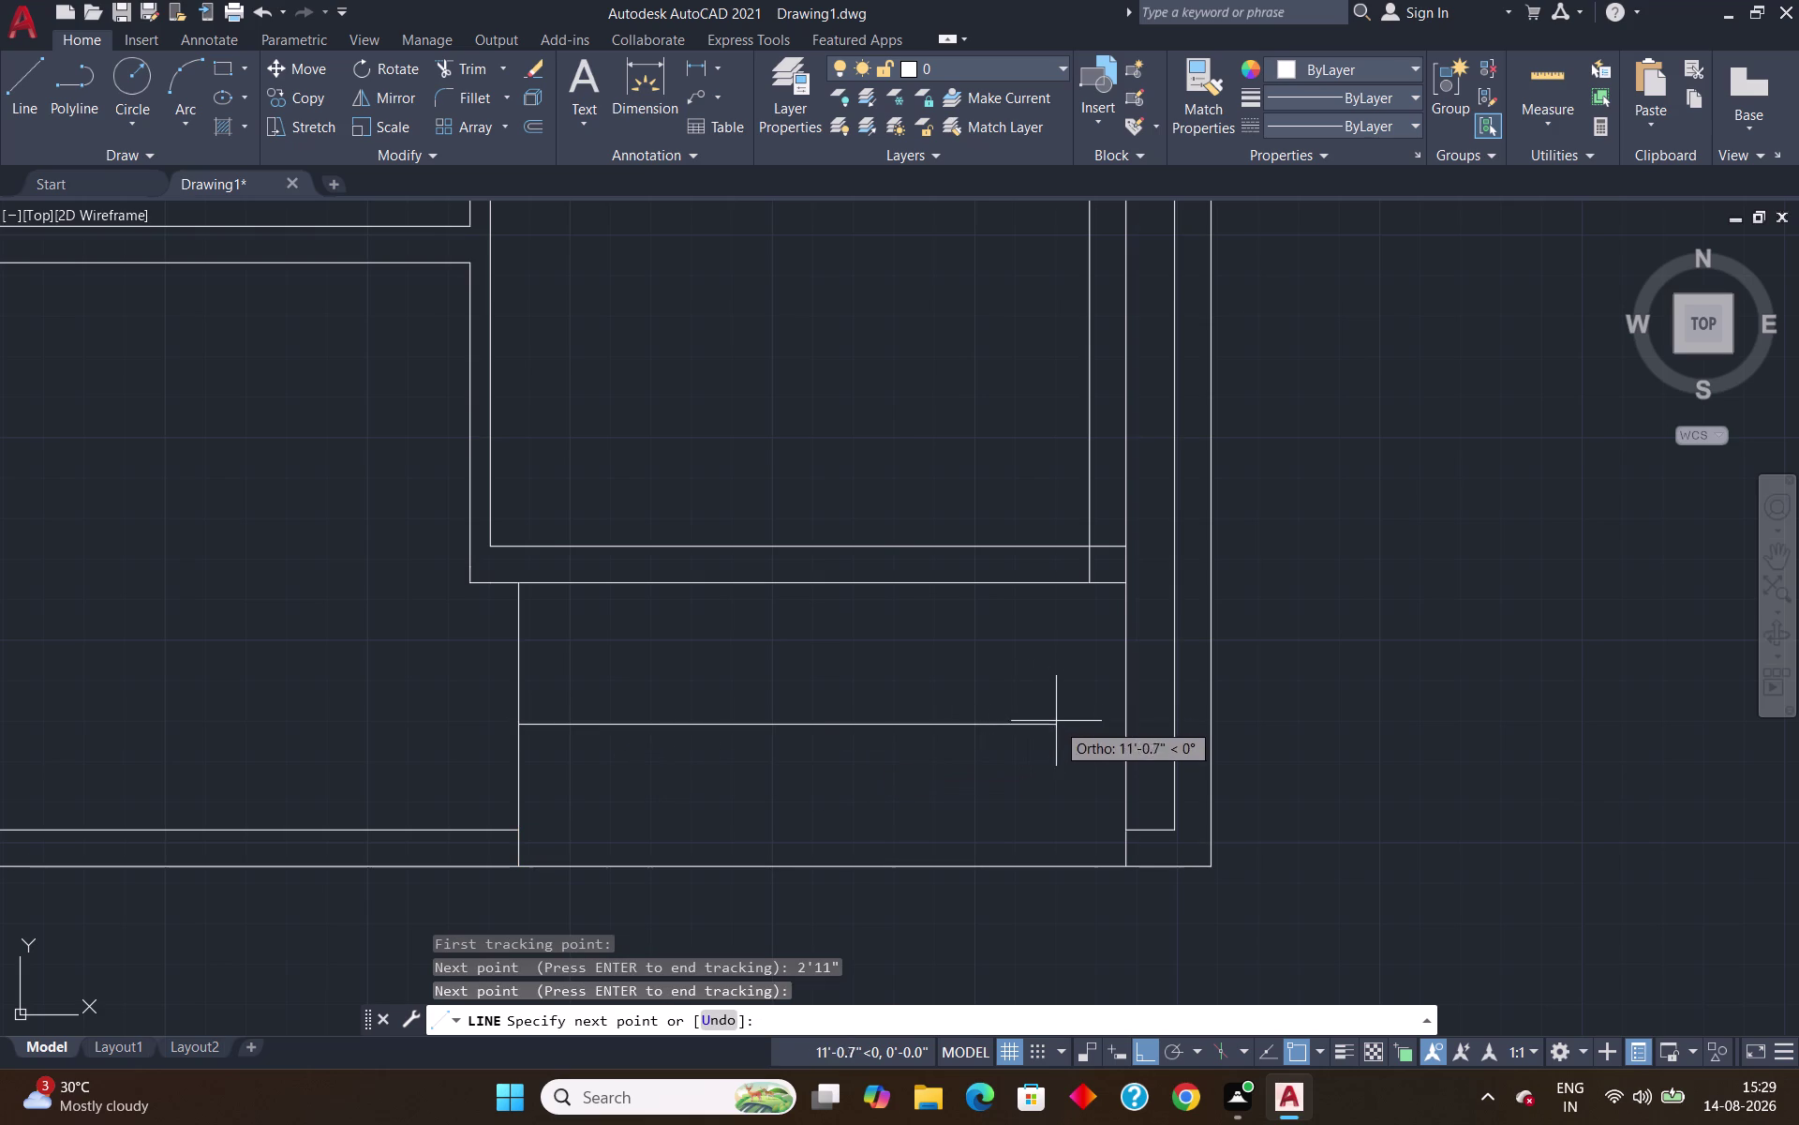
click(1130, 729)
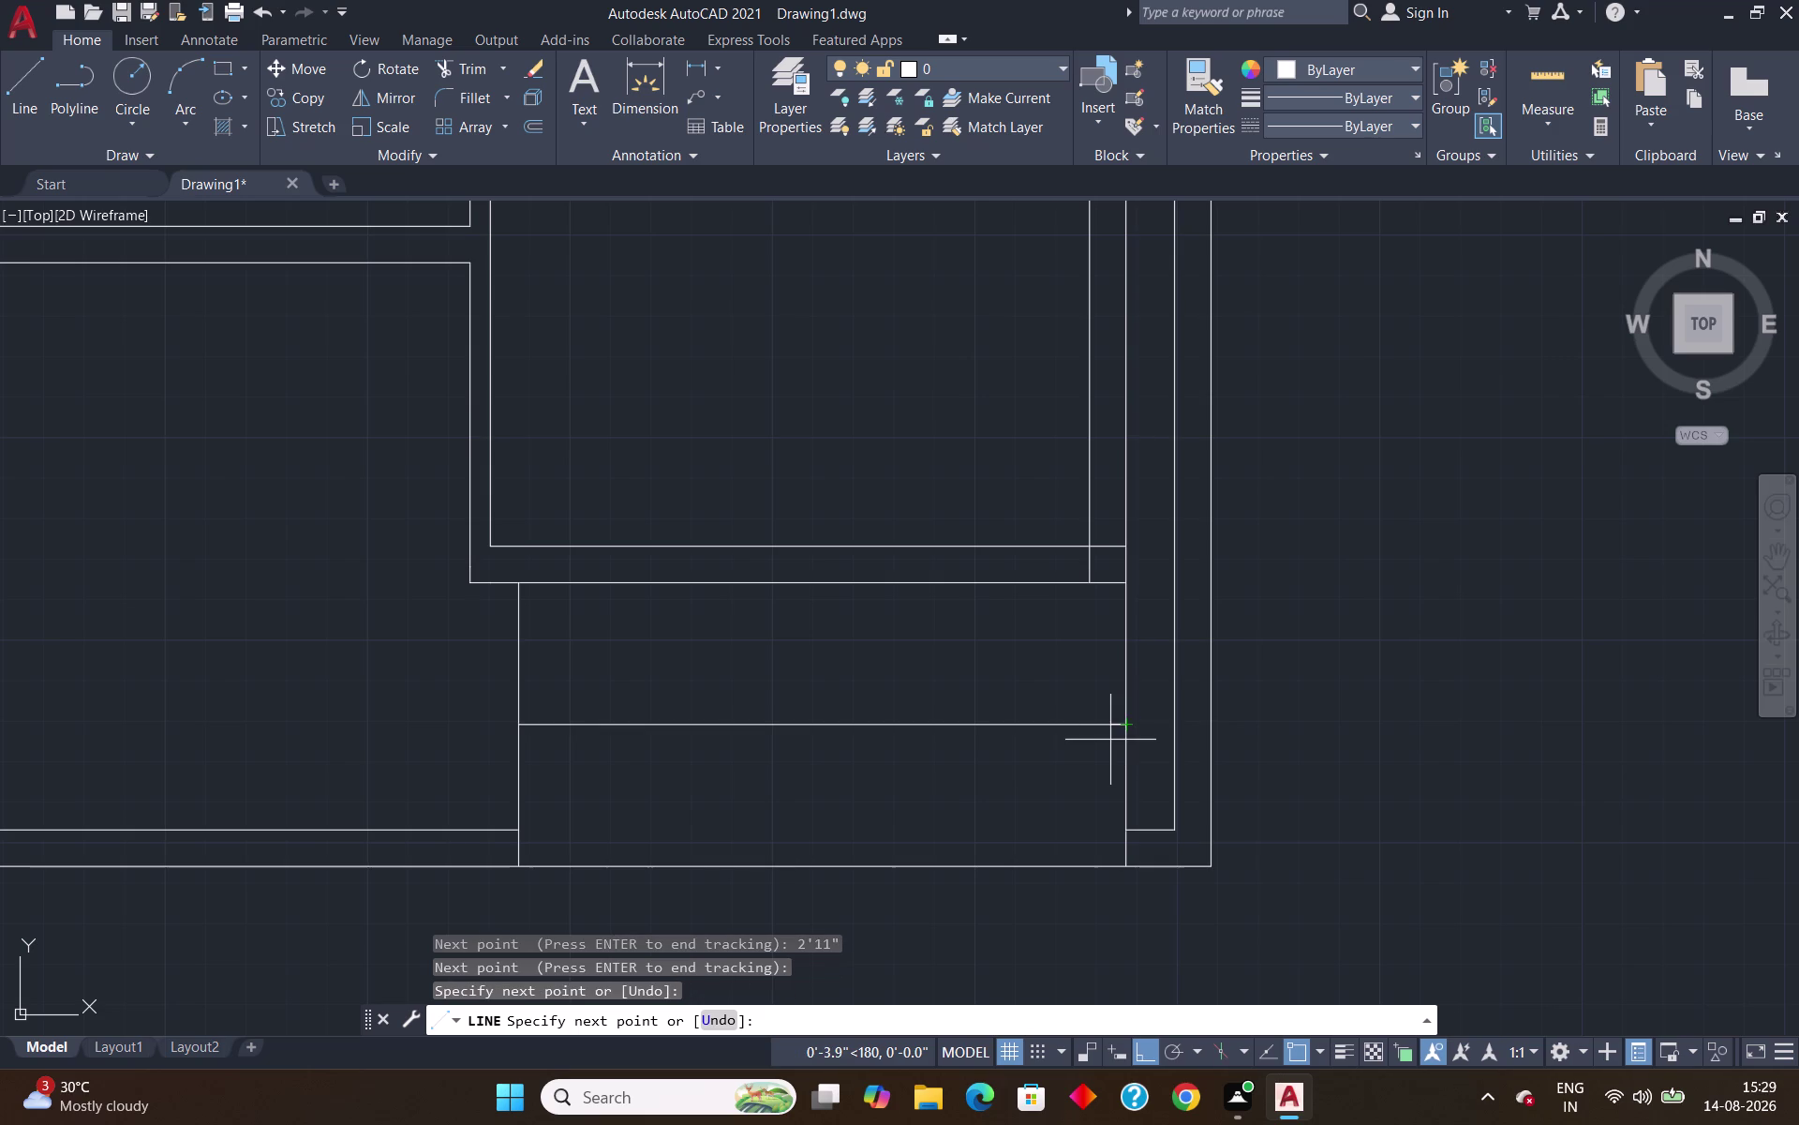
key(Return)
key(Return)
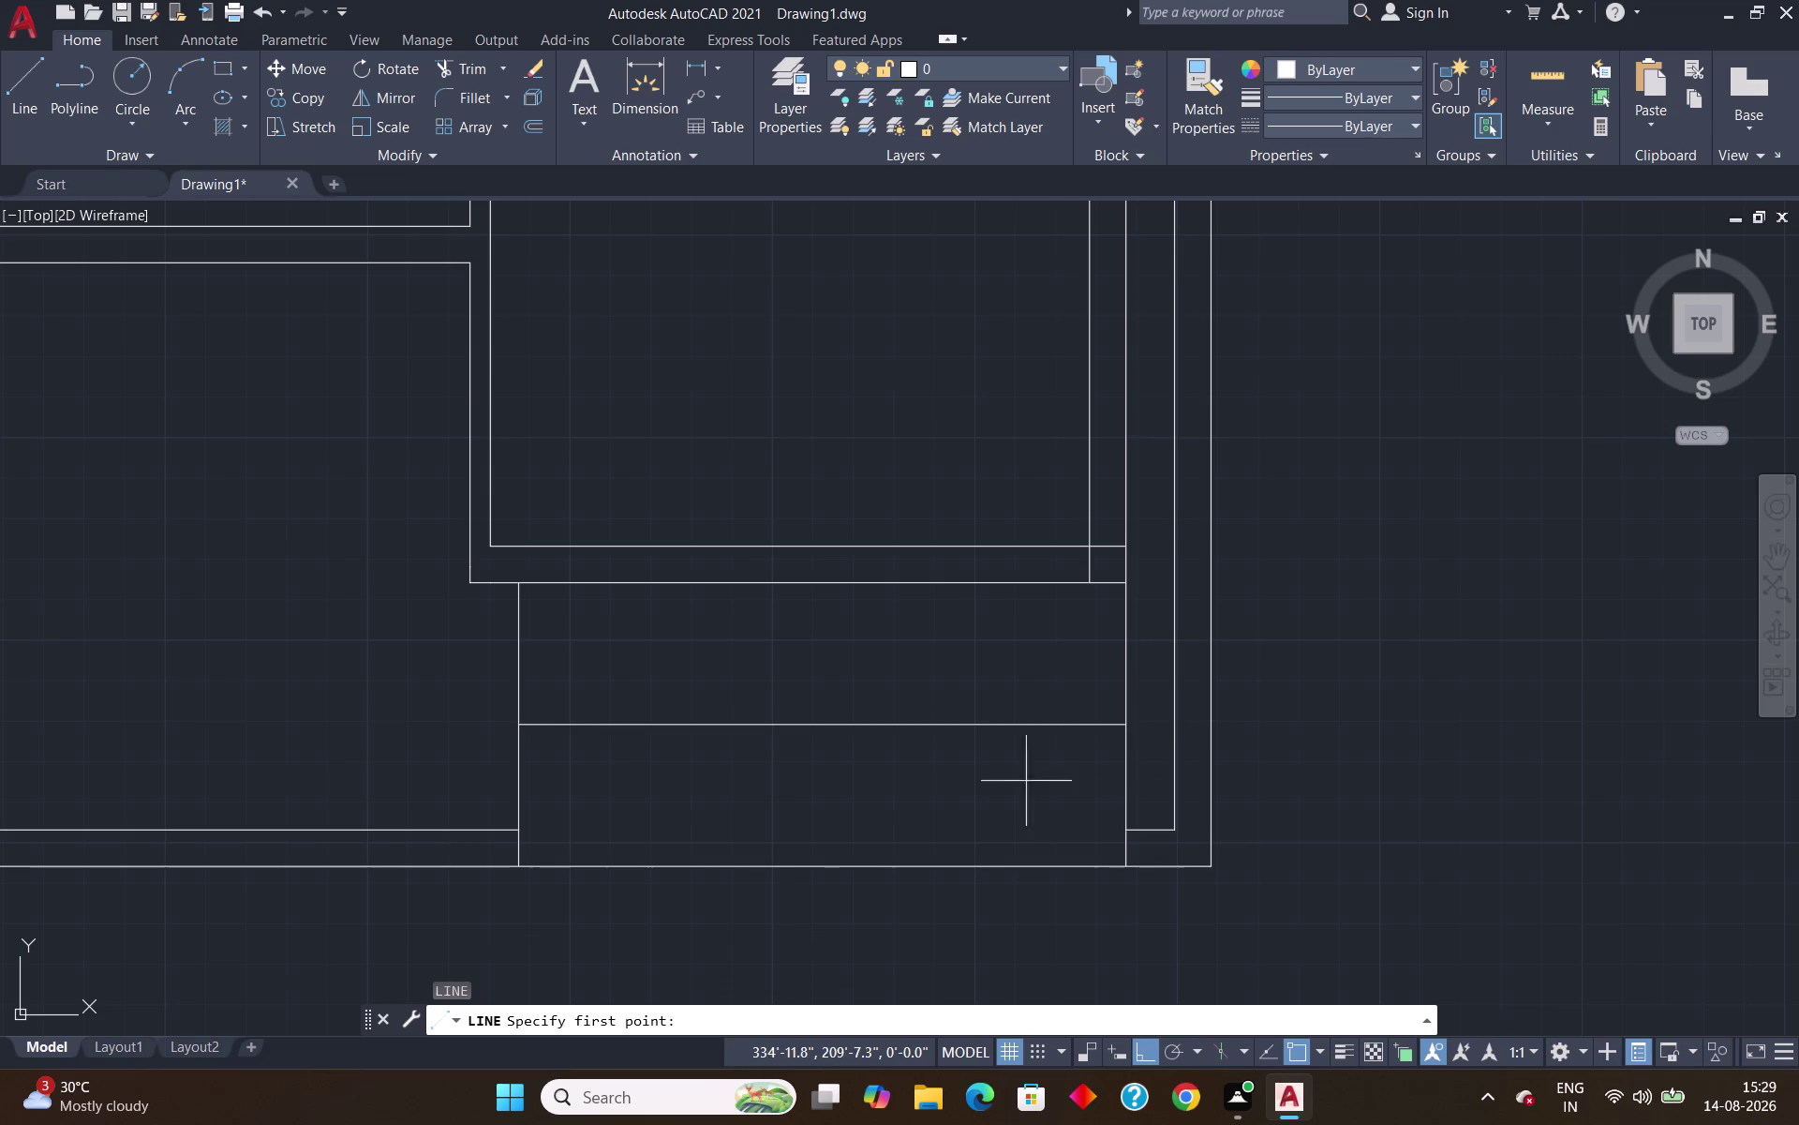
Offset the left edge repeatedly at 1' to create ten vertical tread lines.
key(o)
key(Return)
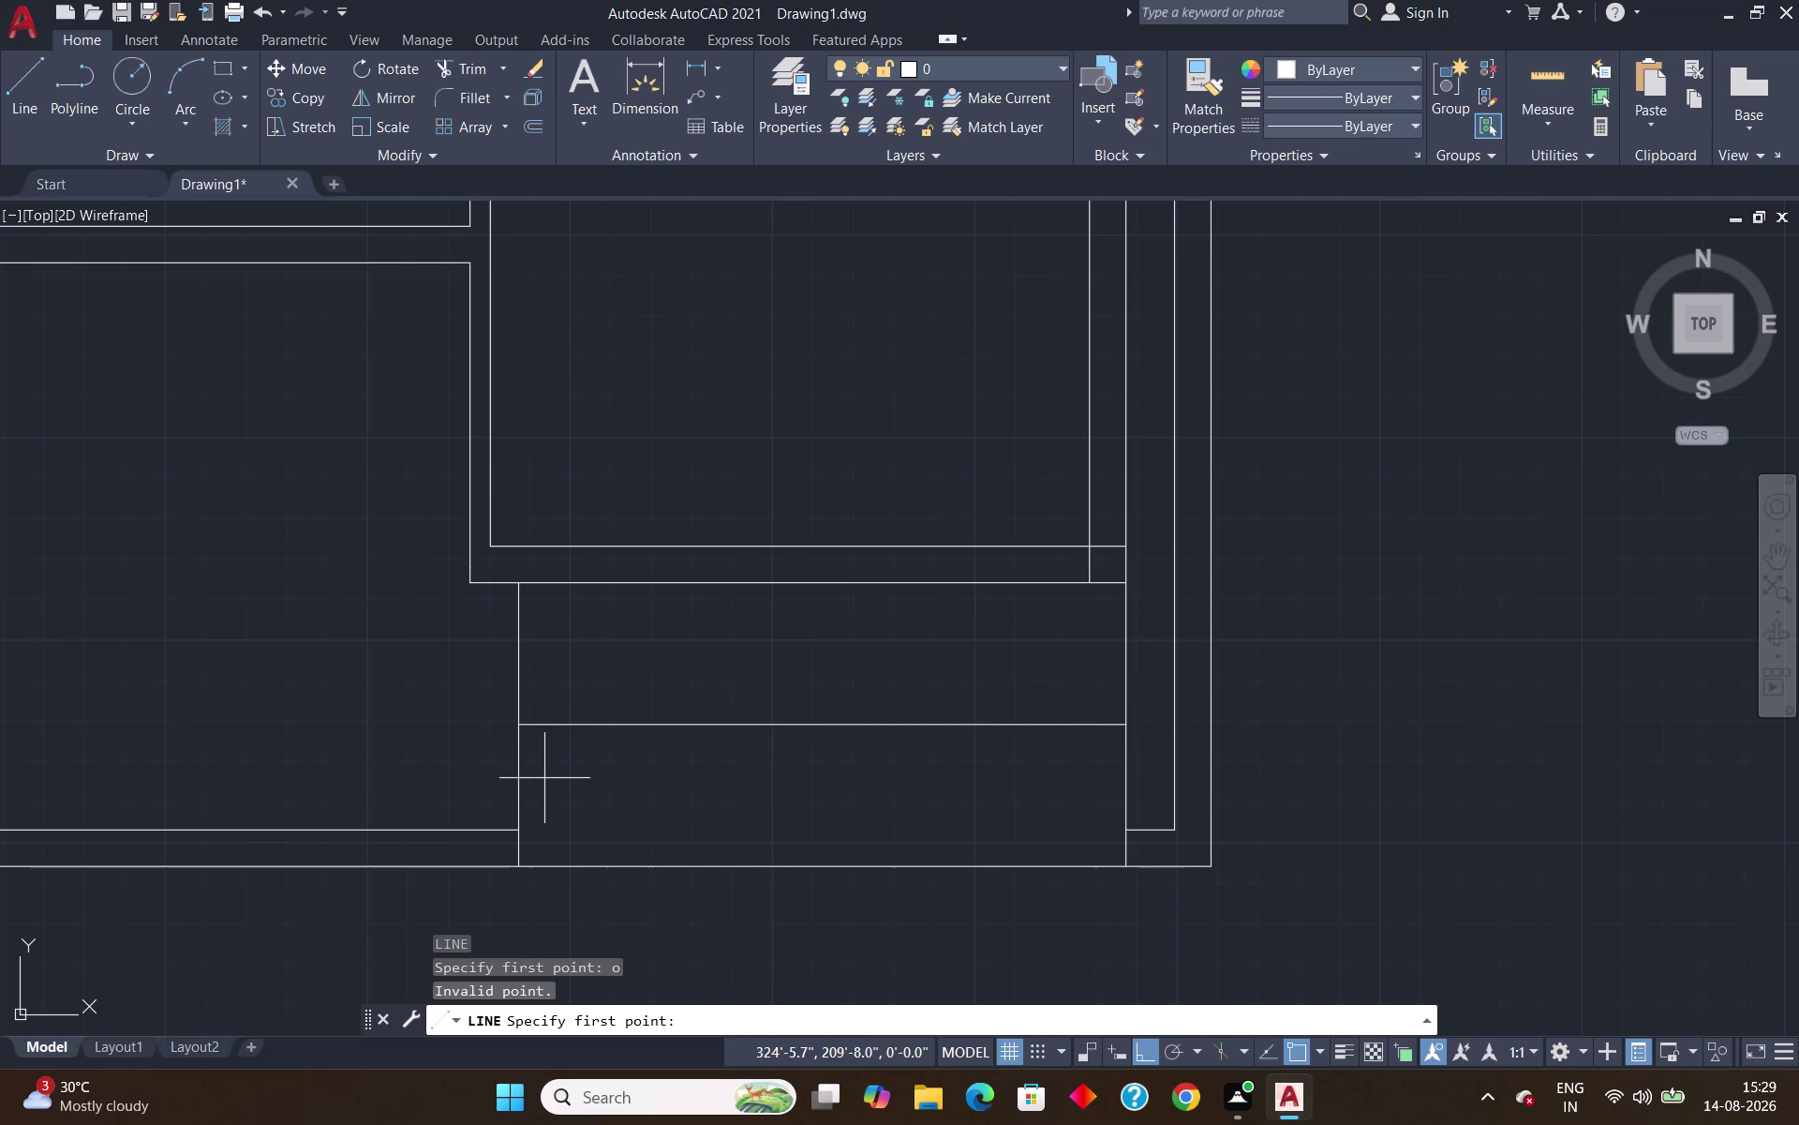
key(Escape)
key(o)
key(Return)
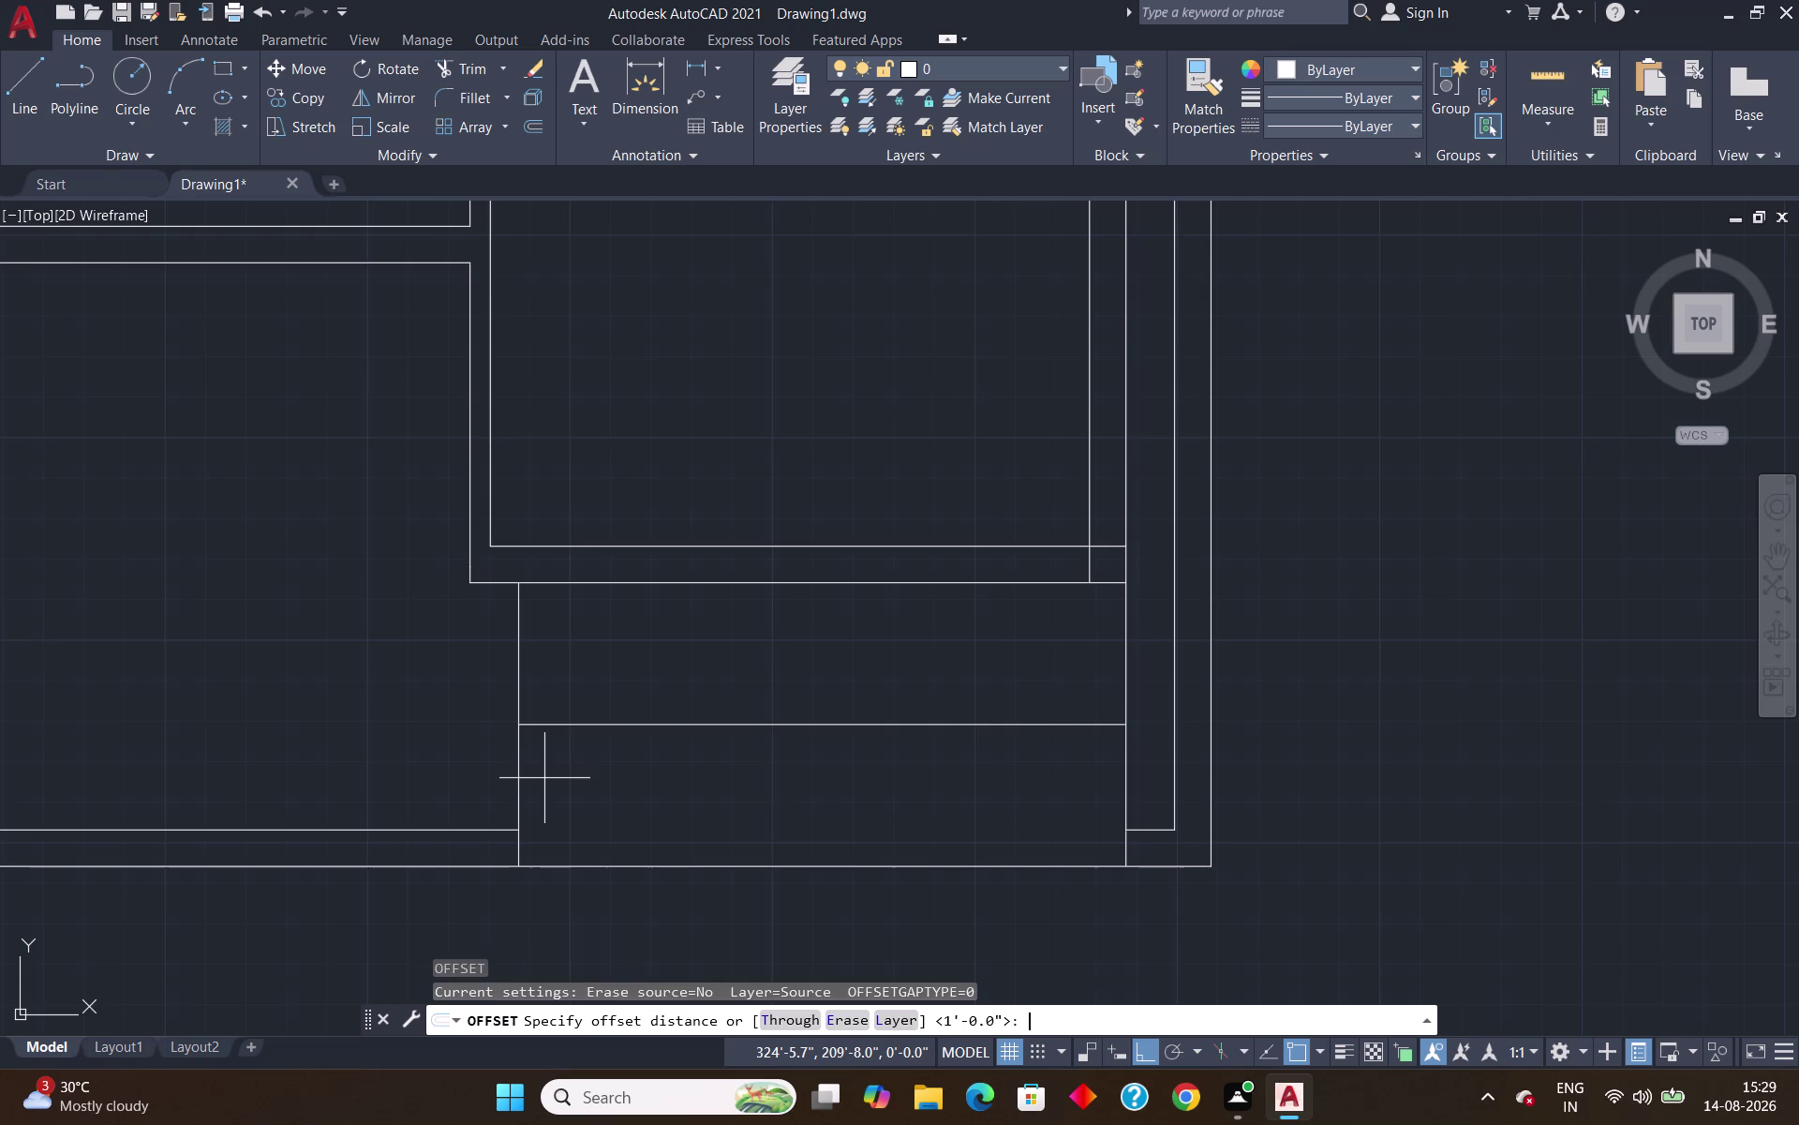
key(Return)
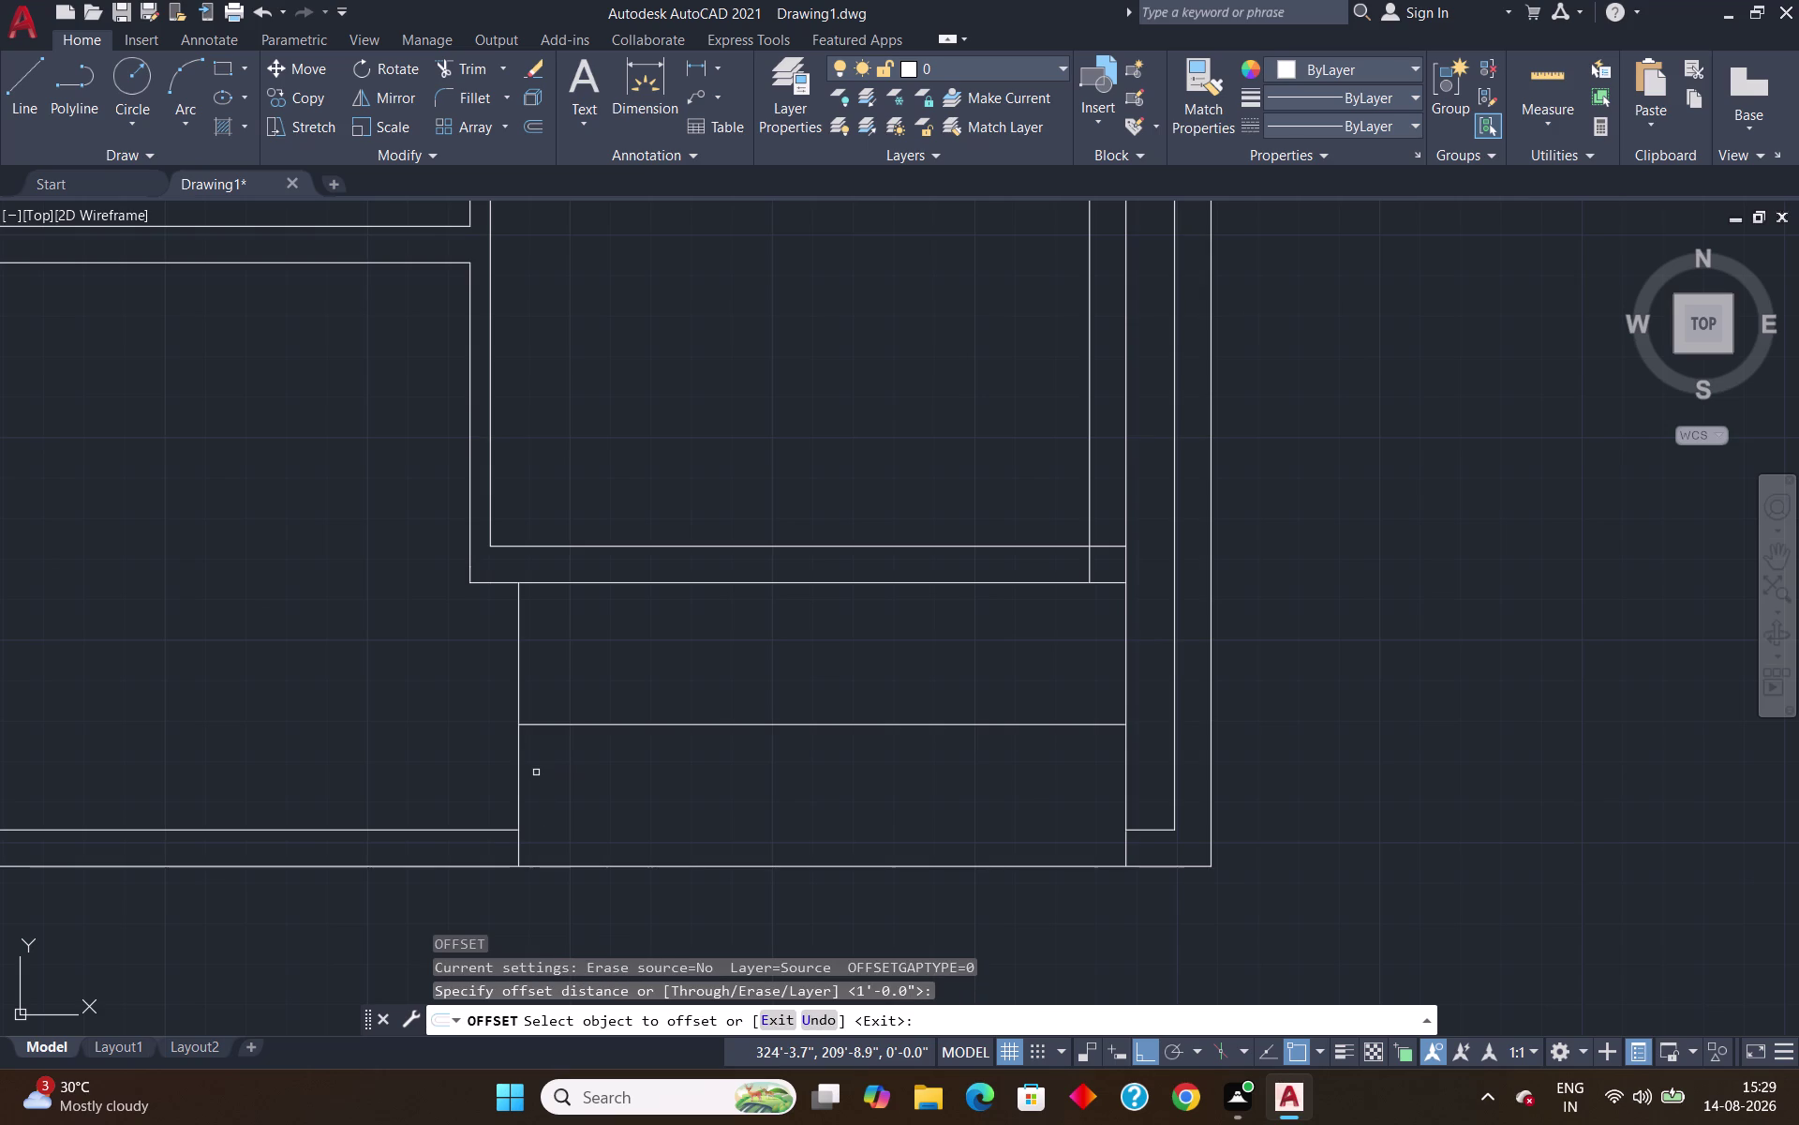
click(518, 761)
click(663, 793)
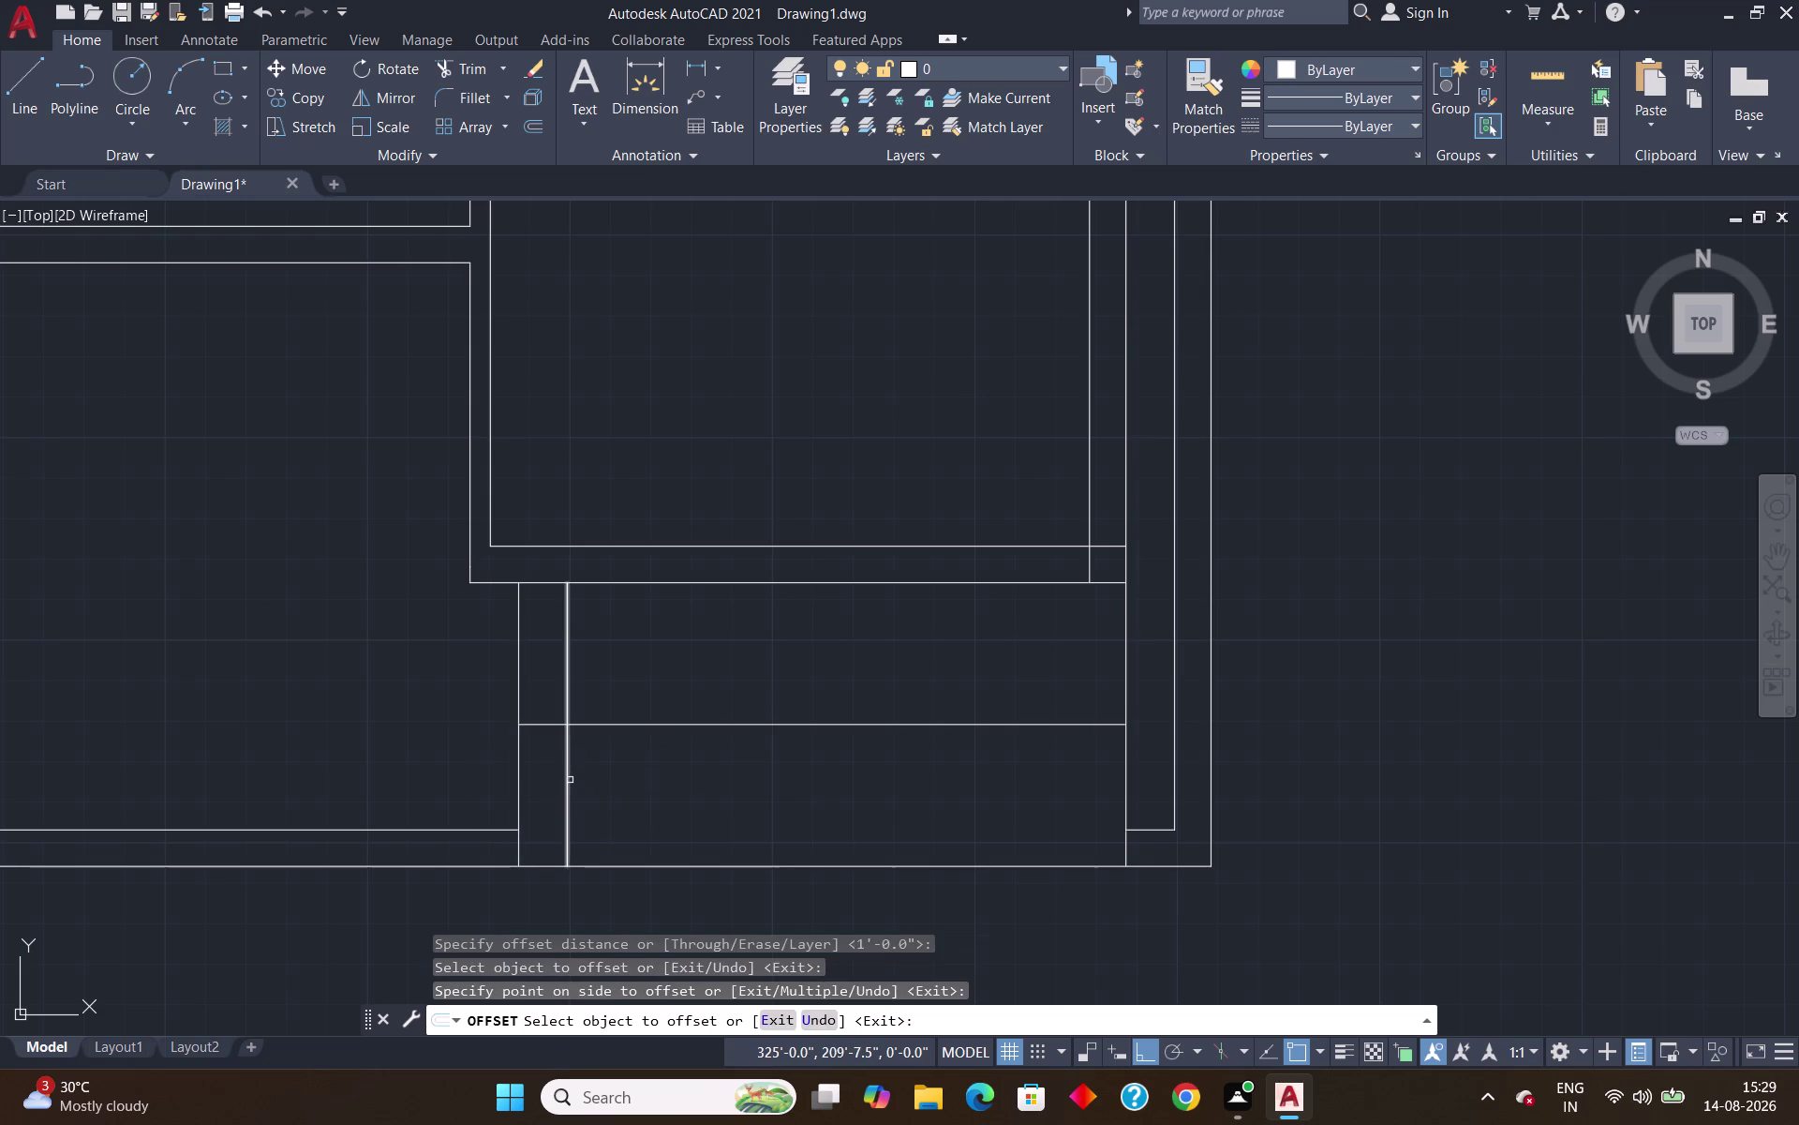
click(570, 780)
click(771, 849)
click(615, 808)
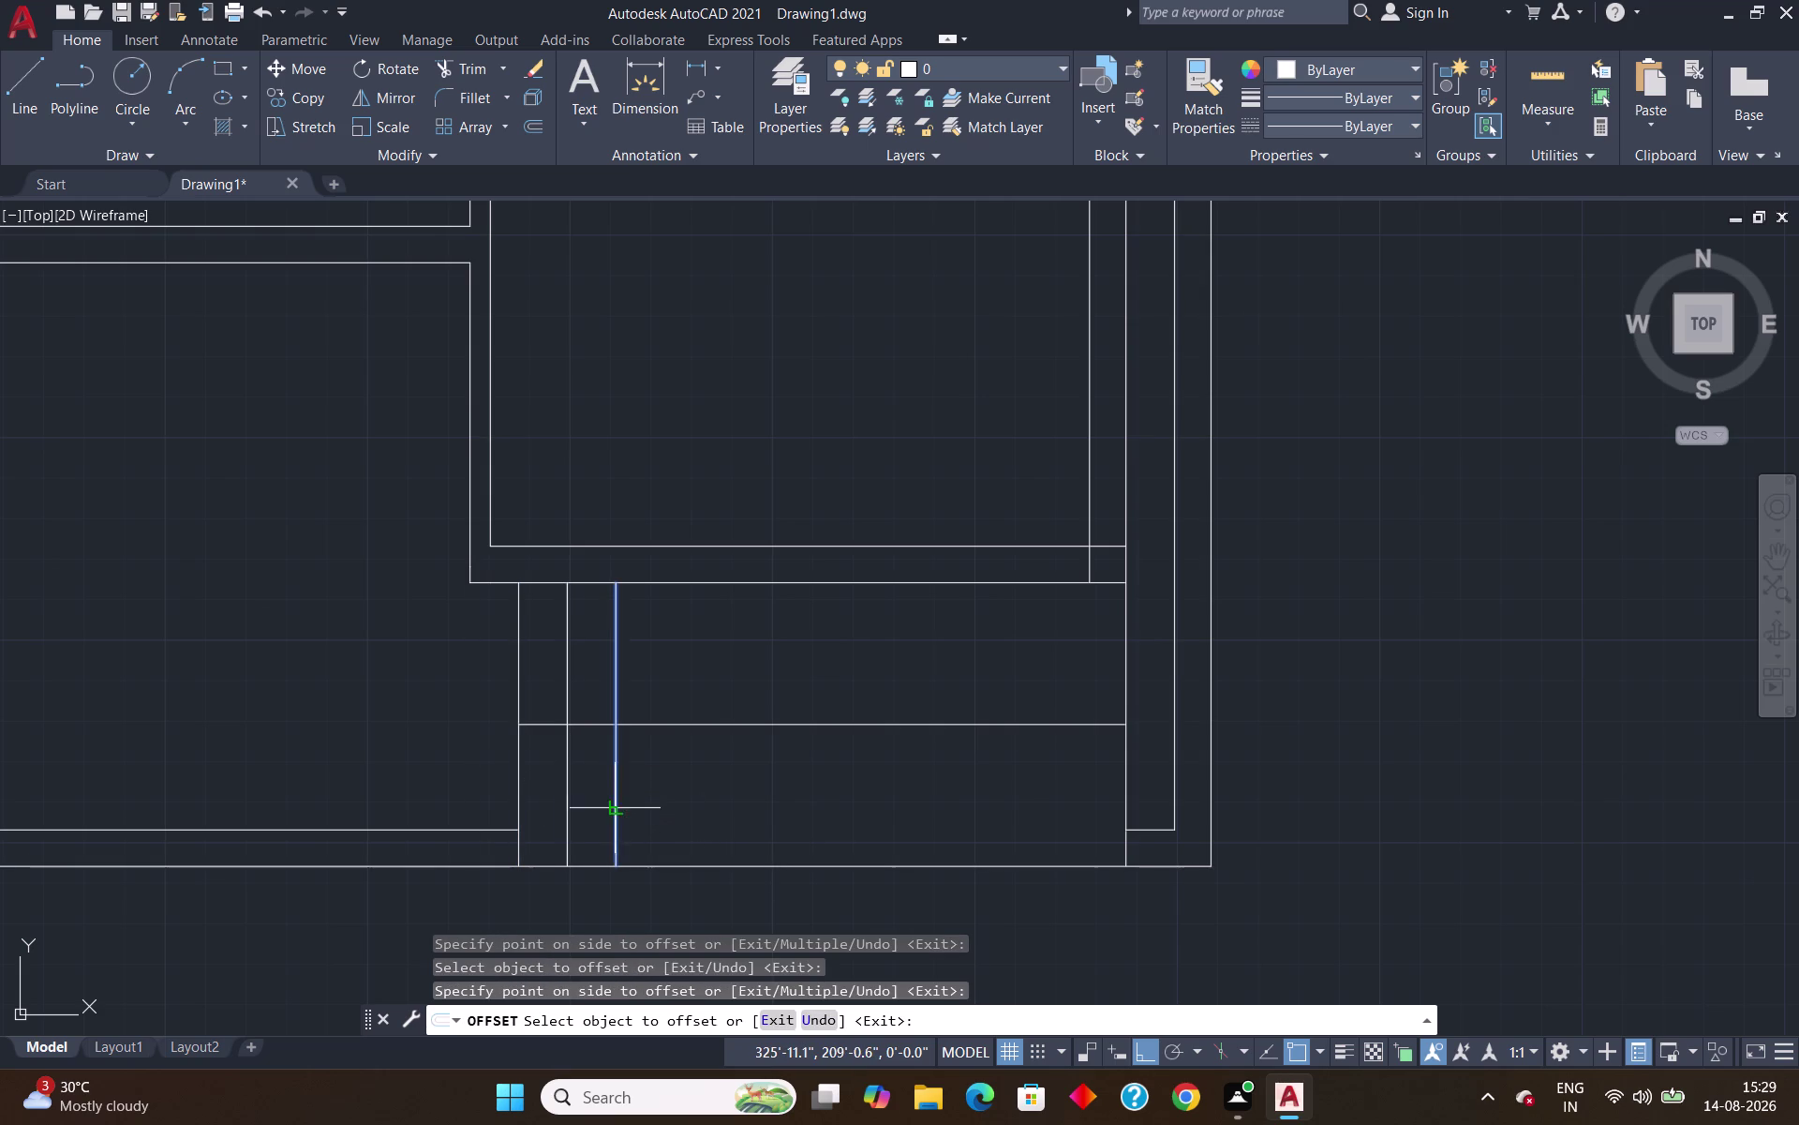
click(654, 816)
click(665, 796)
click(768, 823)
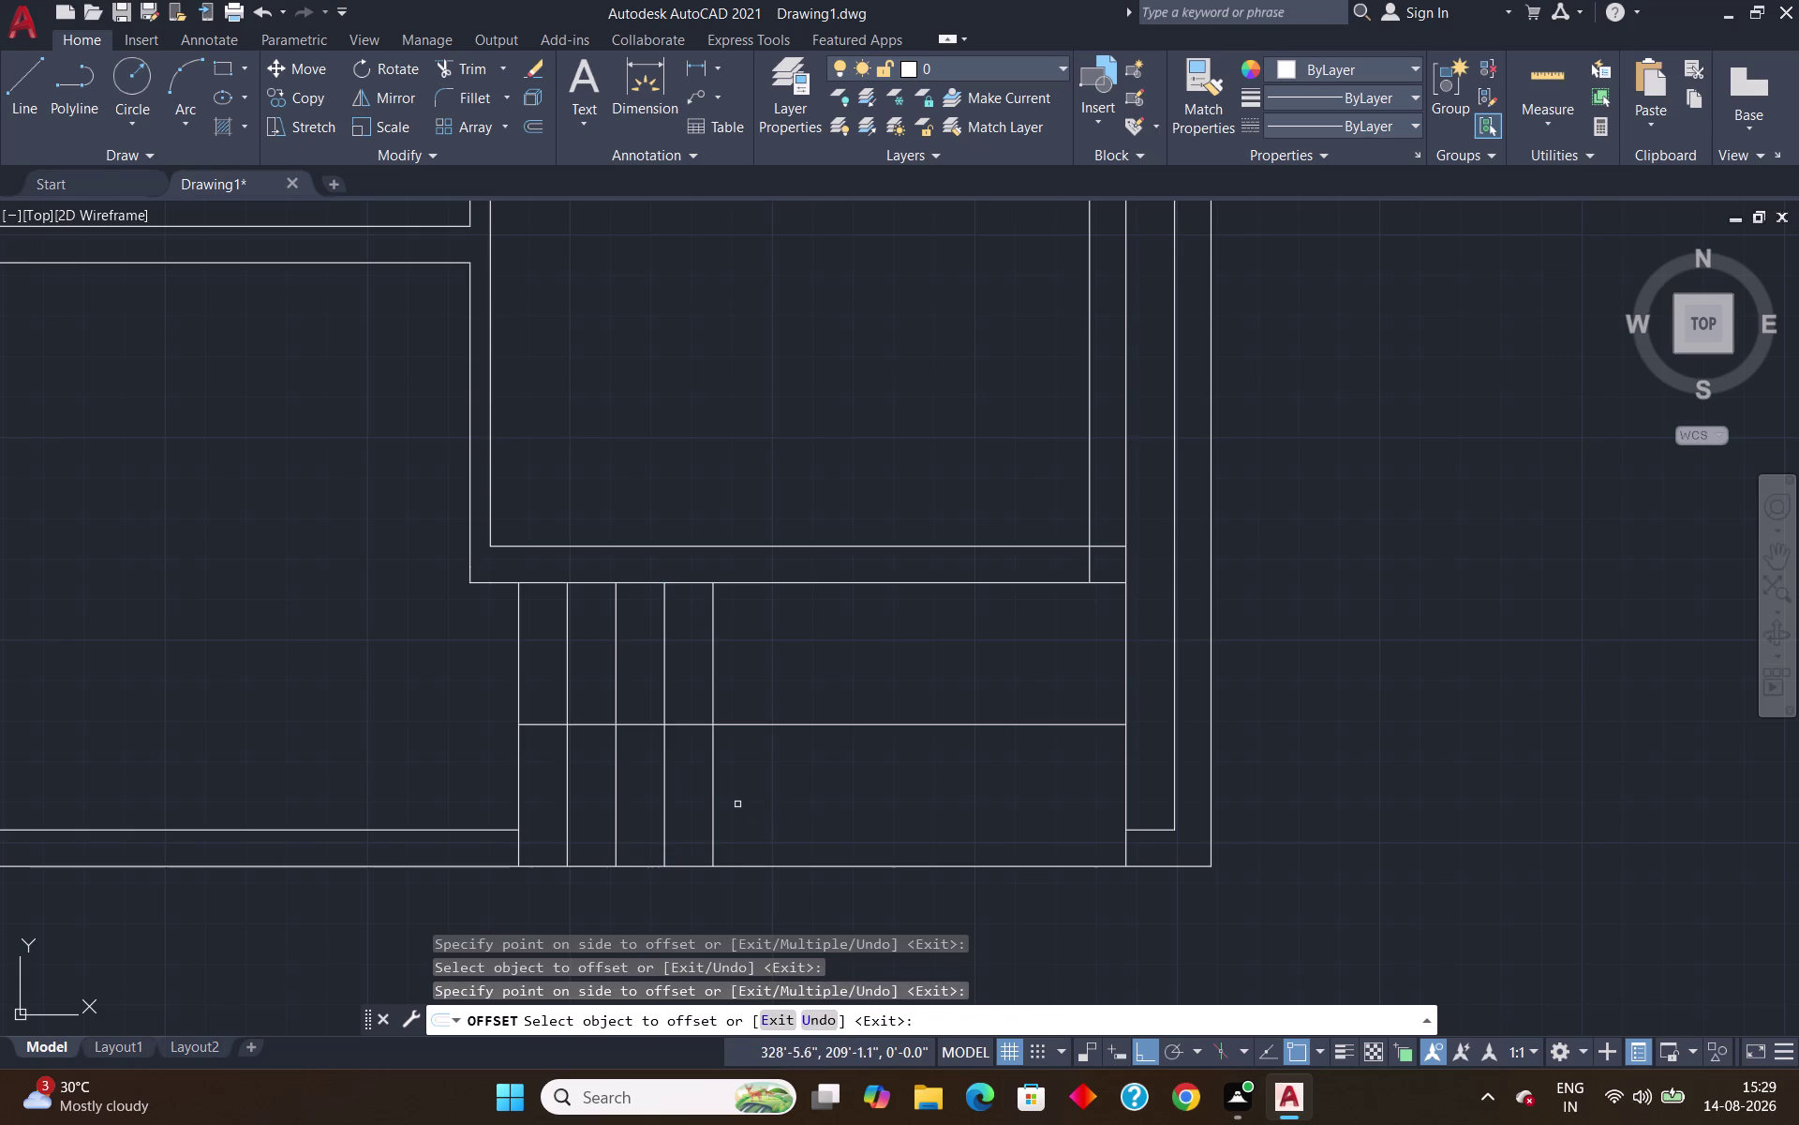
click(712, 789)
click(799, 812)
click(763, 803)
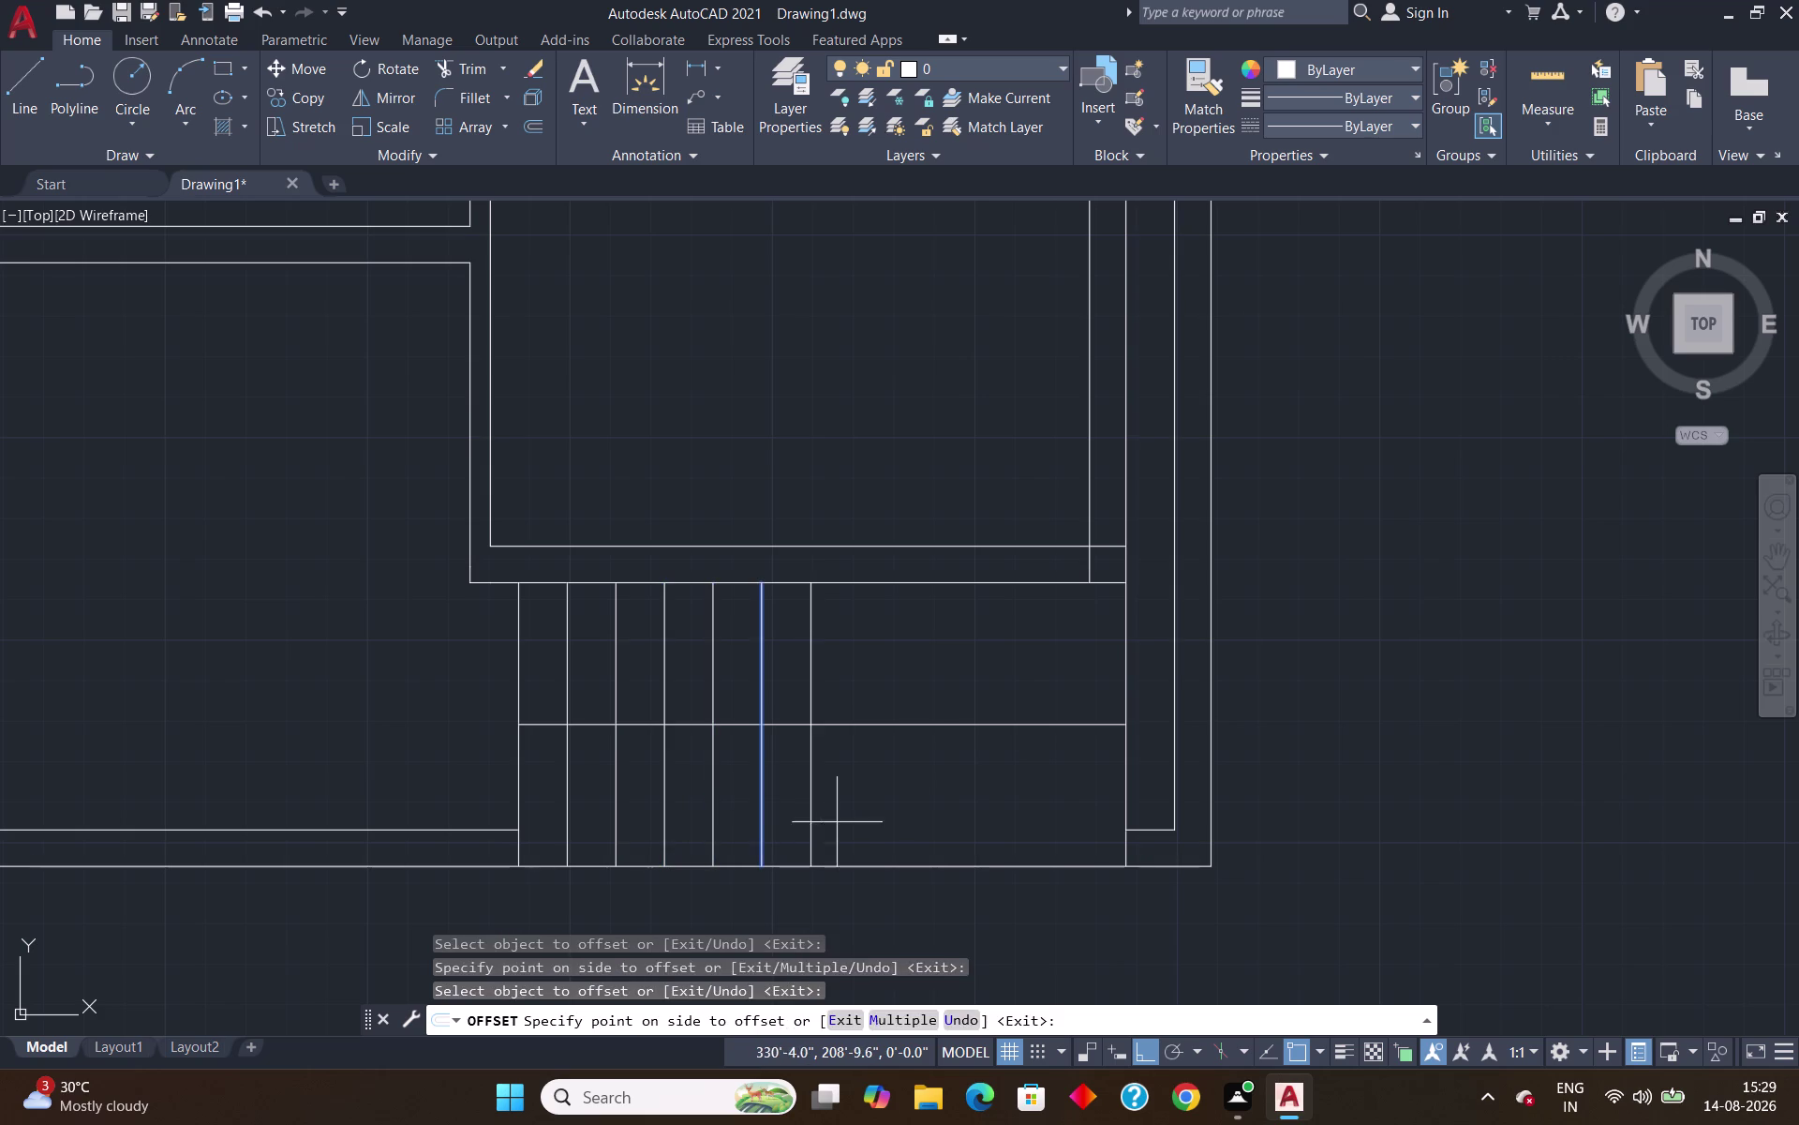
click(856, 826)
click(811, 791)
click(924, 817)
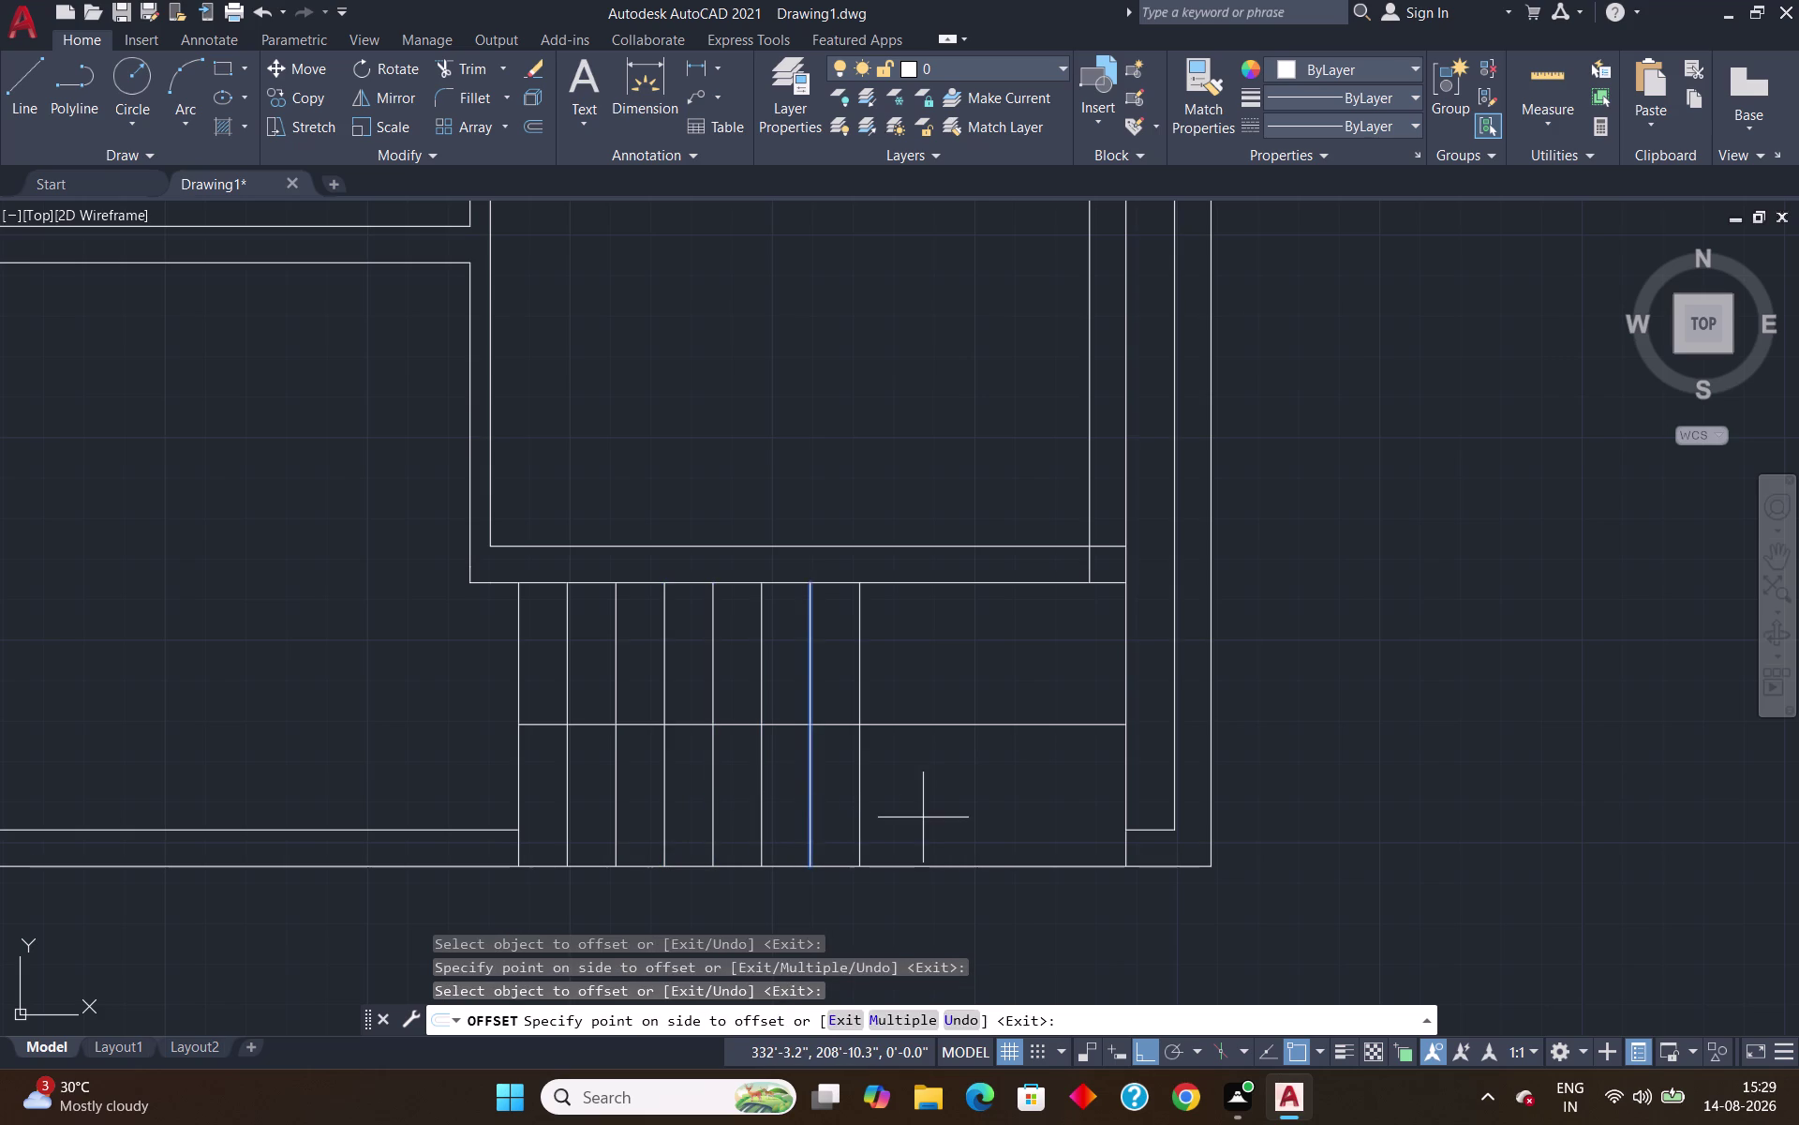
click(862, 790)
click(927, 817)
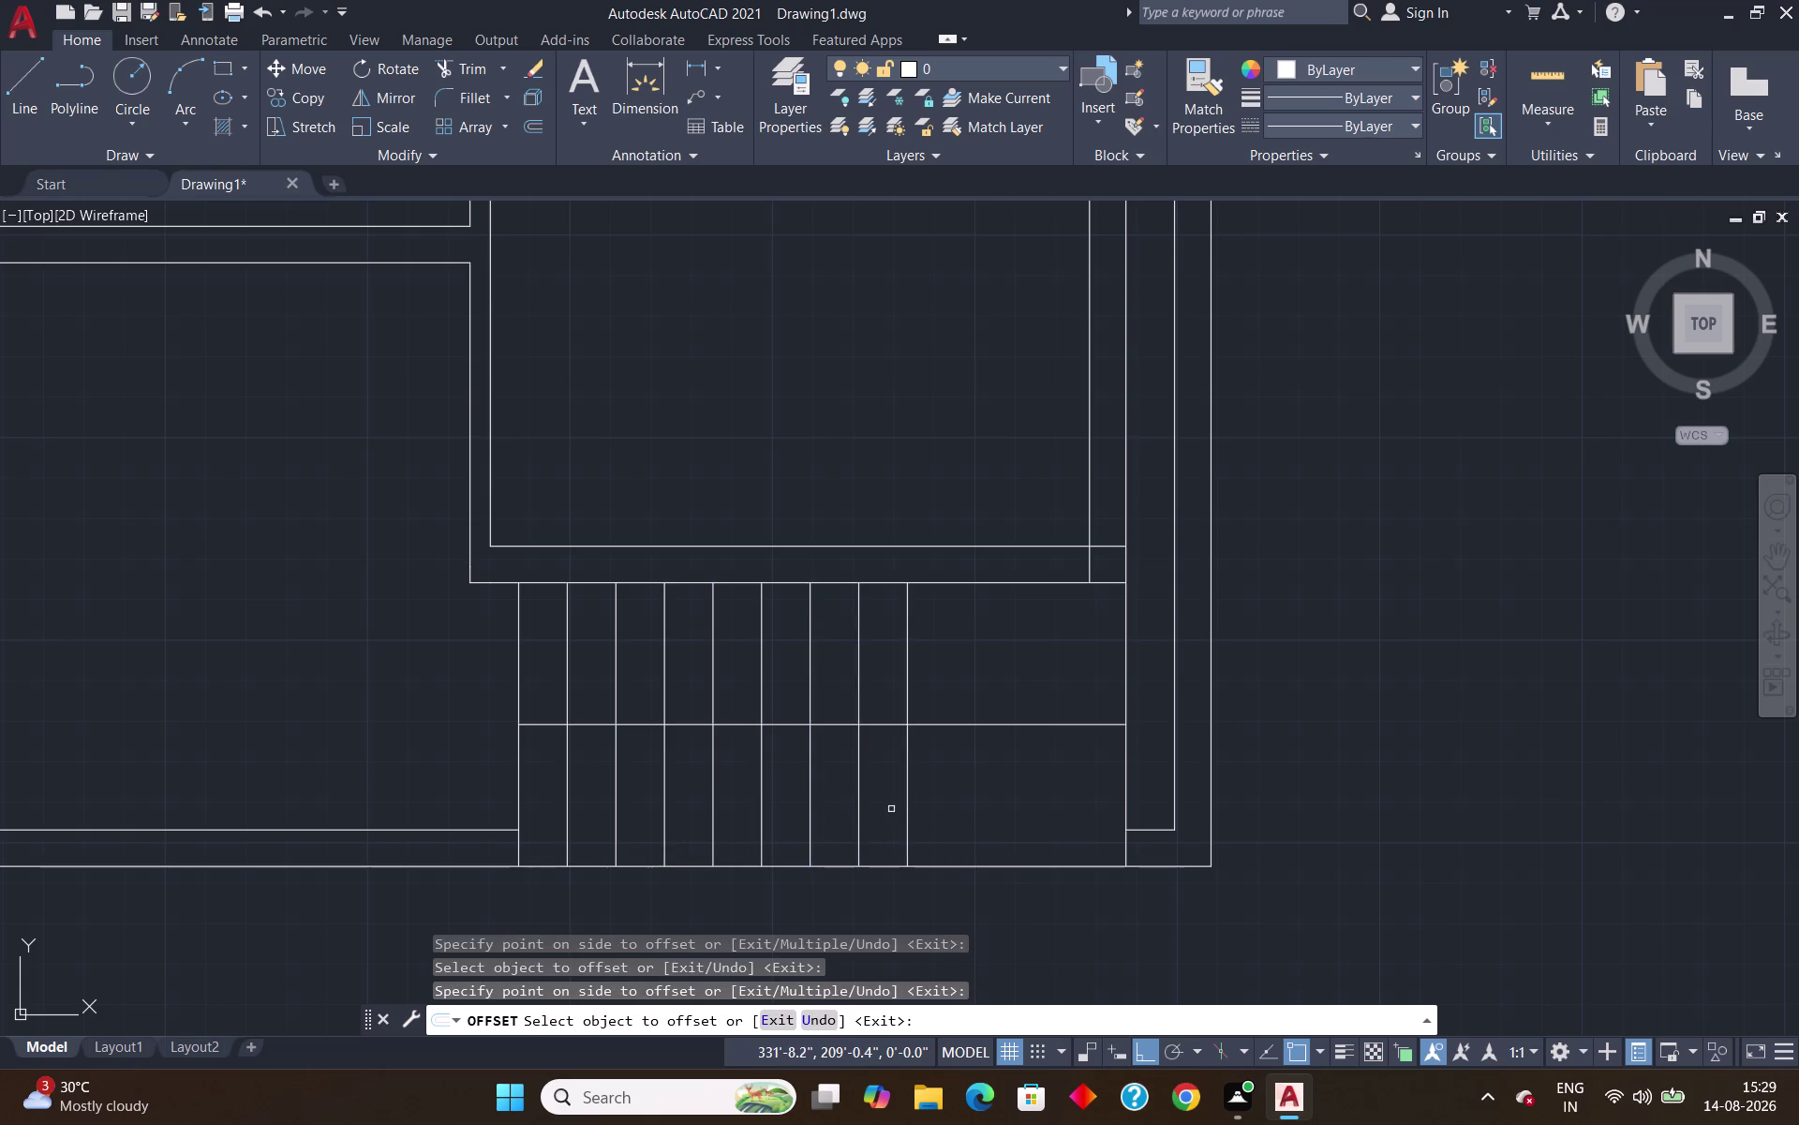
click(908, 804)
click(1013, 831)
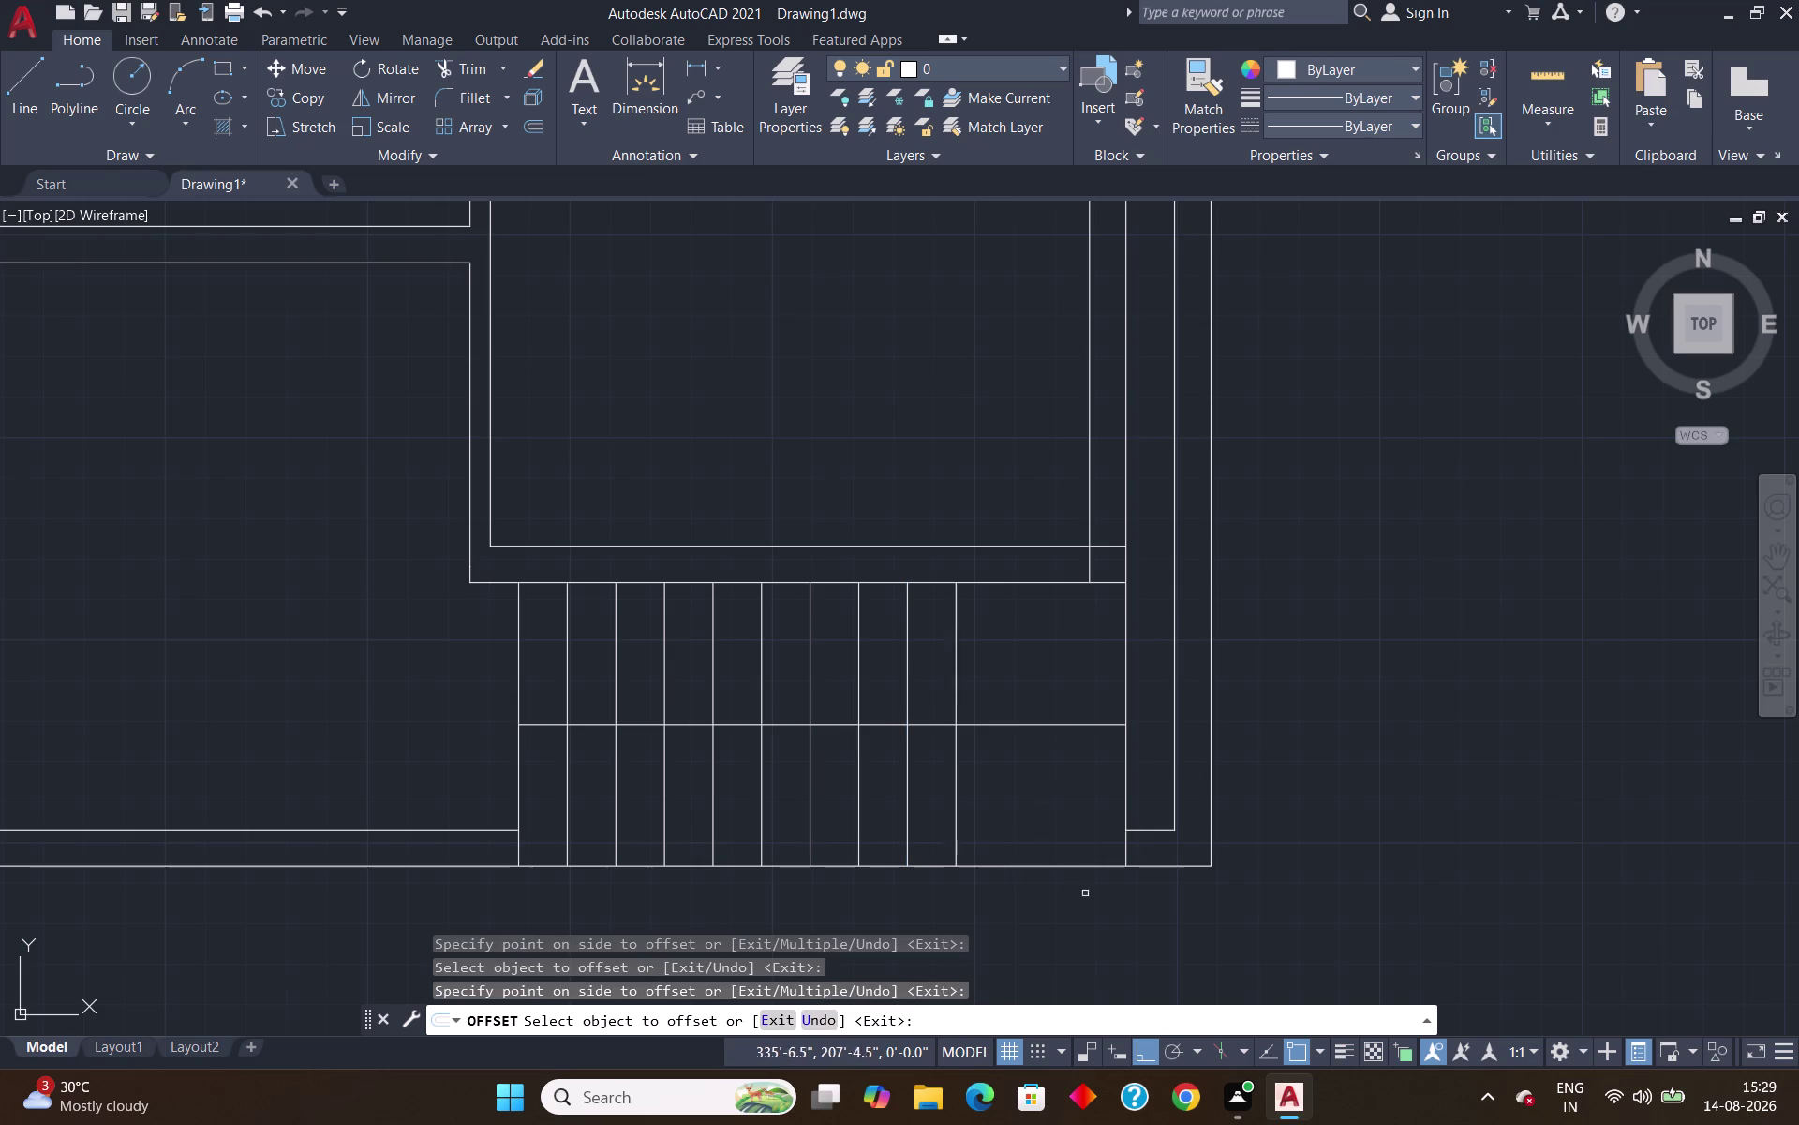
click(956, 744)
click(1025, 760)
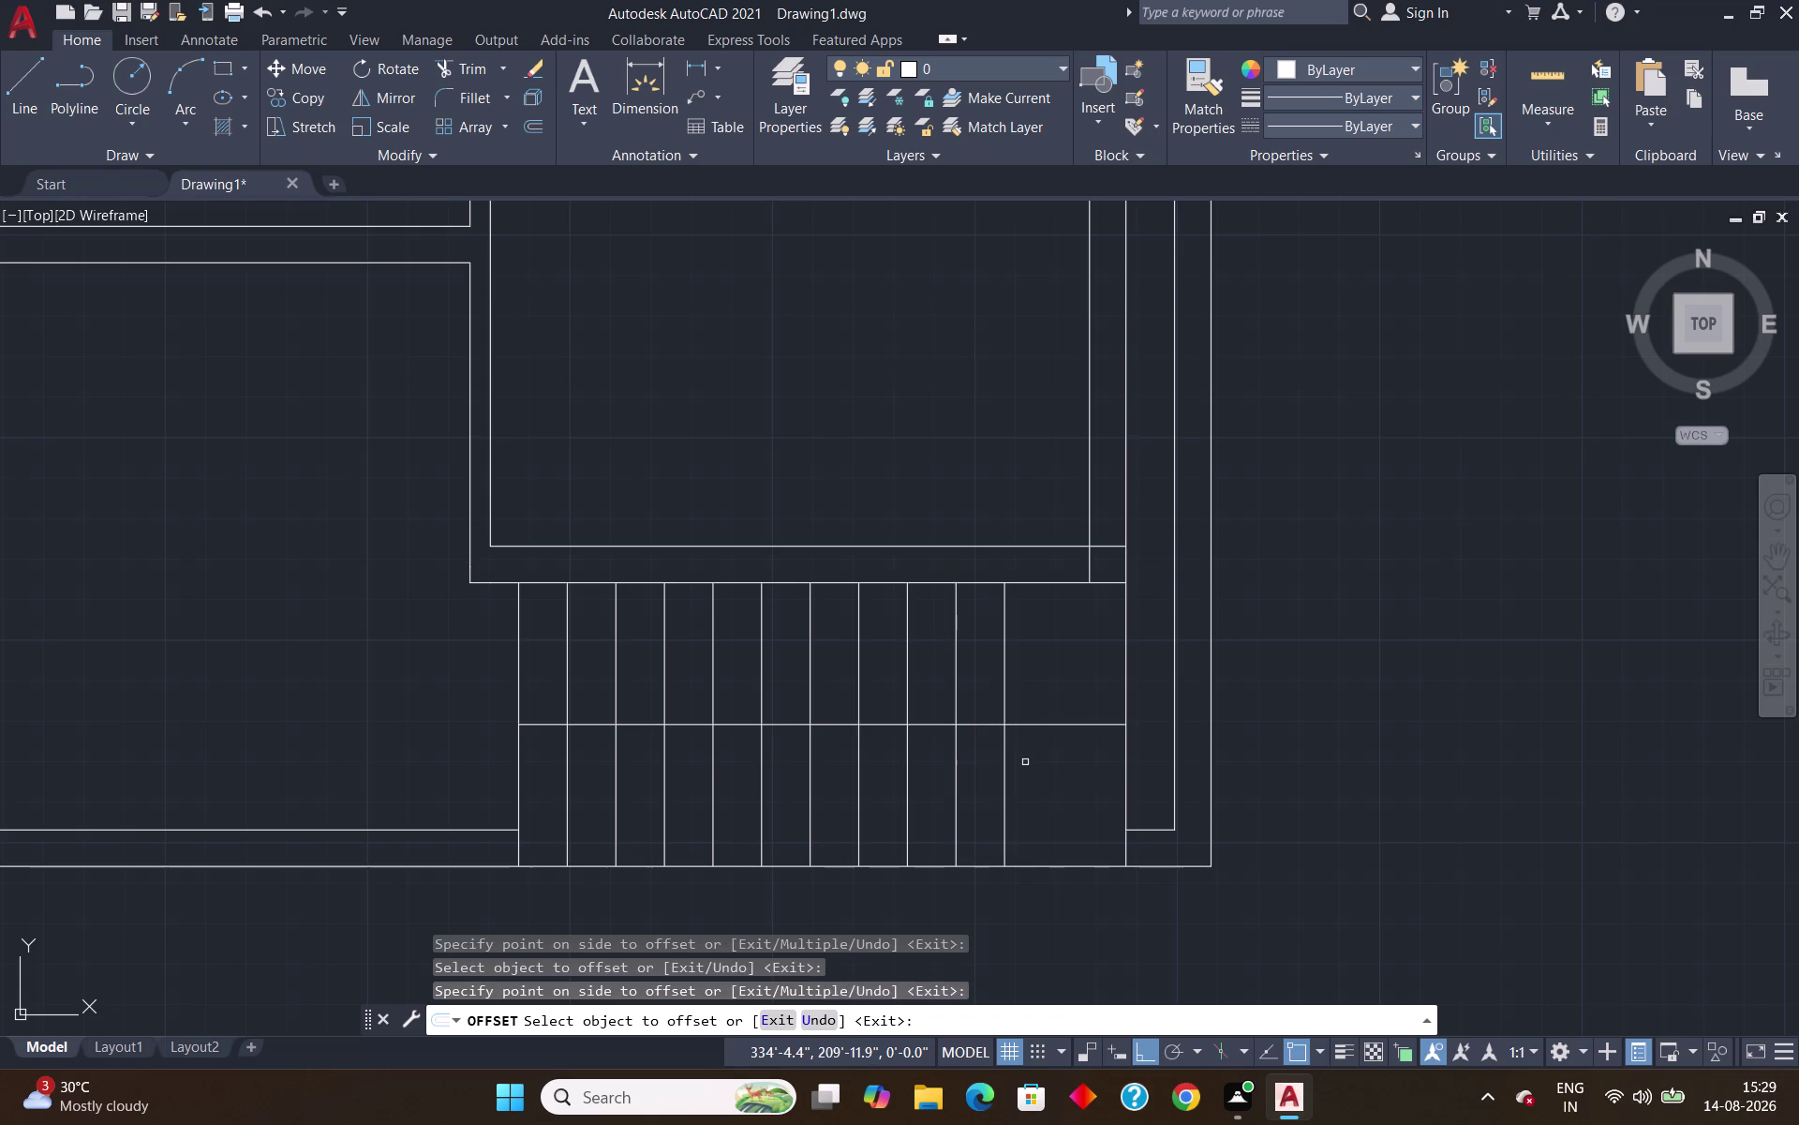
key(Escape)
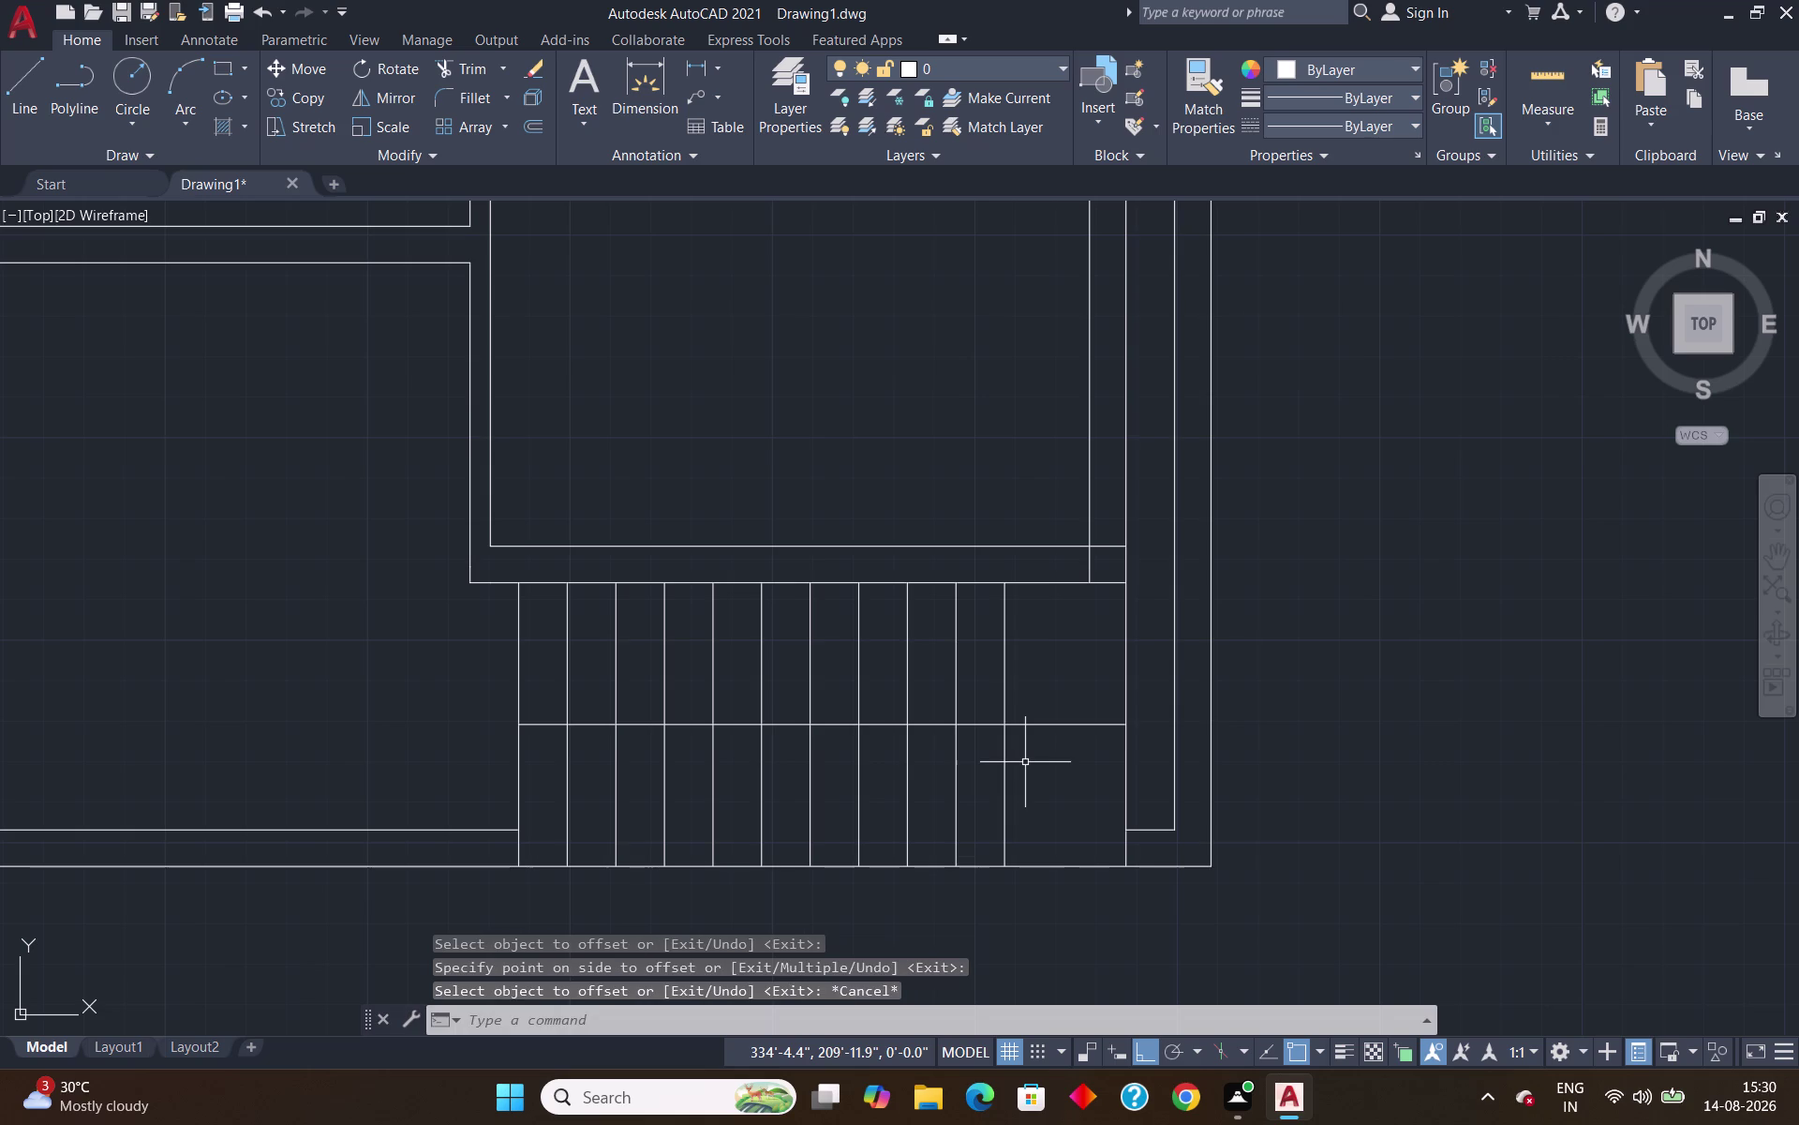
Fence-trim the upper tread segments on the left half, then measure the tread spacing.
text(tr)
key(Return)
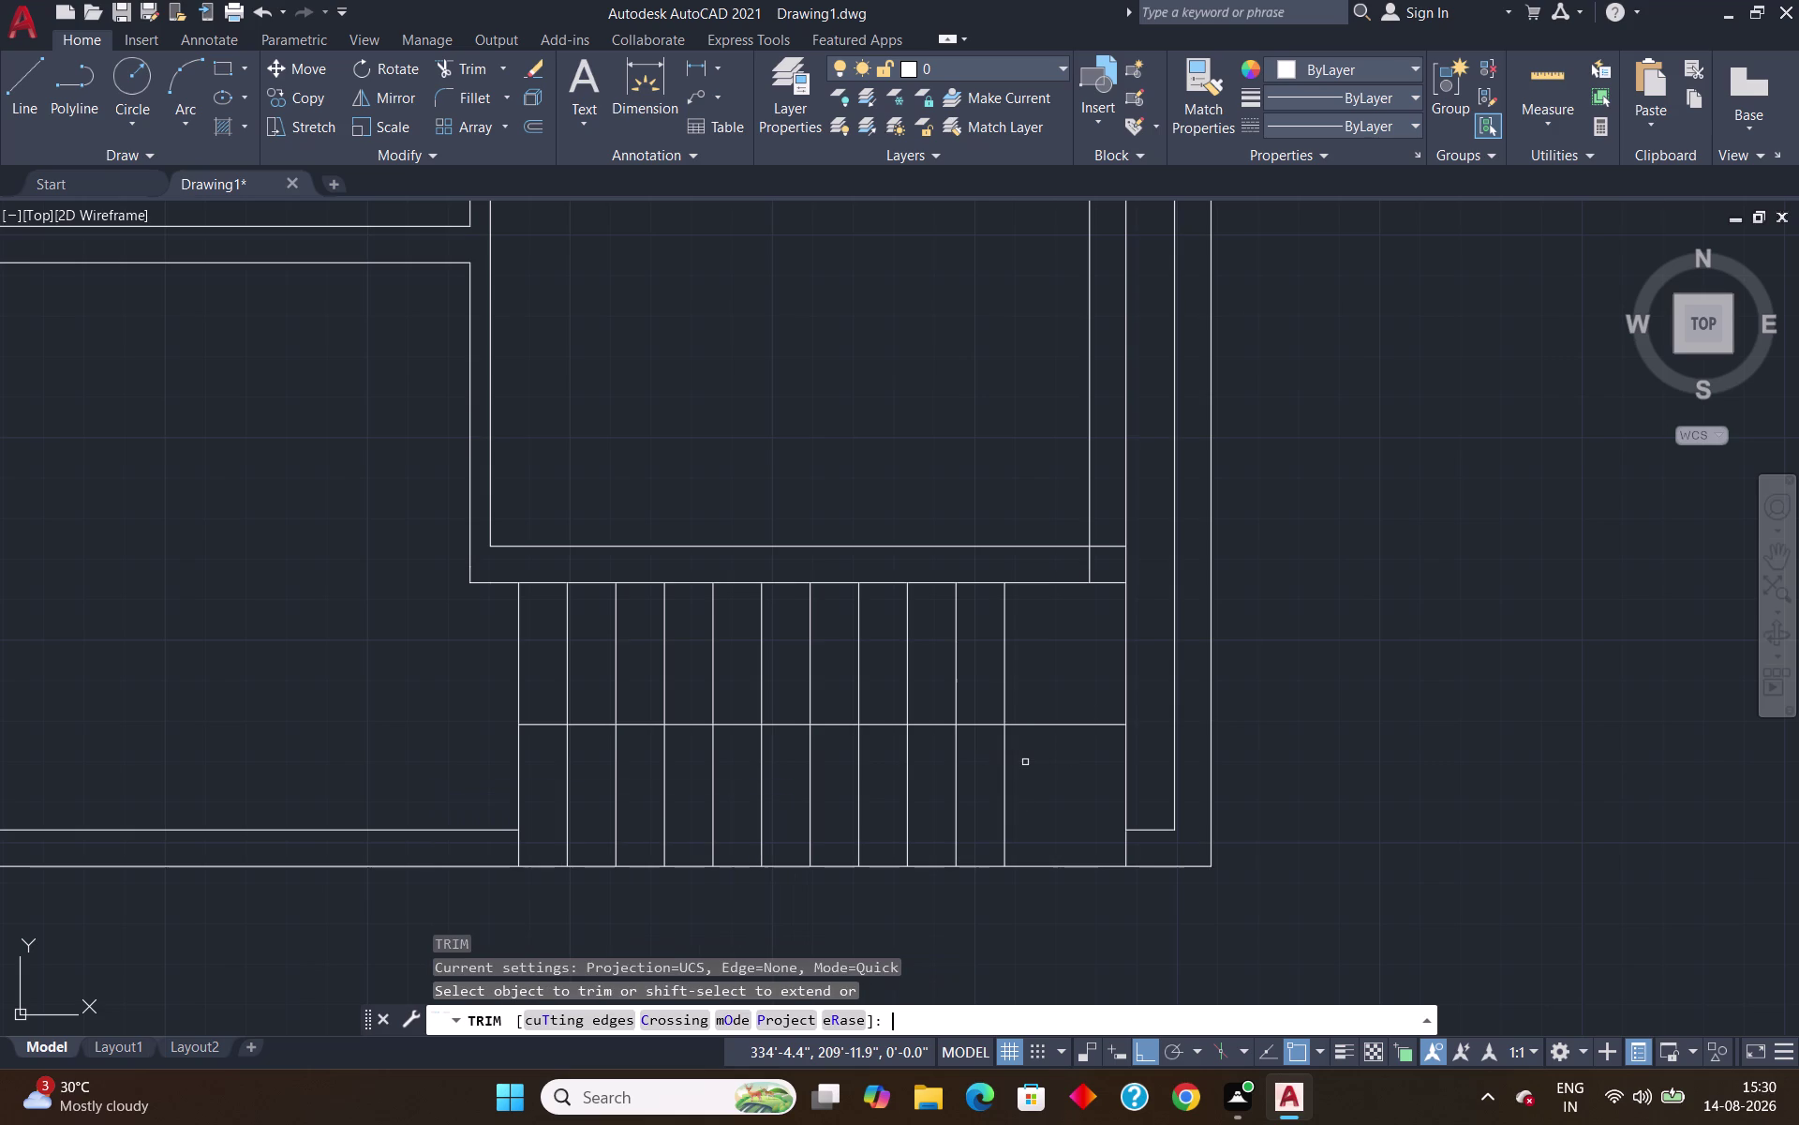
drag(512, 655, 775, 656)
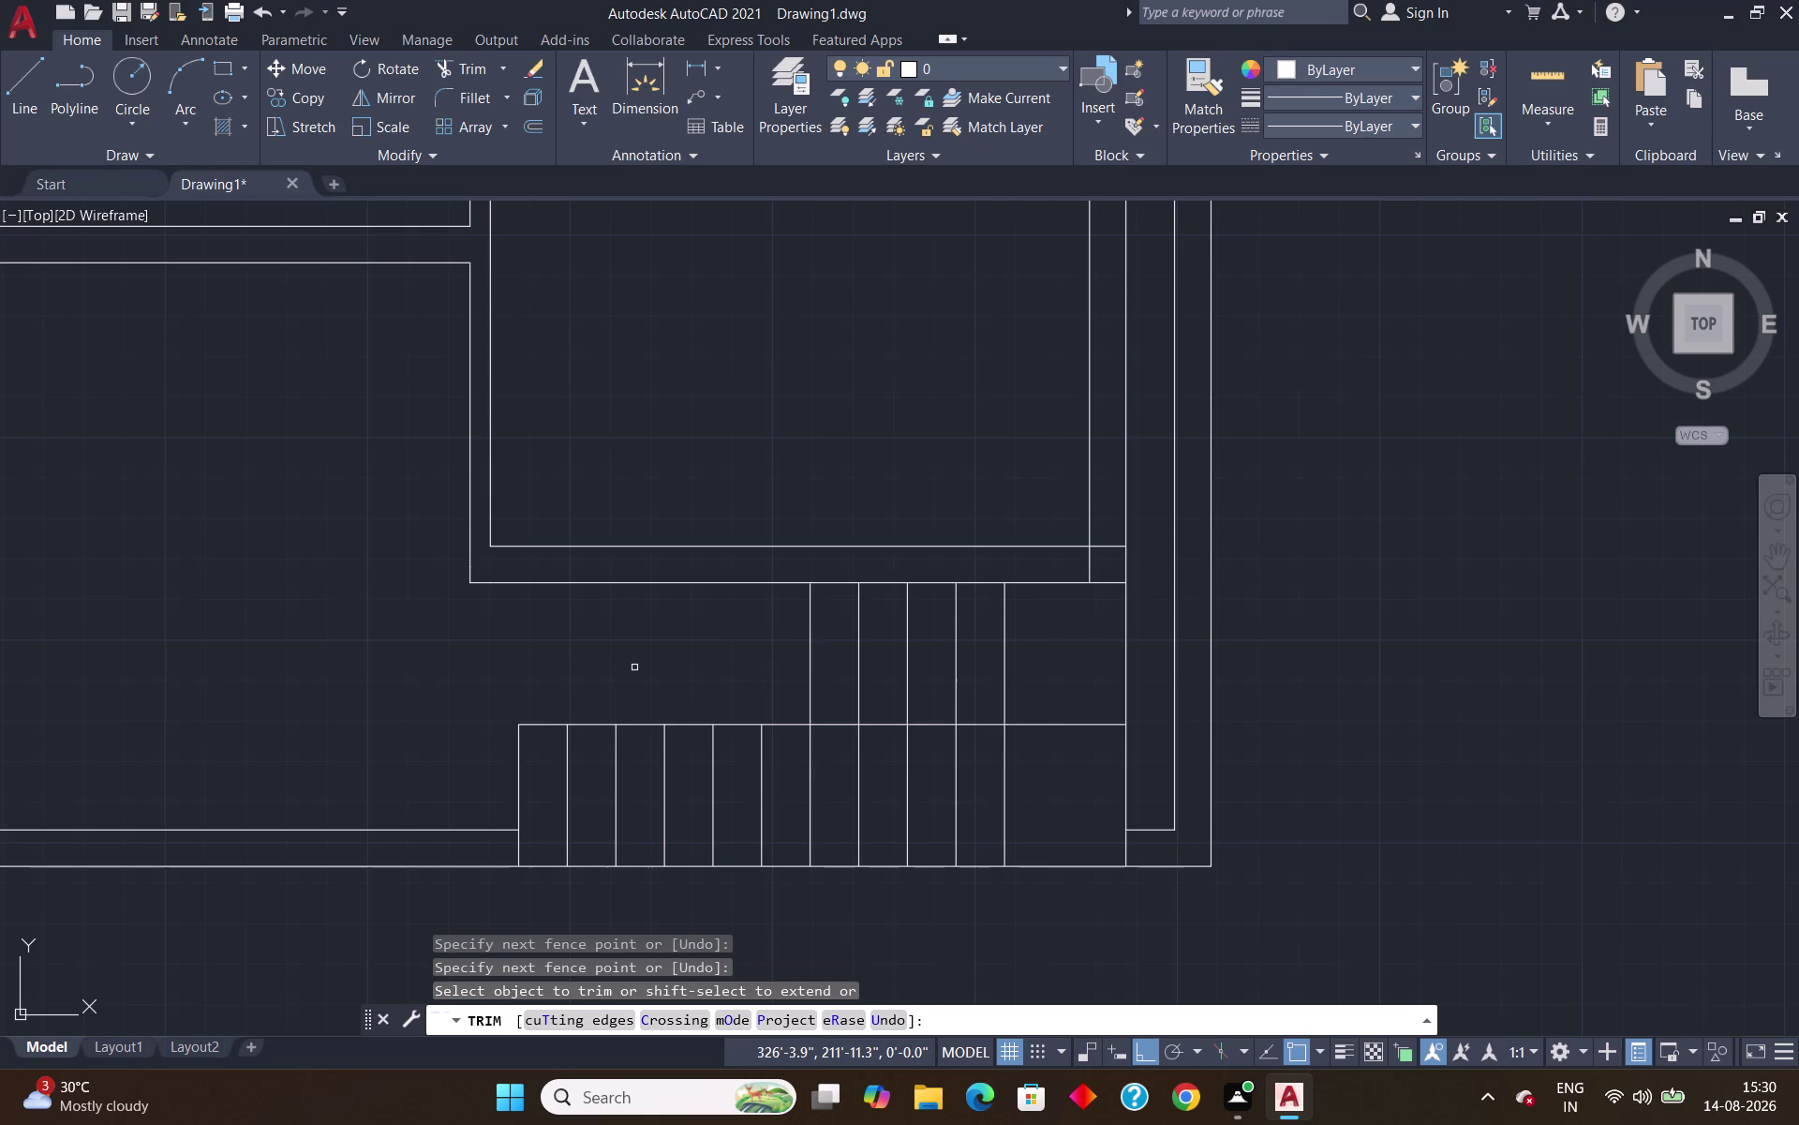
key(Escape)
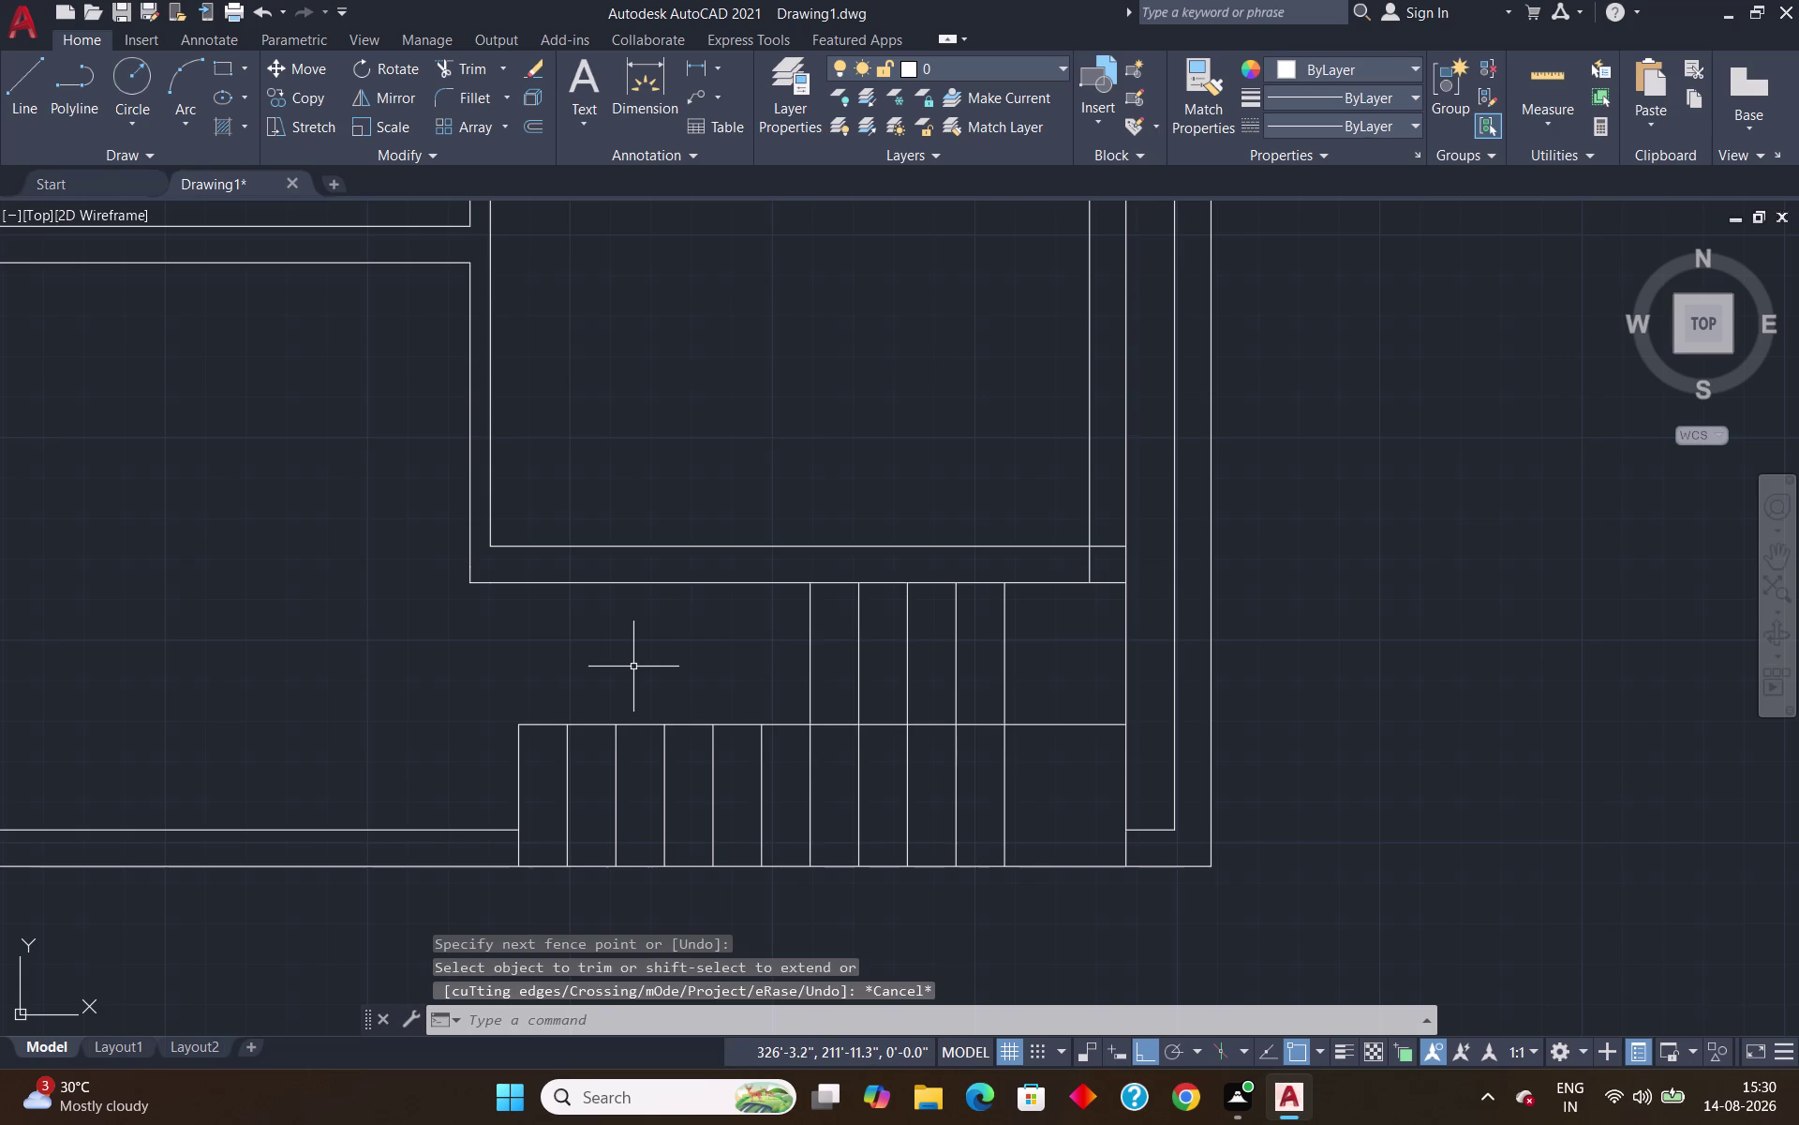
click(1564, 69)
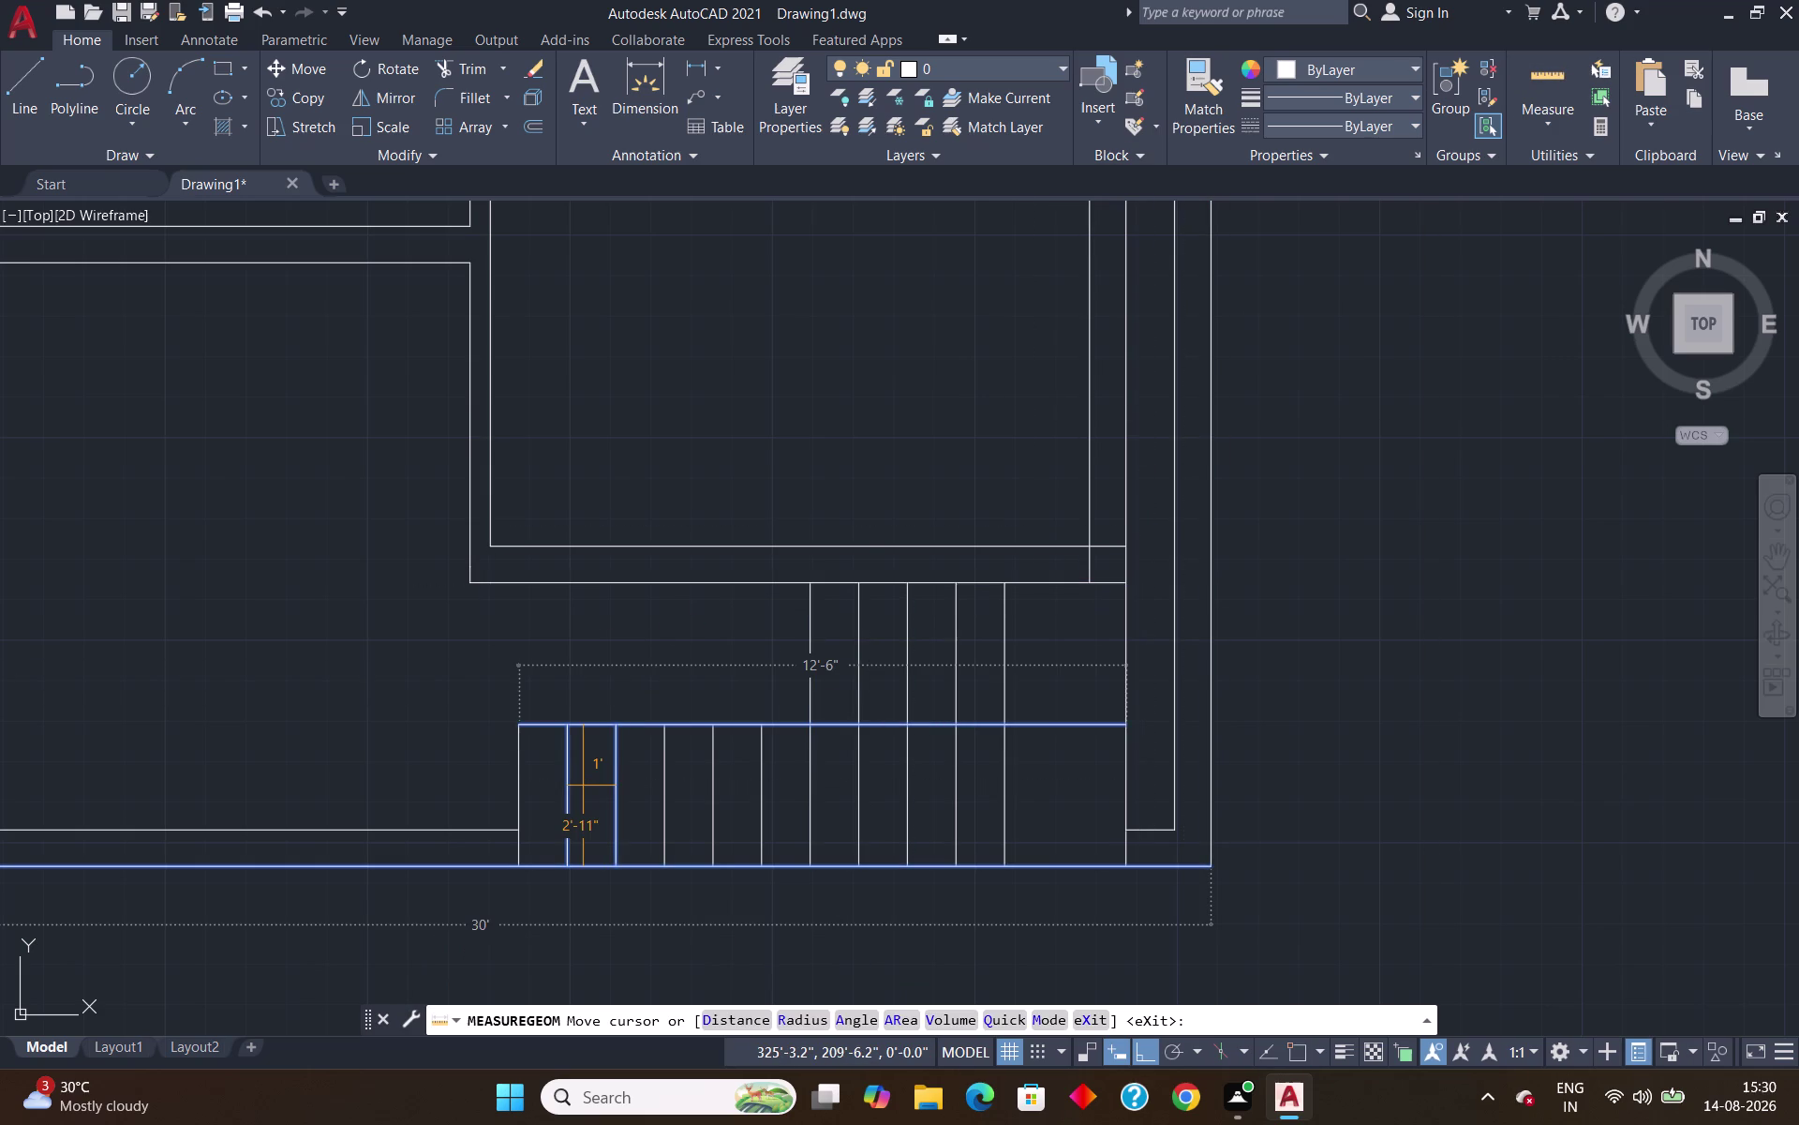
key(Escape)
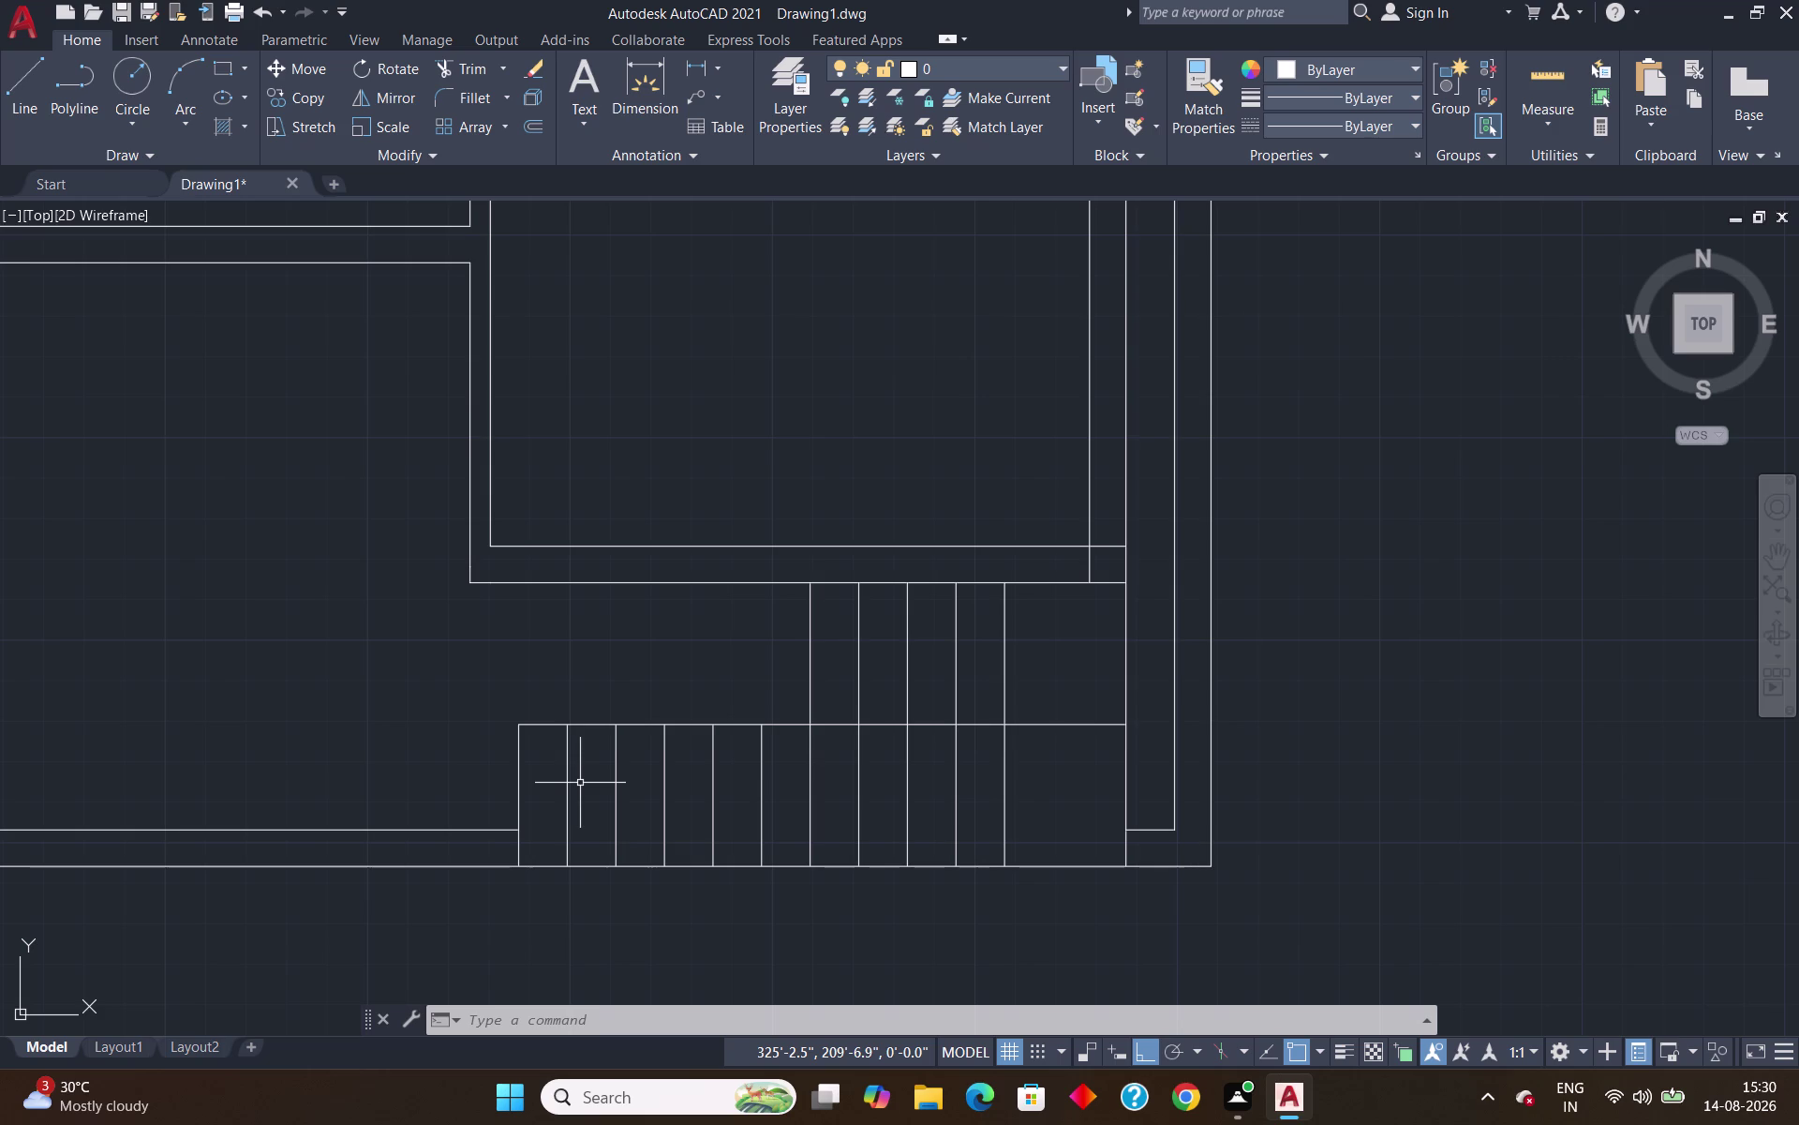
Offset the dividing line 1'-5.5" below, and another line above the lower flight.
key(o)
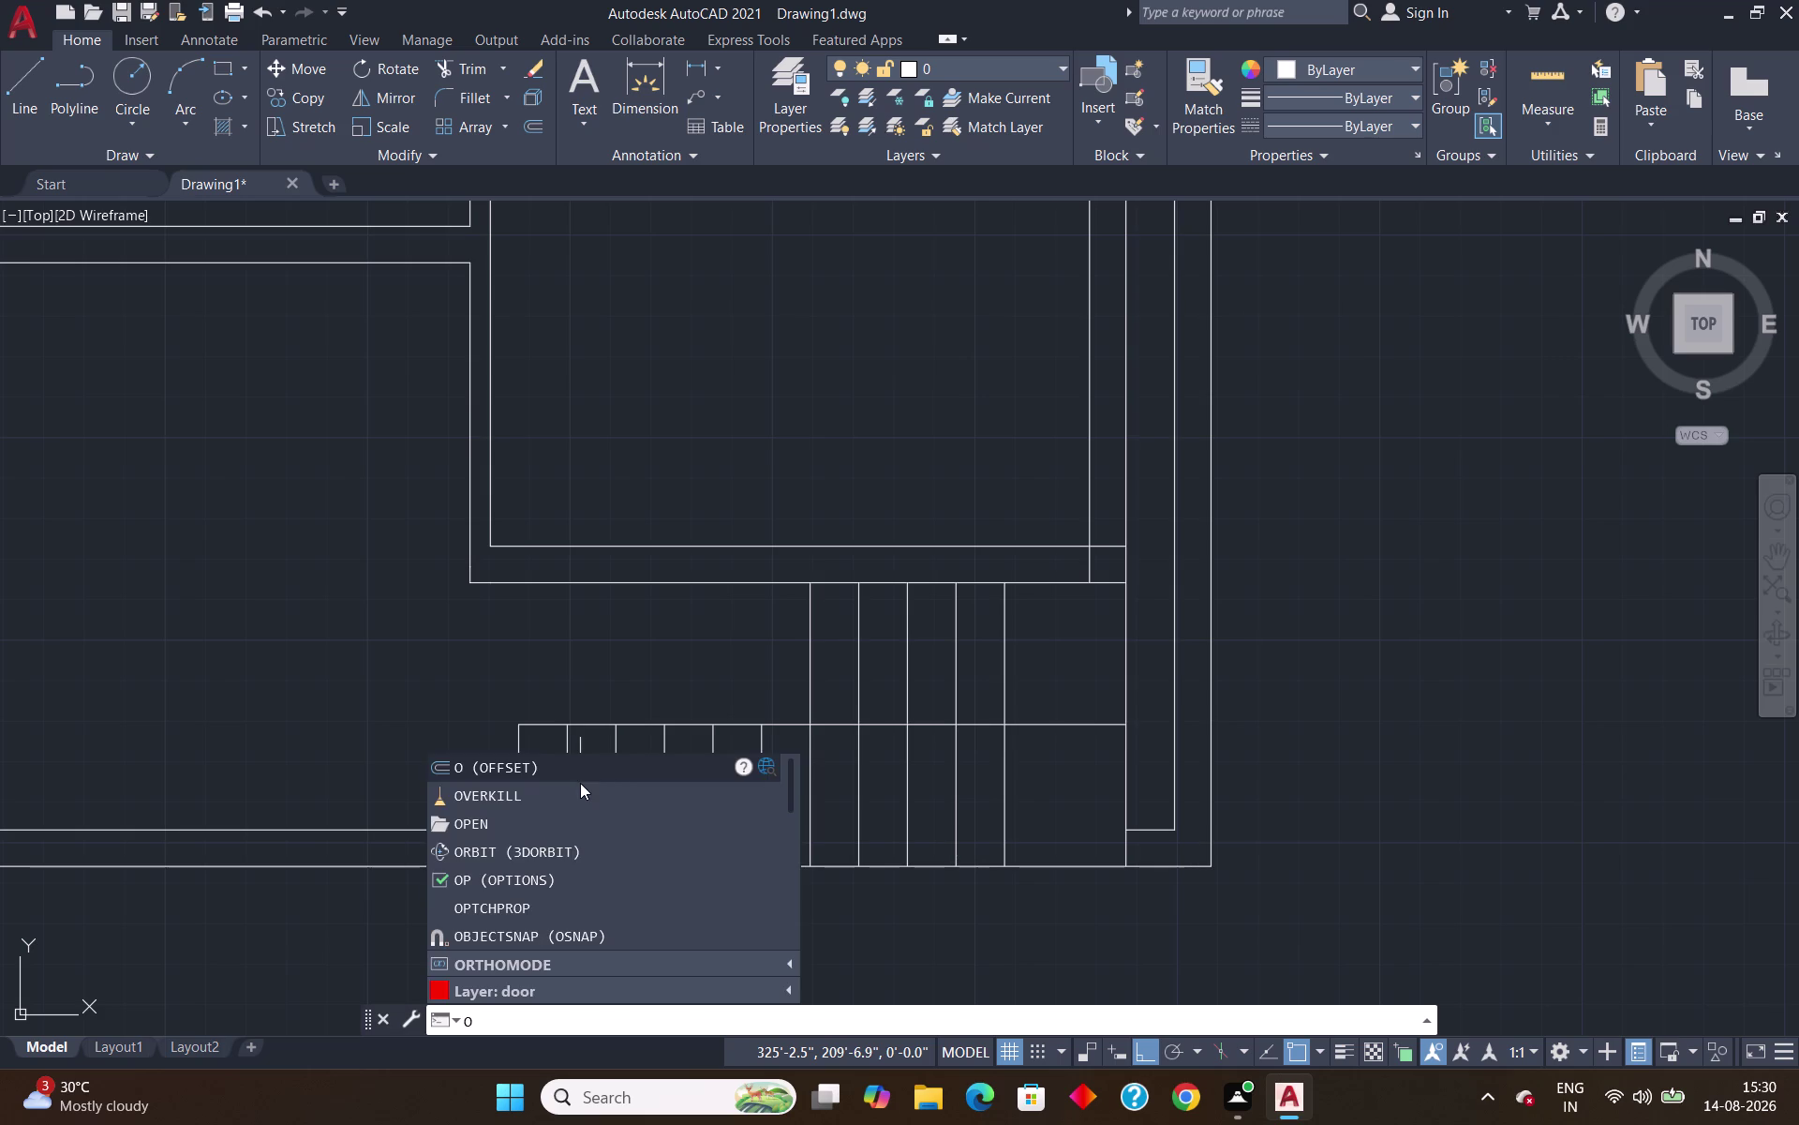
key(Return)
text(1')
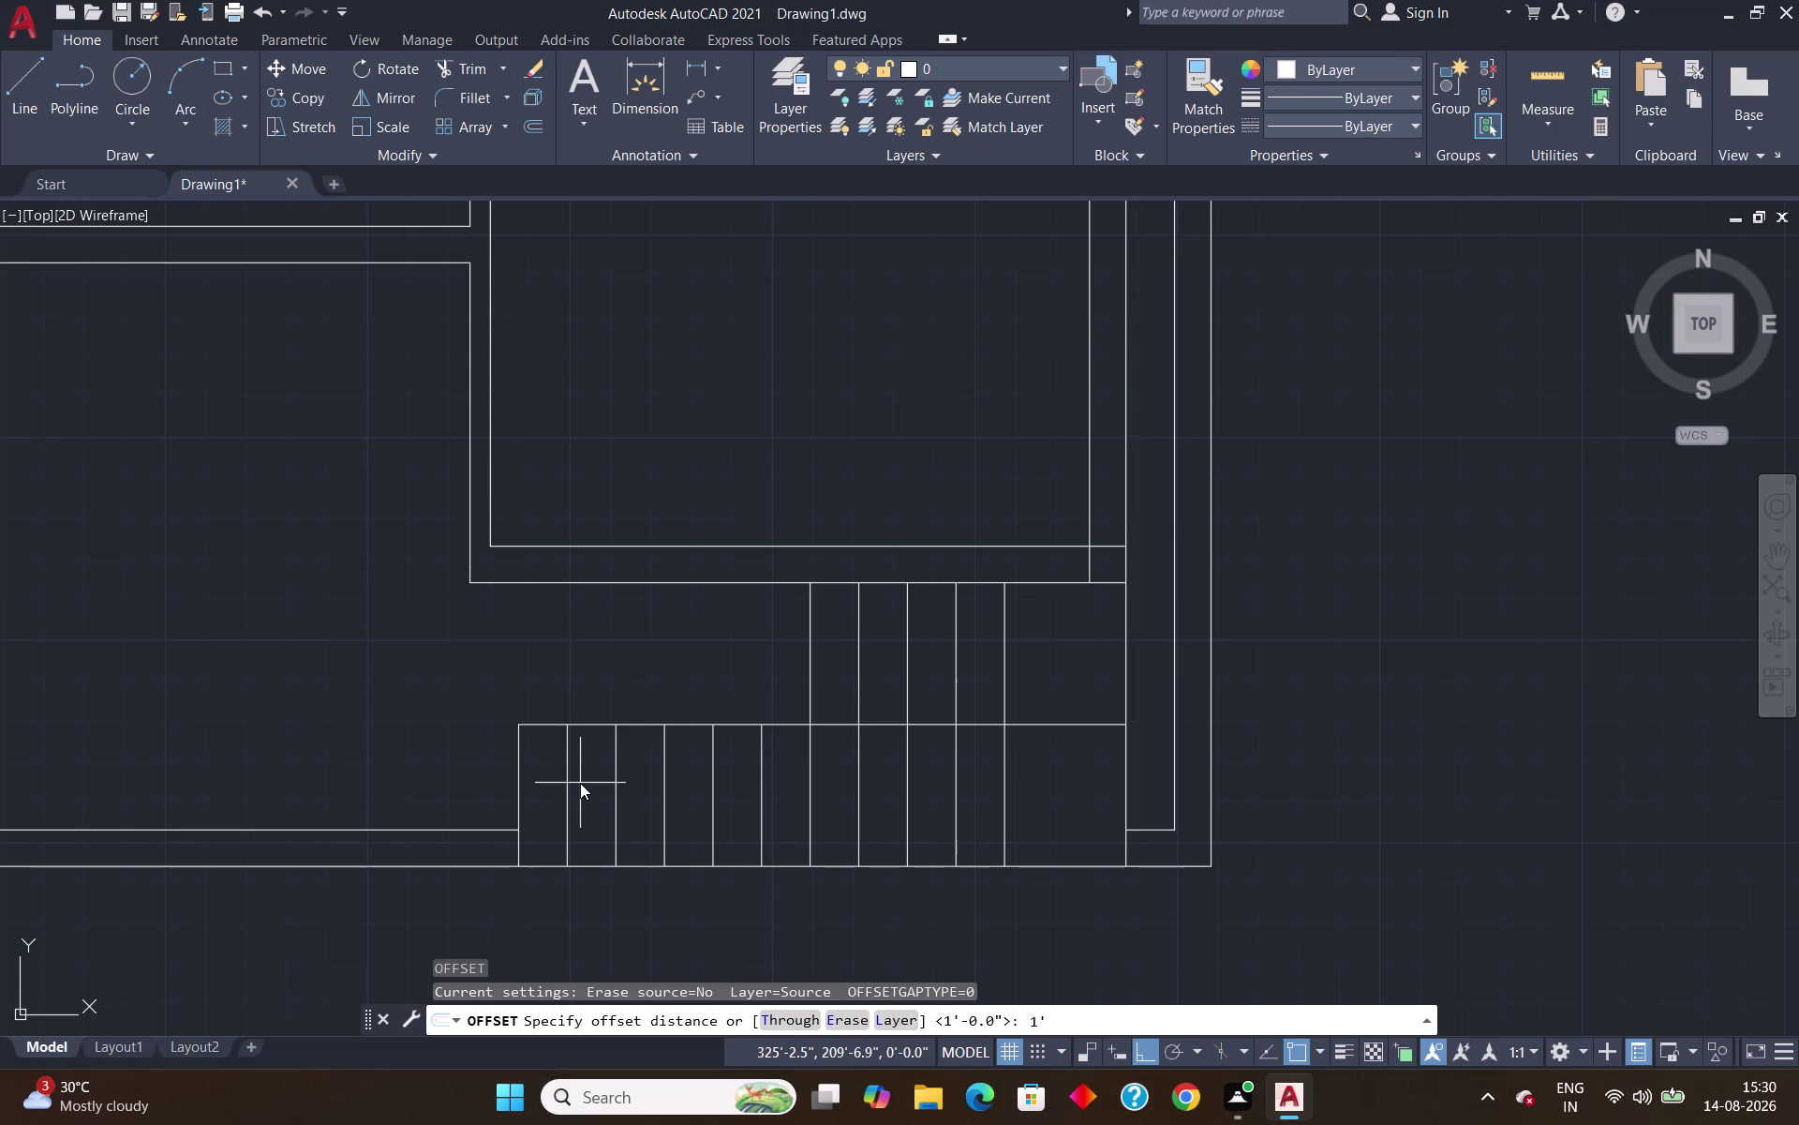
key(5)
key(period)
key(5)
key(shift+quotedbl)
key(Return)
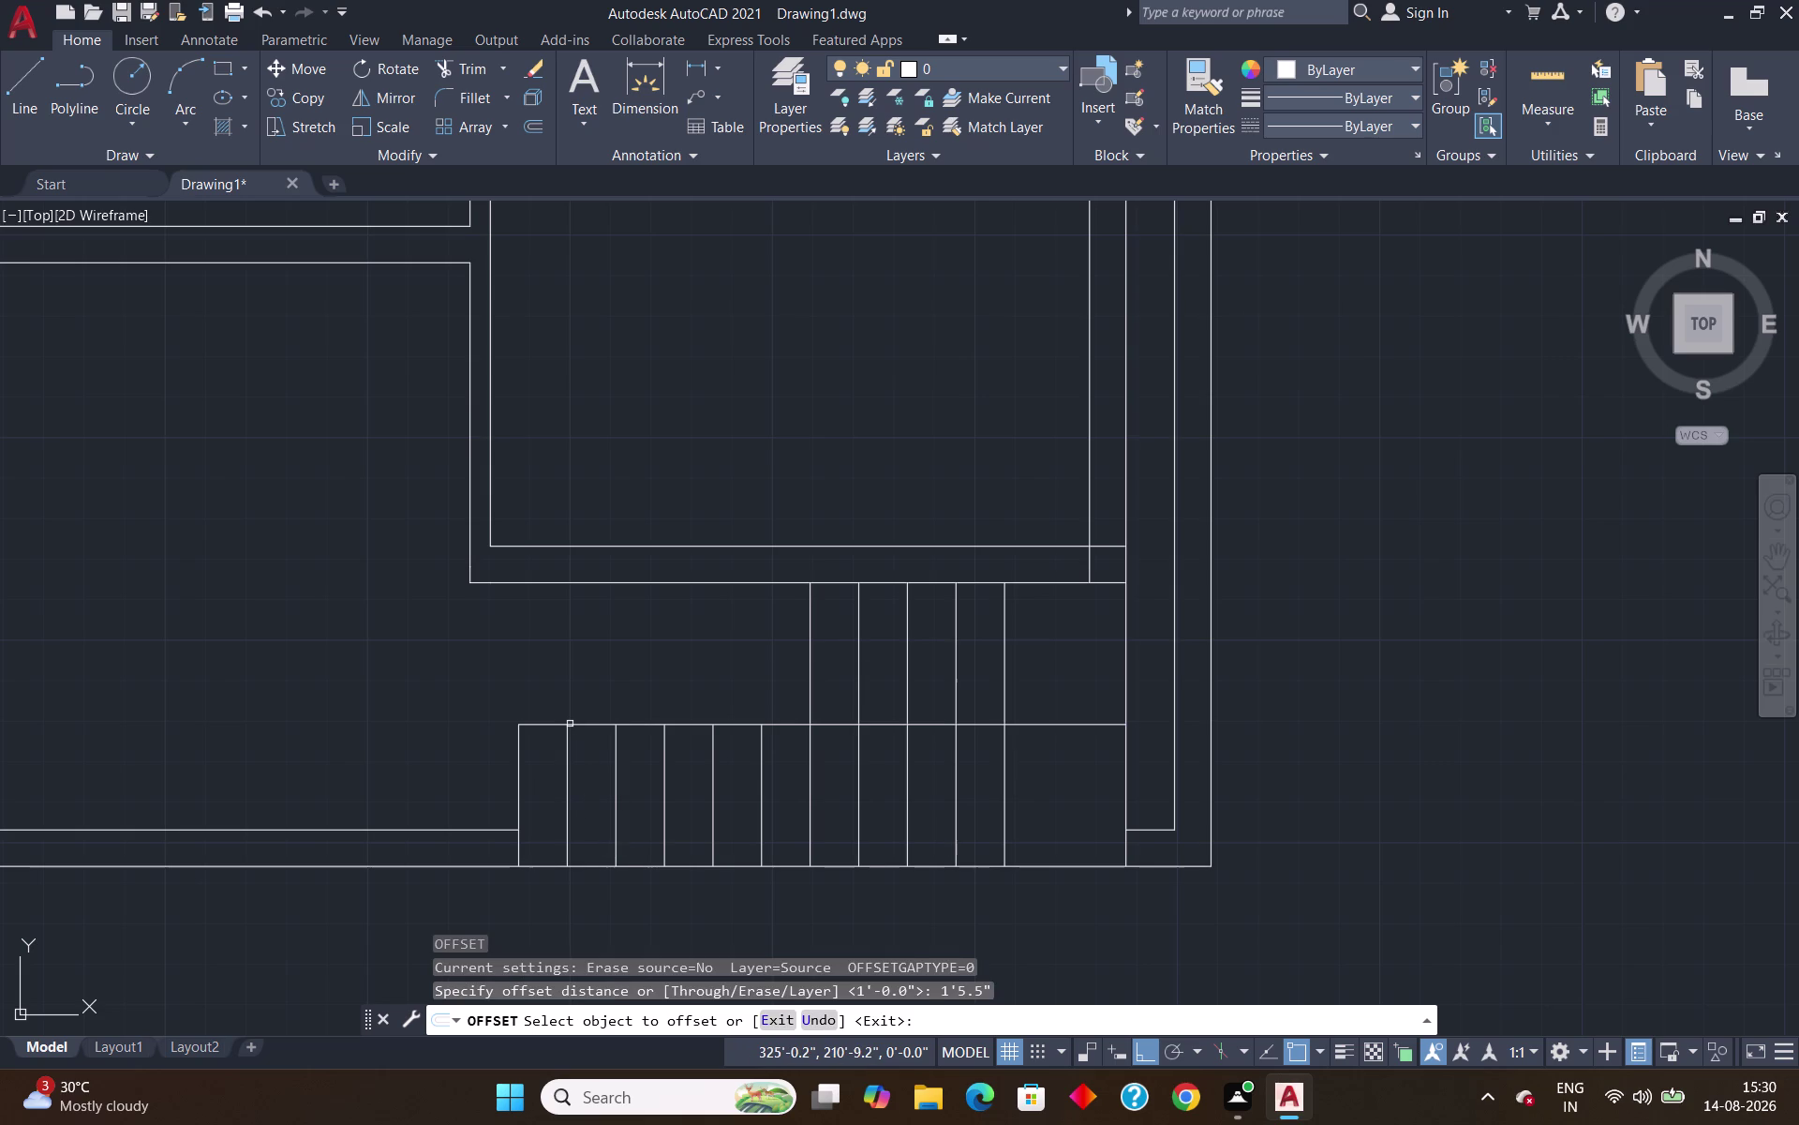
click(569, 724)
click(585, 794)
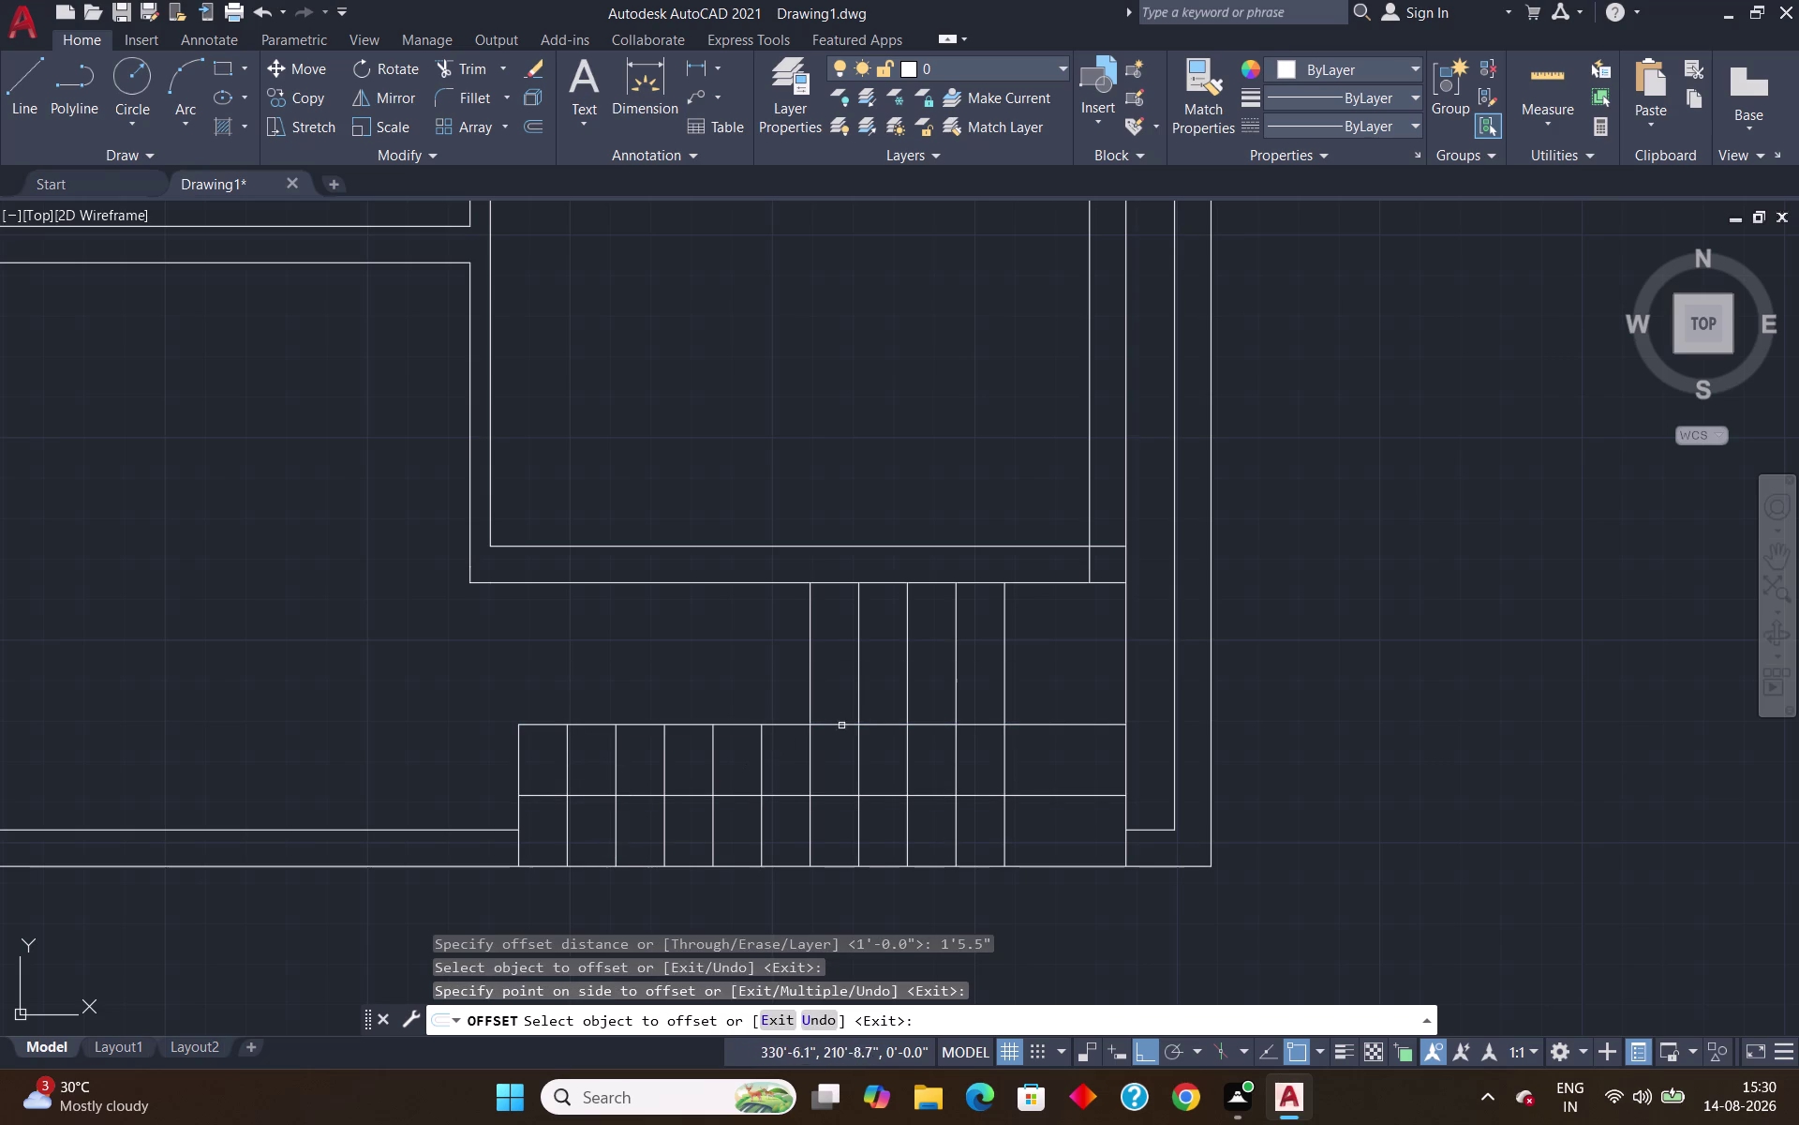
click(882, 724)
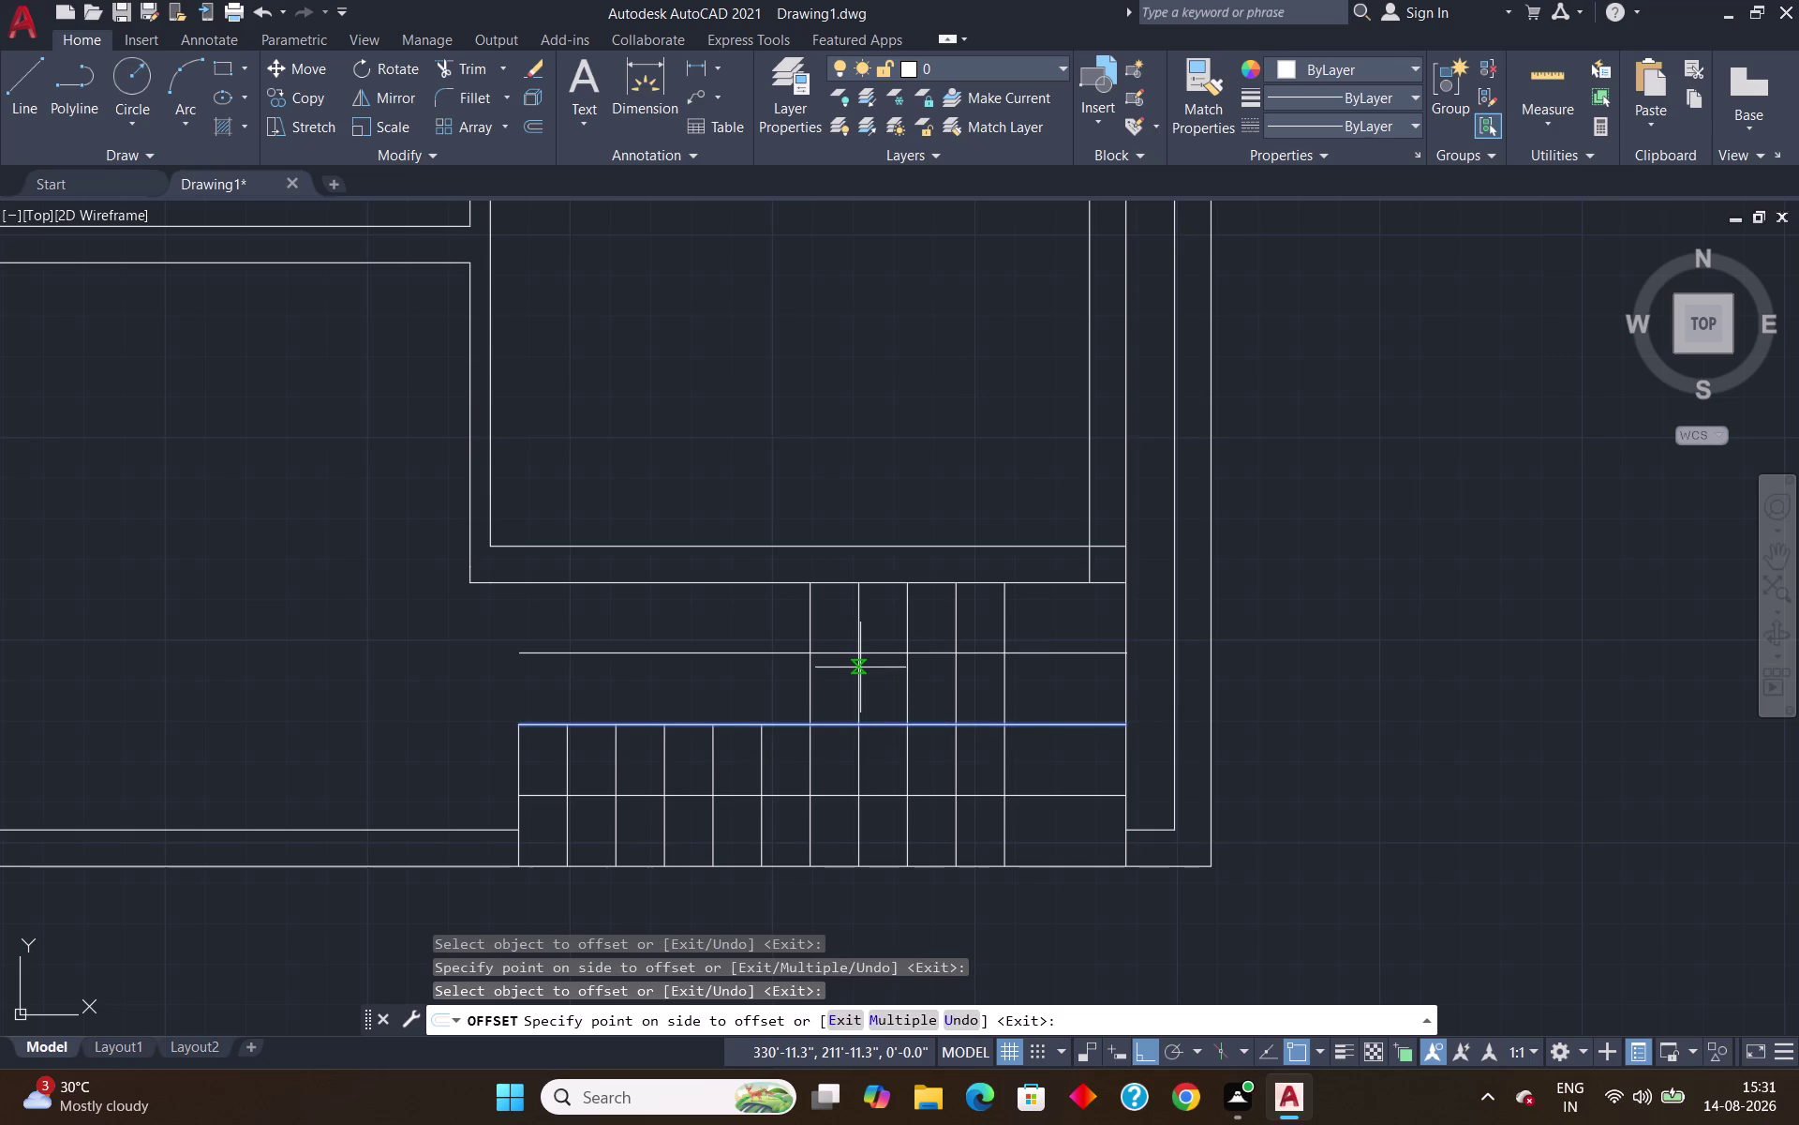
click(861, 667)
key(Escape)
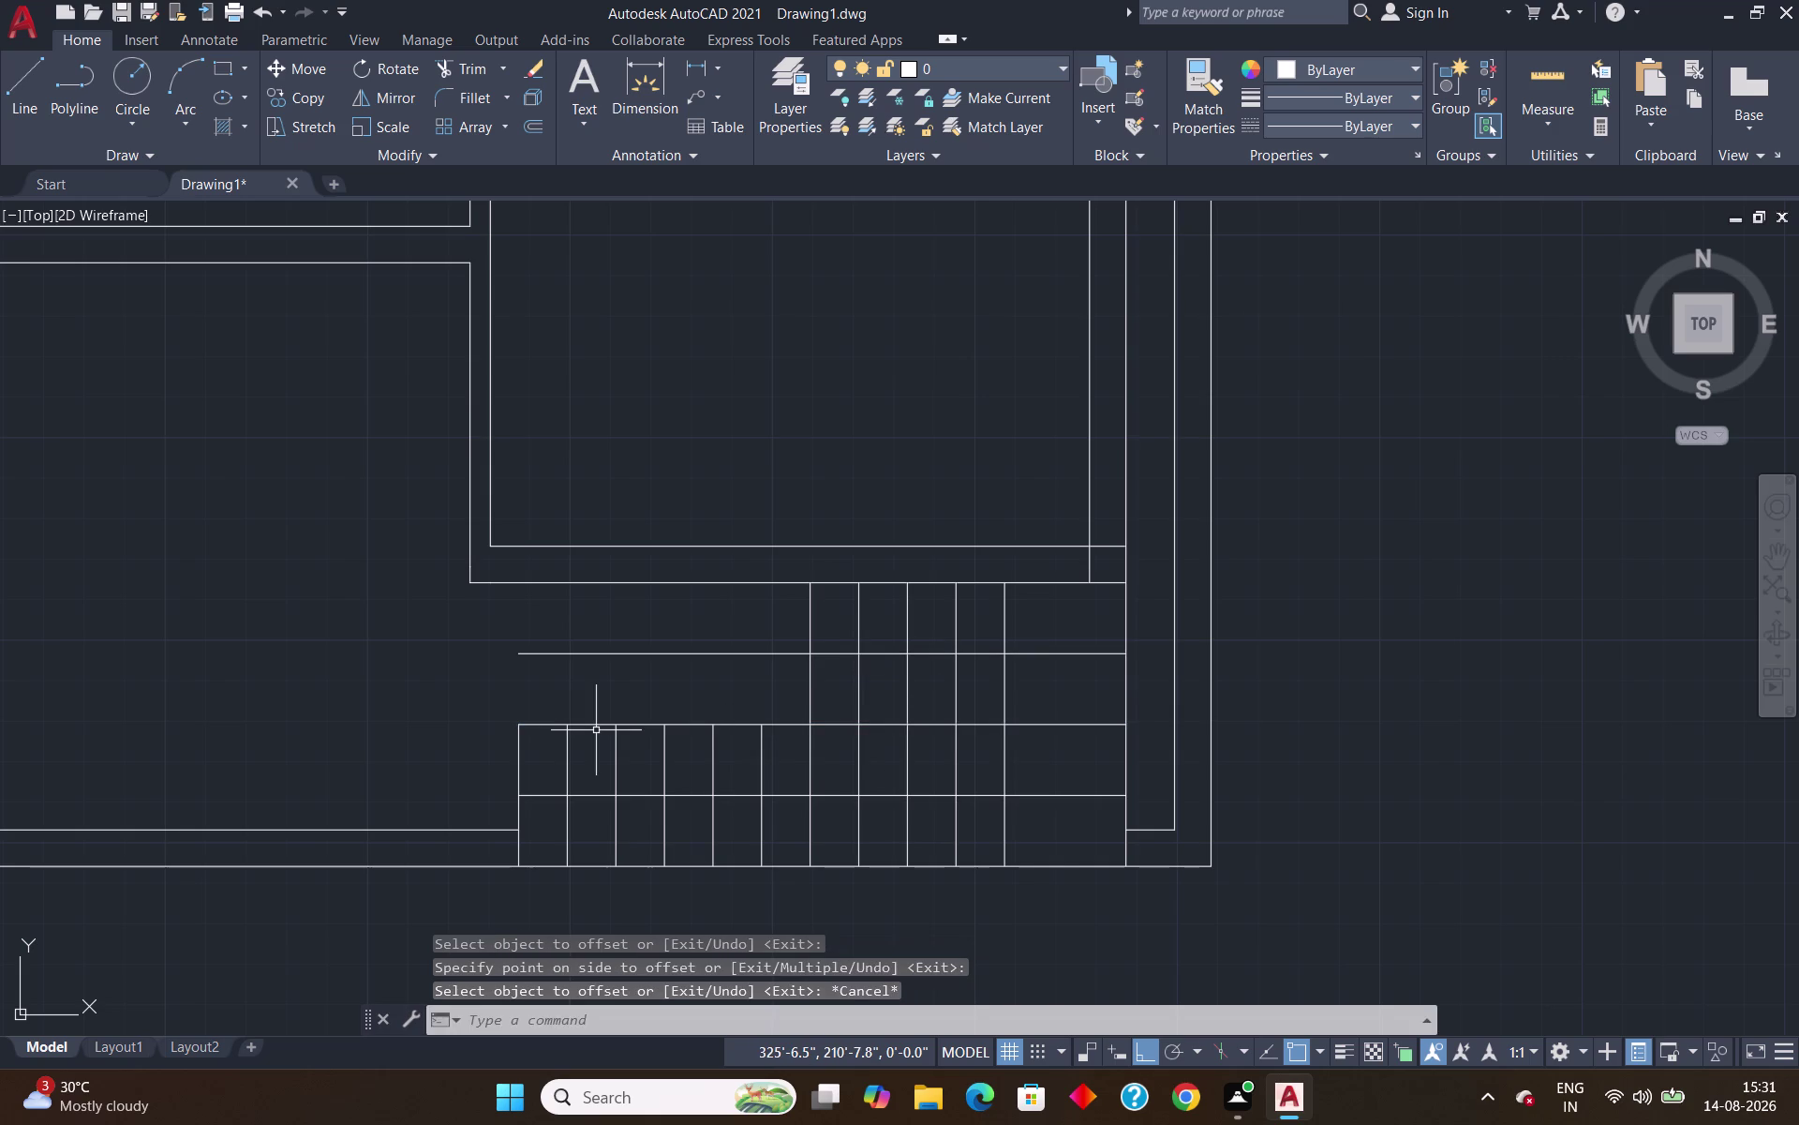
Trim away the overlapping tread lines between the two stair flights.
text(tr)
key(Return)
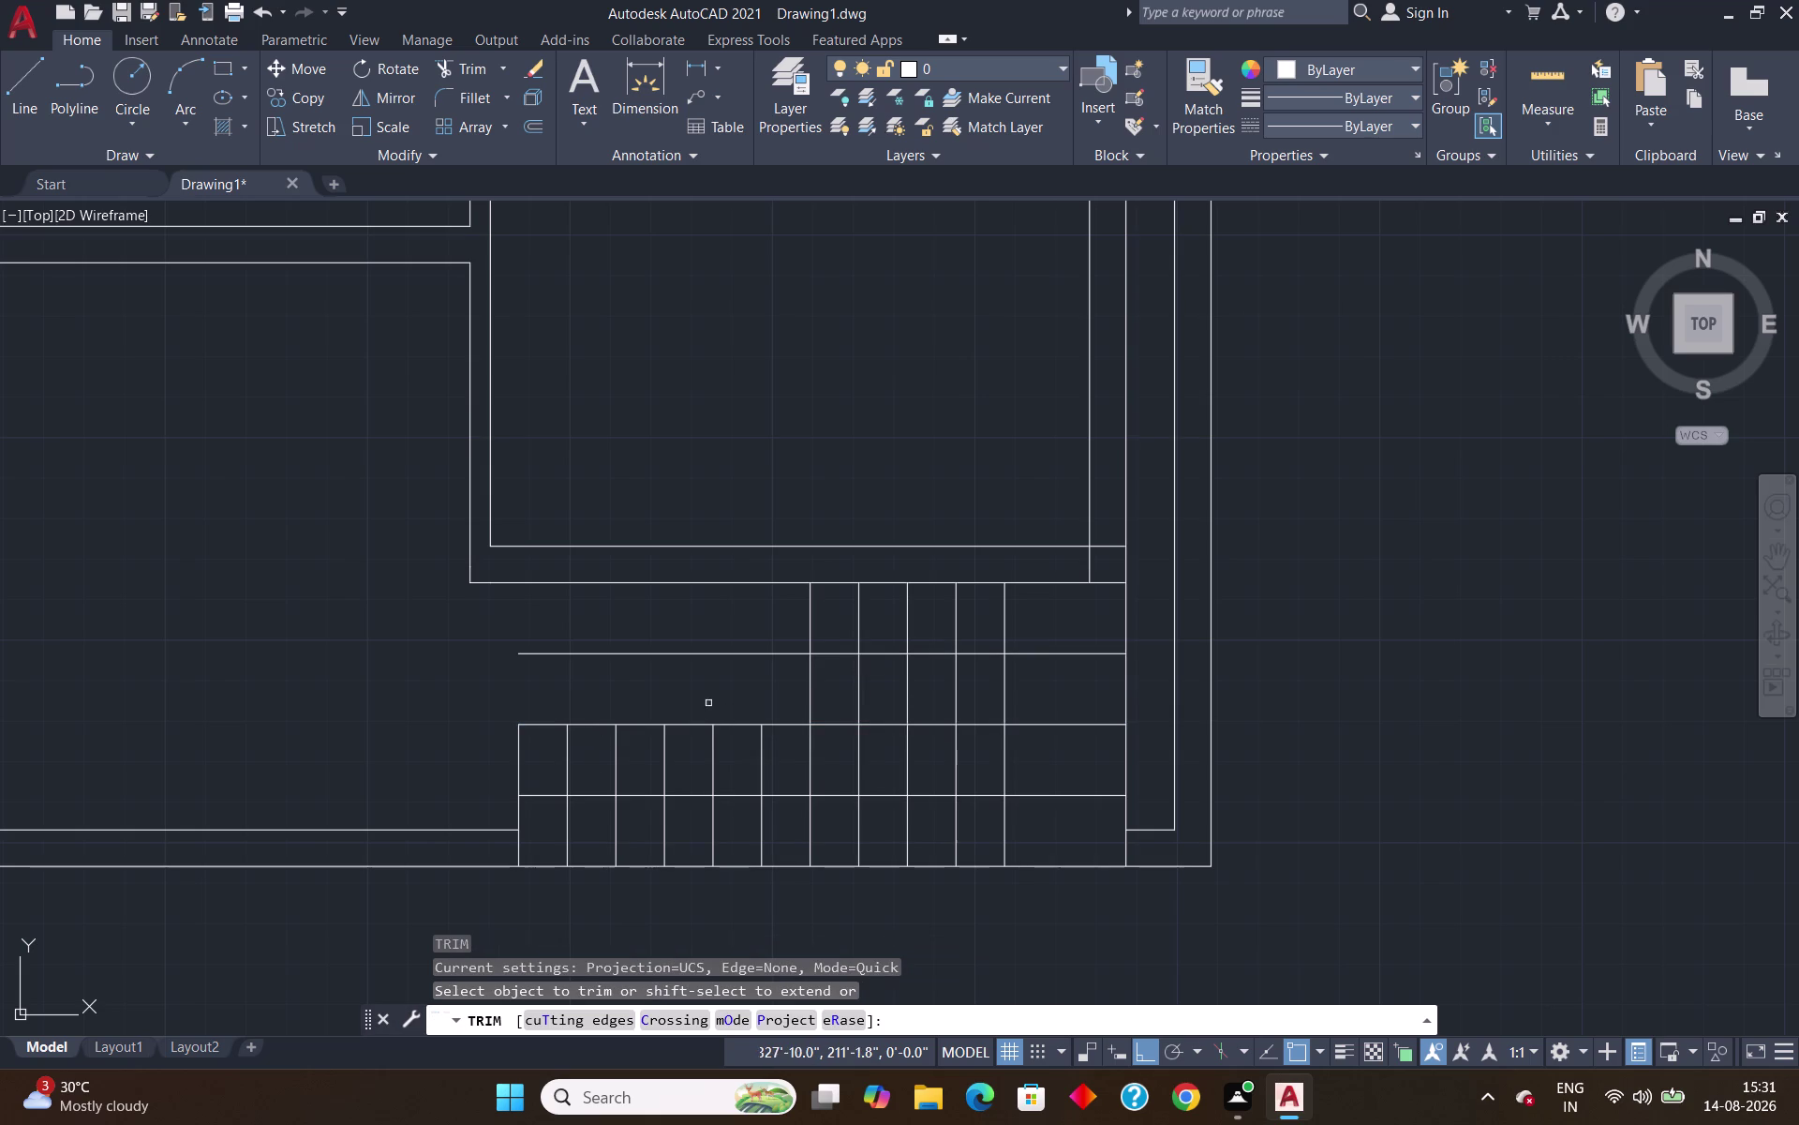
drag(732, 606, 658, 716)
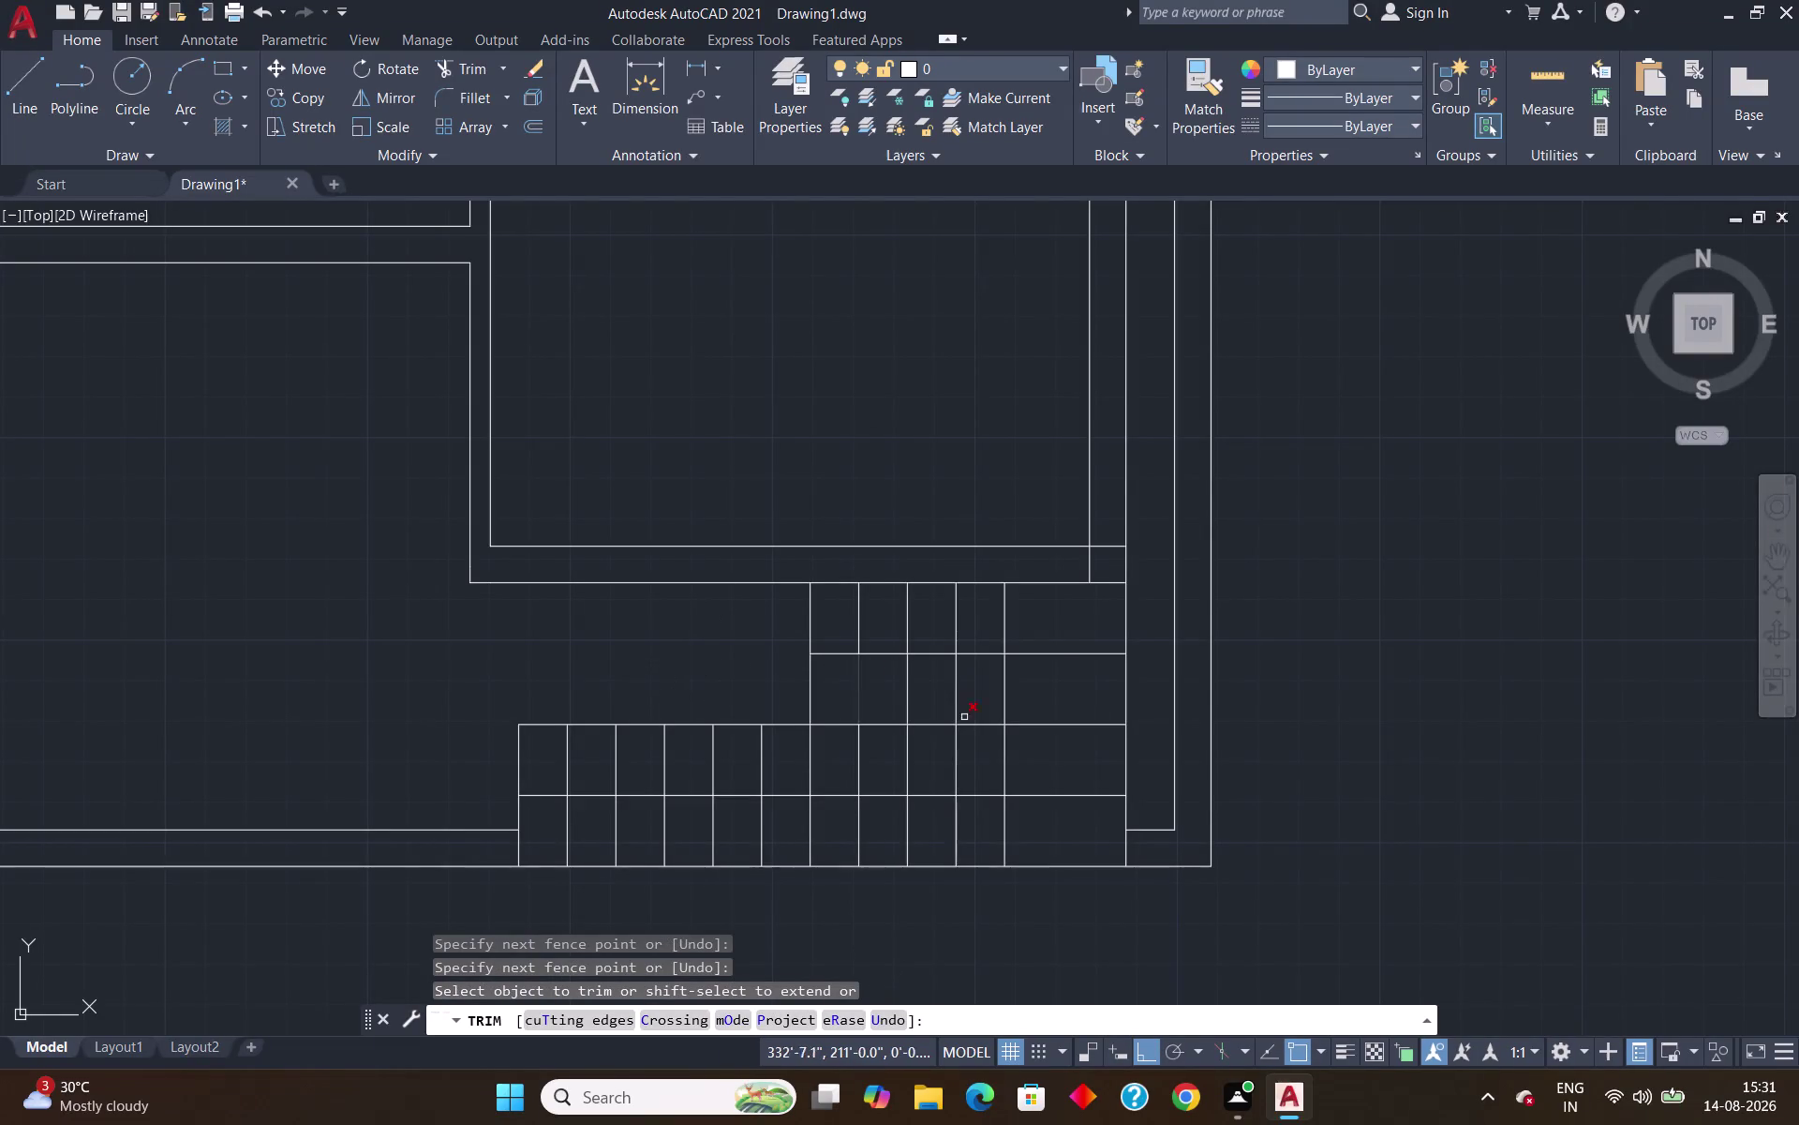
click(1072, 656)
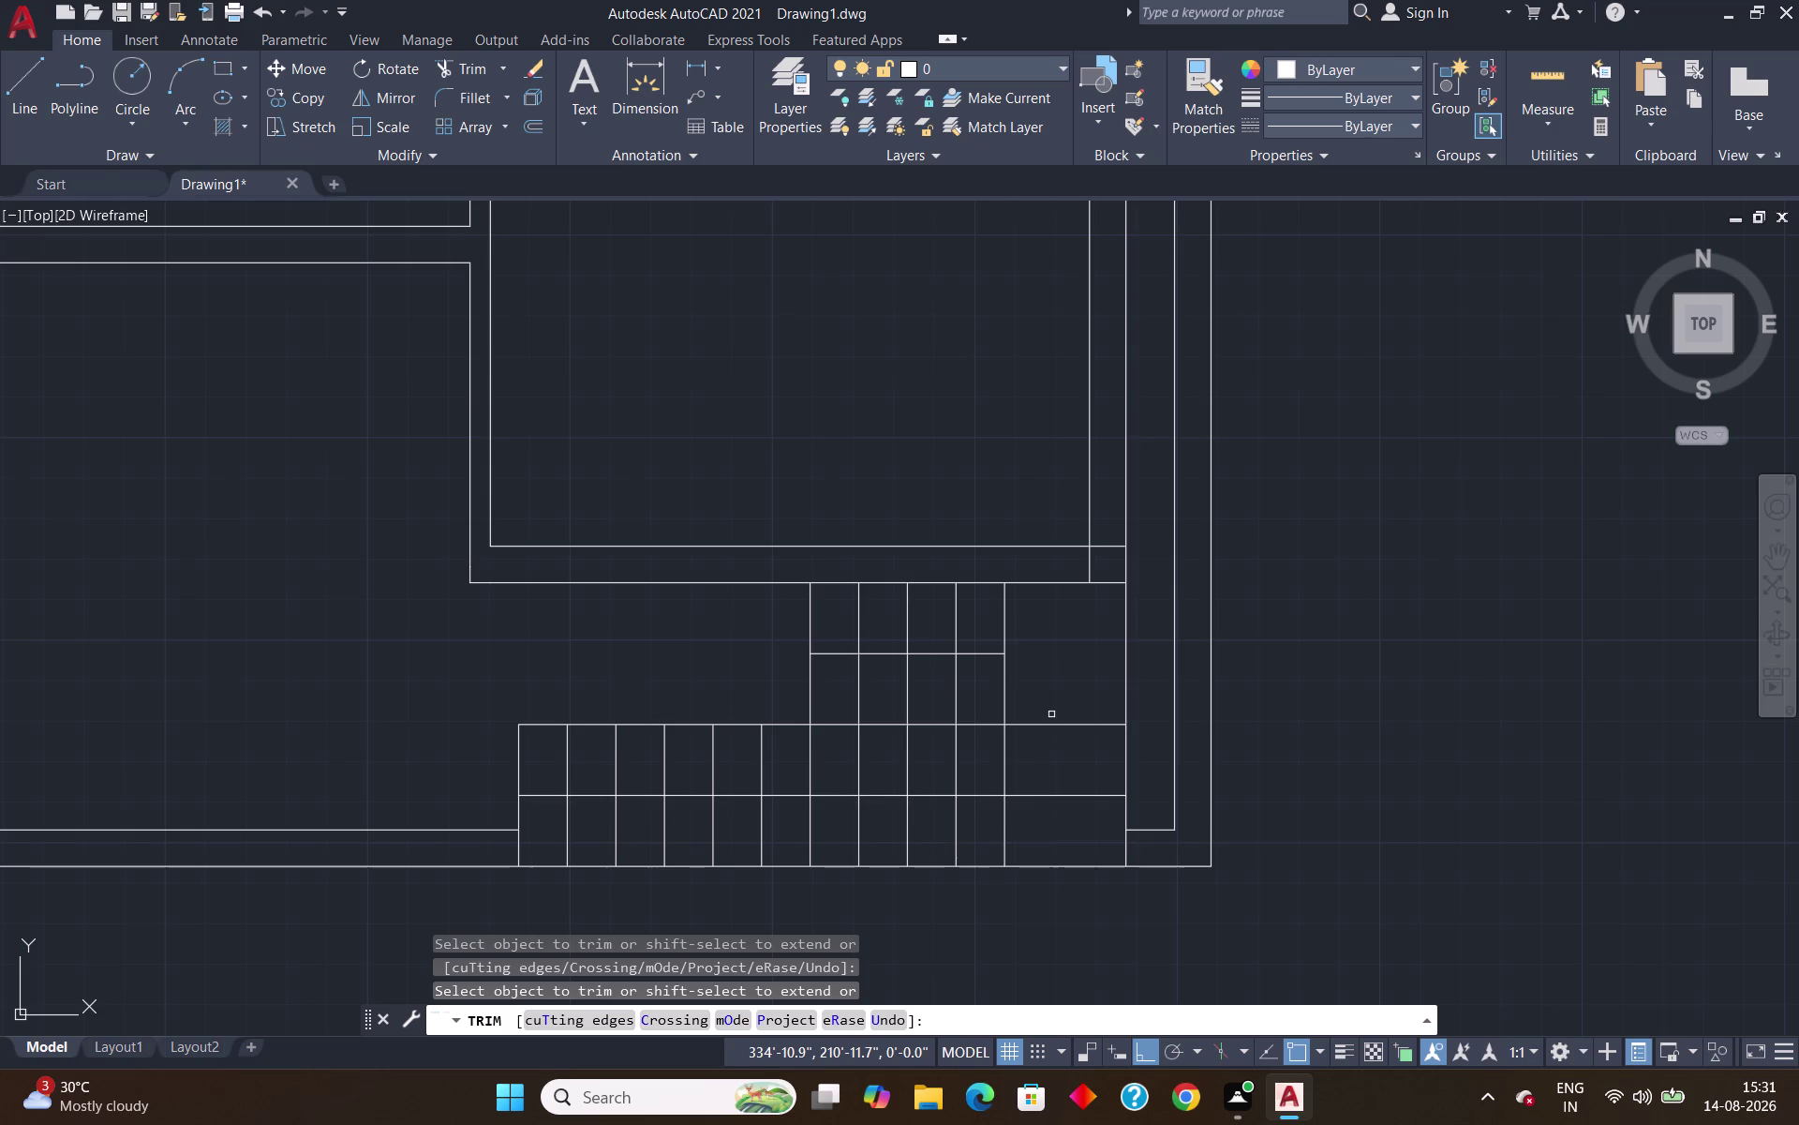
click(1101, 723)
click(1067, 795)
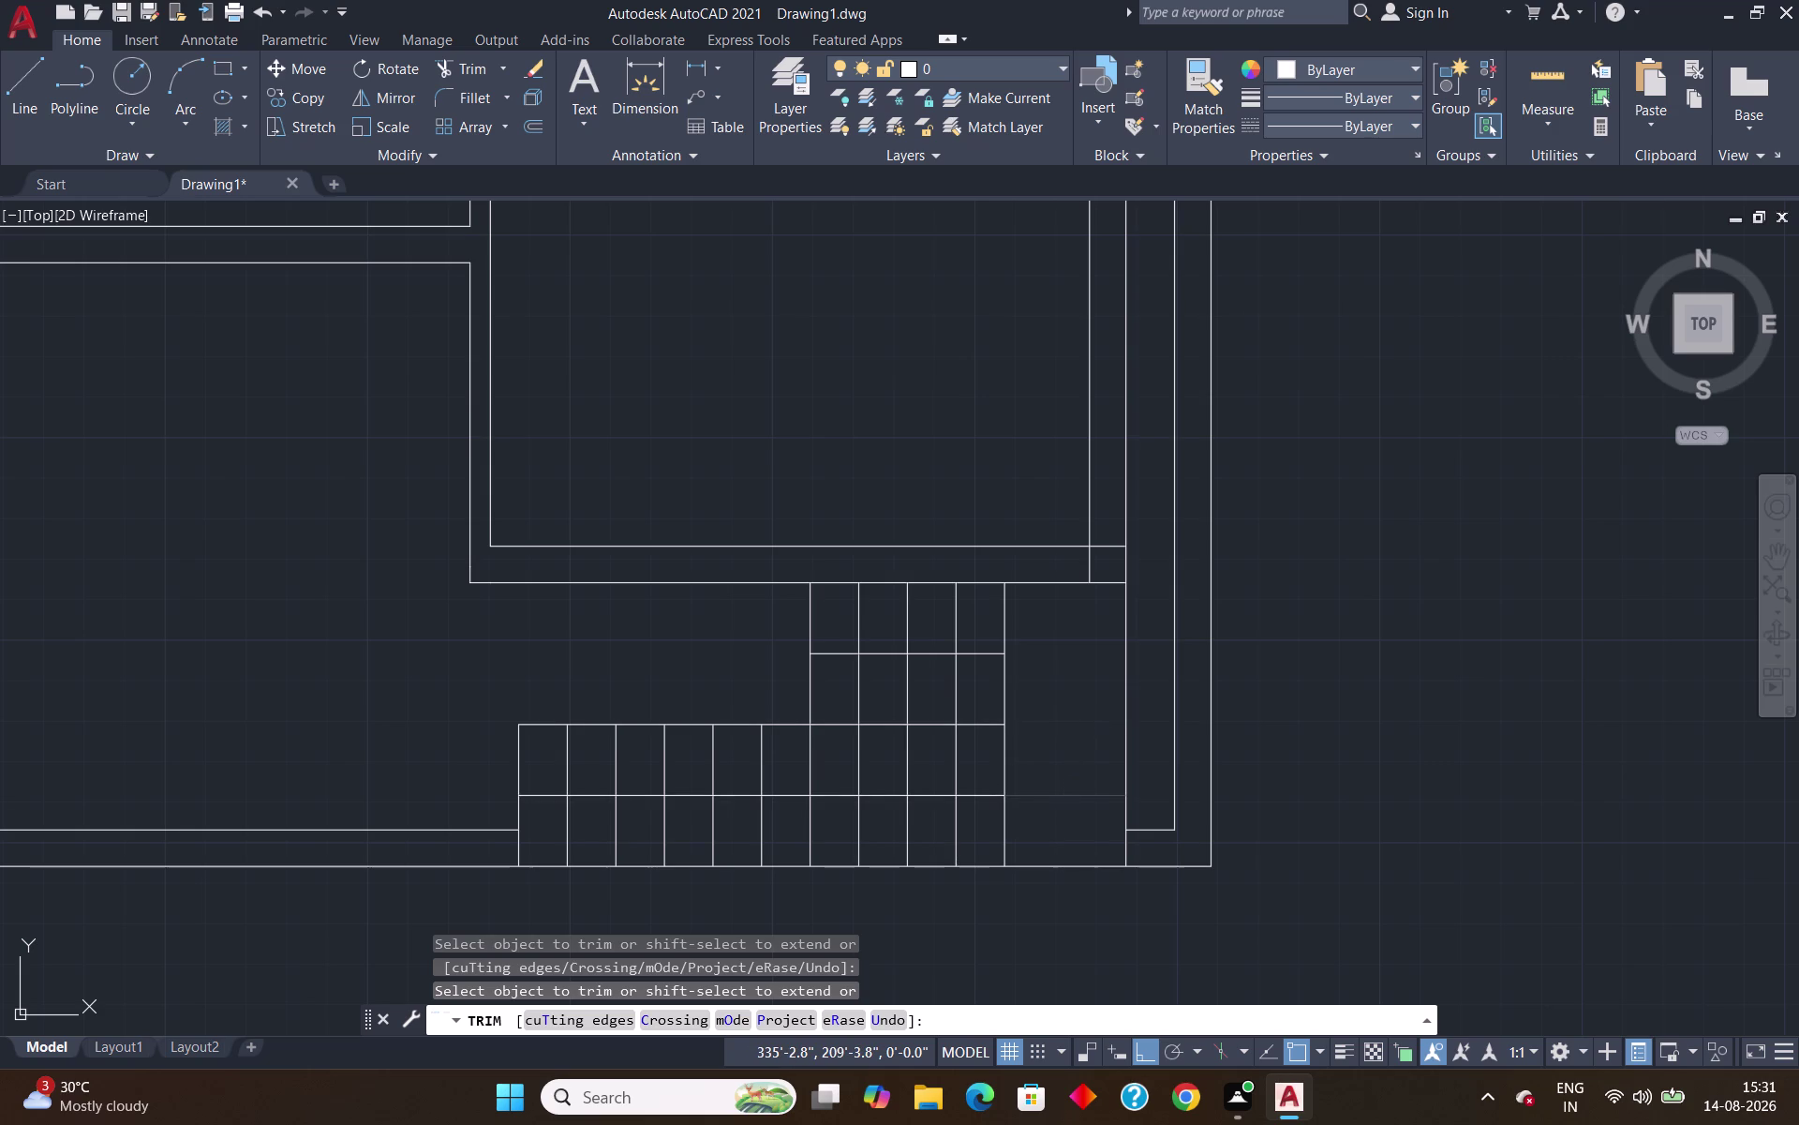
key(Escape)
Draw the landing outline on the right side of the staircase.
click(994, 839)
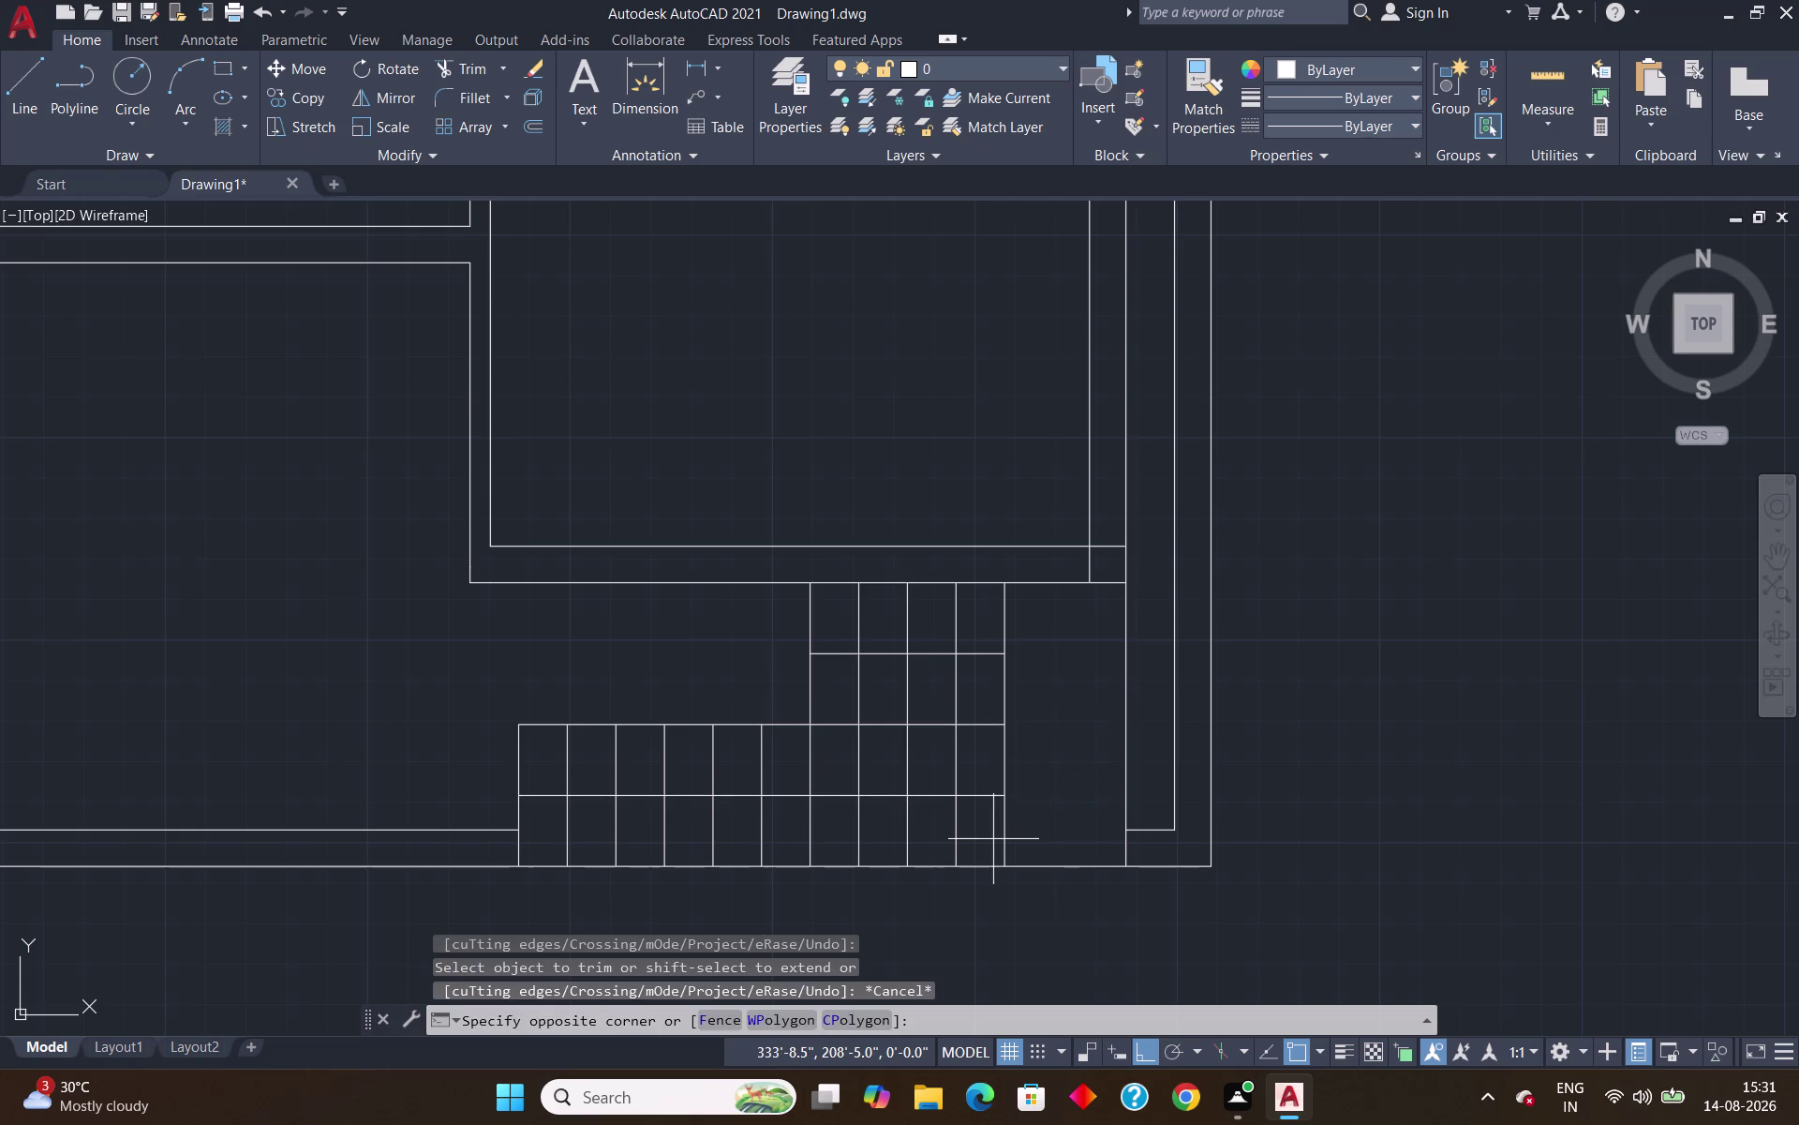
key(l)
key(Return)
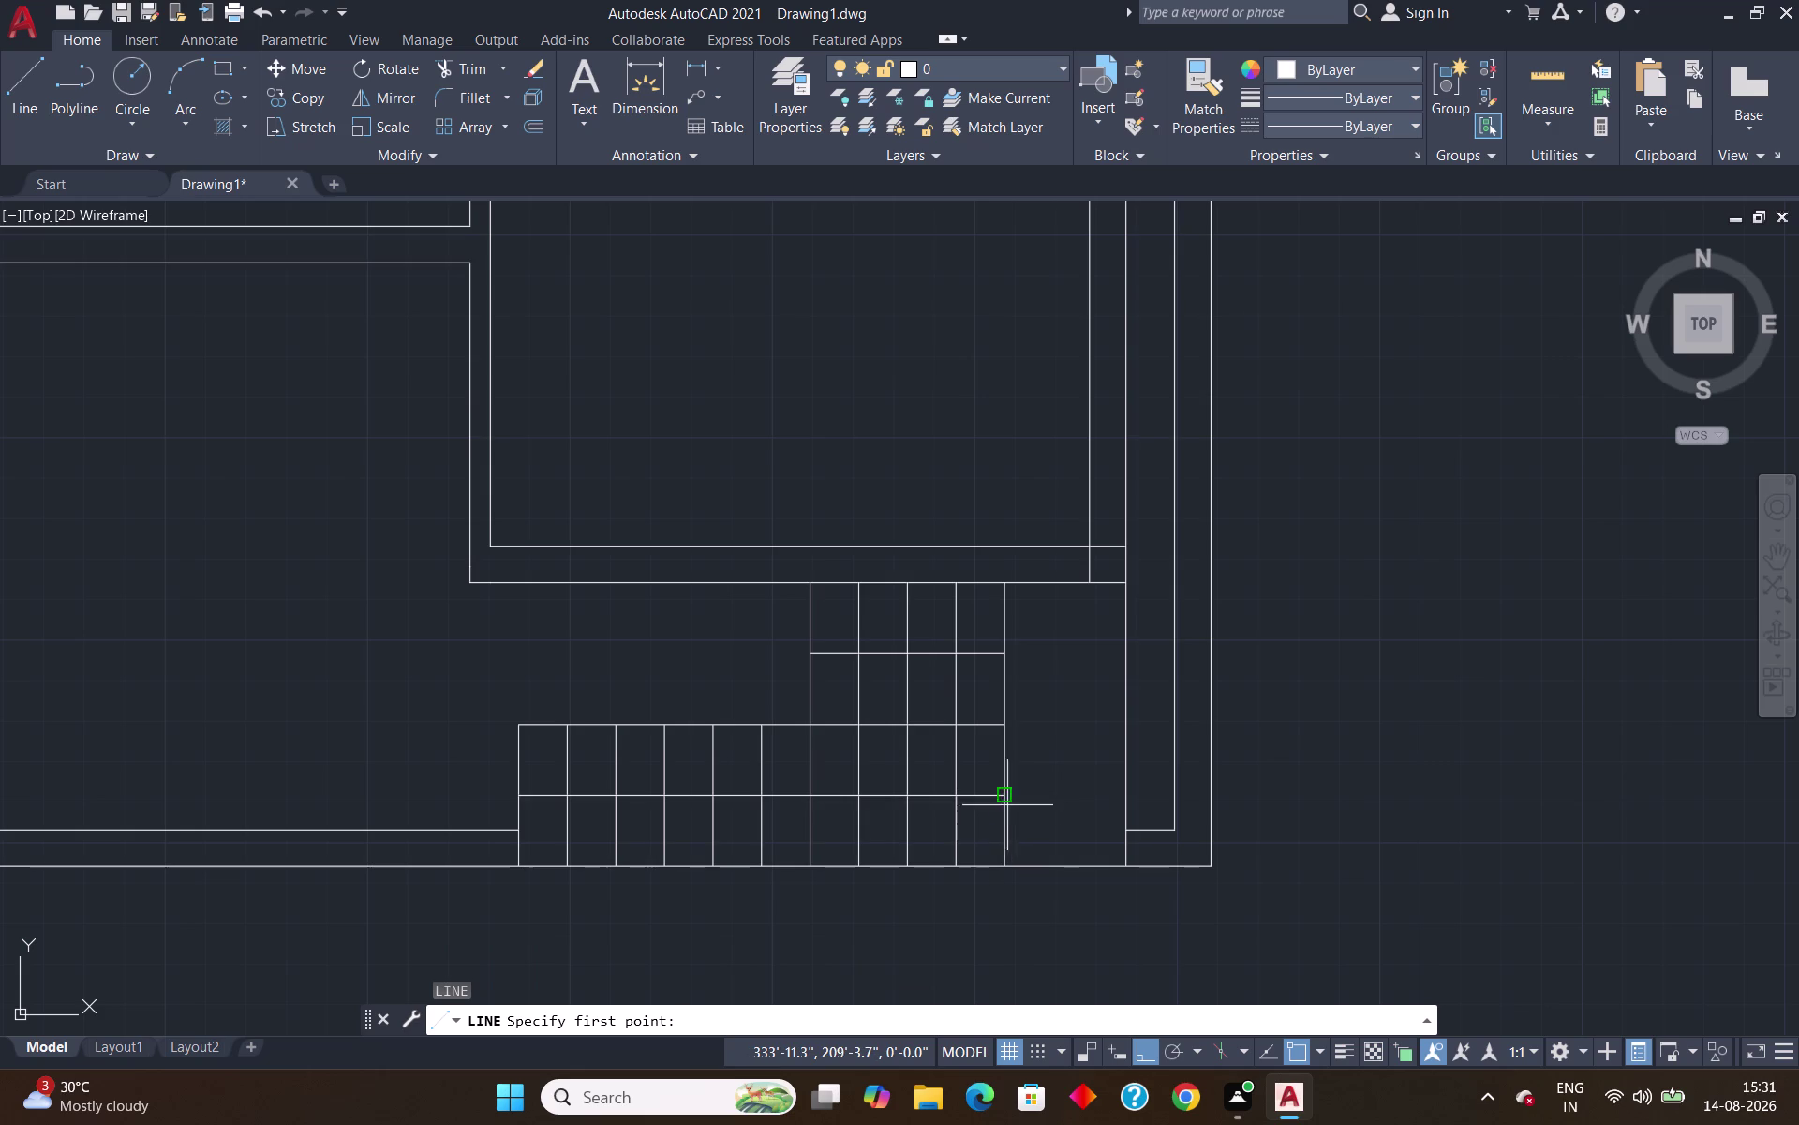
click(1003, 802)
click(1064, 774)
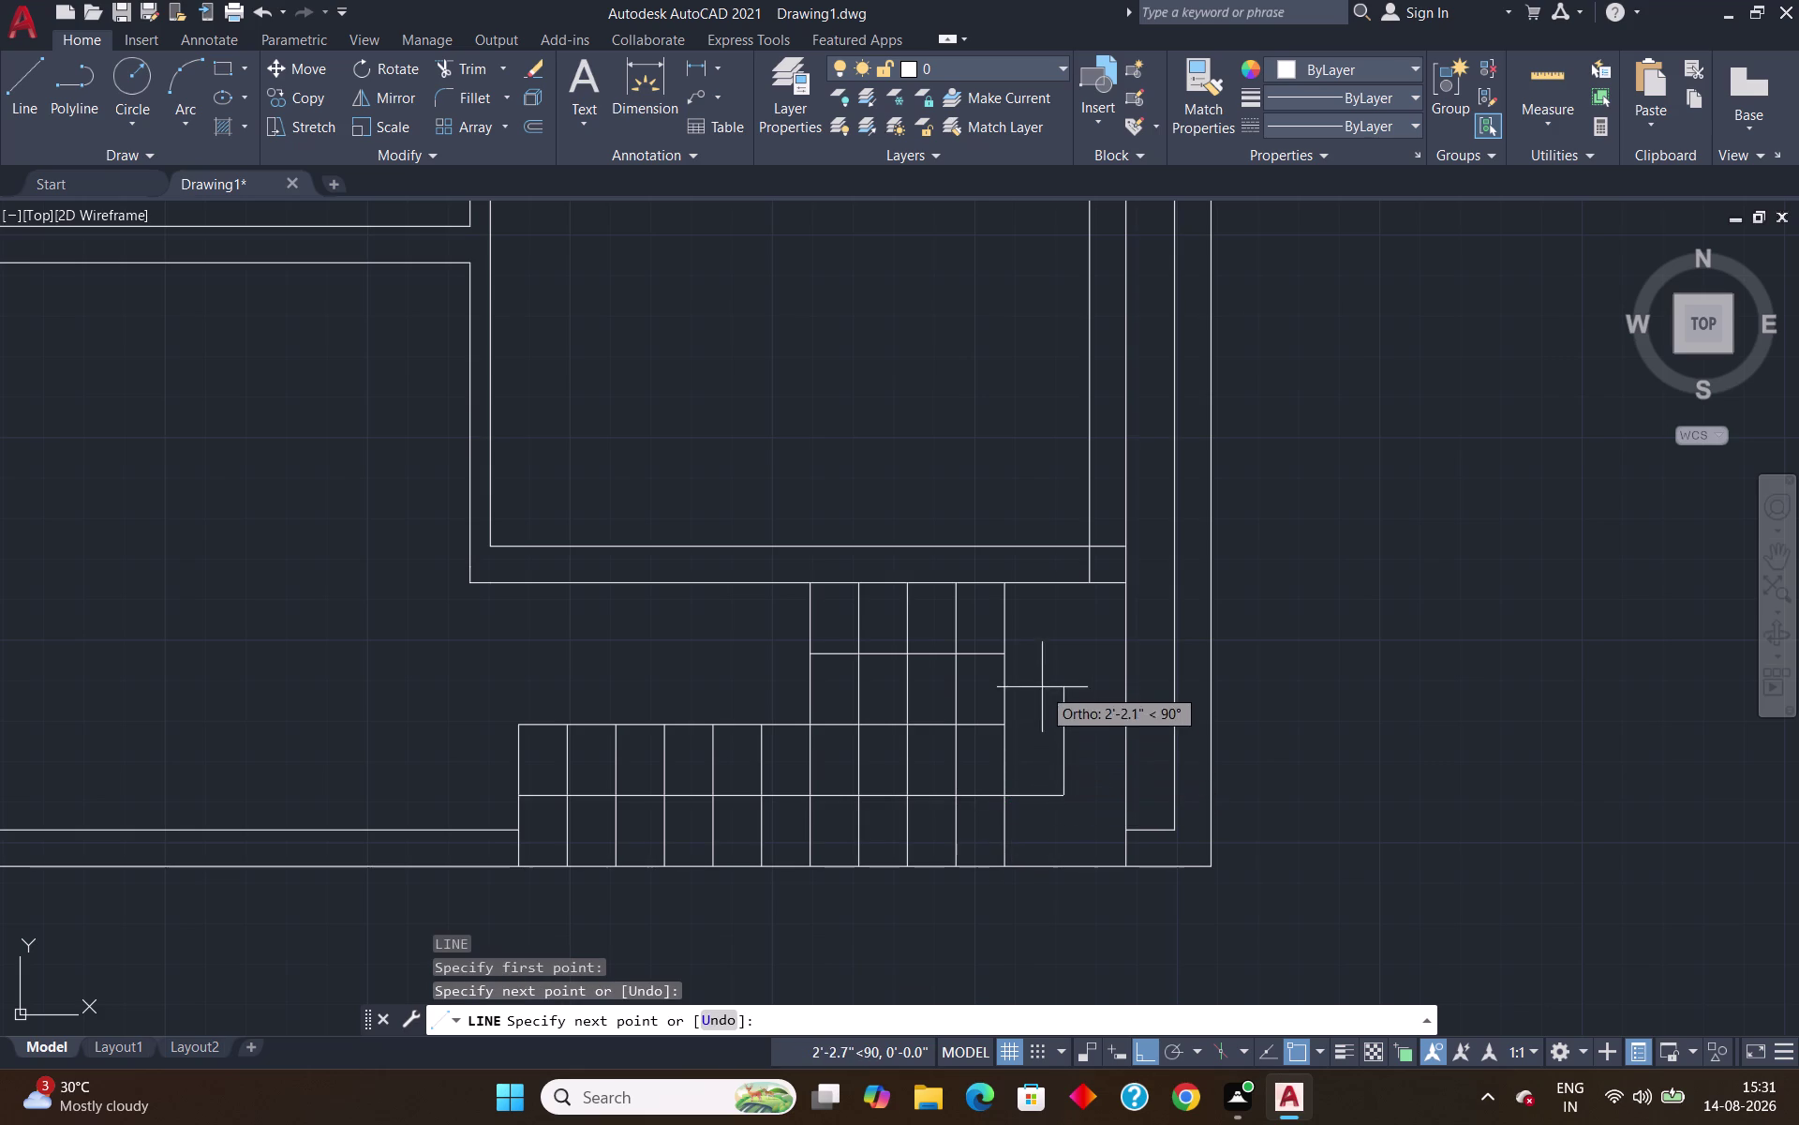
click(1047, 613)
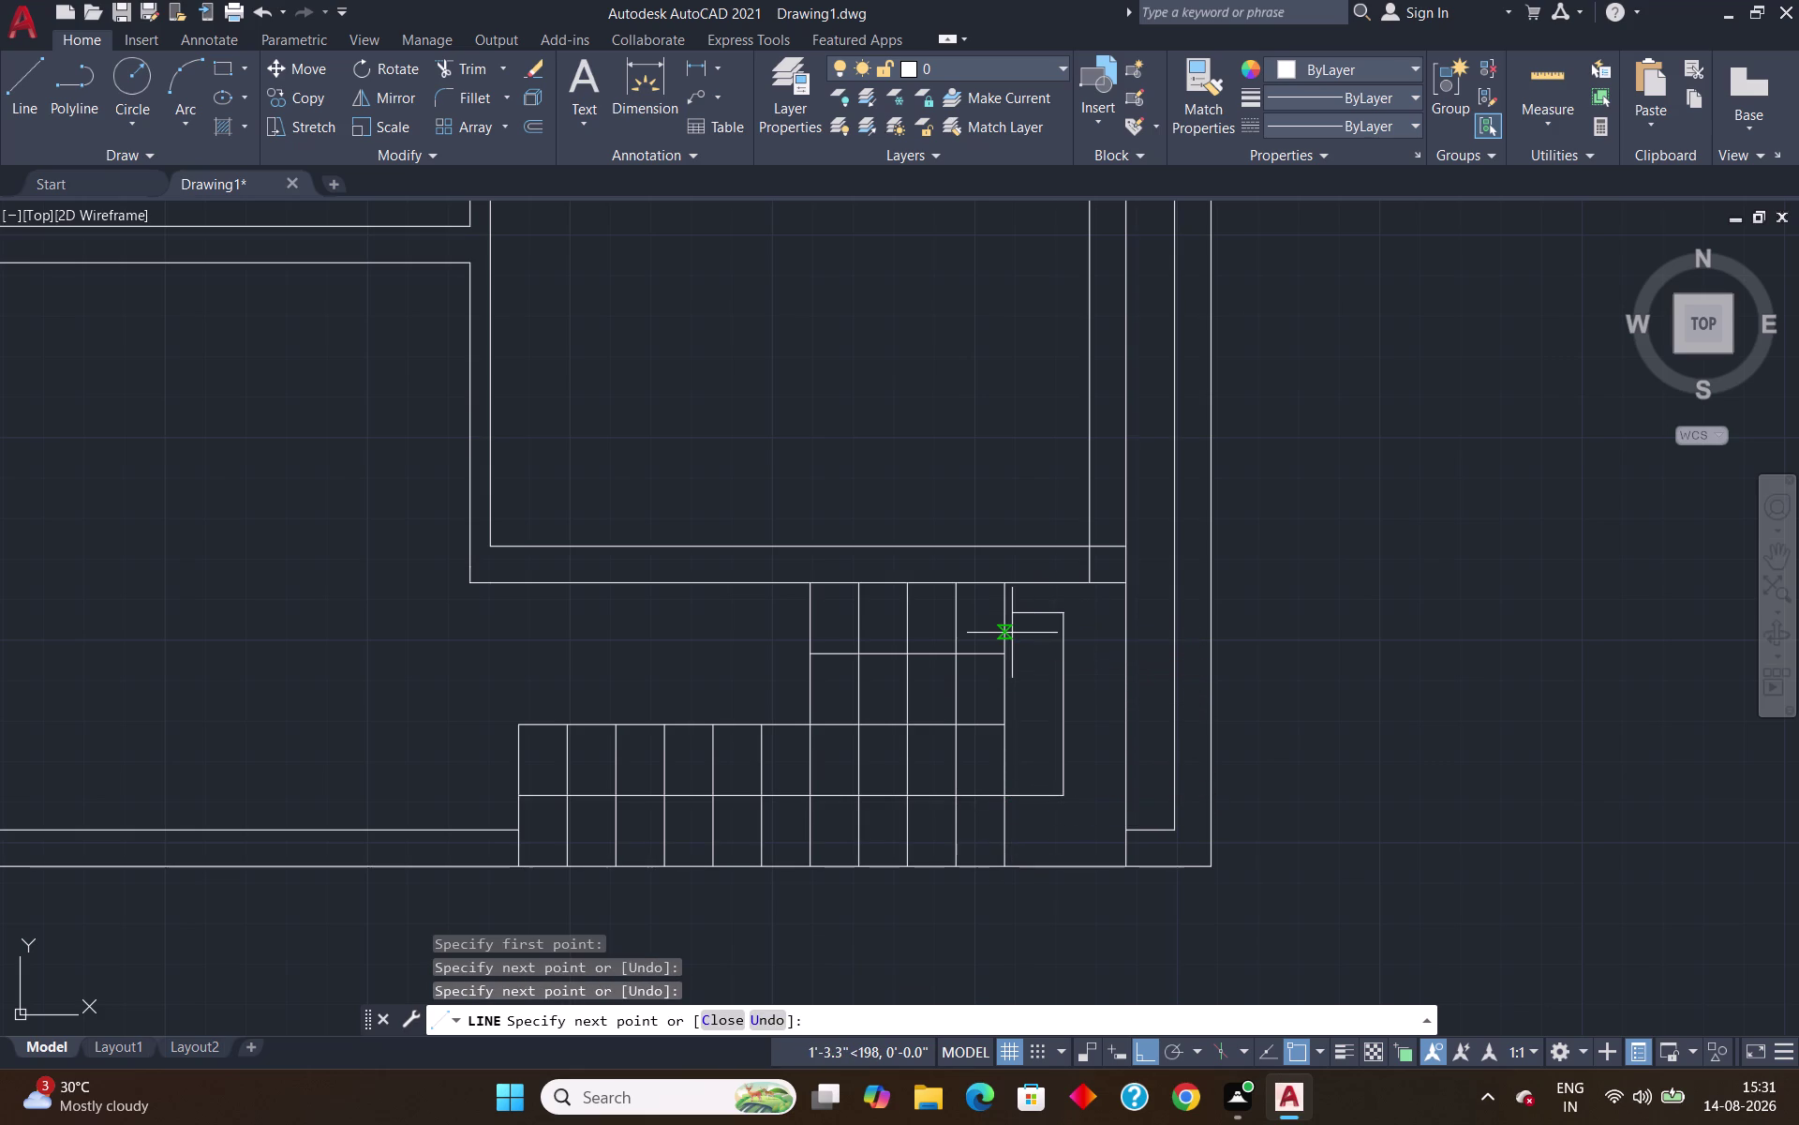
key(Escape)
Extend the middle horizontal line to the landing edge and trim the leftover line inside.
text(ex)
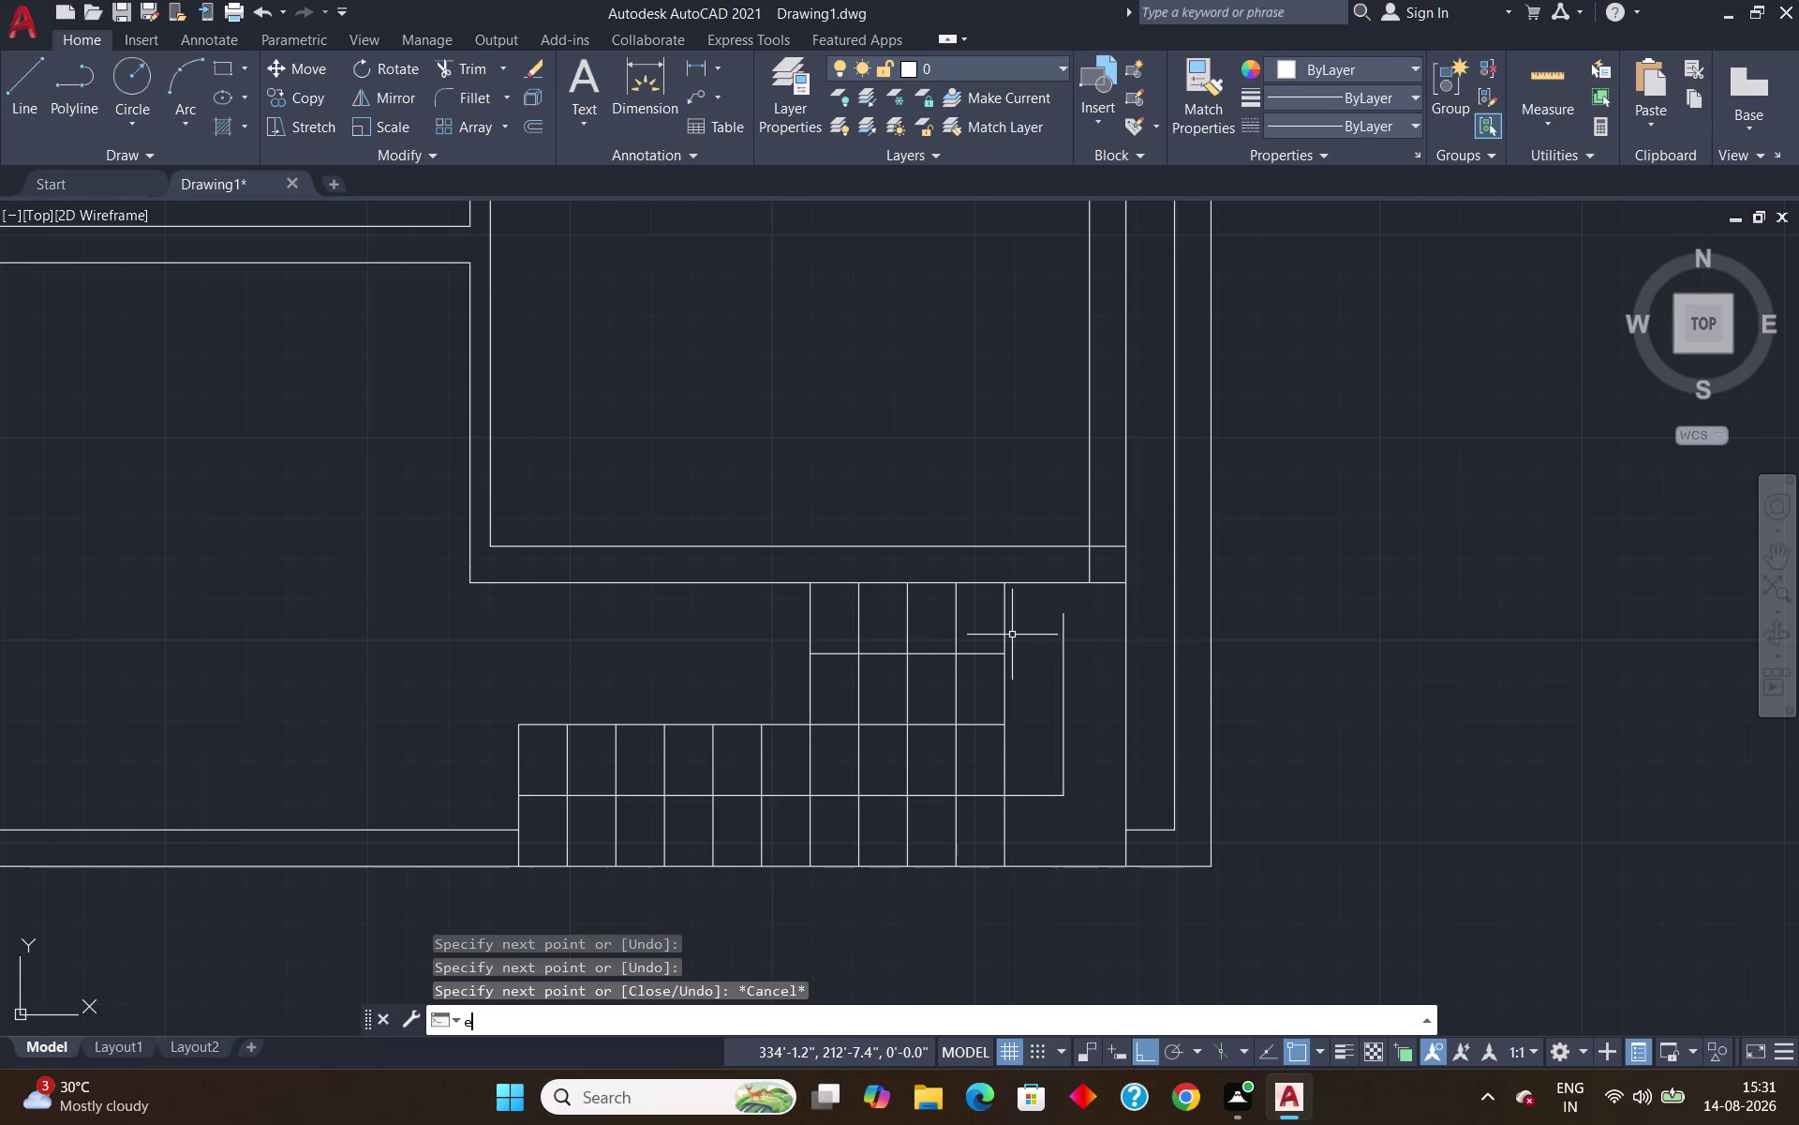
key(Return)
click(997, 656)
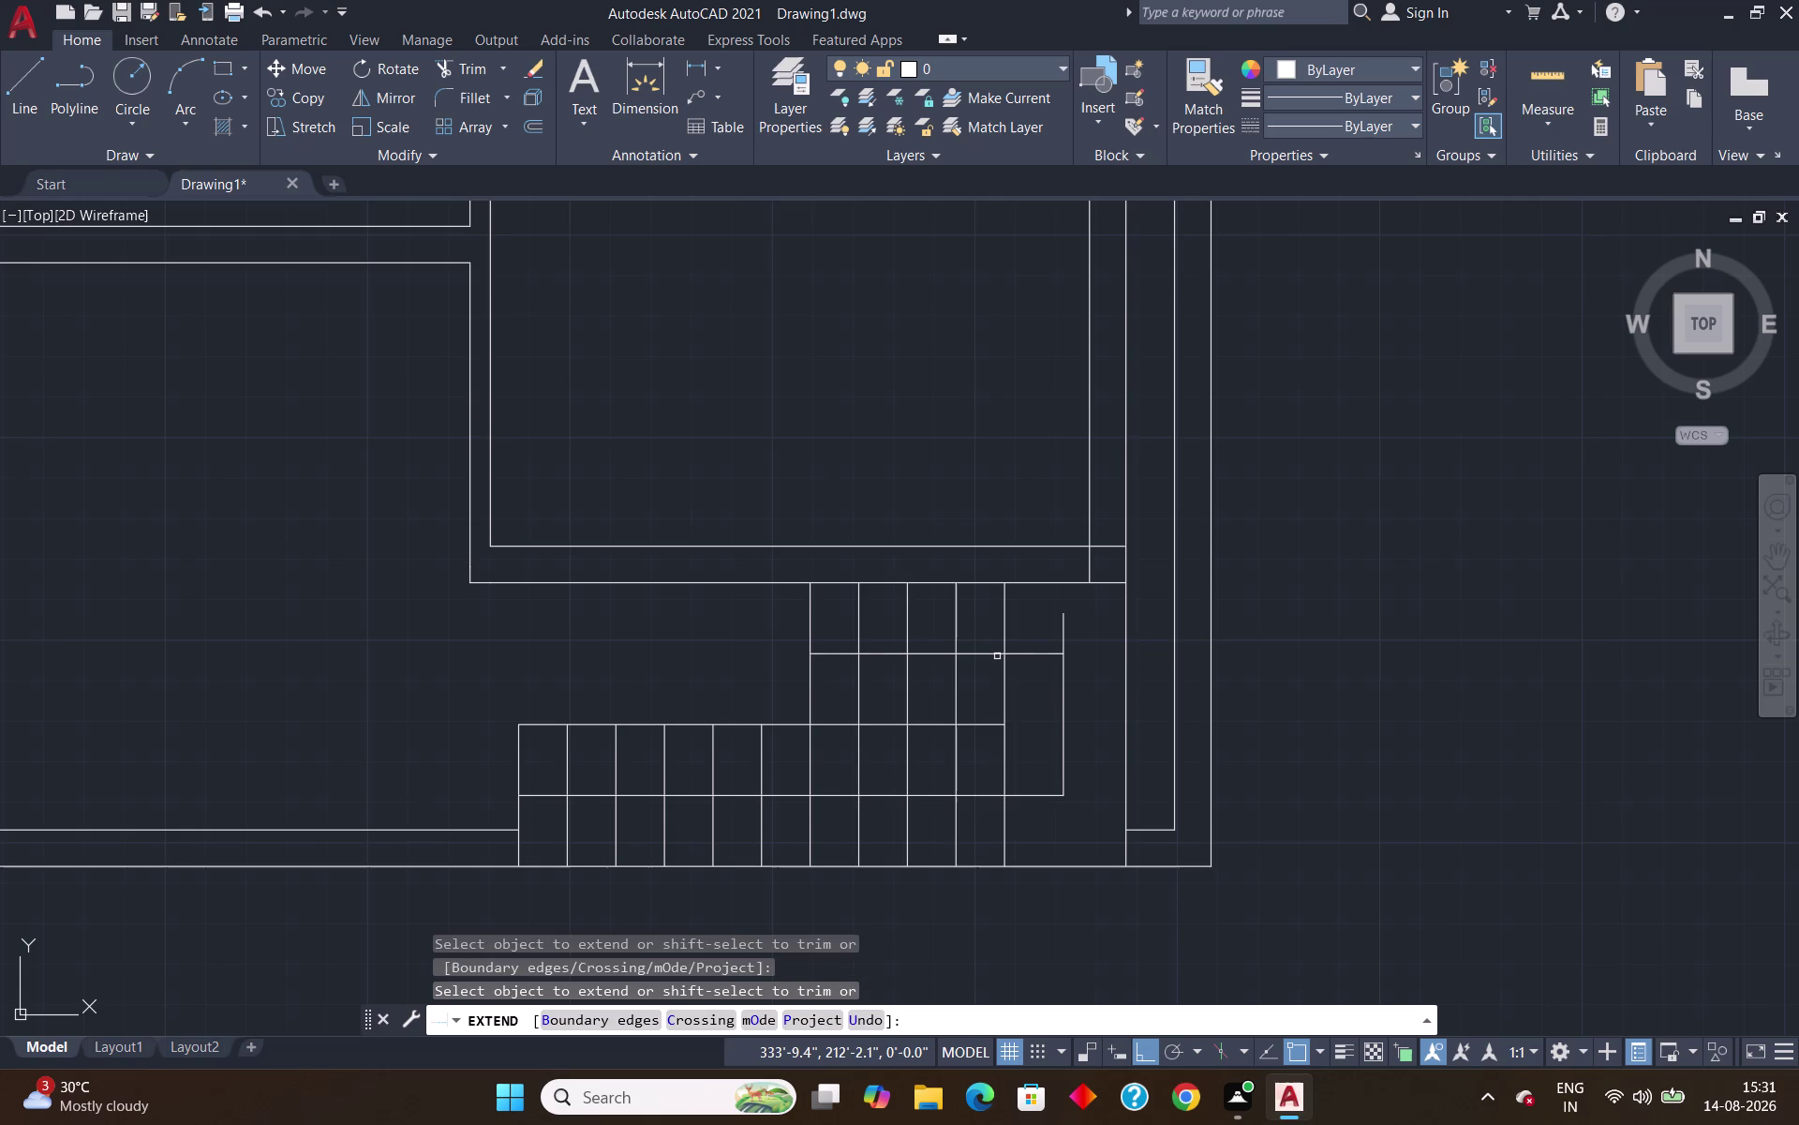
key(Escape)
text(tr)
key(Return)
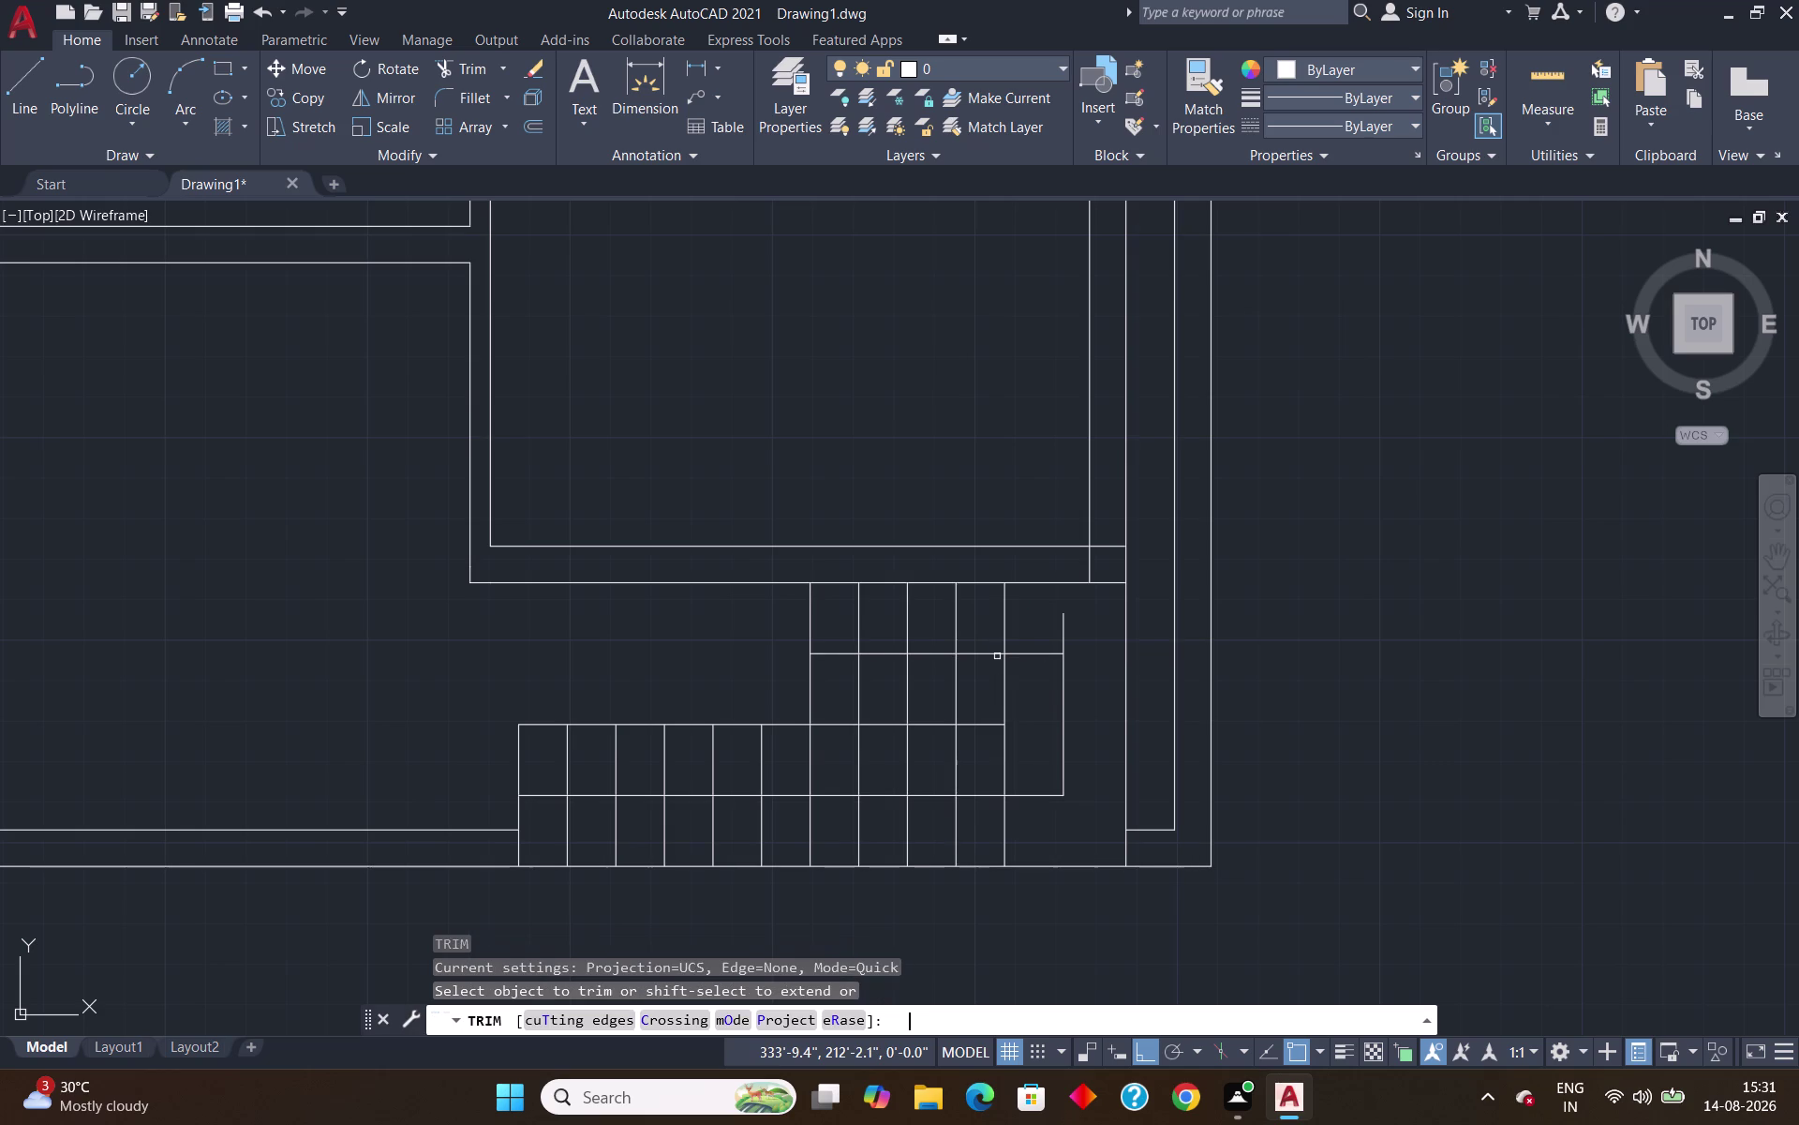
click(1061, 628)
Trim the room's bottom edge overshooting the wall at the corner beside the staircase.
scroll(down, 3)
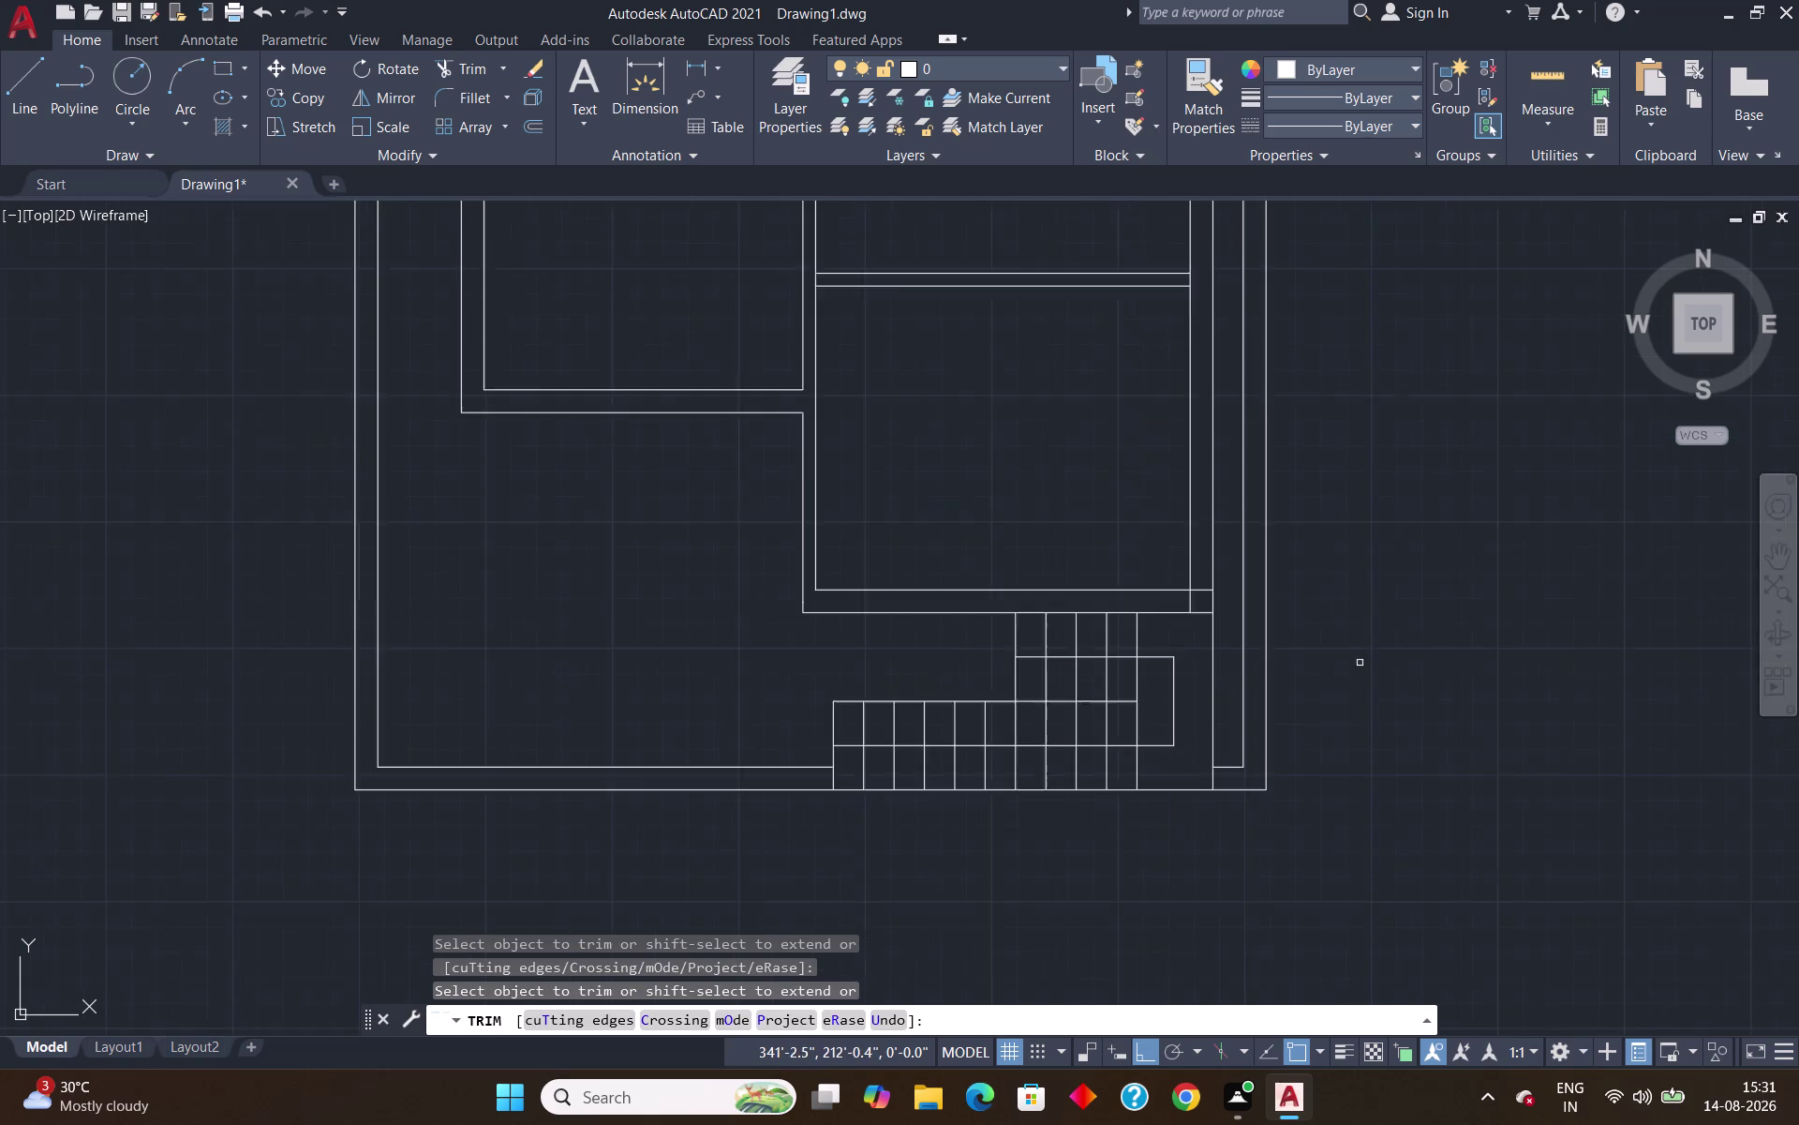
scroll(down, 3)
scroll(down, 3)
middle_drag(1381, 714, 1343, 728)
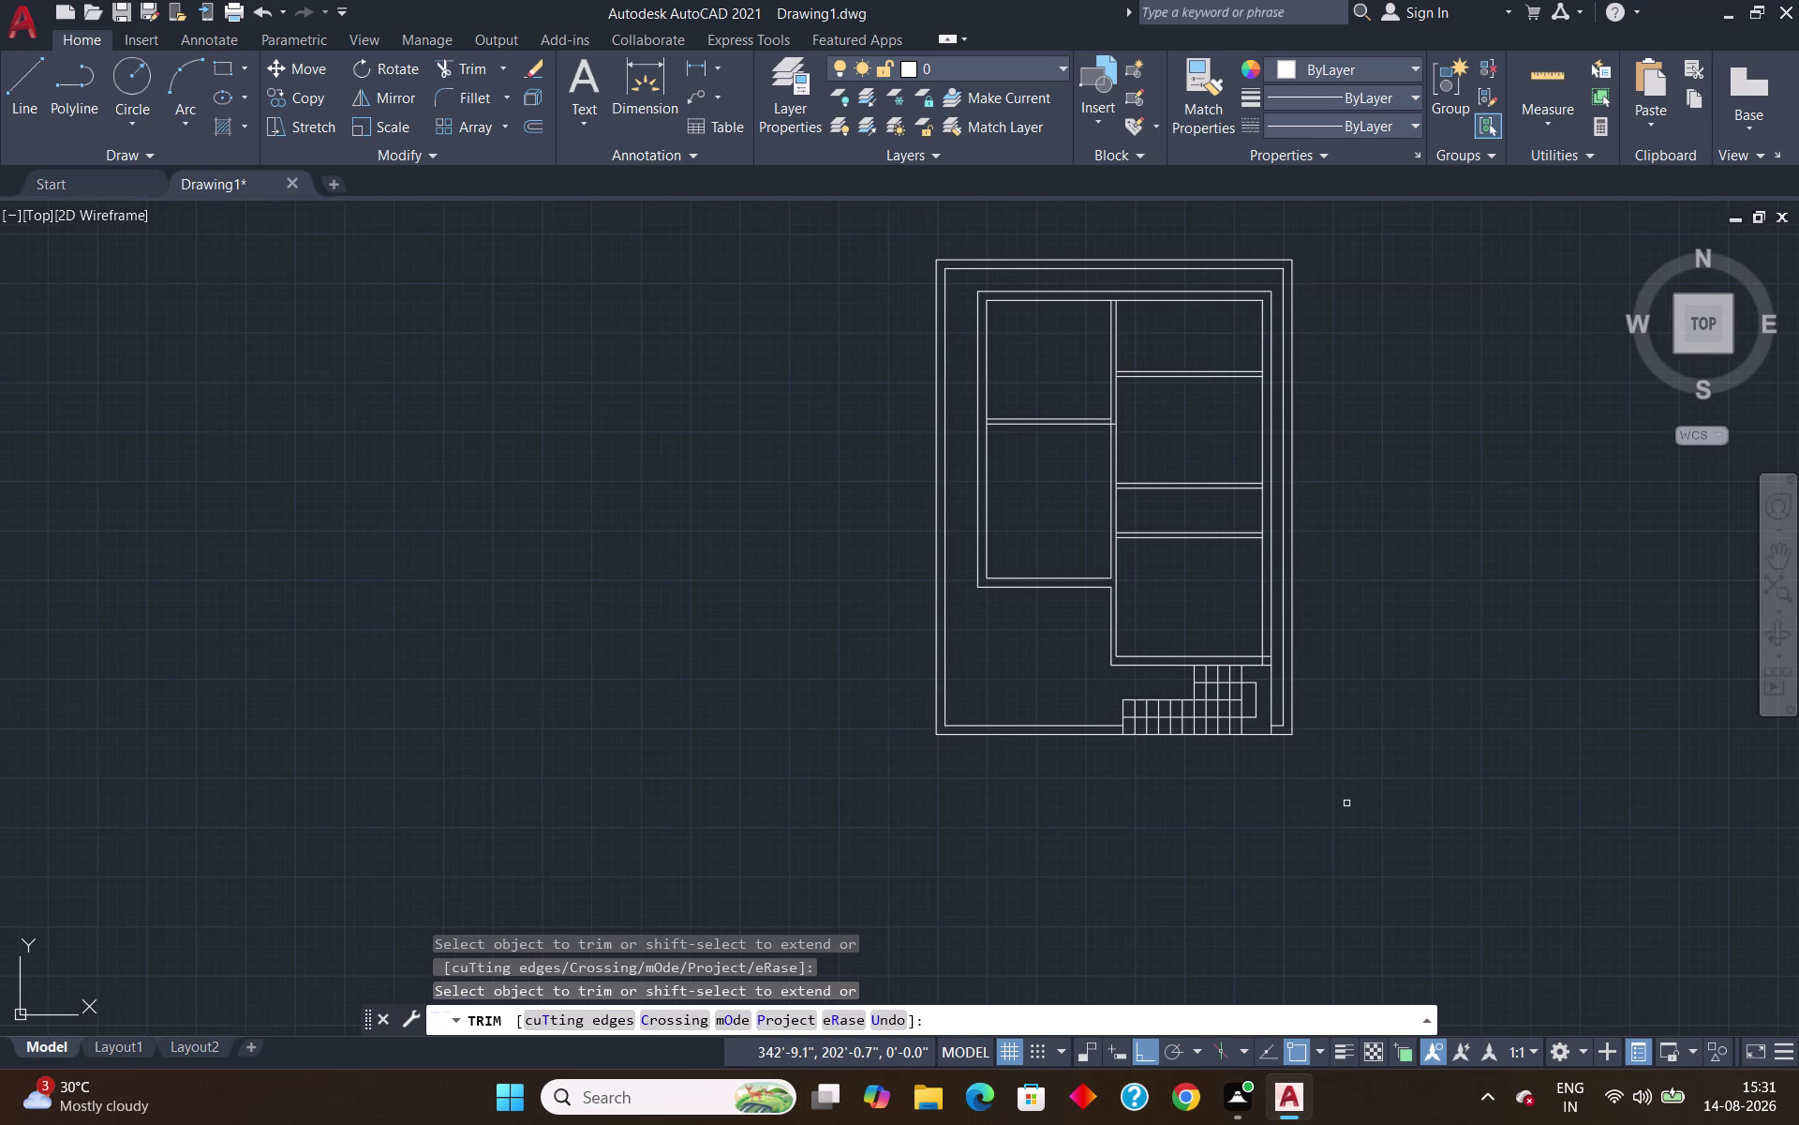
middle_drag(1347, 803, 1056, 817)
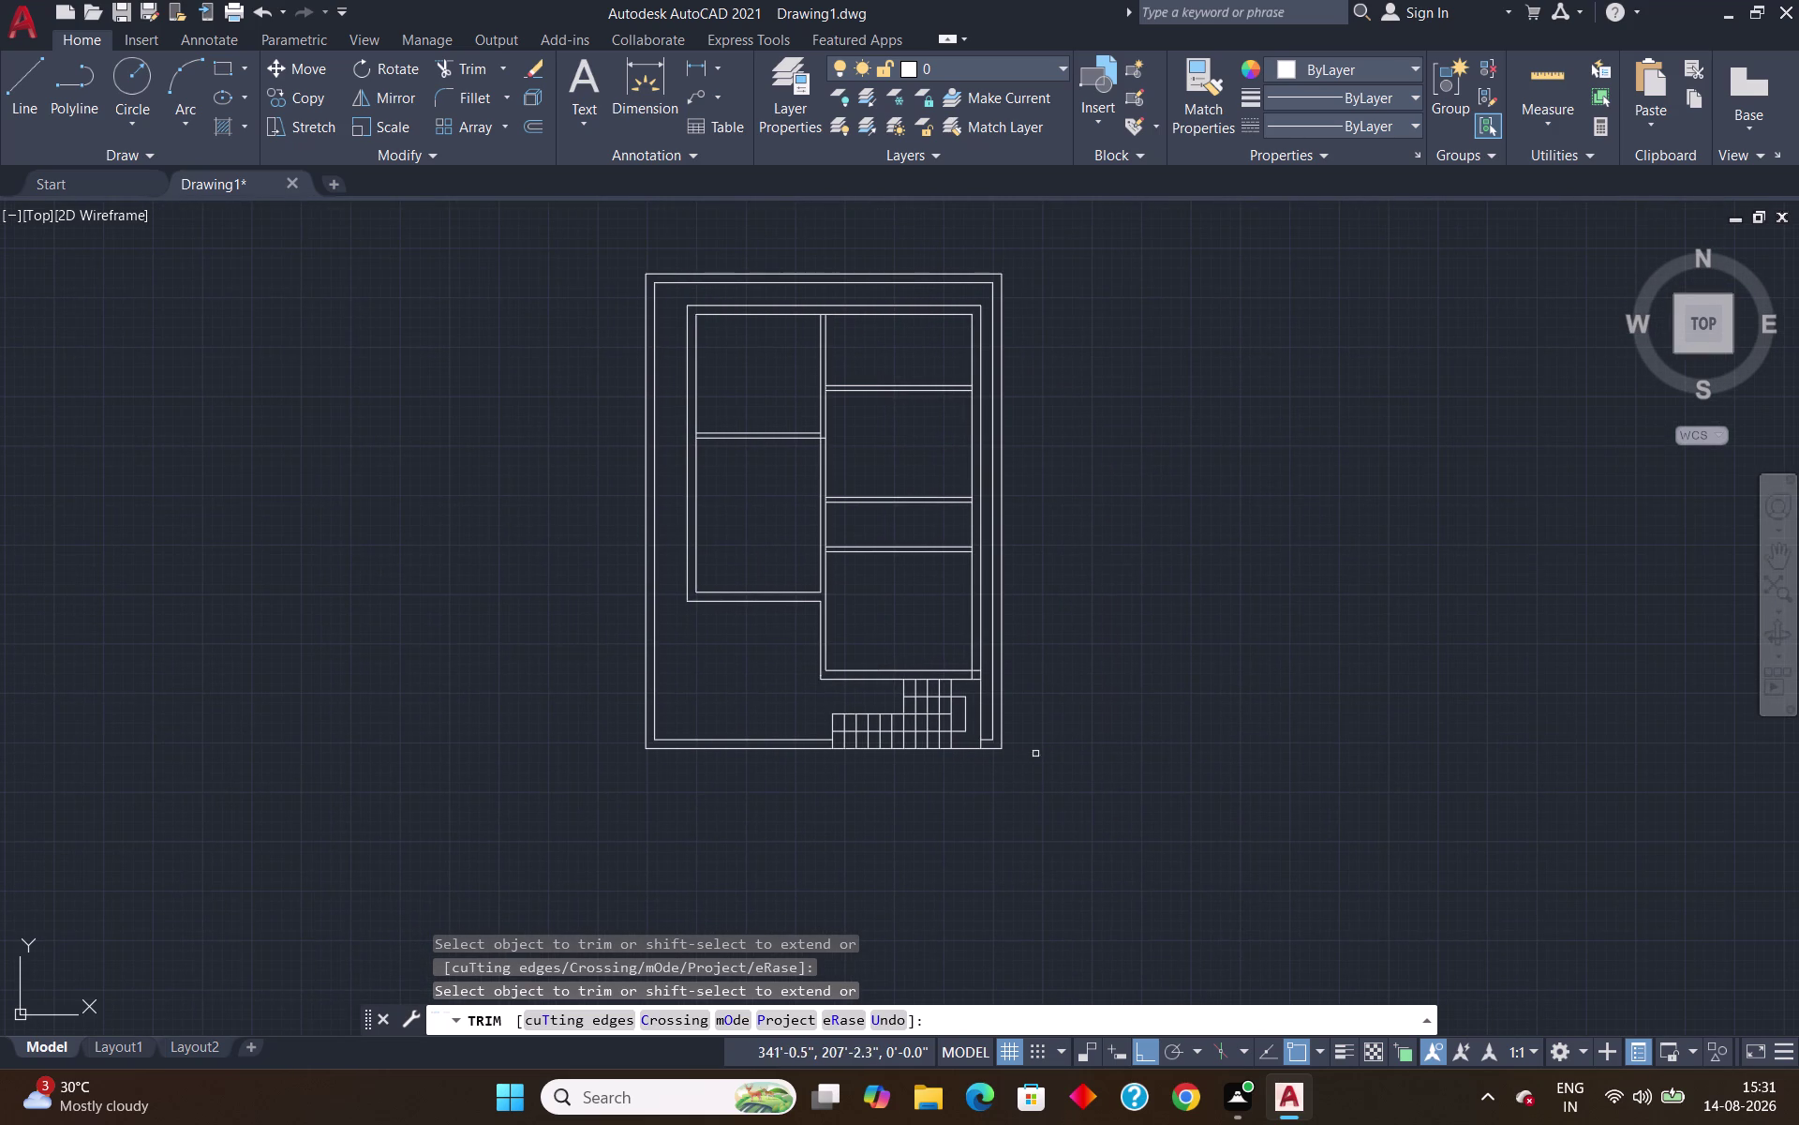
scroll(up, 3)
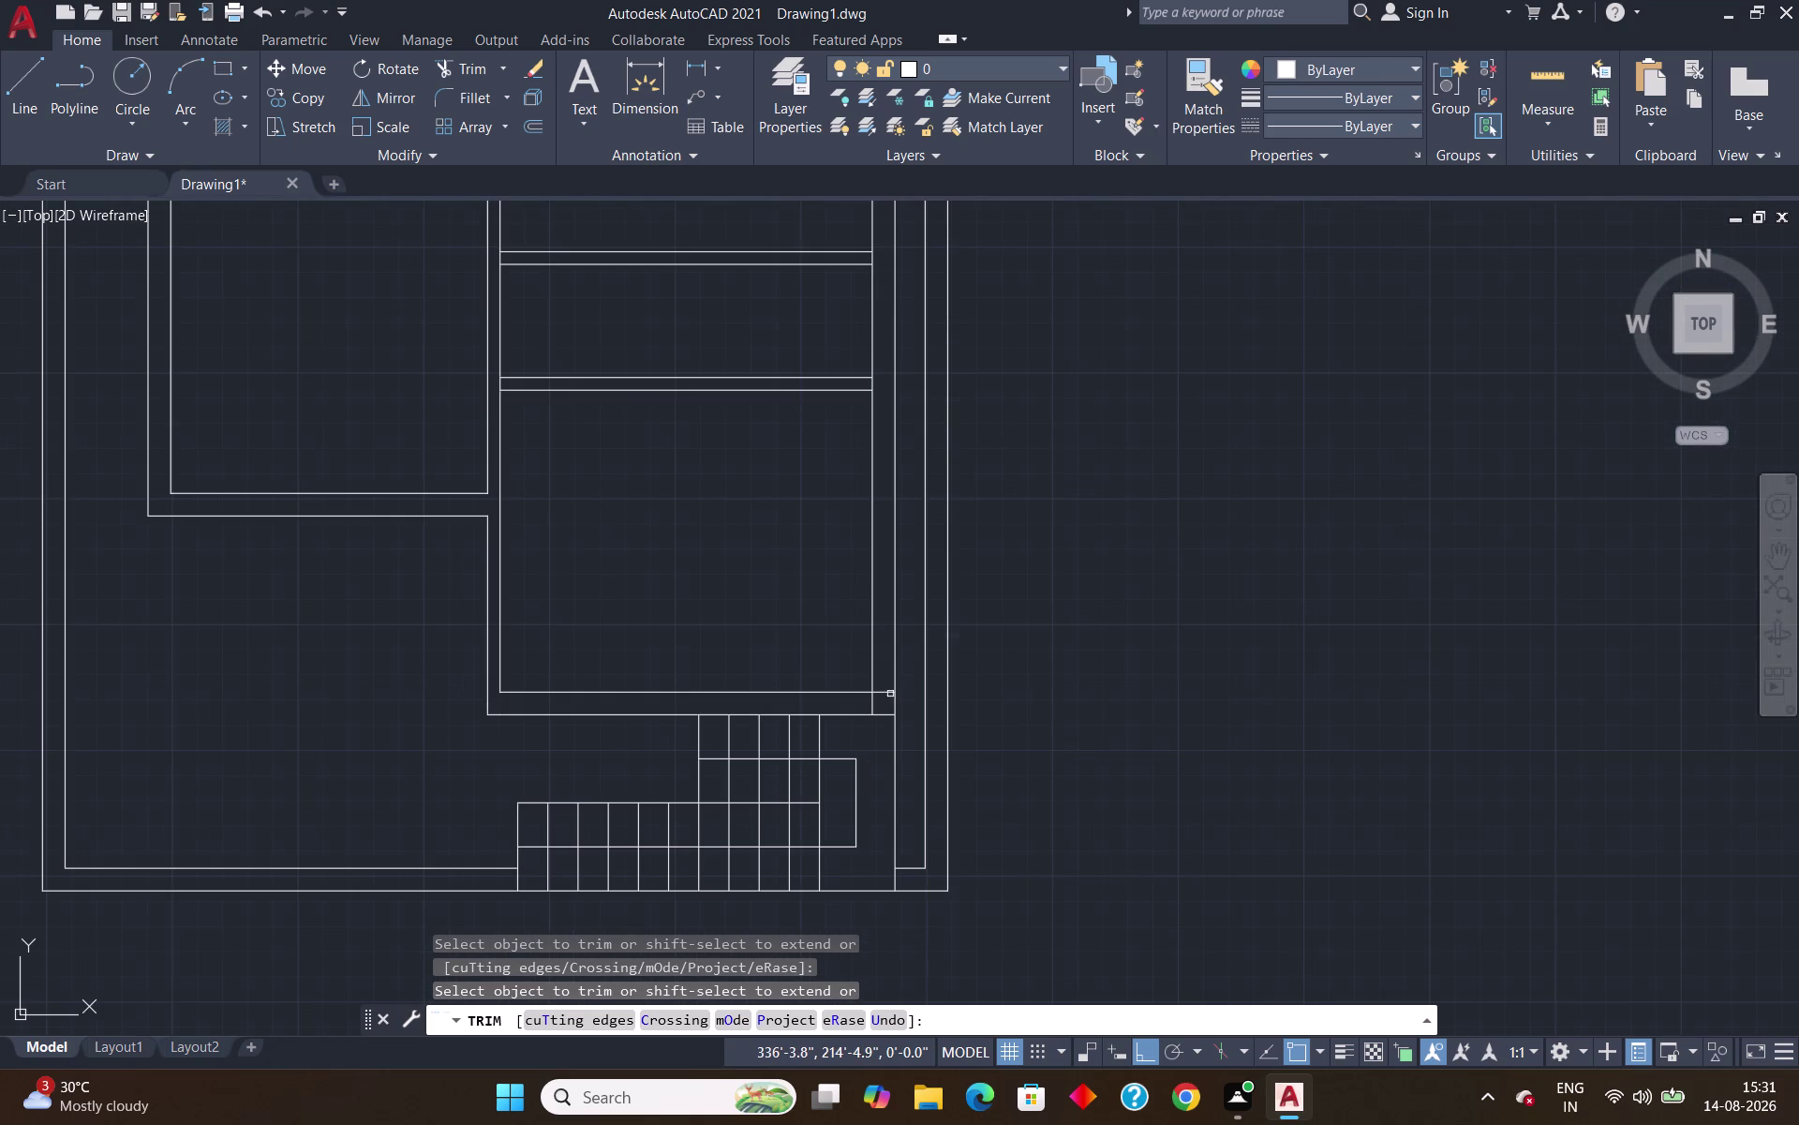
click(888, 695)
click(874, 704)
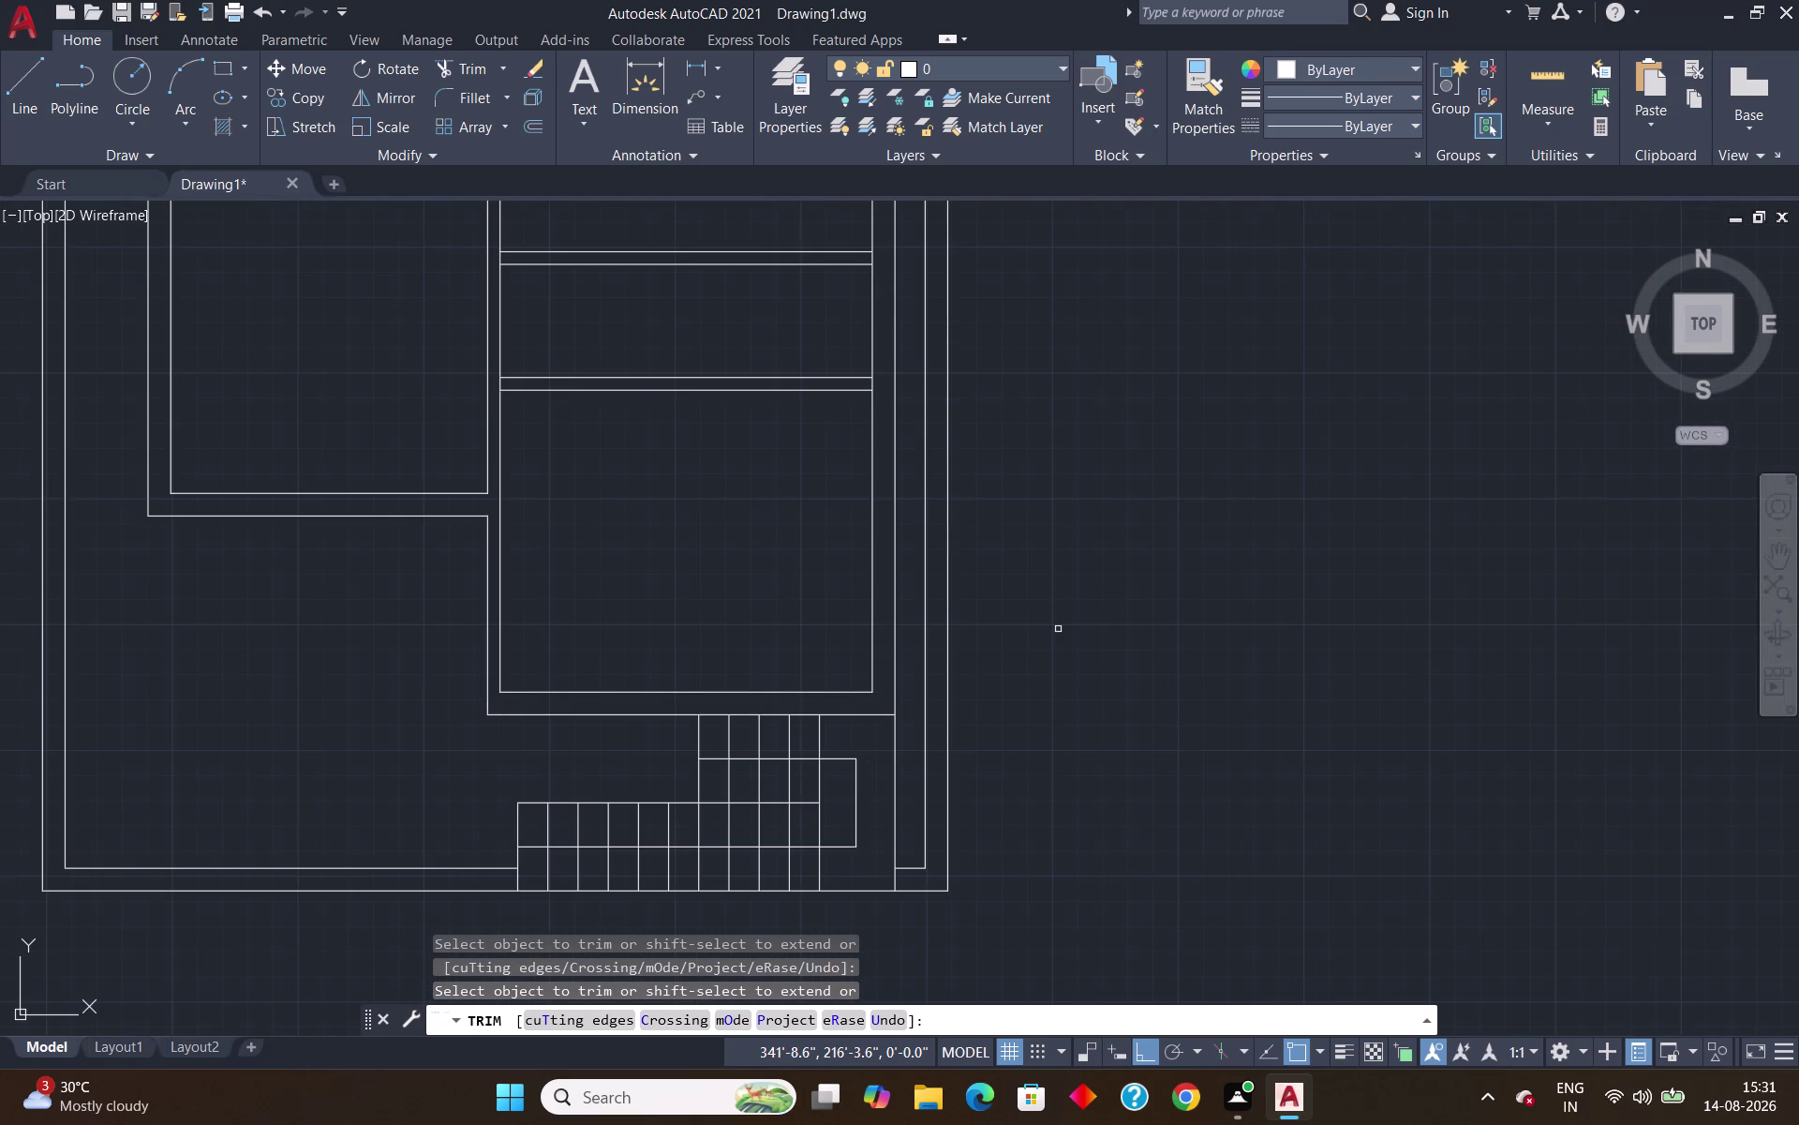
scroll(down, 3)
scroll(down, 3)
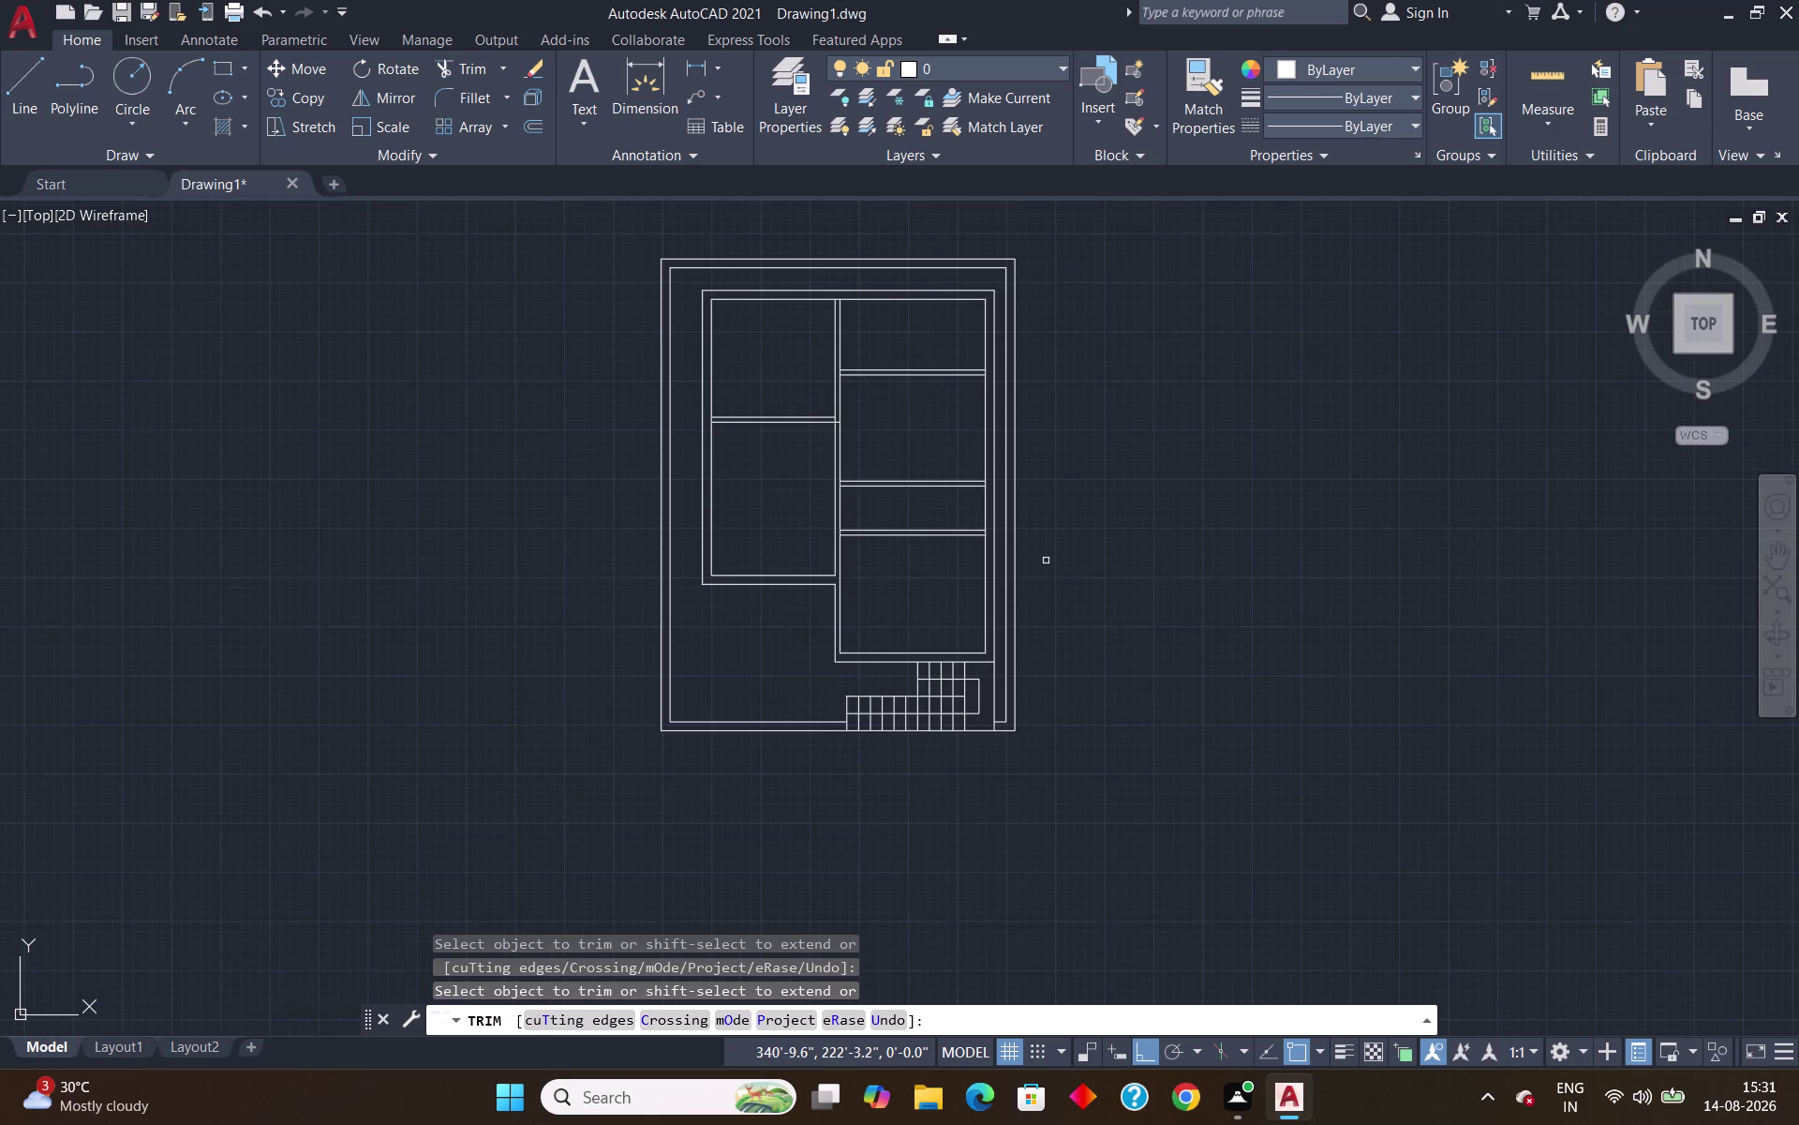
key(Escape)
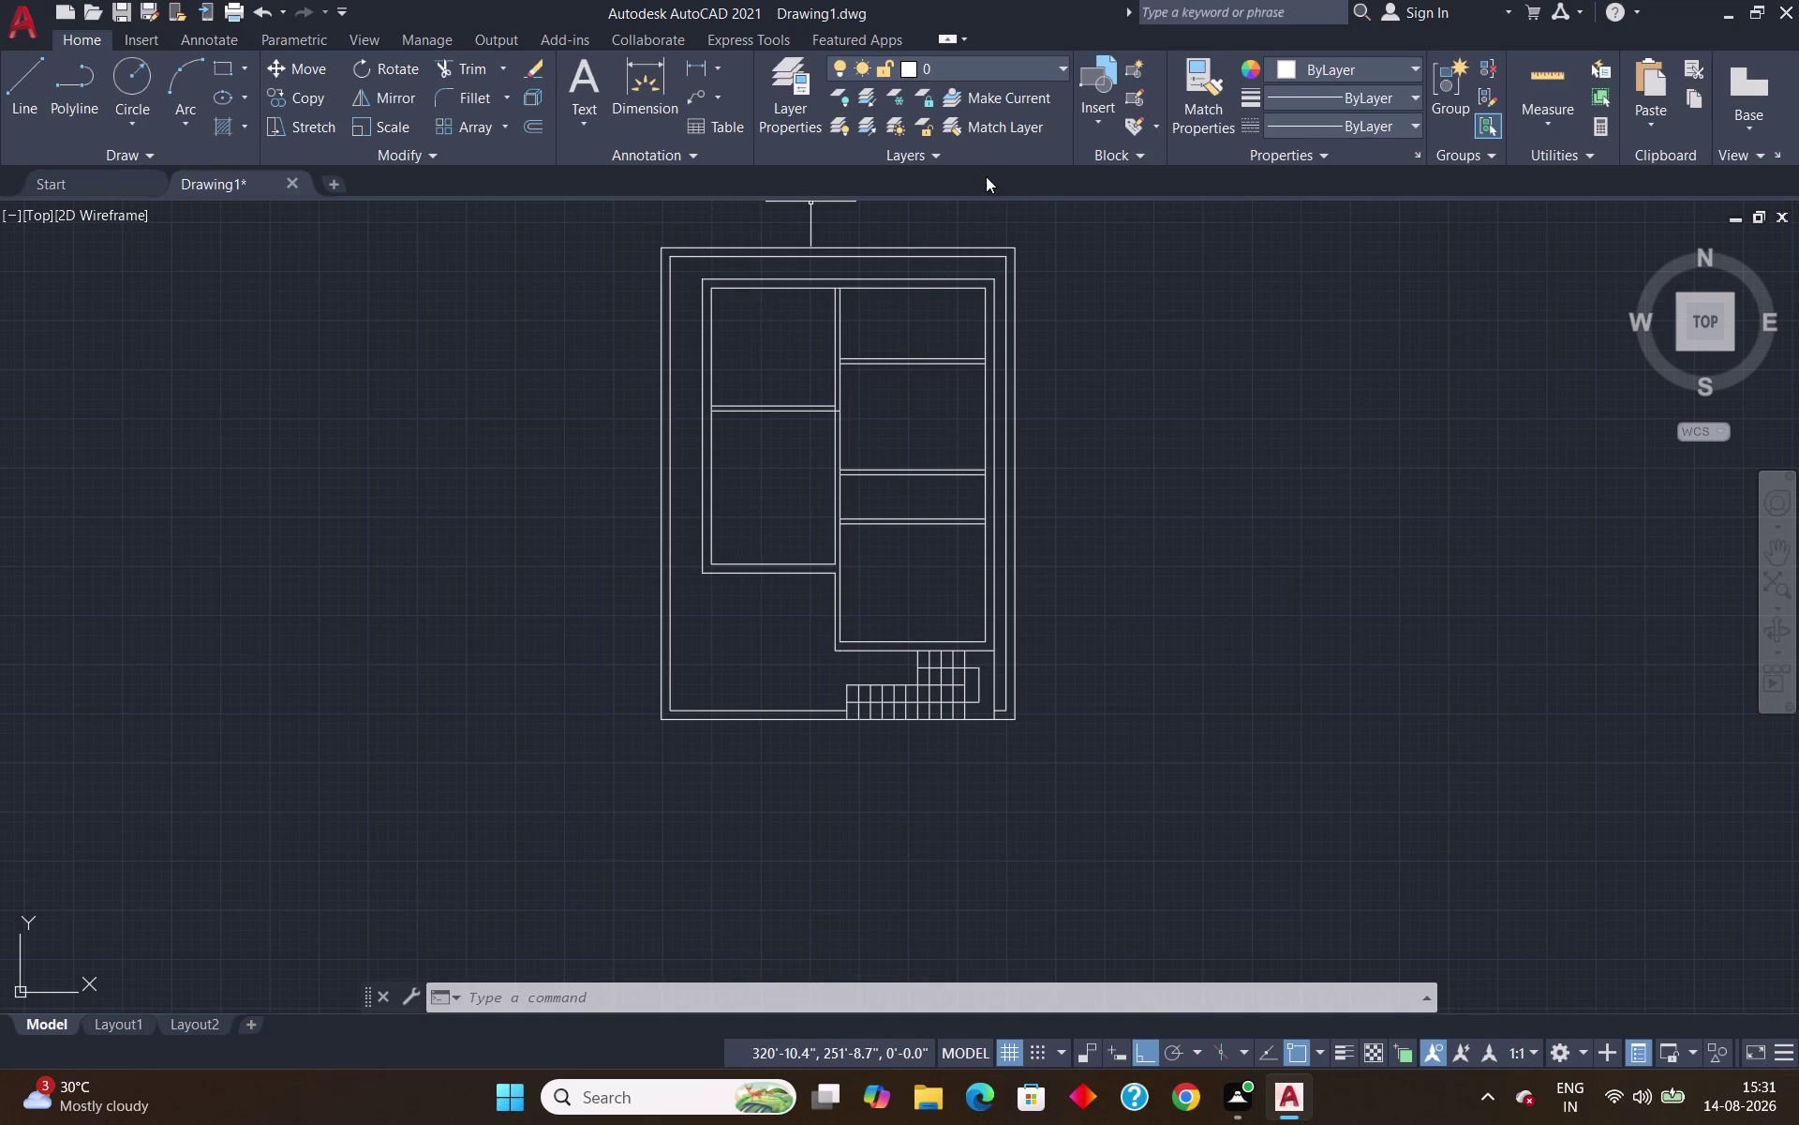
Make the 'door' layer current from the Layers list.
click(1022, 57)
click(956, 117)
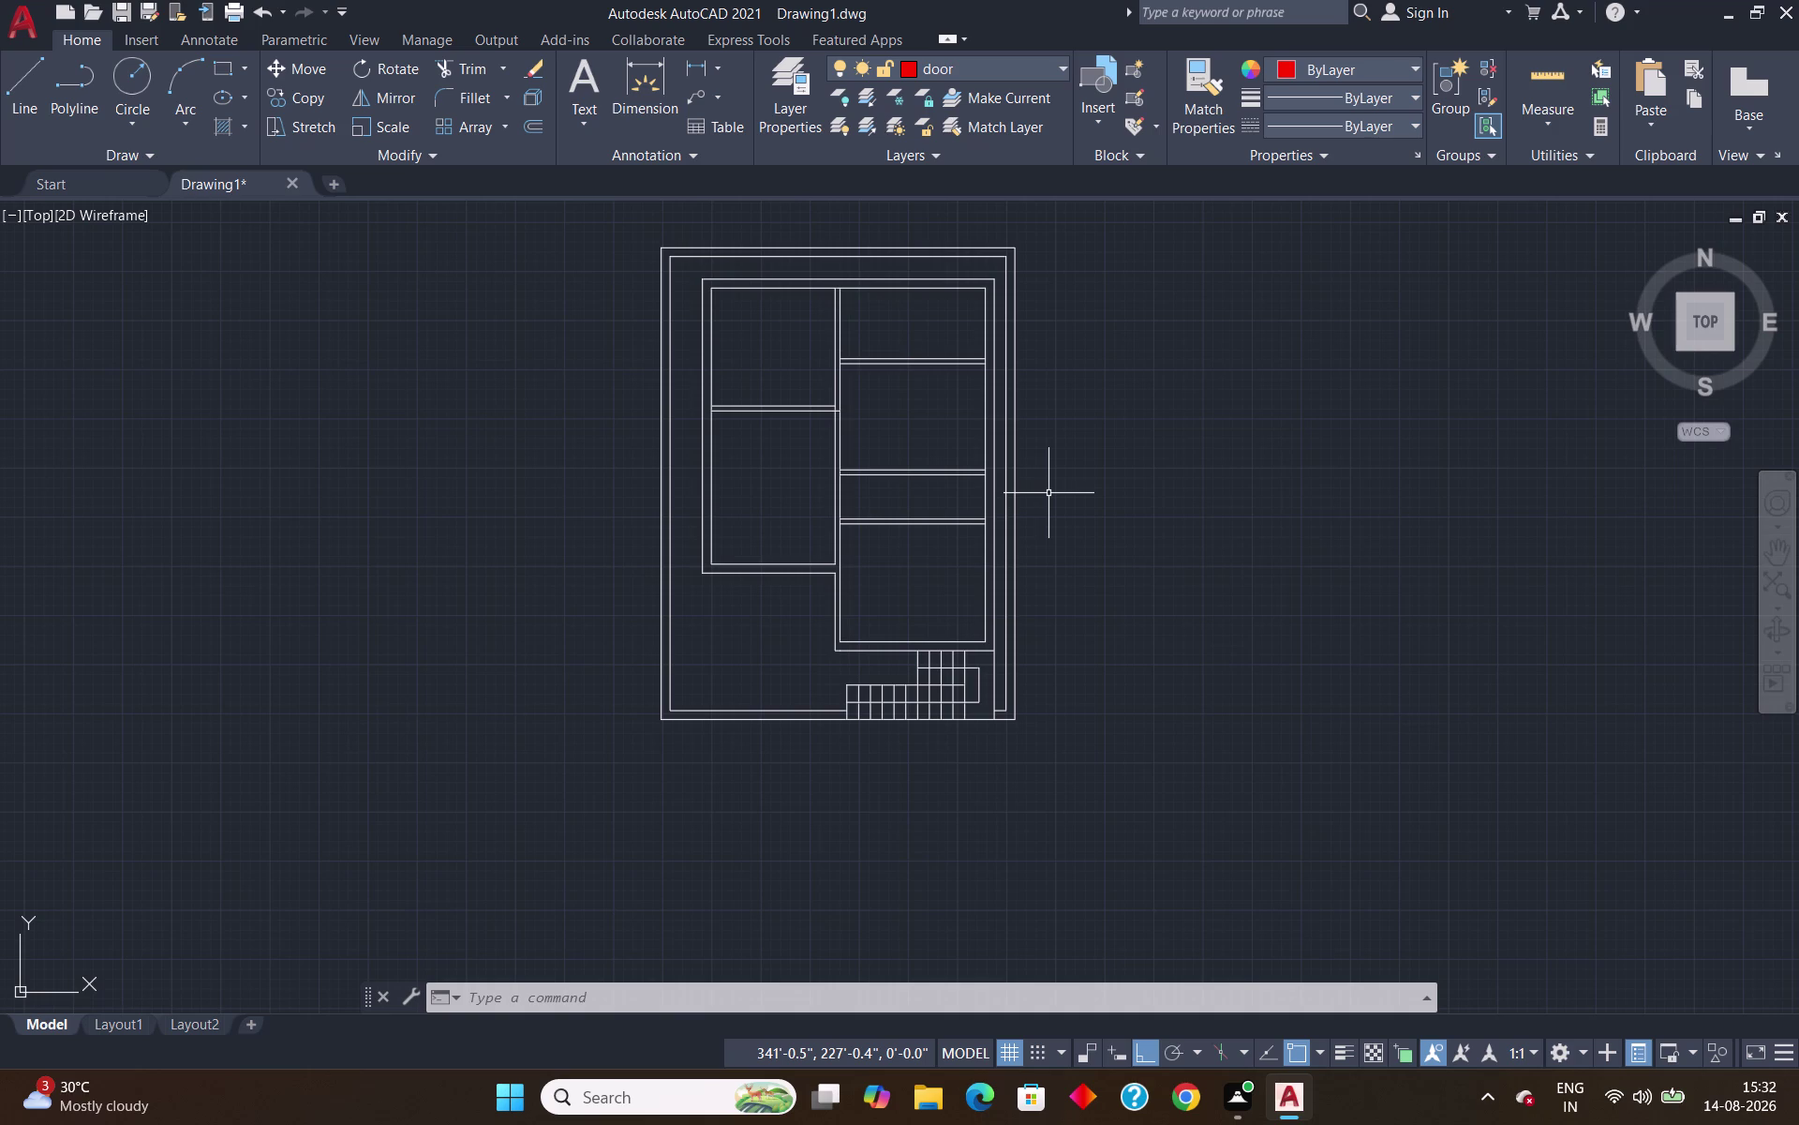
scroll(down, 3)
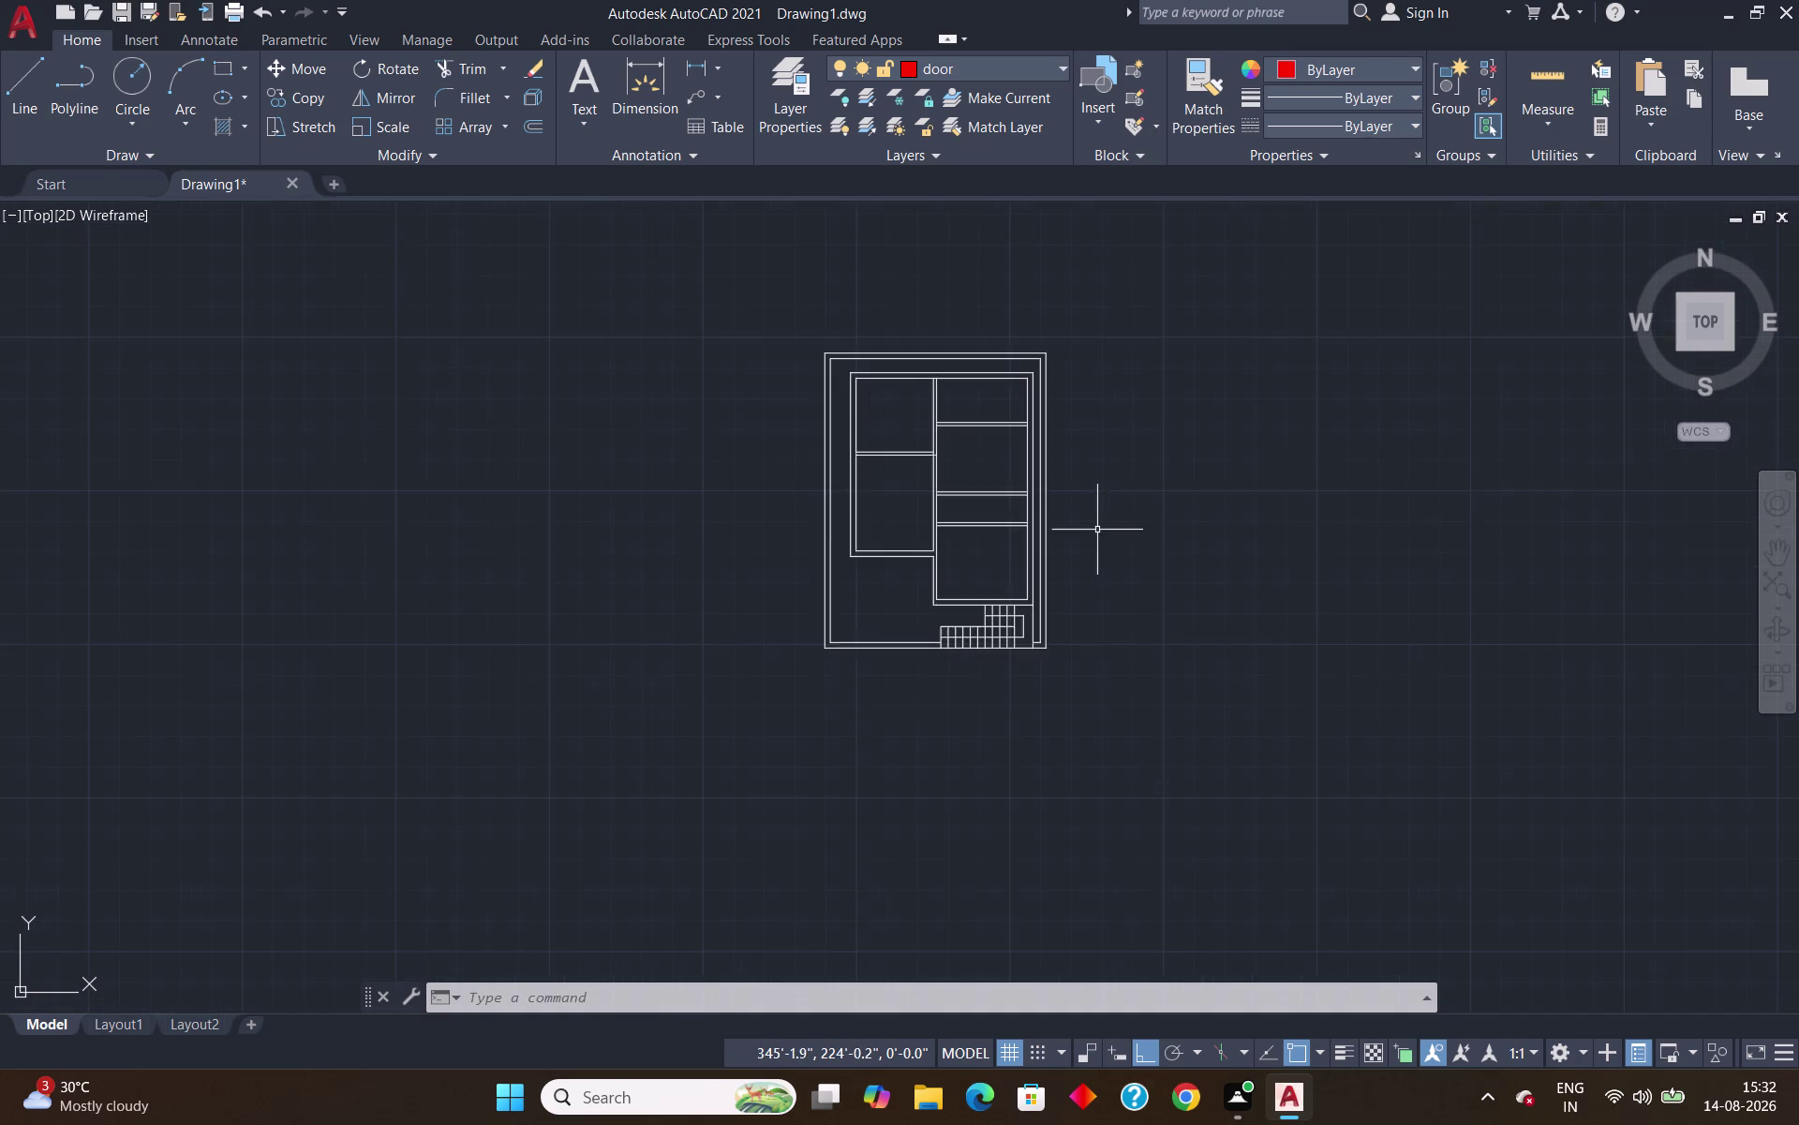
scroll(up, 3)
scroll(down, 3)
key(o)
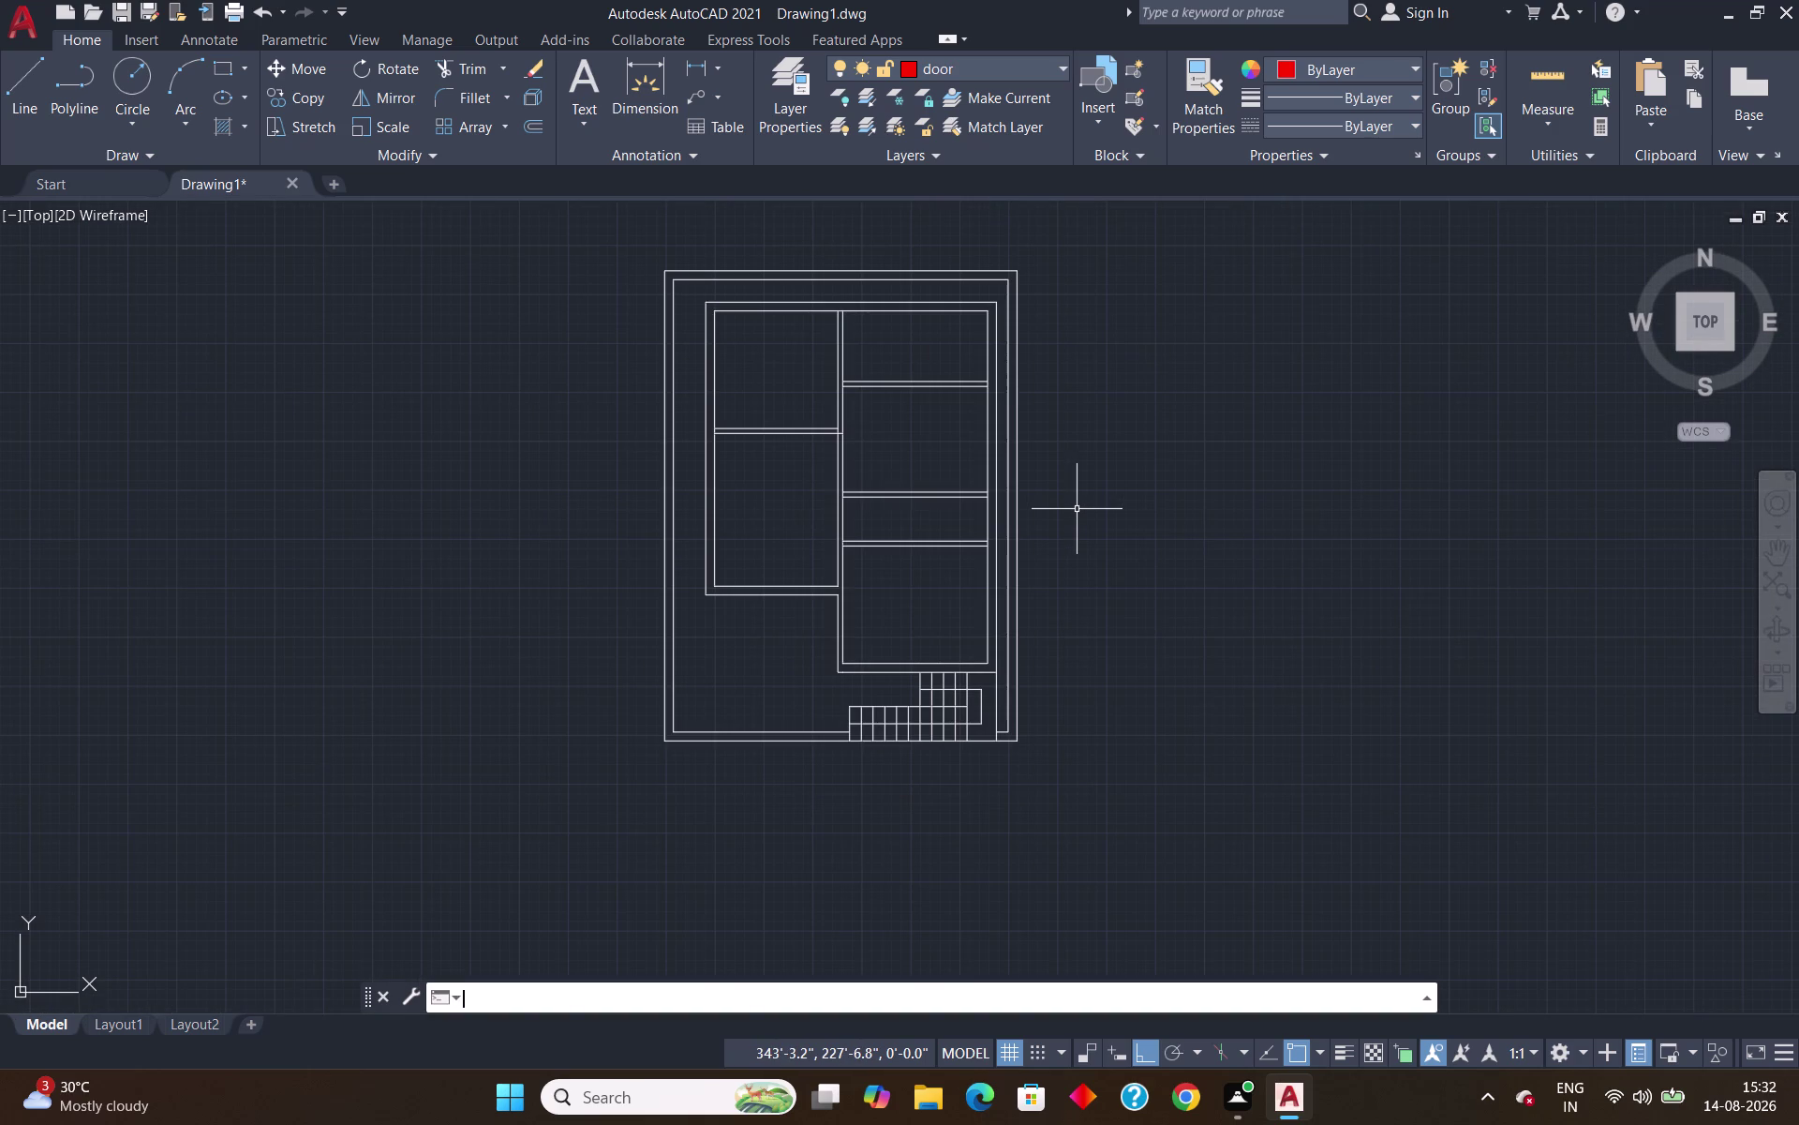
key(Return)
text(33)
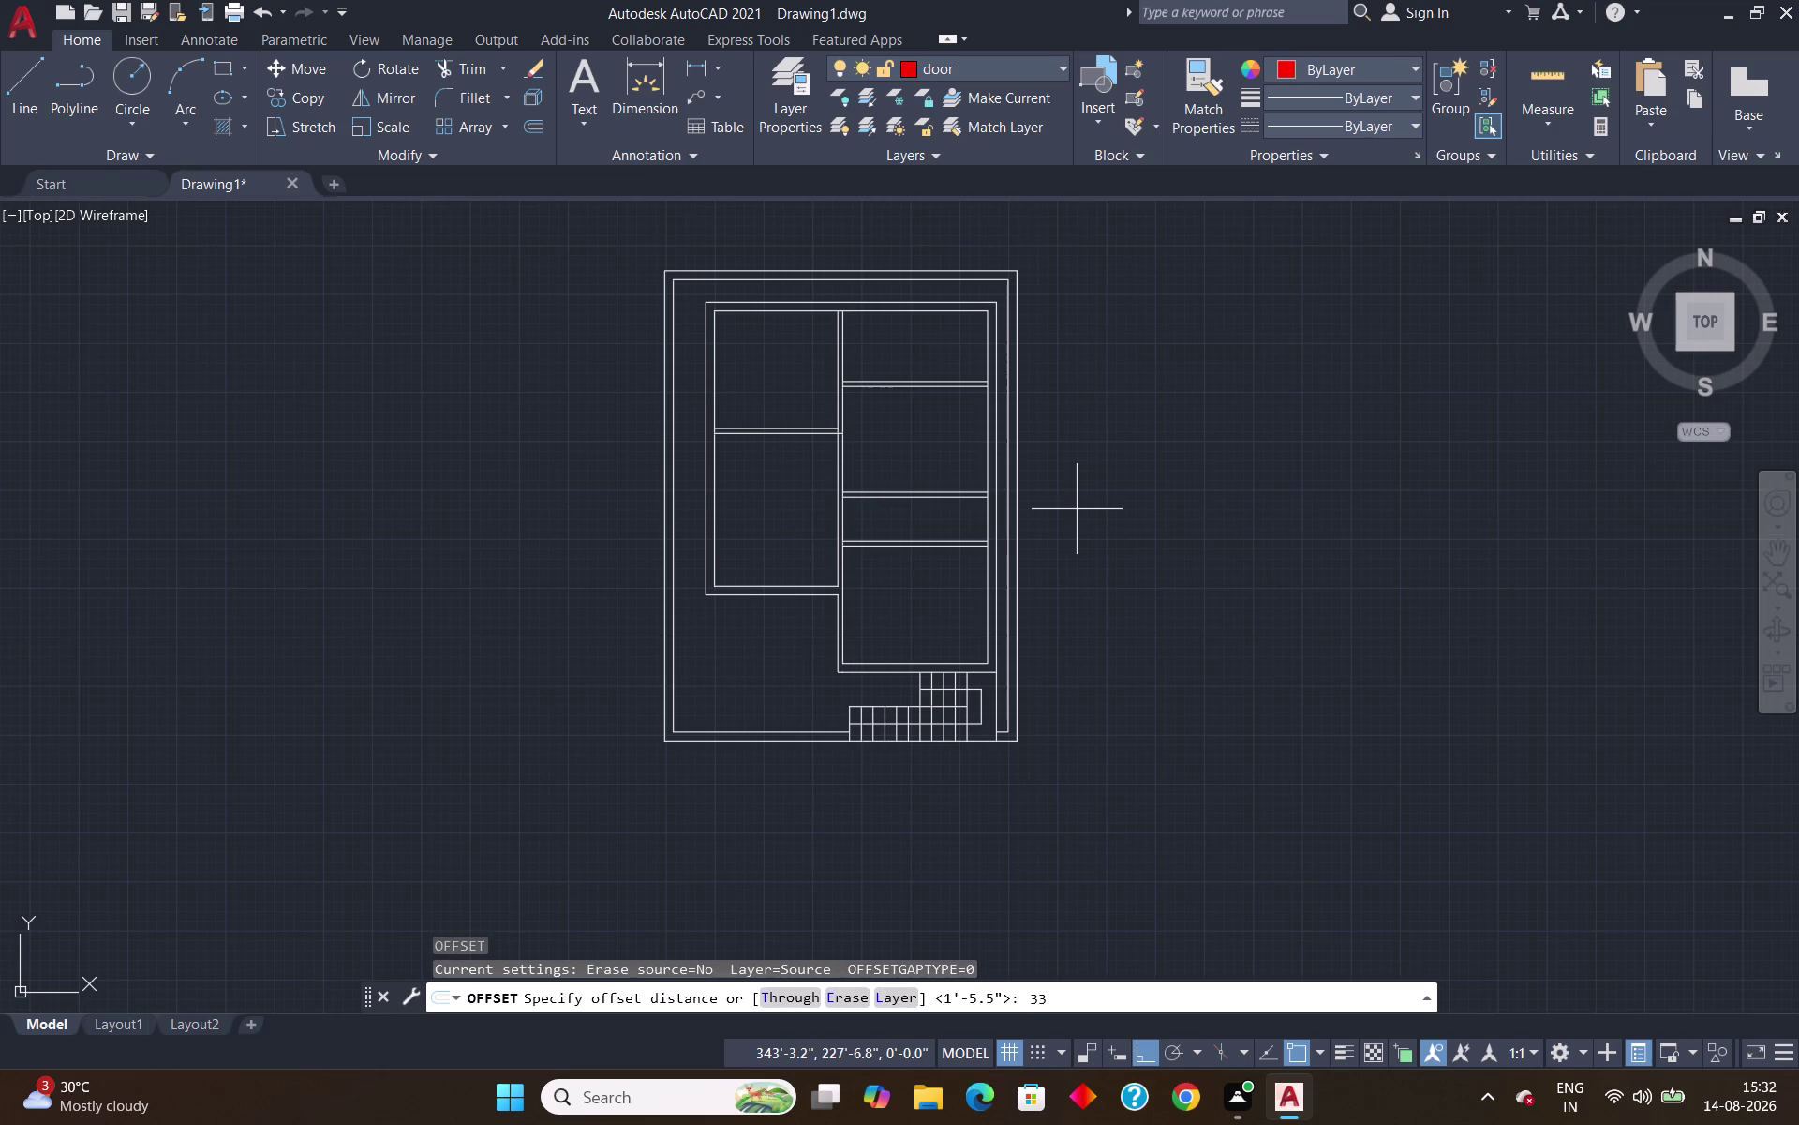
key(apostrophe)
key(Return)
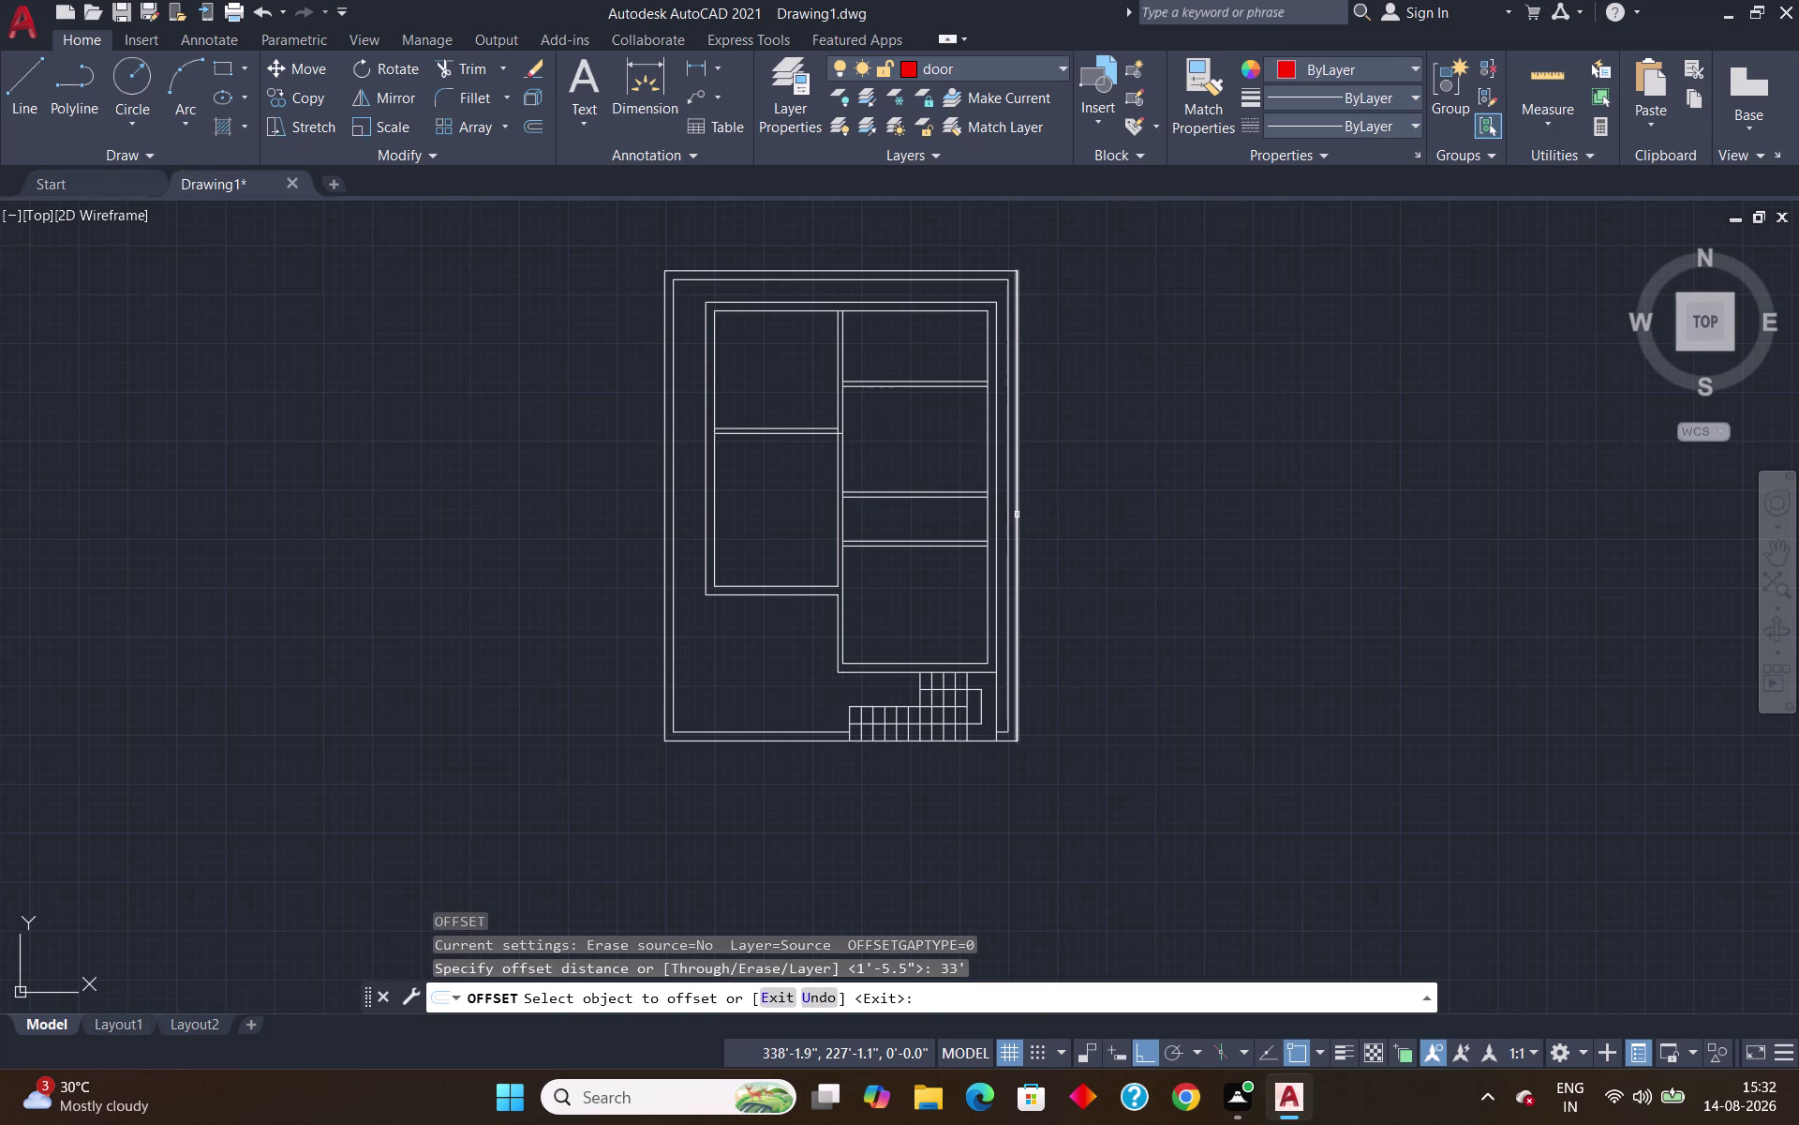
click(1017, 514)
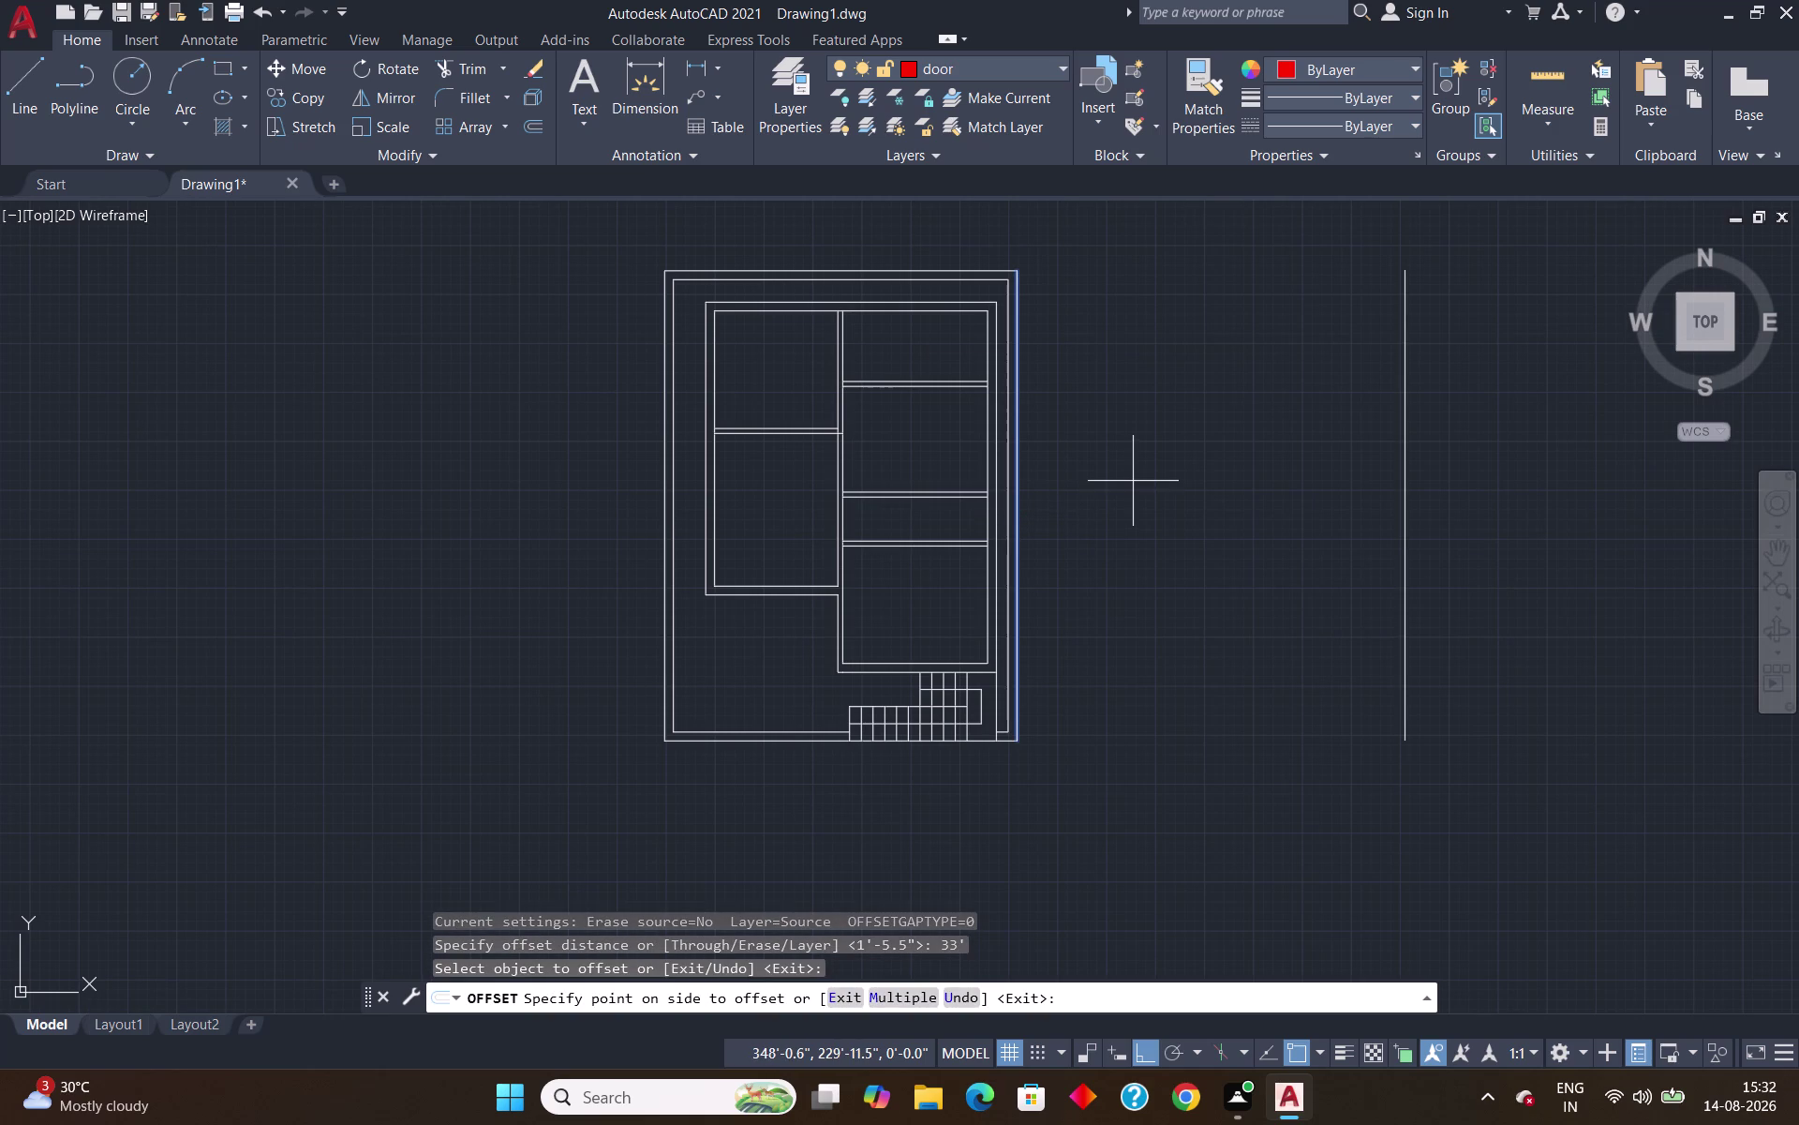
key(Escape)
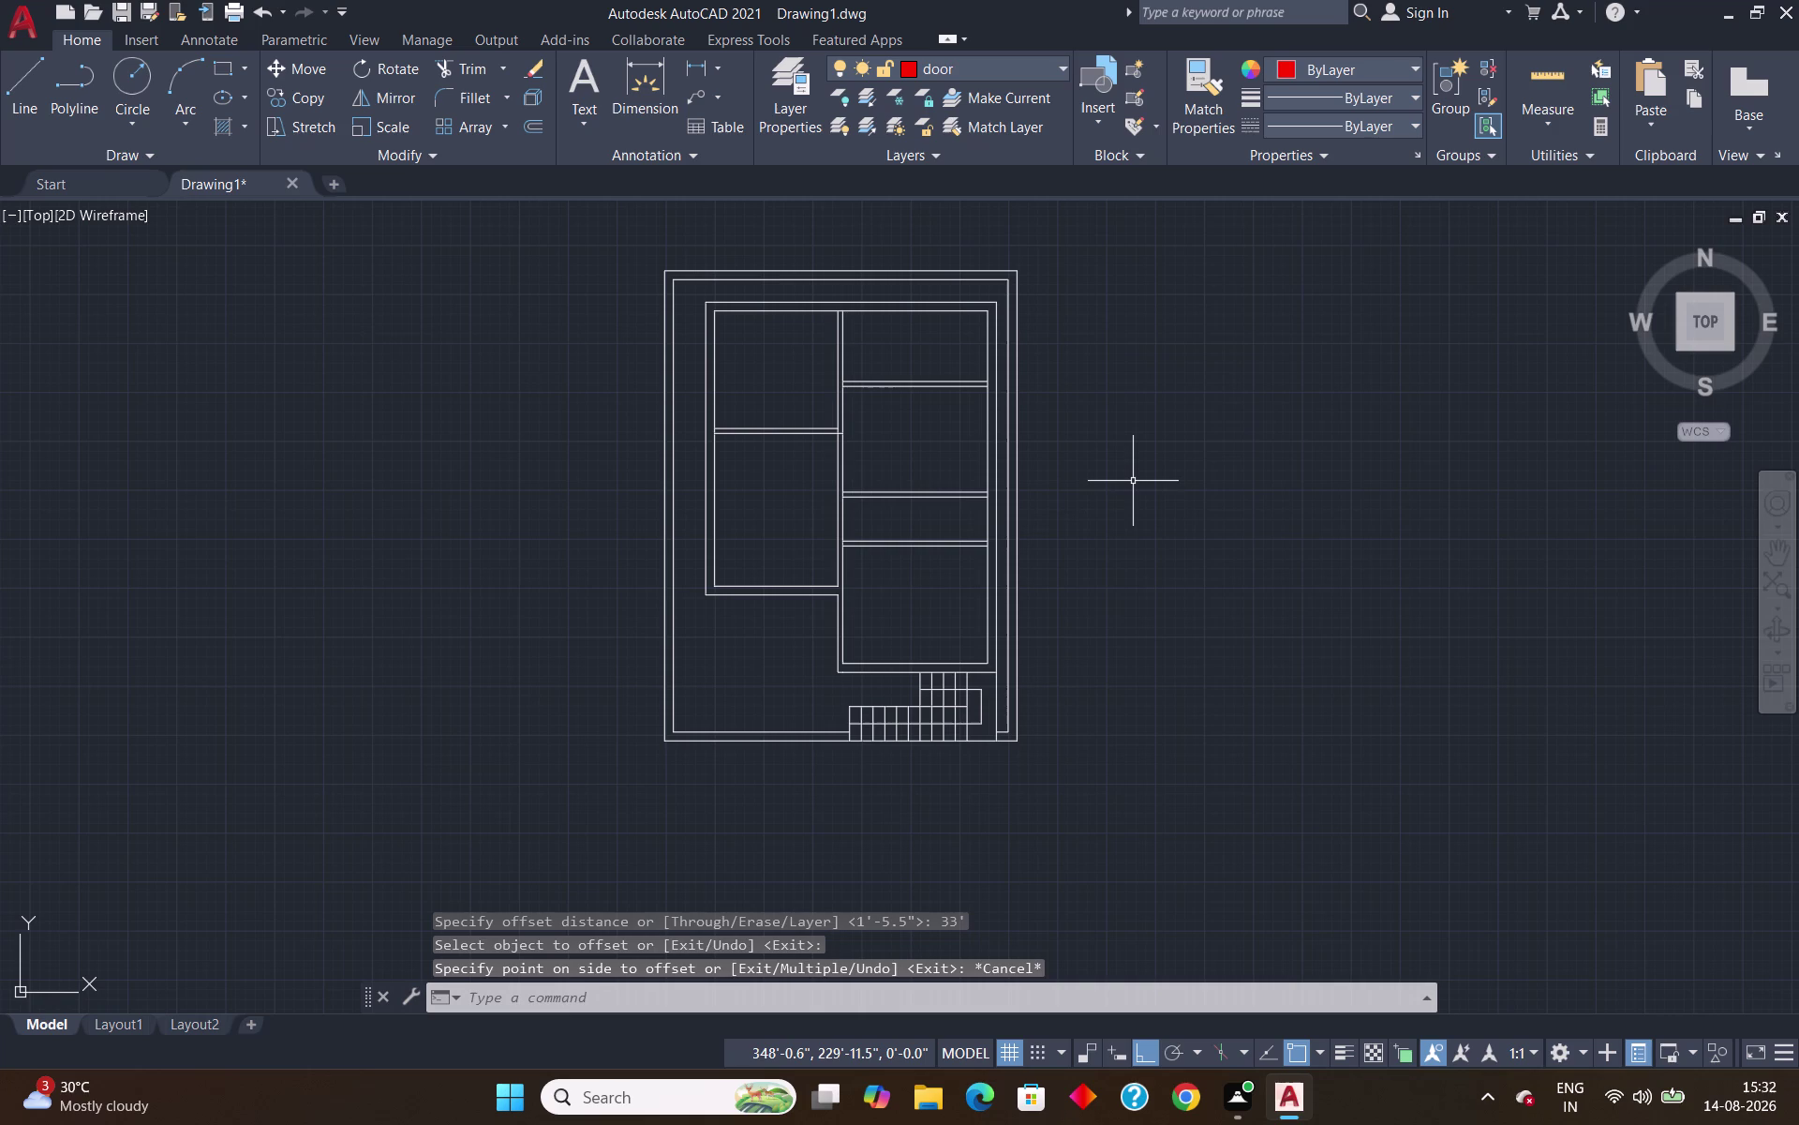